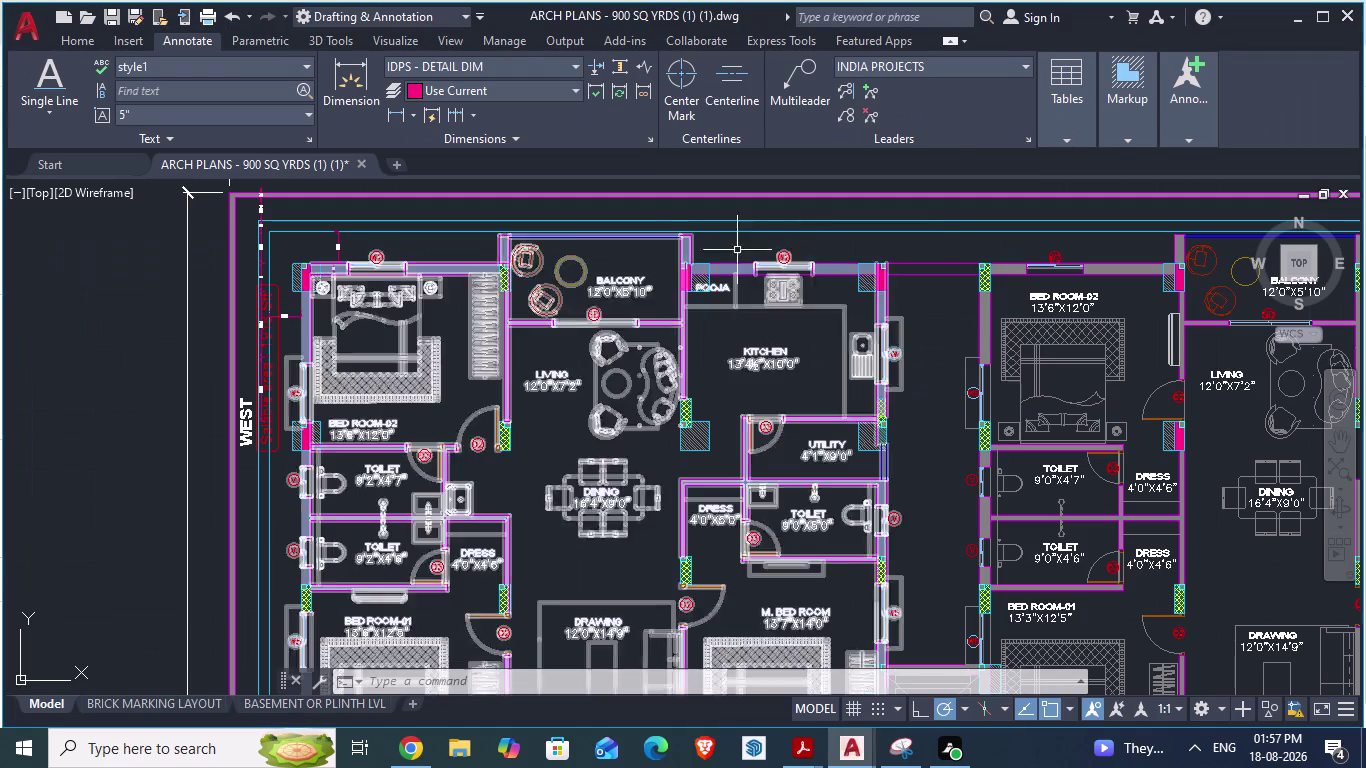
Compare the reference apartment plan with the ground-floor drawing, ending on the ground-floor drawing.
scroll(up, 3)
scroll(down, 3)
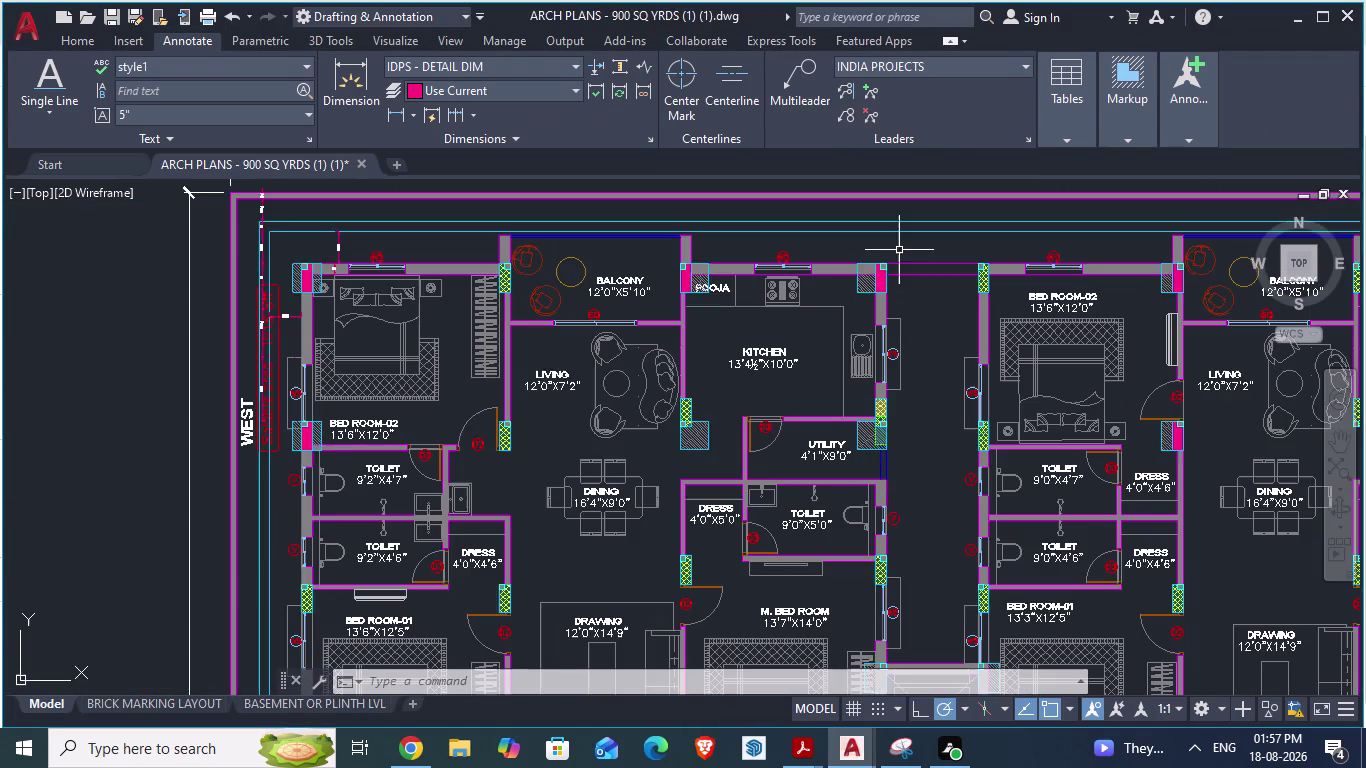
key(alt+Tab)
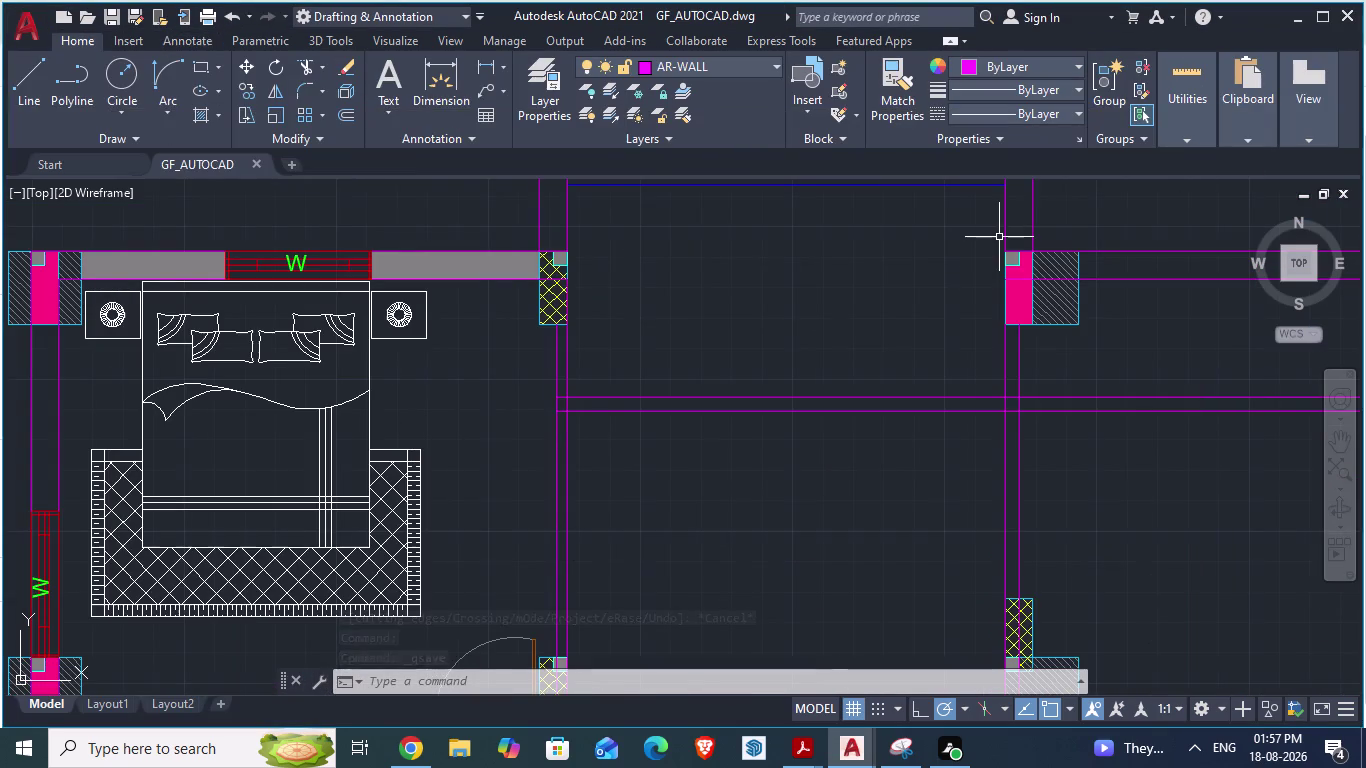
scroll(down, 3)
scroll(down, 3)
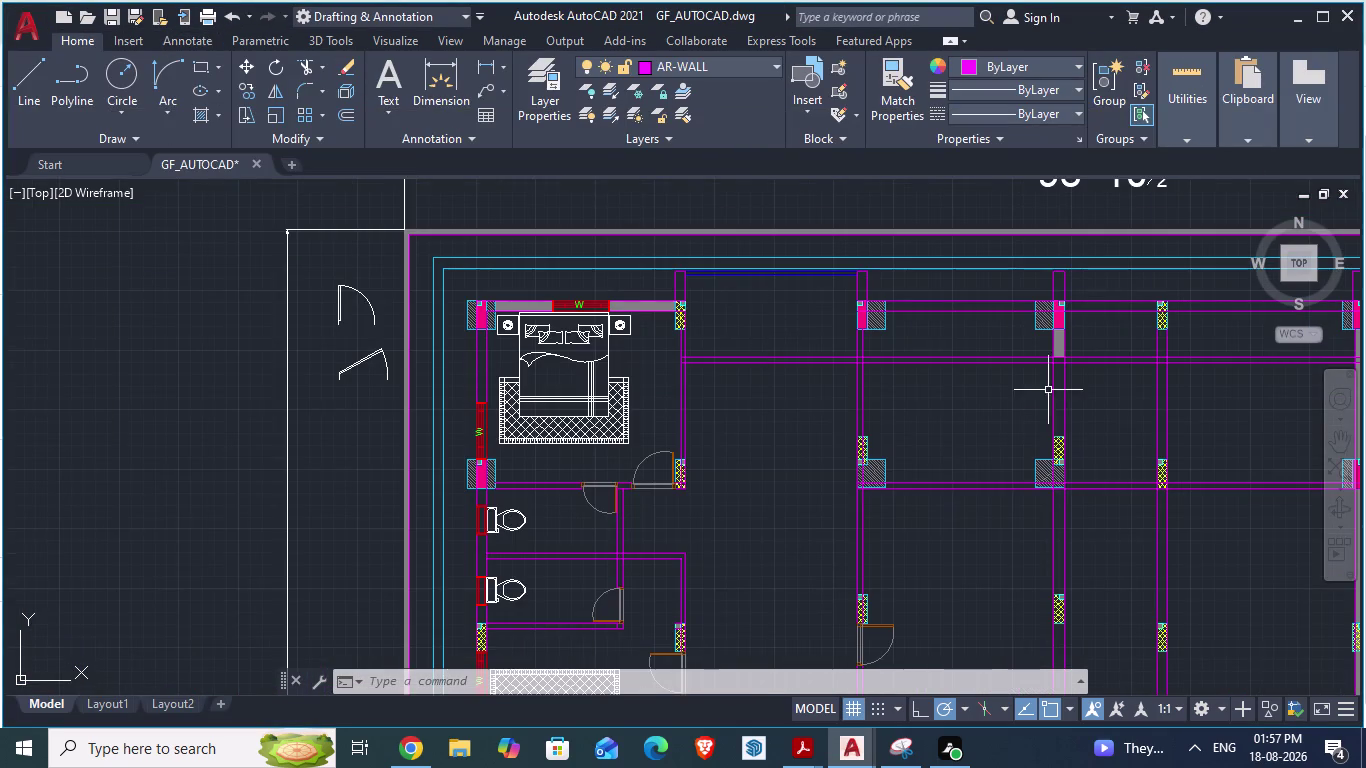
scroll(up, 3)
key(alt+Tab)
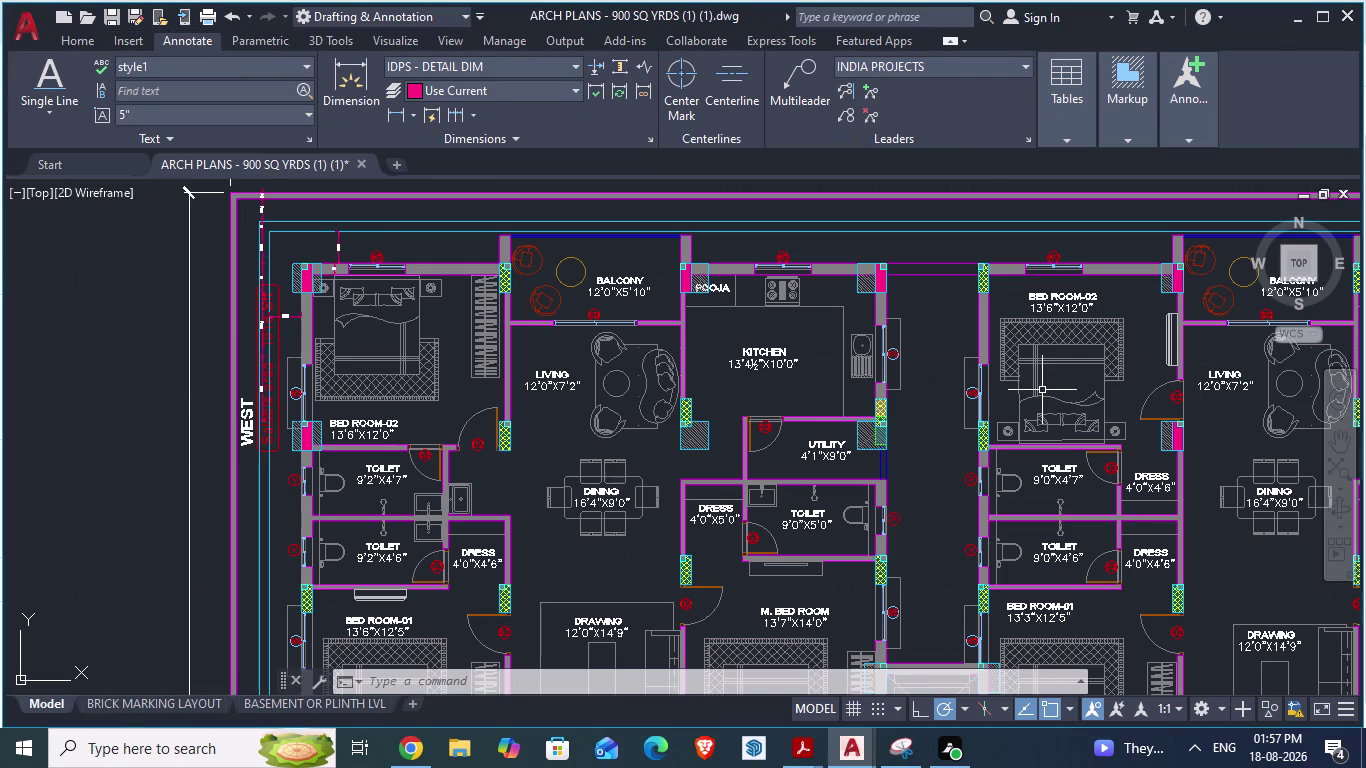
key(alt+Tab)
key(alt+Tab)
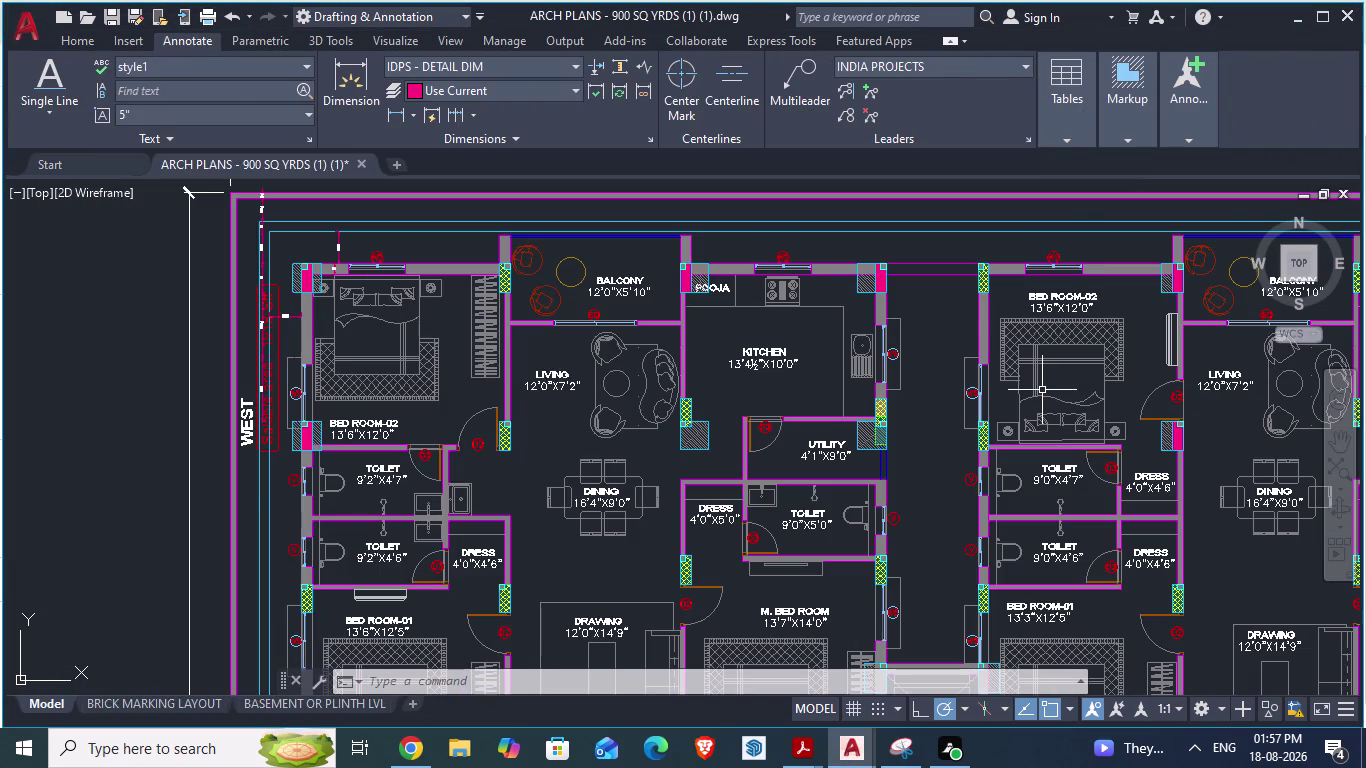
key(alt+Tab)
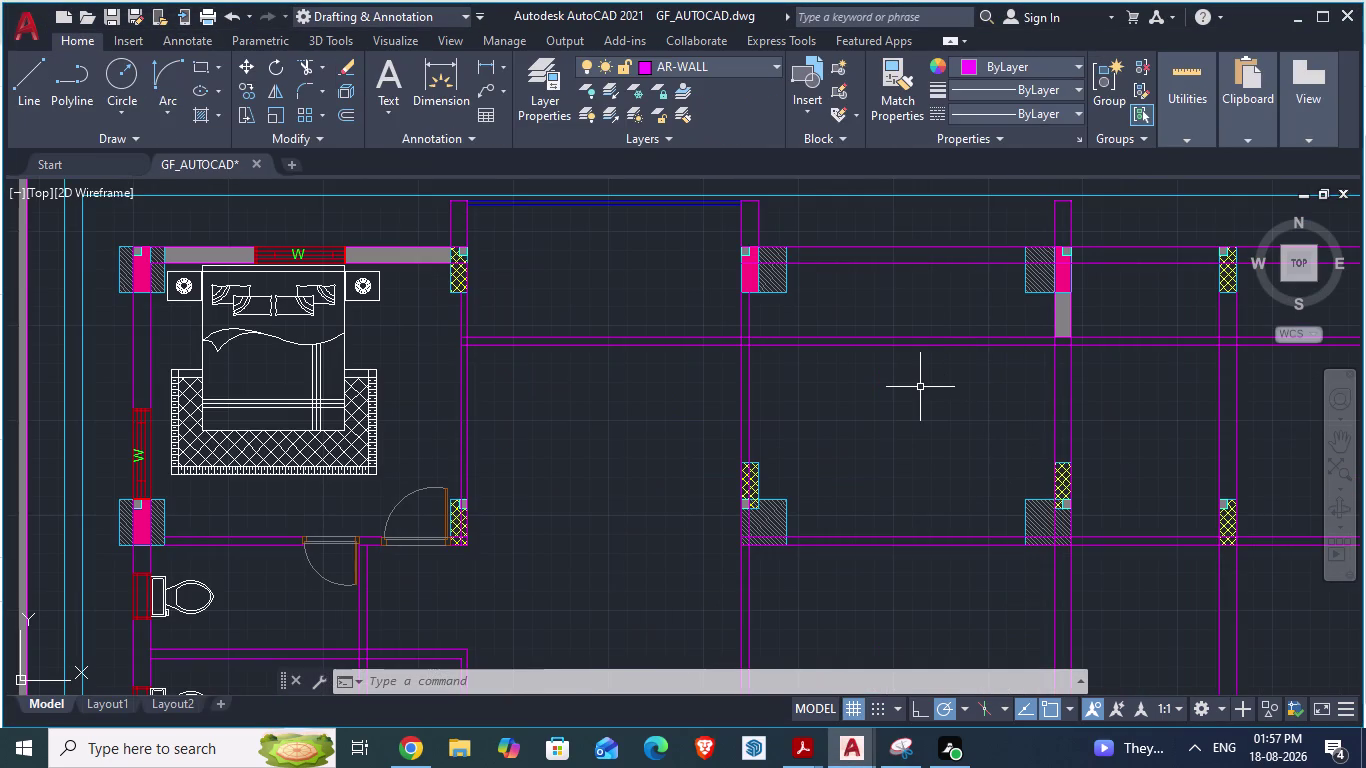
Trim two line segments in the ground-floor drawing and save it.
text(tr)
key(Return)
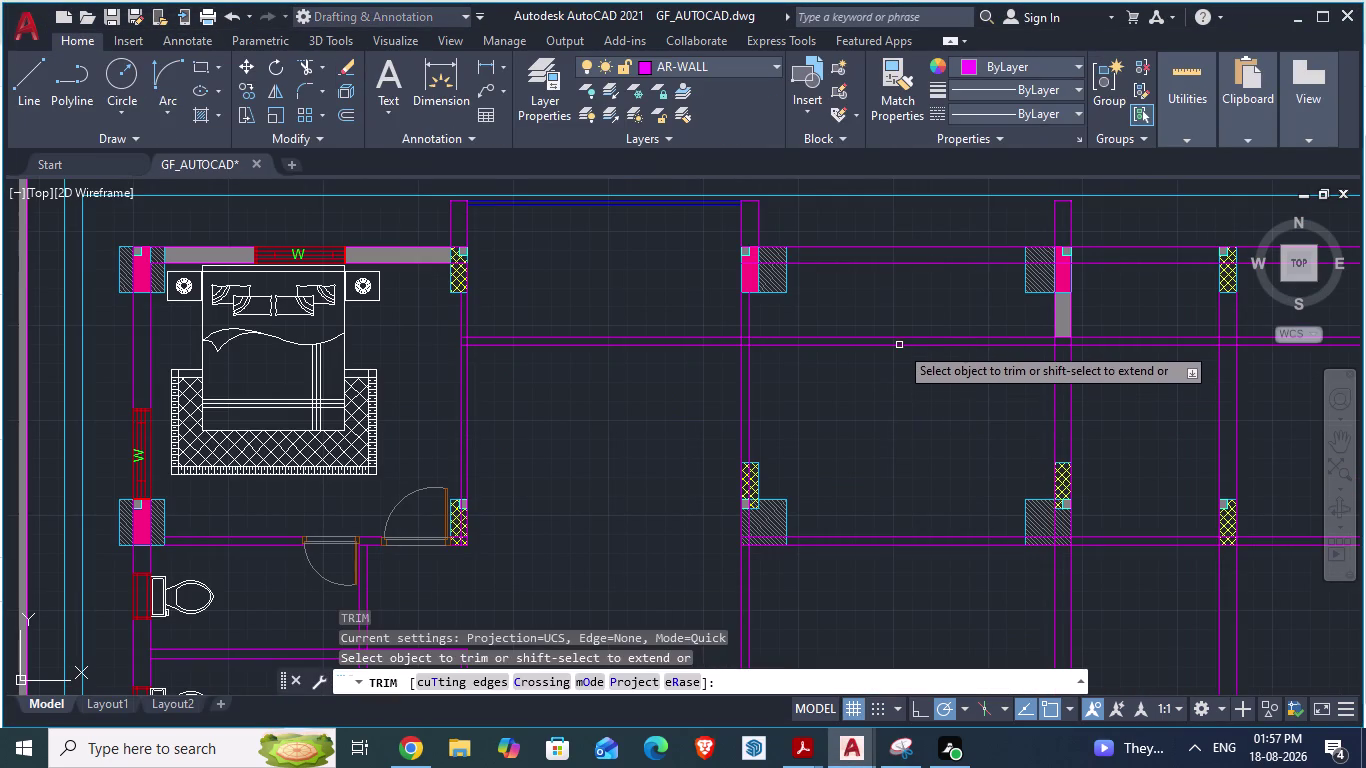
click(896, 336)
click(892, 348)
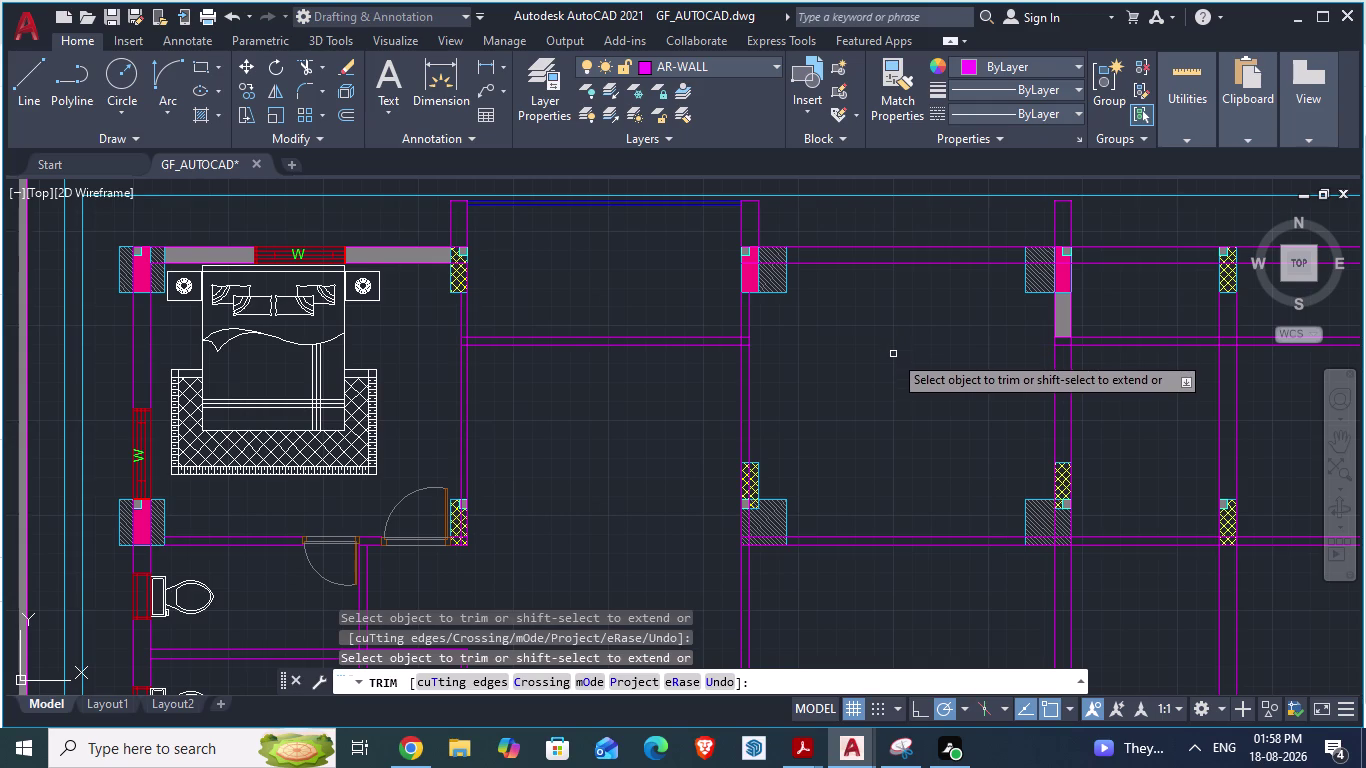
key(ctrl+s)
Flip between the reference plan and ground-floor drawing, zooming to compare wall positions.
key(alt+Tab)
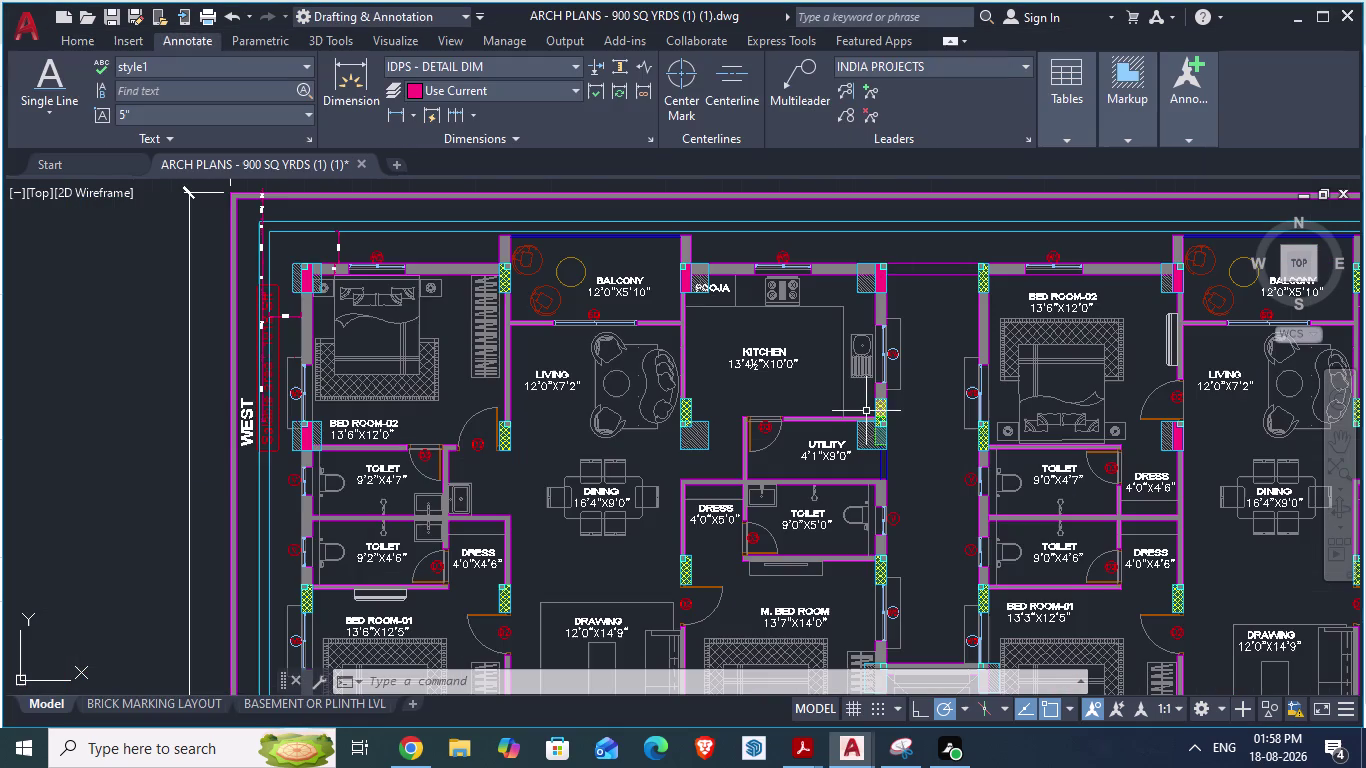
scroll(up, 3)
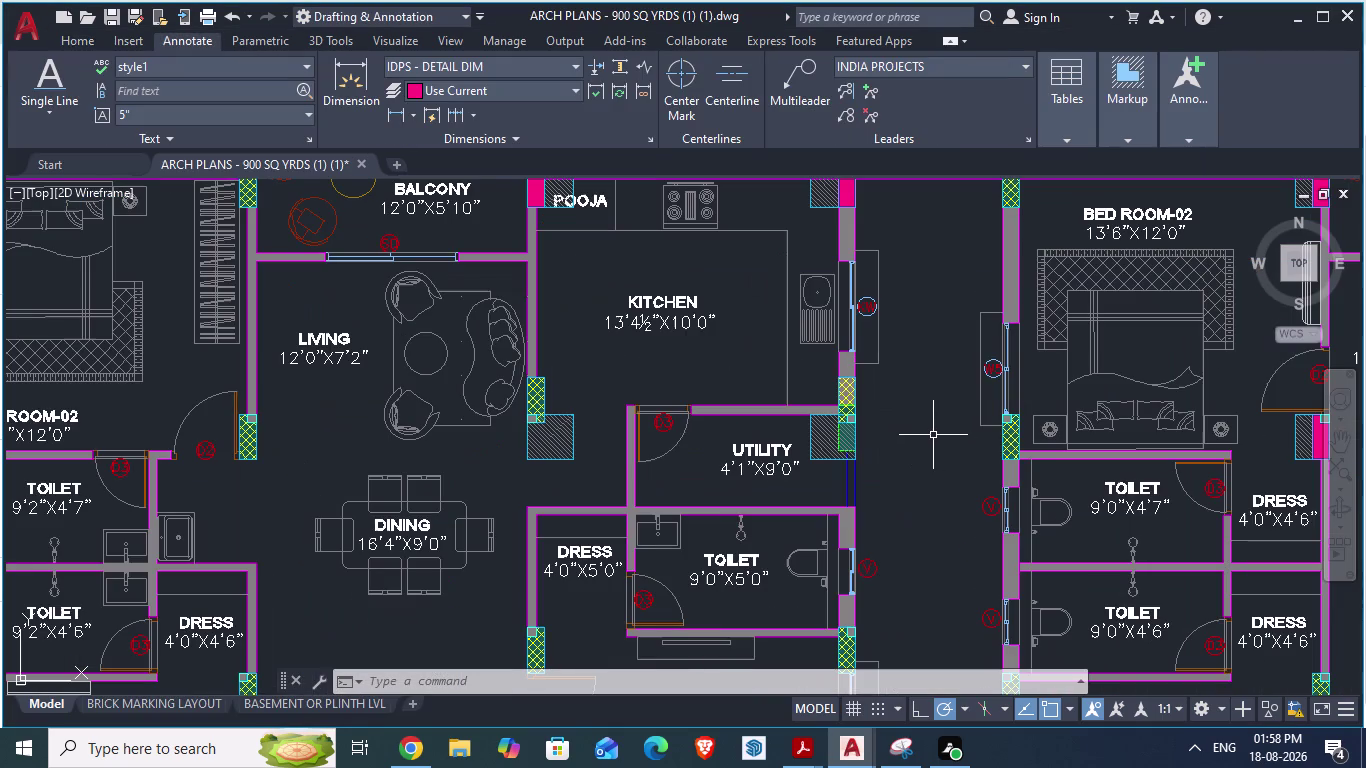
scroll(down, 3)
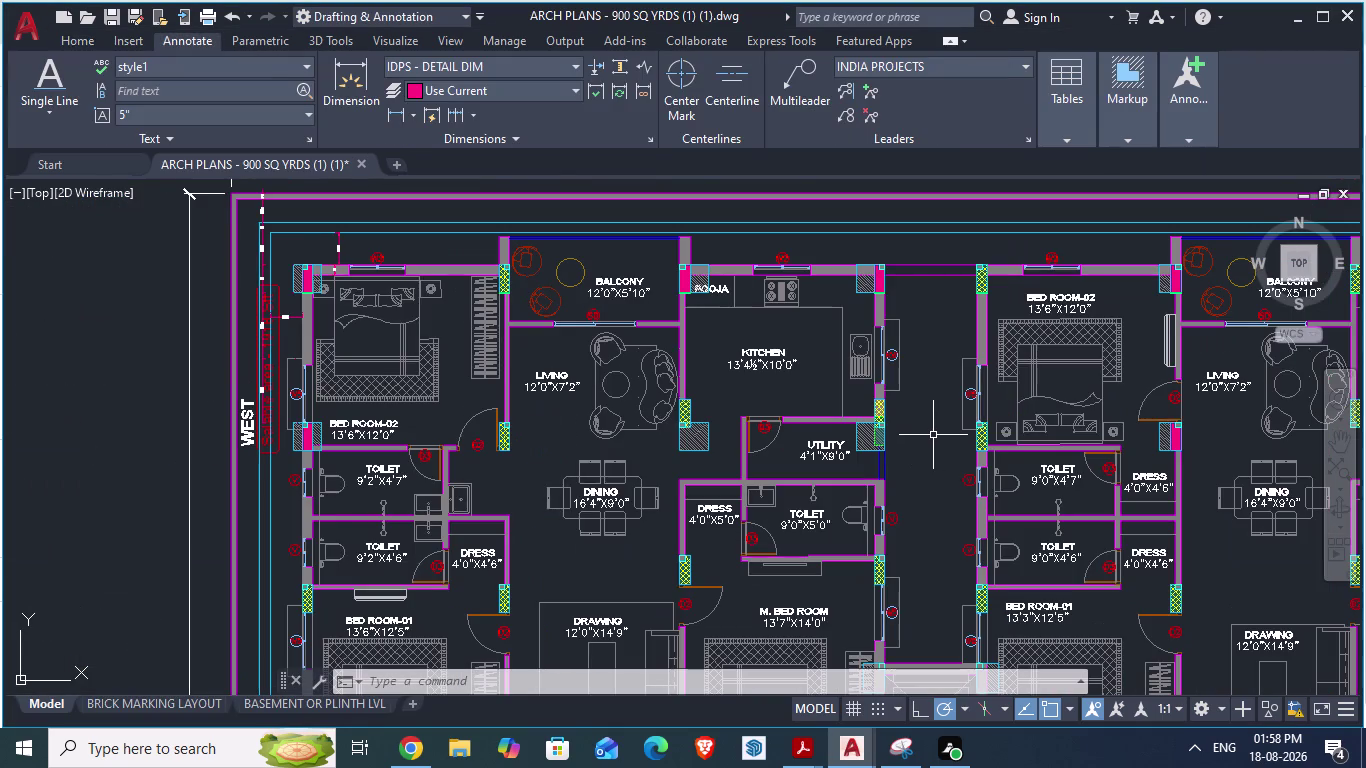
key(alt+Tab)
scroll(down, 3)
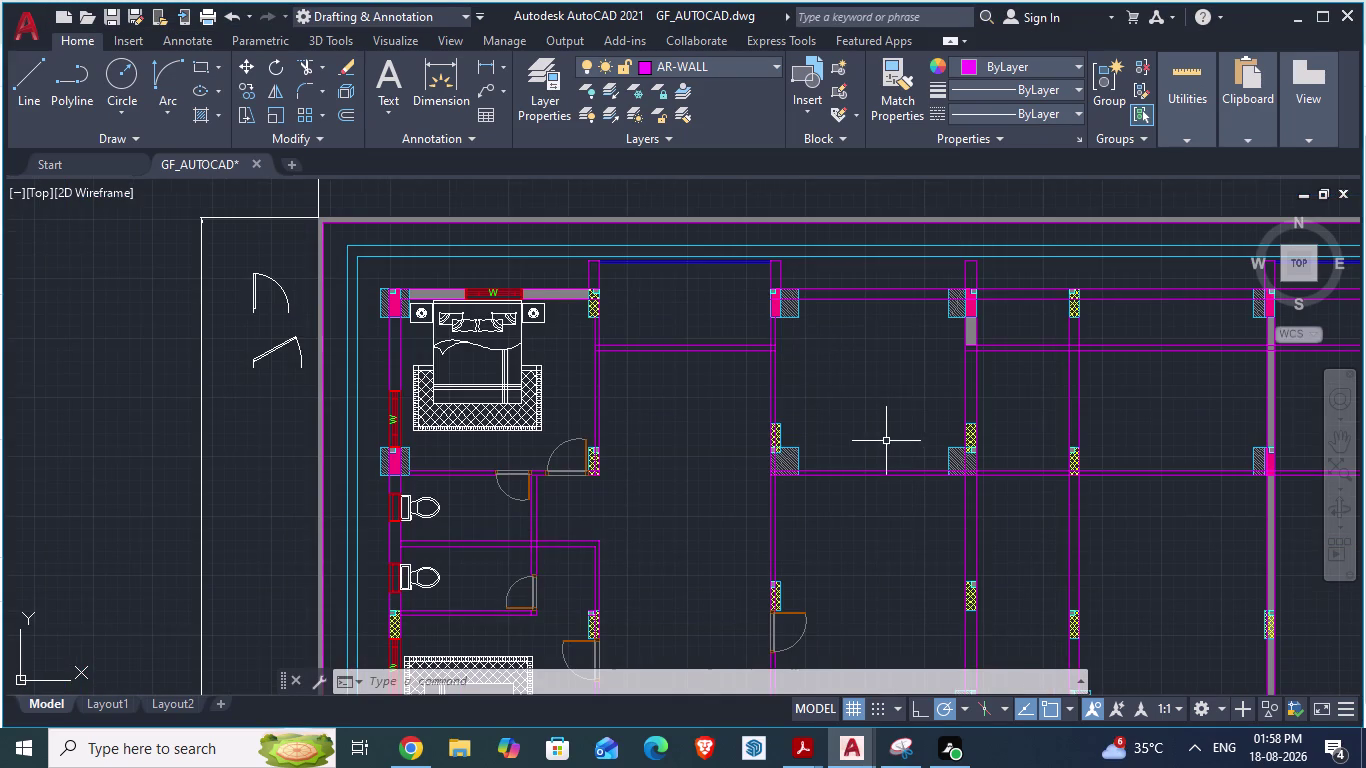
scroll(up, 3)
key(alt+Tab)
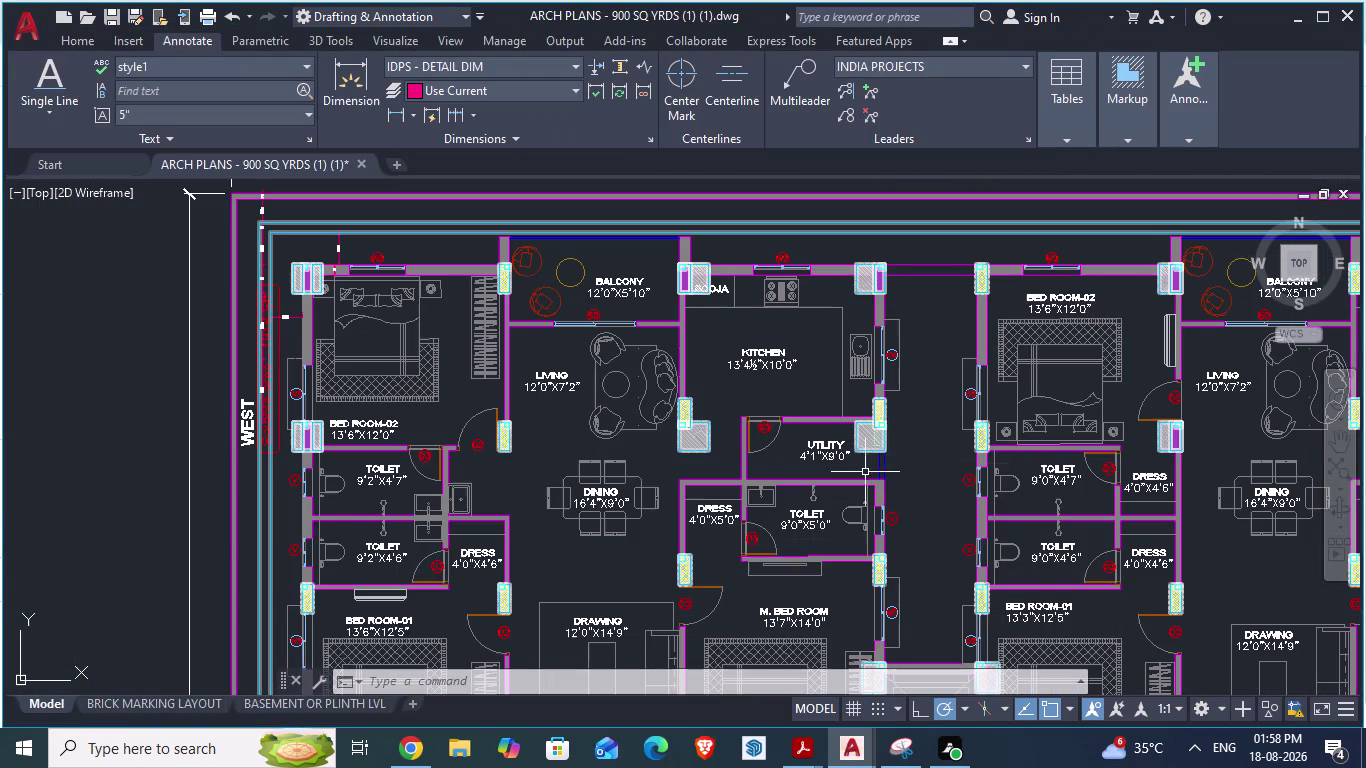
key(alt+Tab)
scroll(down, 3)
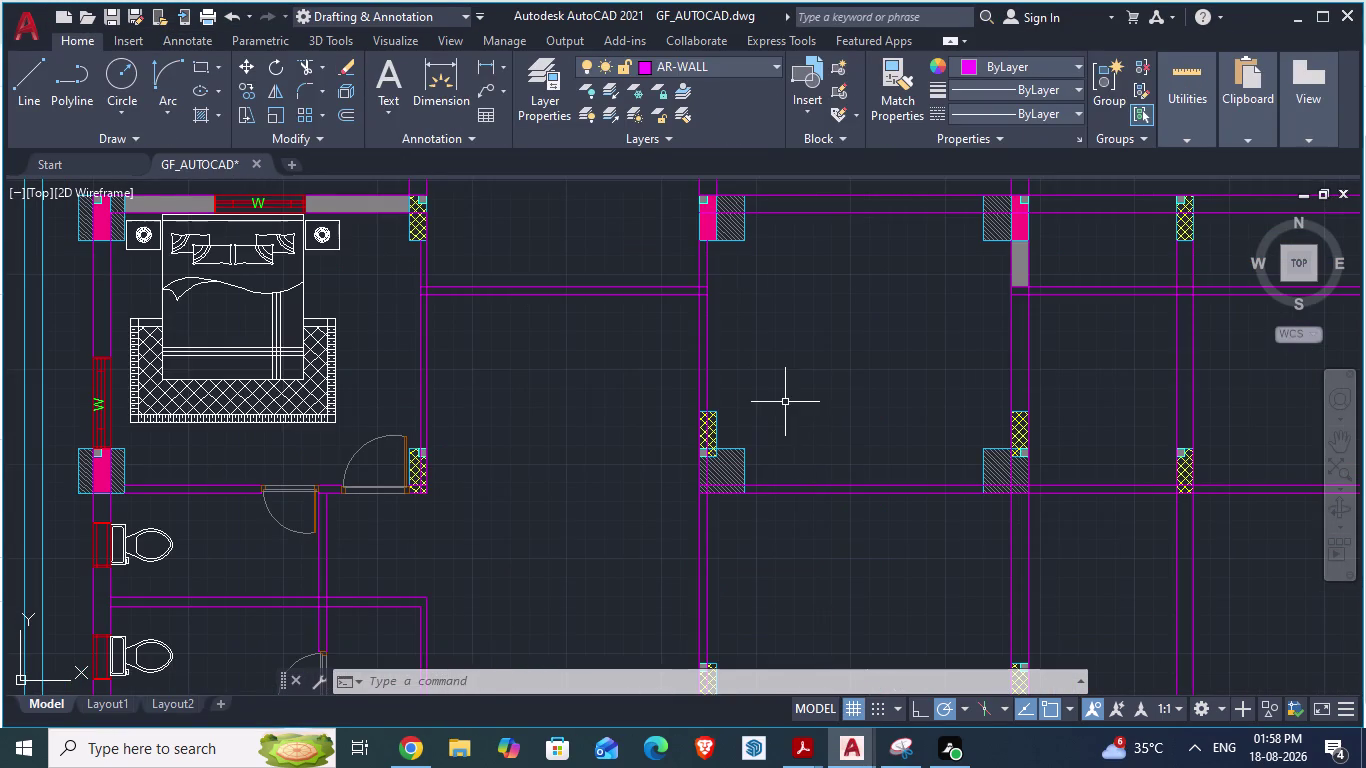
scroll(up, 3)
scroll(up, 3)
key(alt+Tab)
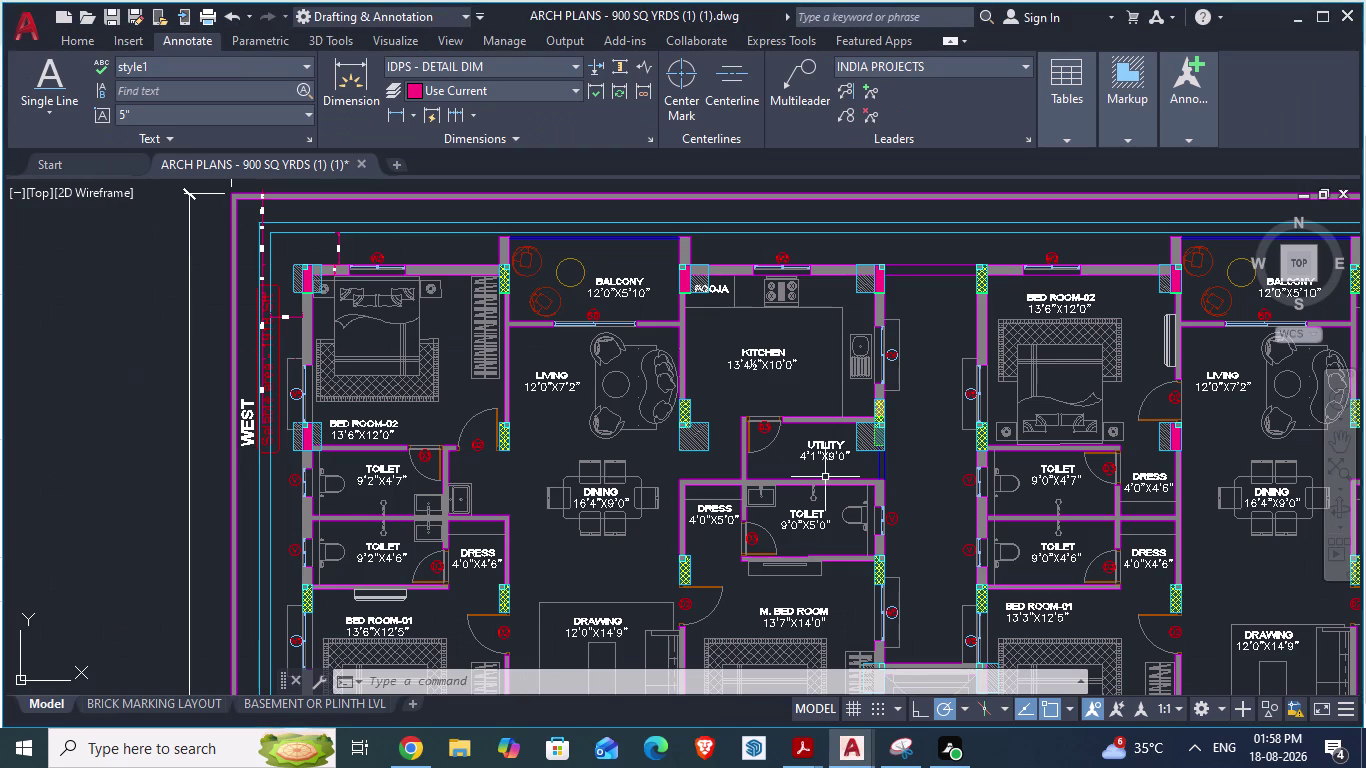
key(alt+Tab)
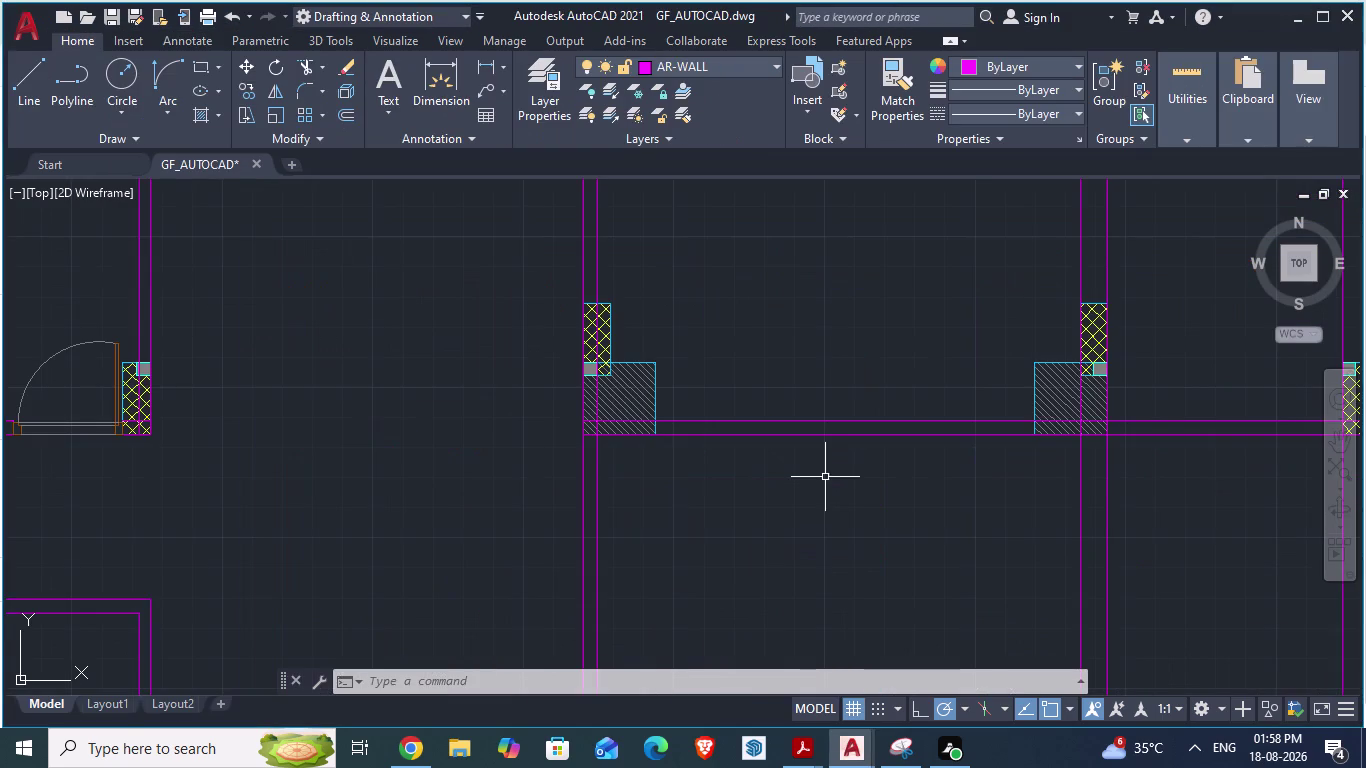
scroll(down, 3)
key(alt+Tab)
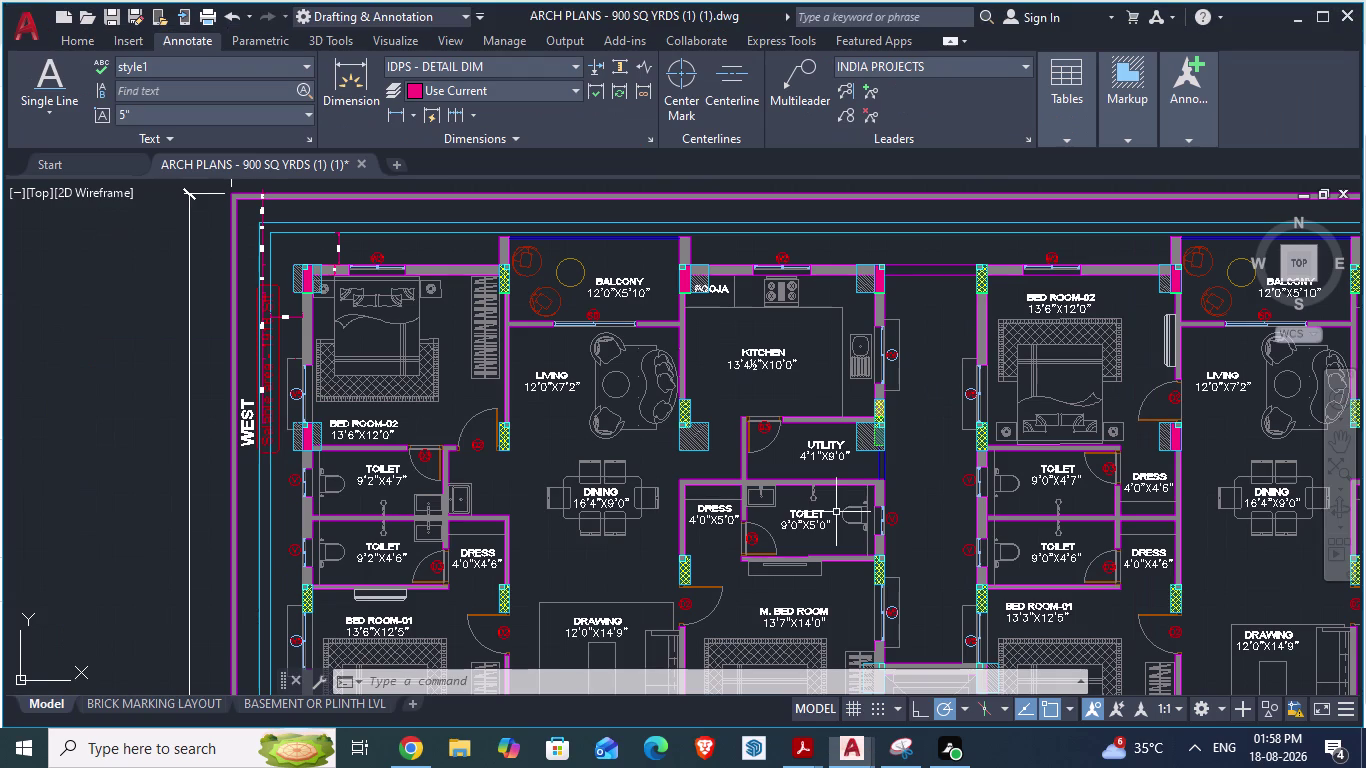
scroll(down, 3)
scroll(up, 3)
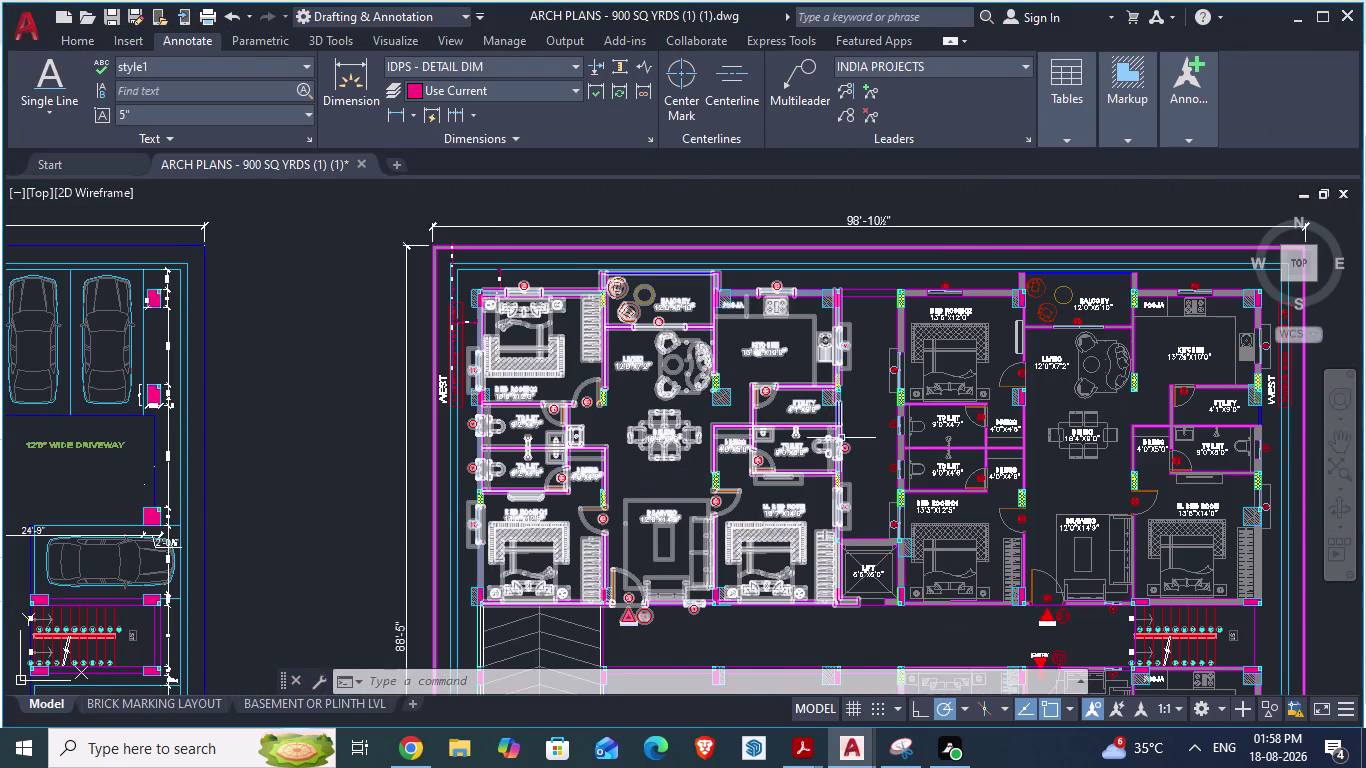
scroll(up, 3)
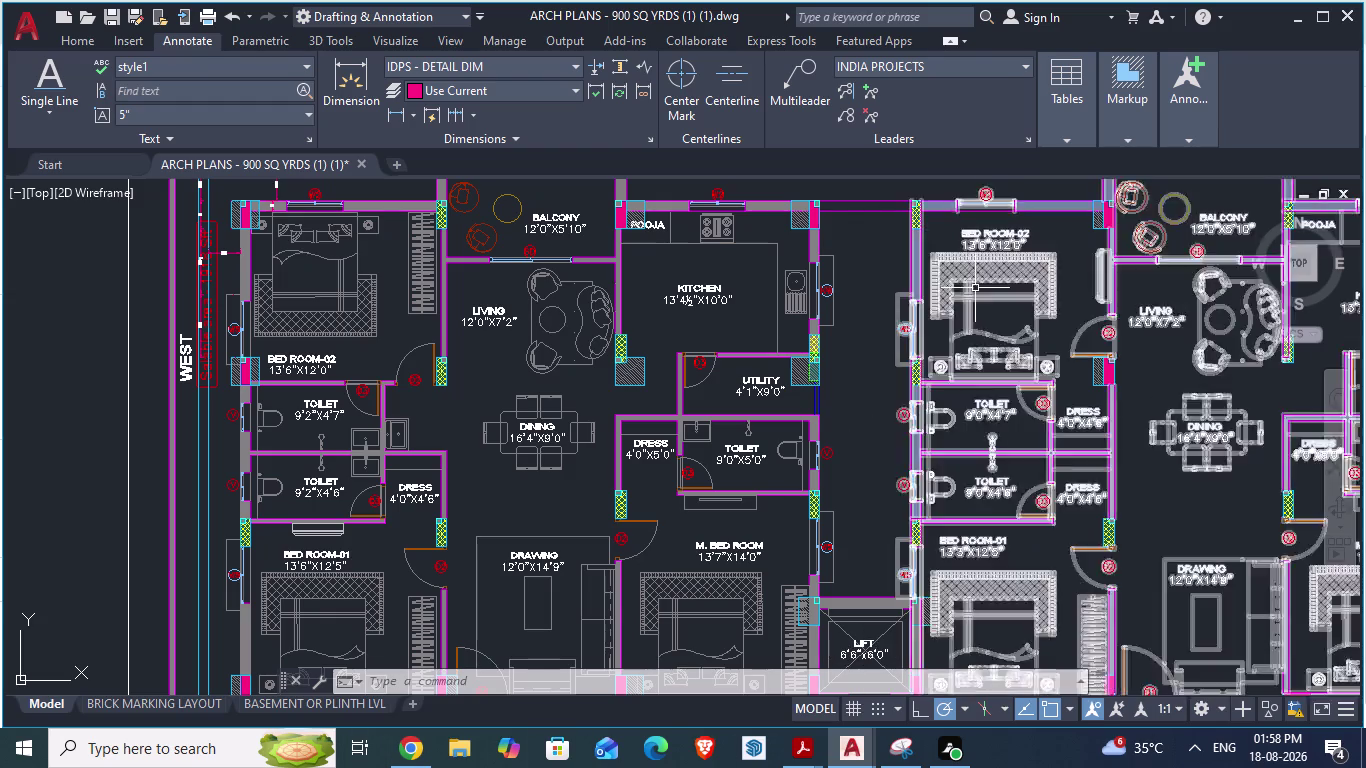
scroll(down, 3)
scroll(up, 3)
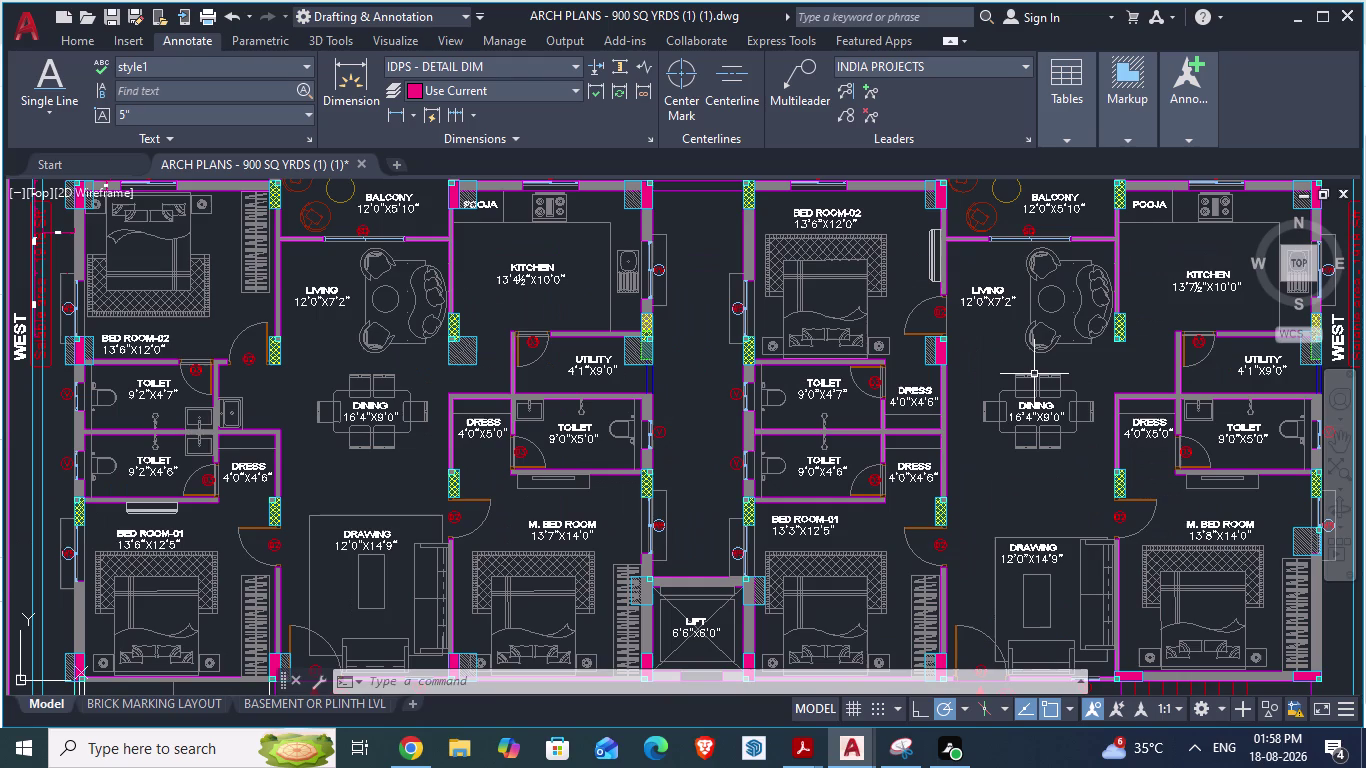
scroll(down, 3)
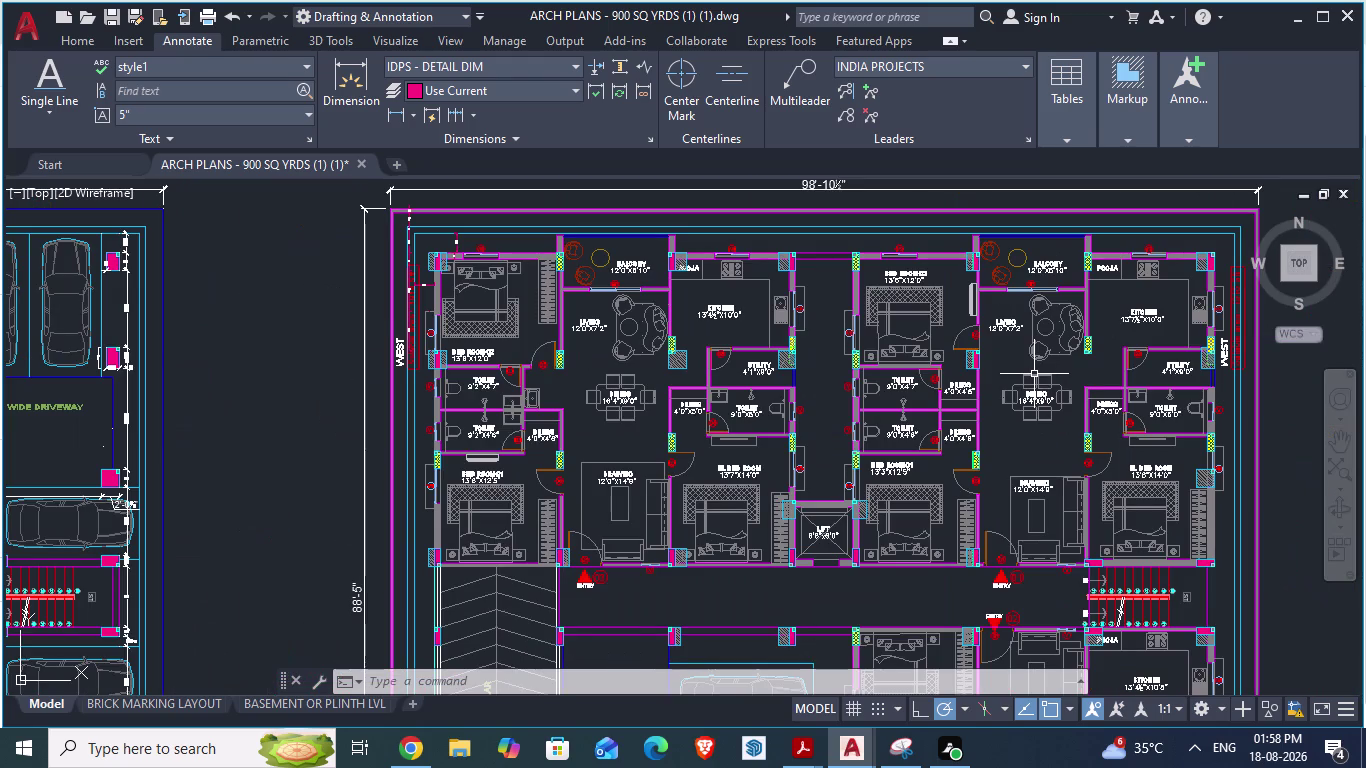
scroll(up, 3)
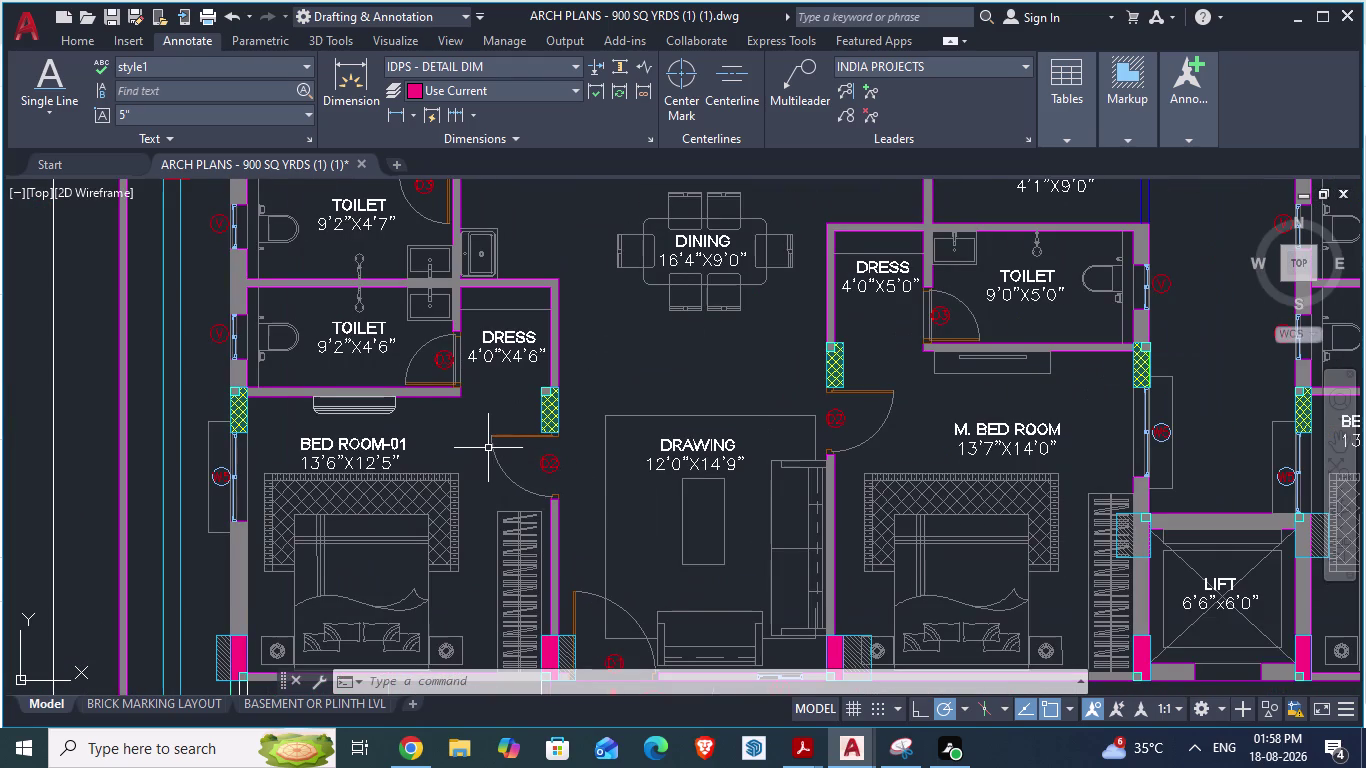
Draw horizontal construction lines through the bedroom and dress room wall corners.
text(xl)
key(Return)
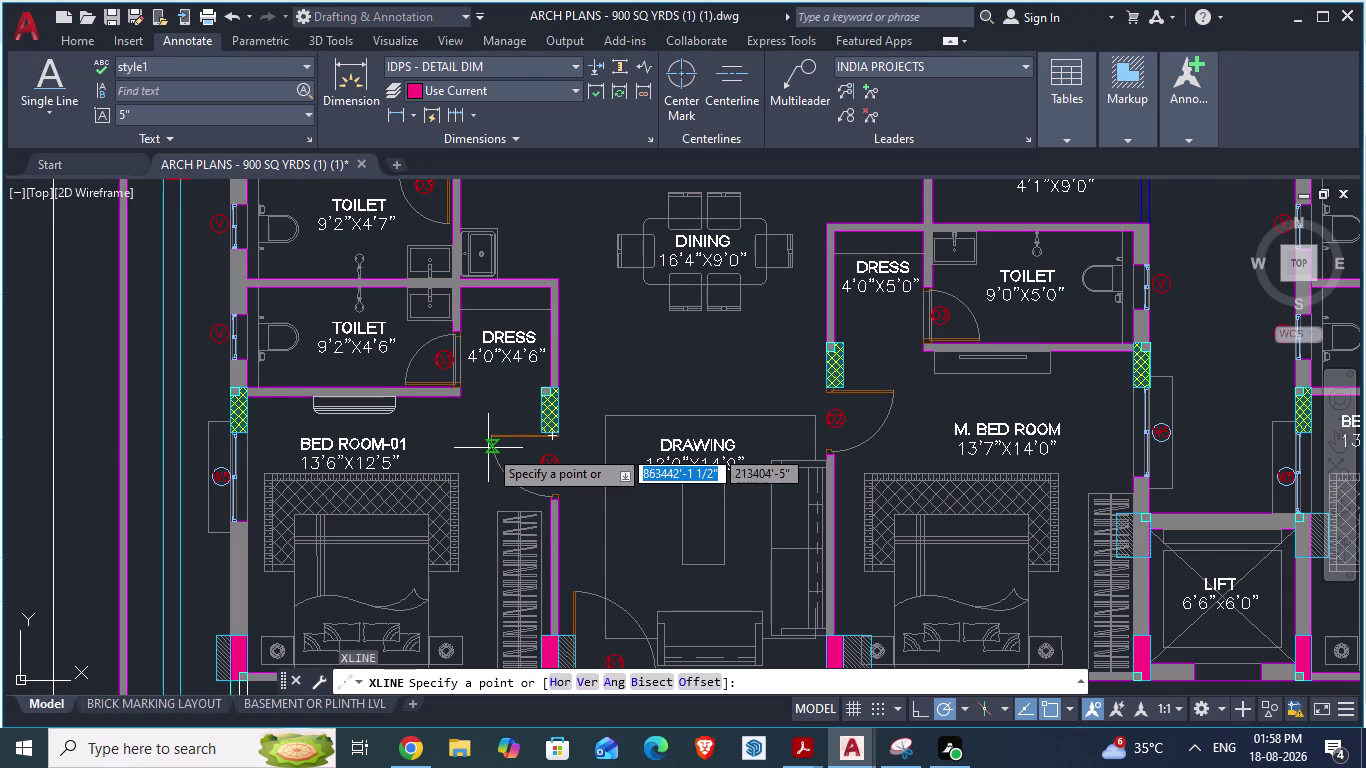
key(h)
key(Return)
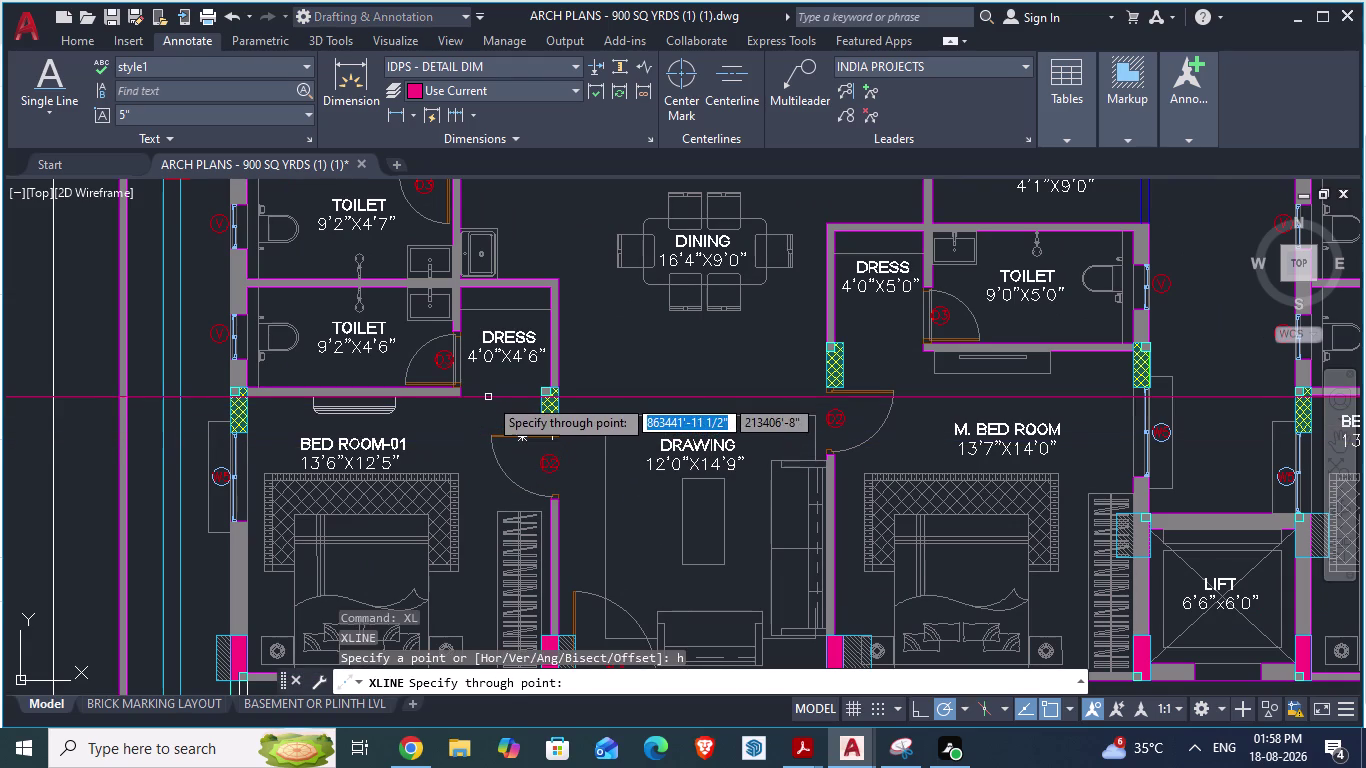
scroll(up, 3)
click(459, 382)
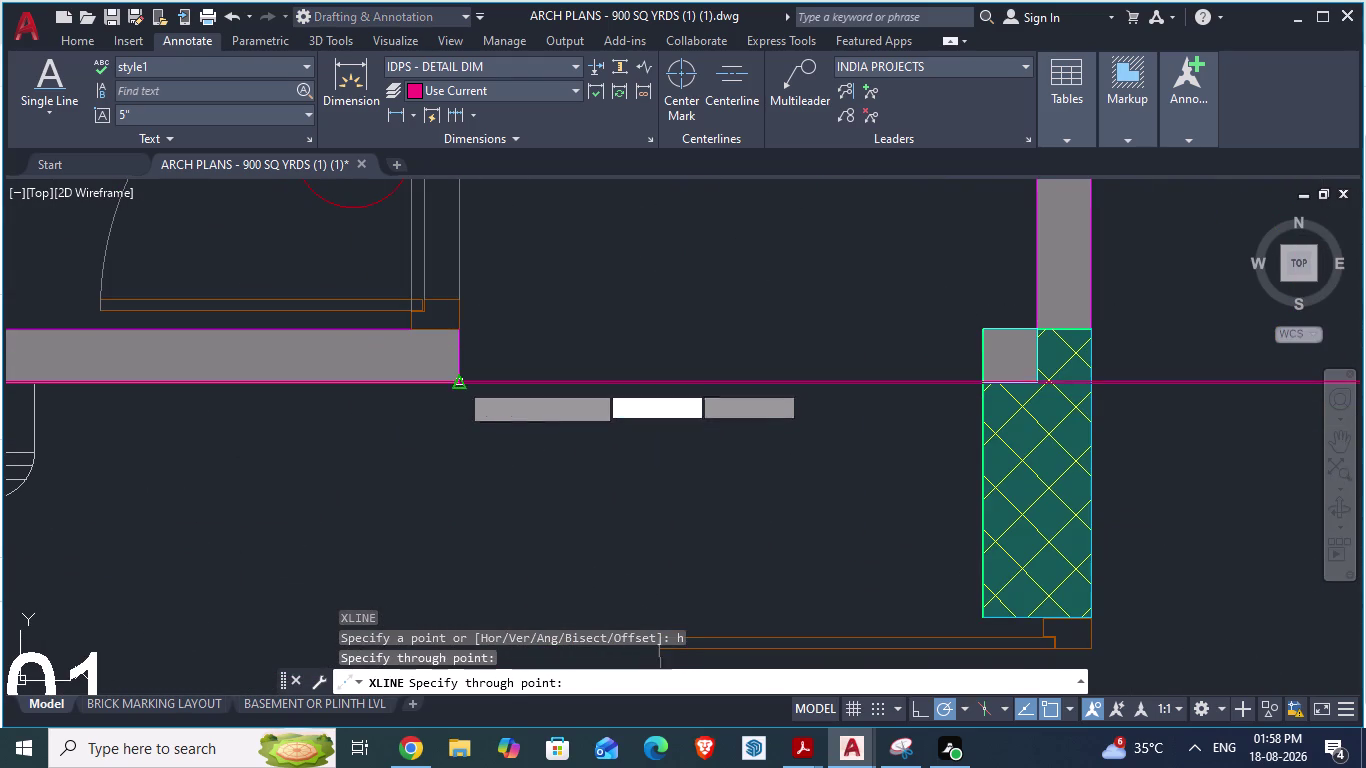
scroll(down, 3)
scroll(down, 3)
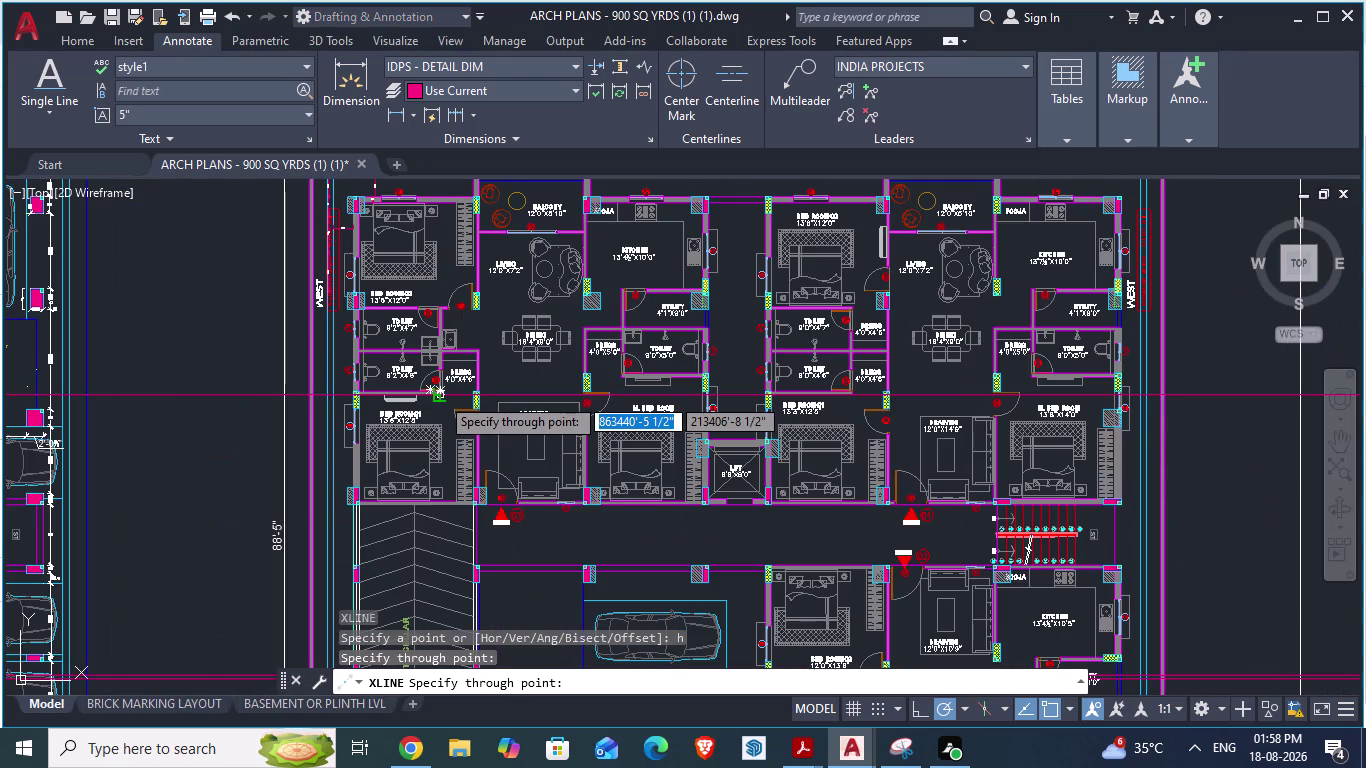
scroll(up, 3)
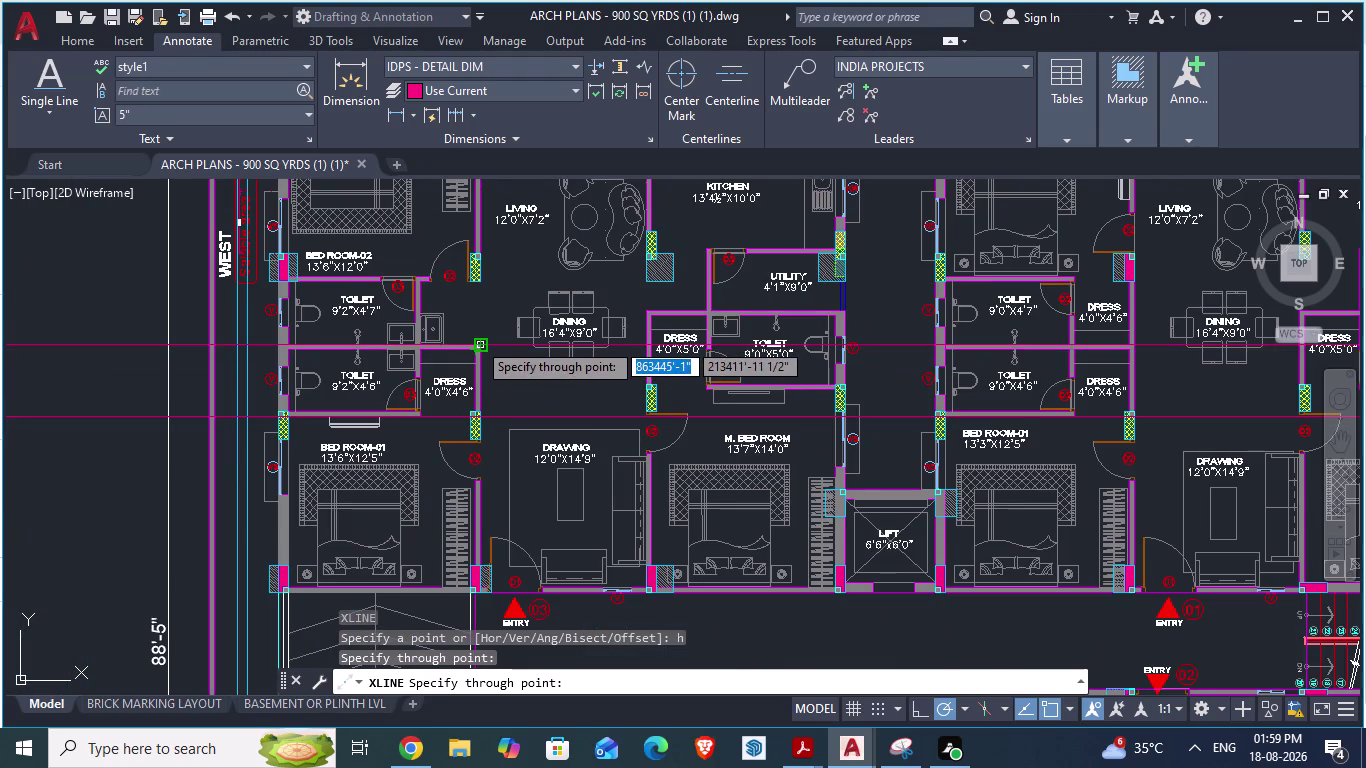
scroll(up, 3)
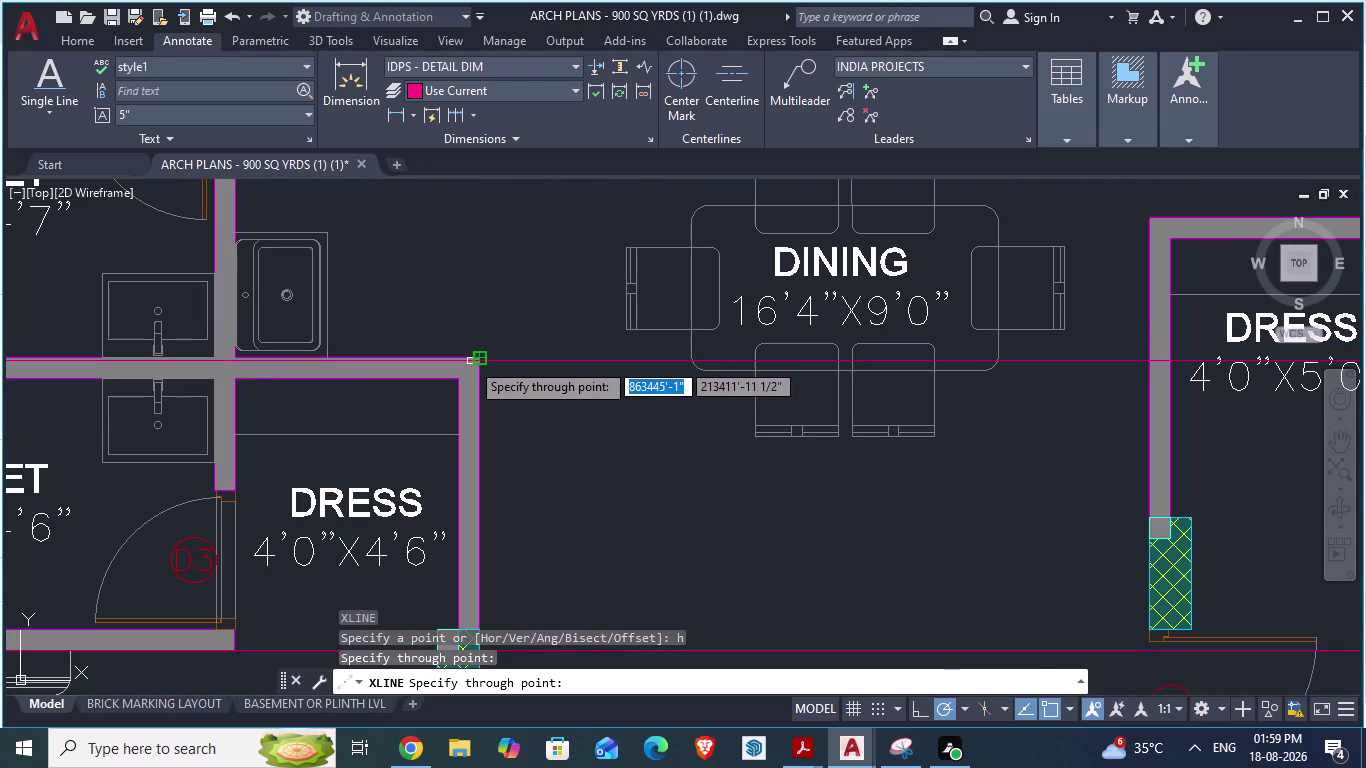
scroll(up, 3)
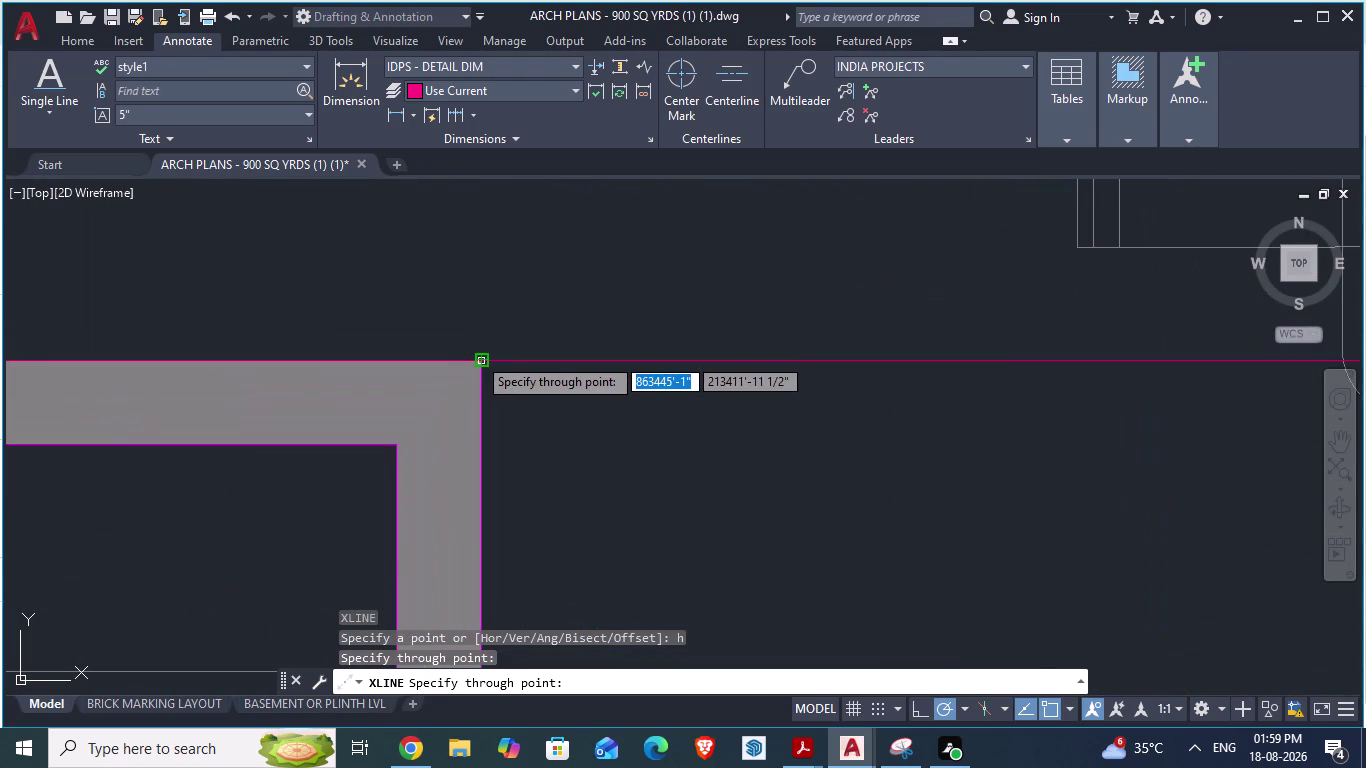
click(479, 356)
Add two more horizontal construction lines, including one through the utility wall corner, and end XLINE.
scroll(down, 3)
scroll(down, 3)
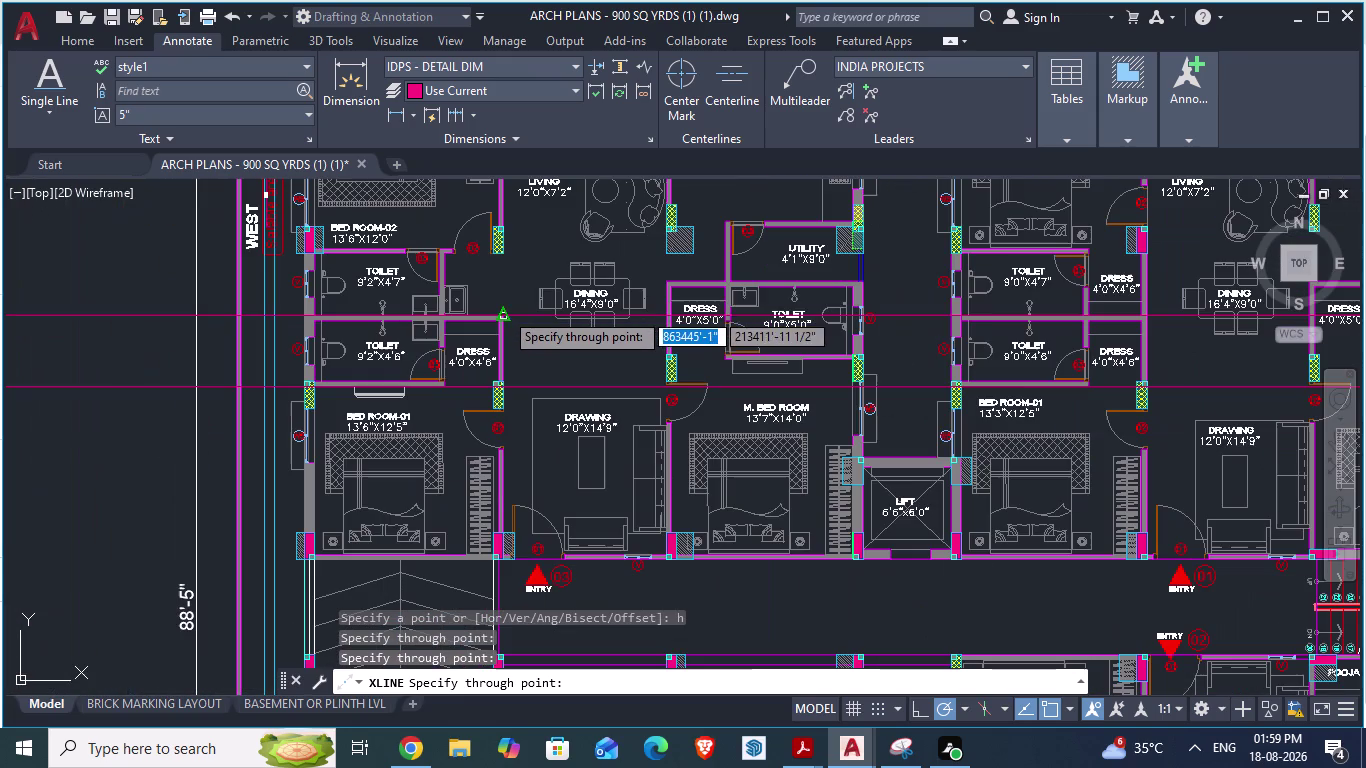
scroll(up, 3)
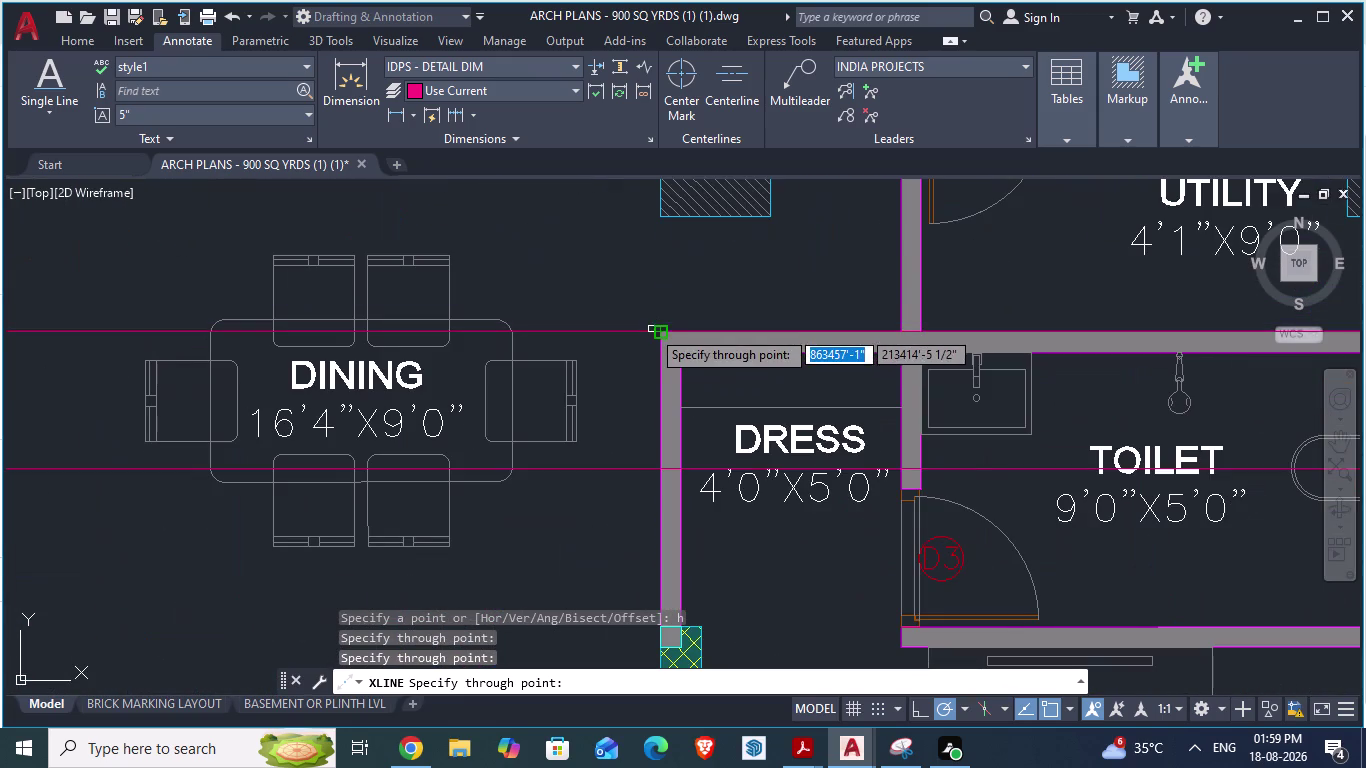
click(658, 330)
scroll(down, 3)
scroll(down, 3)
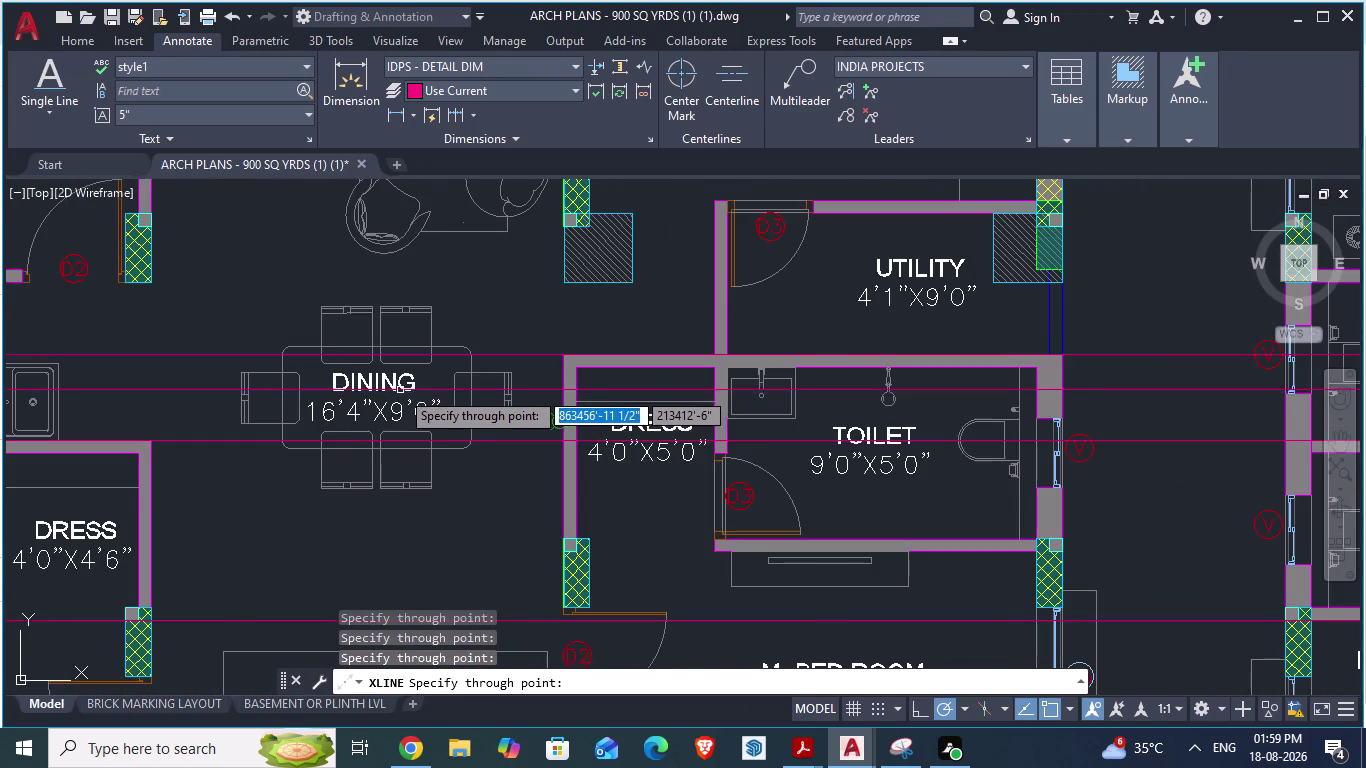
scroll(up, 3)
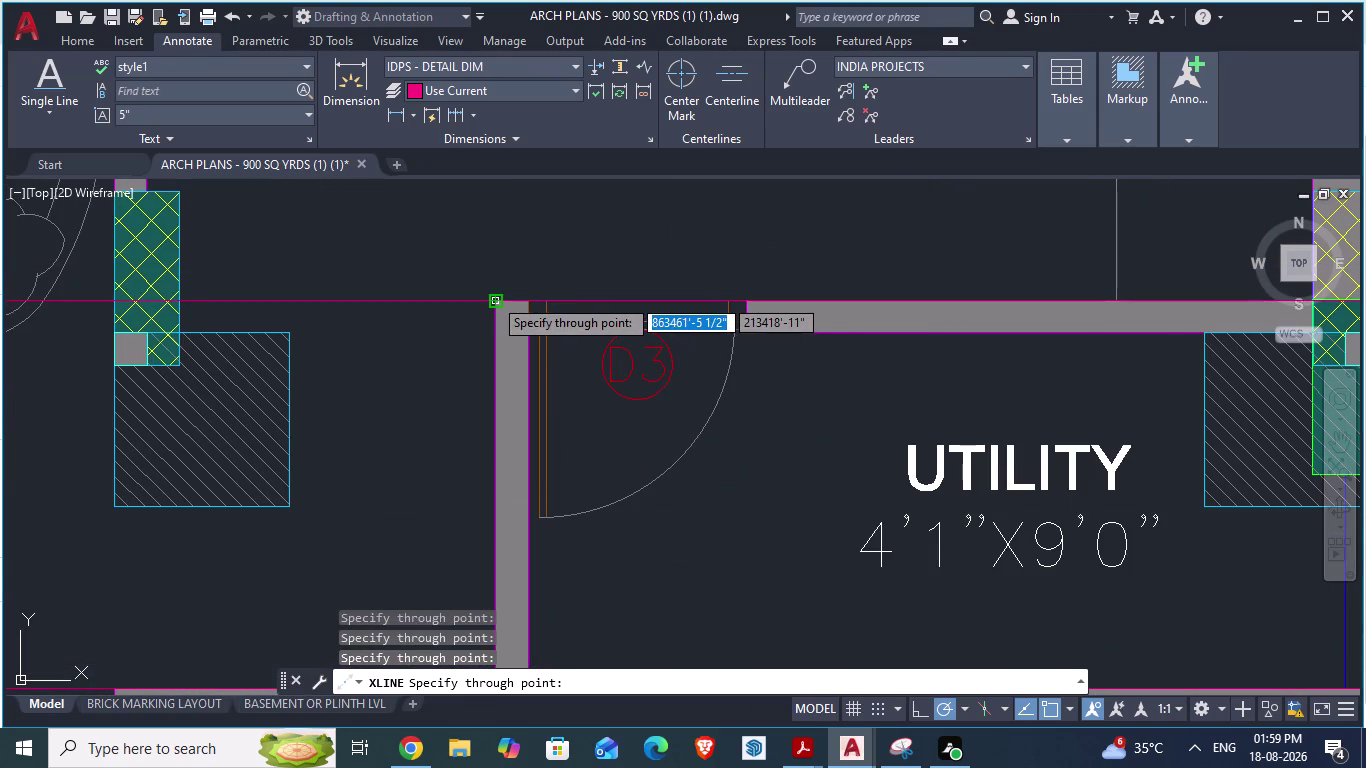
click(493, 297)
key(Escape)
scroll(down, 3)
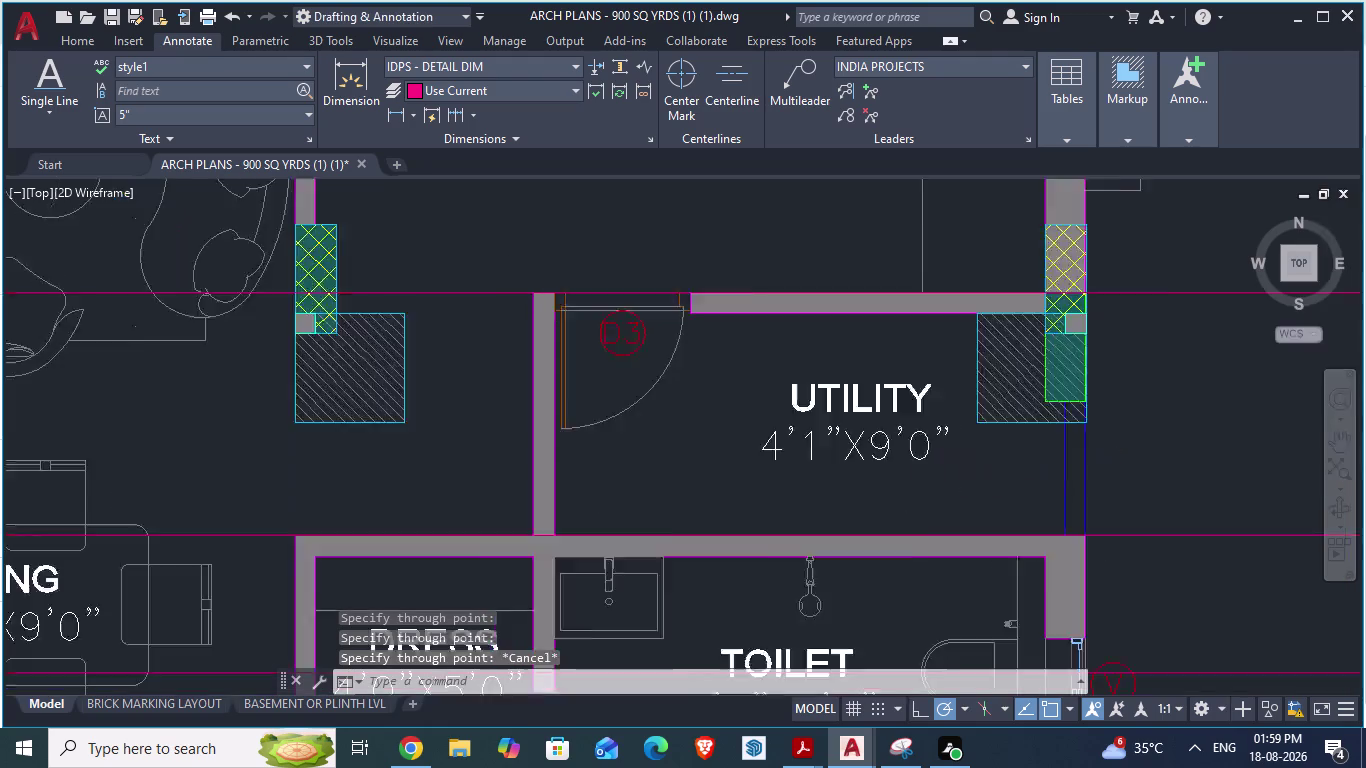
scroll(down, 3)
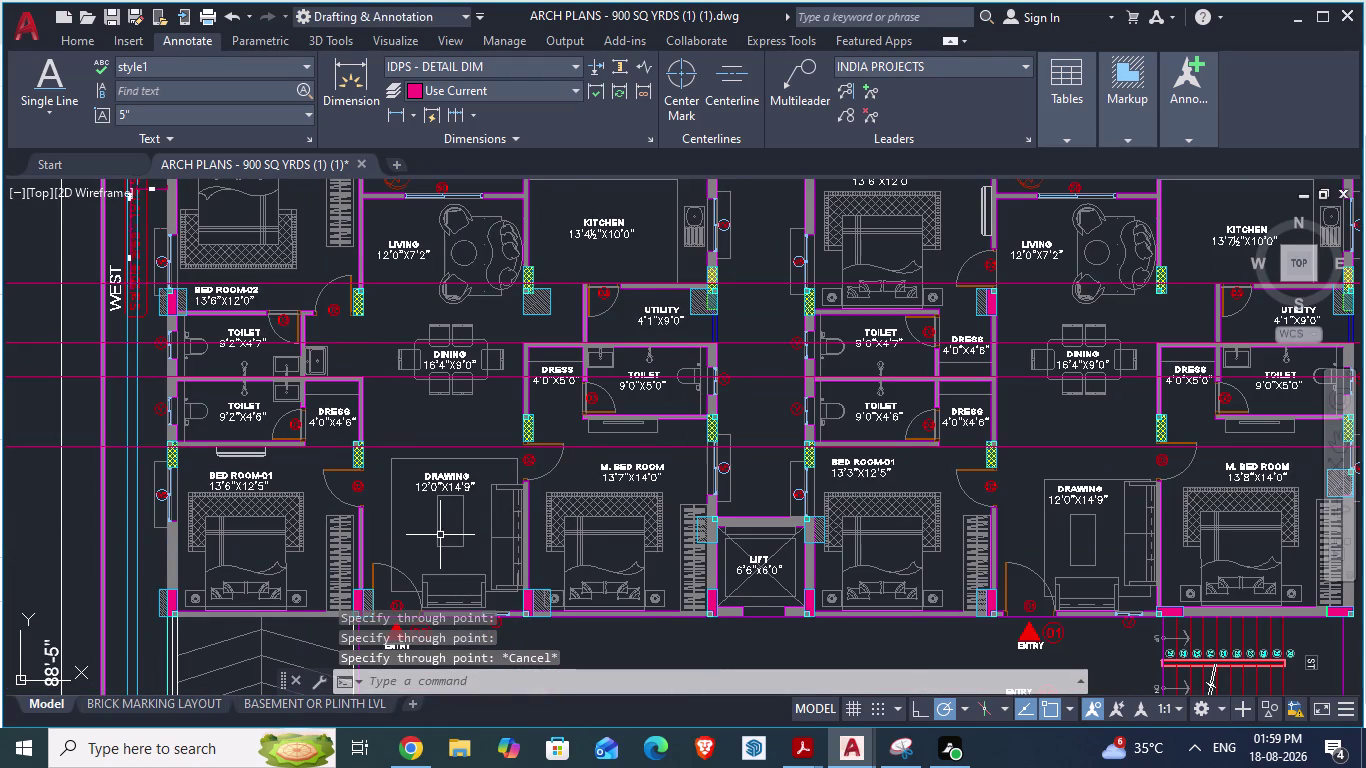
scroll(down, 3)
scroll(up, 3)
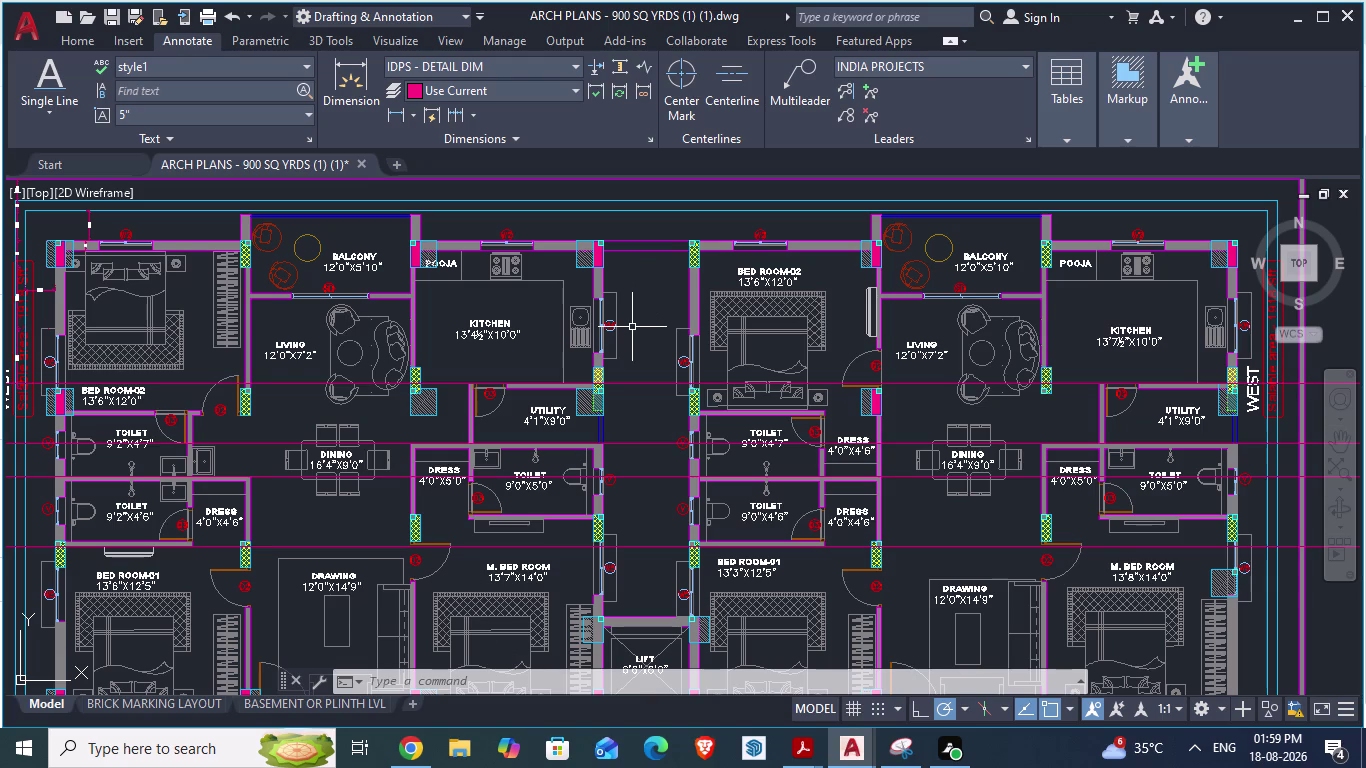
scroll(up, 3)
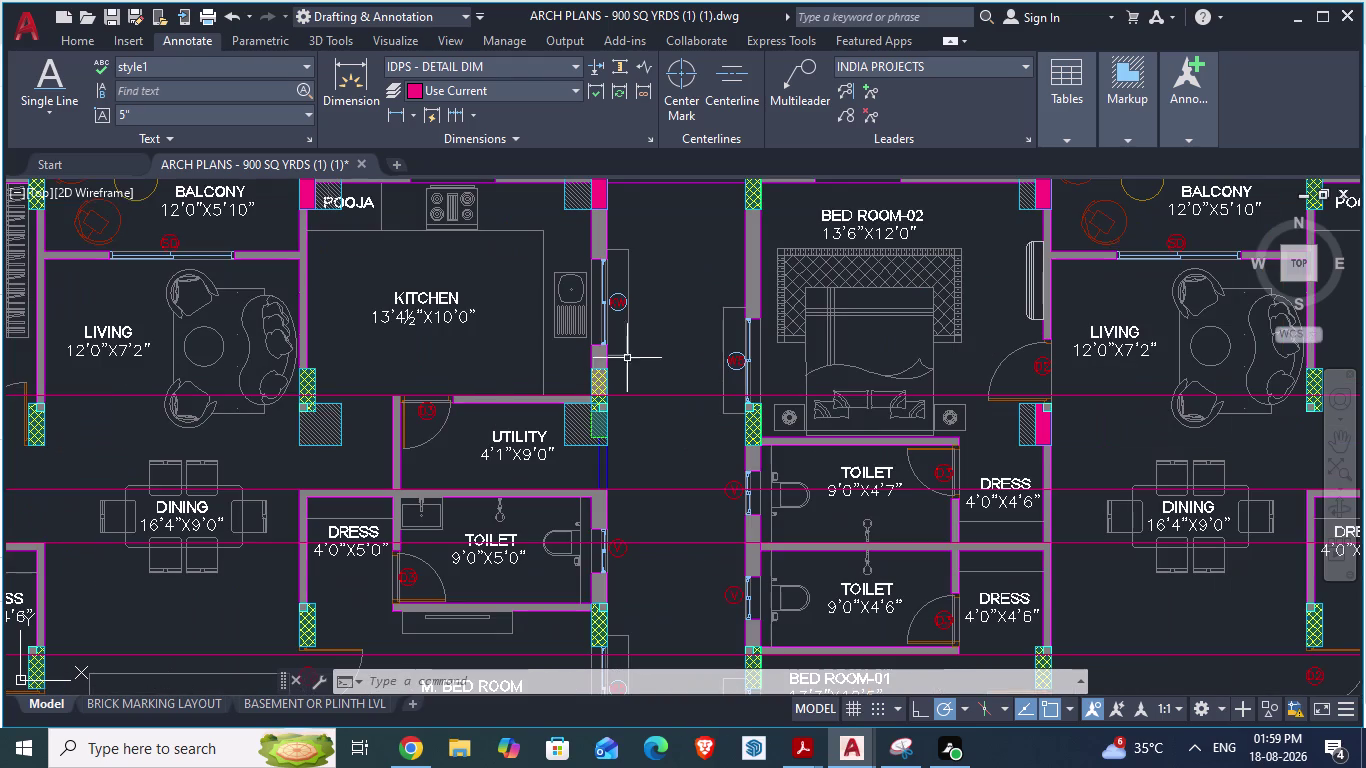
scroll(up, 3)
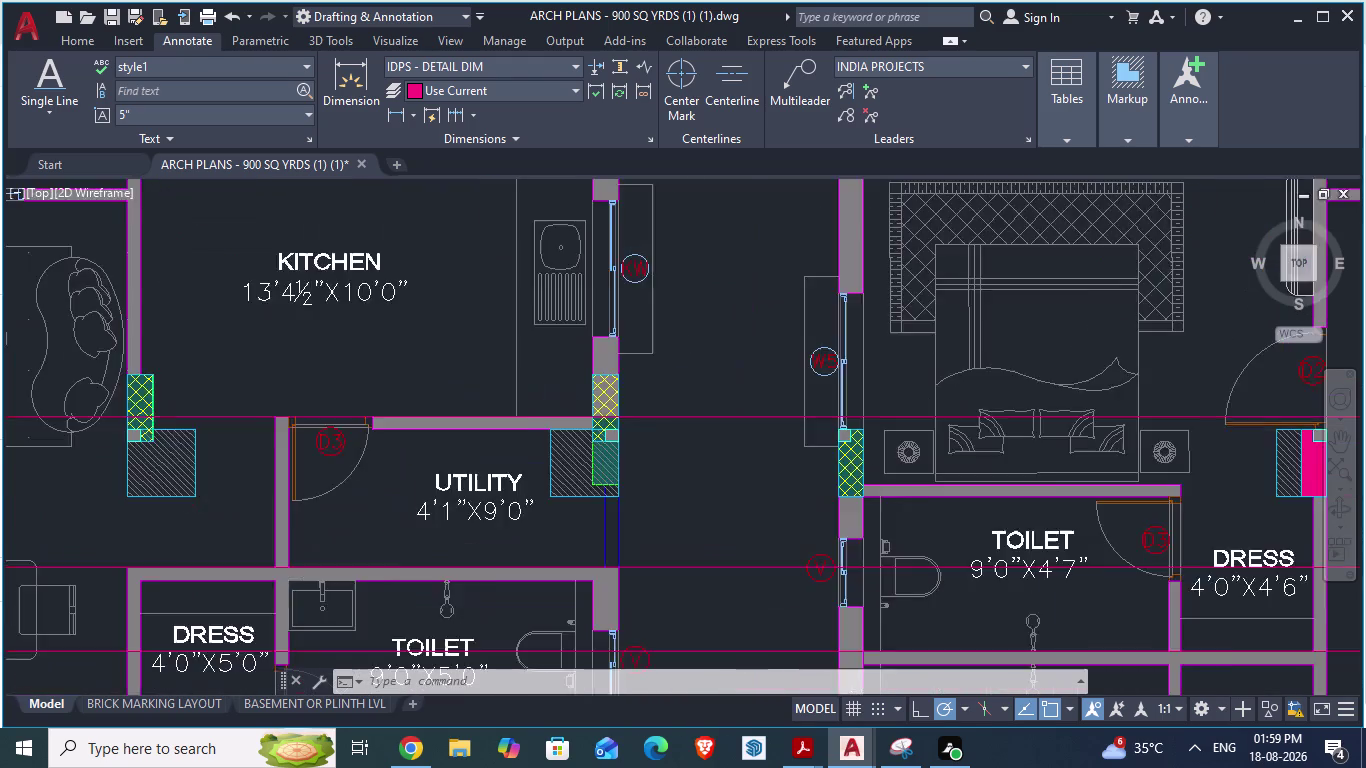
scroll(up, 3)
scroll(down, 3)
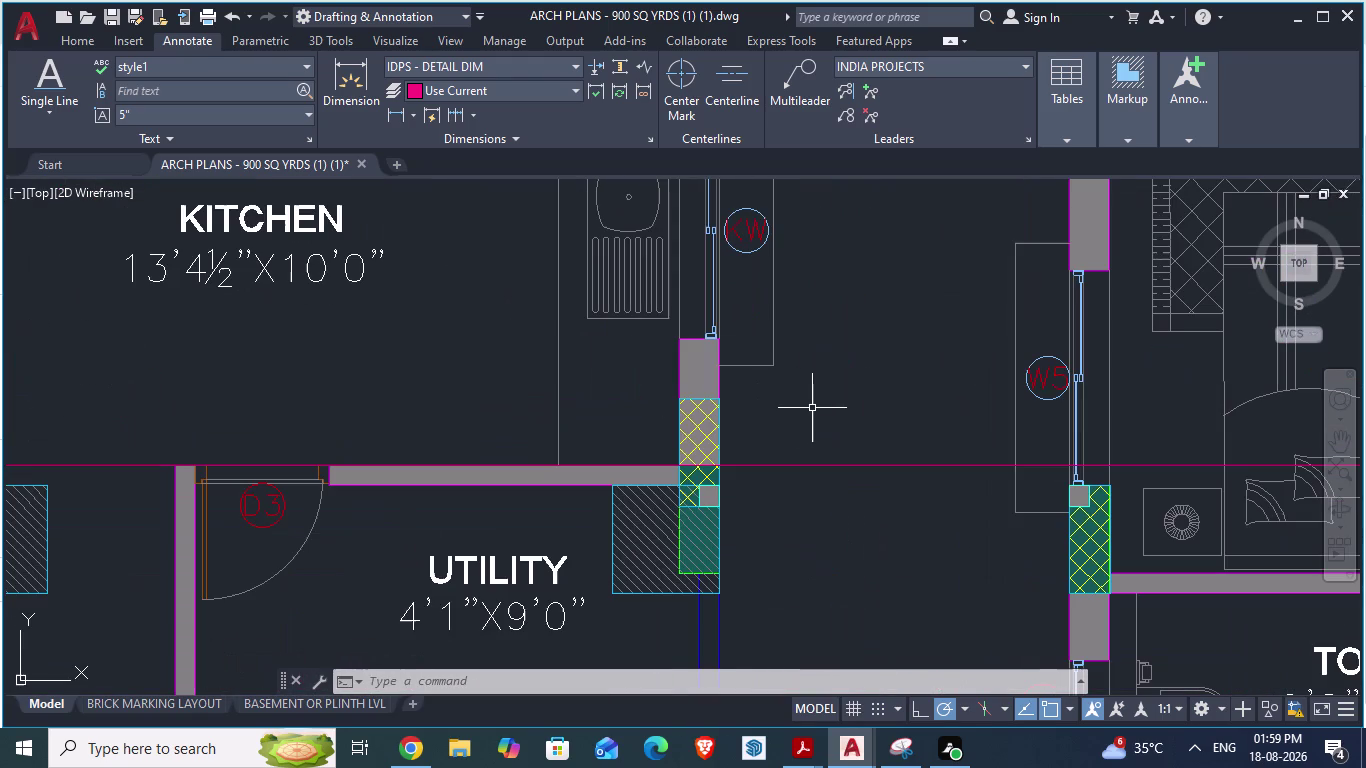
scroll(down, 3)
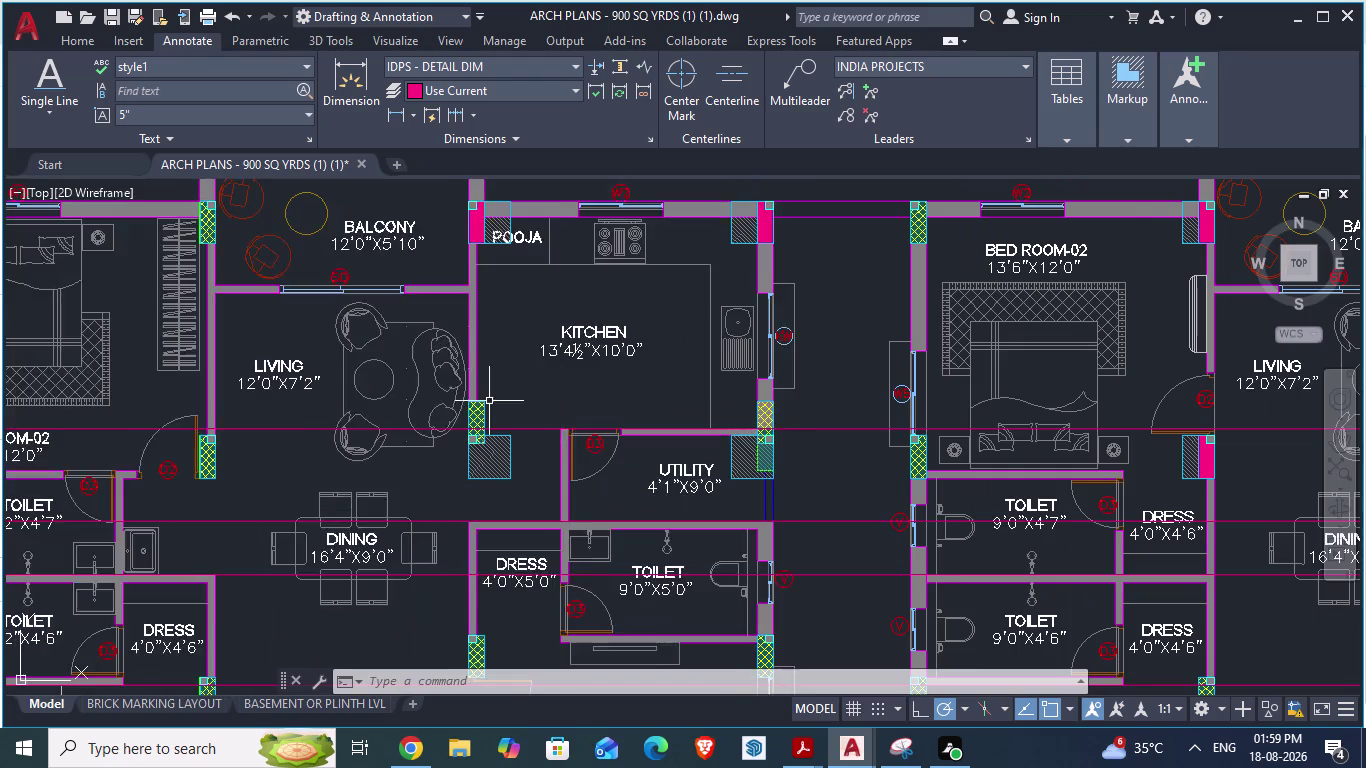
scroll(up, 3)
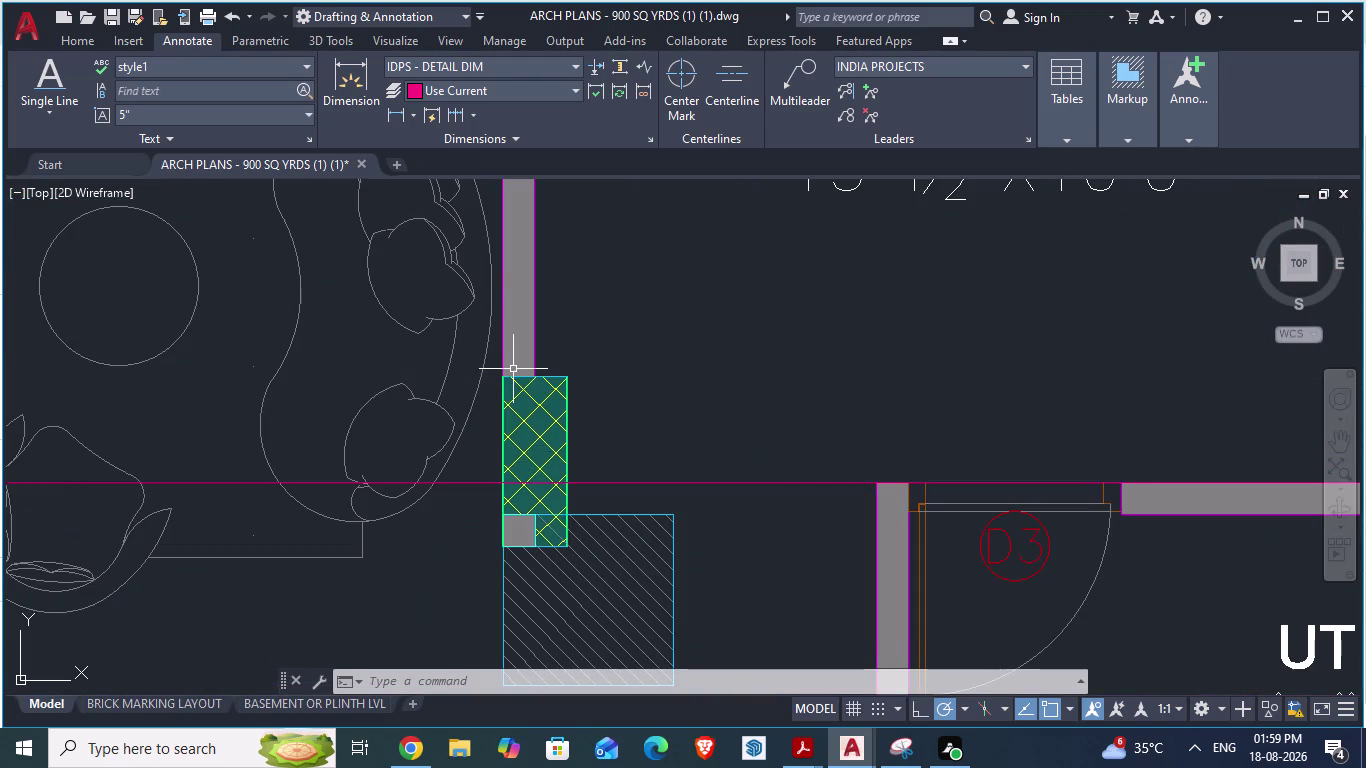
scroll(down, 3)
scroll(down, 3)
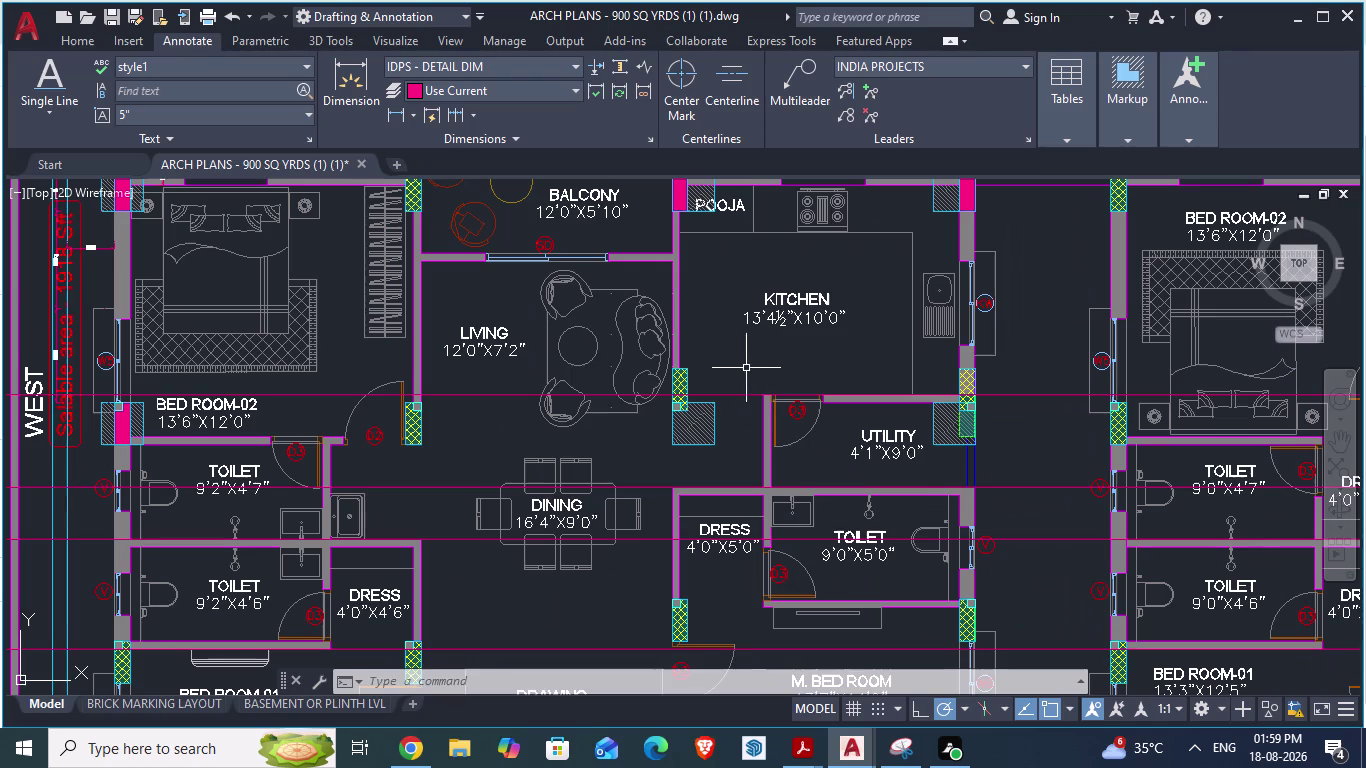
scroll(down, 3)
scroll(up, 3)
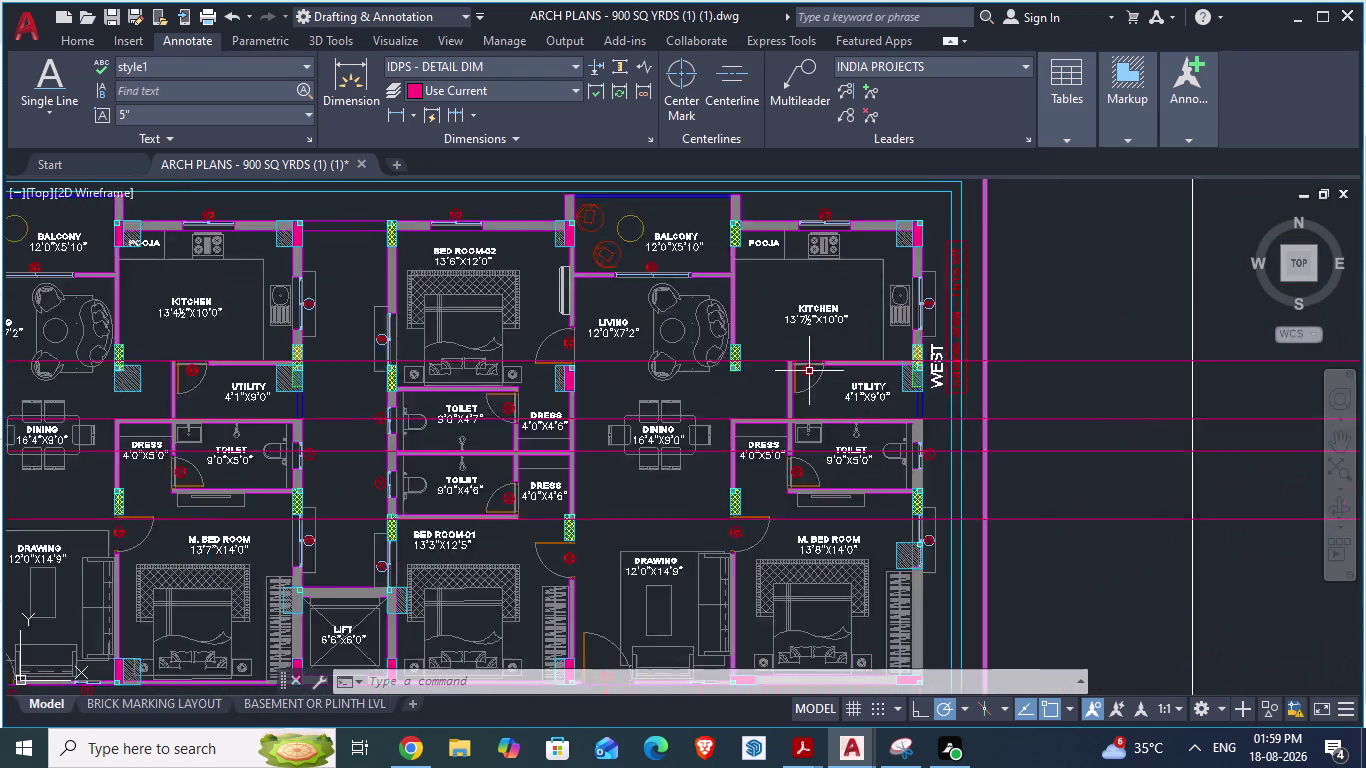
scroll(up, 3)
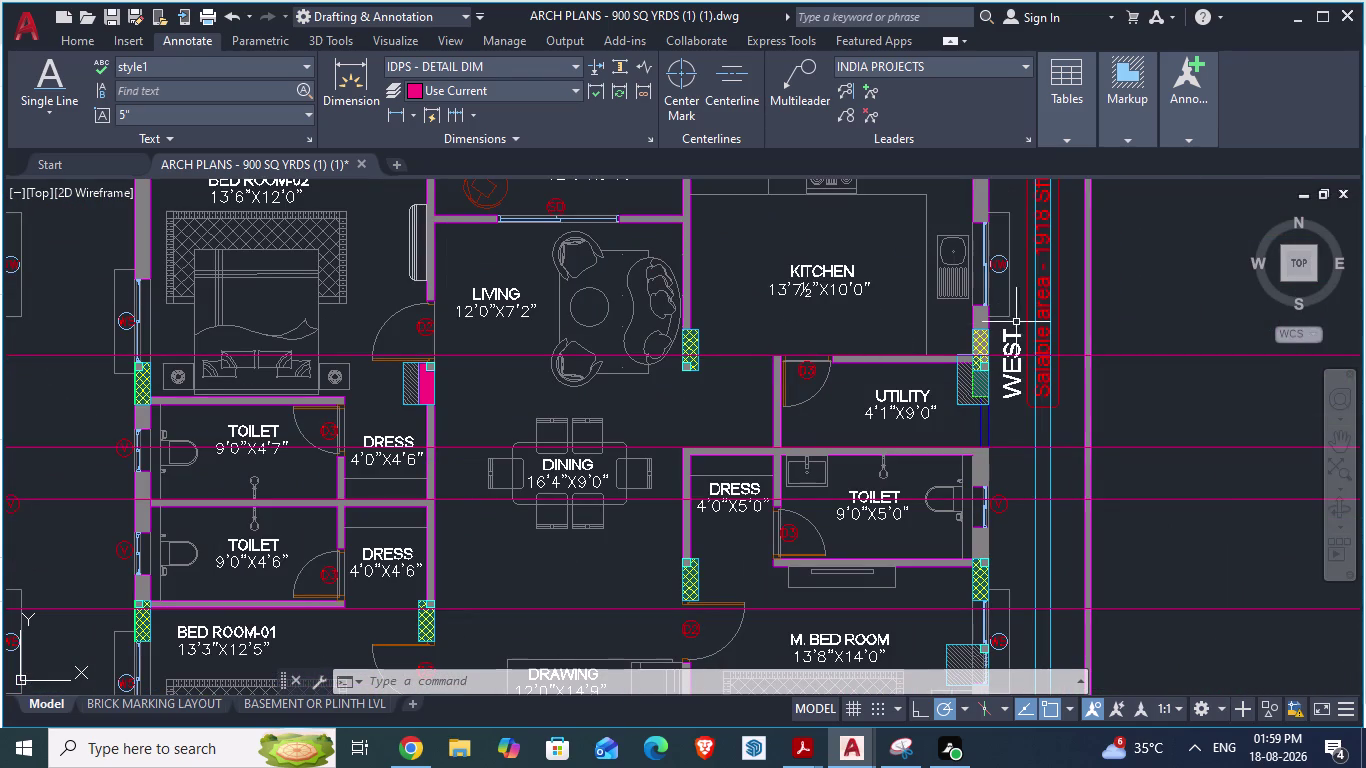
scroll(up, 3)
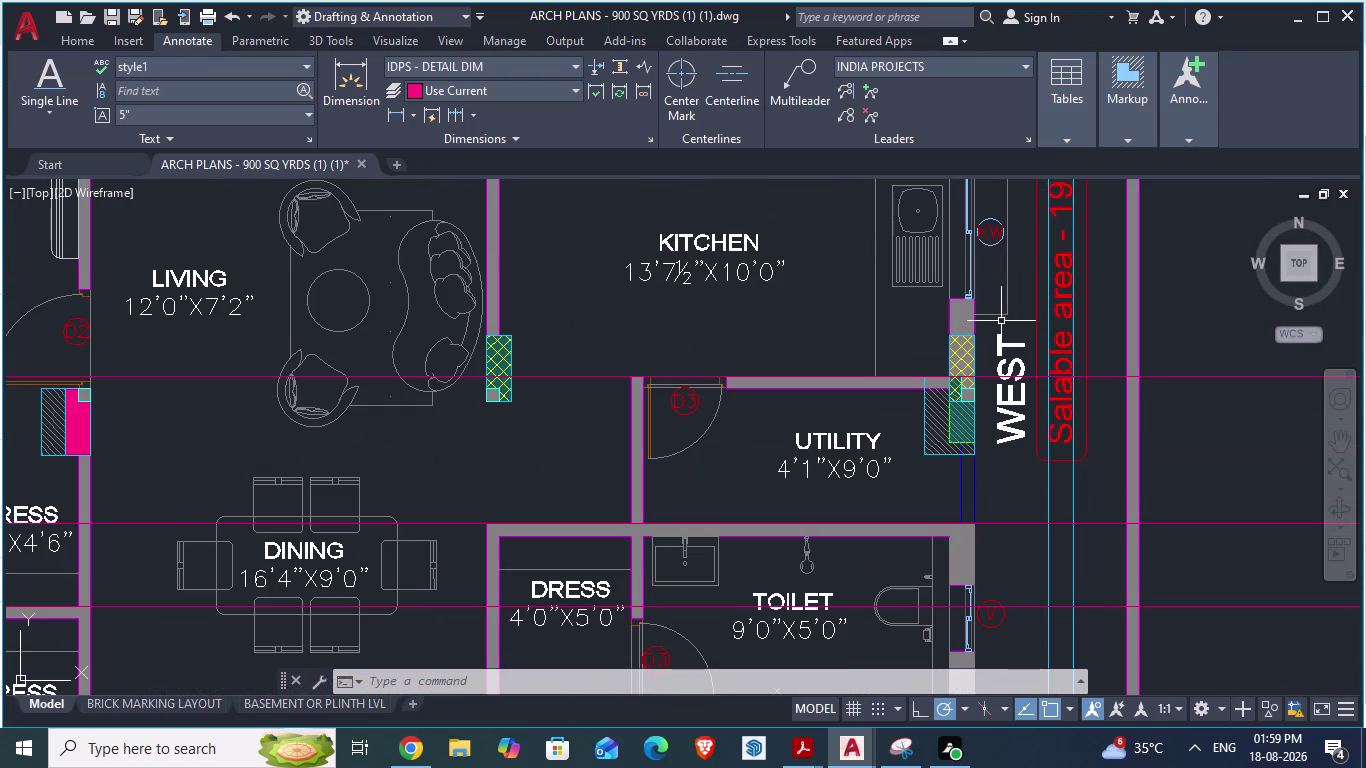
Zoom out on the reference plan and switch to the GF_AUTOCAD drawing.
scroll(down, 3)
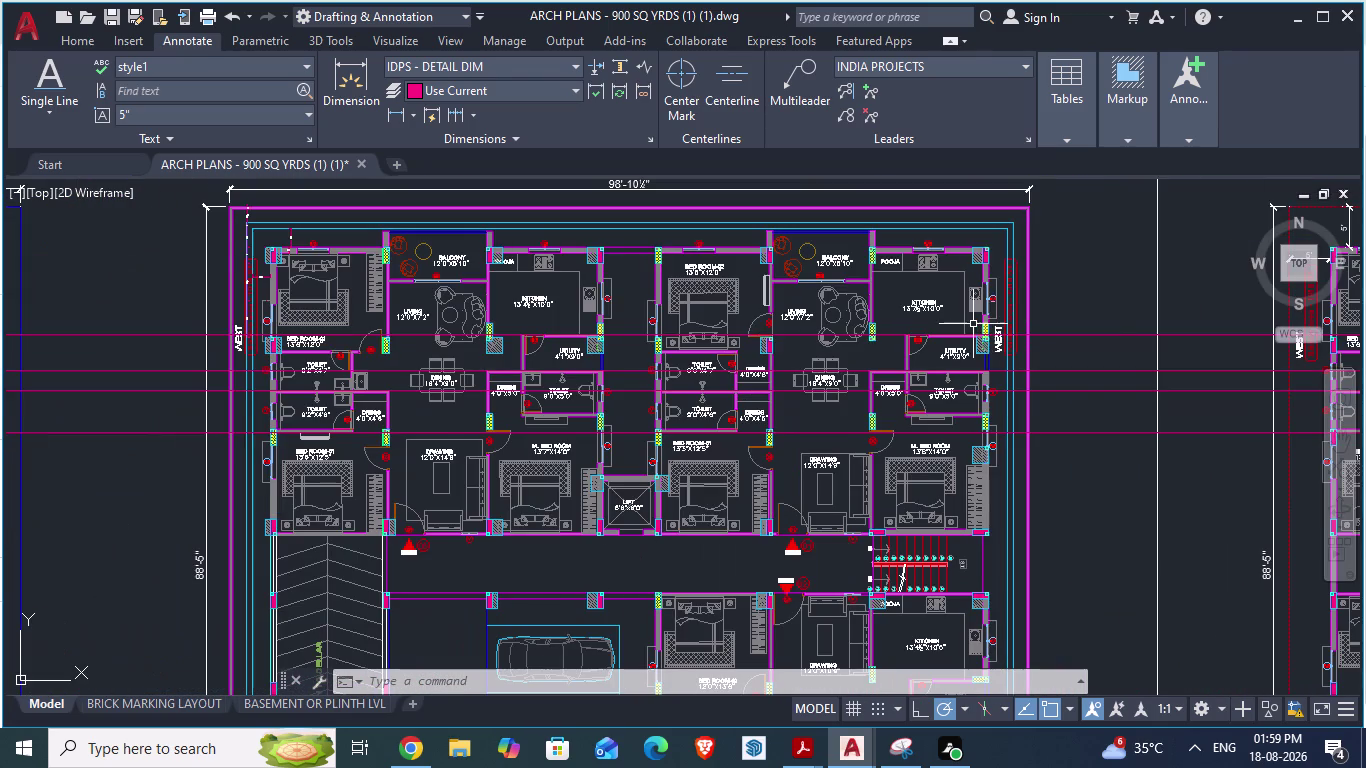
scroll(up, 3)
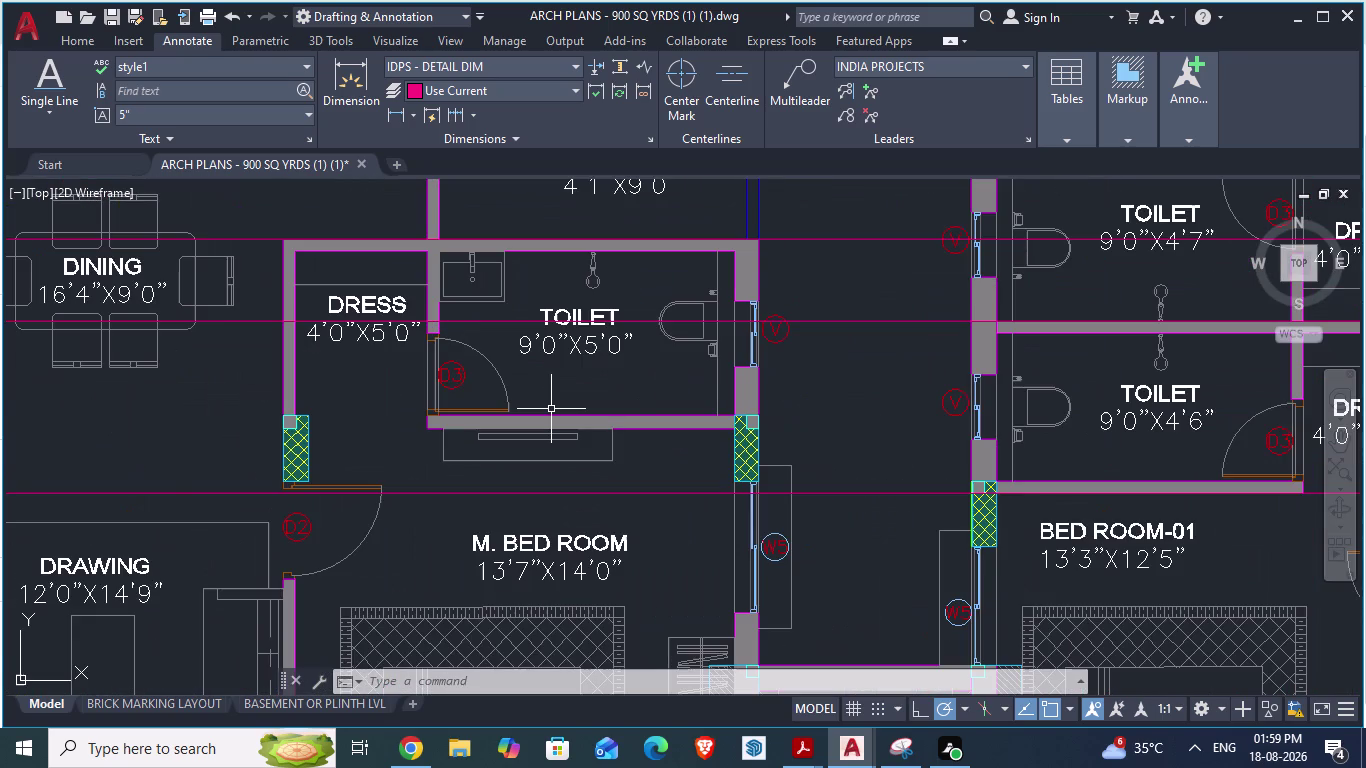
scroll(down, 3)
scroll(down, 3)
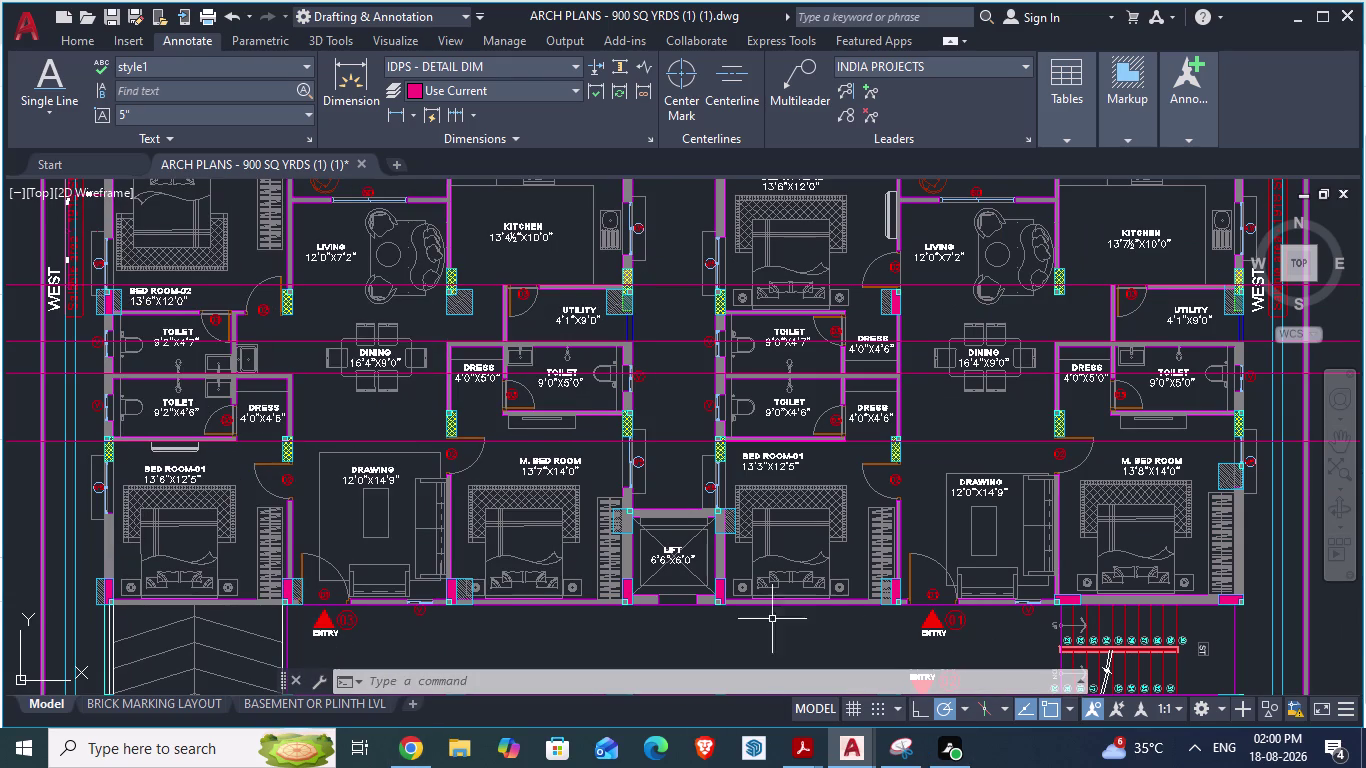
key(alt+Tab)
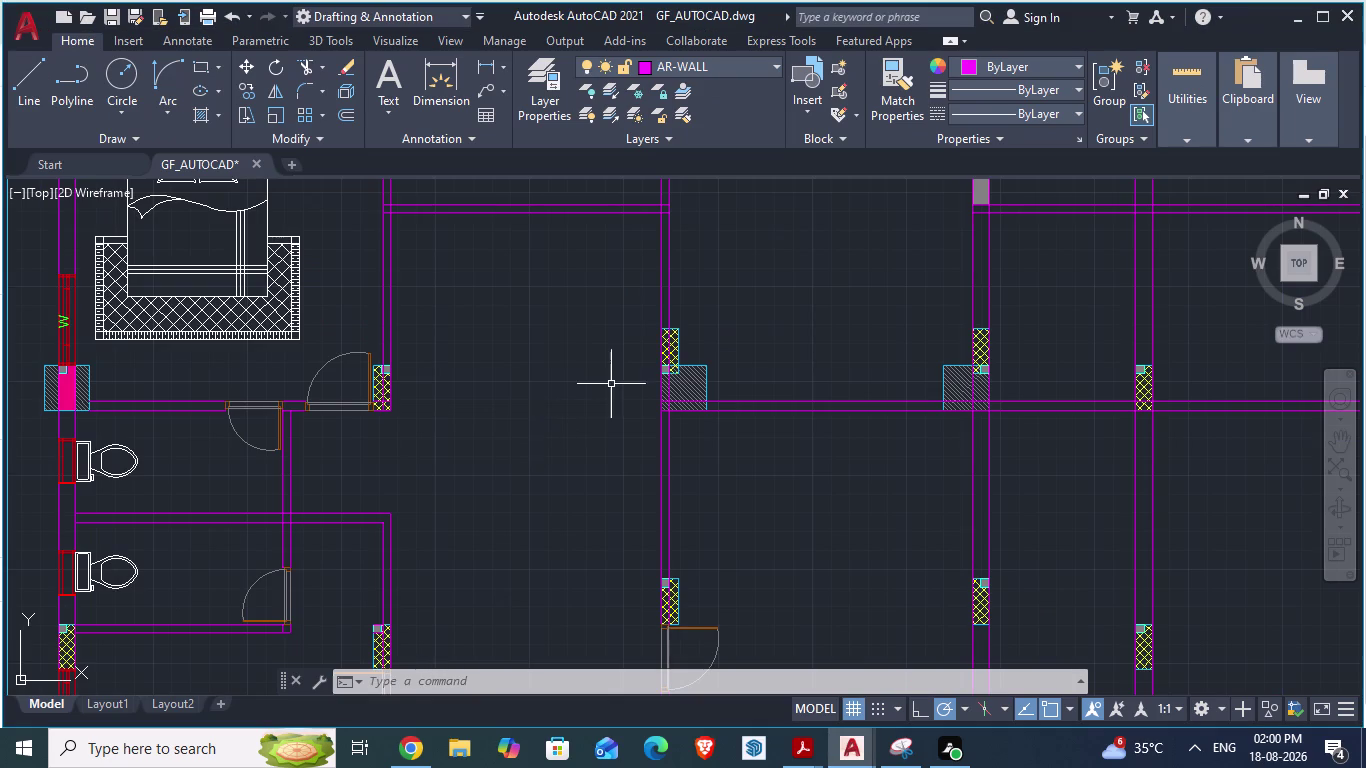
Save the GF_AUTOCAD drawing.
scroll(down, 3)
scroll(up, 3)
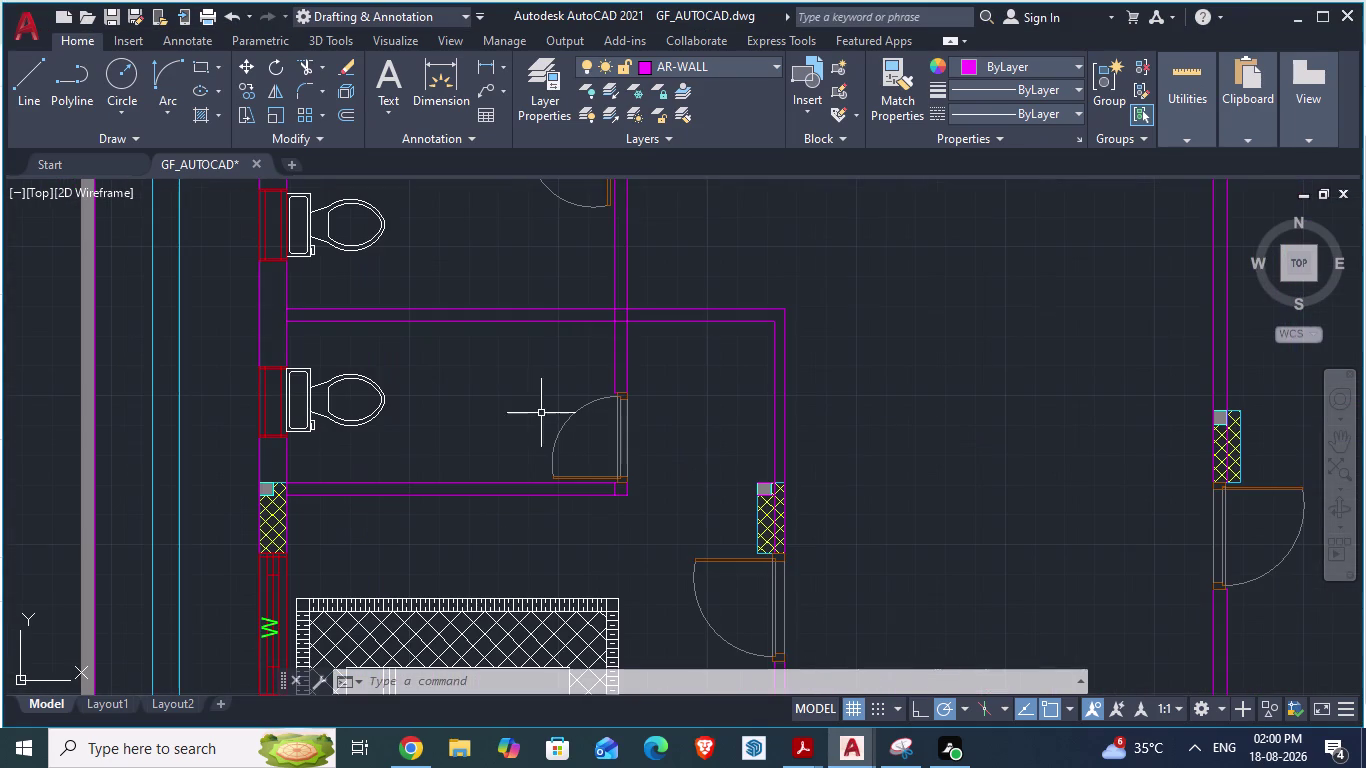
key(space)
click(521, 521)
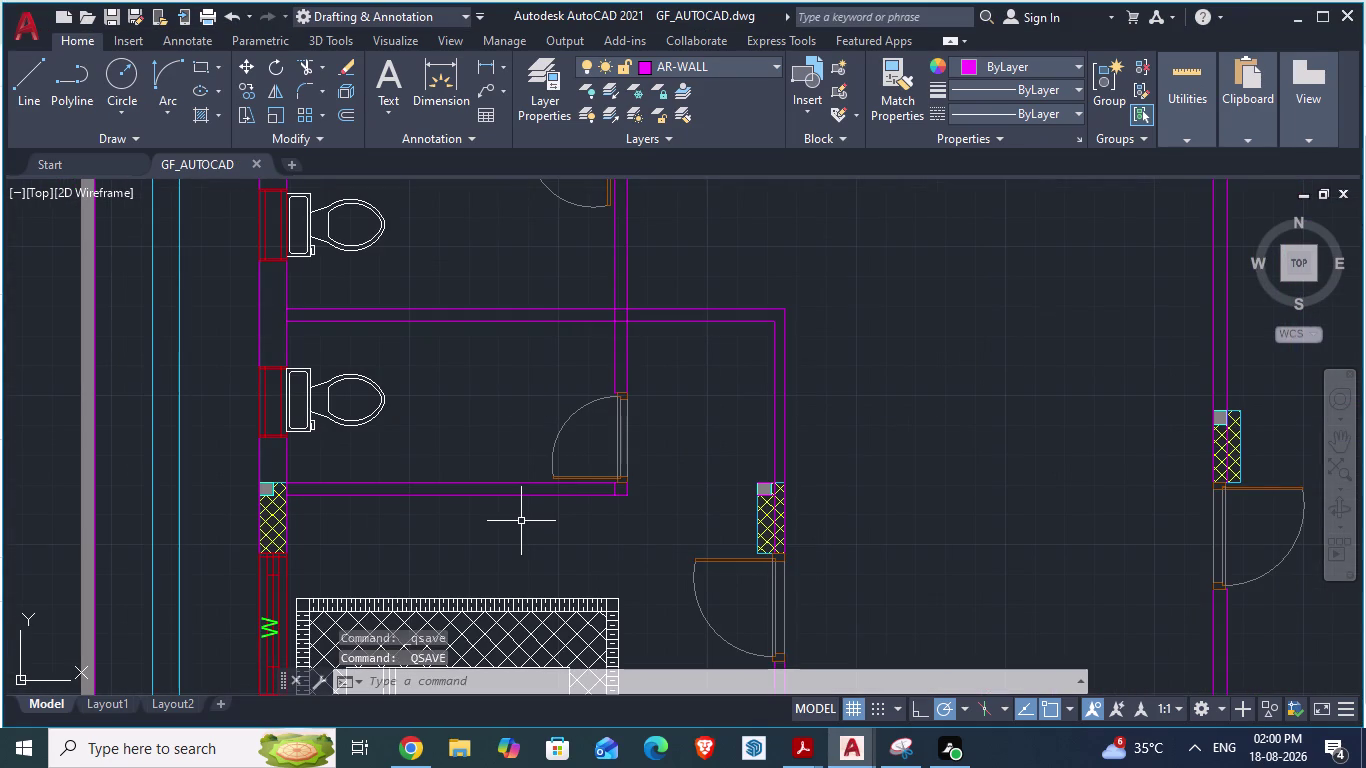
Draw horizontal construction lines along the lower and upper toilet wall edges.
text(xl)
key(Return)
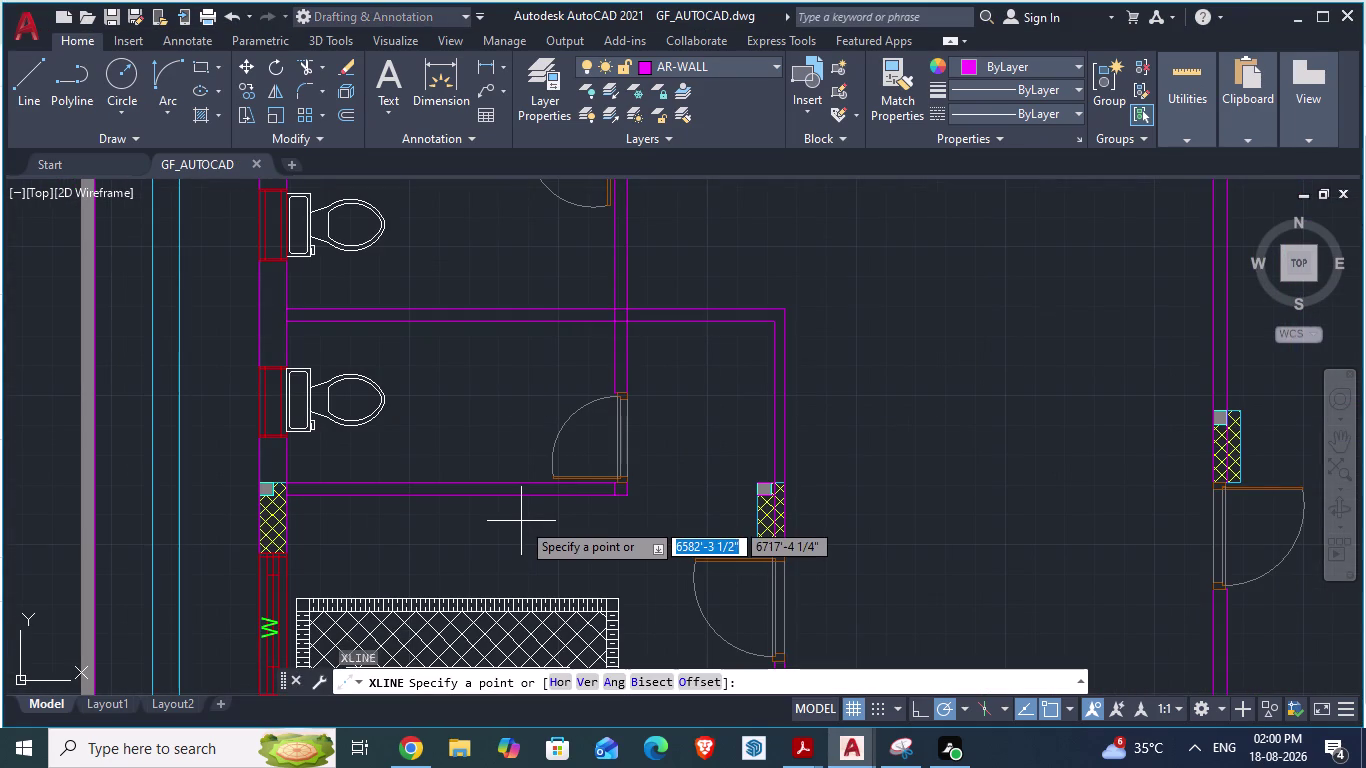
key(h)
key(Return)
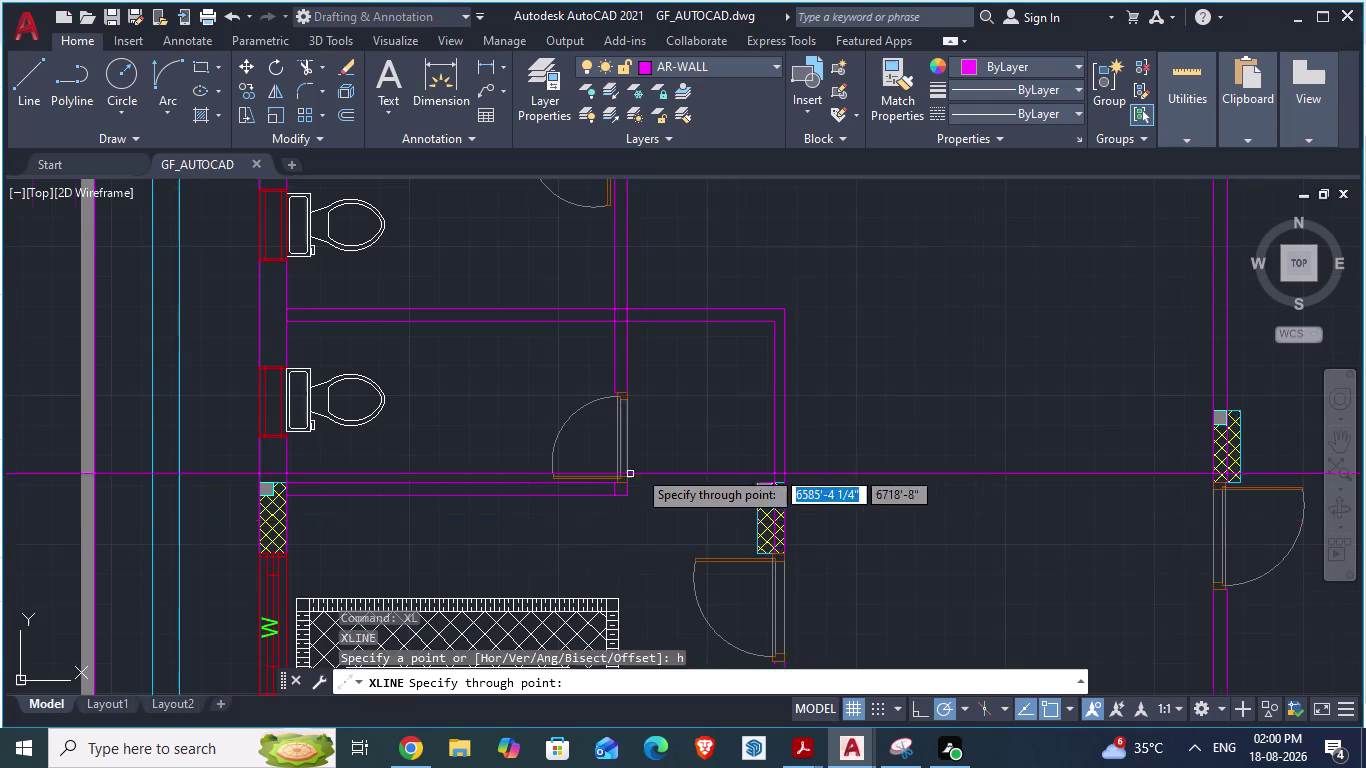
scroll(up, 3)
click(577, 591)
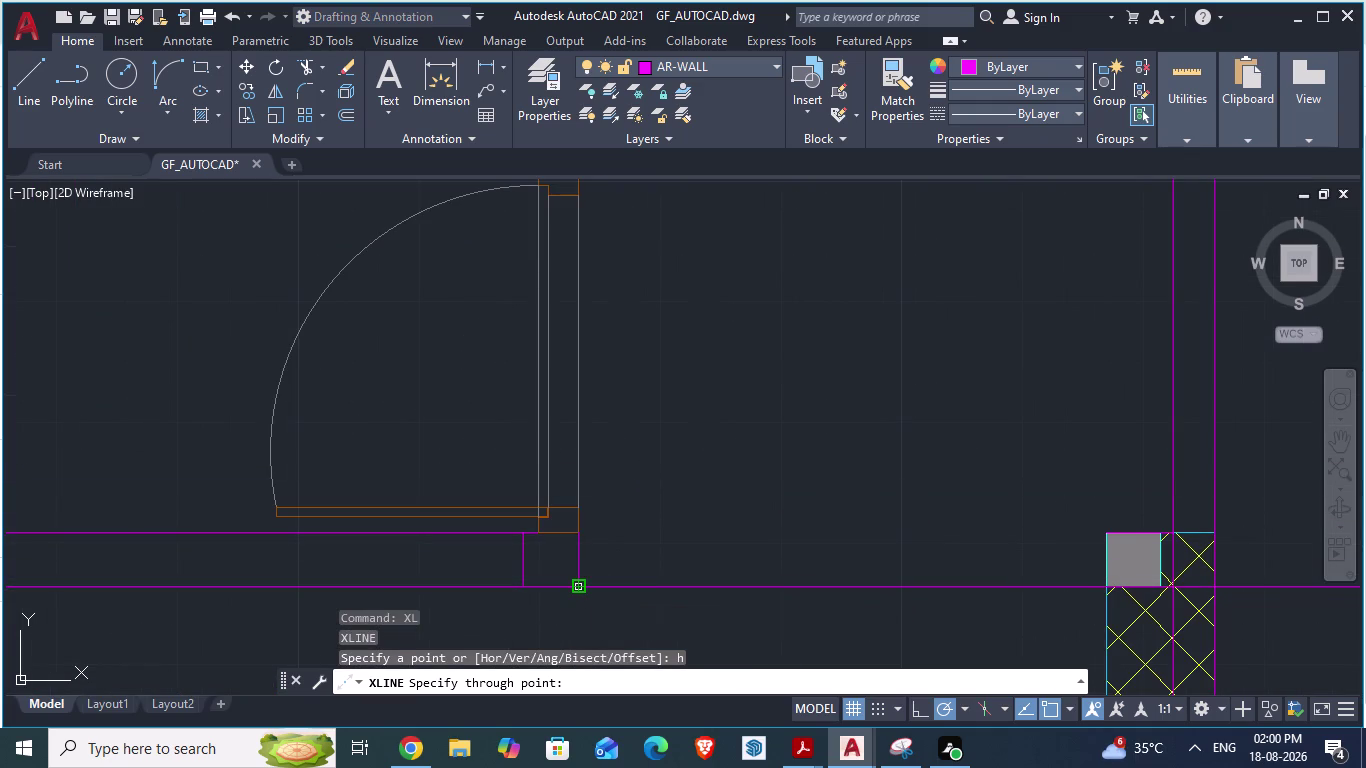
scroll(down, 3)
scroll(down, 3)
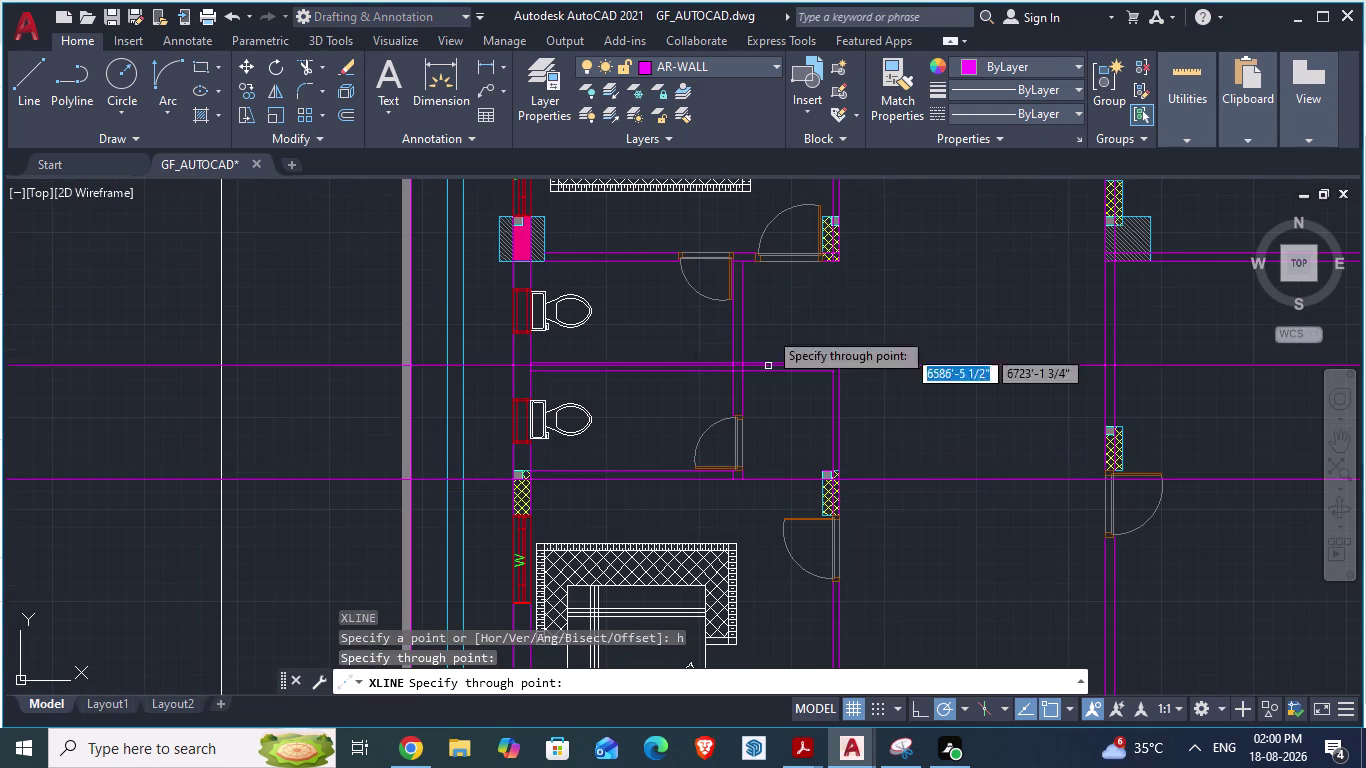
scroll(up, 3)
scroll(up, 3)
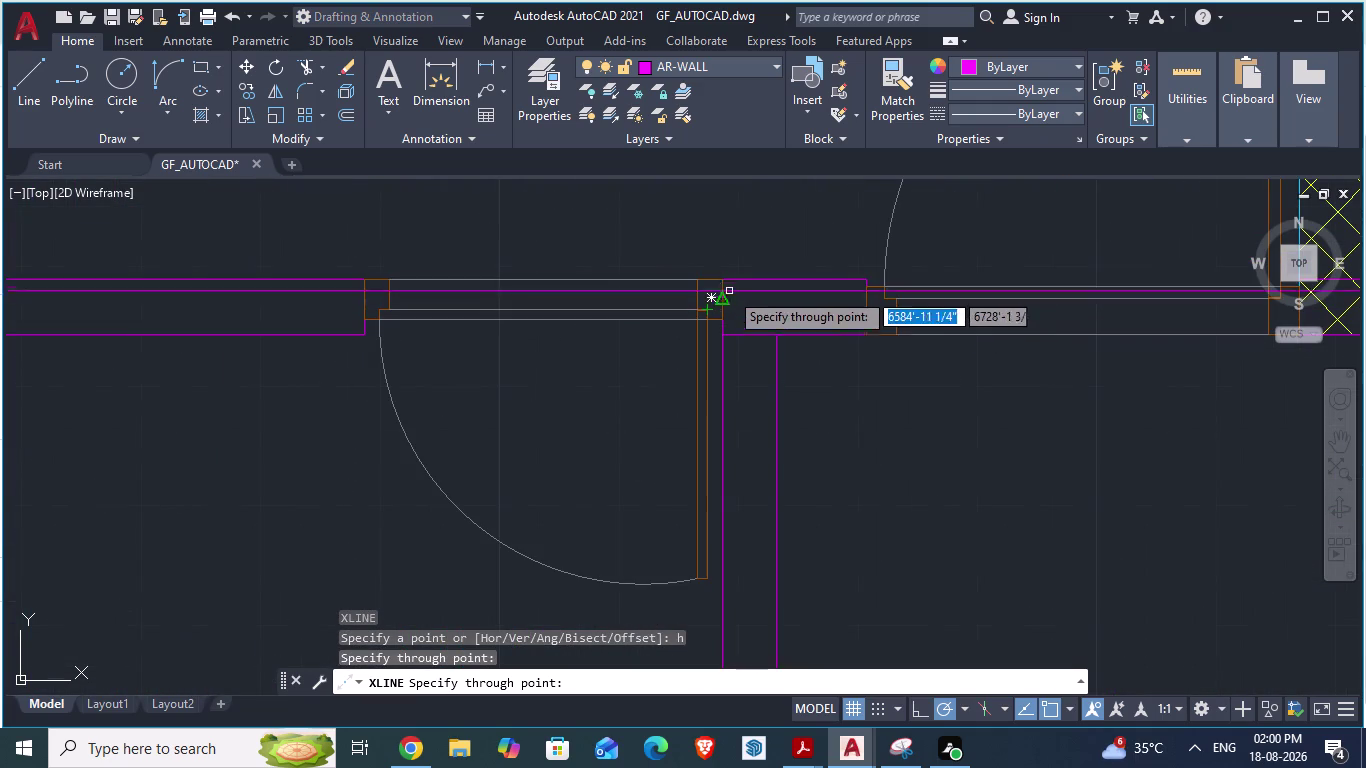
scroll(up, 3)
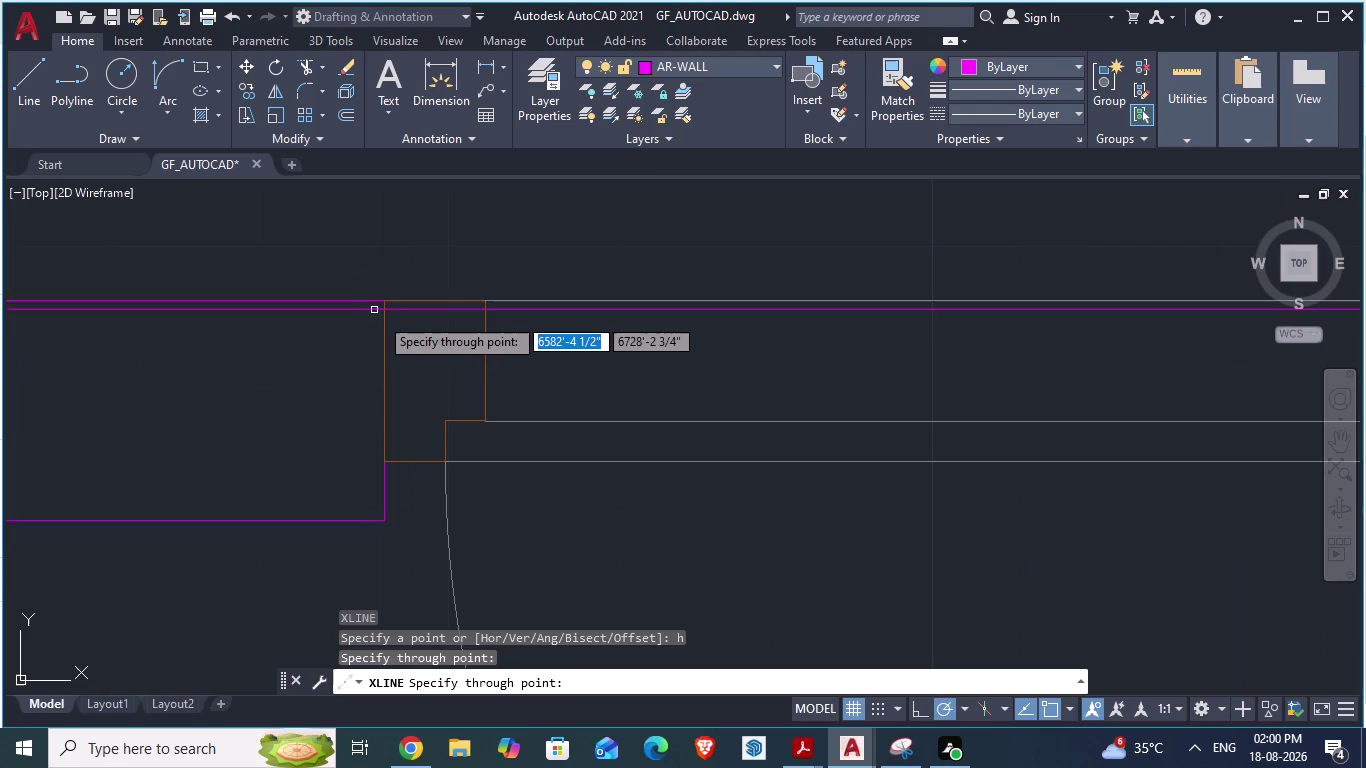
click(383, 295)
End the construction line command and return to the reference apartment plan.
scroll(down, 3)
scroll(down, 3)
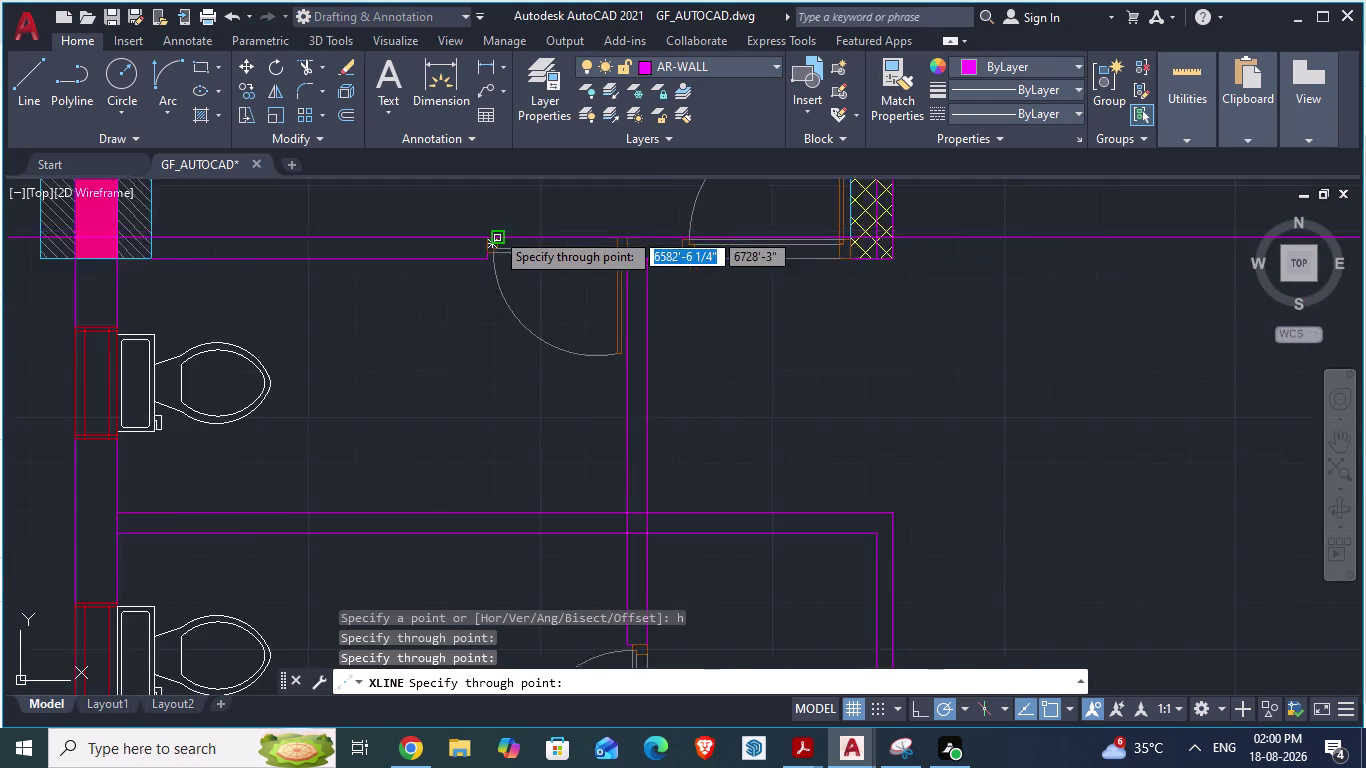
scroll(down, 3)
key(Escape)
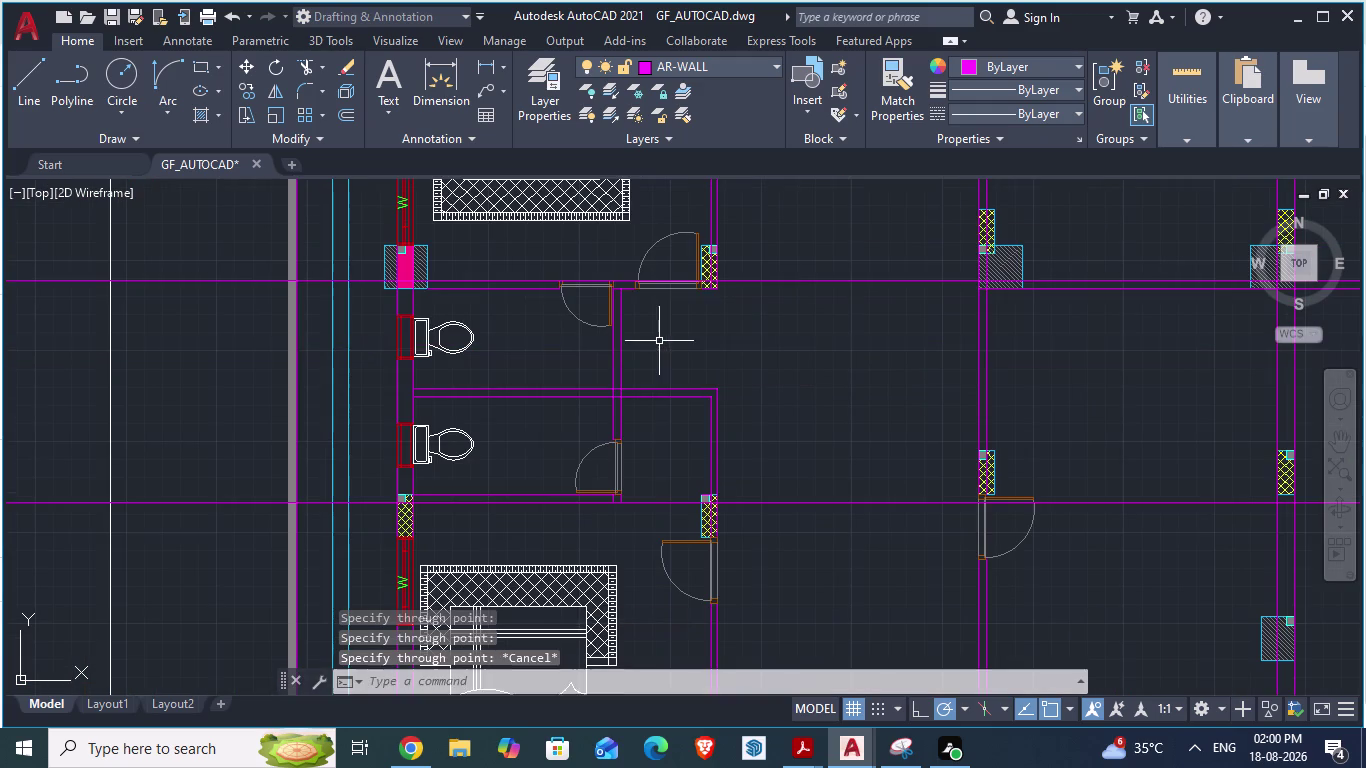
scroll(down, 3)
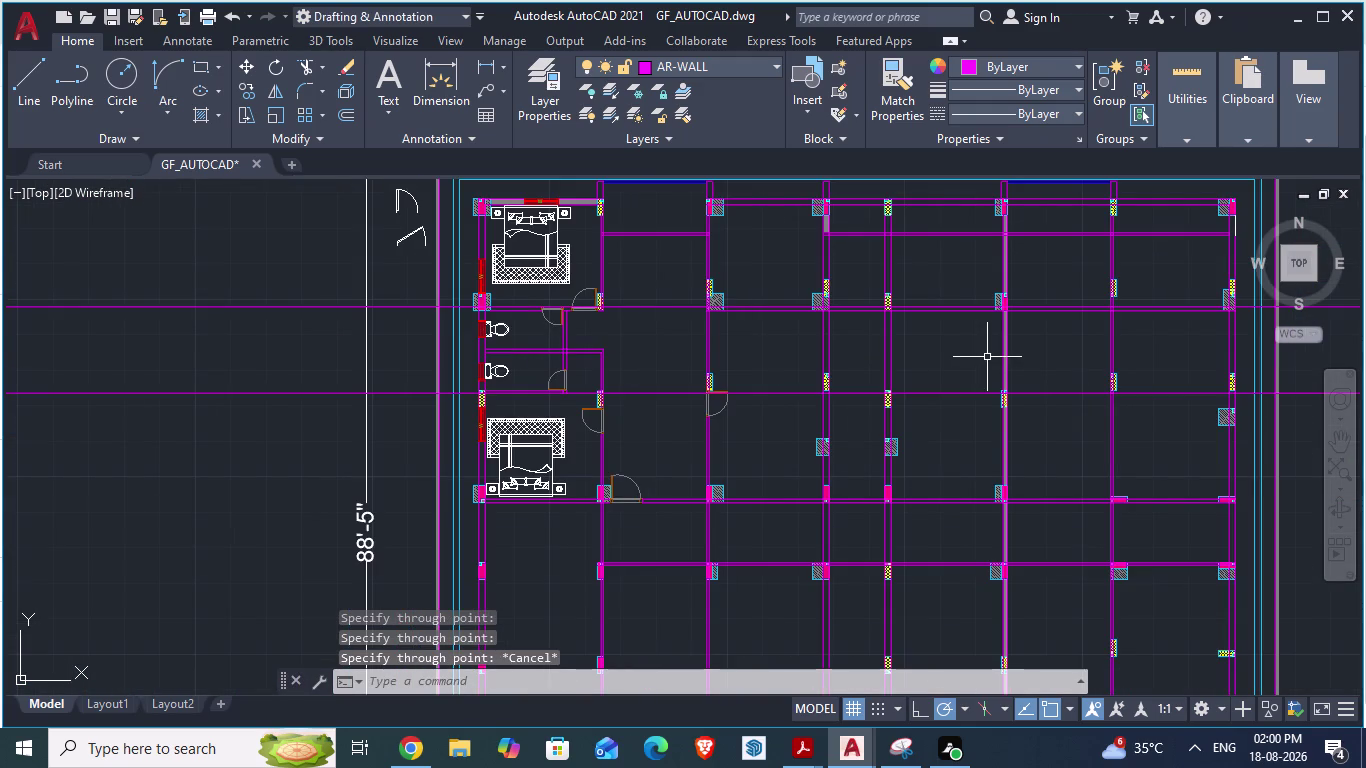
key(alt+Tab)
Return to the ground-floor drawing and cancel the running construction-line command.
scroll(down, 3)
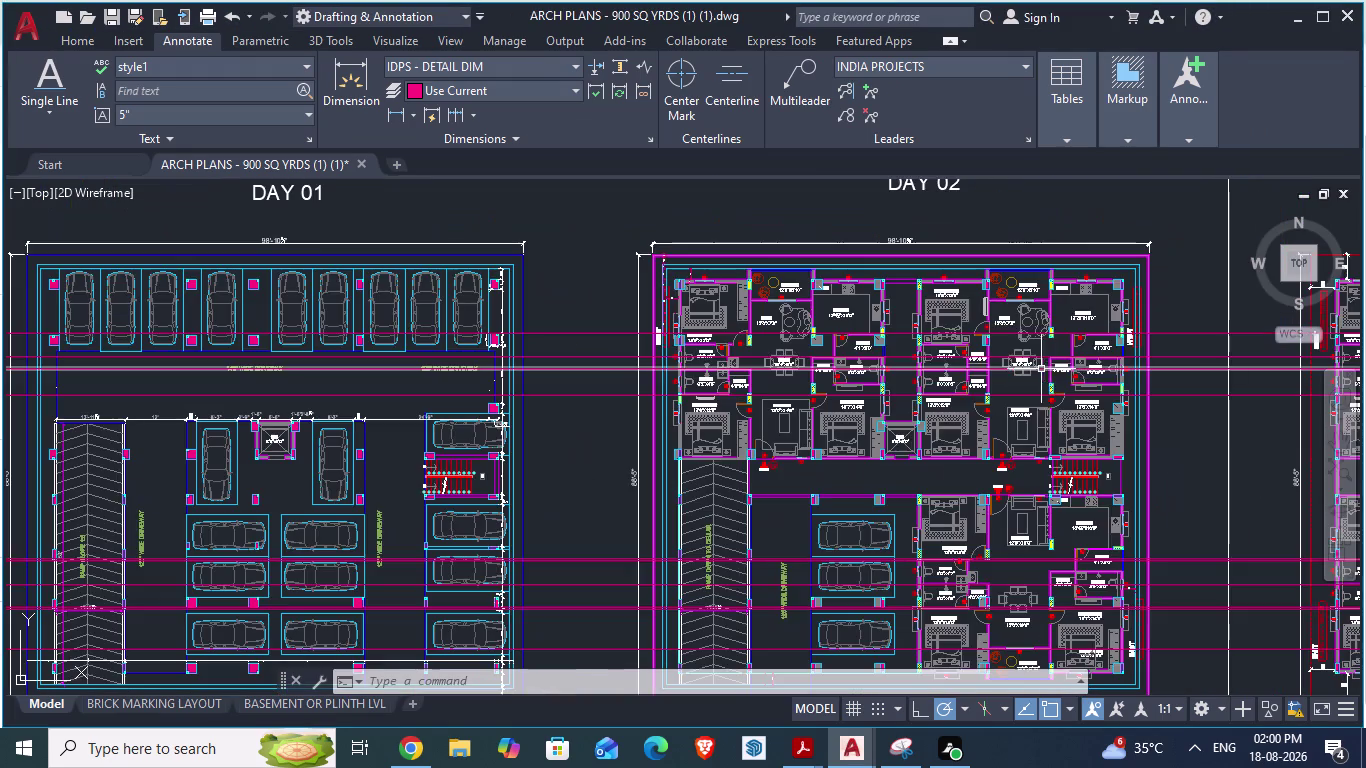
scroll(up, 3)
scroll(up, 3)
scroll(down, 3)
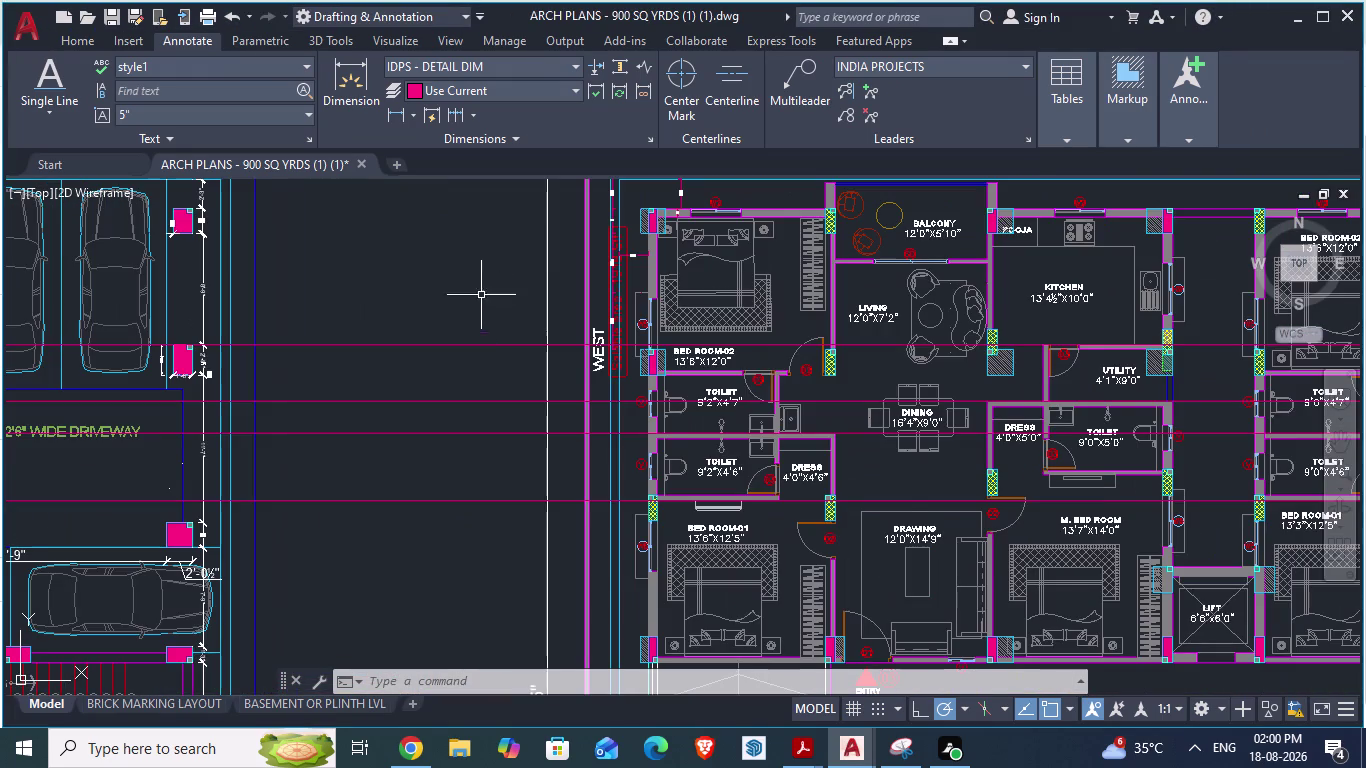
scroll(down, 3)
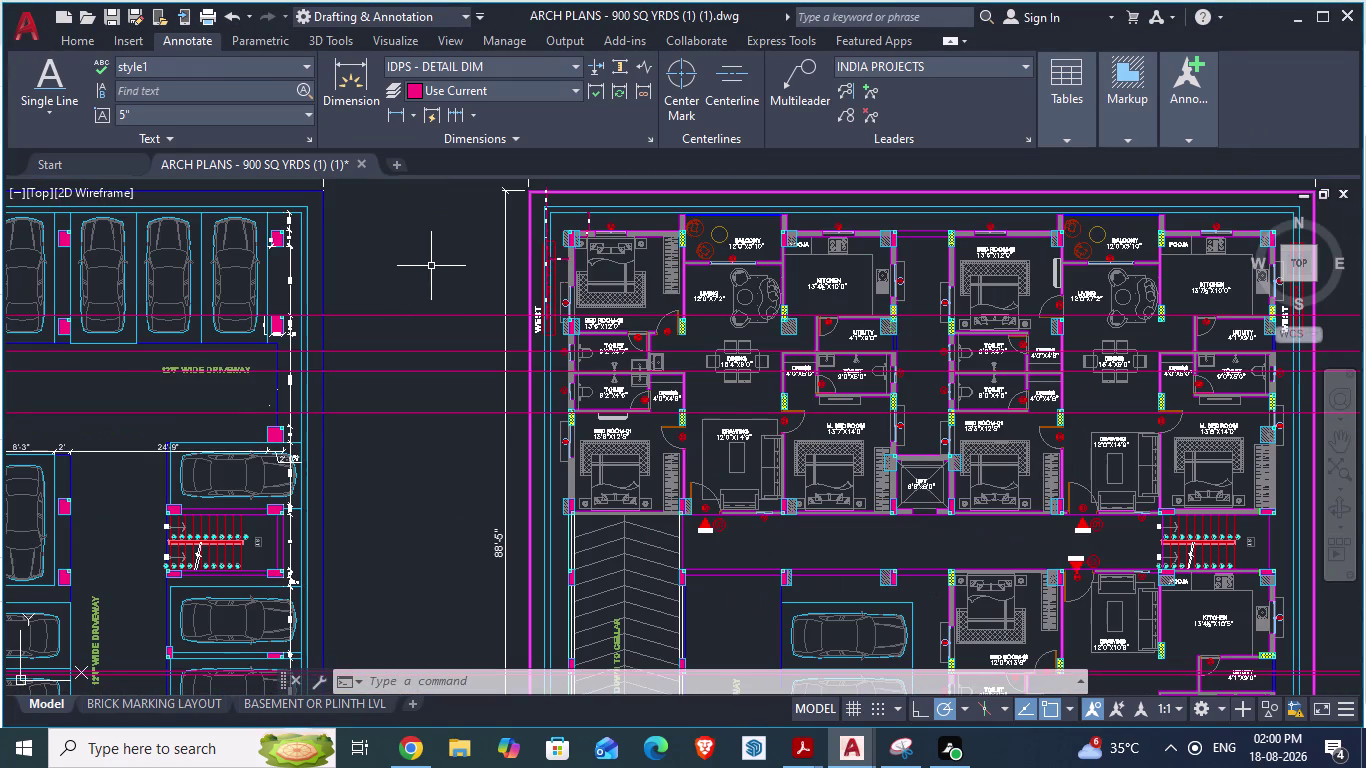
key(alt+Tab)
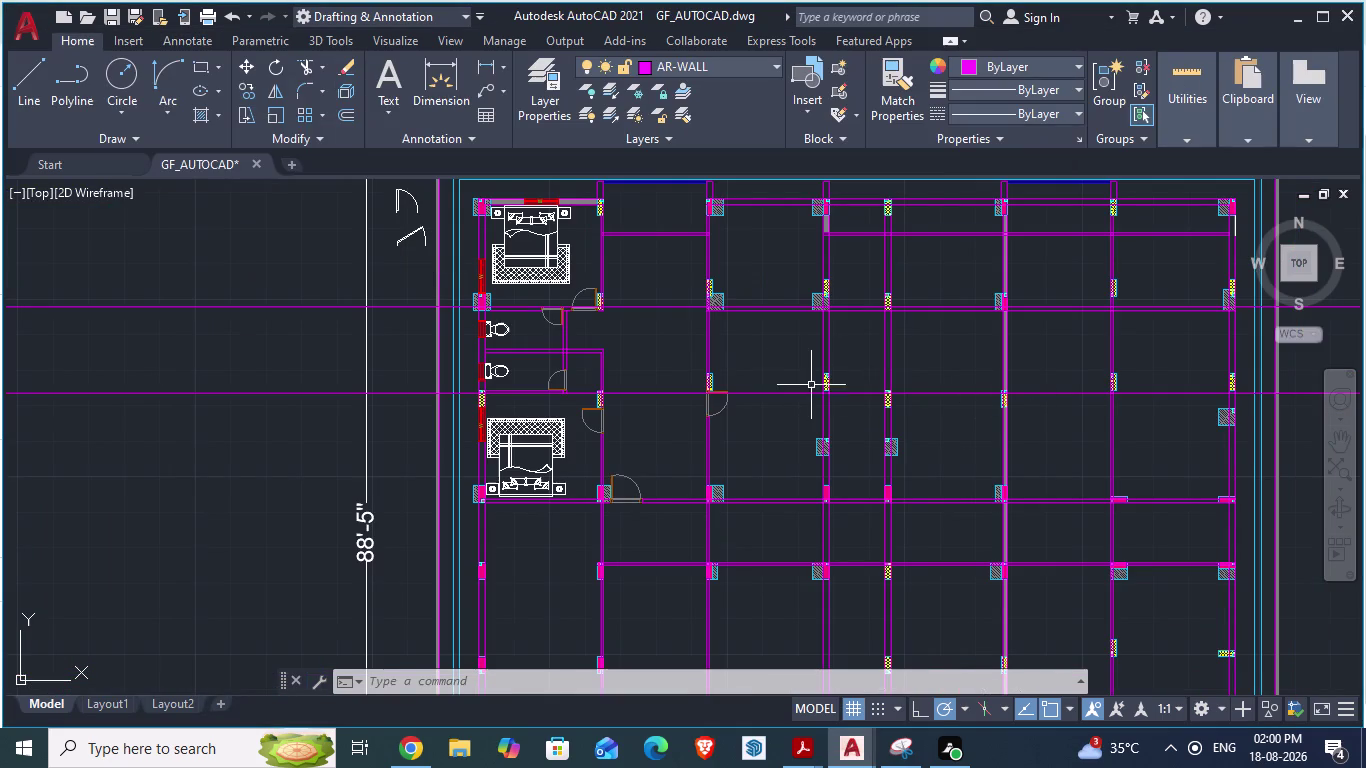
scroll(up, 3)
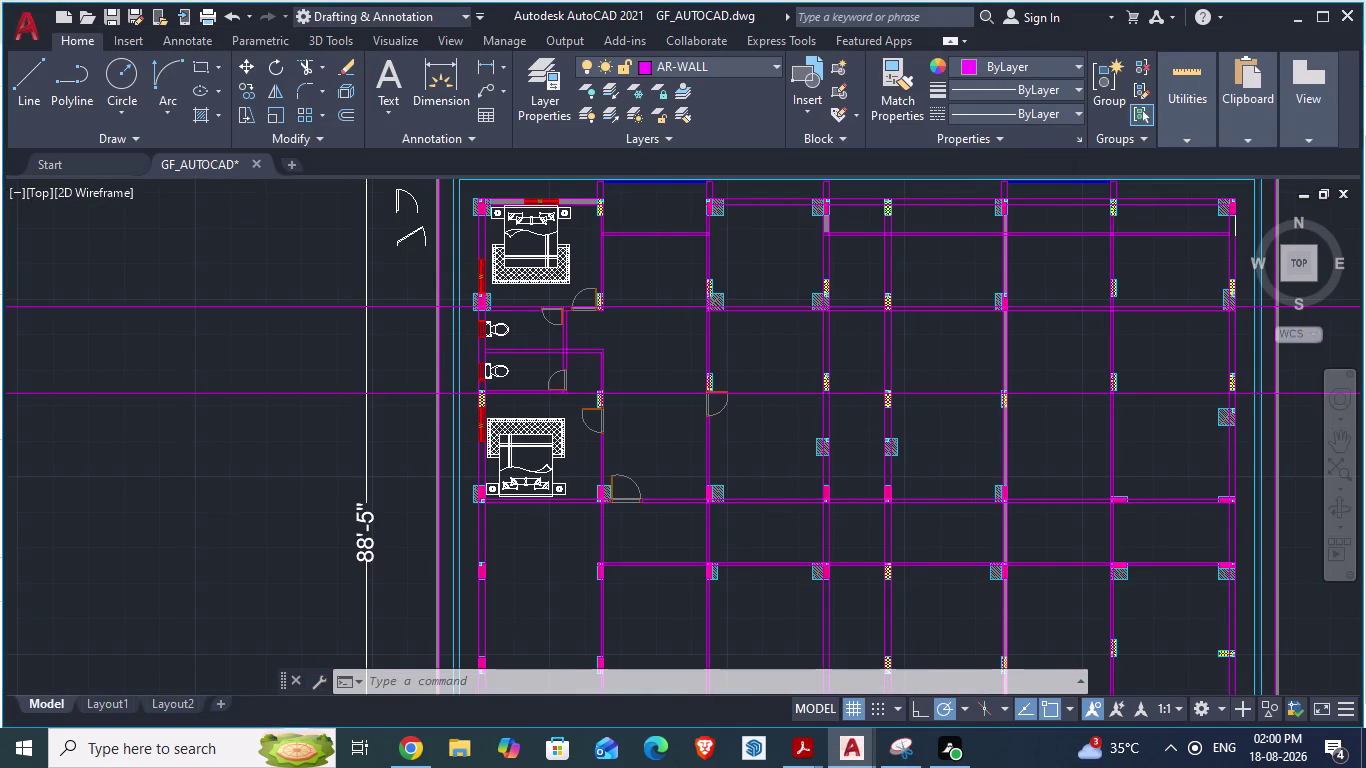
click(784, 390)
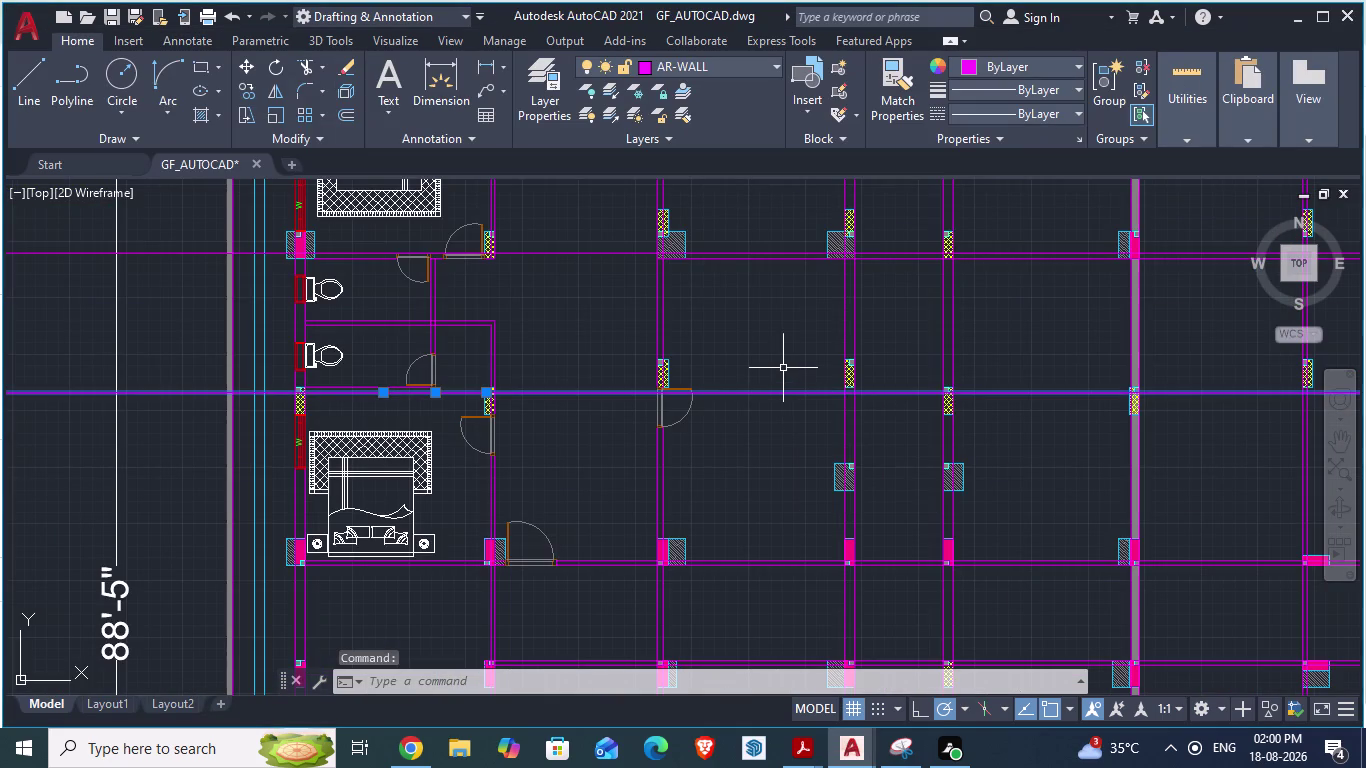
key(Escape)
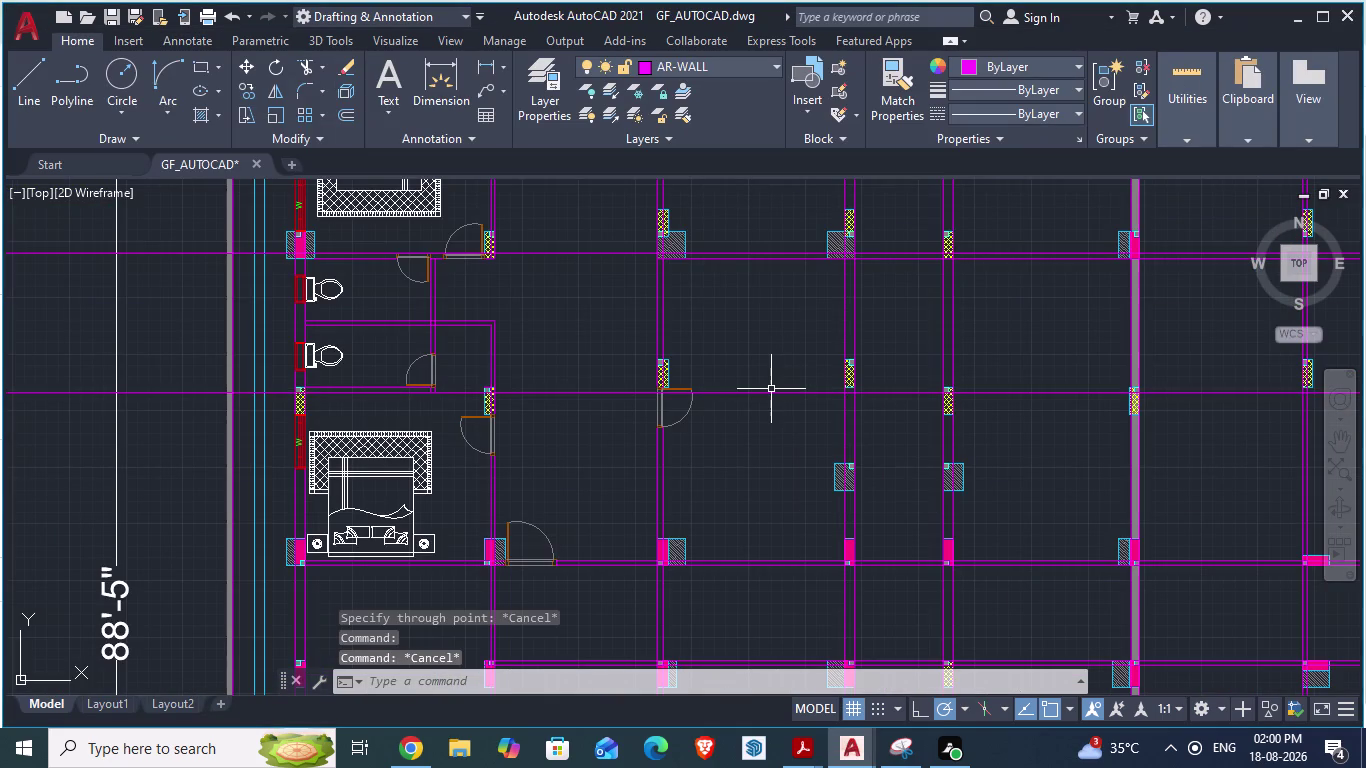
Offset the horizontal construction line by 4.5 inches.
key(o)
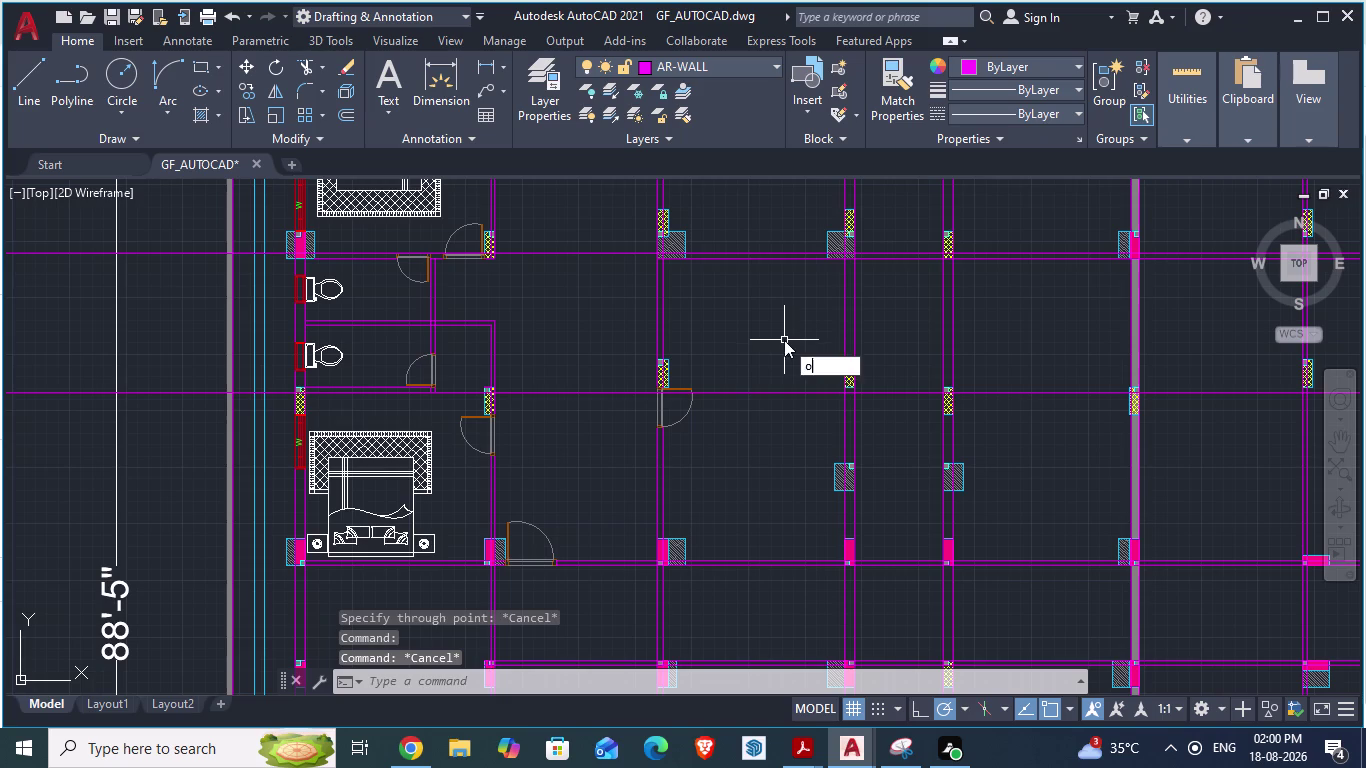
key(Return)
text(4.)
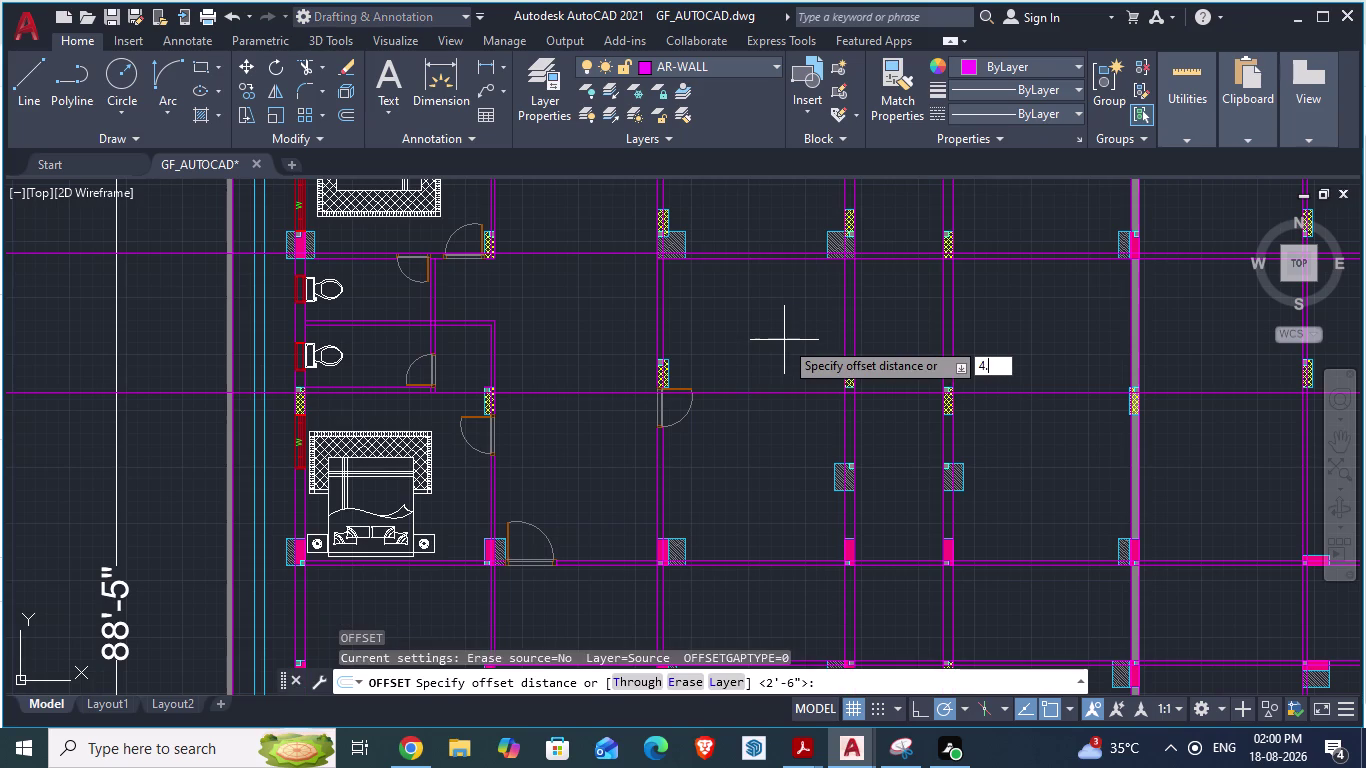
text(5)
key(shift+quotedbl)
key(Return)
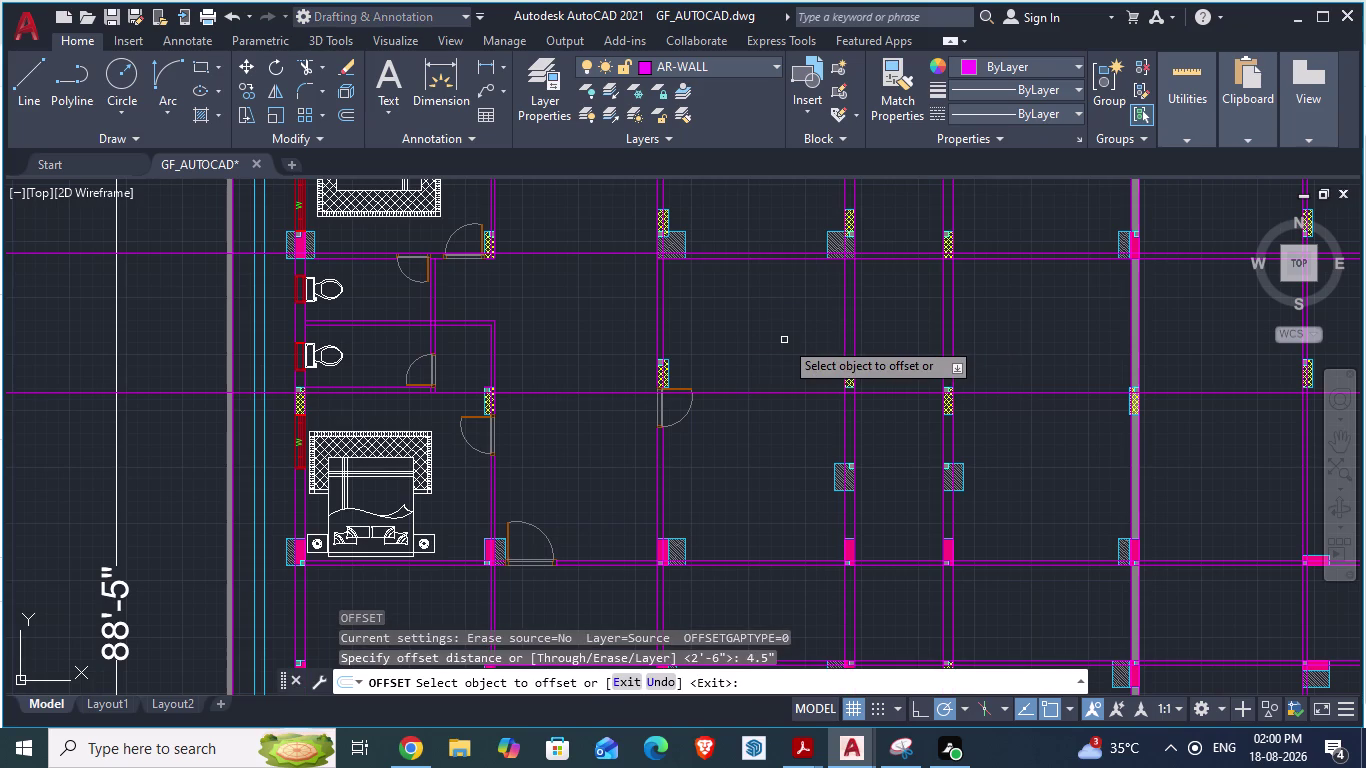
click(767, 395)
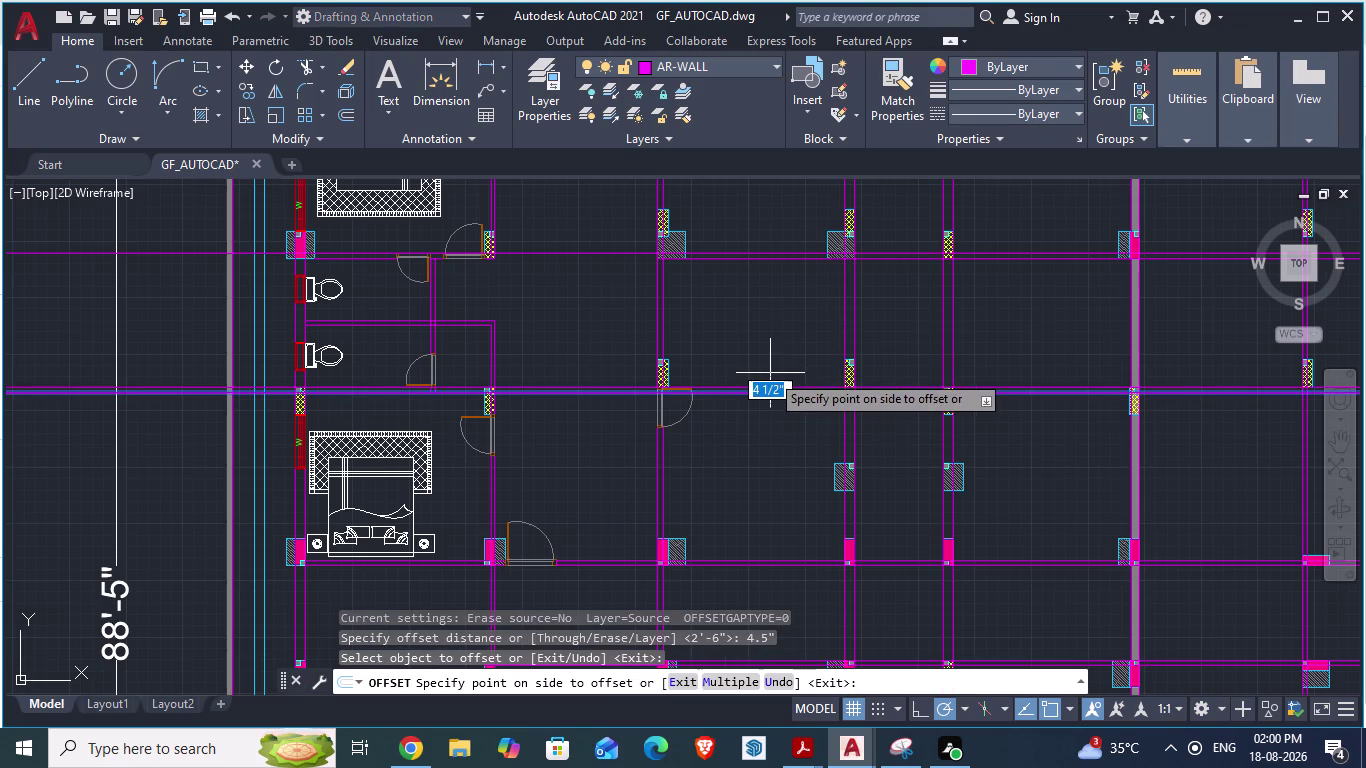
click(770, 373)
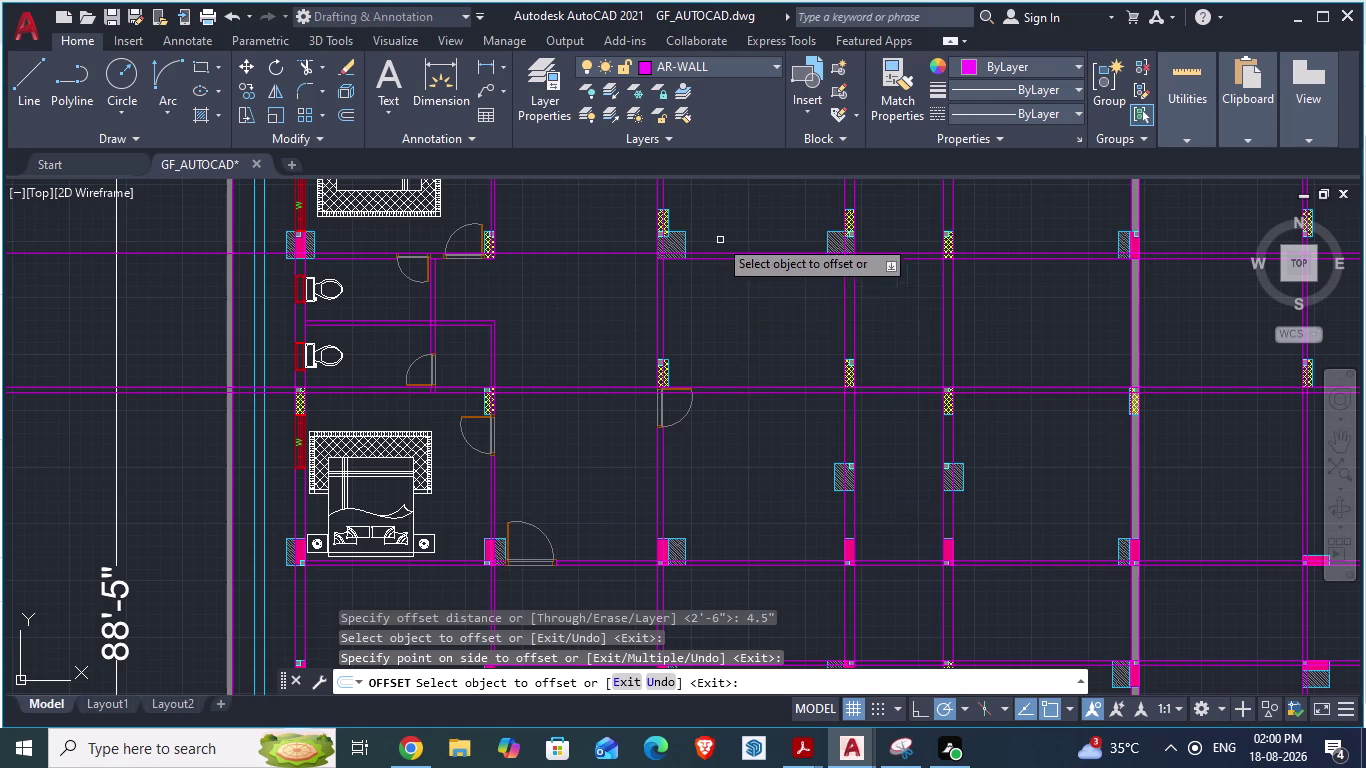
scroll(up, 3)
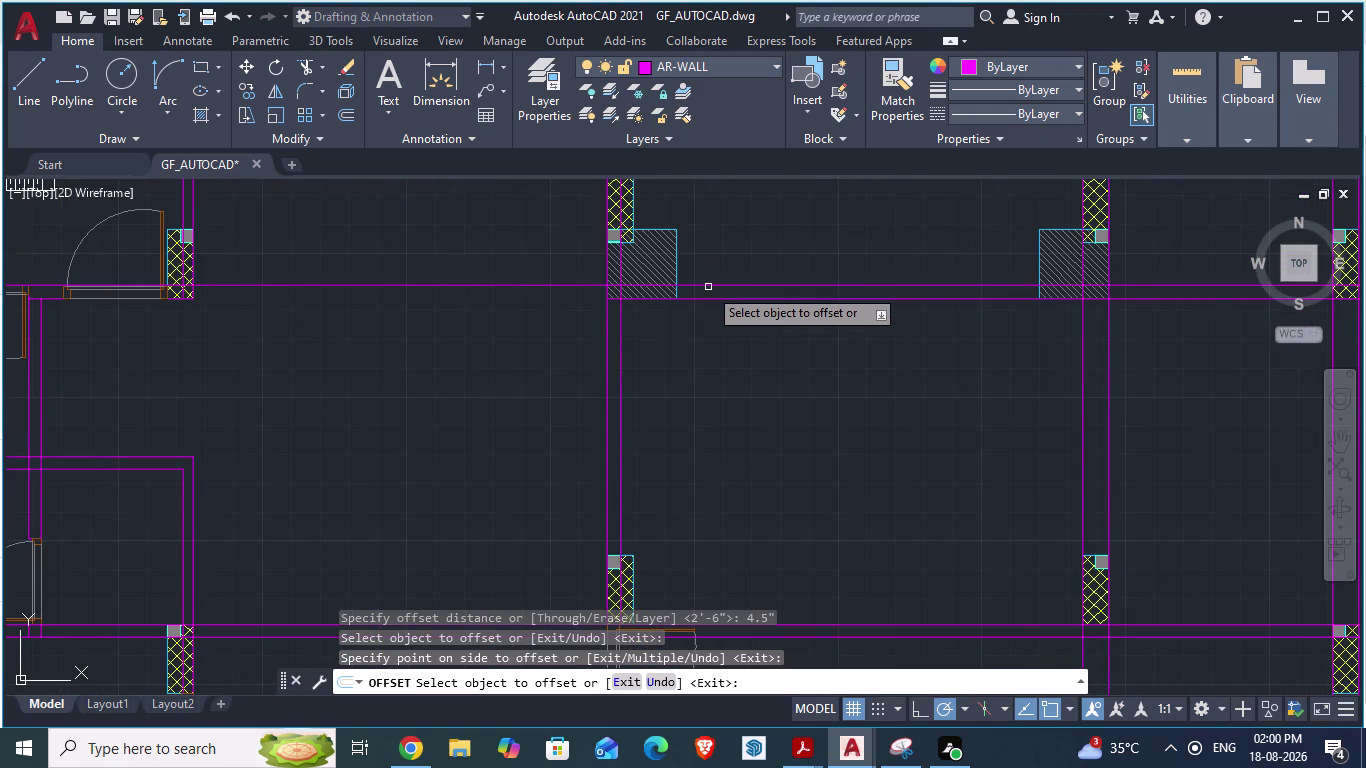
Offset a second line by 4.5 inches and save the drawing.
click(708, 287)
click(707, 295)
scroll(down, 3)
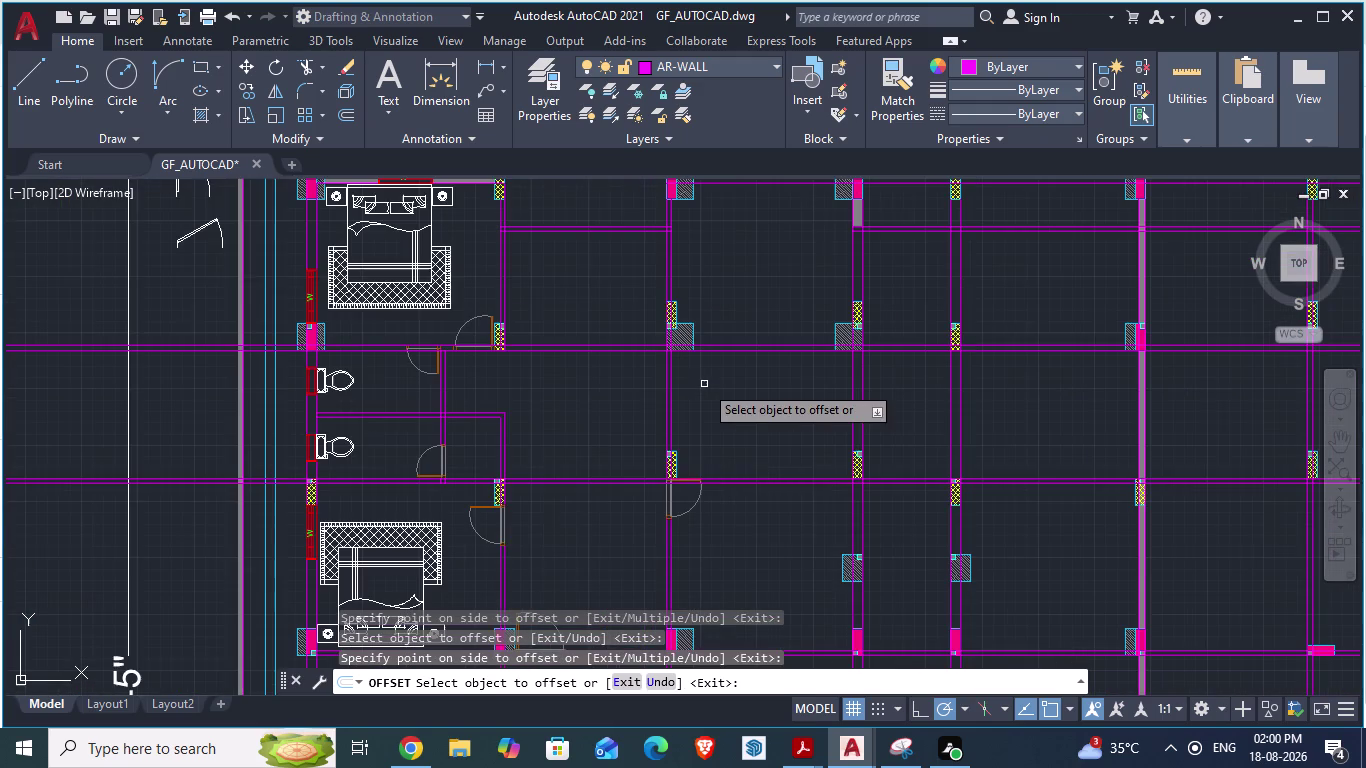
key(ctrl+s)
scroll(down, 3)
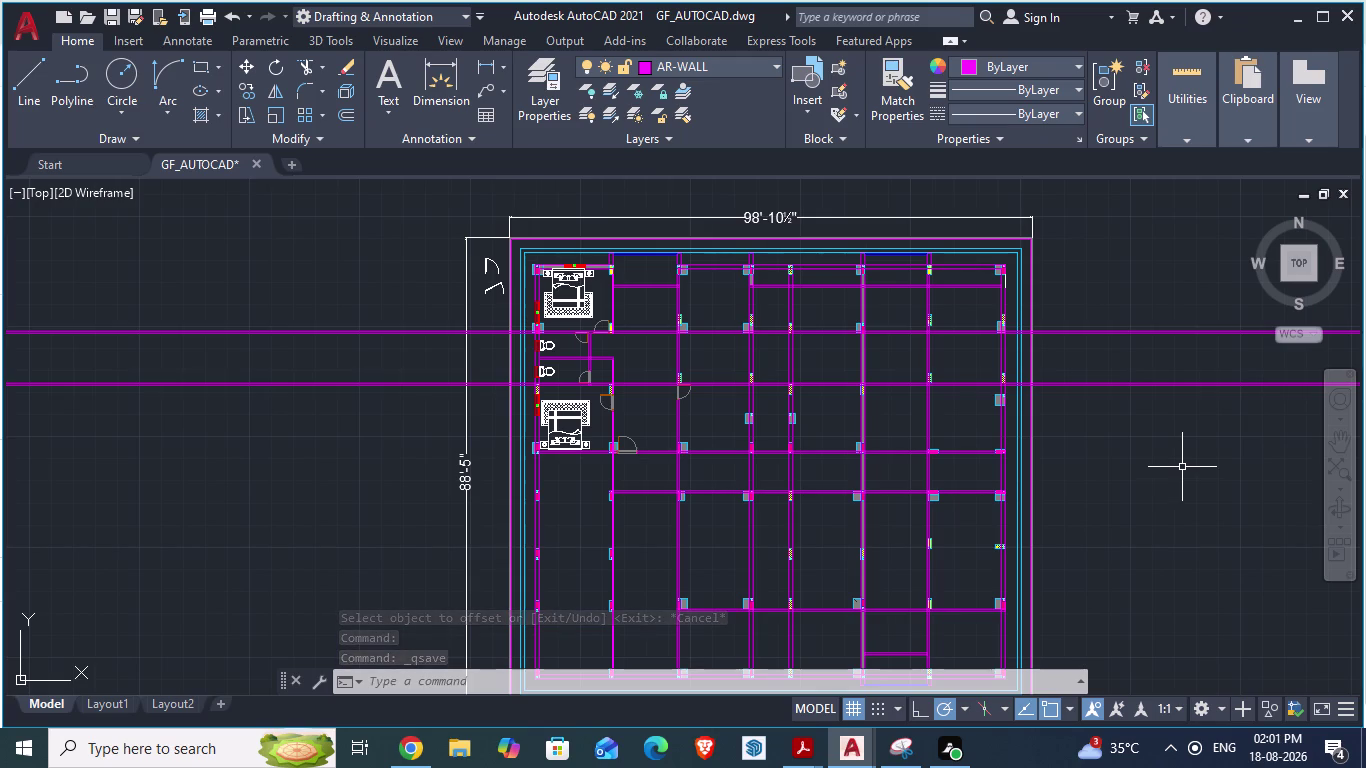
Switch to ARCH PLANS – 900 SQ YRDS, cancel any command, and zoom to the toilet block.
scroll(up, 3)
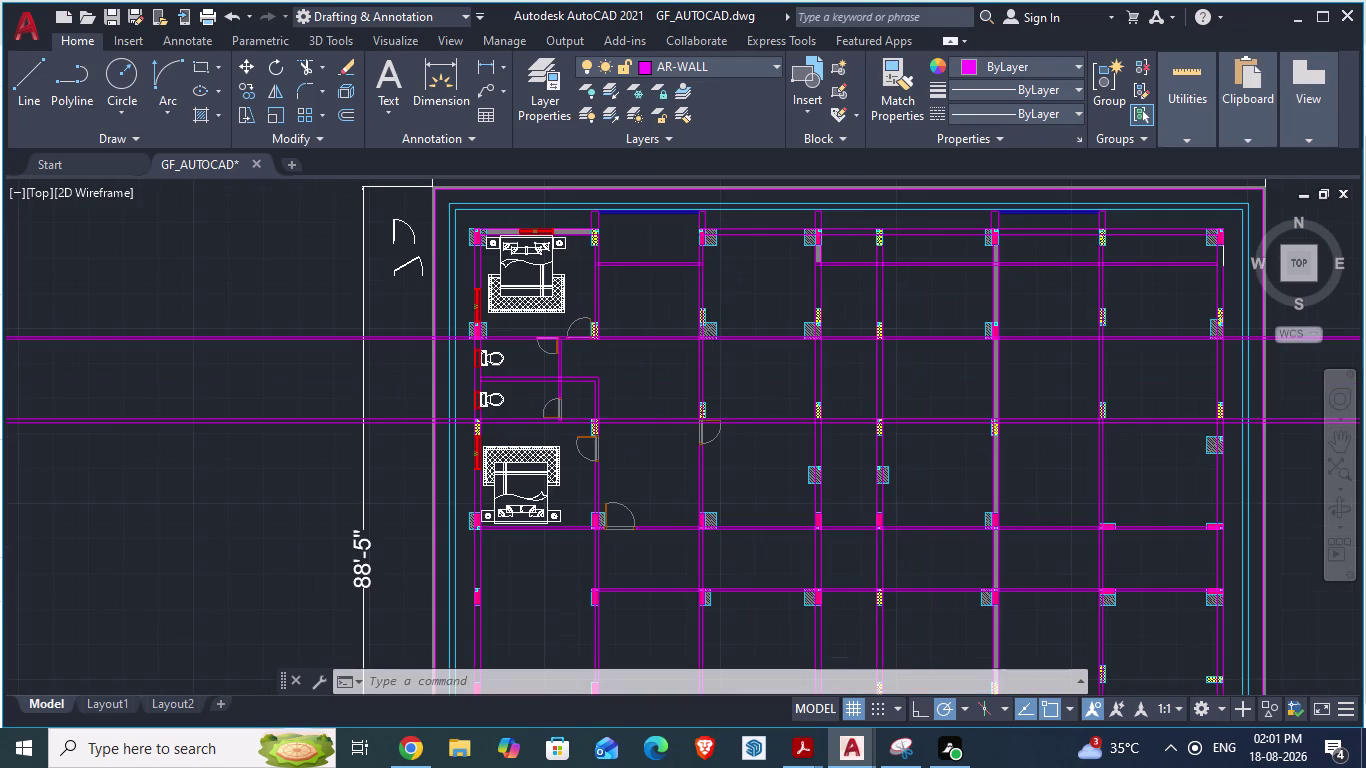
scroll(down, 3)
scroll(down, 3)
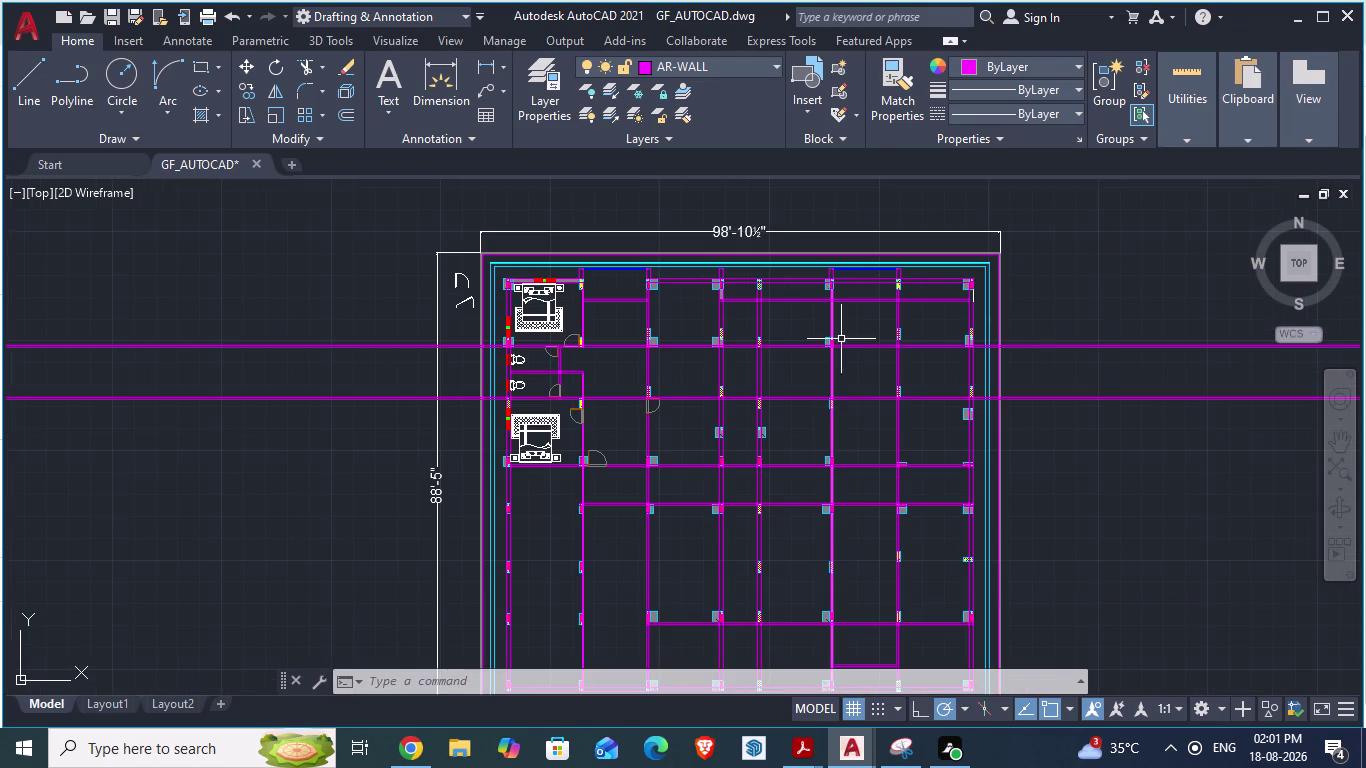
scroll(up, 3)
key(alt+Tab)
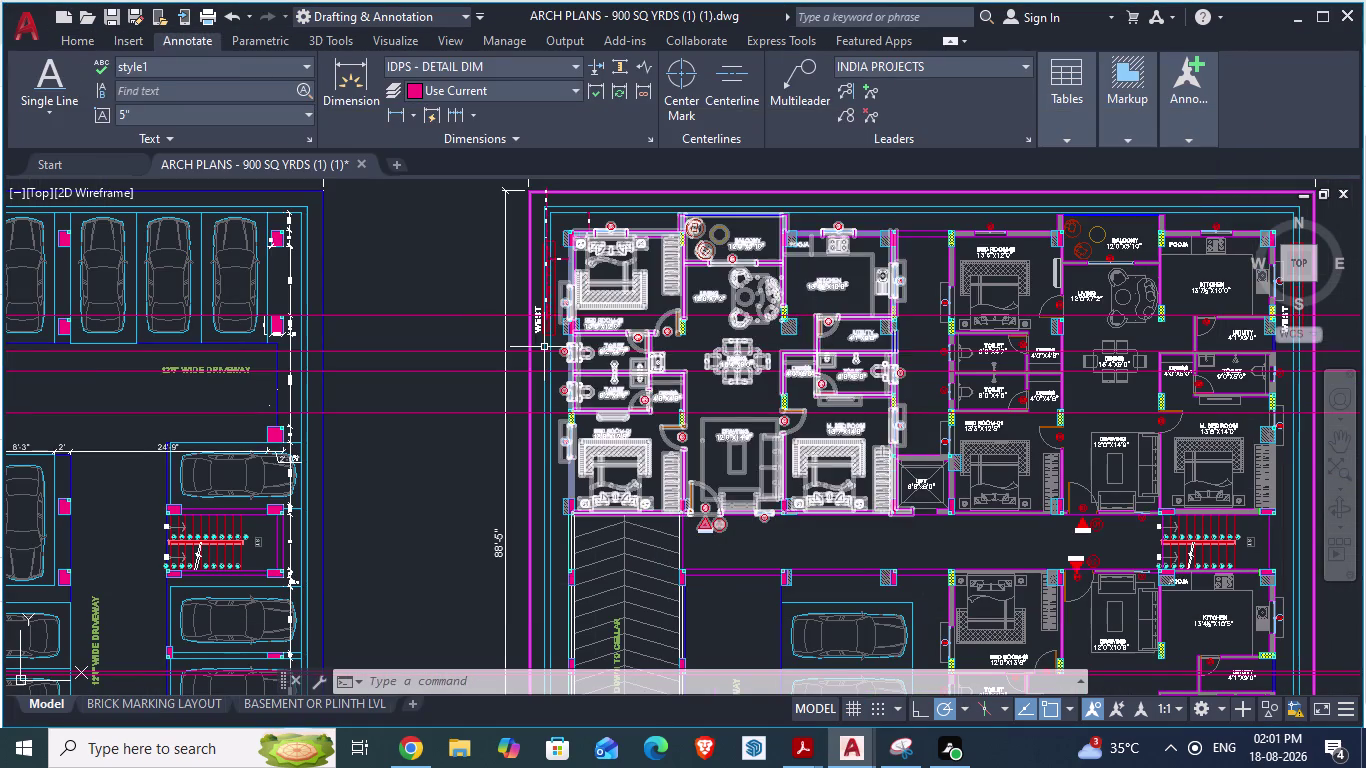
key(Escape)
scroll(up, 3)
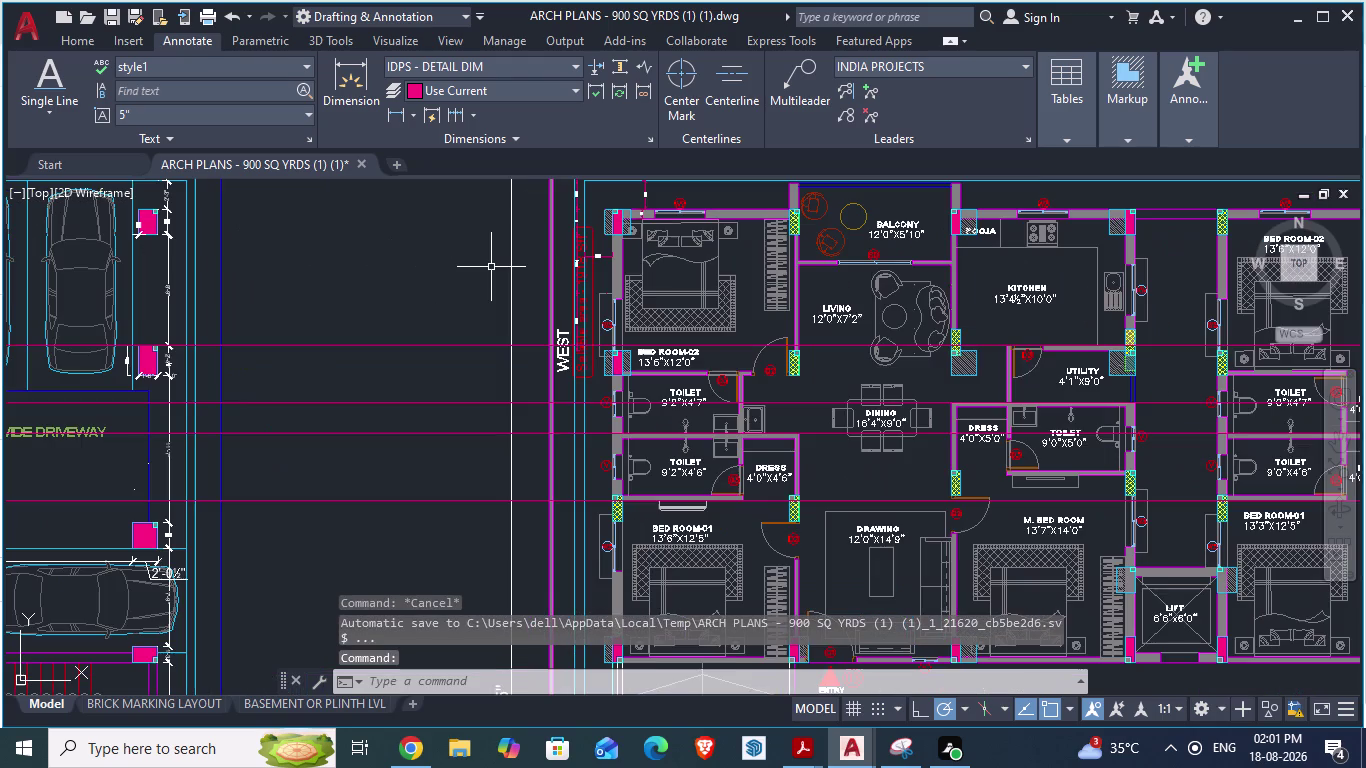
scroll(down, 3)
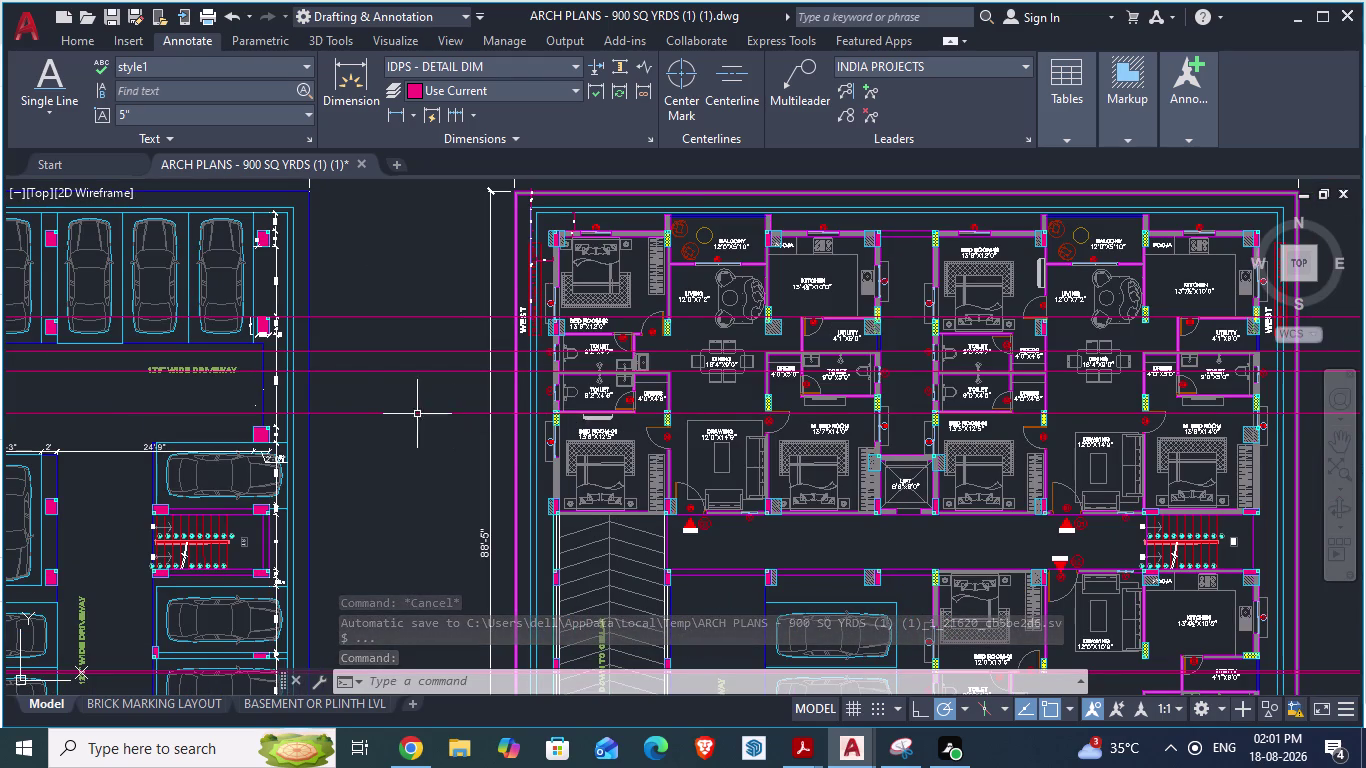
scroll(up, 3)
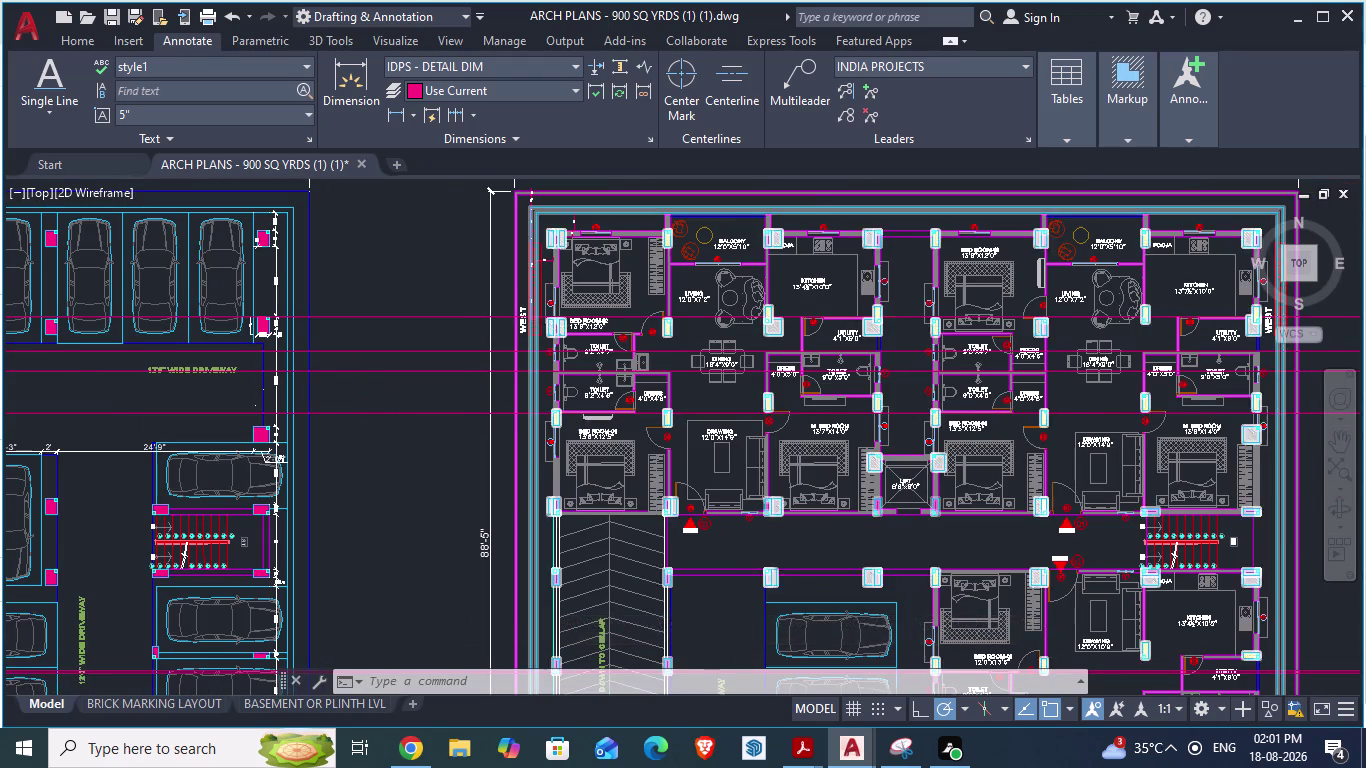
scroll(up, 3)
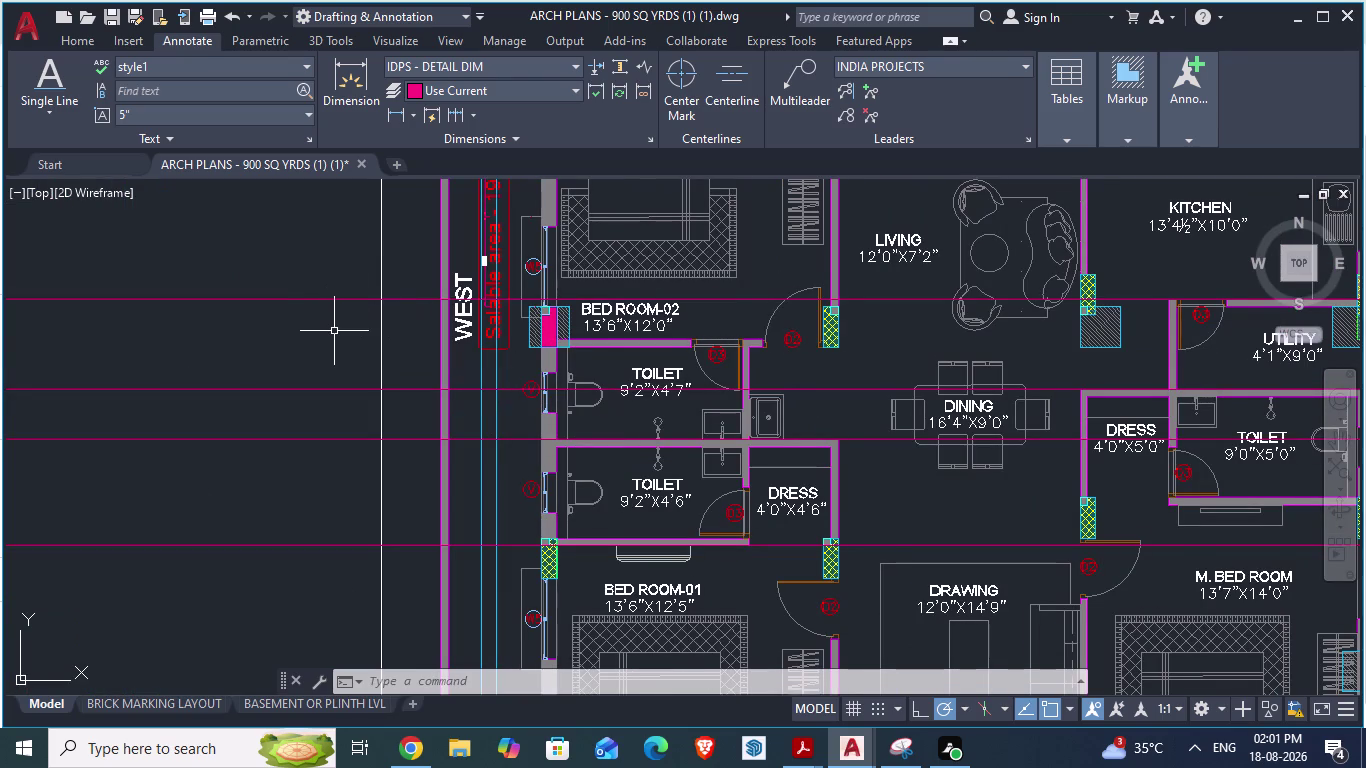
Run horizontal XLINEs through the toilet door edge, a wall corner and the utility wall.
text(xl)
key(Return)
key(h)
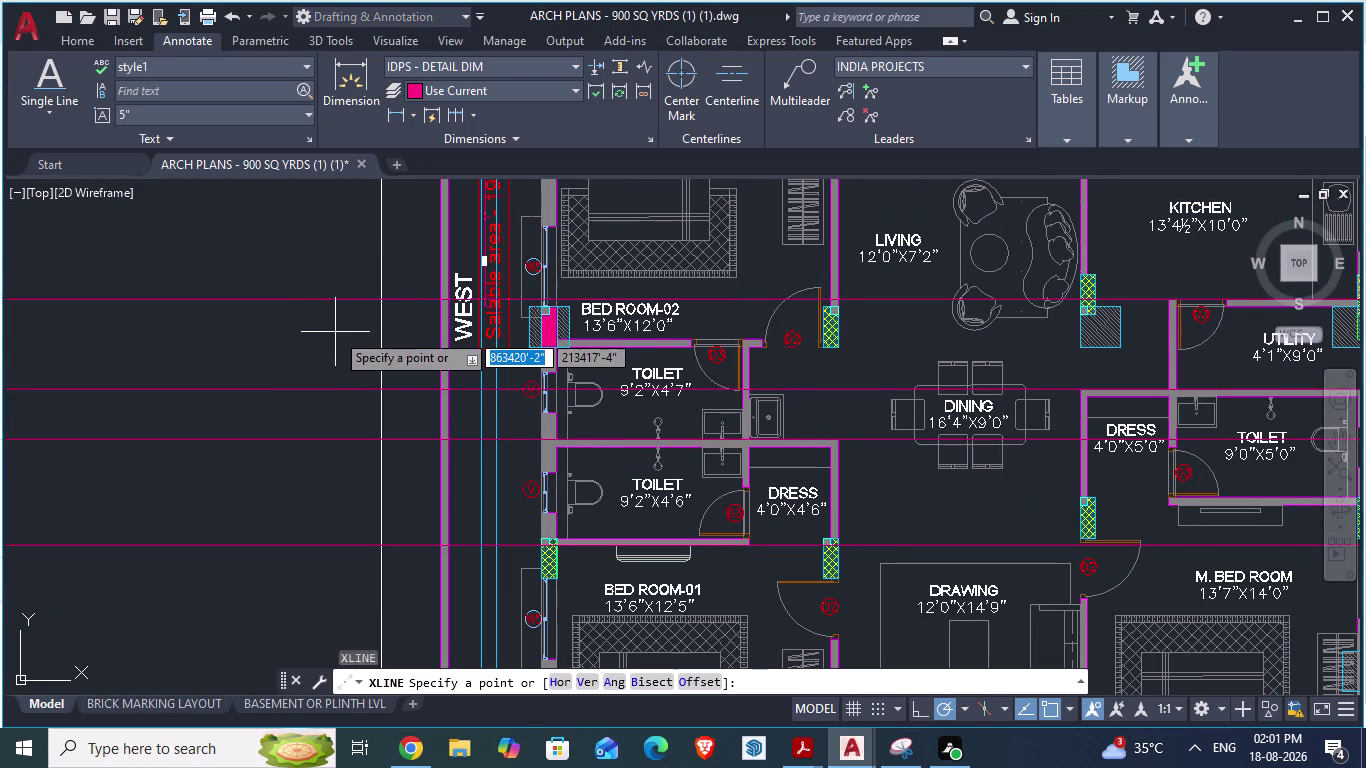
key(Return)
scroll(up, 3)
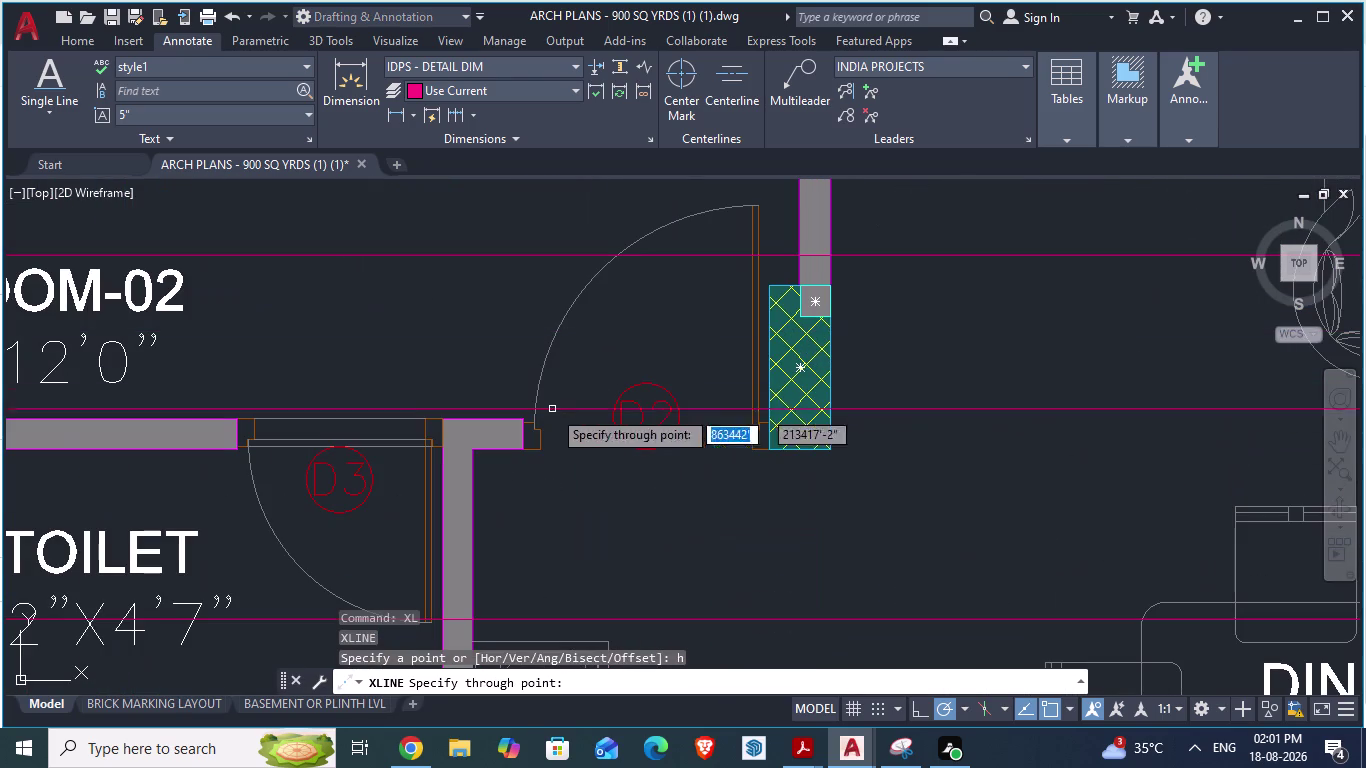
click(522, 420)
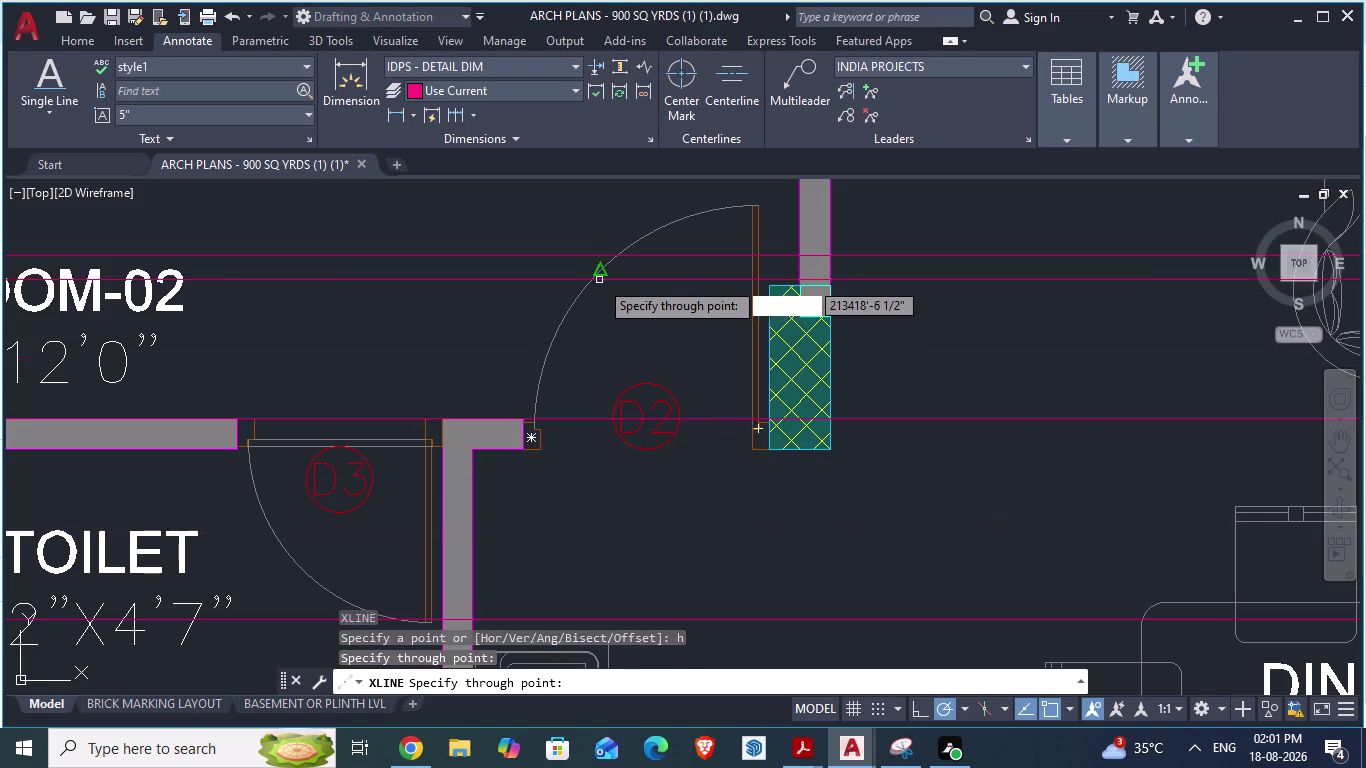
scroll(down, 3)
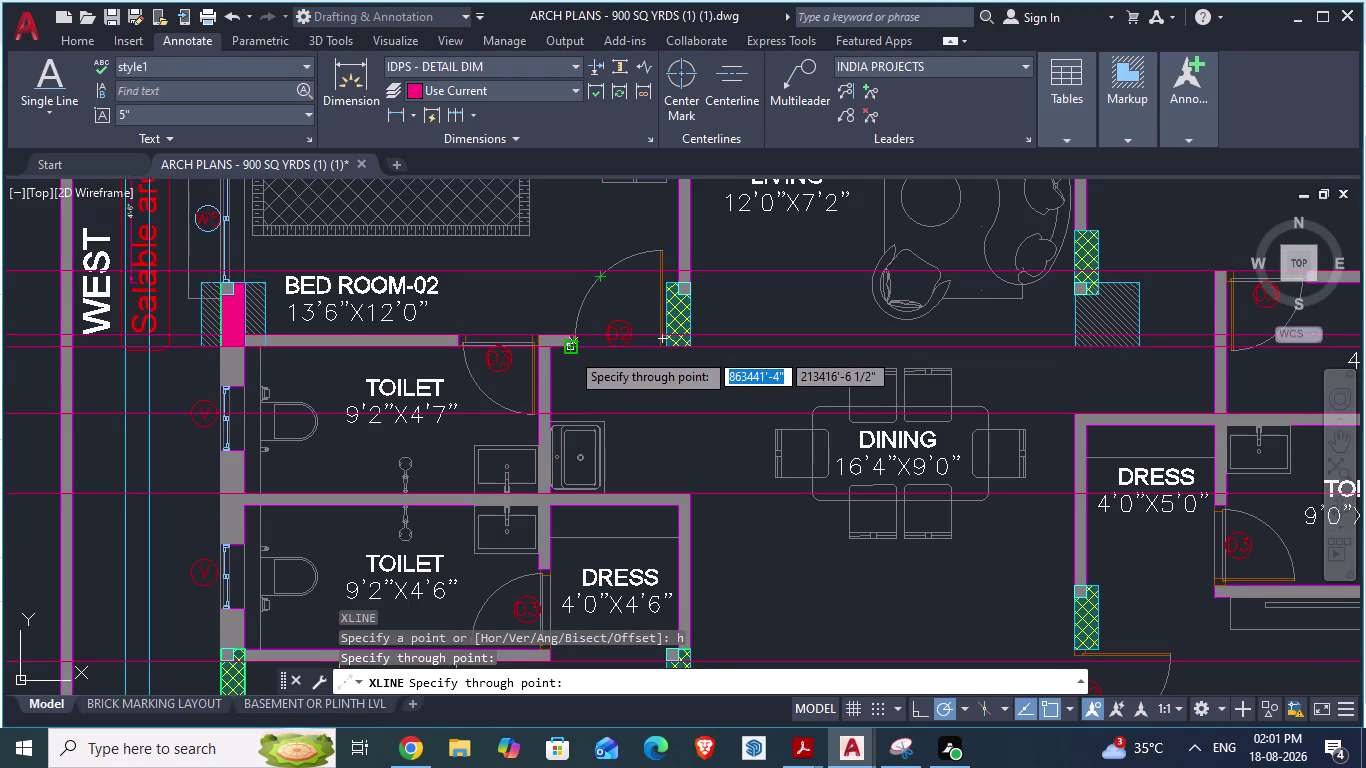
click(570, 353)
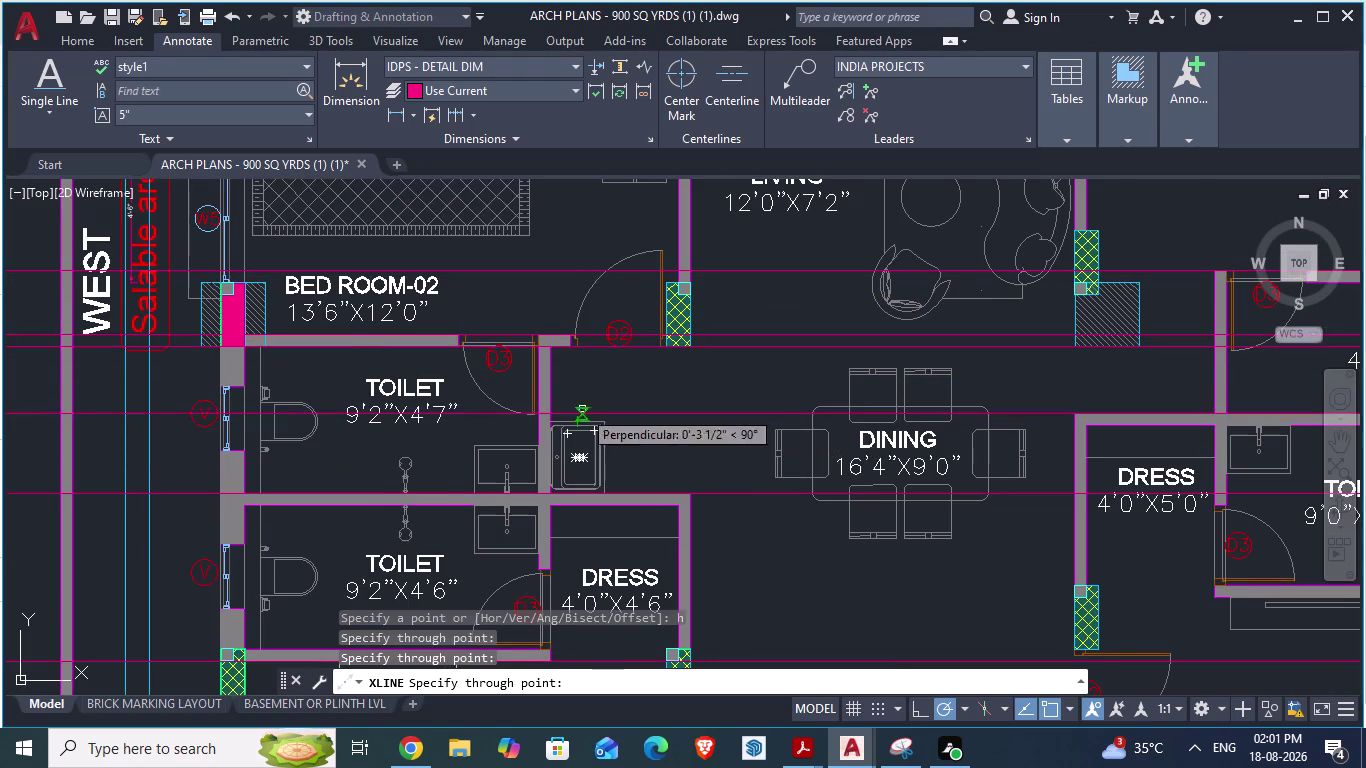
scroll(down, 3)
scroll(up, 3)
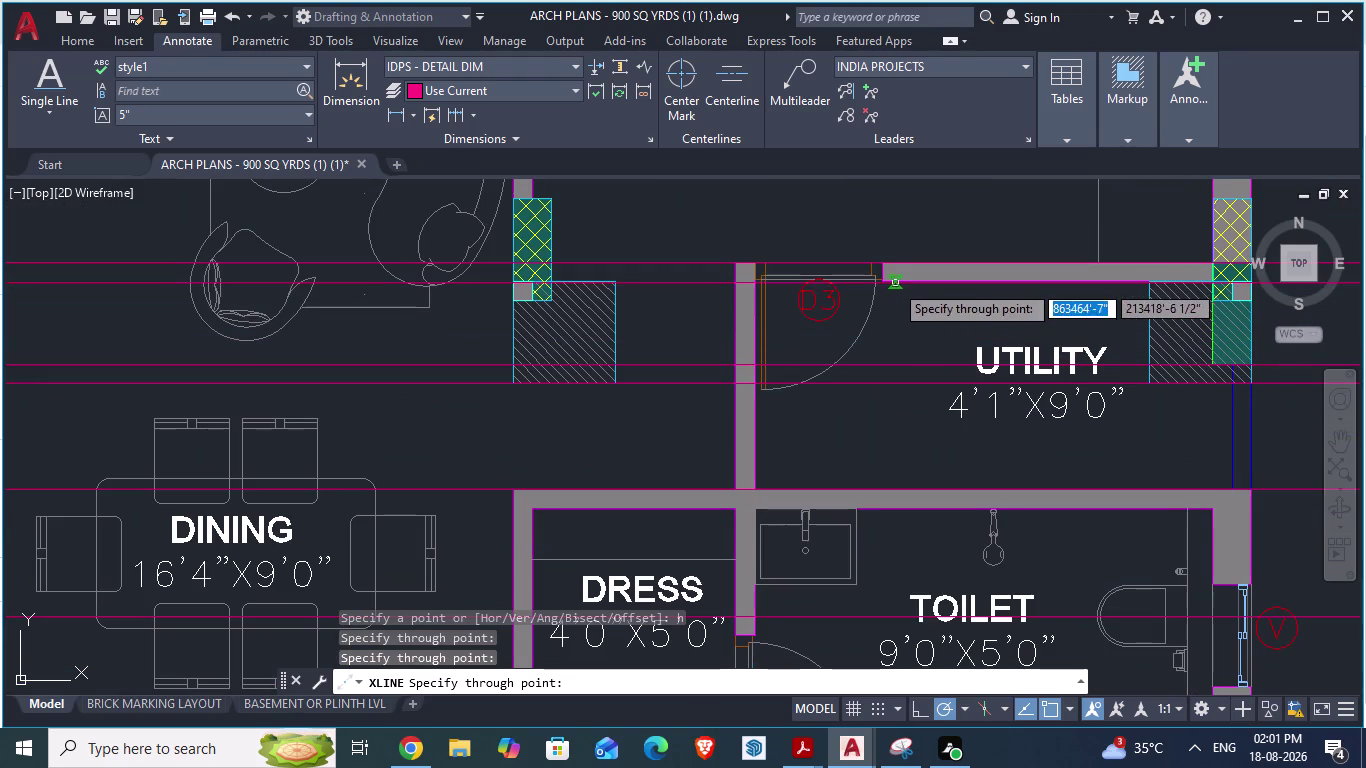
click(887, 278)
scroll(down, 3)
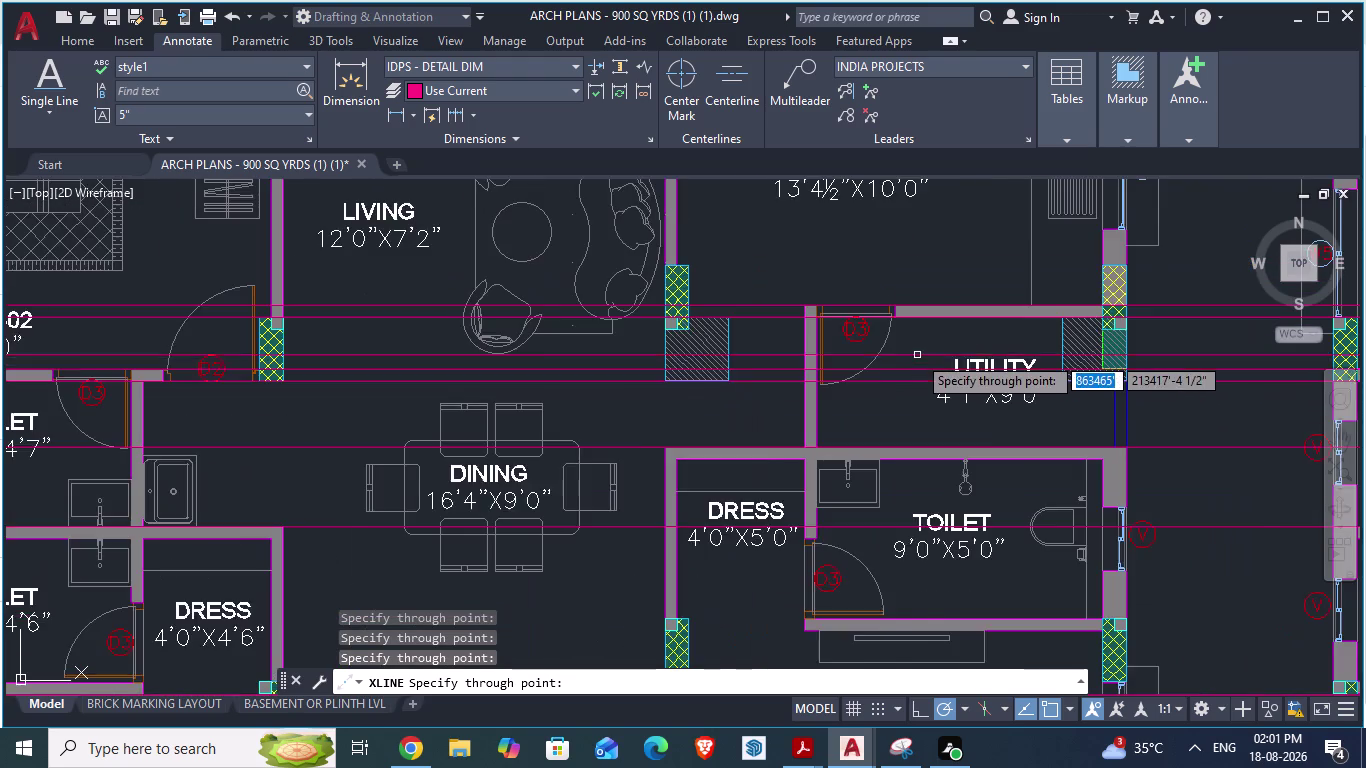
scroll(down, 3)
scroll(up, 3)
Add horizontal construction lines at the dress-room corner, toilet partition end and a wall edge.
click(654, 338)
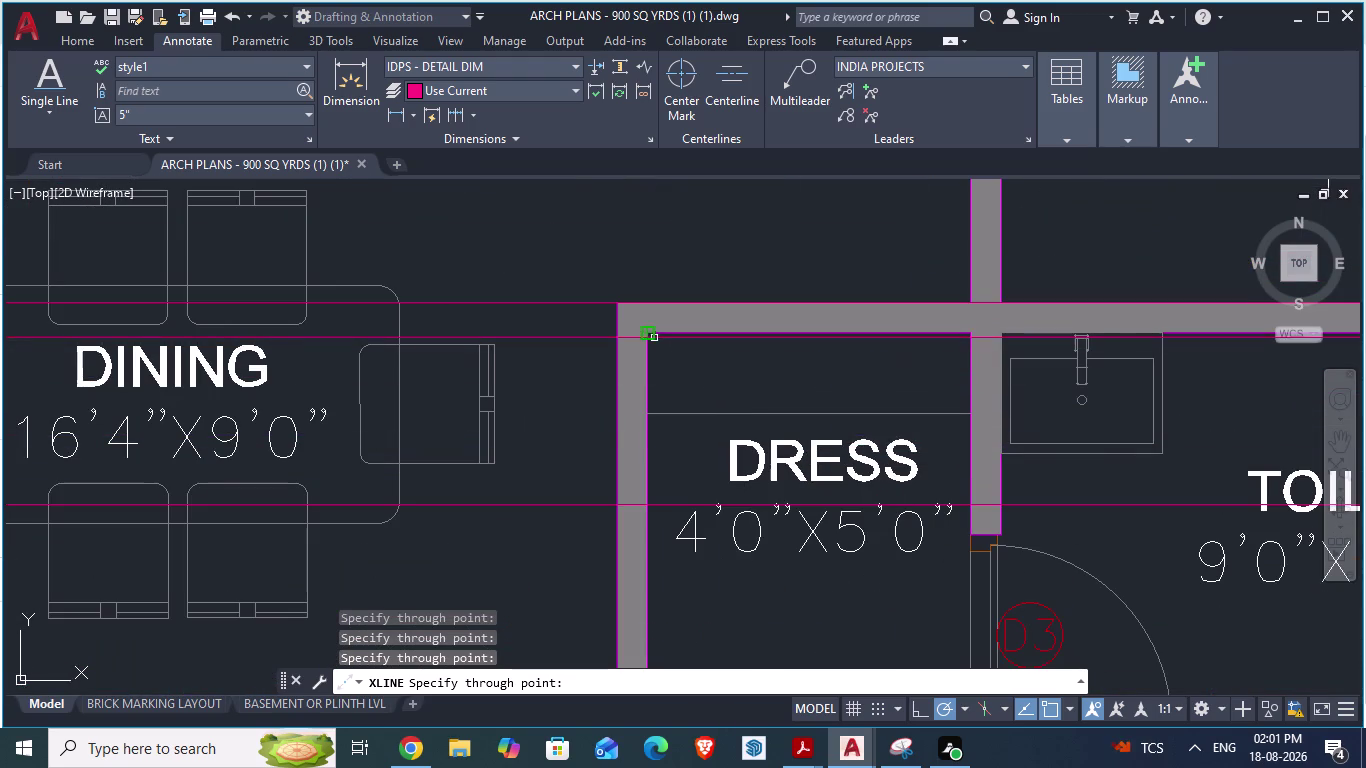
scroll(down, 3)
scroll(up, 3)
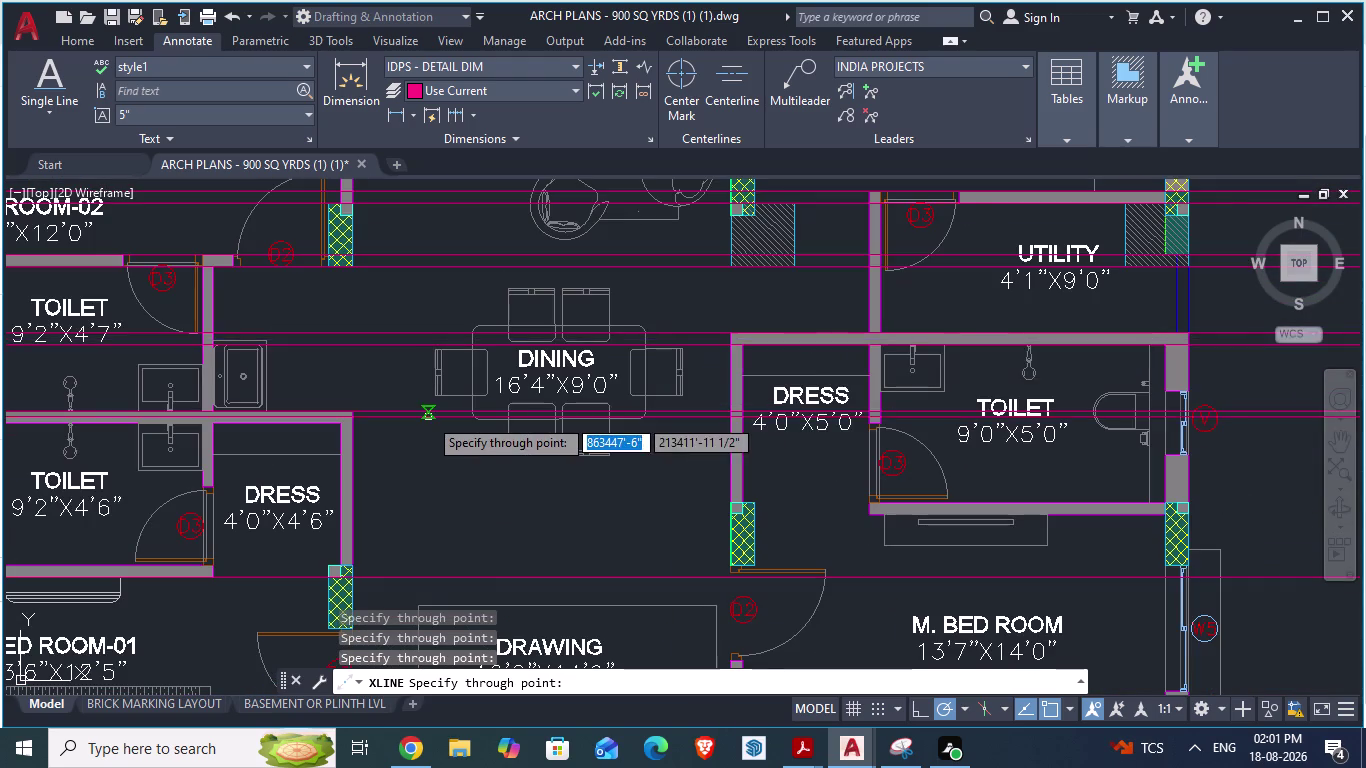
scroll(up, 3)
scroll(down, 3)
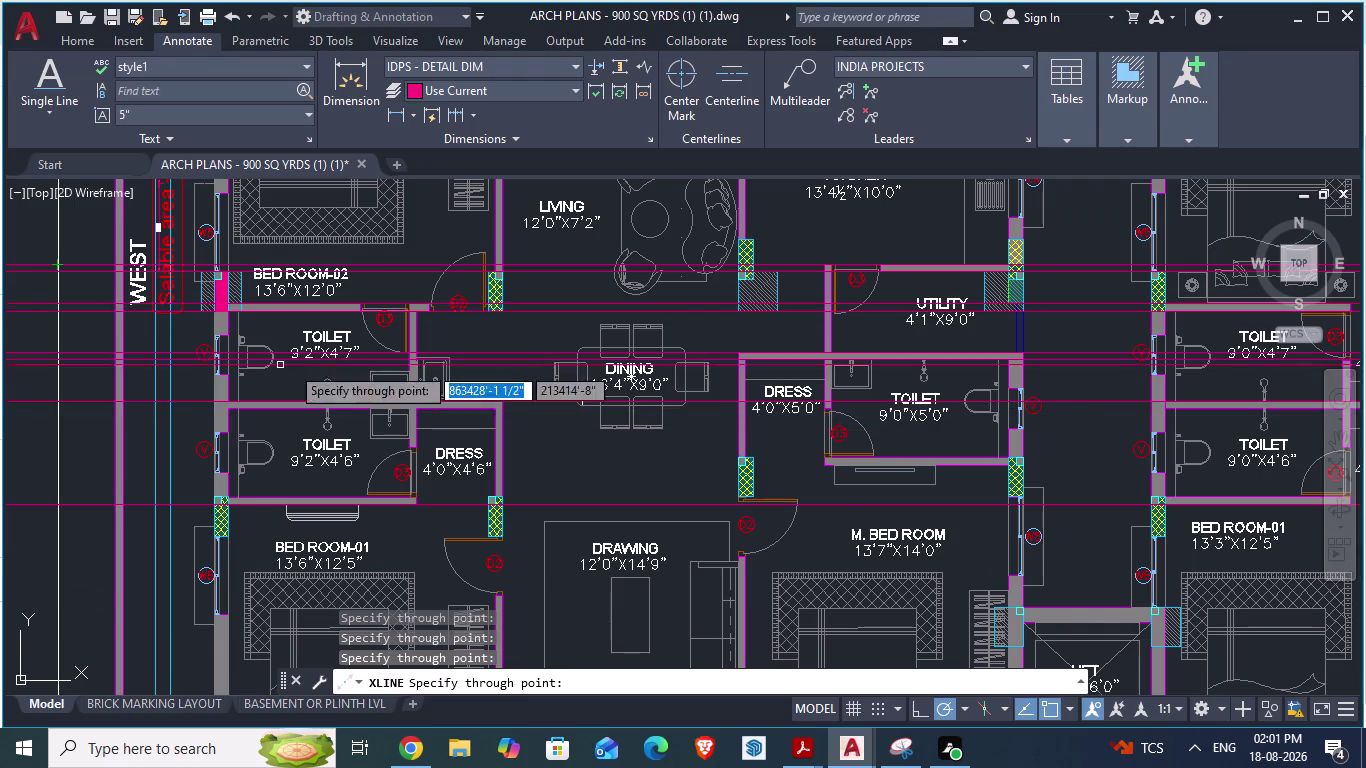
scroll(up, 3)
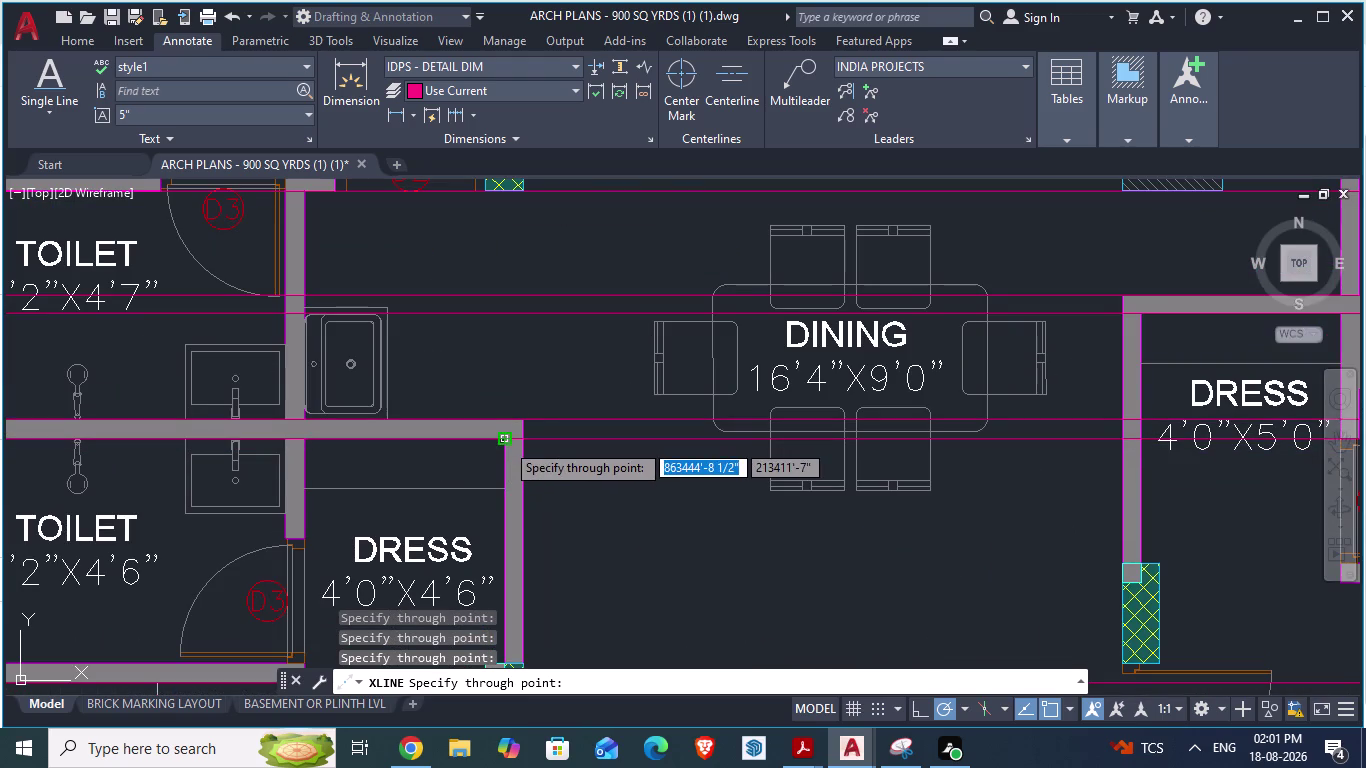
click(505, 442)
scroll(down, 3)
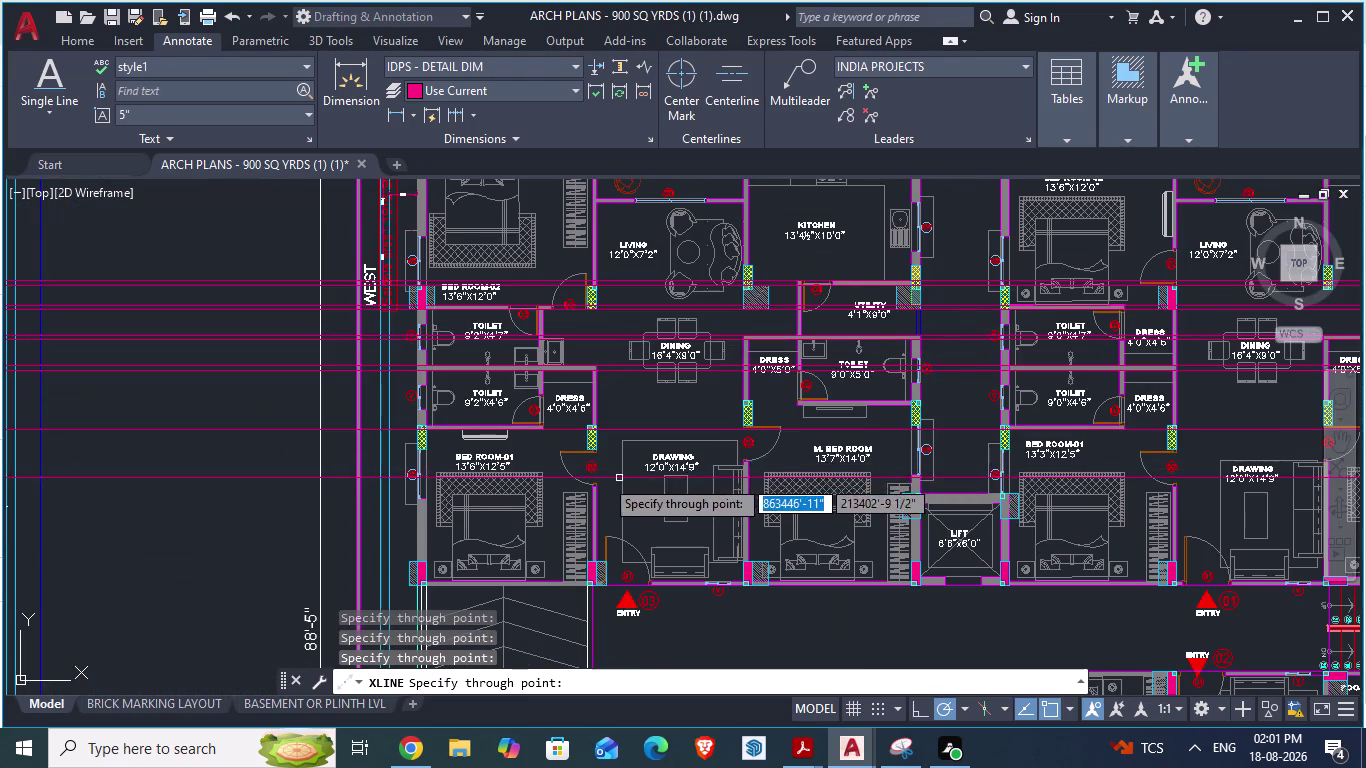
scroll(up, 3)
scroll(up, 3)
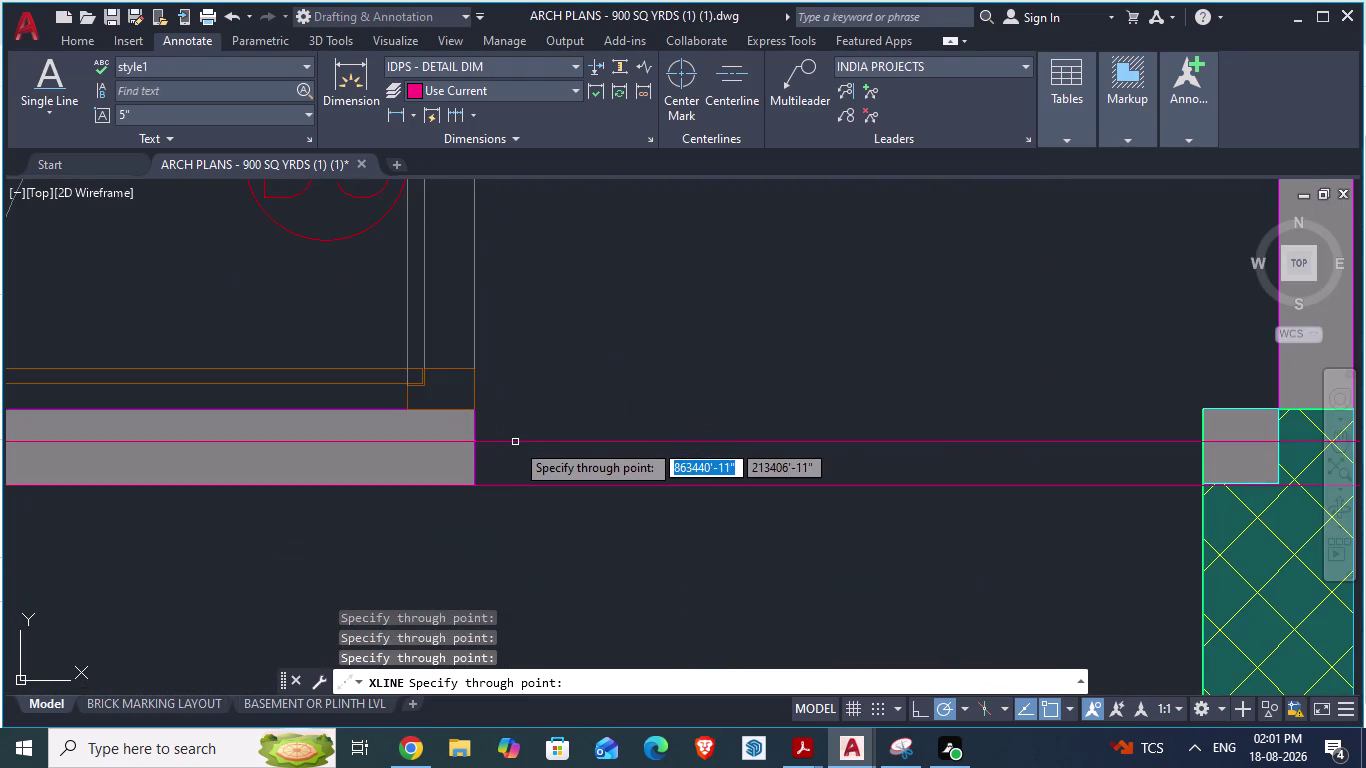
click(478, 415)
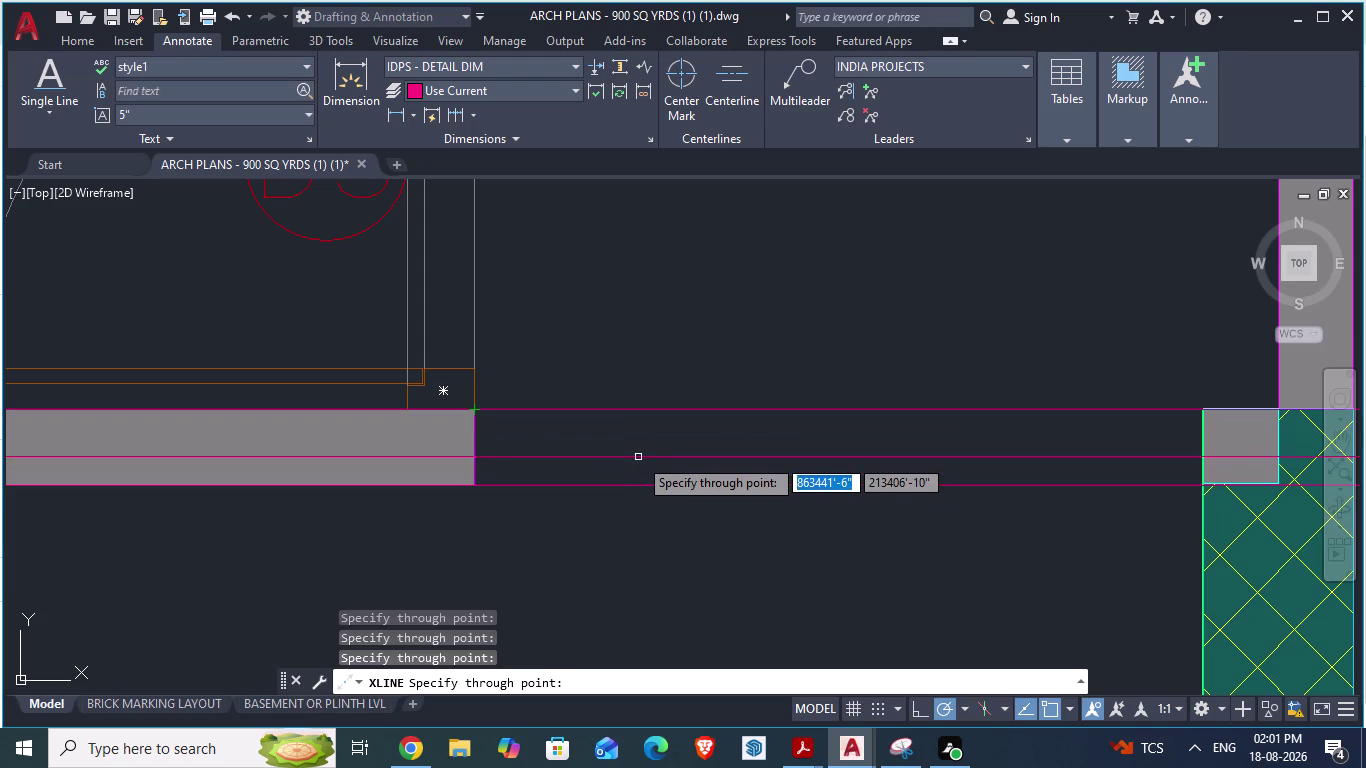
key(Escape)
scroll(down, 3)
scroll(down, 3)
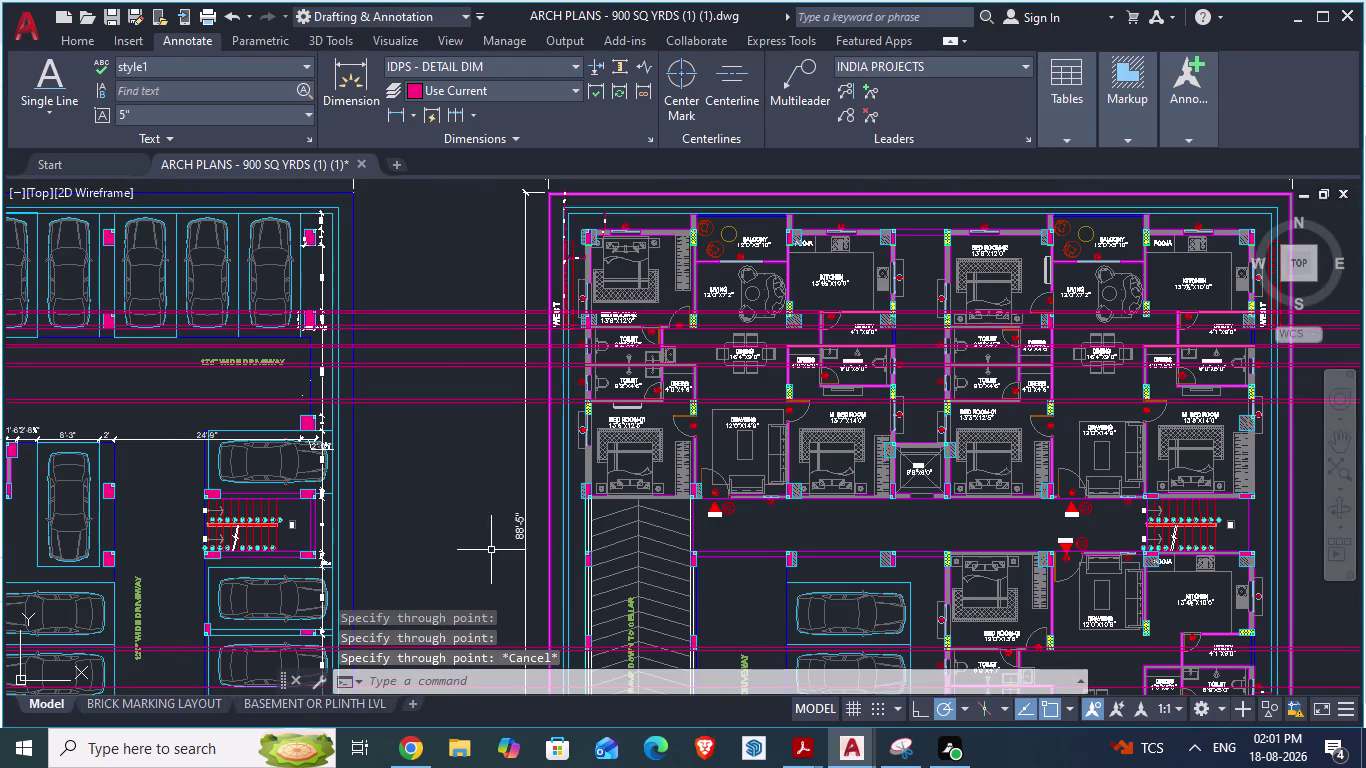
Zoom in on the Toilet and Bed Room-01 walls and enter DA for an aligned dimension.
scroll(up, 3)
scroll(down, 3)
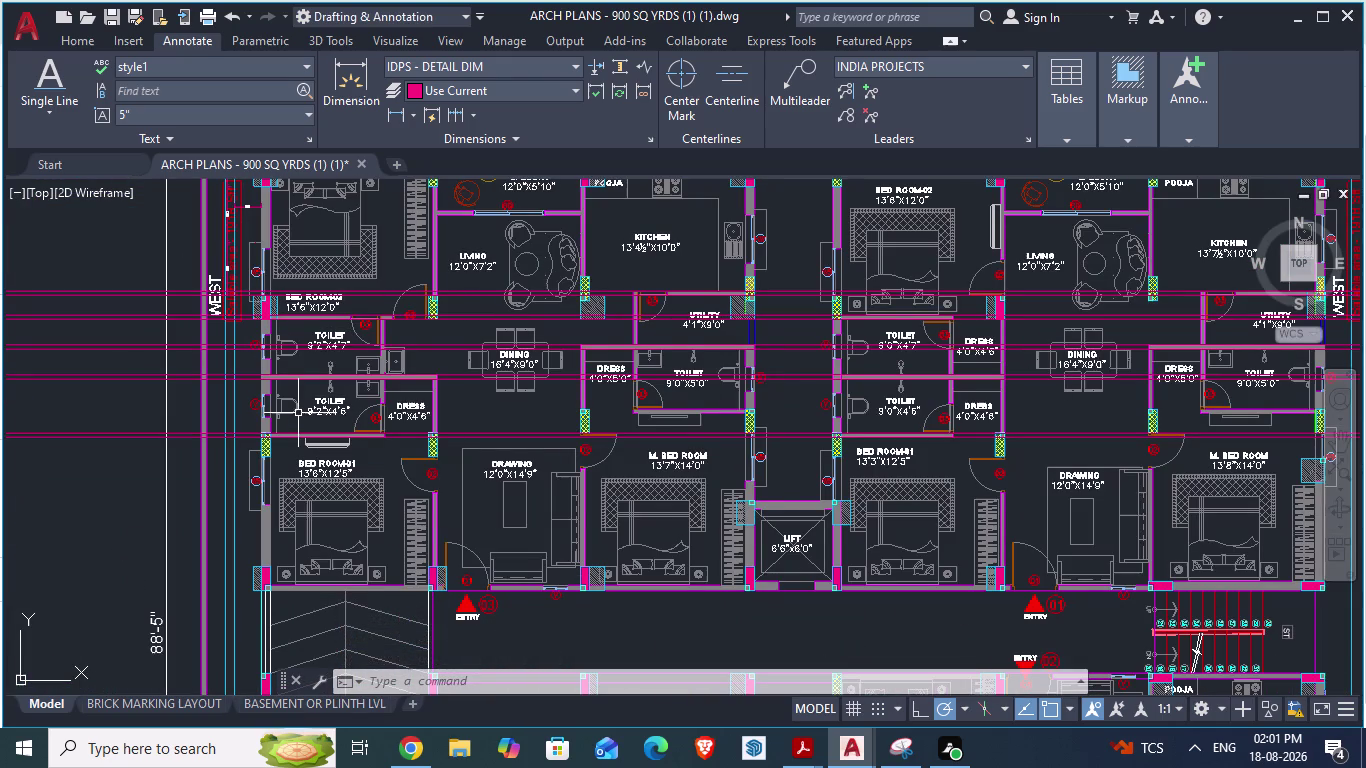
scroll(up, 3)
scroll(up, 3)
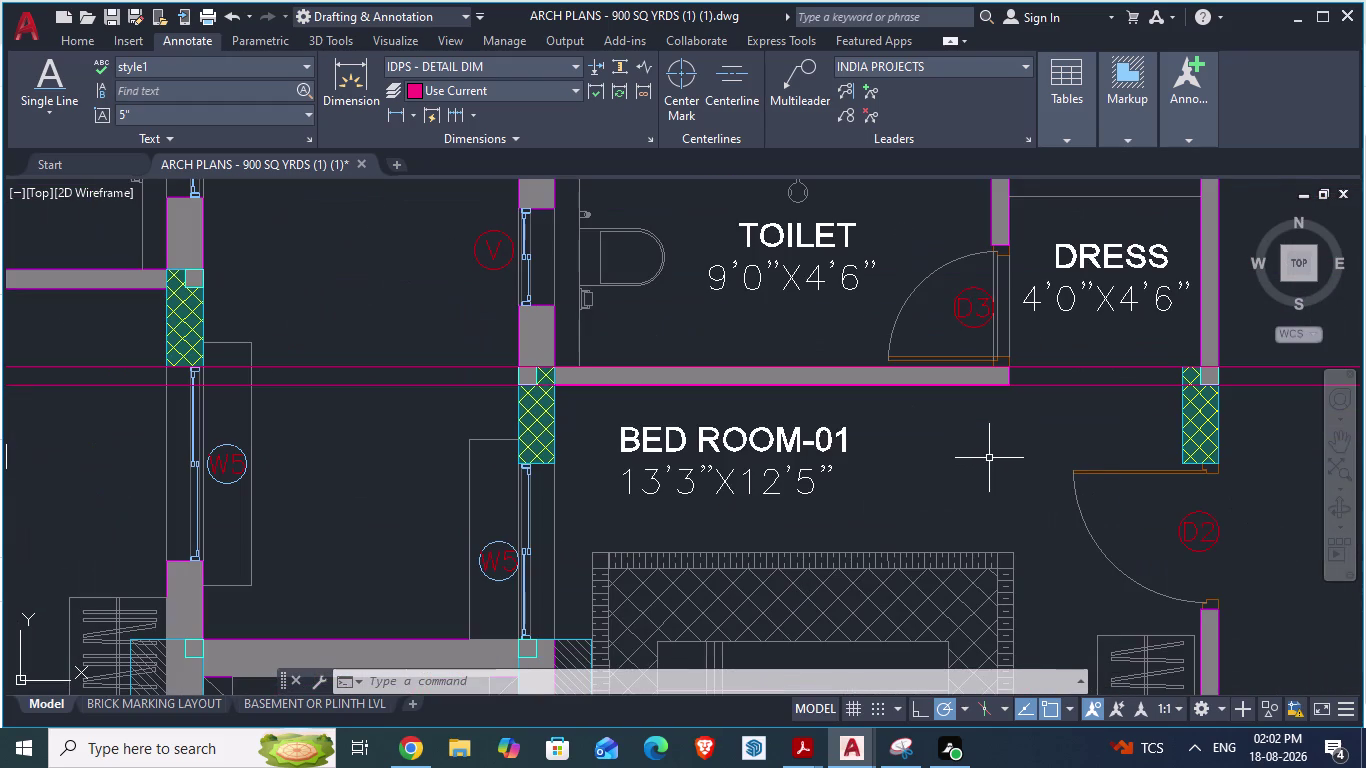
text(da)
key(Return)
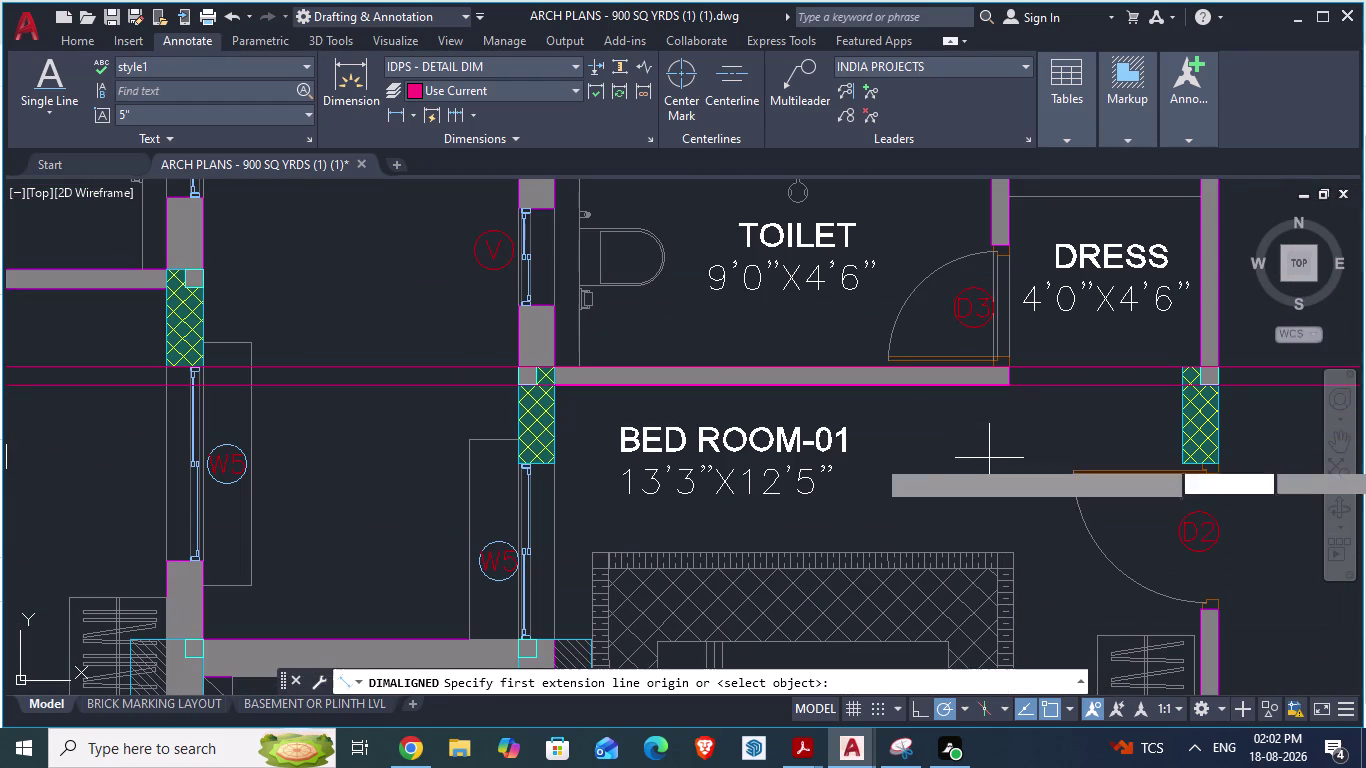
scroll(up, 3)
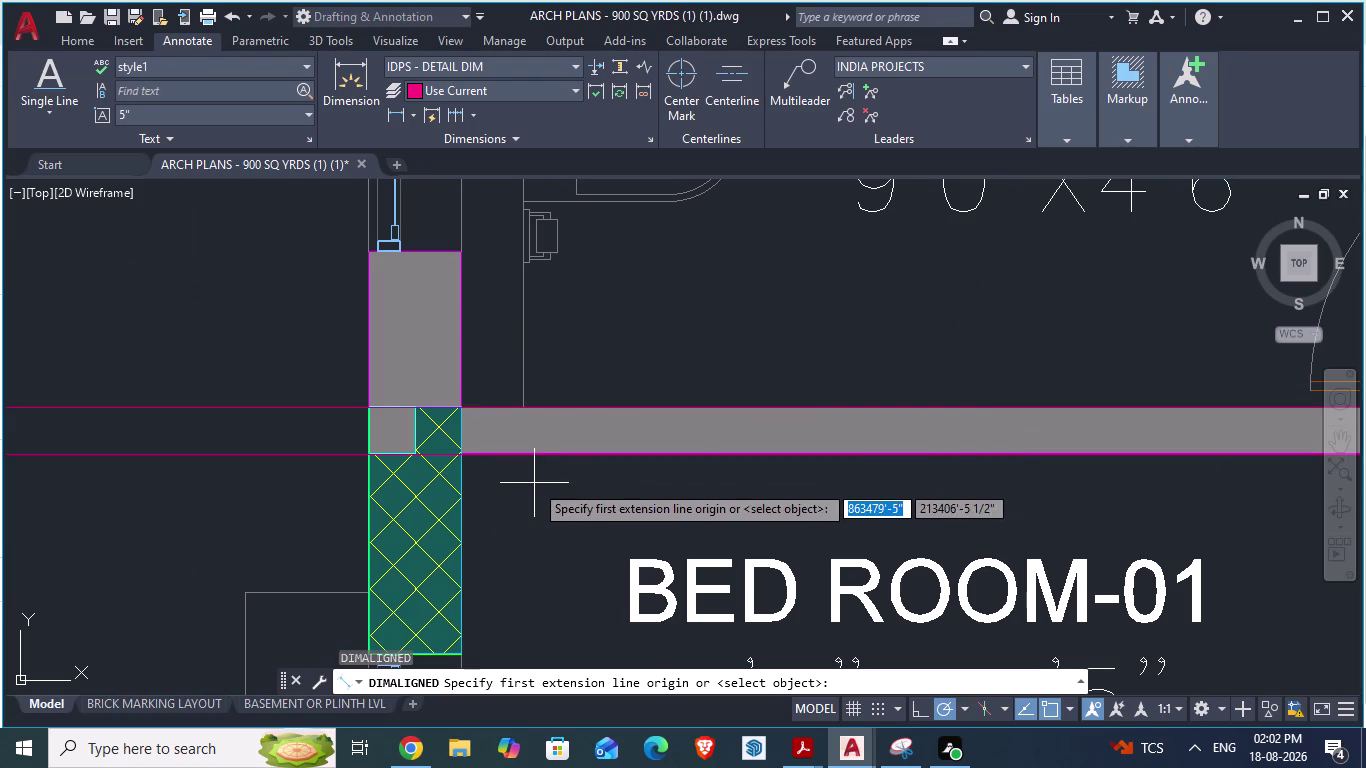
click(465, 408)
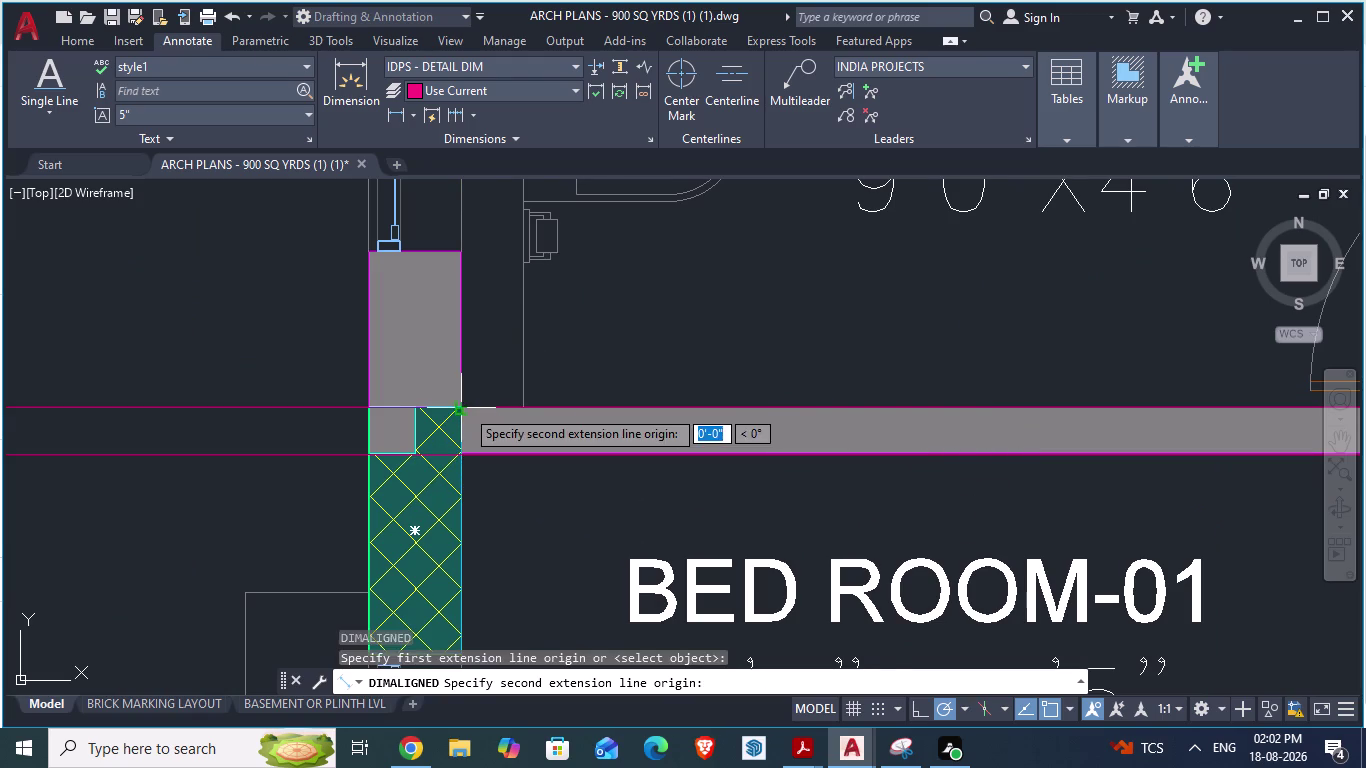
scroll(down, 3)
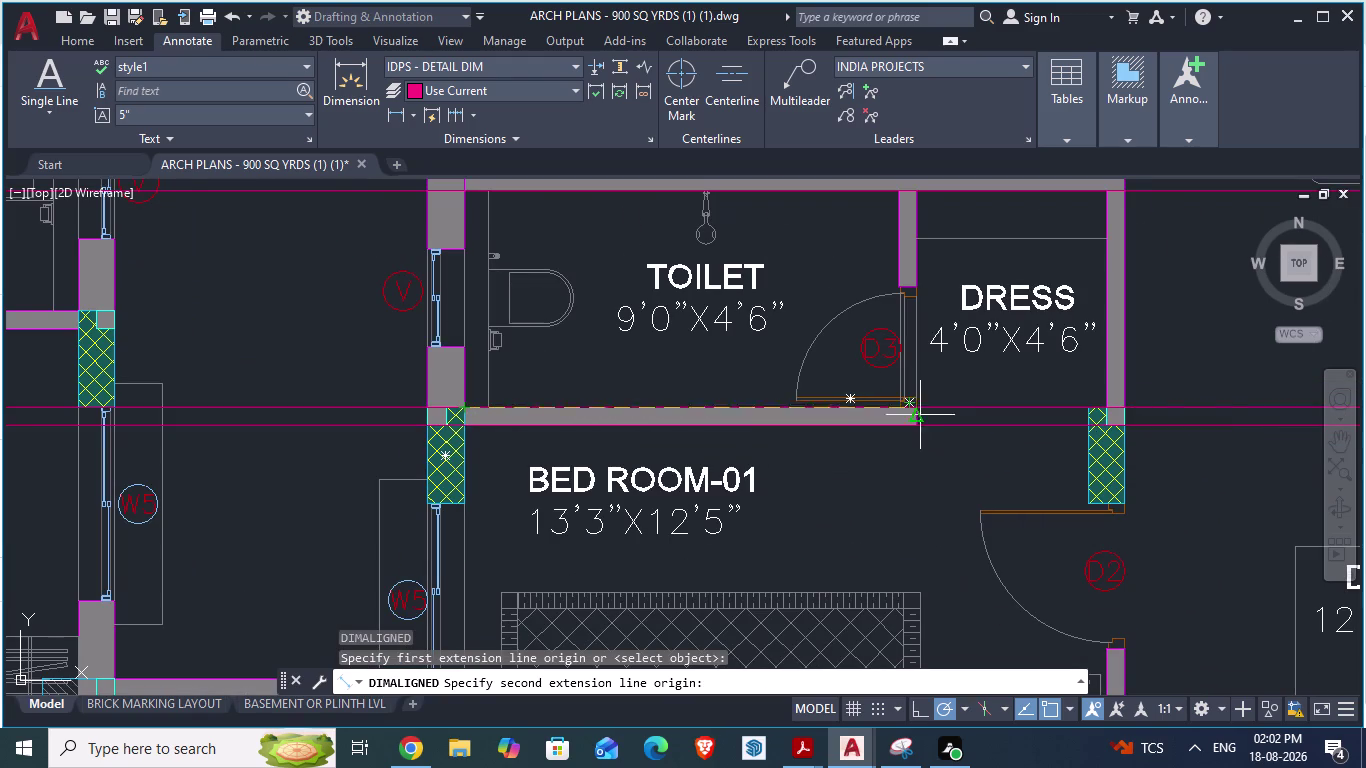
scroll(up, 3)
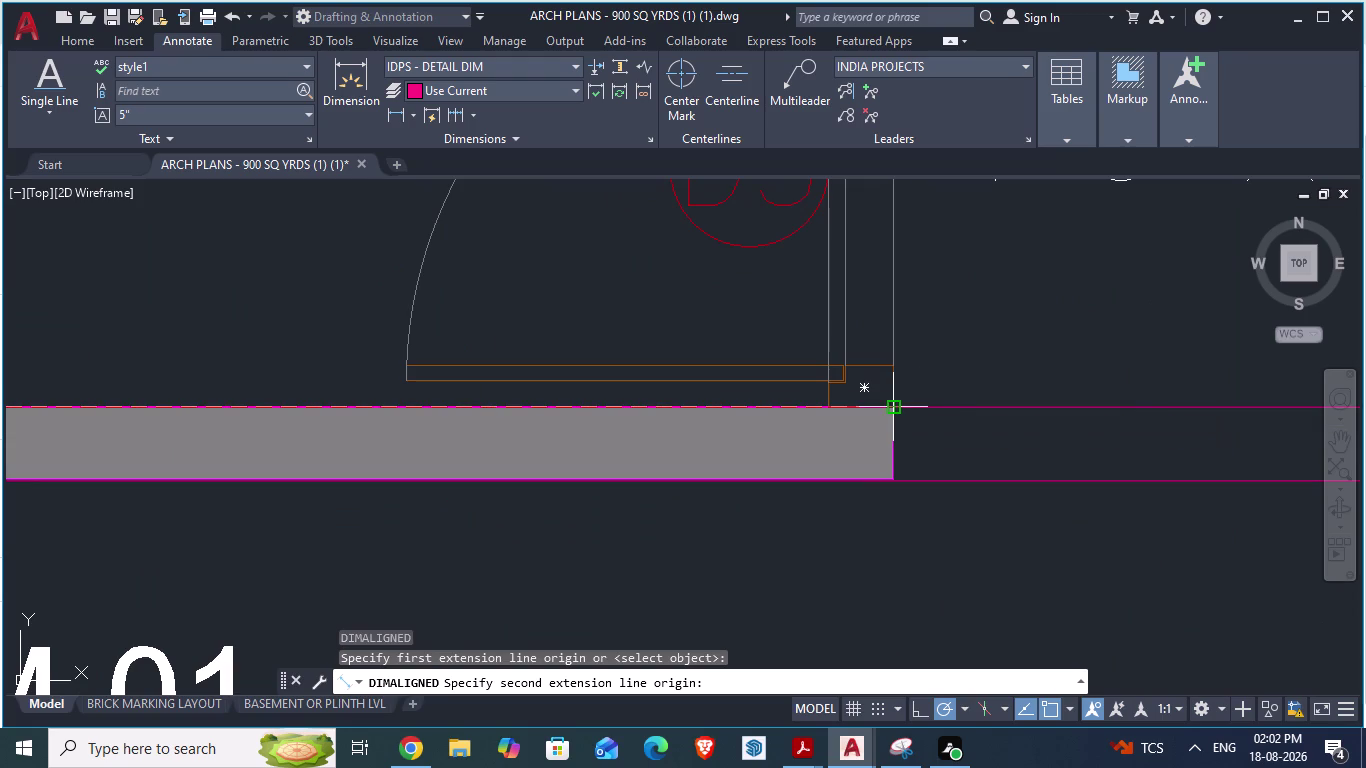
key(Escape)
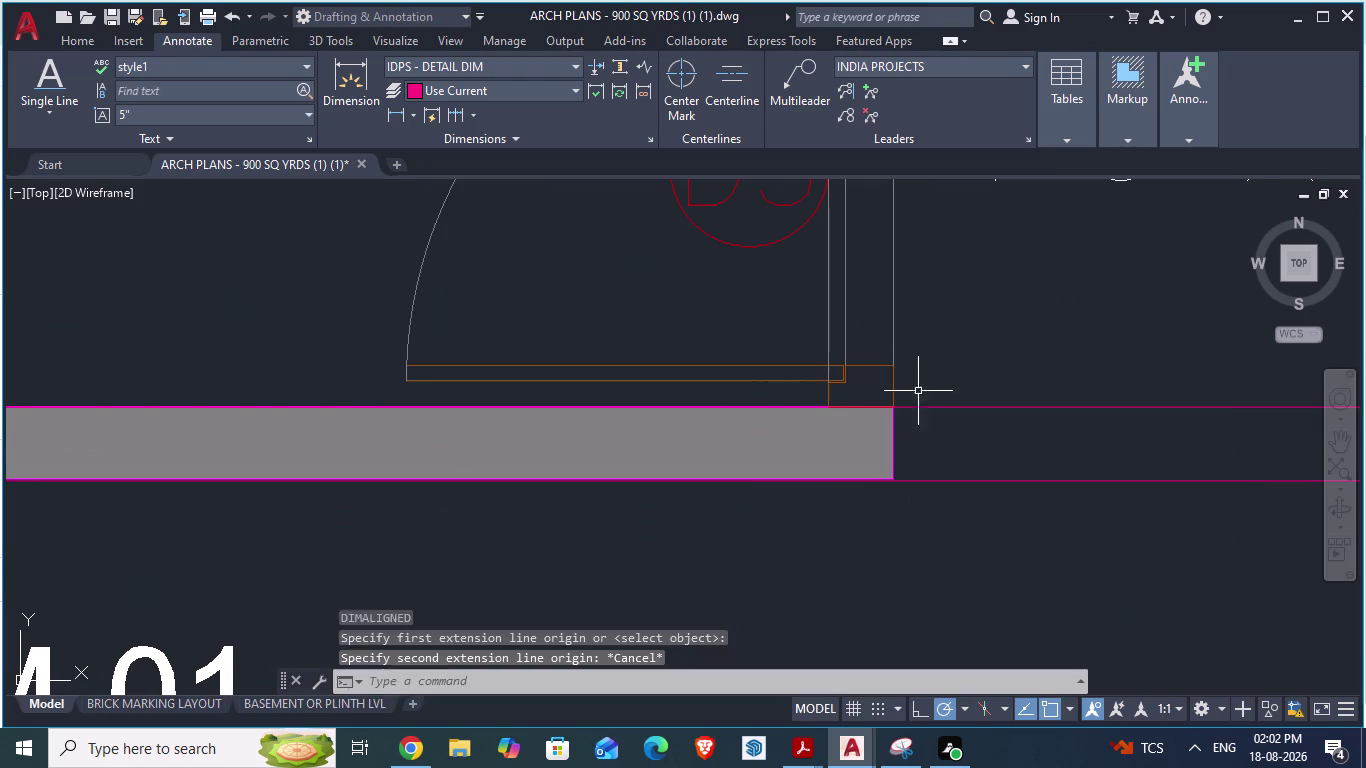
scroll(down, 3)
key(space)
click(497, 420)
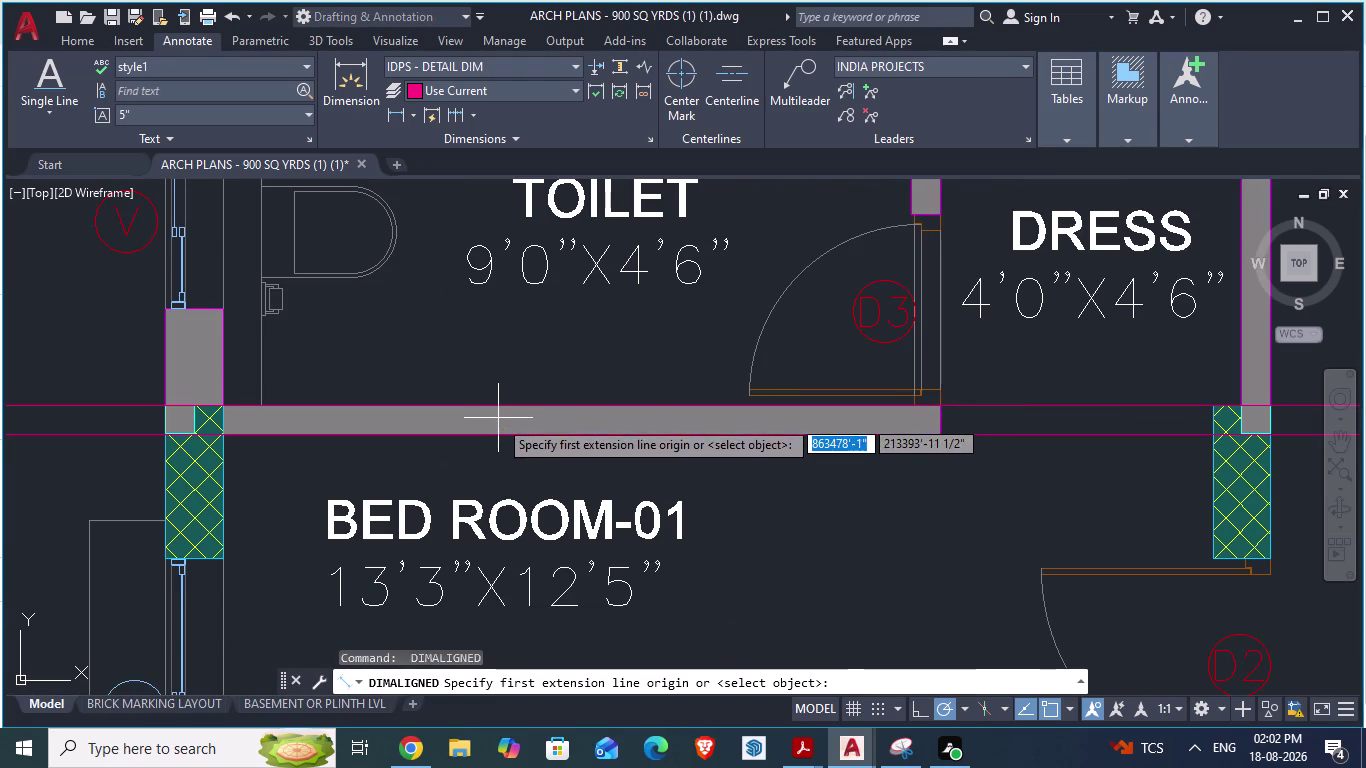
key(Escape)
key(Escape)
click(497, 428)
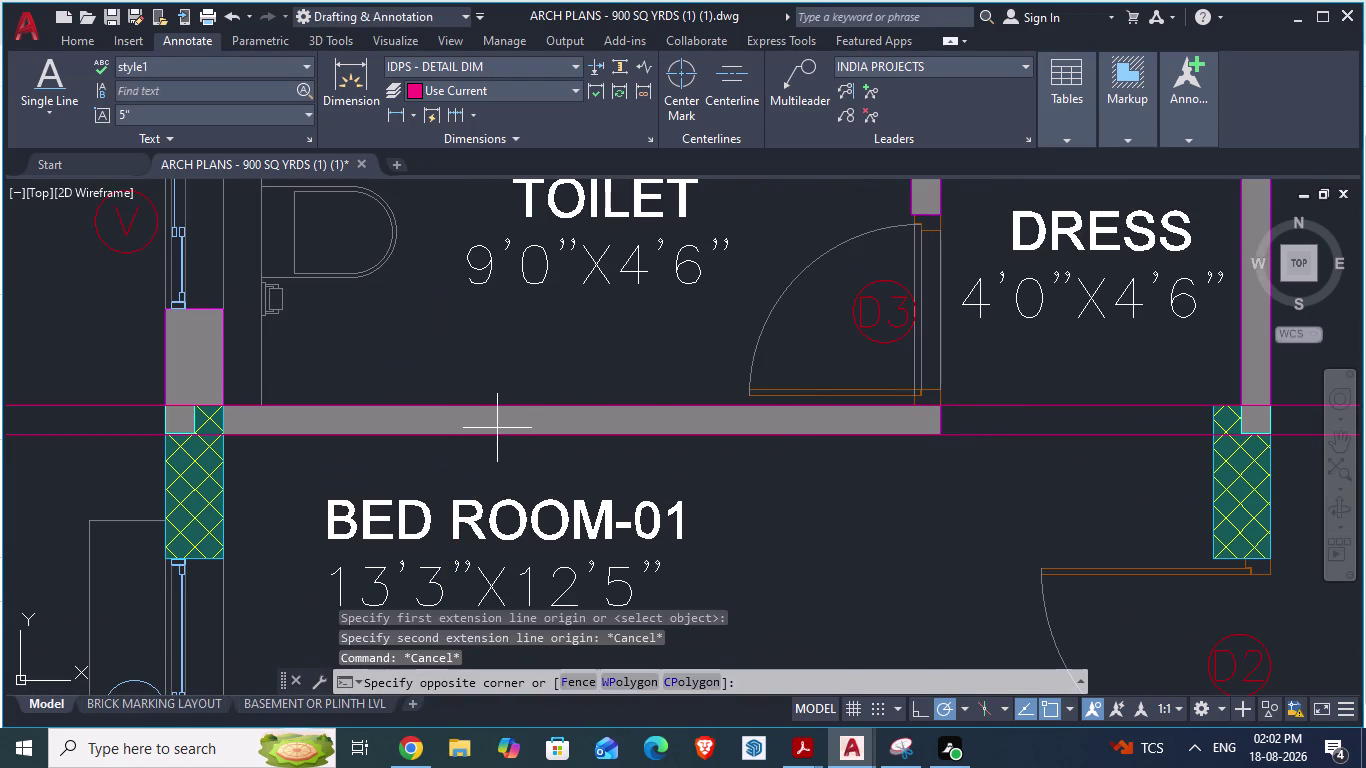
key(Escape)
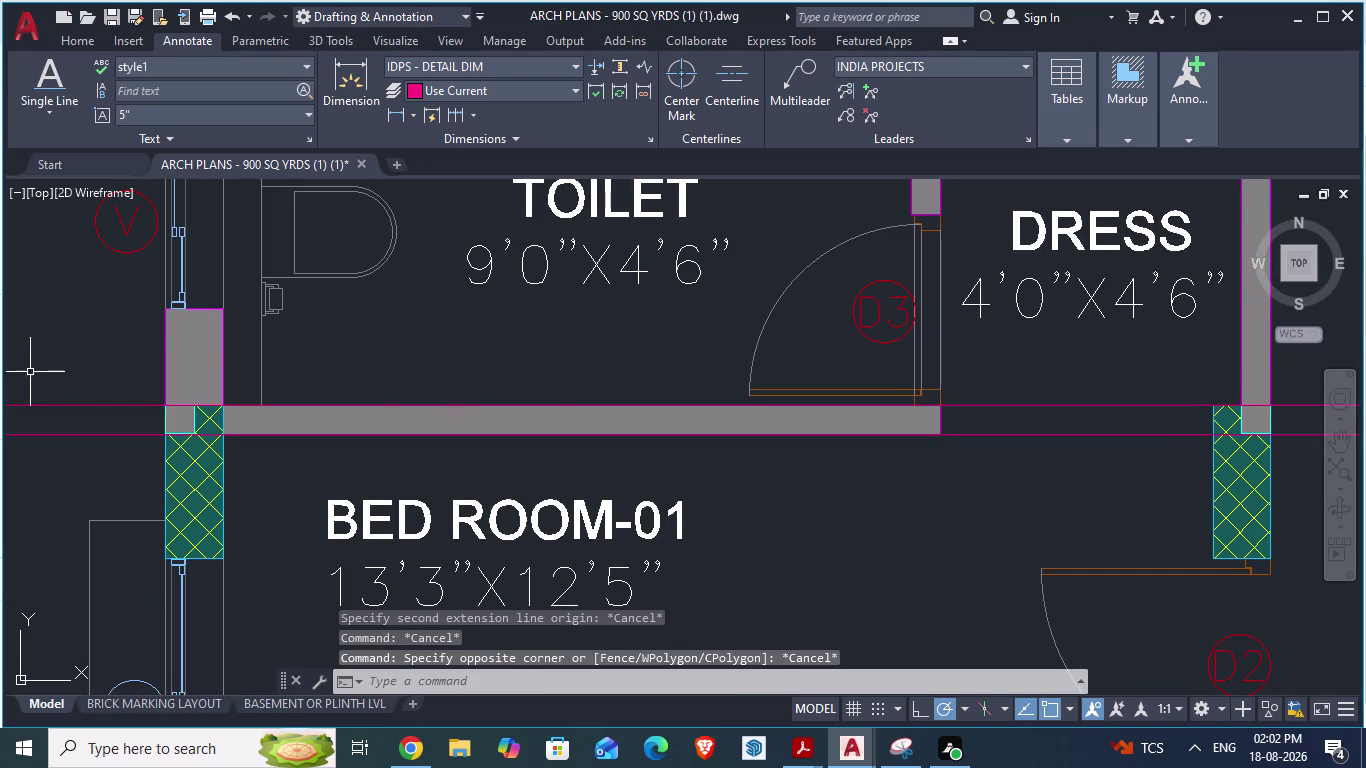
click(187, 377)
click(187, 377)
key(Escape)
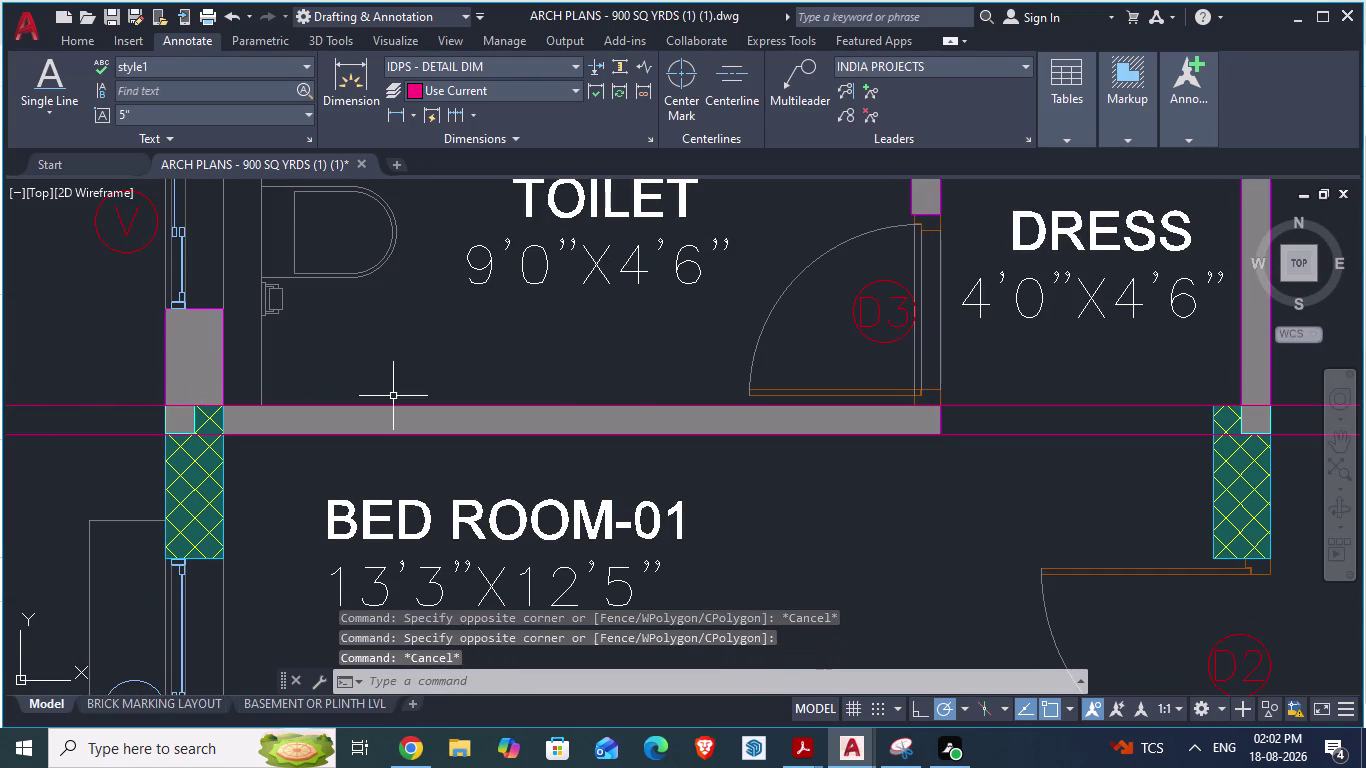
scroll(down, 3)
scroll(up, 3)
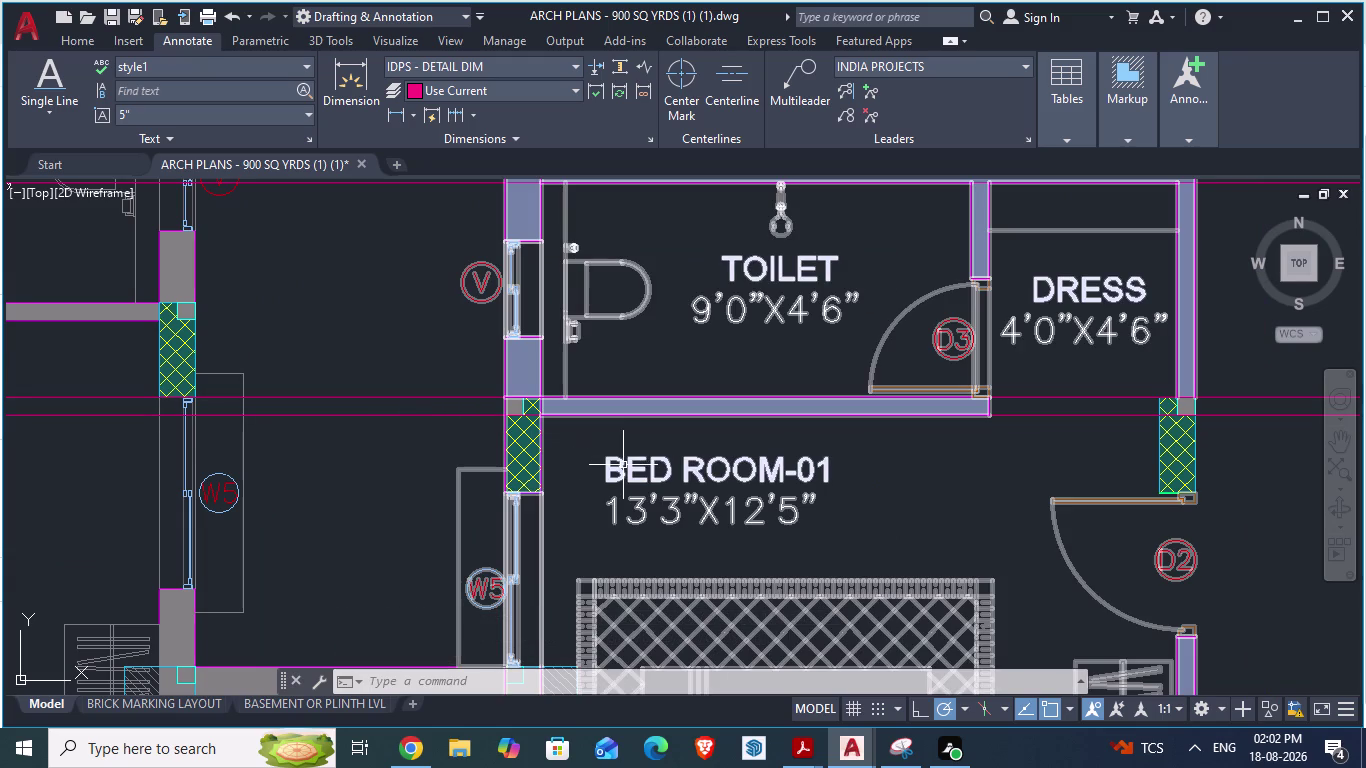
Start an aligned dimension at the toilet wall corner in the reference plan.
text(da)
key(Return)
scroll(up, 3)
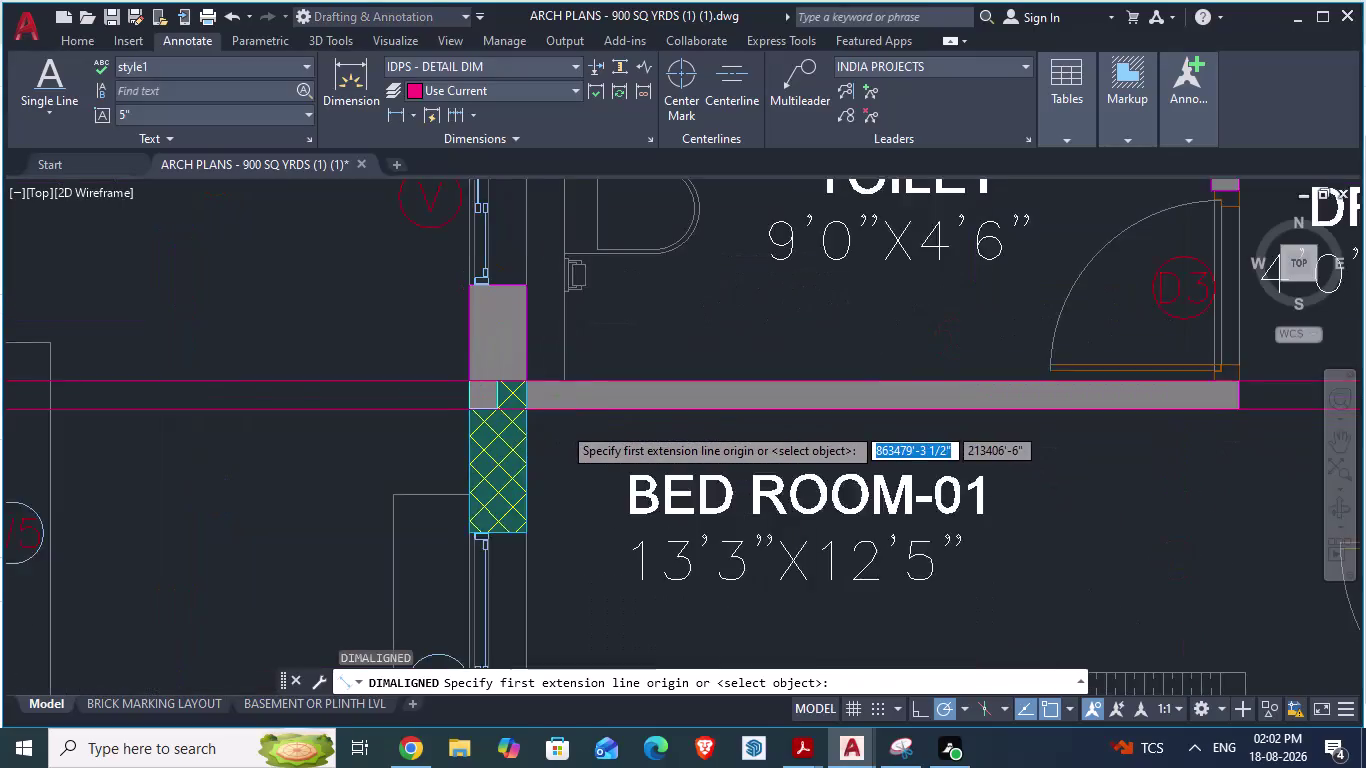
click(415, 354)
scroll(down, 3)
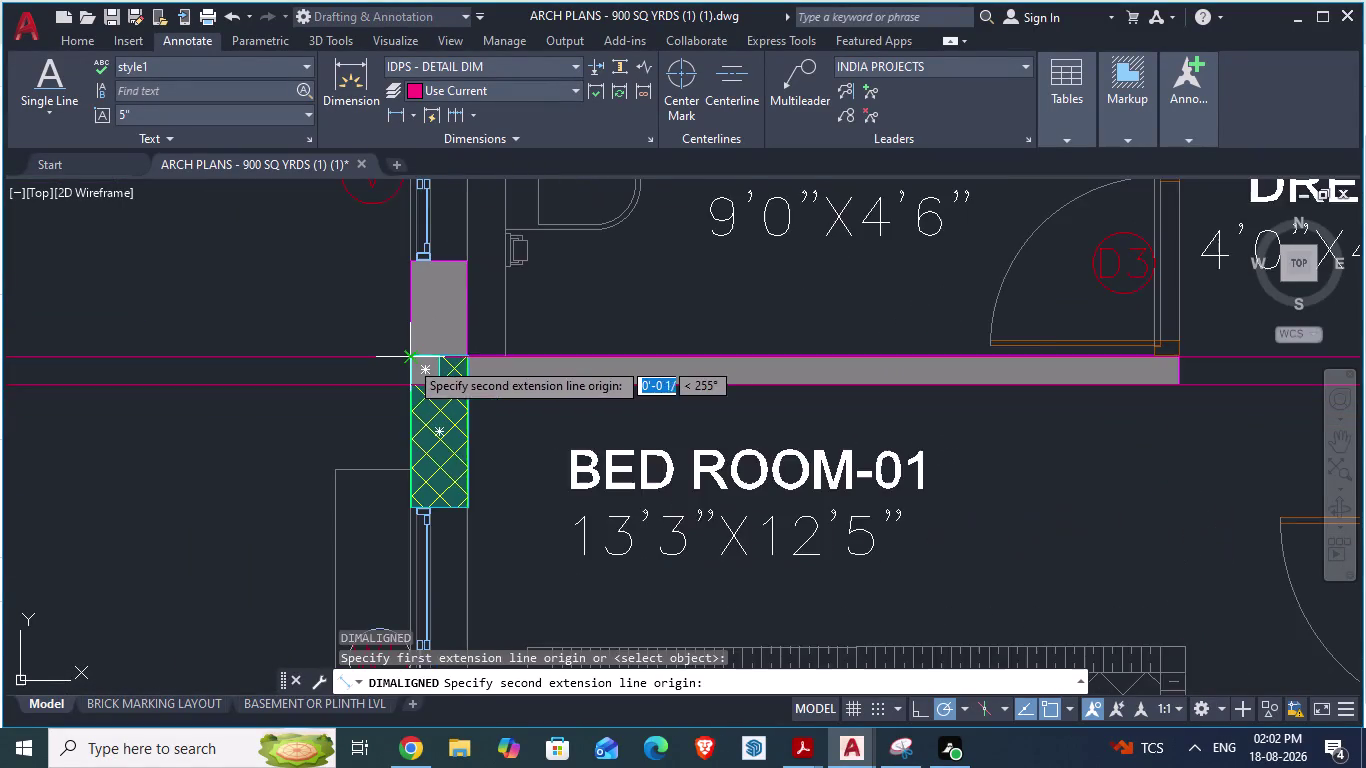
scroll(down, 3)
scroll(up, 3)
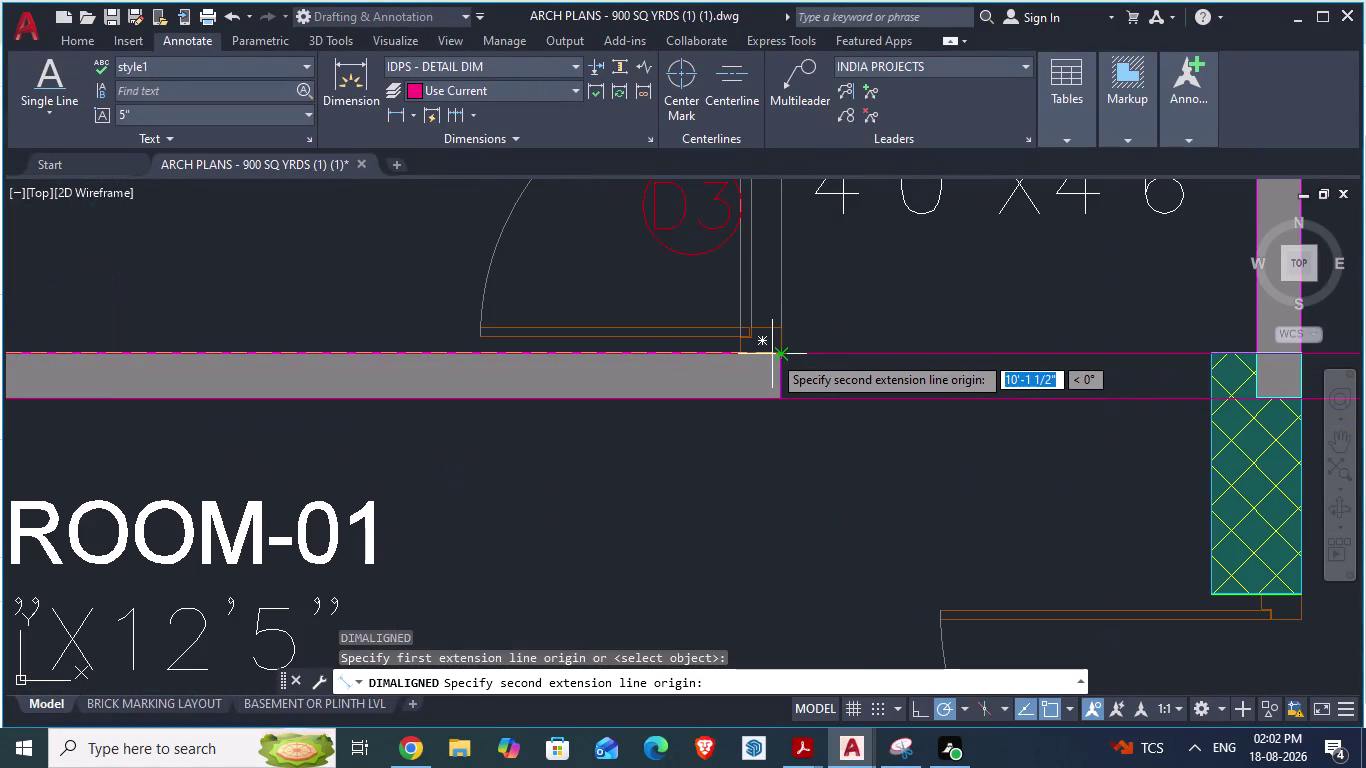
scroll(up, 3)
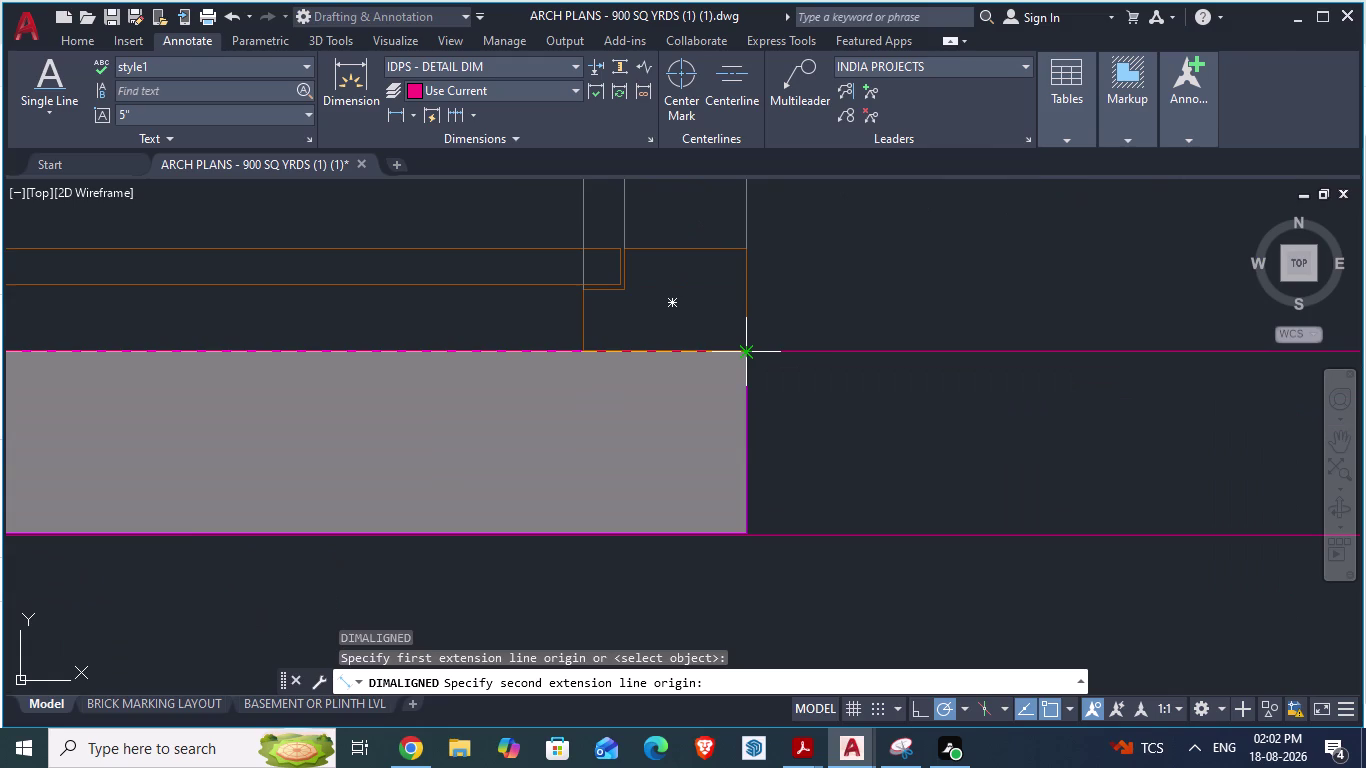
Compare the reference plan with GF_AUTOCAD, finishing zoomed on GF_AUTOCAD's partition junction.
key(alt+Tab)
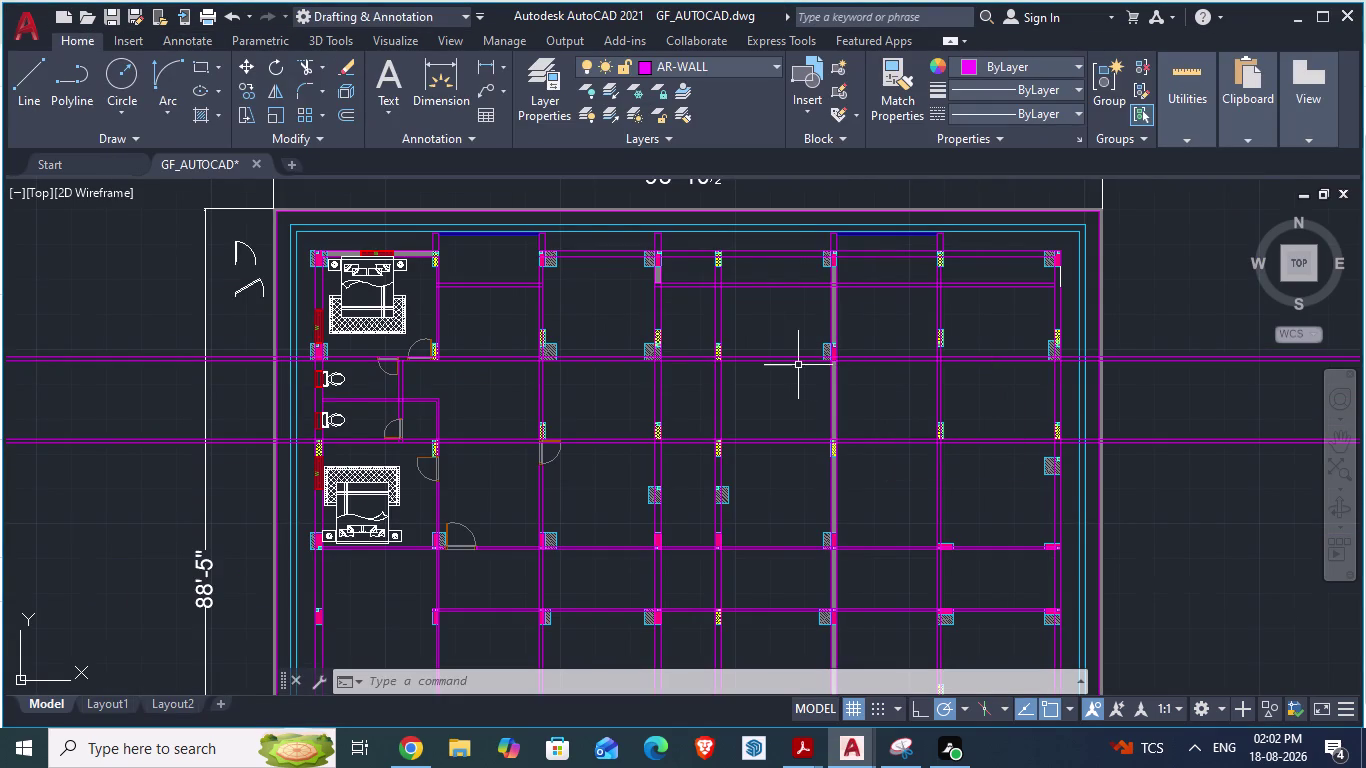
key(alt+Tab)
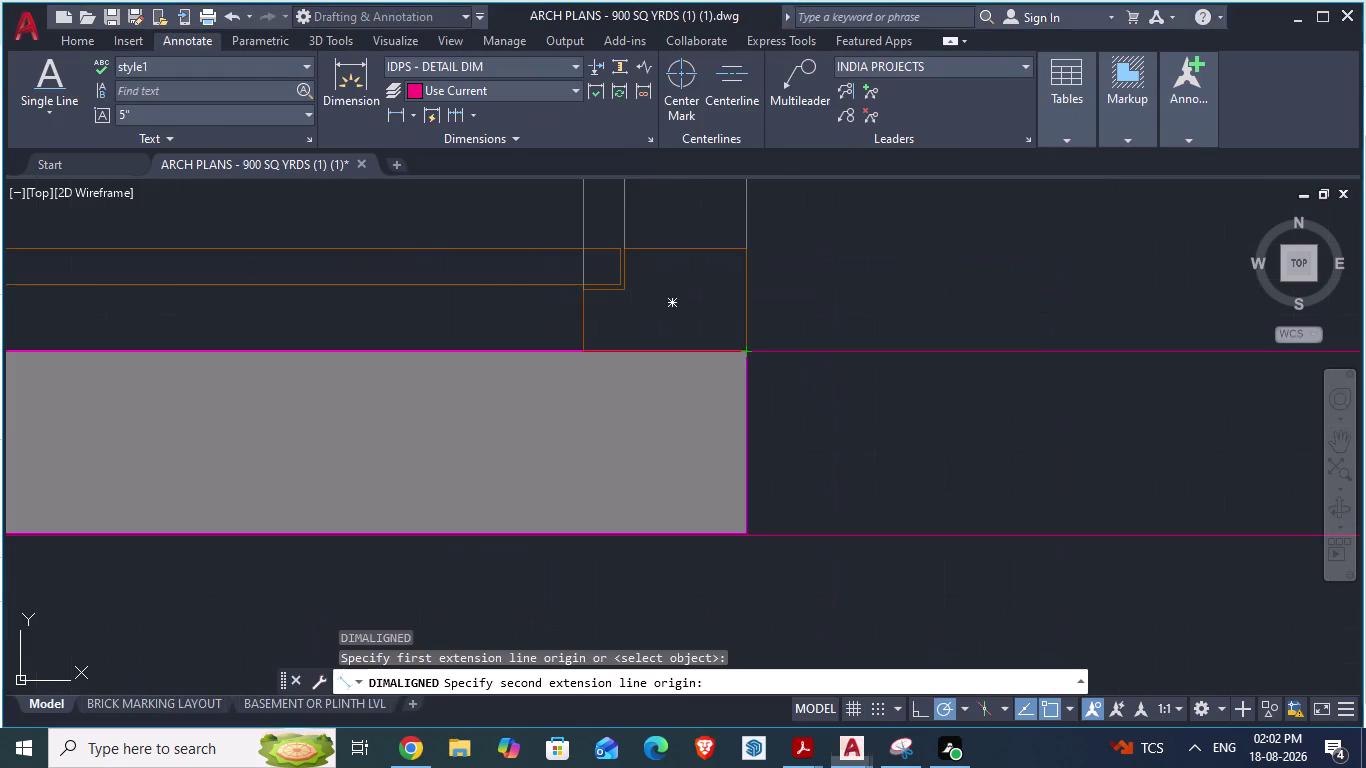
scroll(down, 3)
scroll(down, 3)
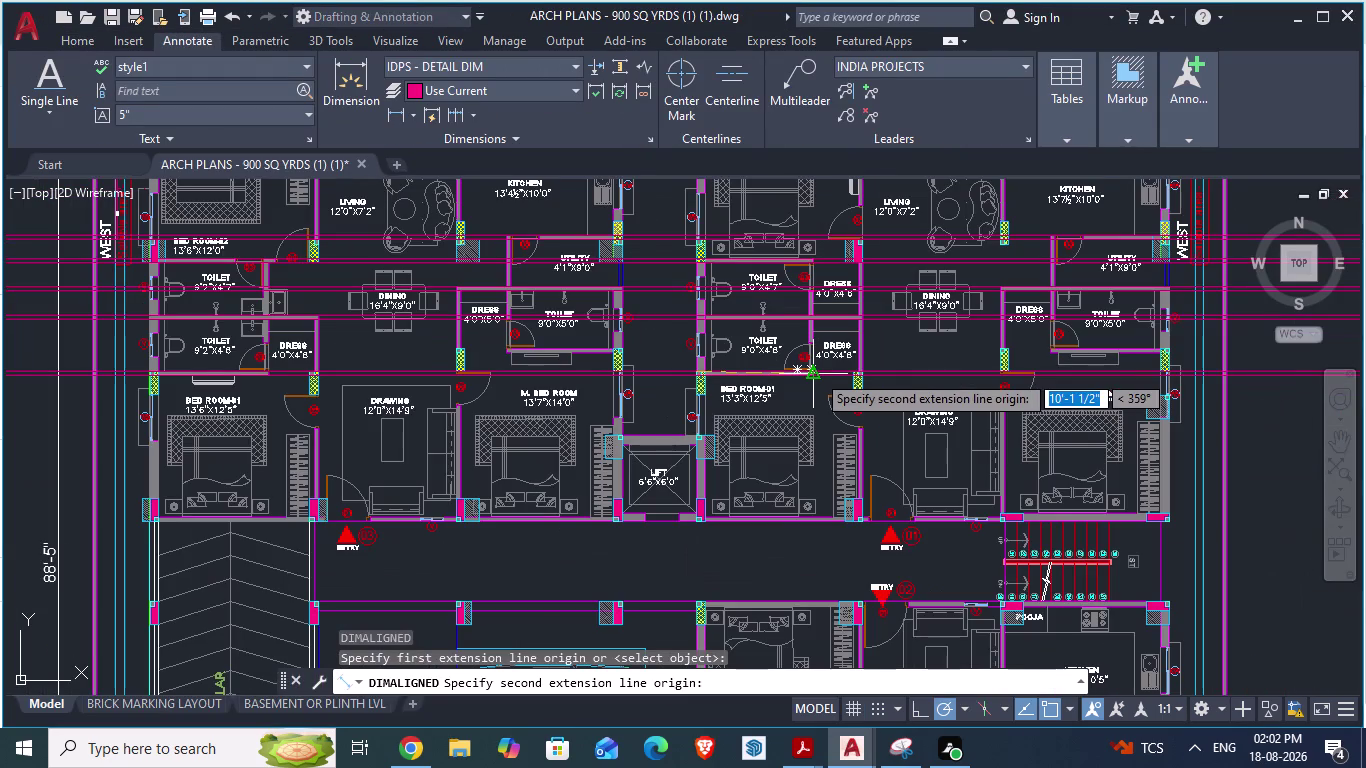
key(alt+Tab)
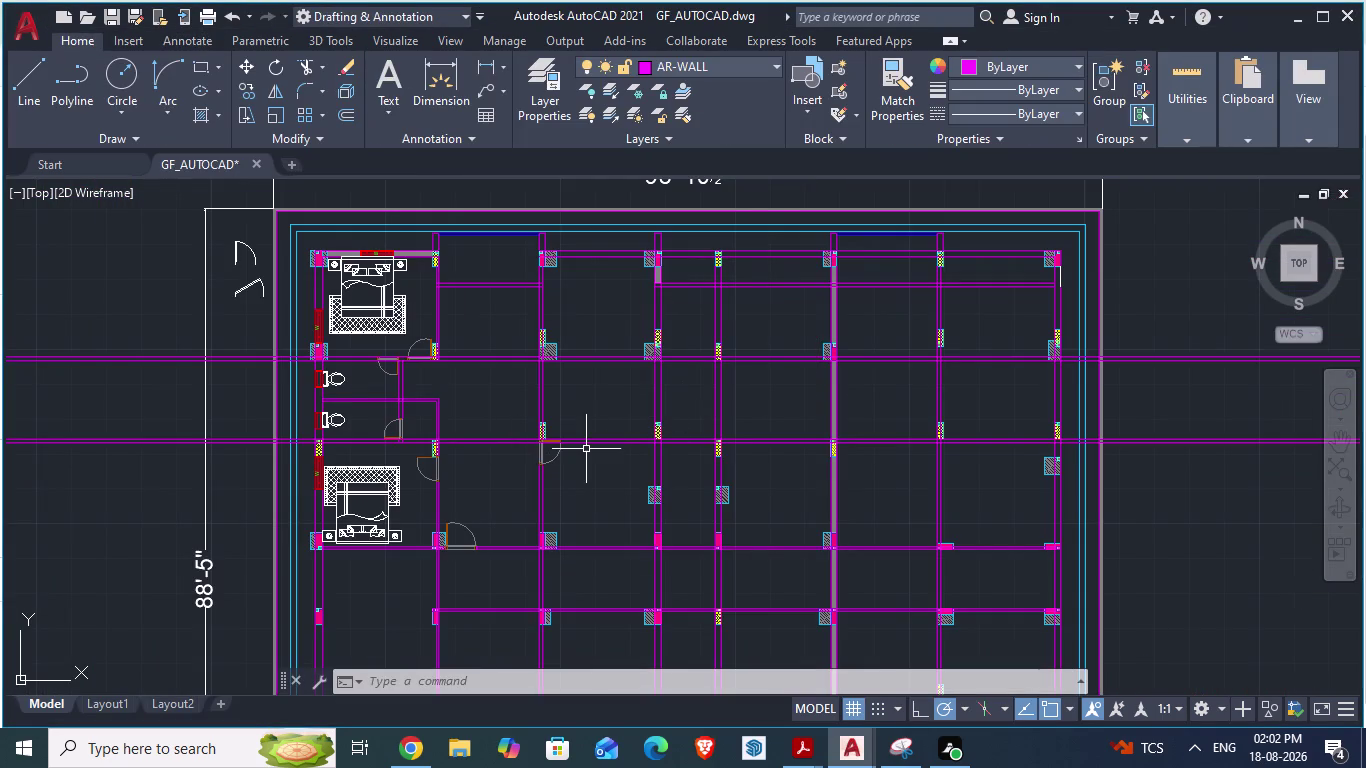
key(alt+Tab)
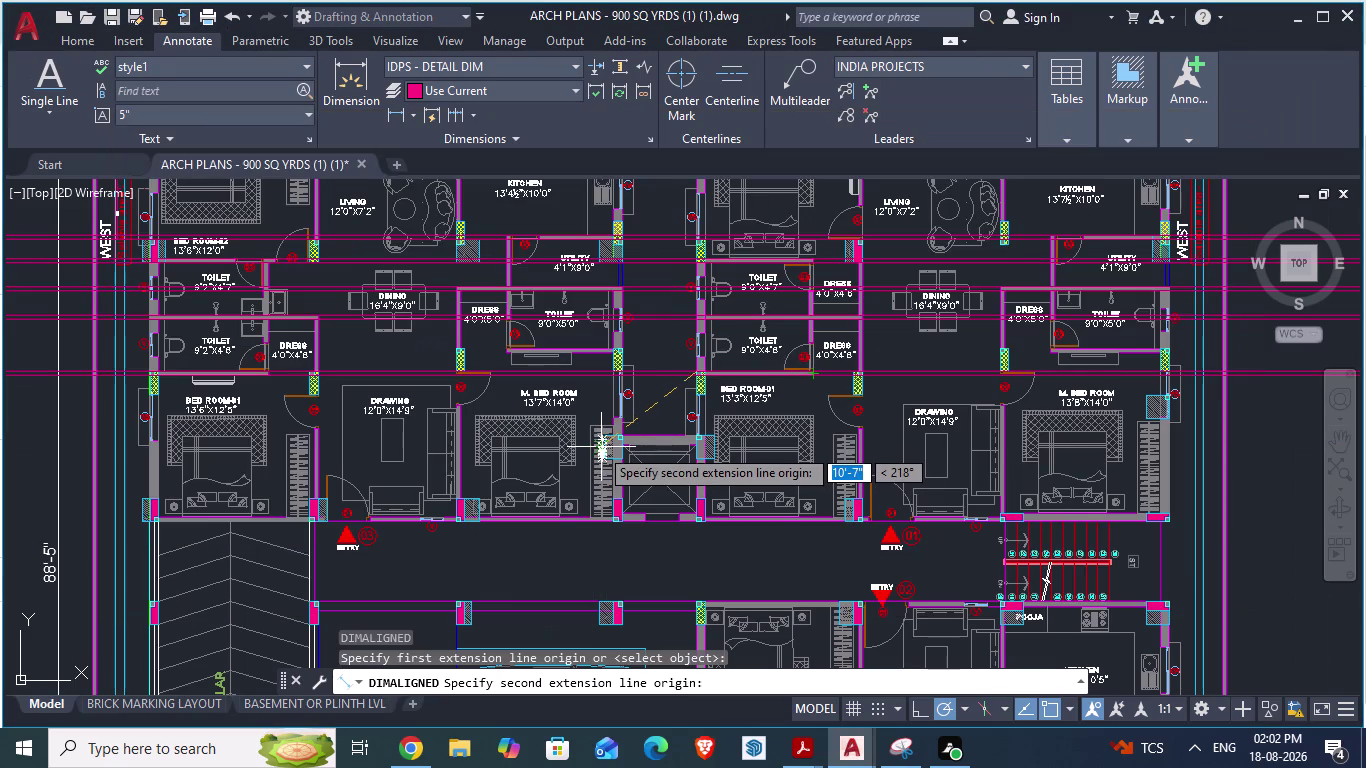
key(alt+Tab)
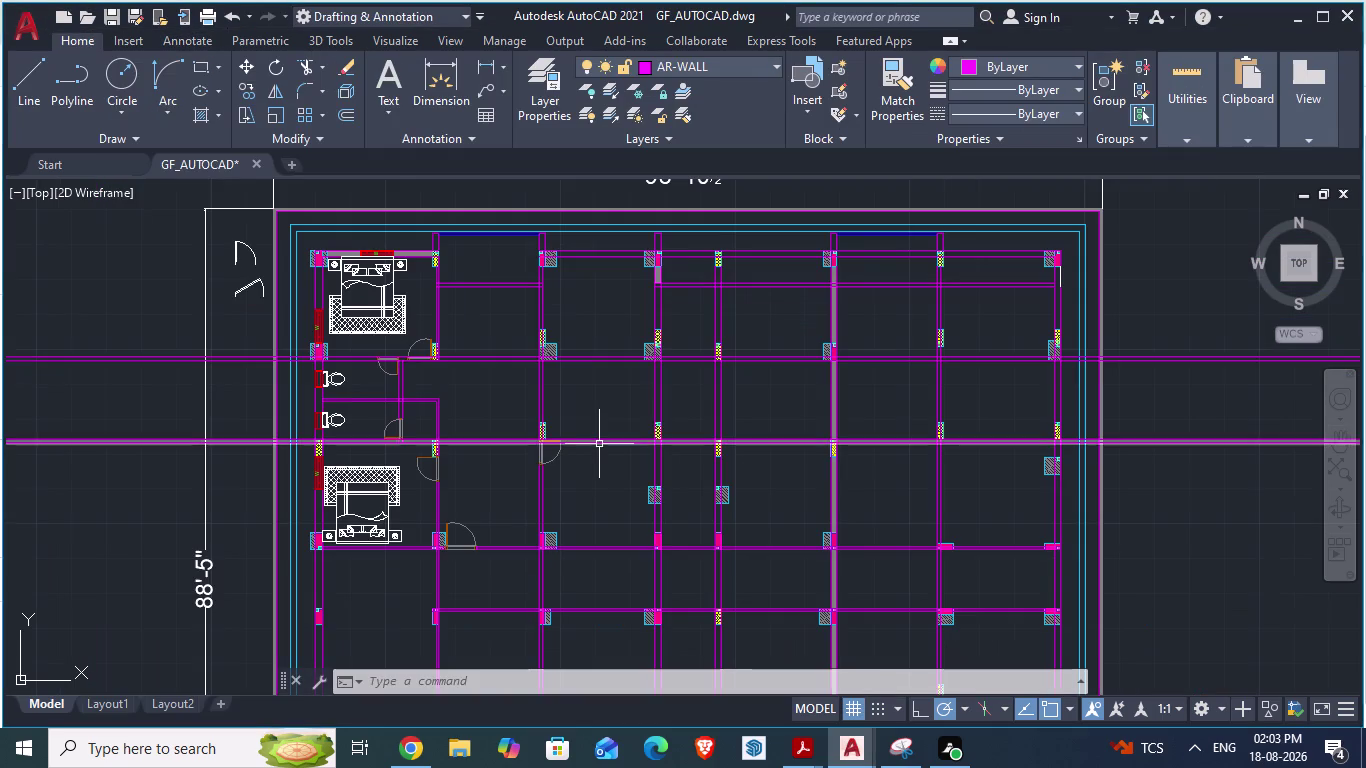
scroll(up, 3)
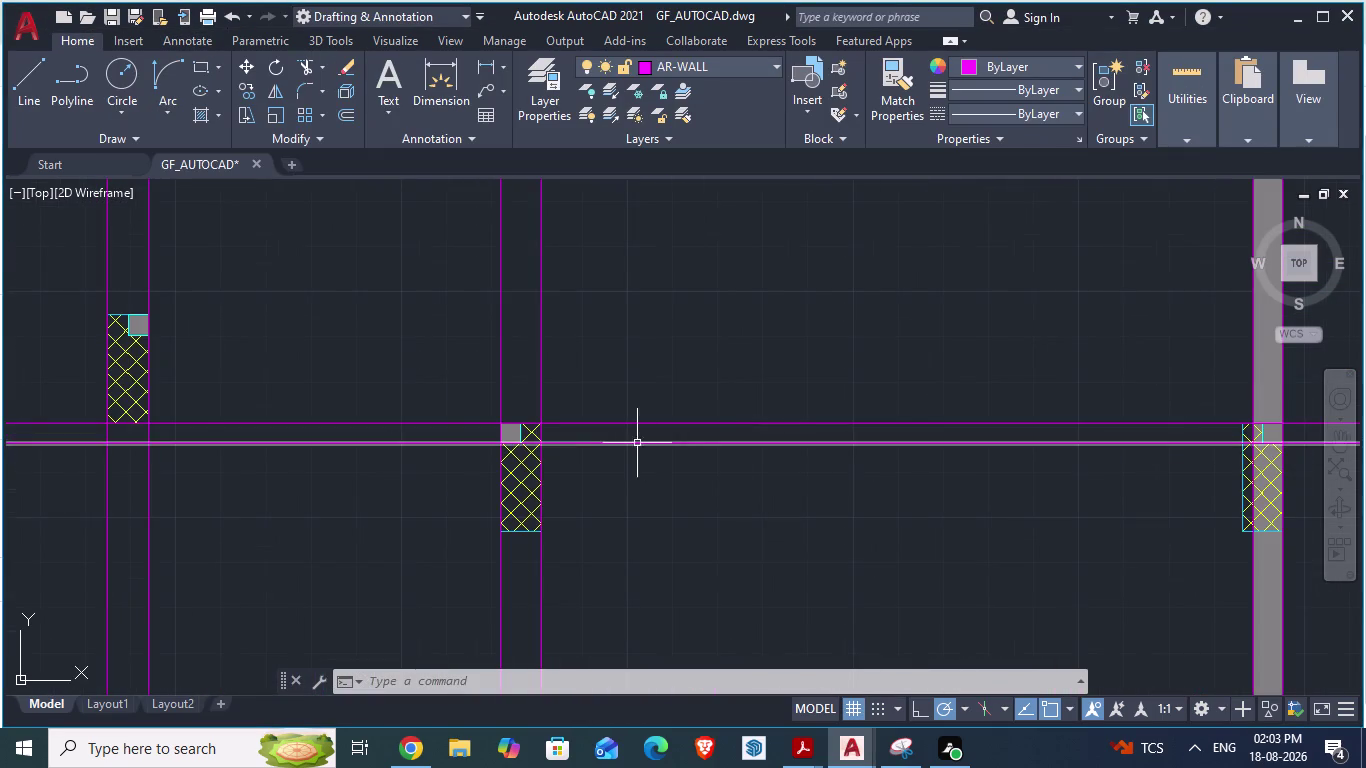
scroll(up, 3)
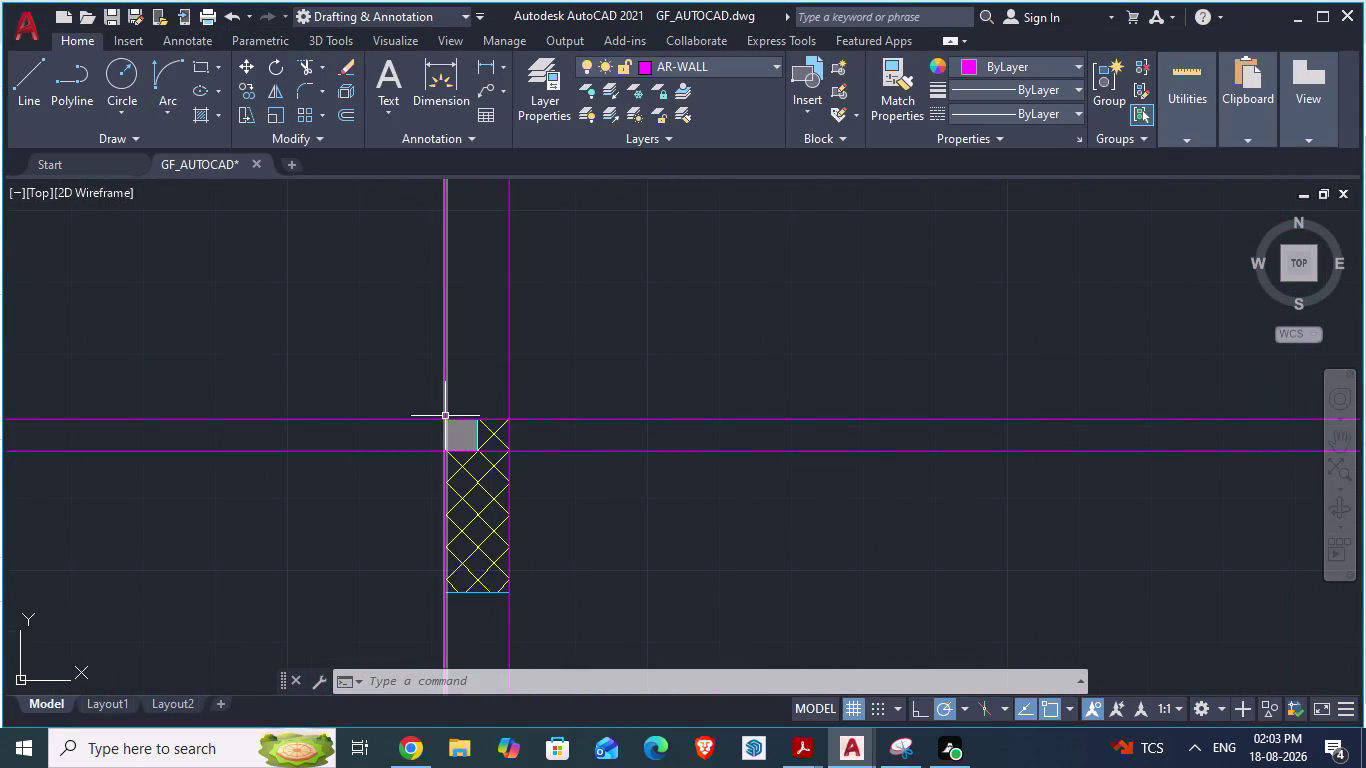
key(alt+Tab)
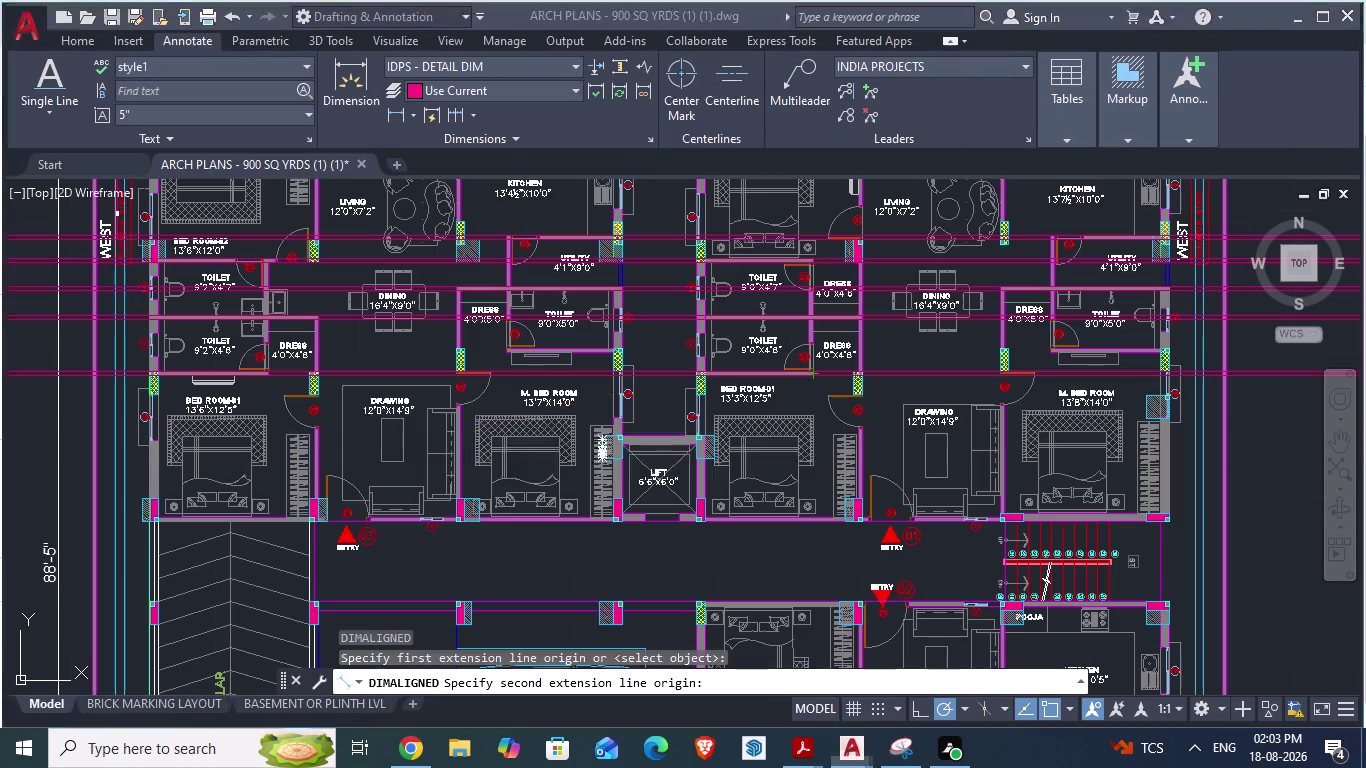
scroll(up, 3)
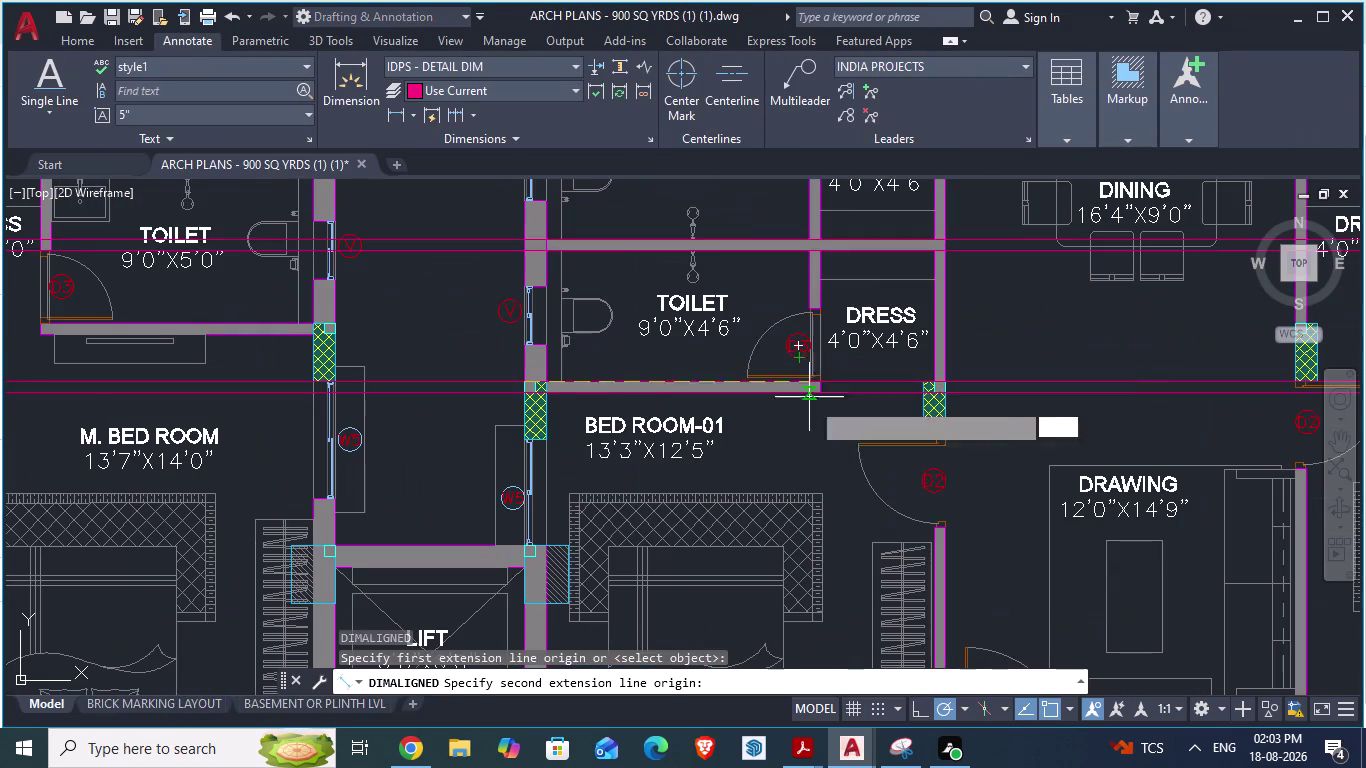
key(alt+Tab)
scroll(down, 3)
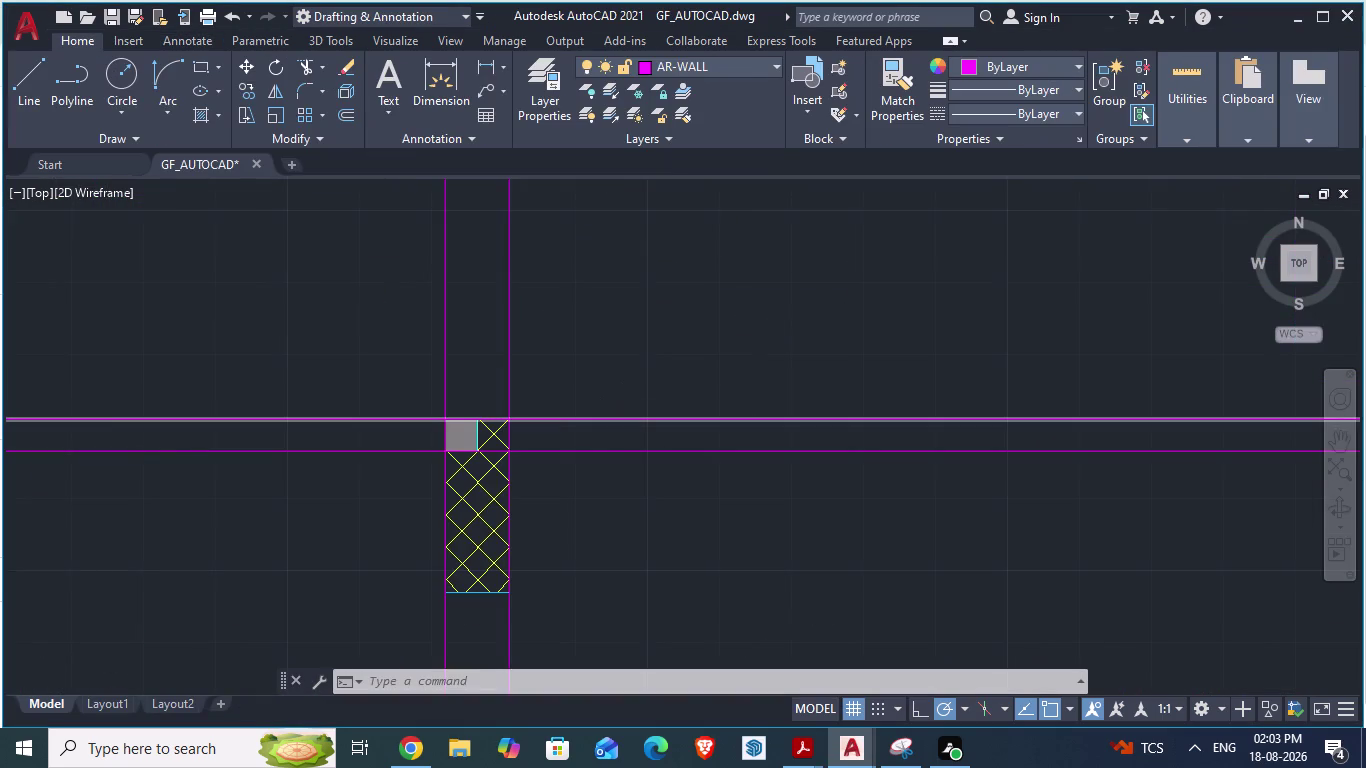
Start a line at the wall corner with a length of 10'-1.5".
scroll(up, 3)
key(l)
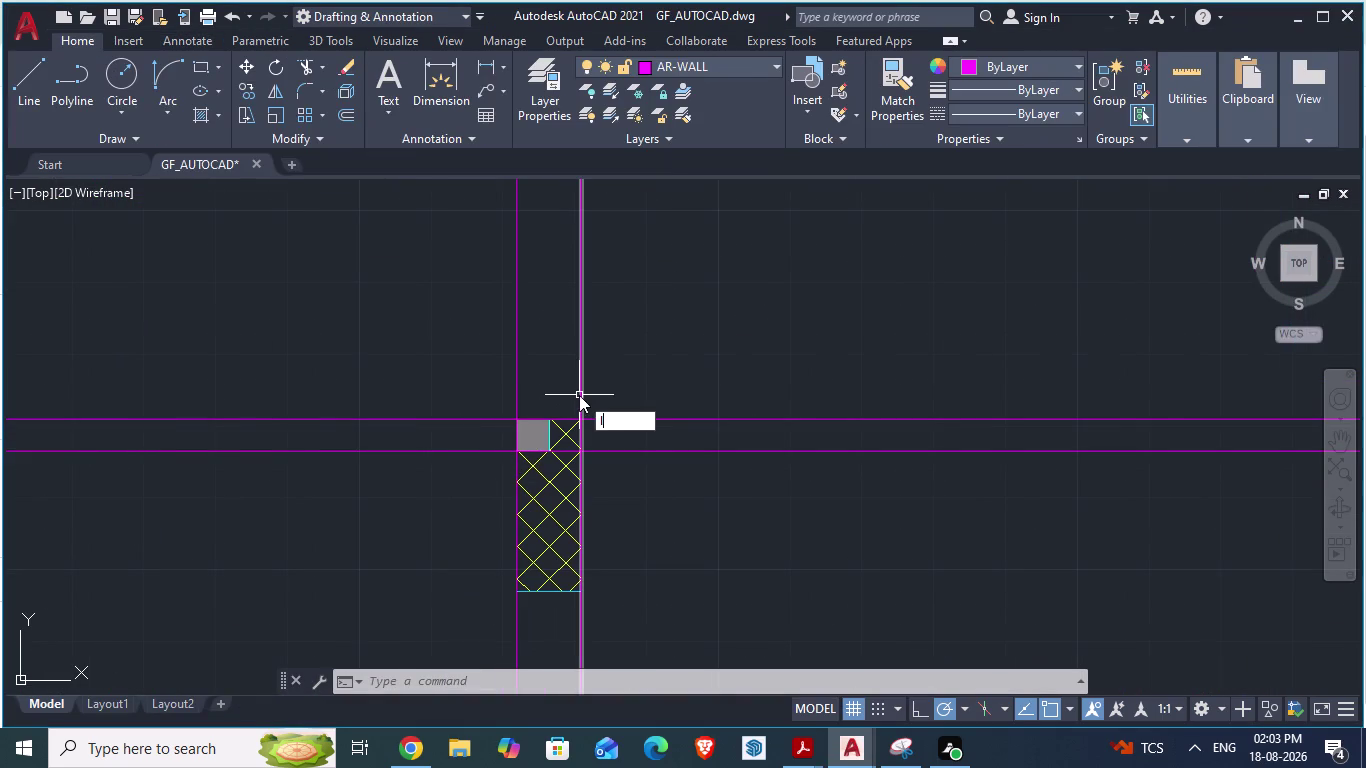
key(Return)
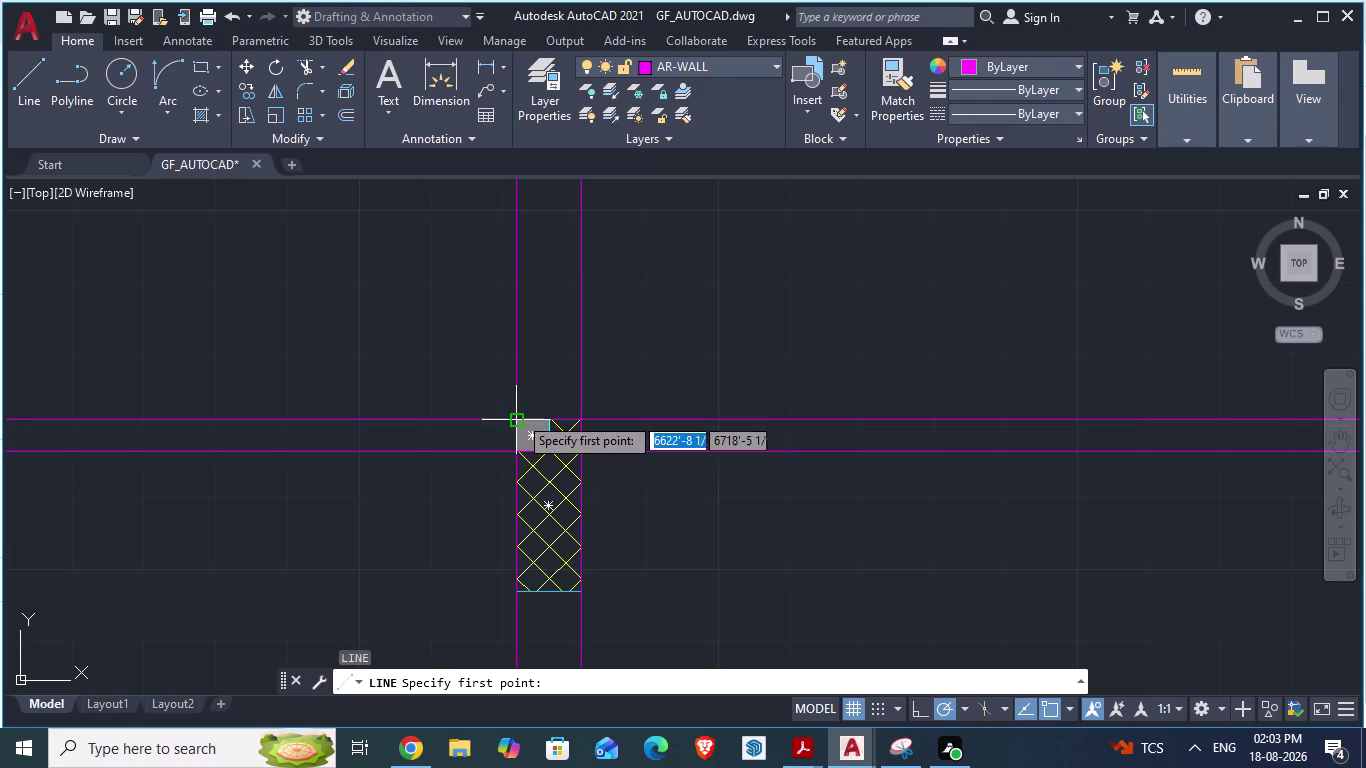
click(518, 415)
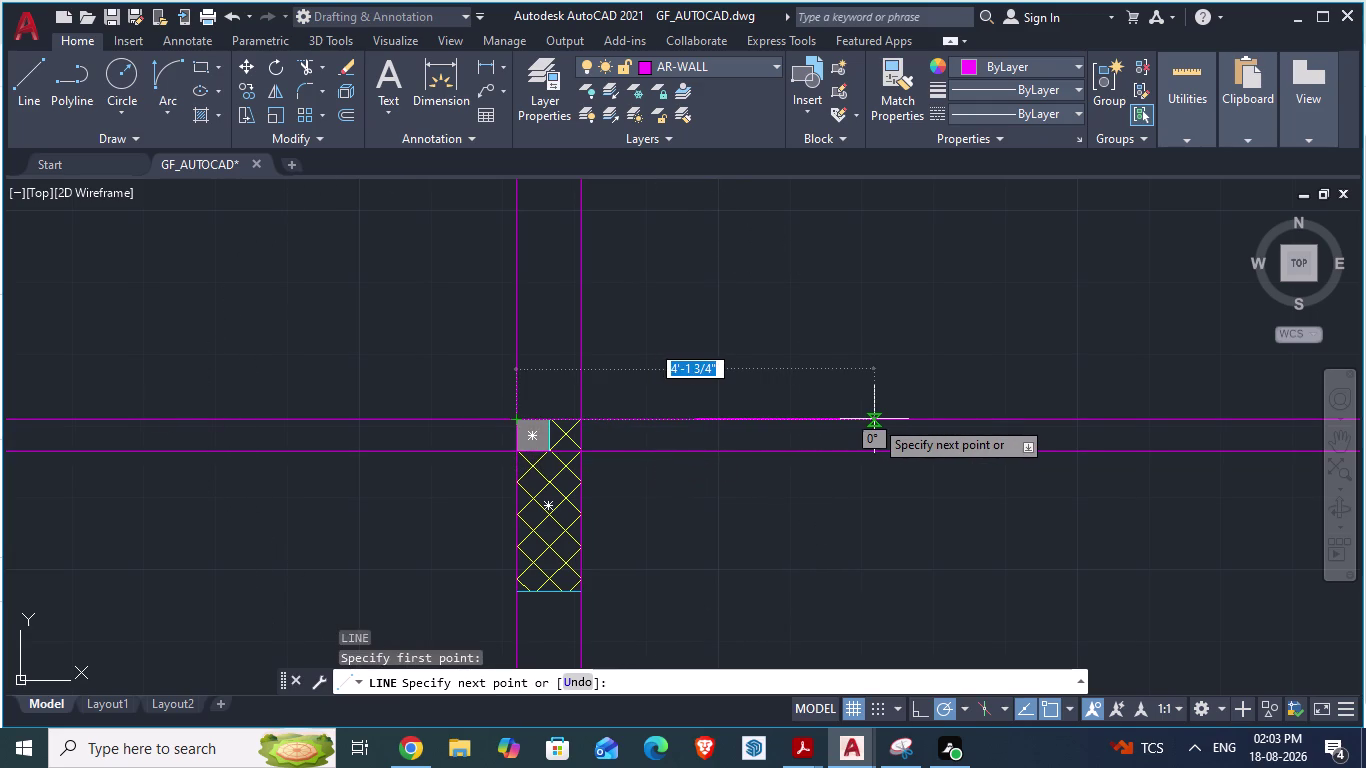
scroll(up, 3)
scroll(up, 3)
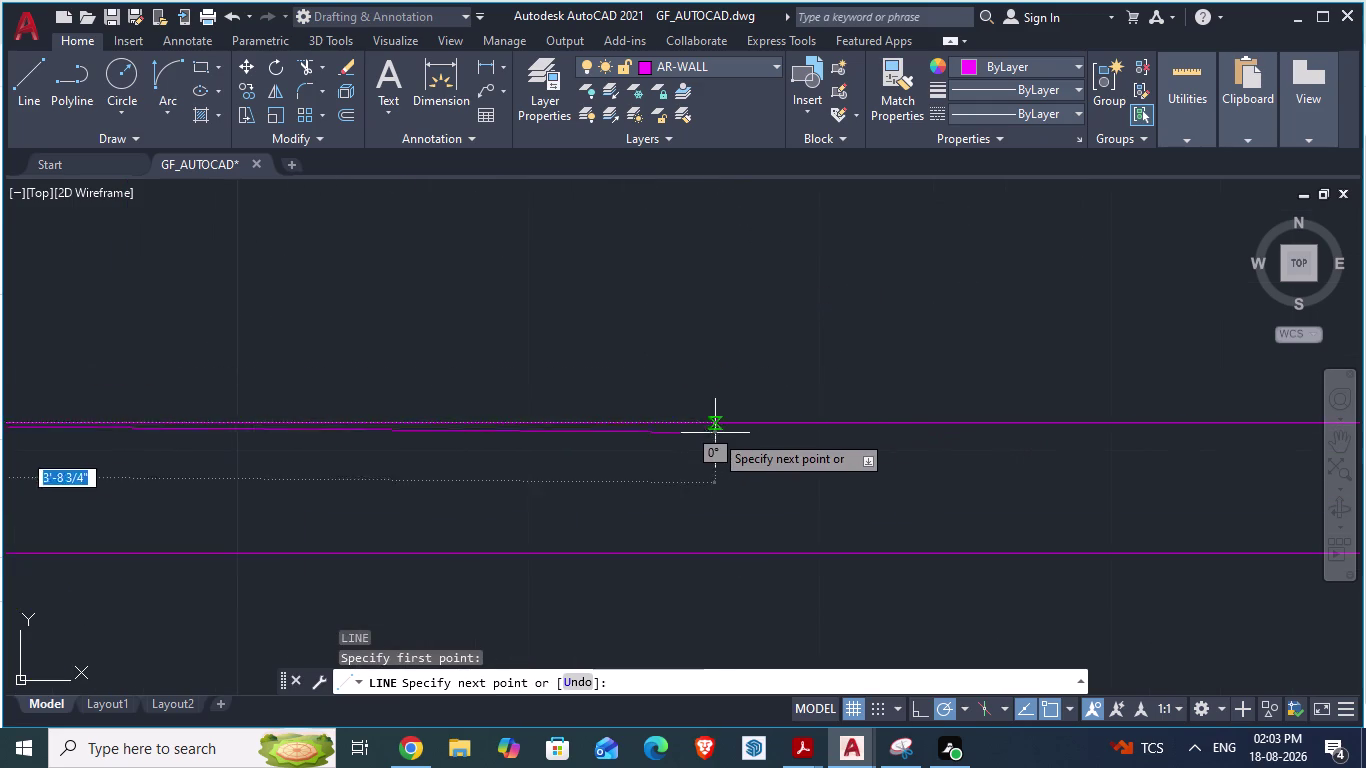
scroll(up, 3)
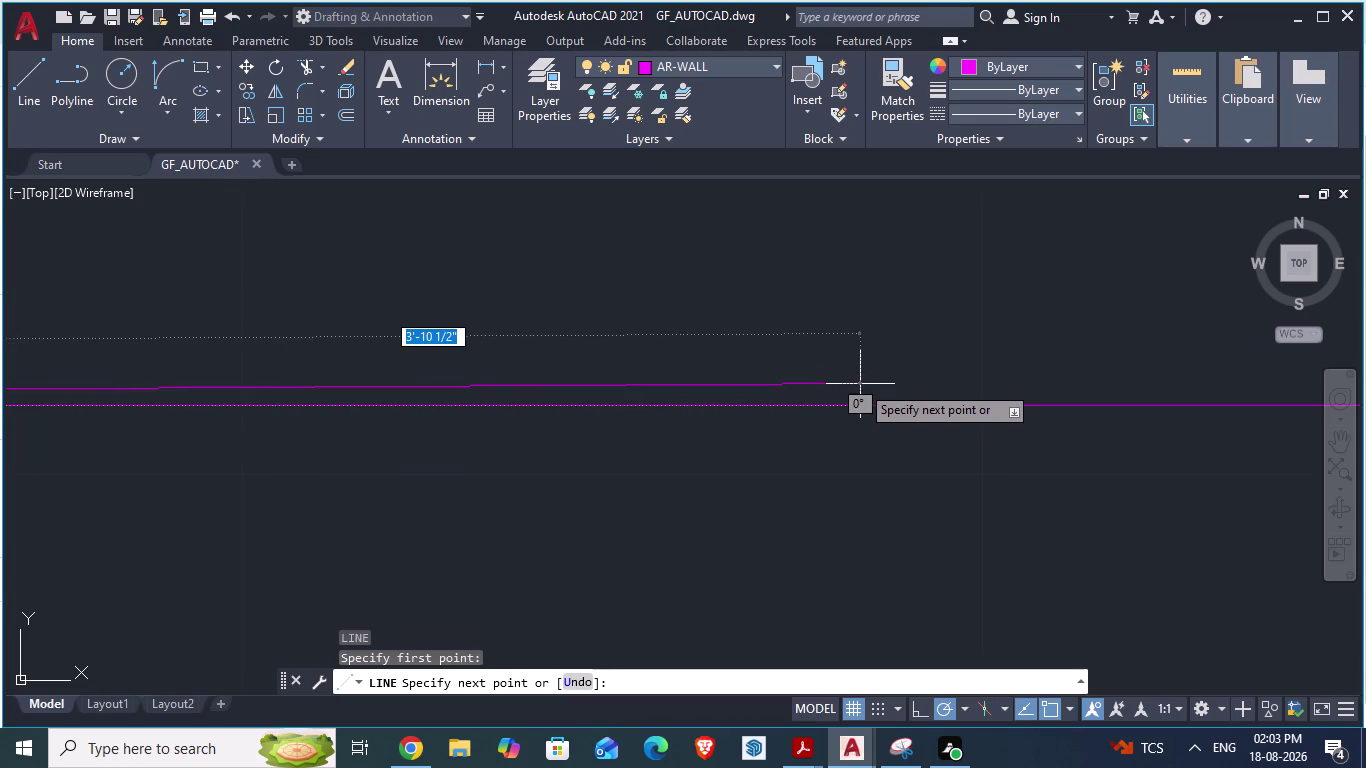
scroll(down, 3)
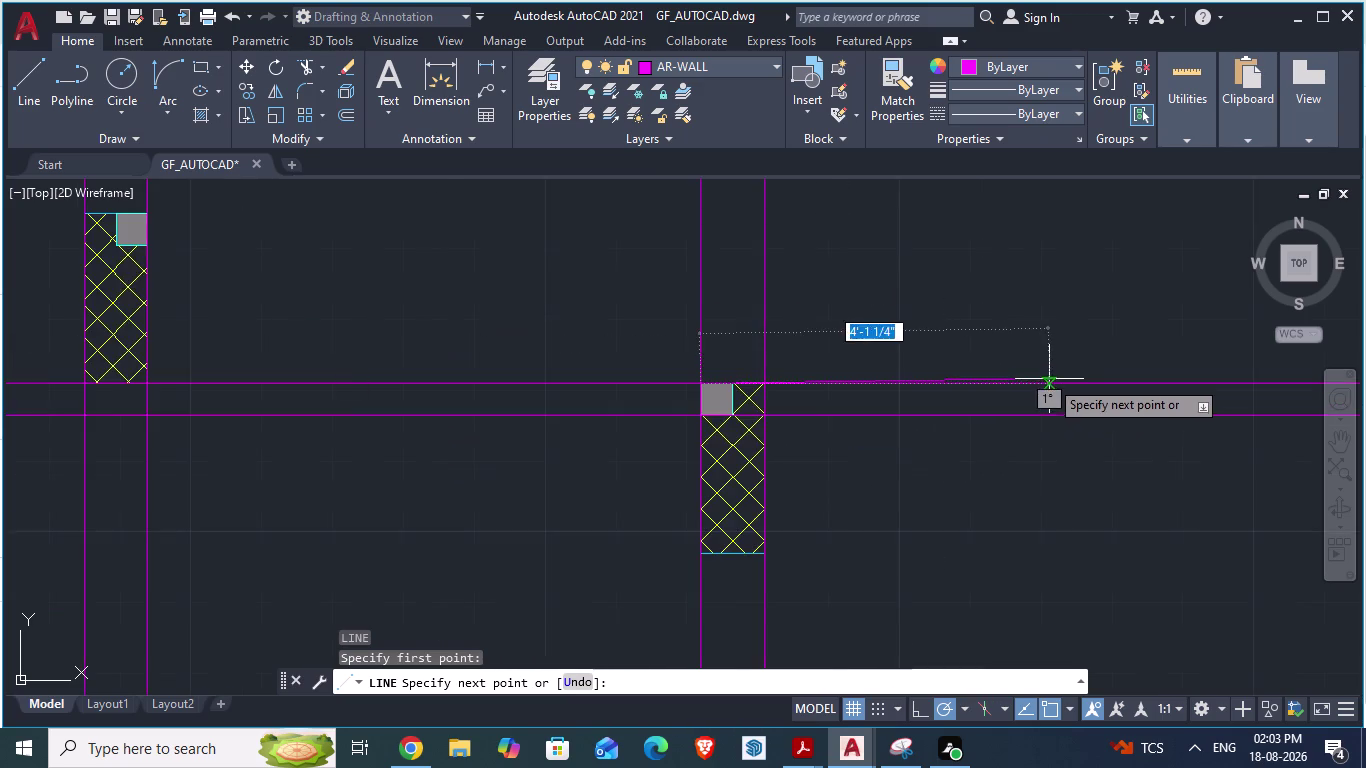
scroll(down, 3)
scroll(up, 3)
scroll(up, 3)
scroll(up, 3)
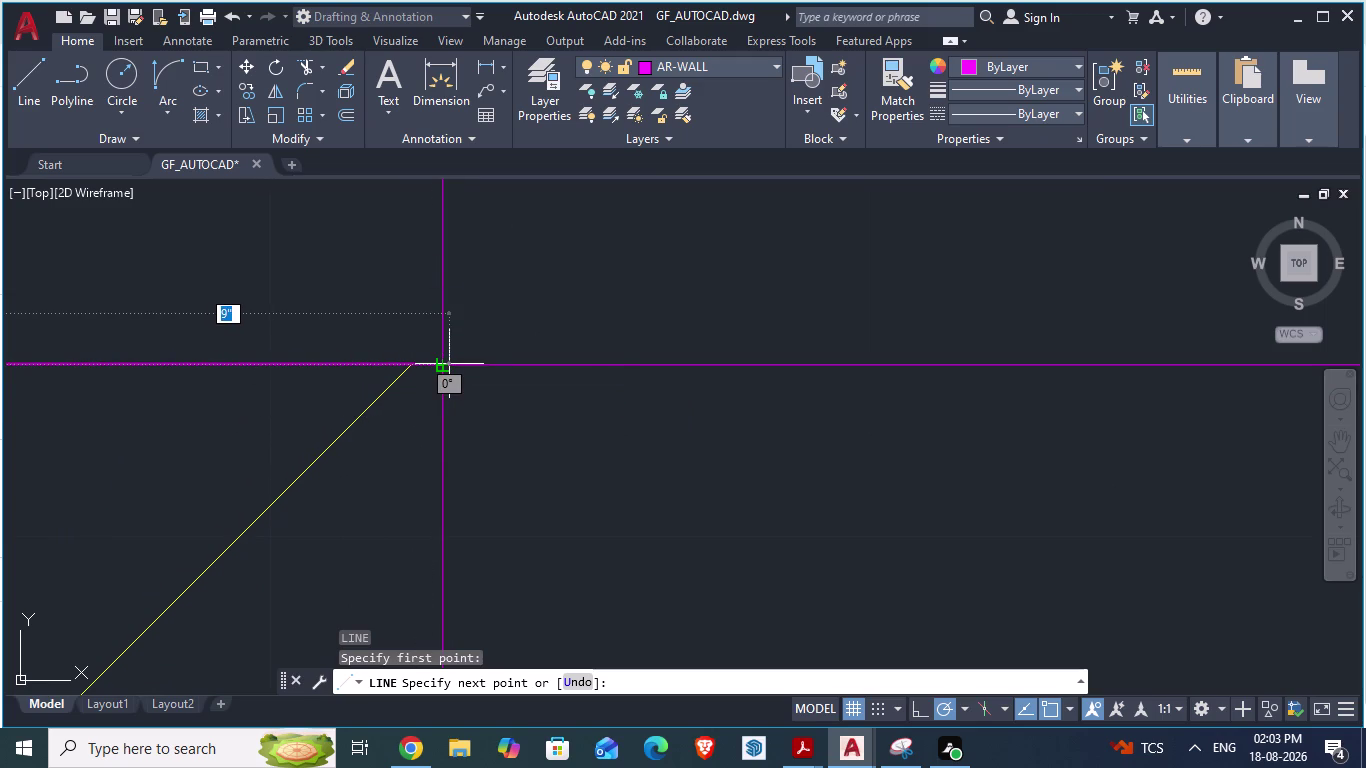
scroll(up, 3)
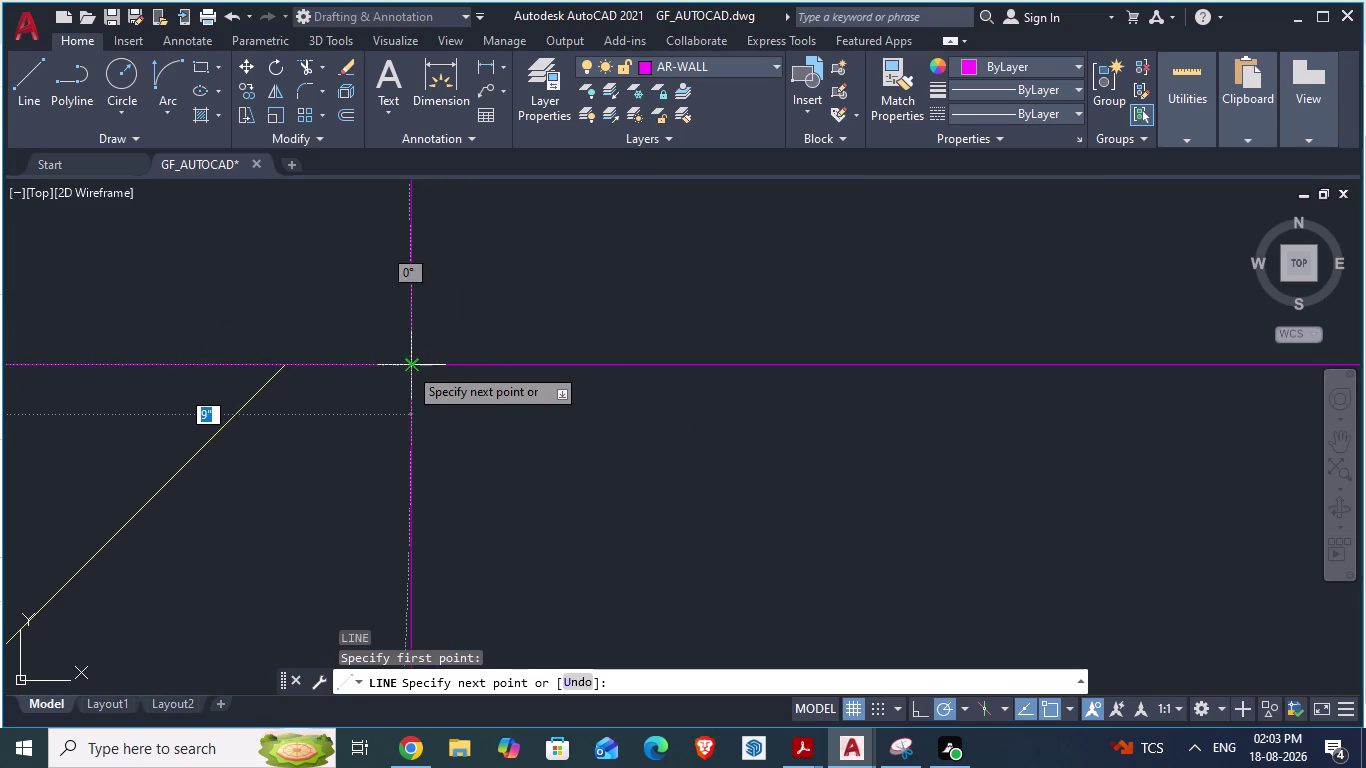
text(10)
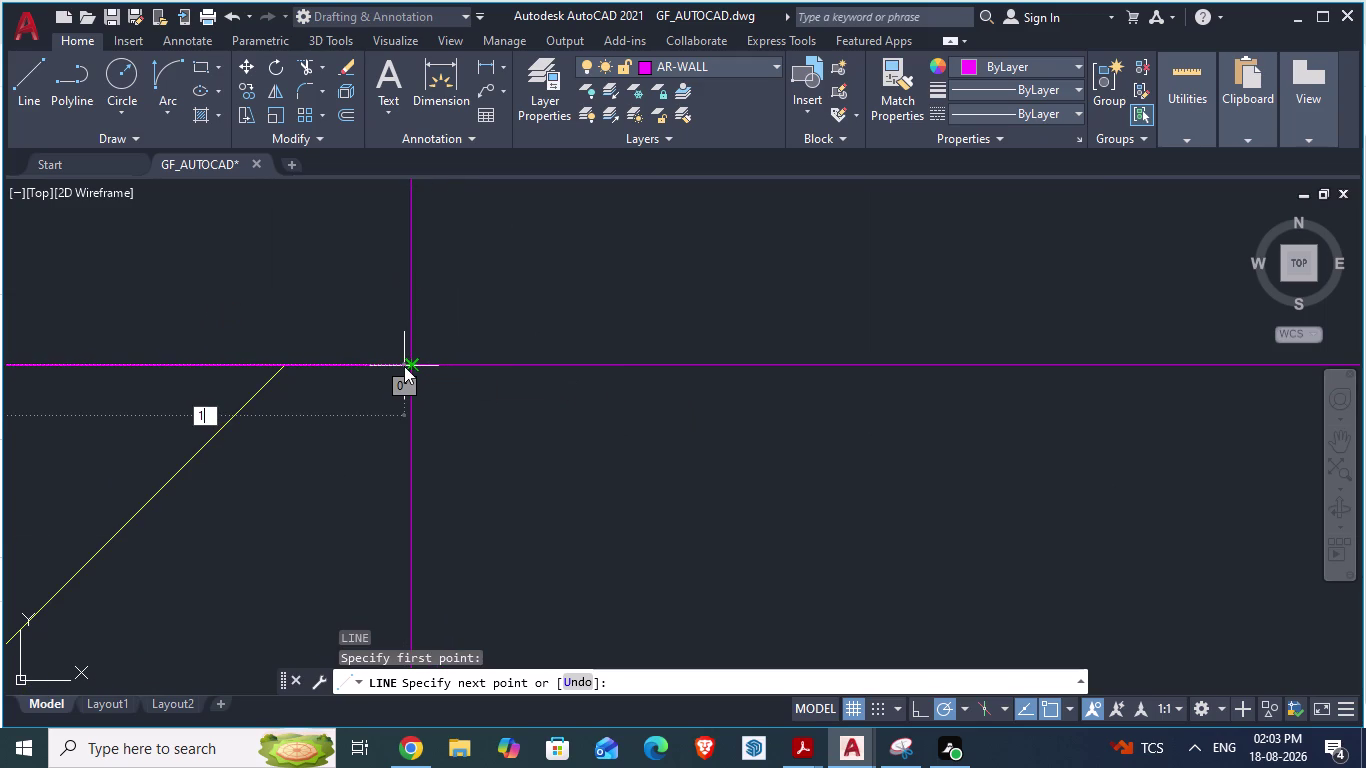
text('1.5)
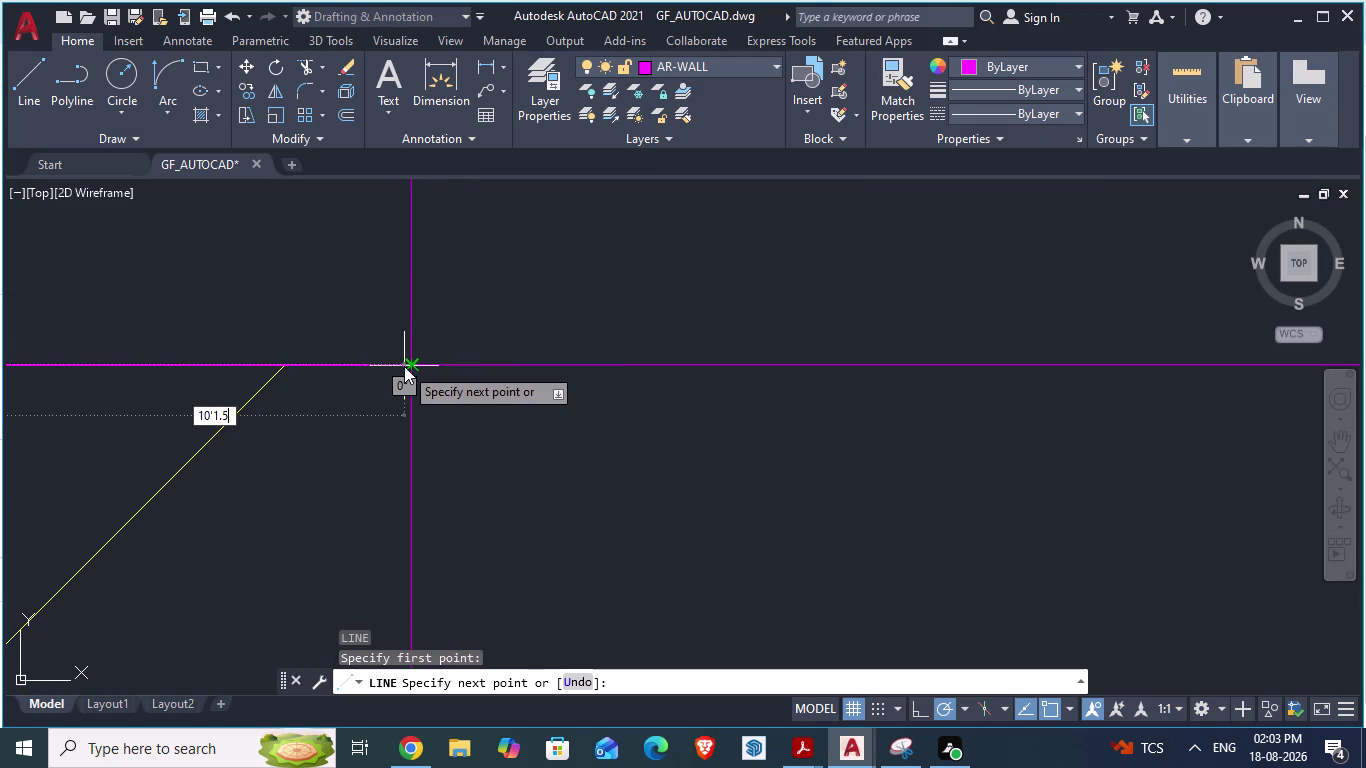
text(")
key(Return)
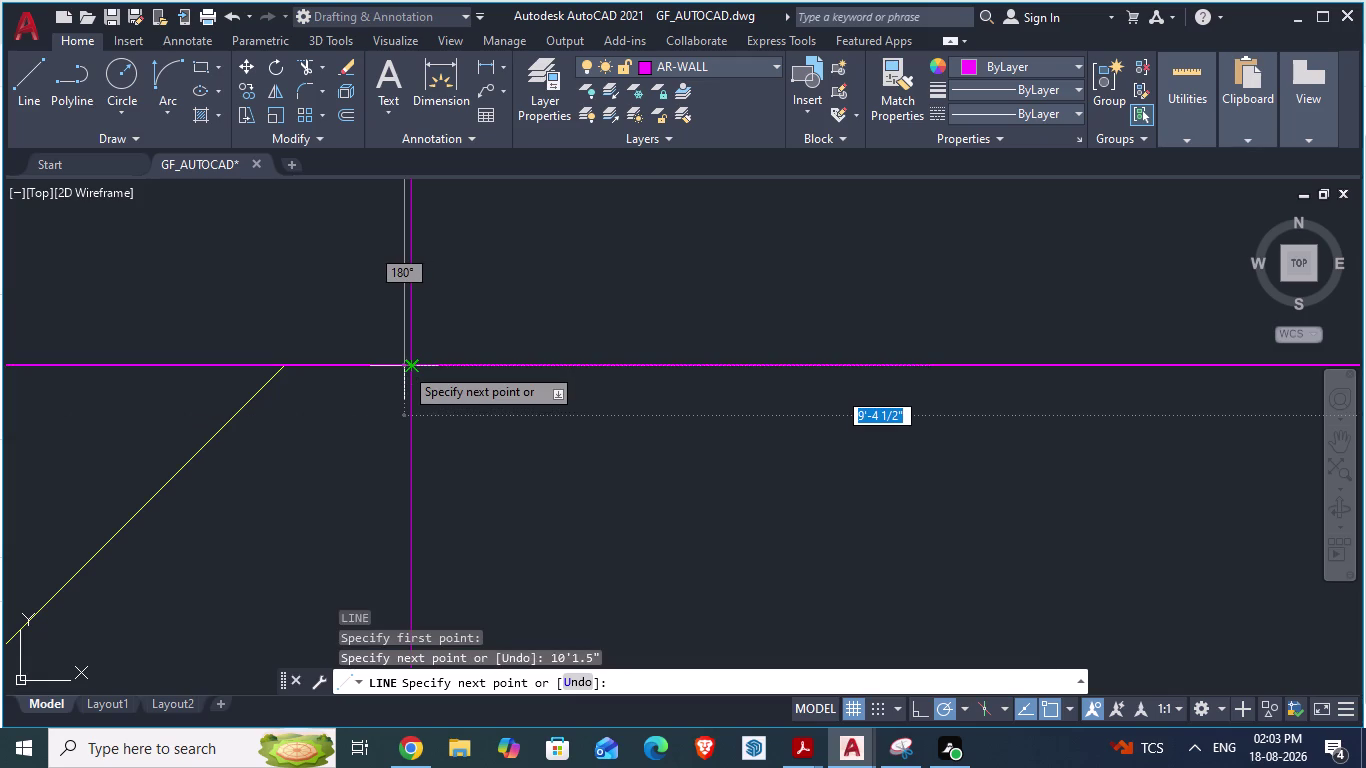
Direct the 10'-1.5" line straight down below the wall and end it.
scroll(down, 3)
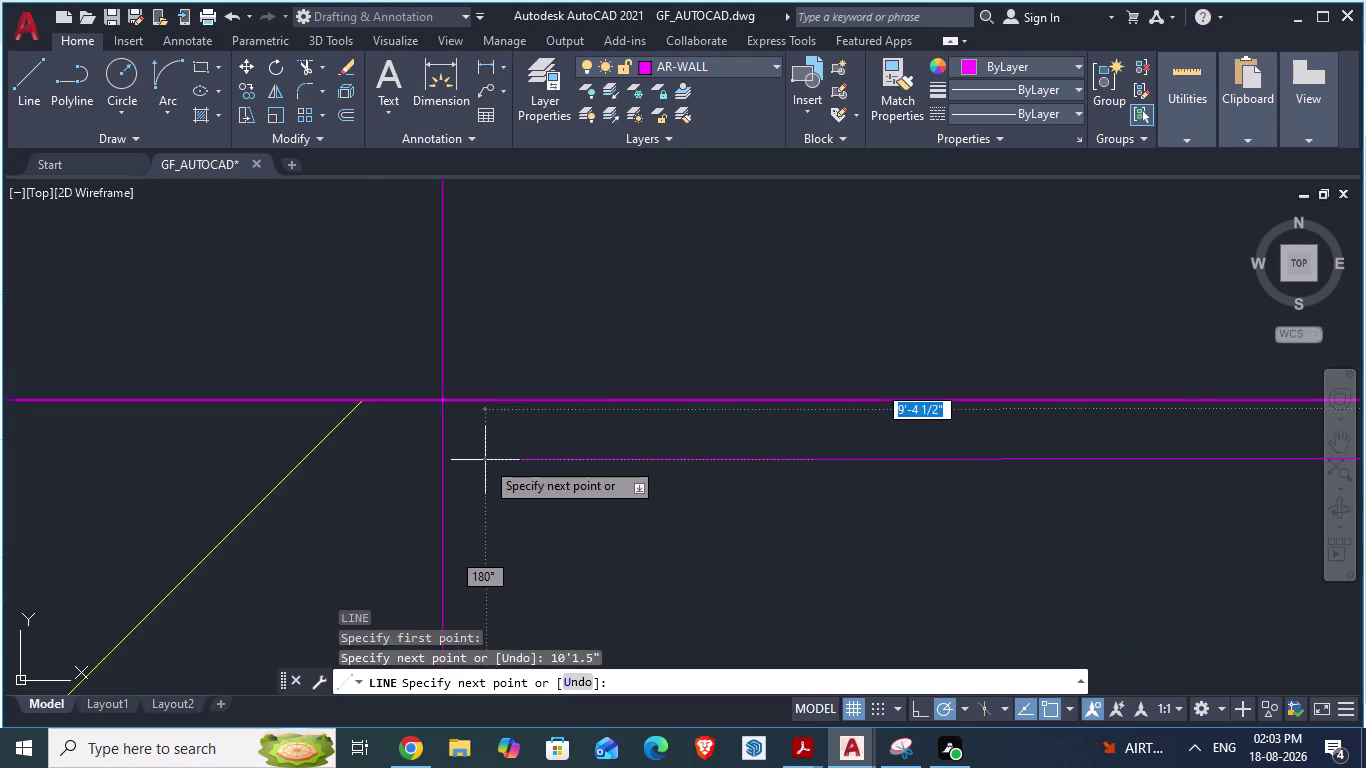
scroll(down, 3)
scroll(down, 3)
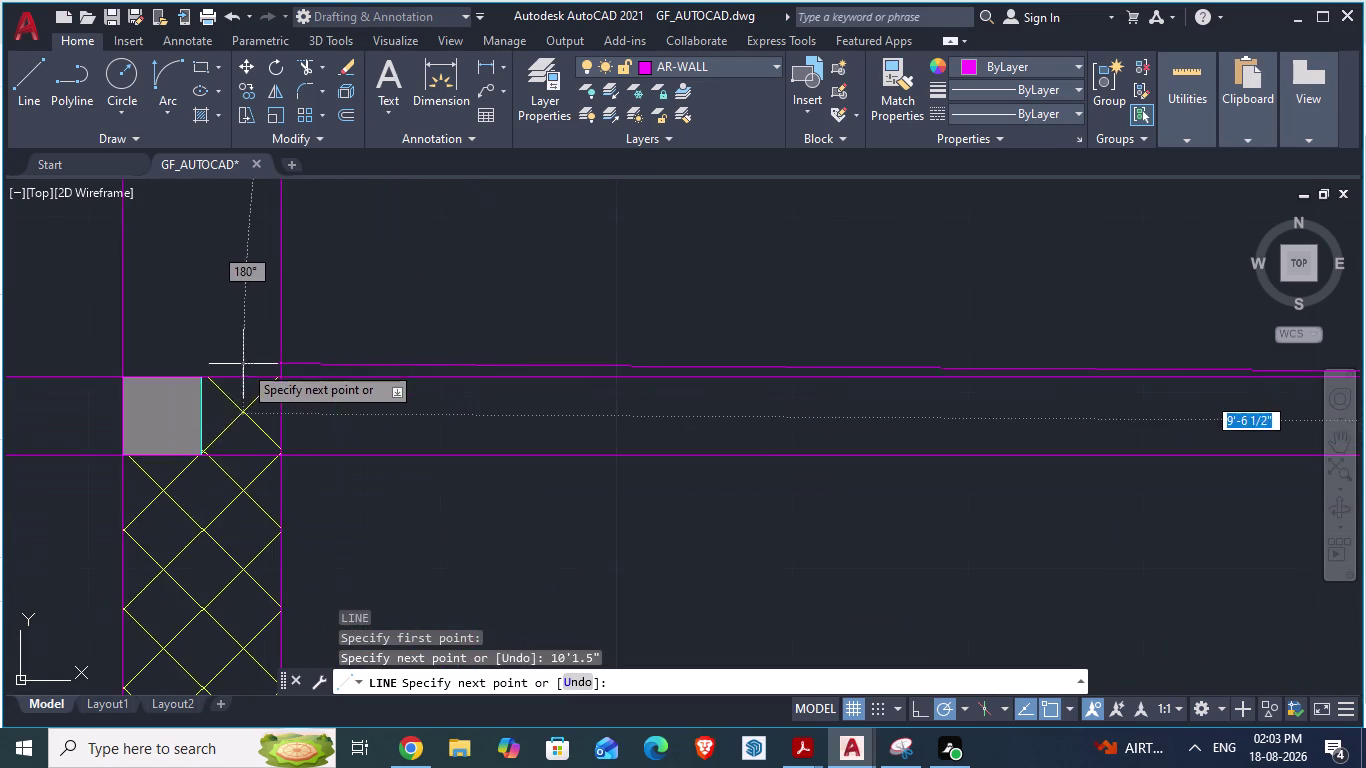
scroll(down, 3)
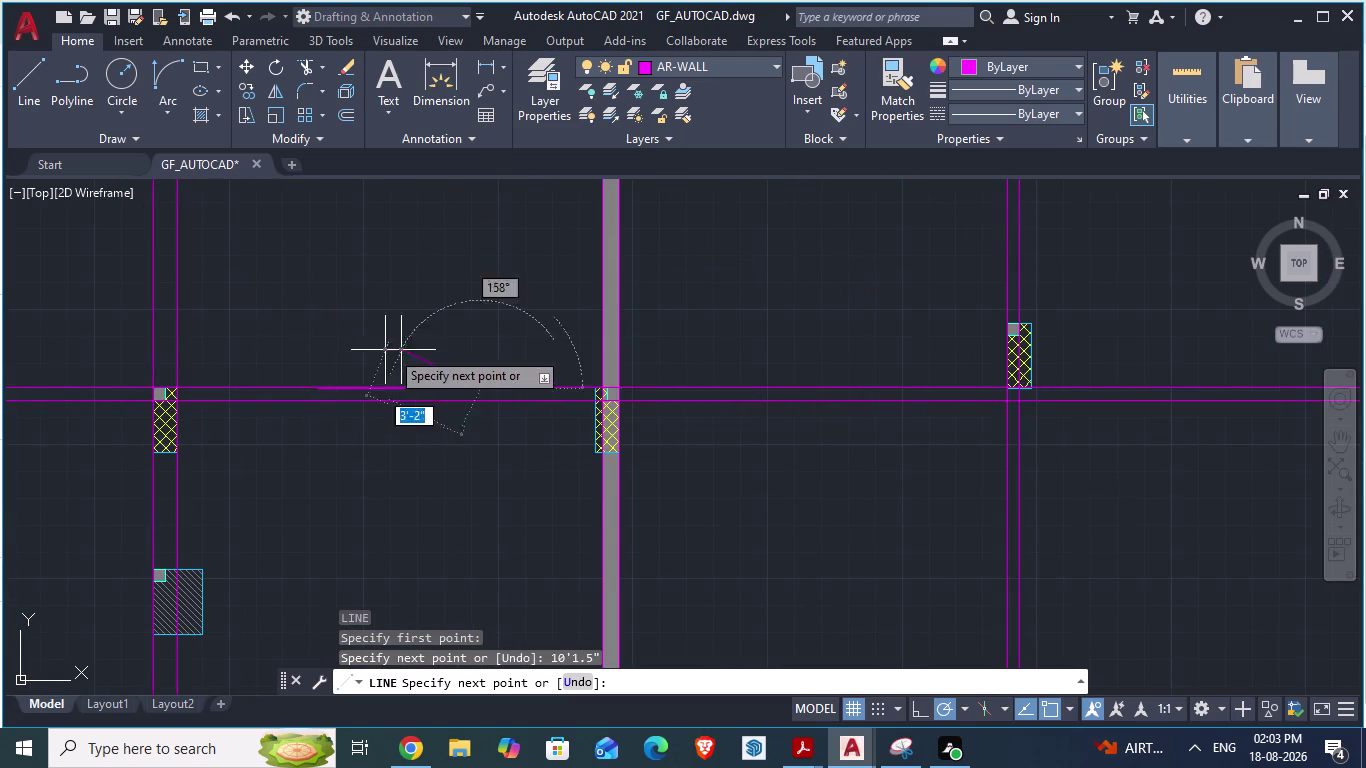
scroll(up, 3)
scroll(down, 3)
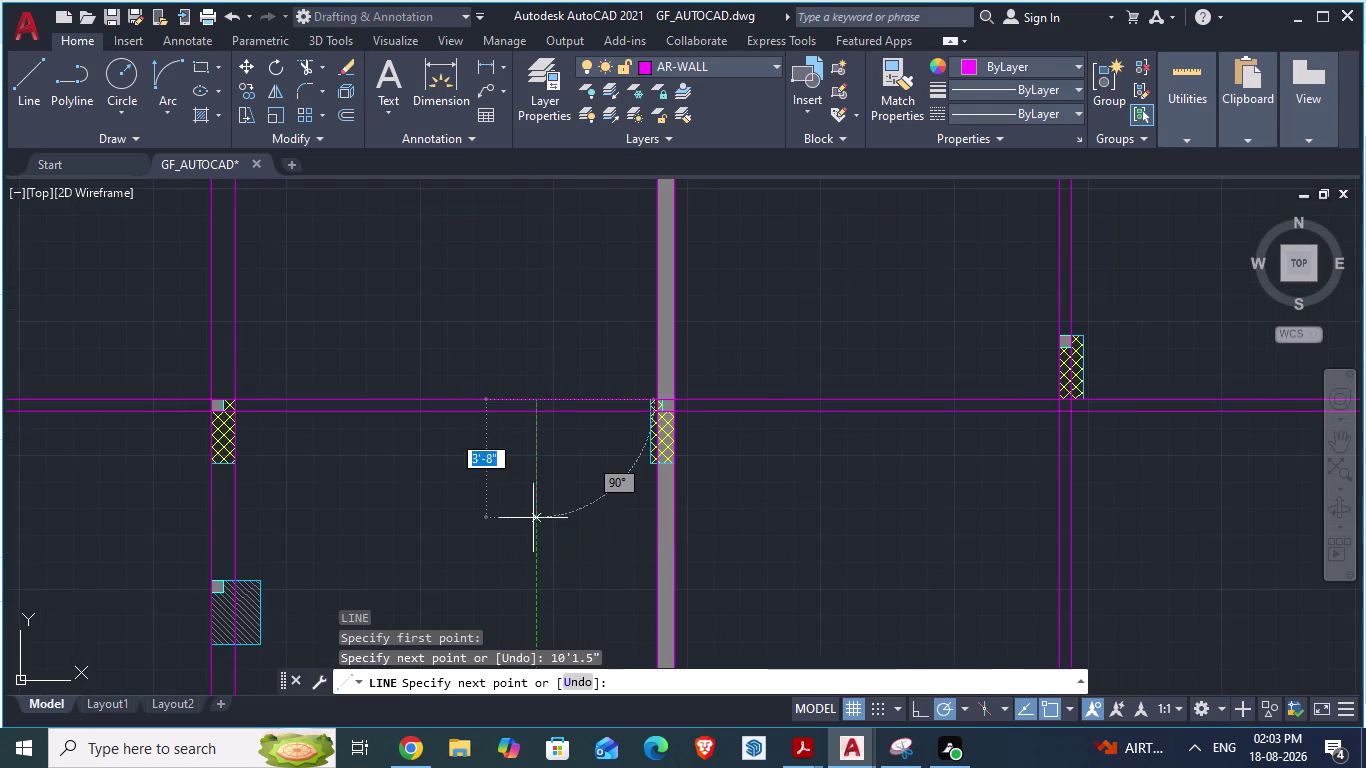
scroll(up, 3)
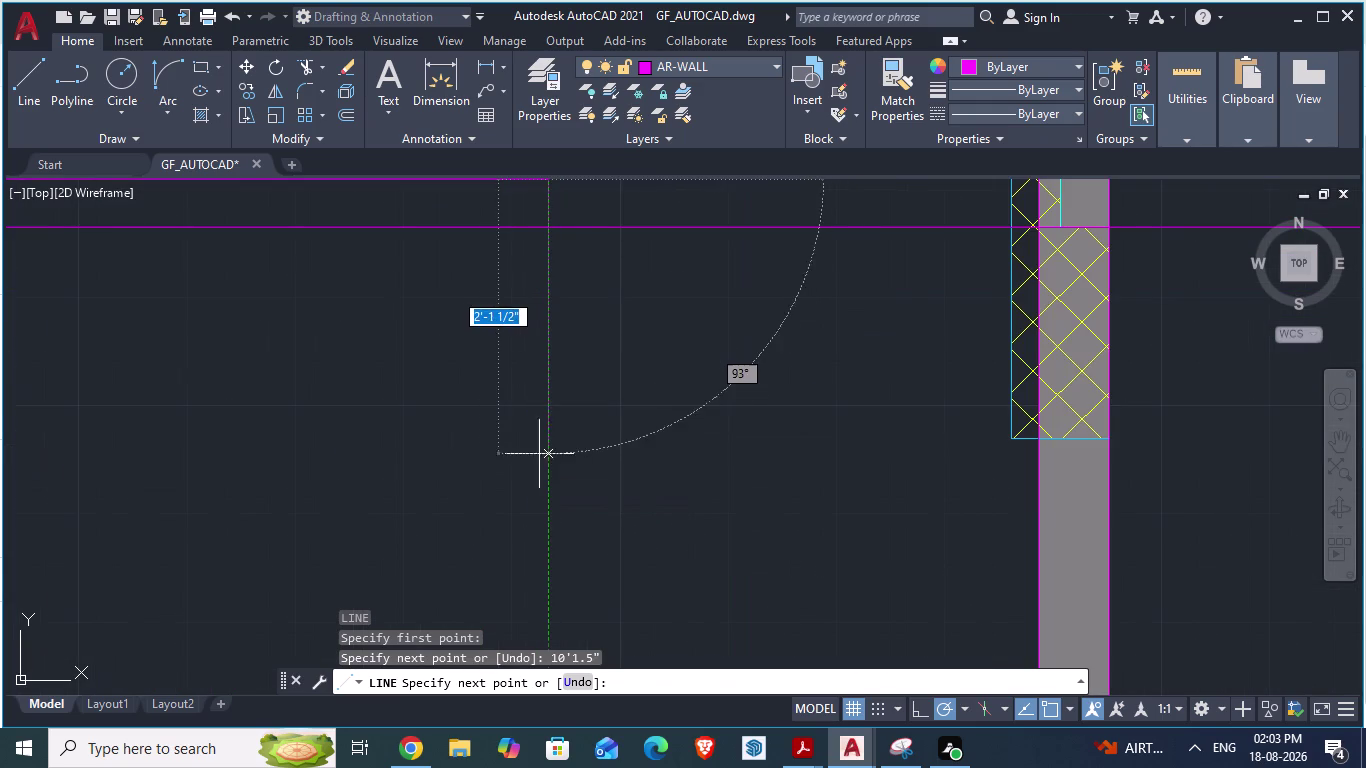
click(550, 445)
key(Escape)
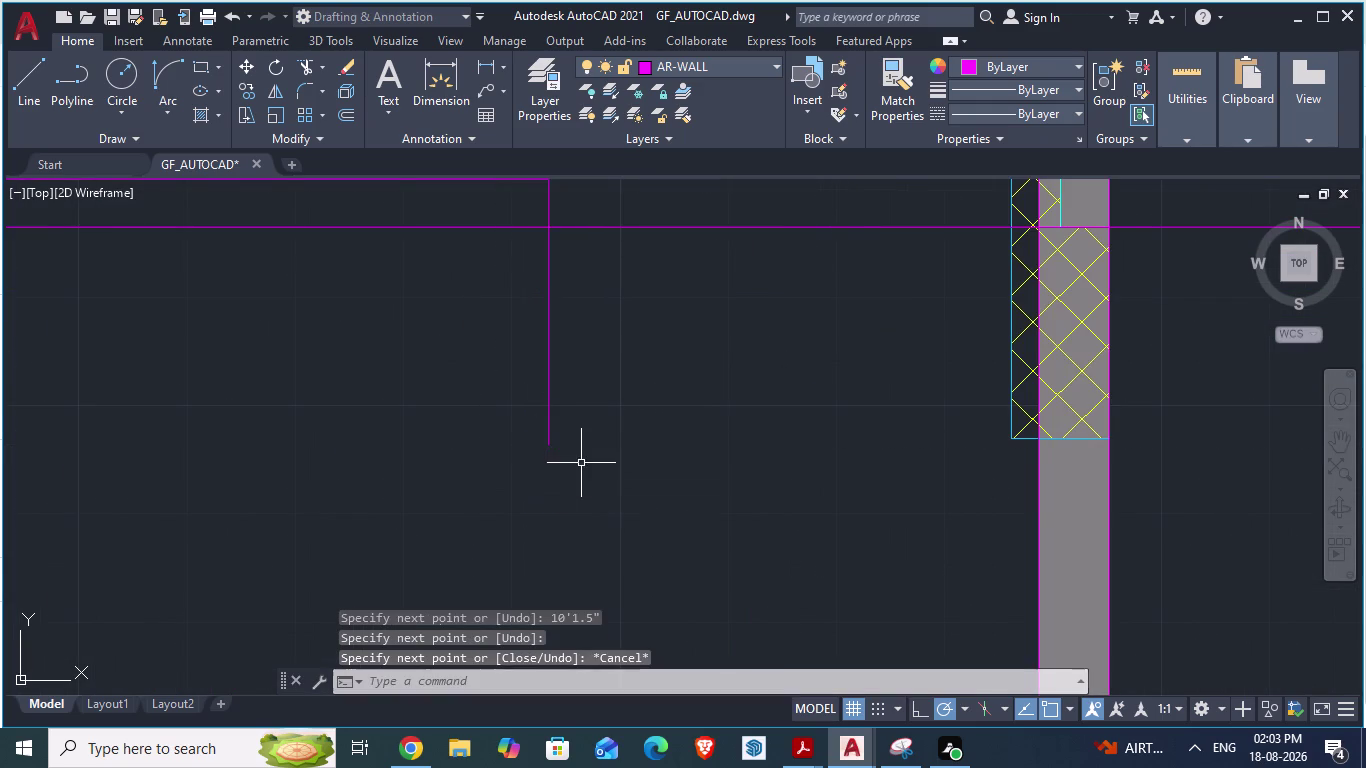
Erase the hatch beside the partition, then switch to the ARCH PLANS drawing.
scroll(down, 3)
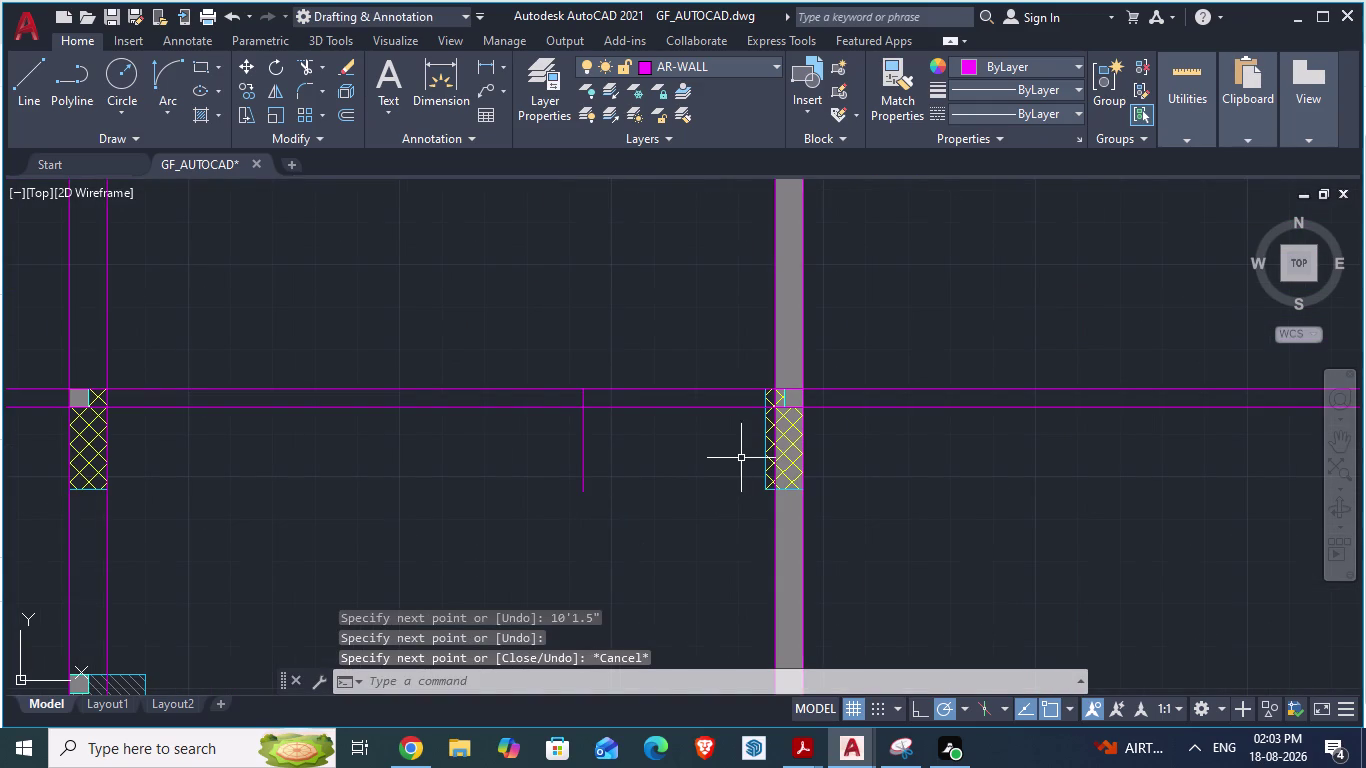
key(Escape)
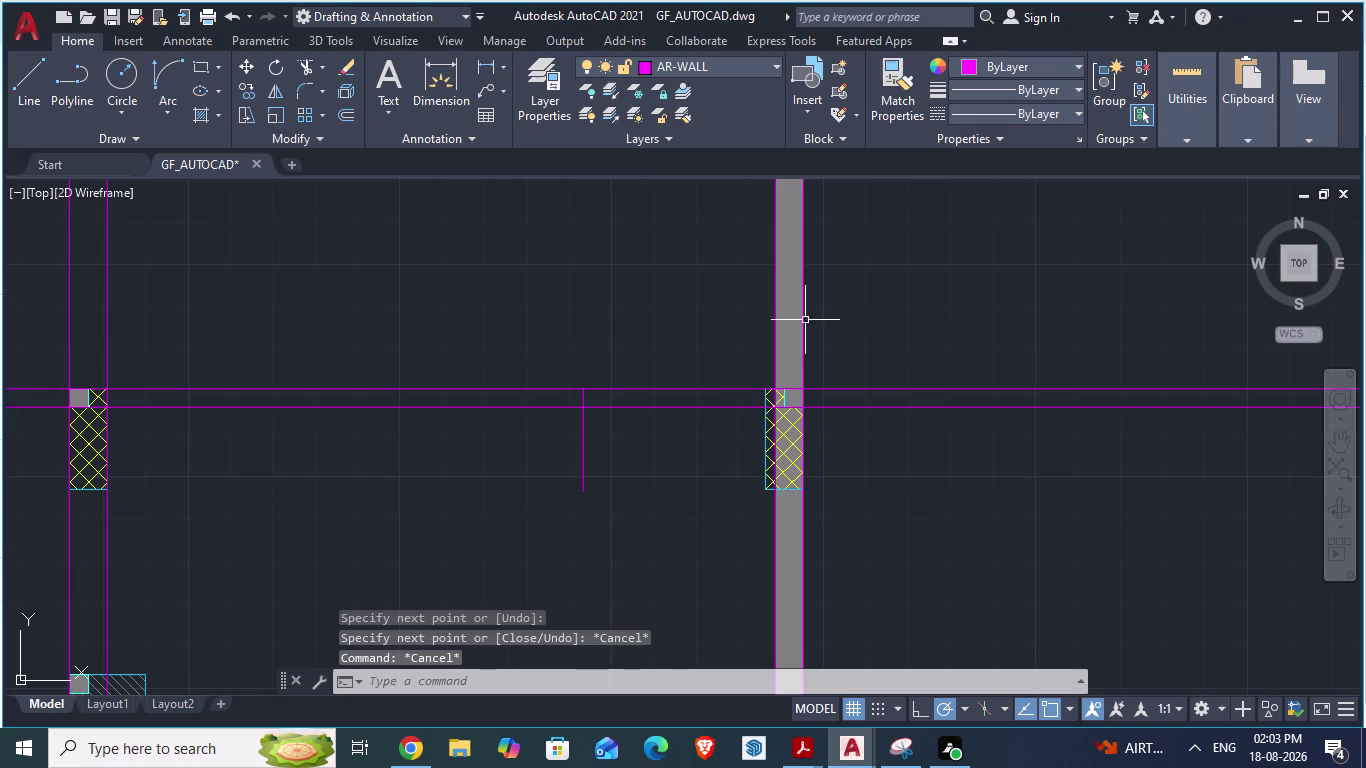
click(791, 323)
key(Delete)
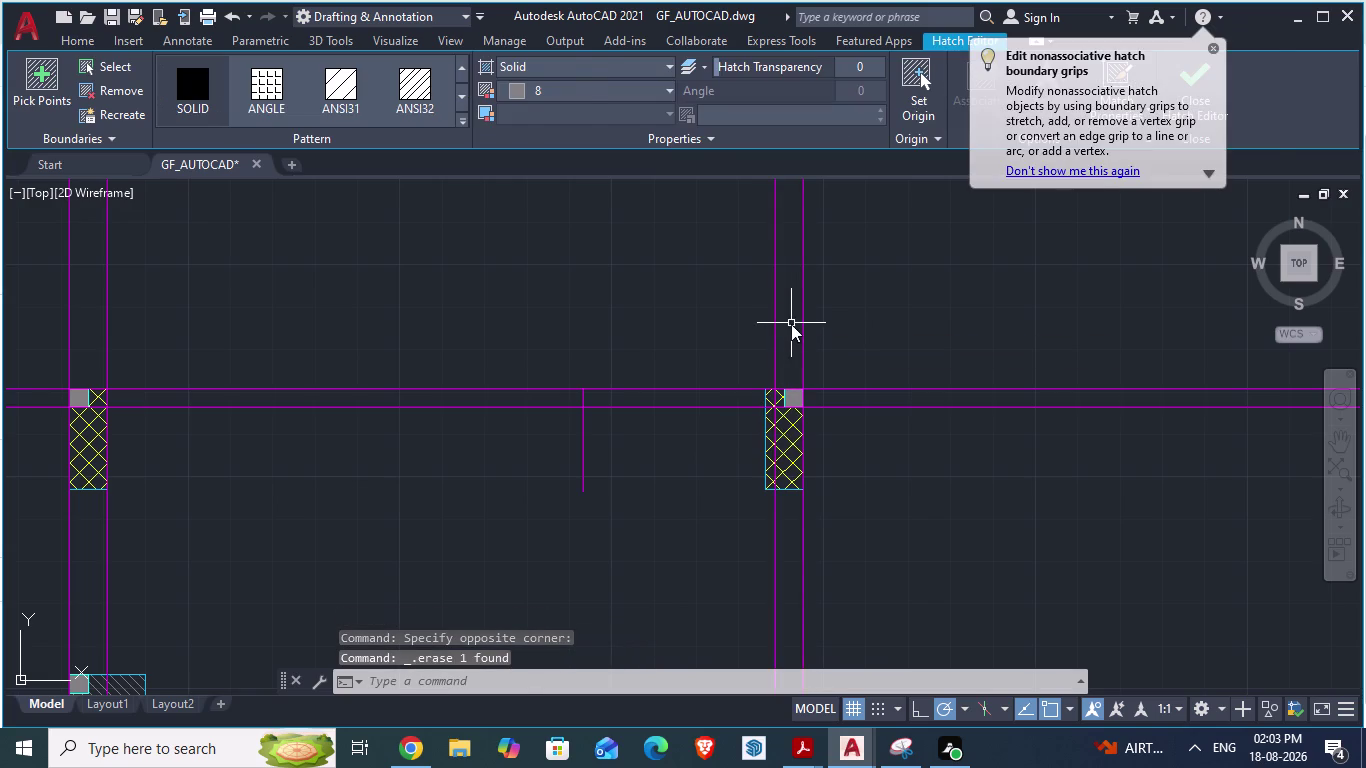
click(1218, 46)
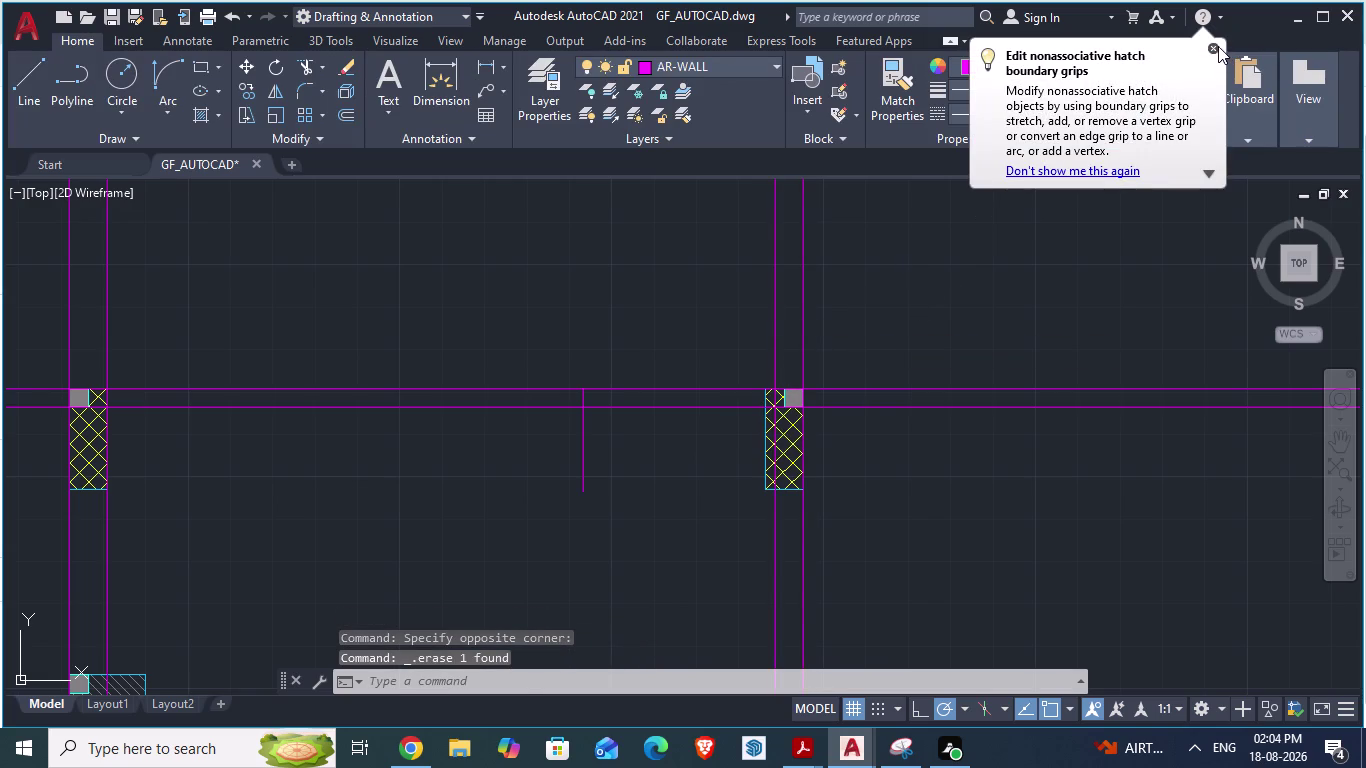
key(alt+Tab)
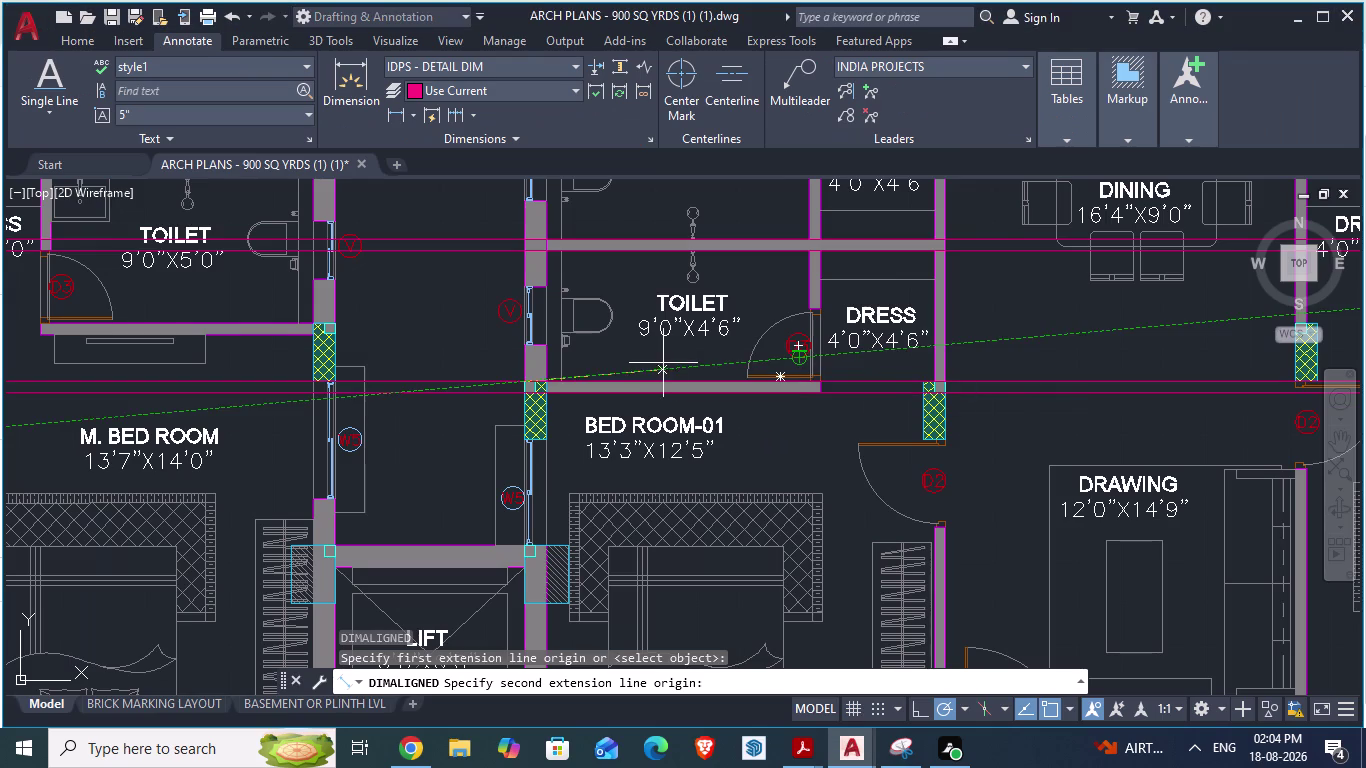
key(Escape)
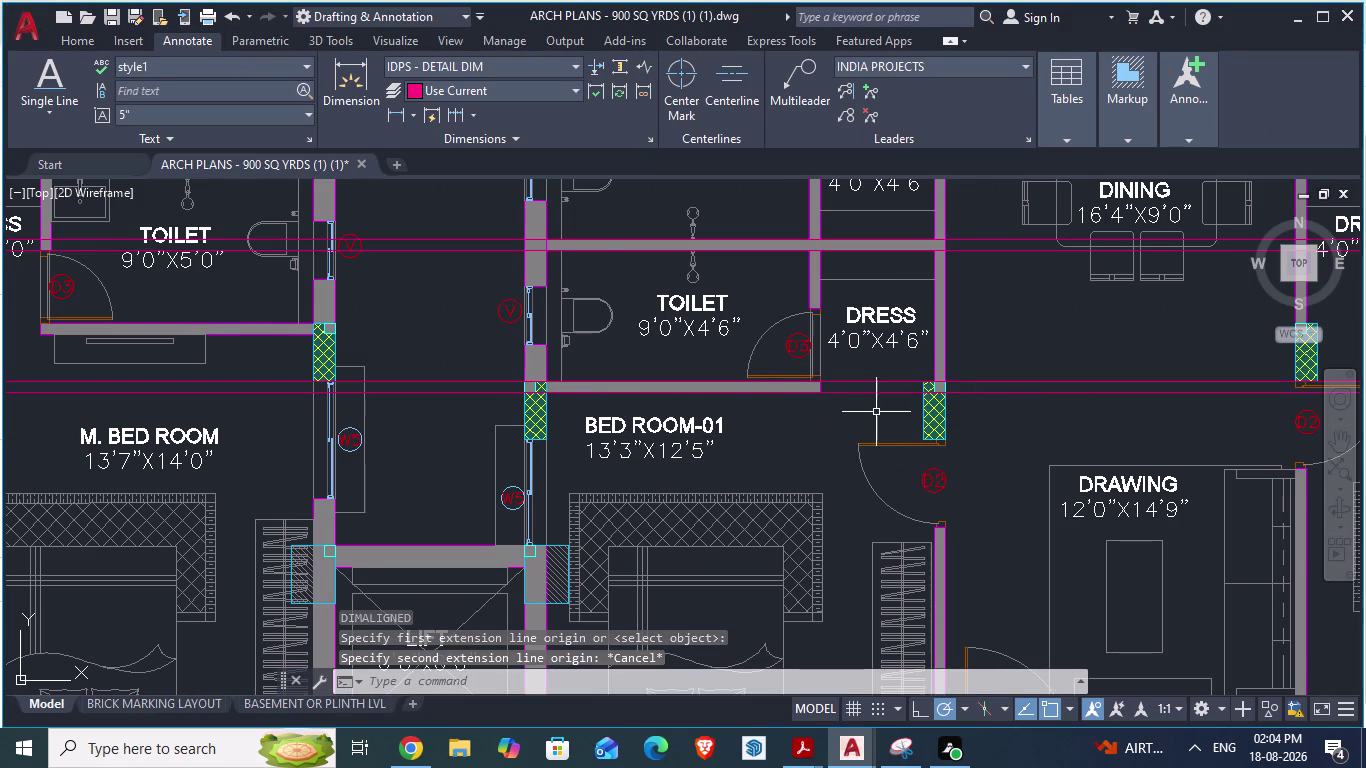
scroll(up, 3)
scroll(down, 3)
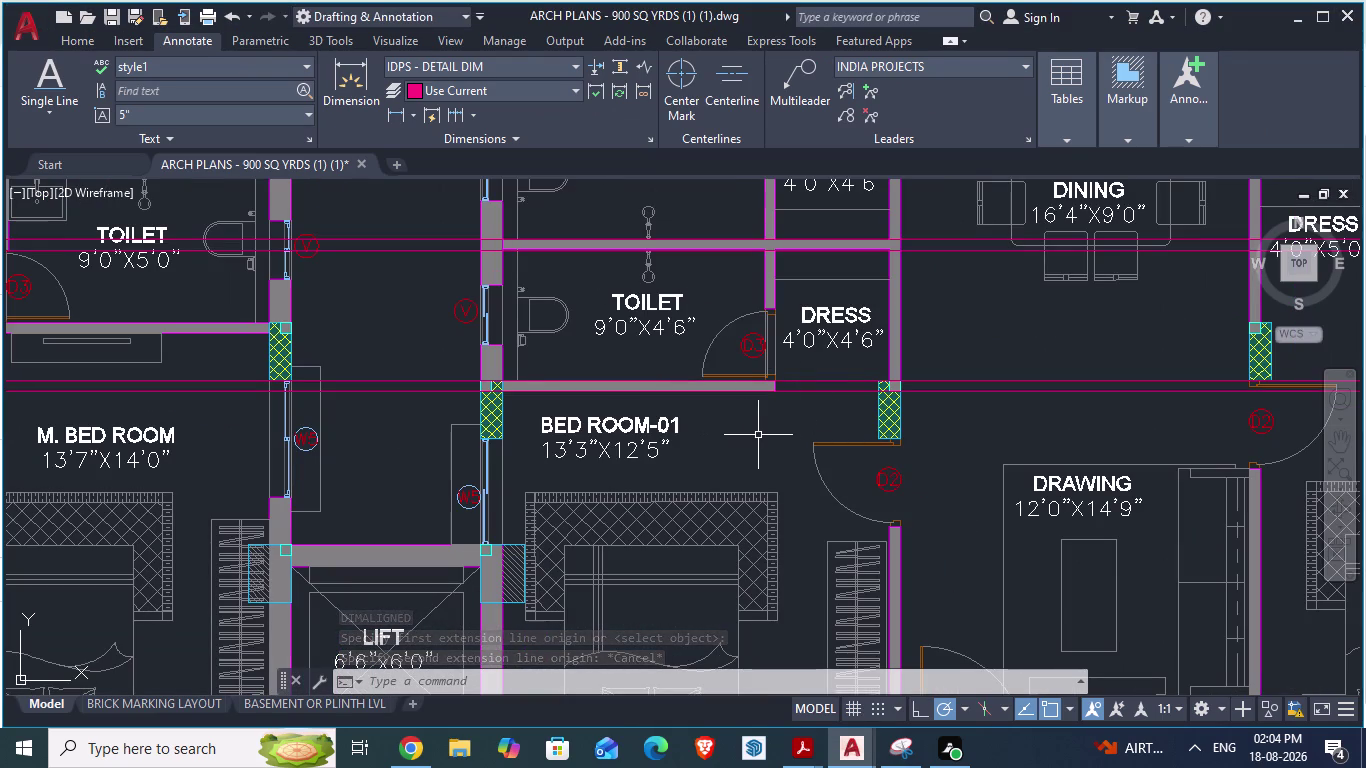
scroll(up, 3)
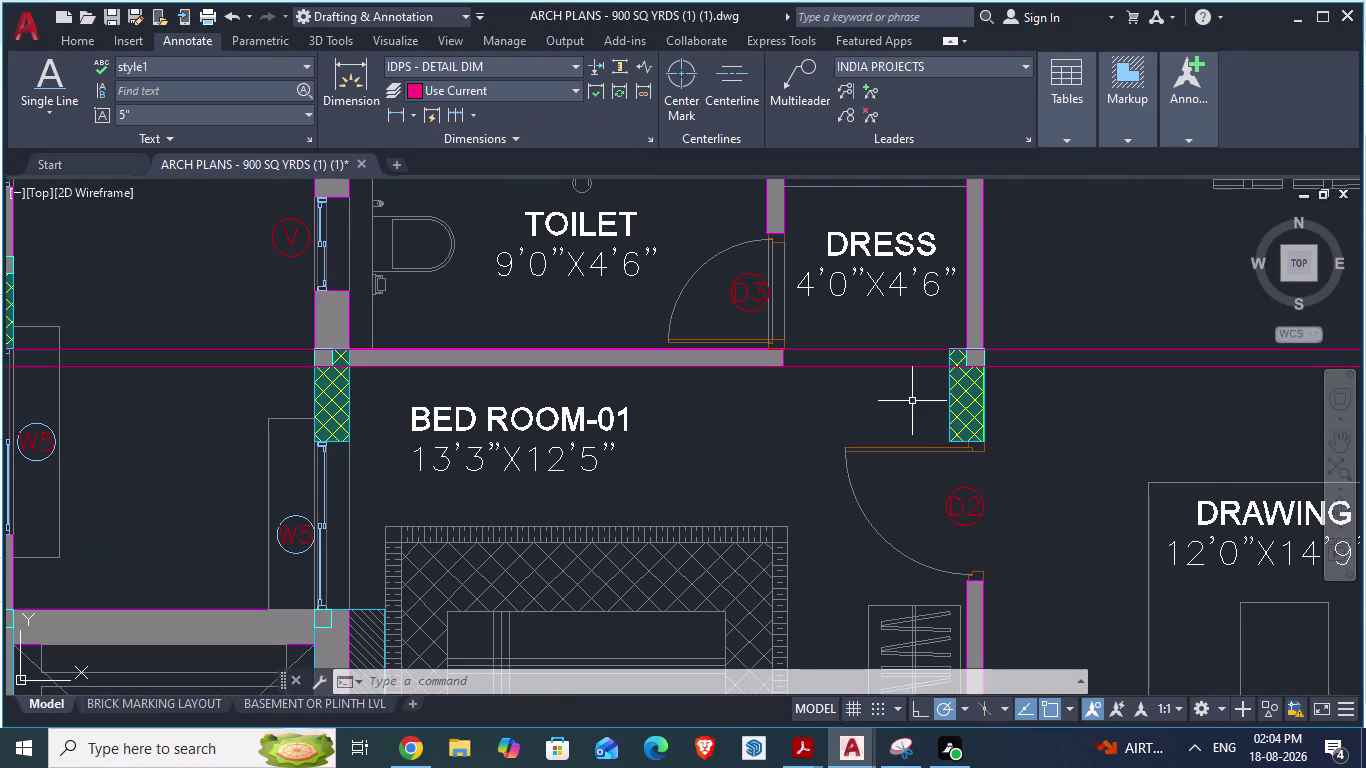
key(space)
scroll(up, 3)
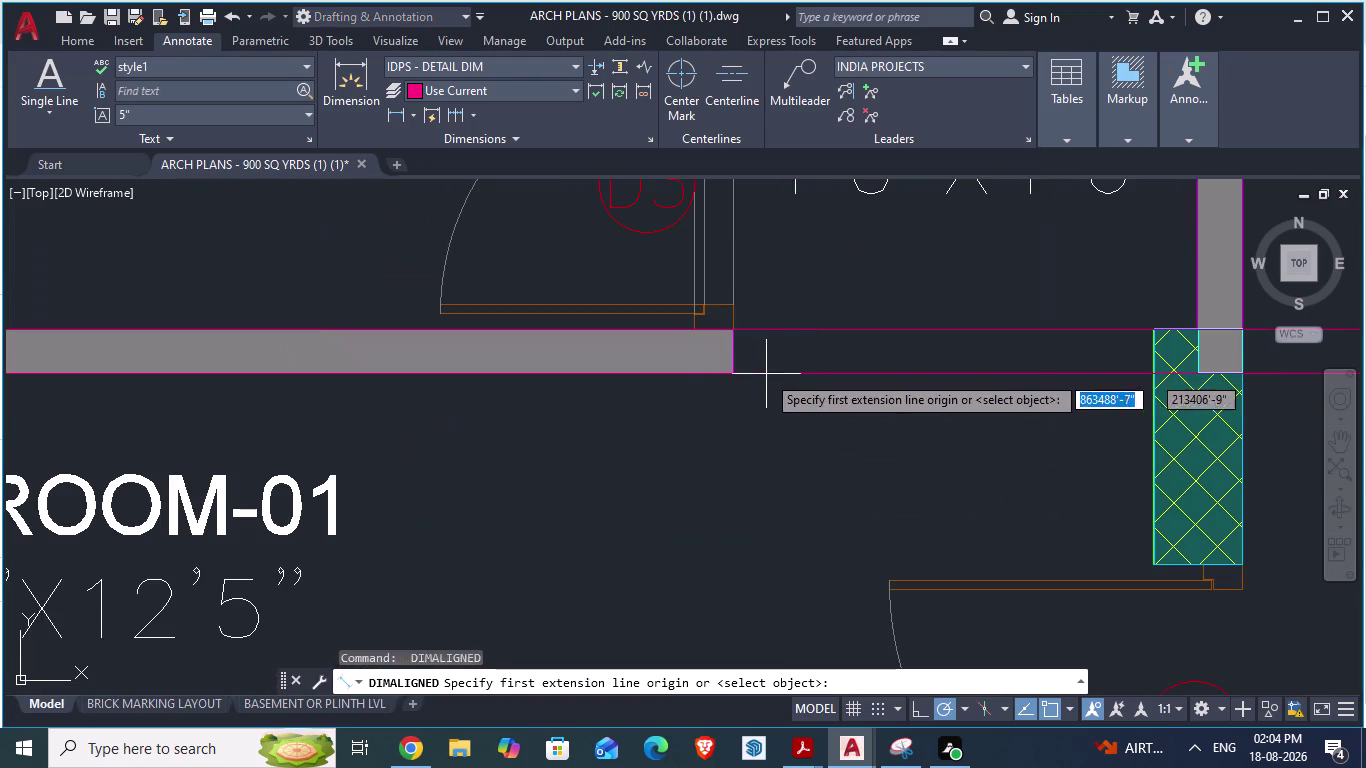
click(736, 370)
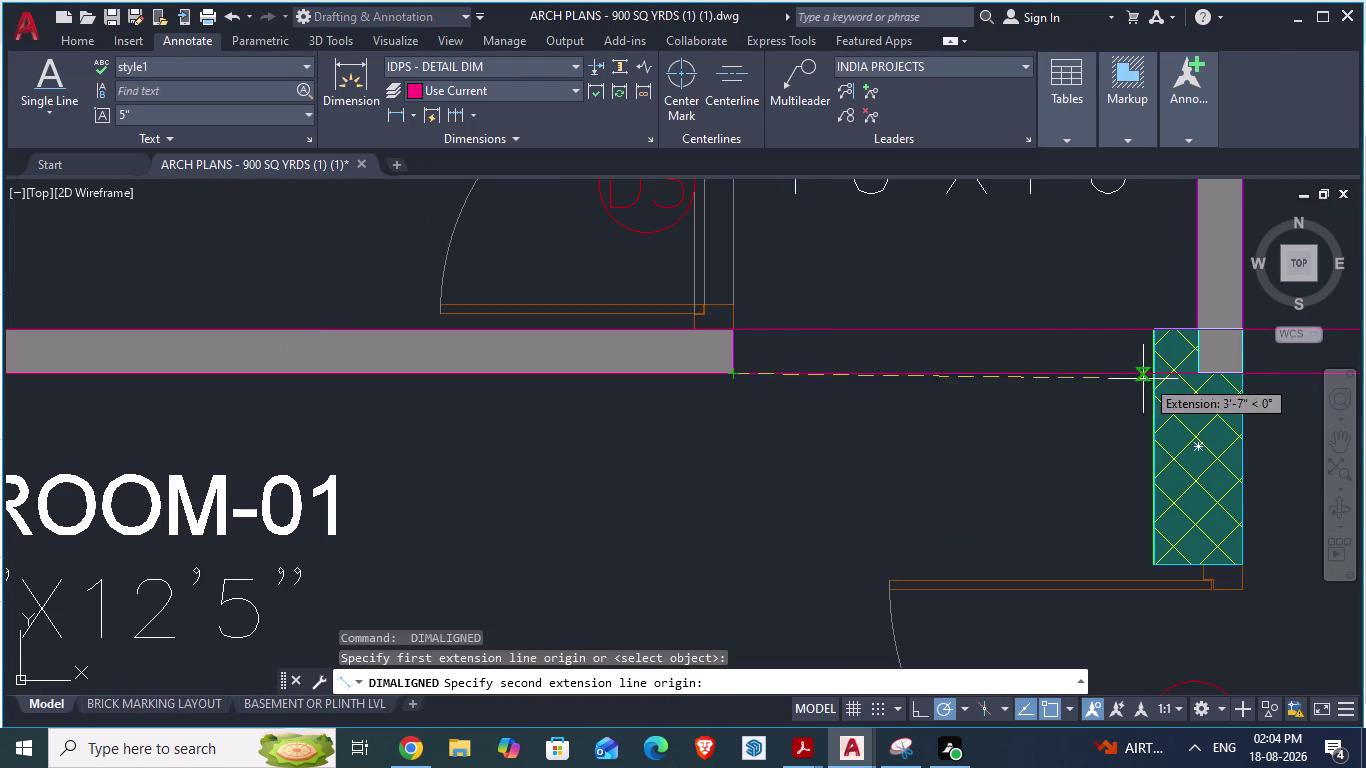
key(alt+Tab)
scroll(down, 3)
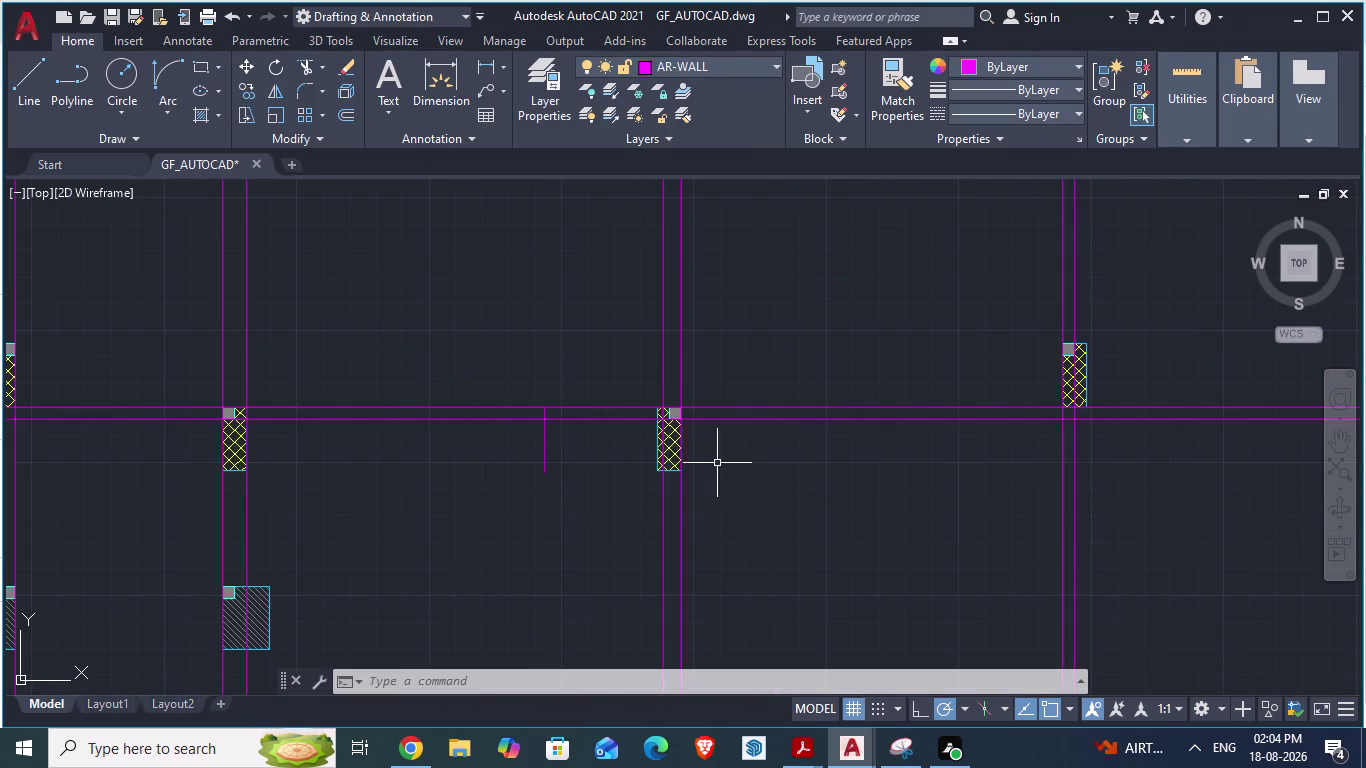
Select objects near the partition, then start and cancel an aligned dimension from the short vertical line.
scroll(up, 3)
drag(685, 407, 652, 400)
key(d)
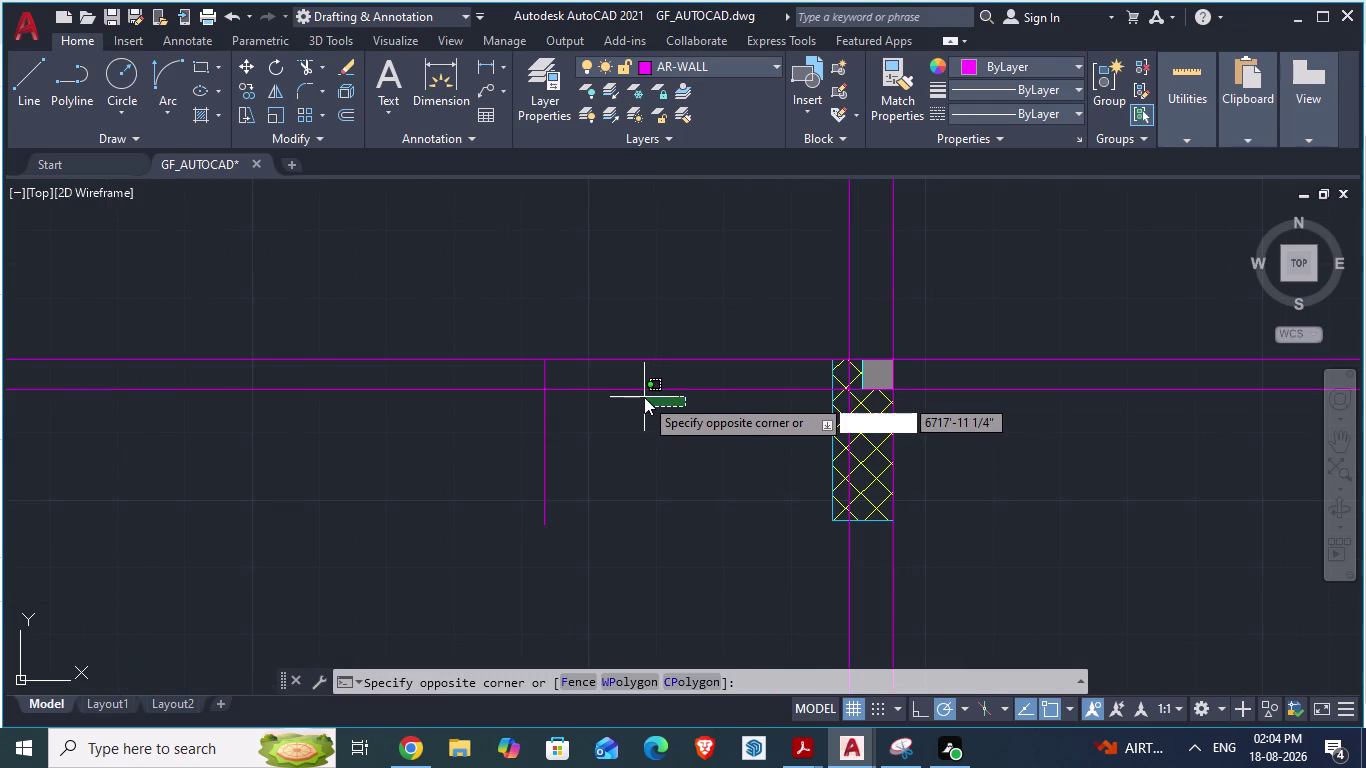
key(a)
key(Return)
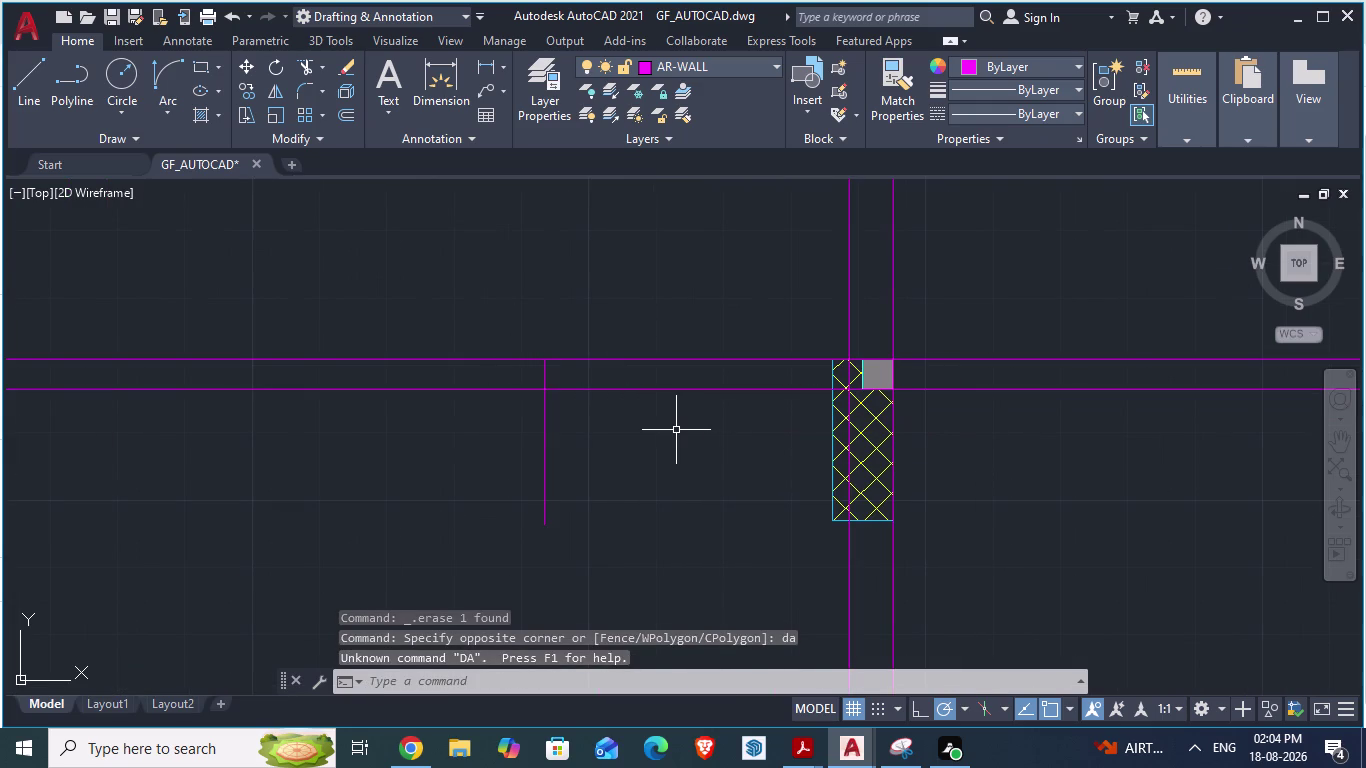
text(da)
key(Return)
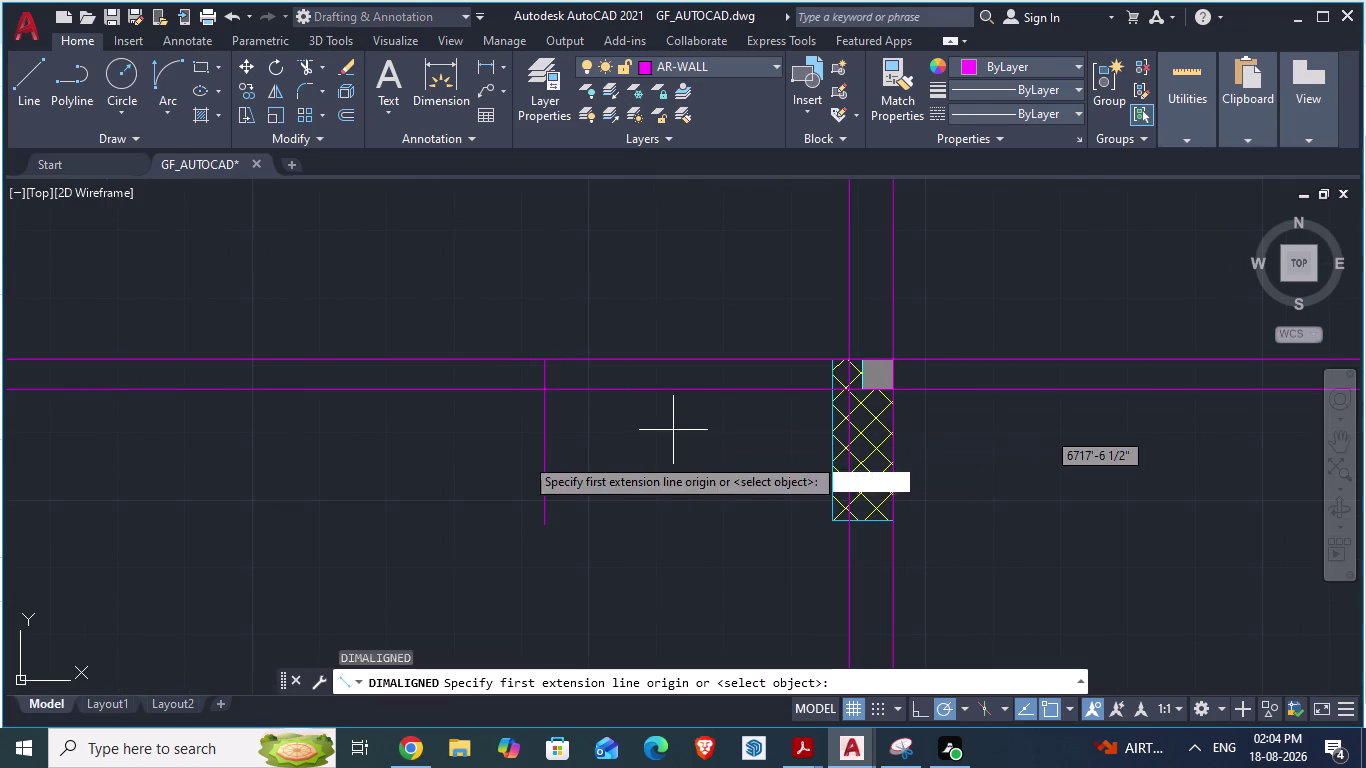
click(546, 384)
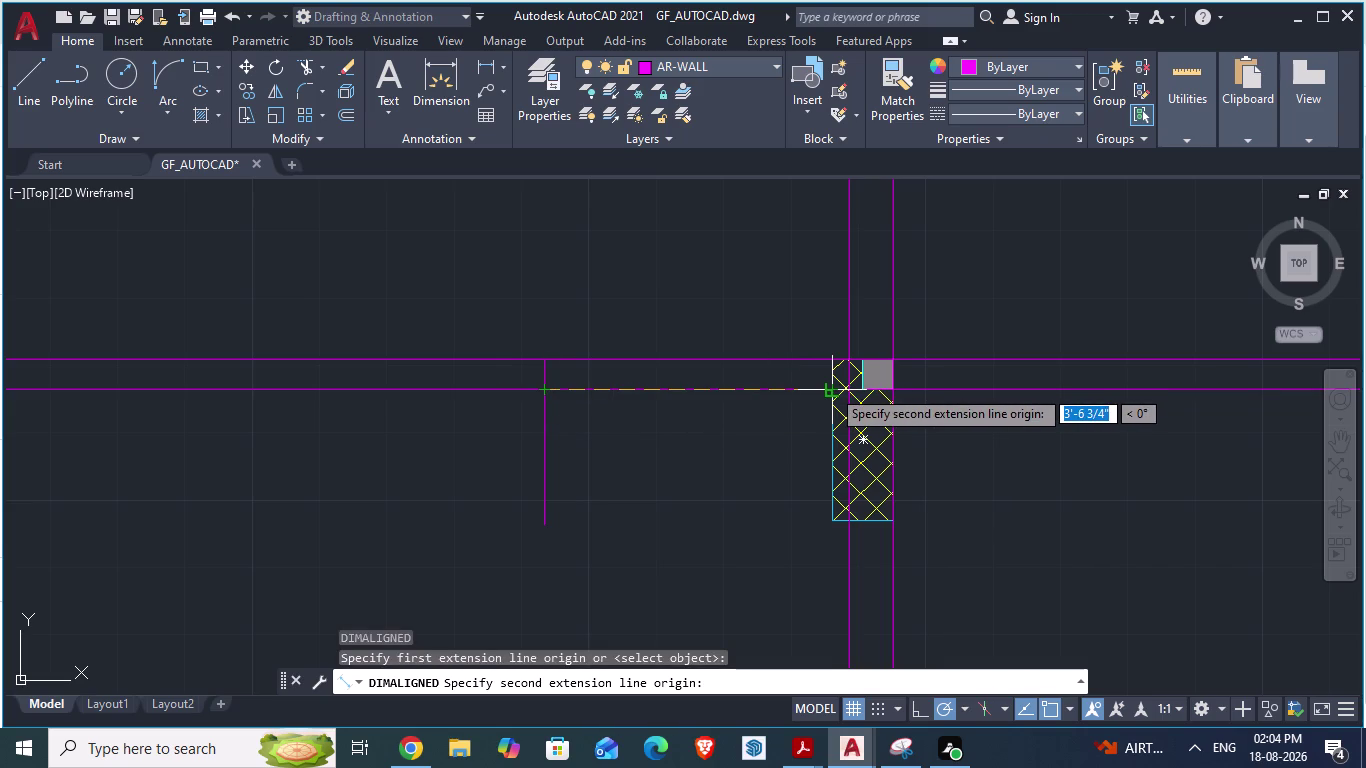
scroll(up, 3)
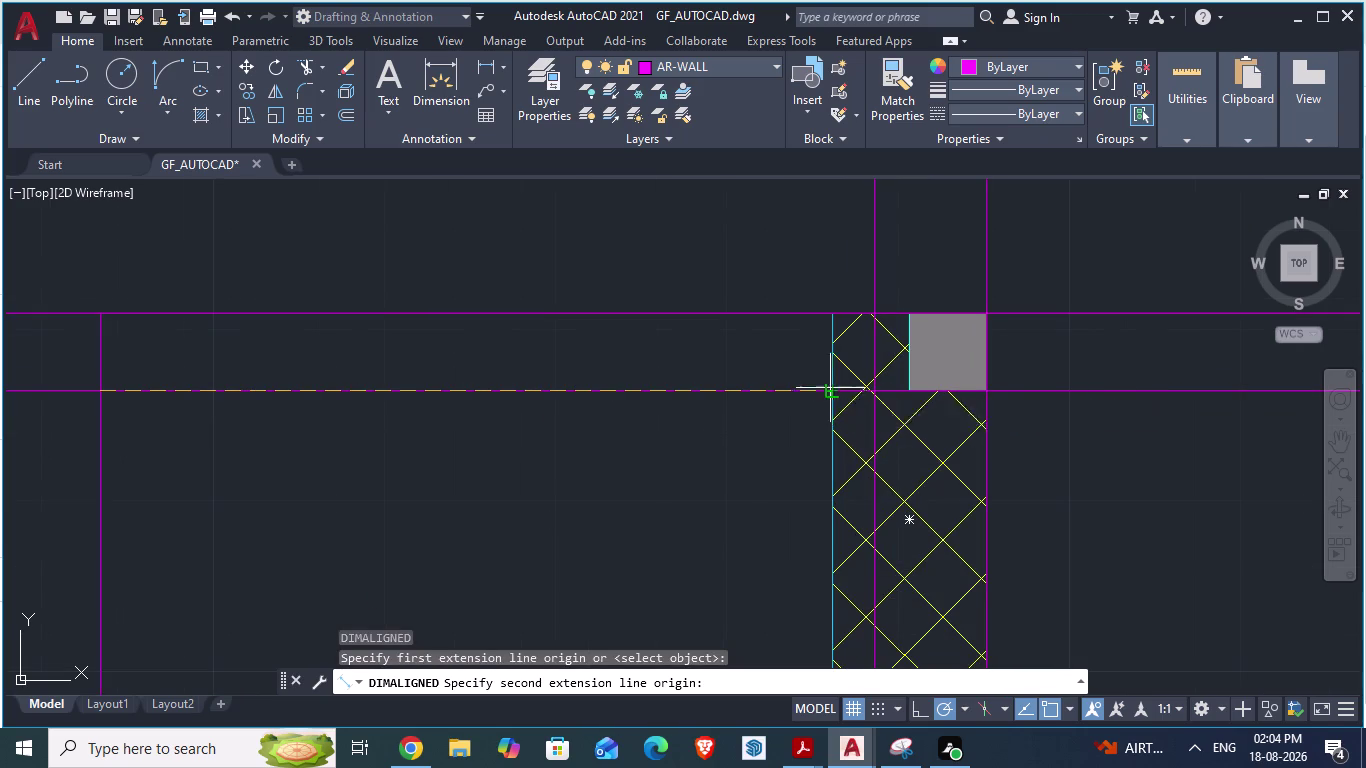
key(Escape)
scroll(down, 3)
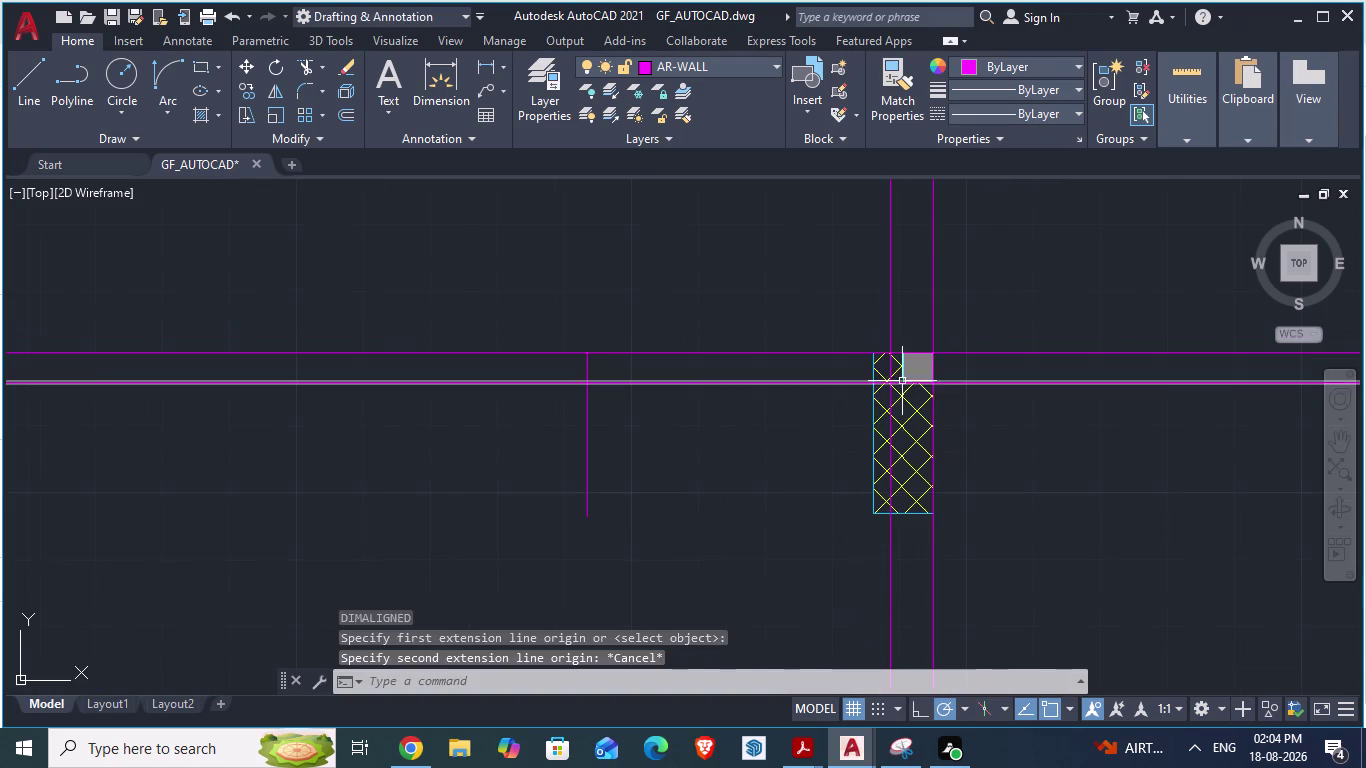
scroll(up, 3)
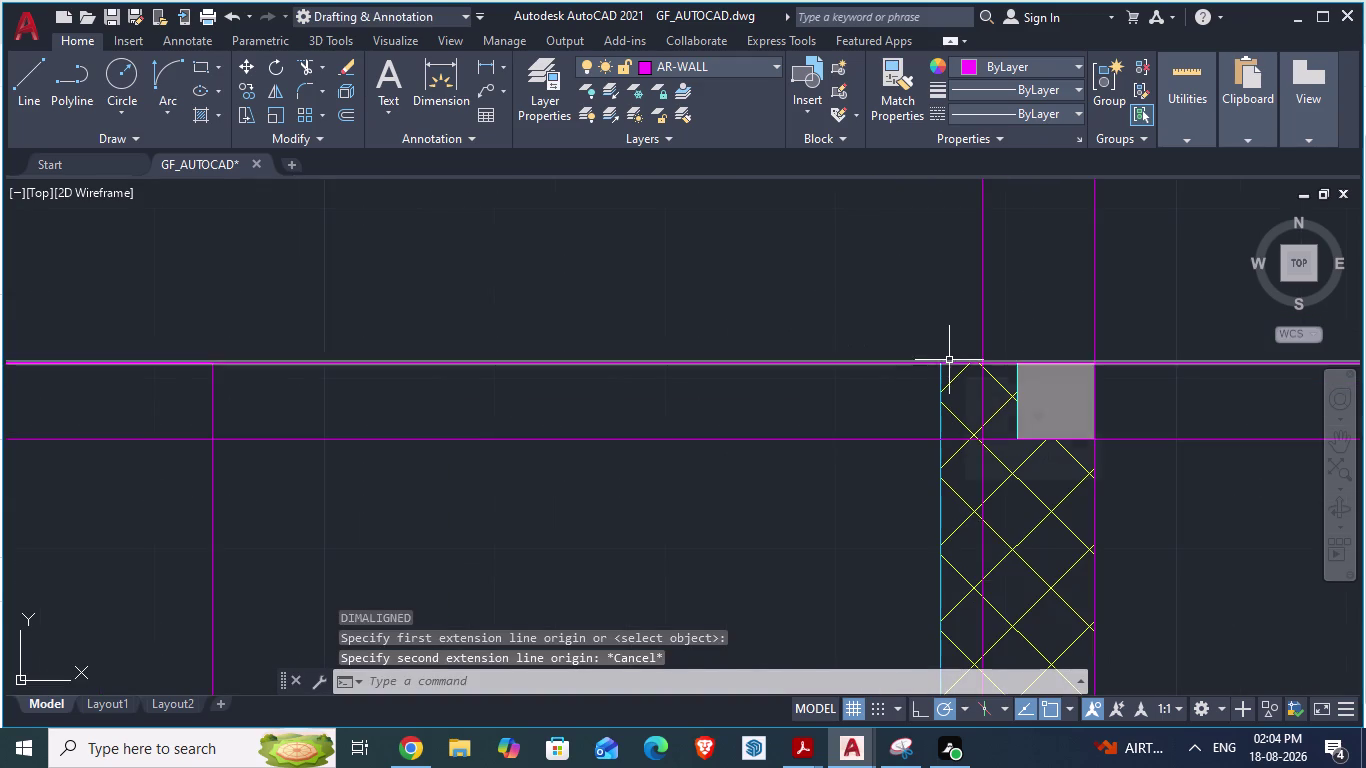
Dimension 3'-7" leftward from the column corner, with the dimension line below the wall.
key(space)
click(948, 368)
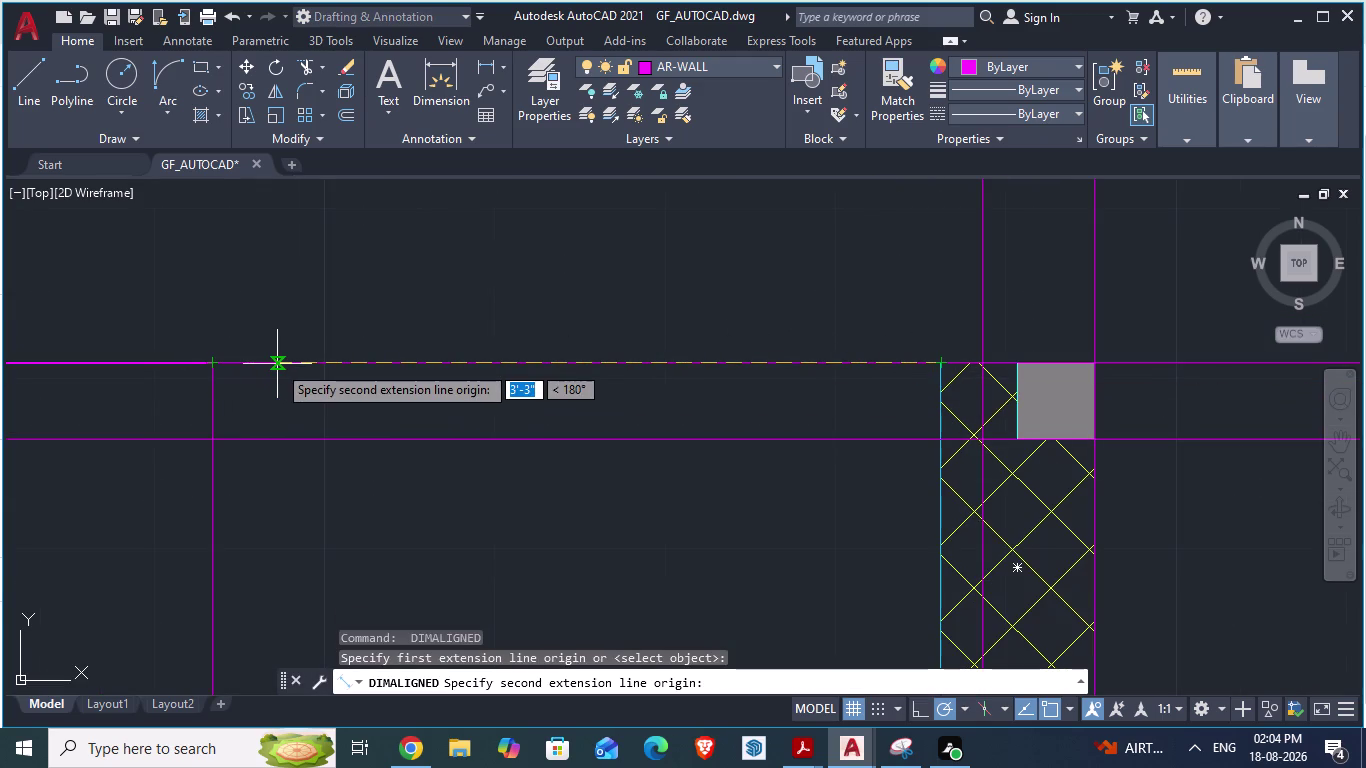
text(3'7)
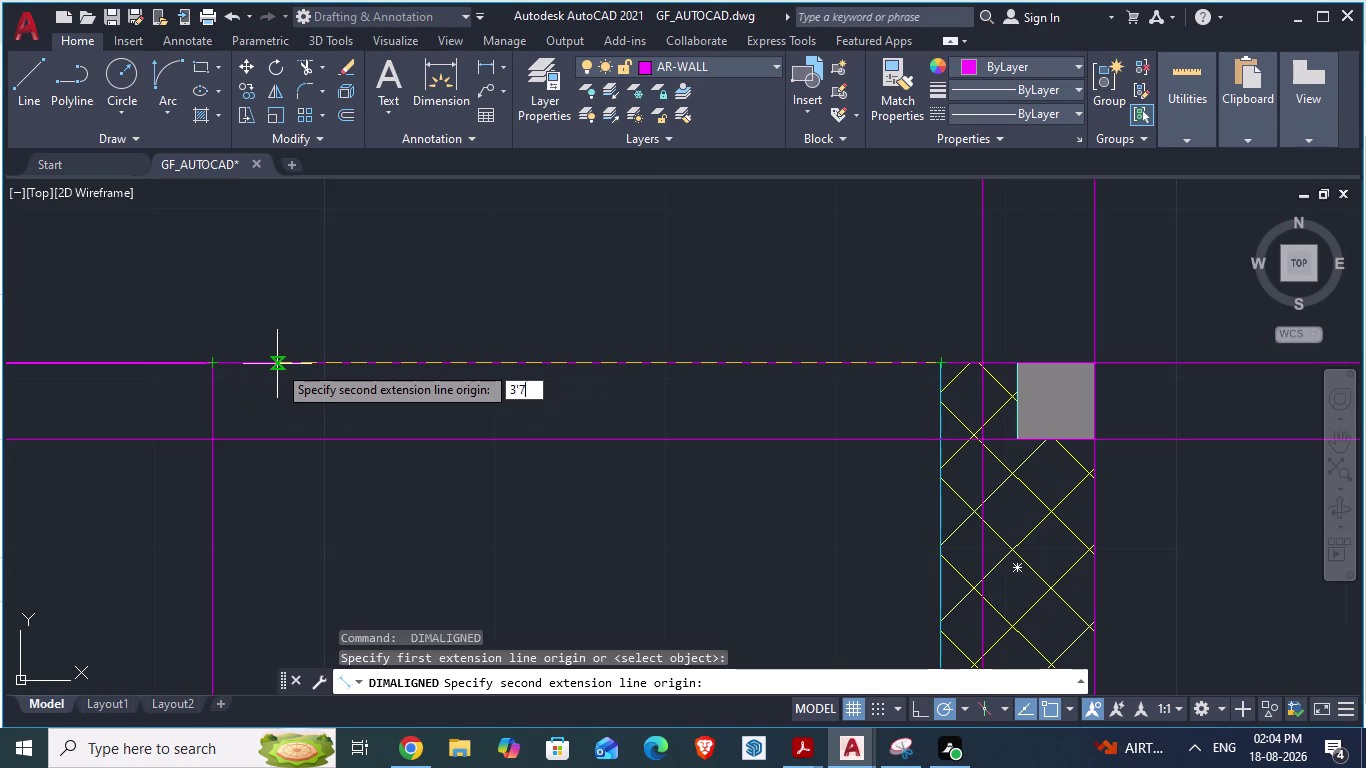
text(")
key(Return)
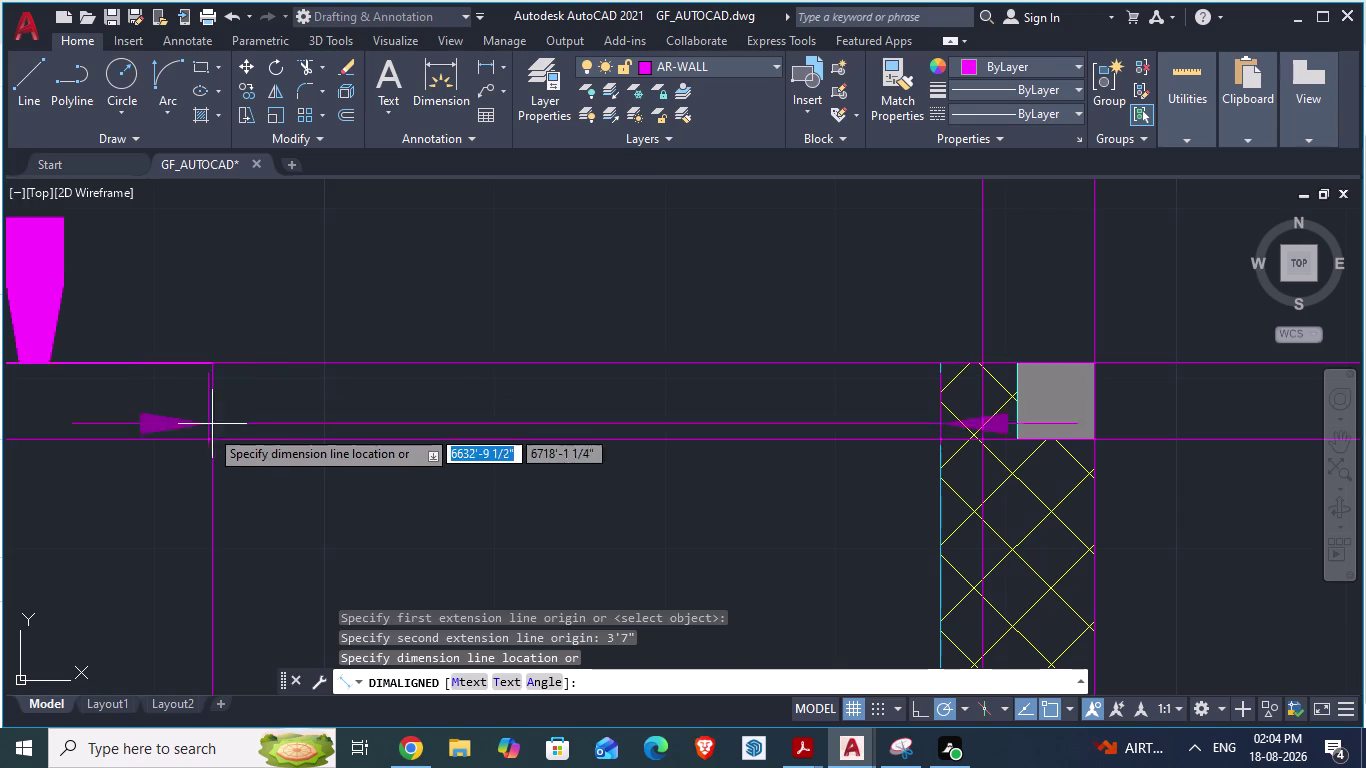
click(208, 439)
key(Escape)
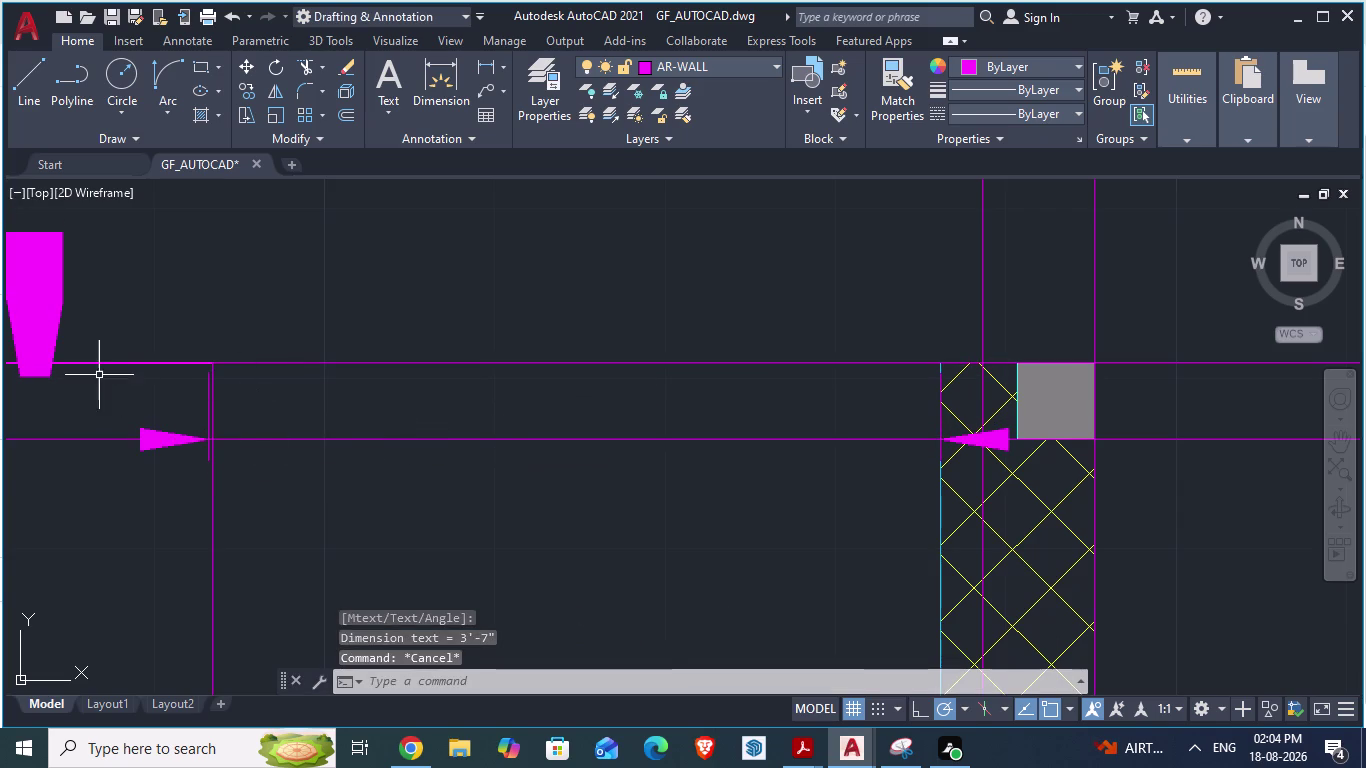
Begin a marker line at the end of the 3'-7" dimension.
scroll(up, 3)
key(l)
key(Return)
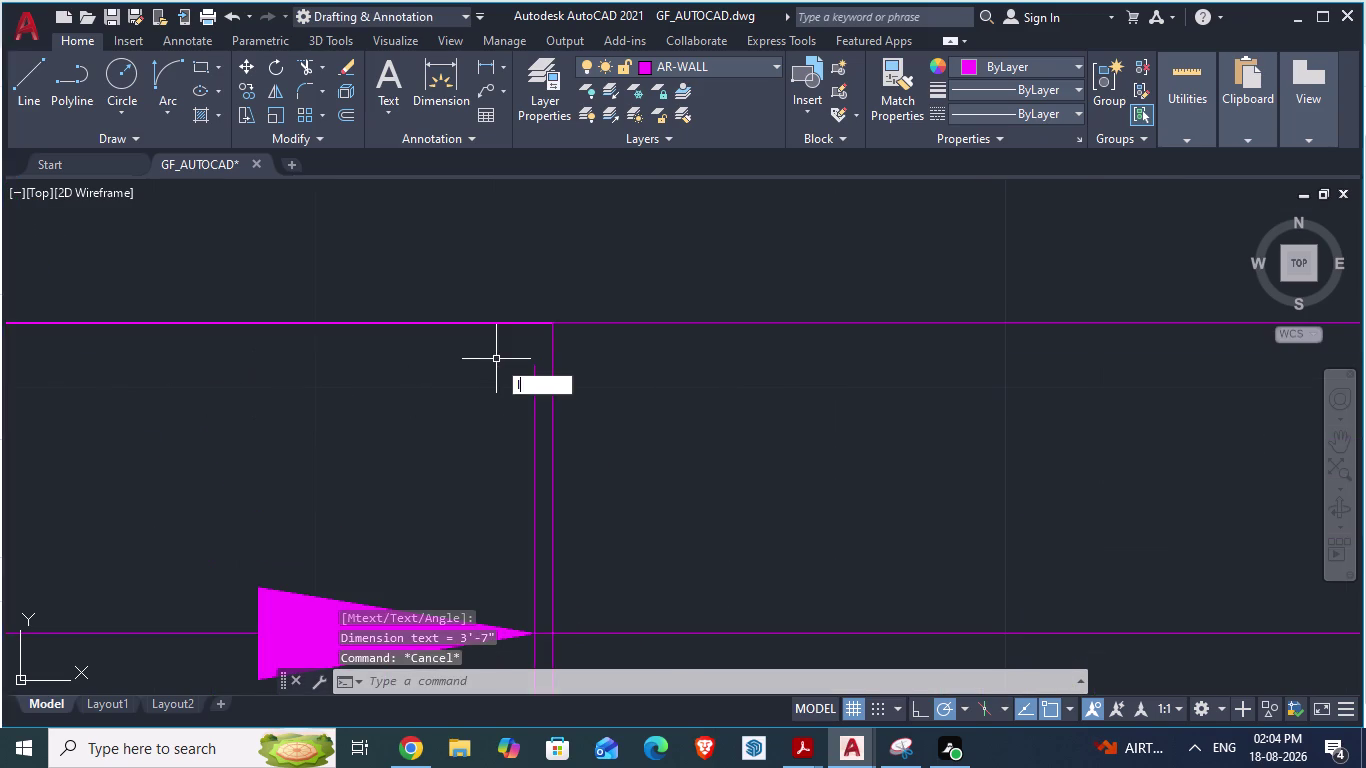
click(535, 634)
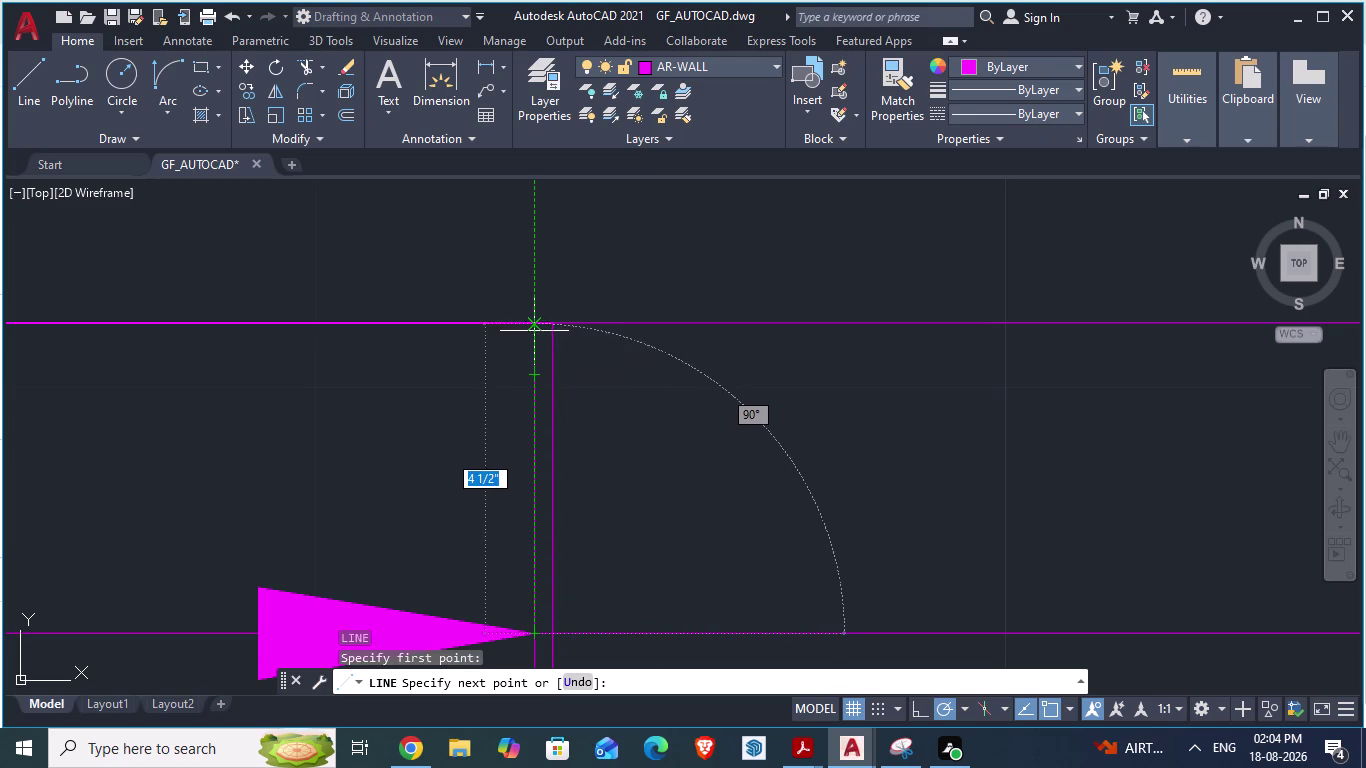
Finish the marker line across the wall and delete the extra lines.
click(534, 328)
key(Escape)
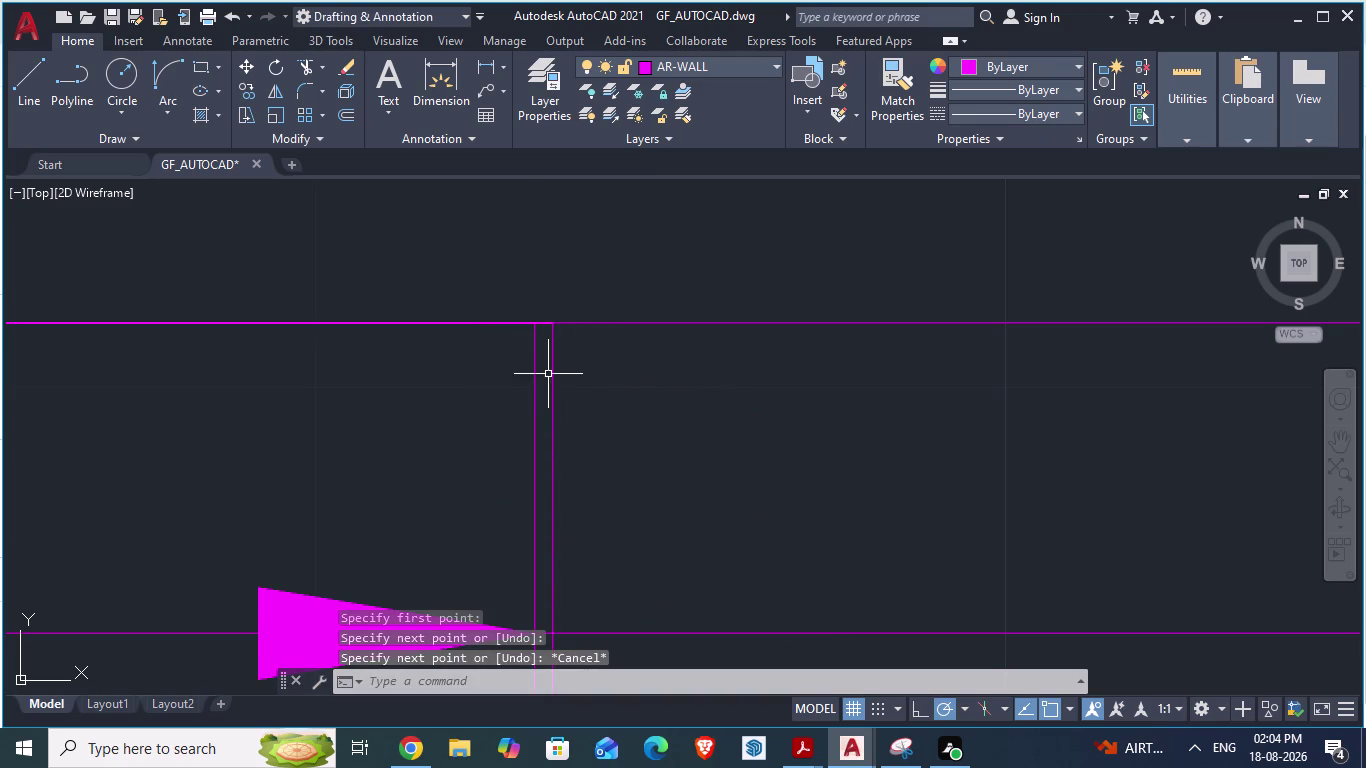
click(550, 396)
key(Page_Up)
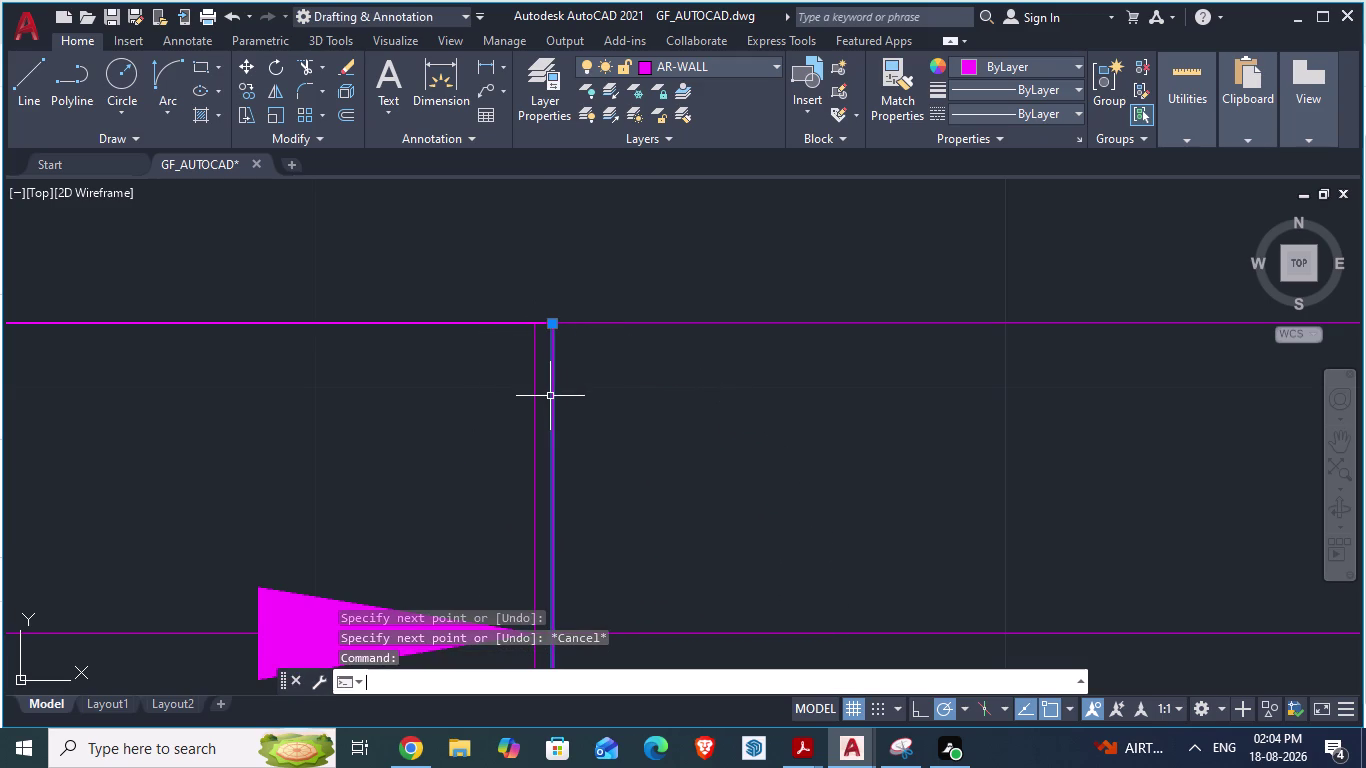
key(Delete)
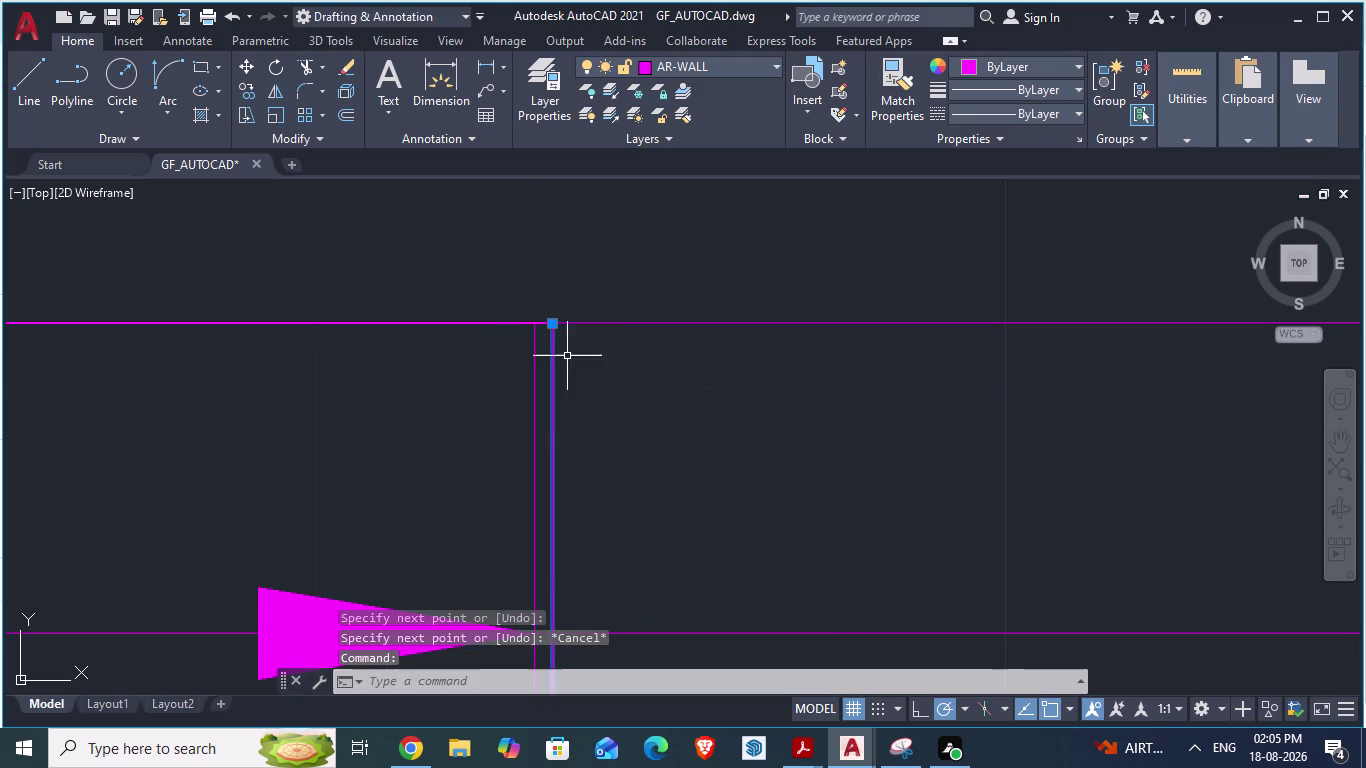
scroll(down, 3)
key(Escape)
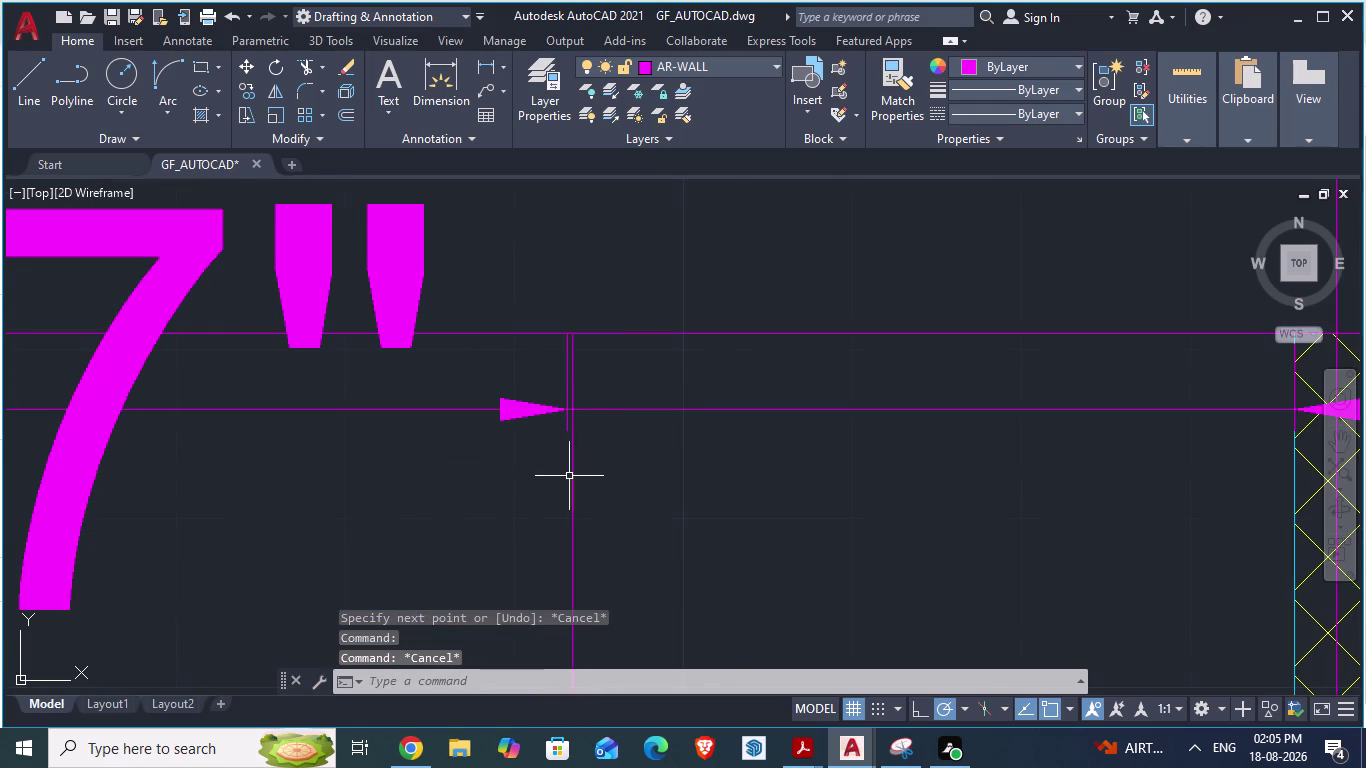
click(571, 486)
key(Delete)
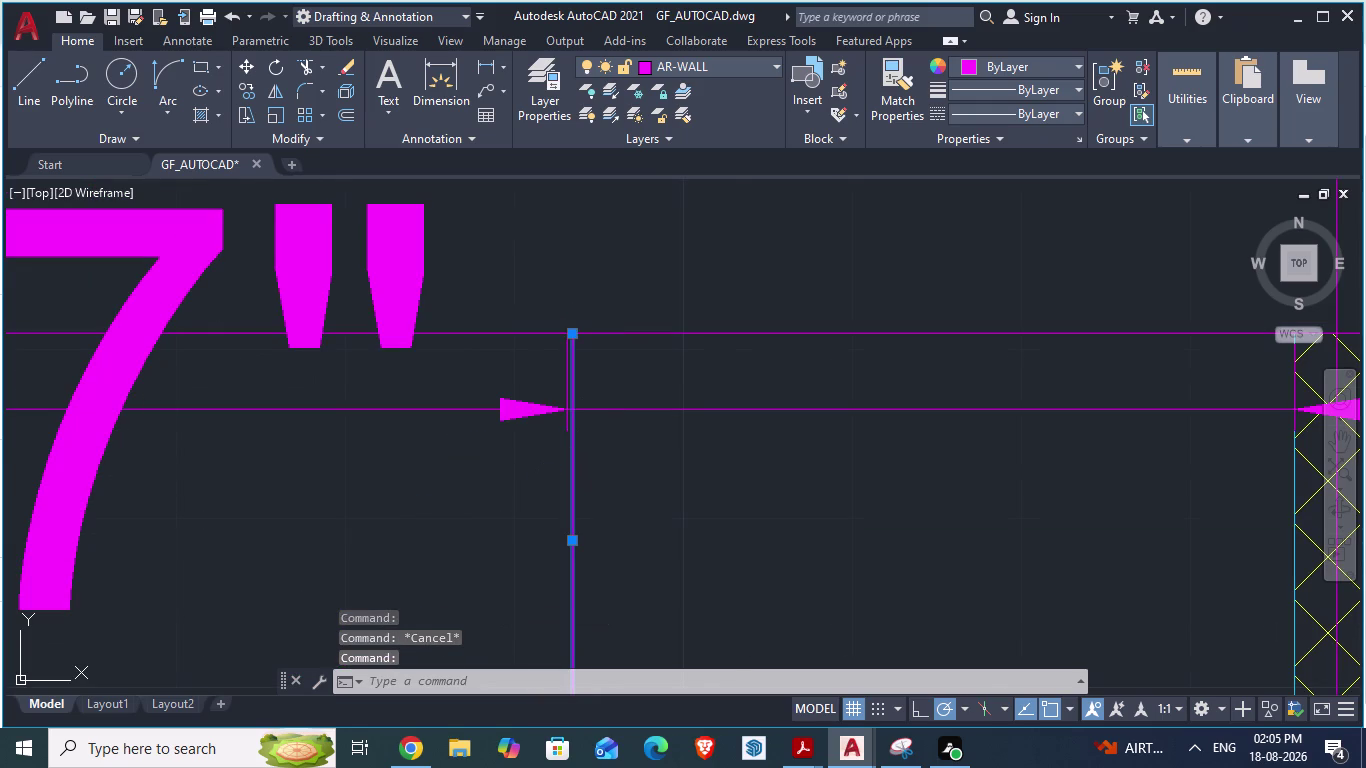
Delete the temporary 3'-7" dimension.
click(402, 303)
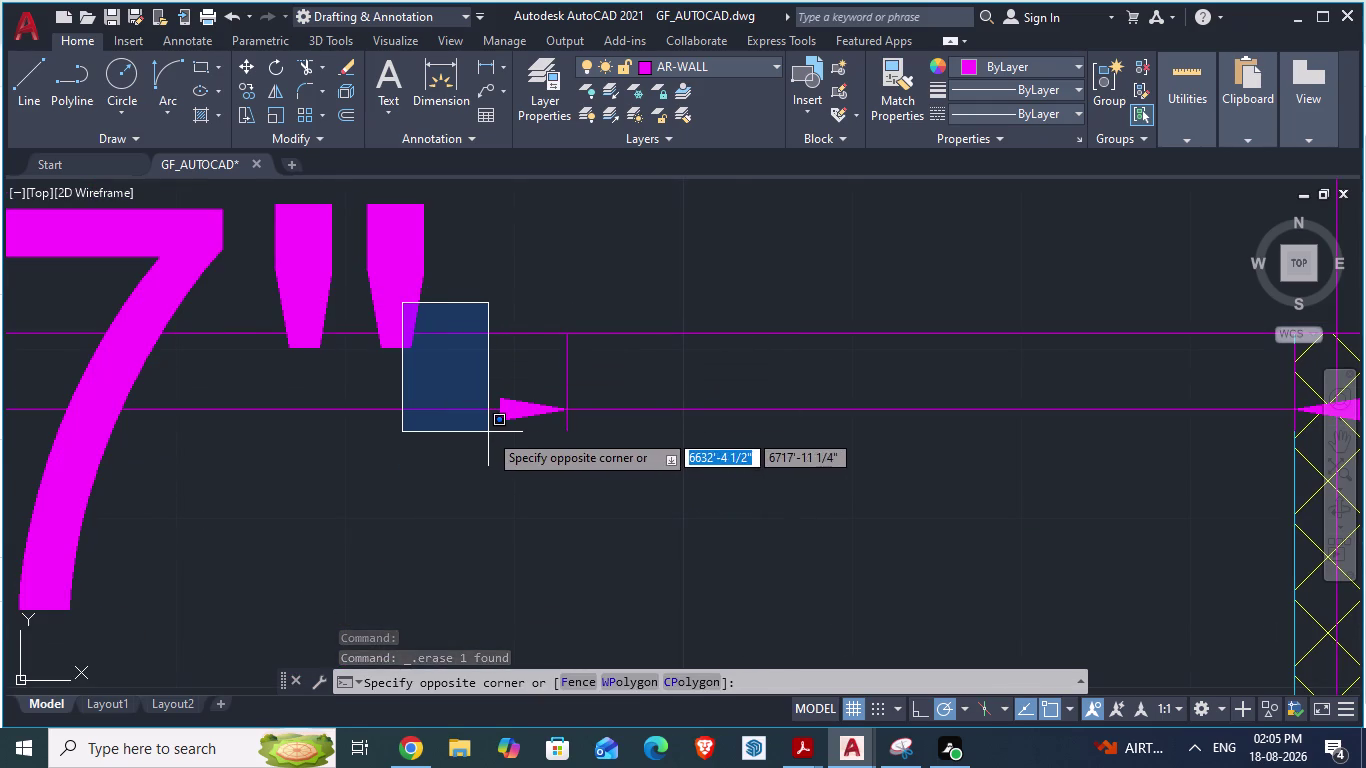
key(Escape)
click(509, 417)
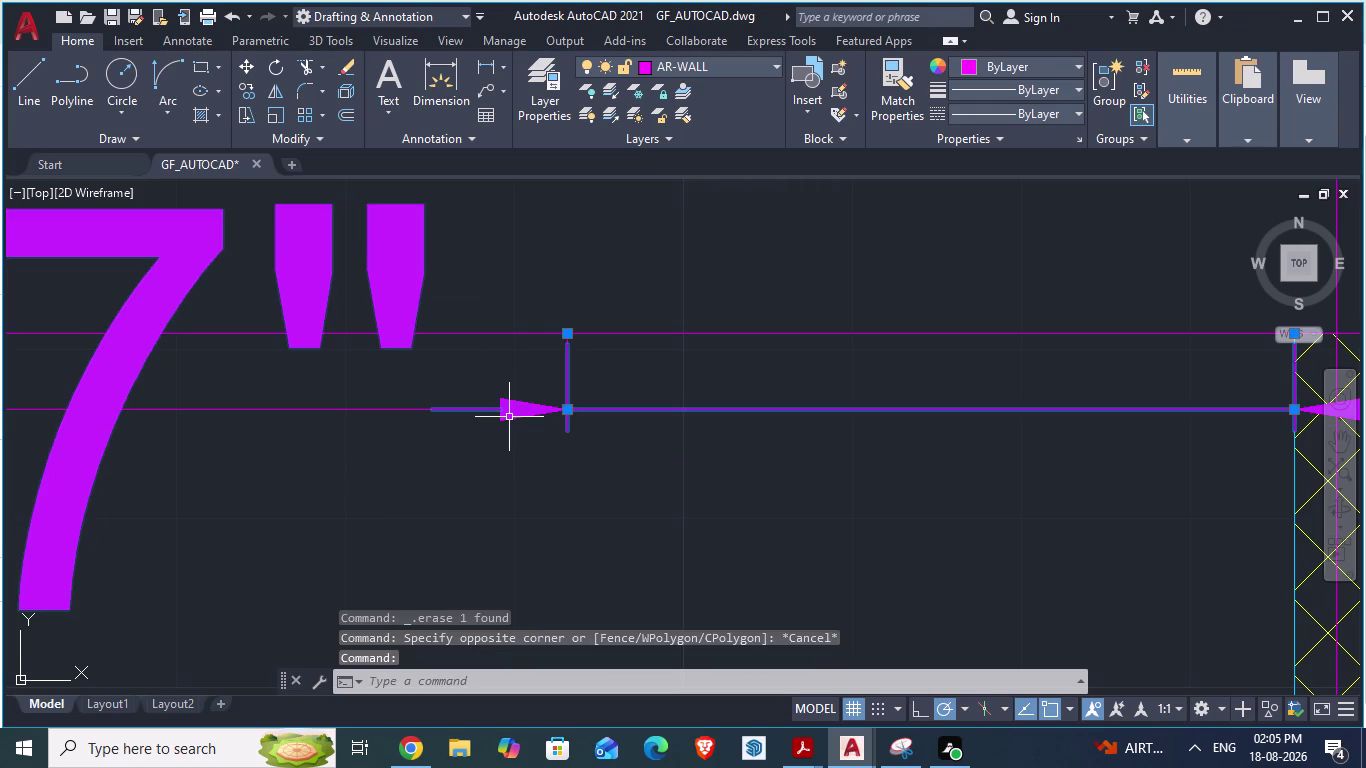
key(Delete)
scroll(down, 3)
scroll(down, 3)
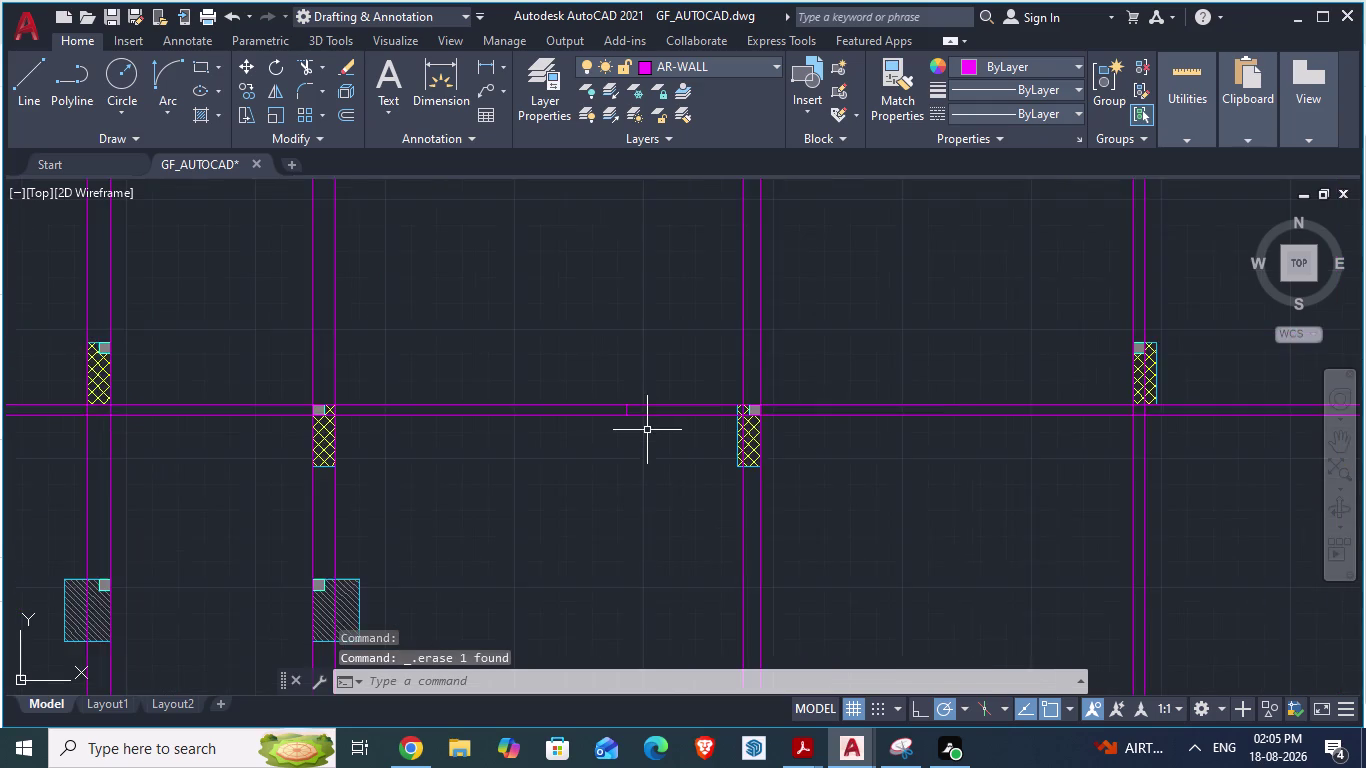
Start TRIM on the wall lines, then check the door opening in ARCH PLANS and return.
key(t)
key(r)
key(Return)
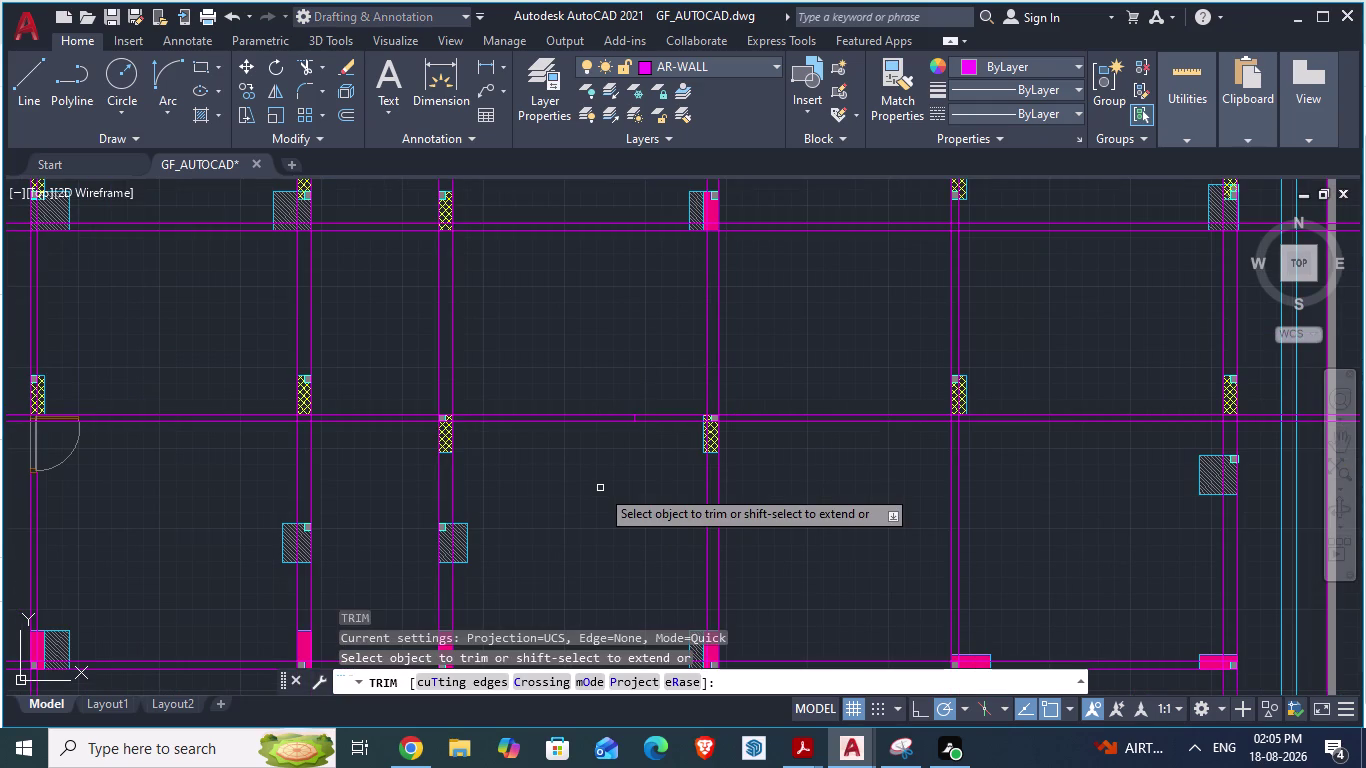
scroll(up, 3)
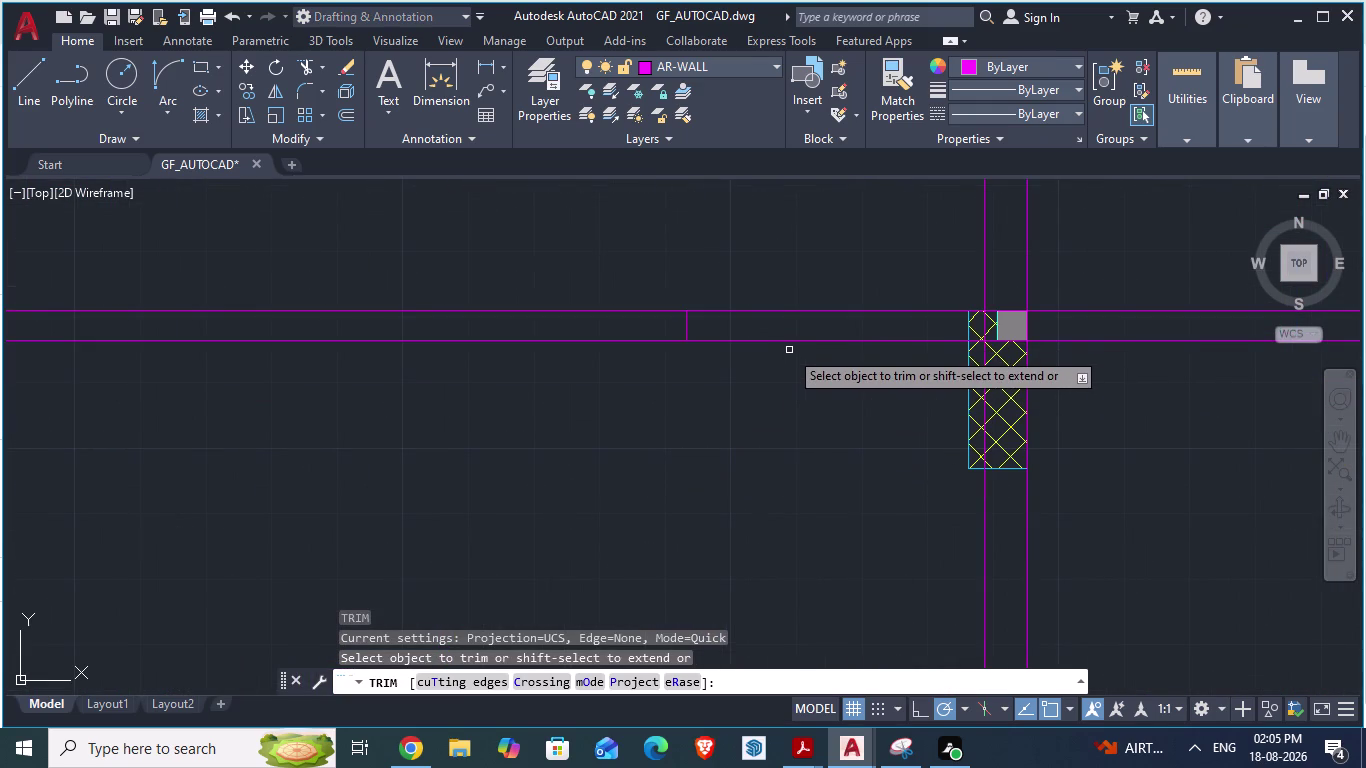
key(alt+Tab)
scroll(down, 3)
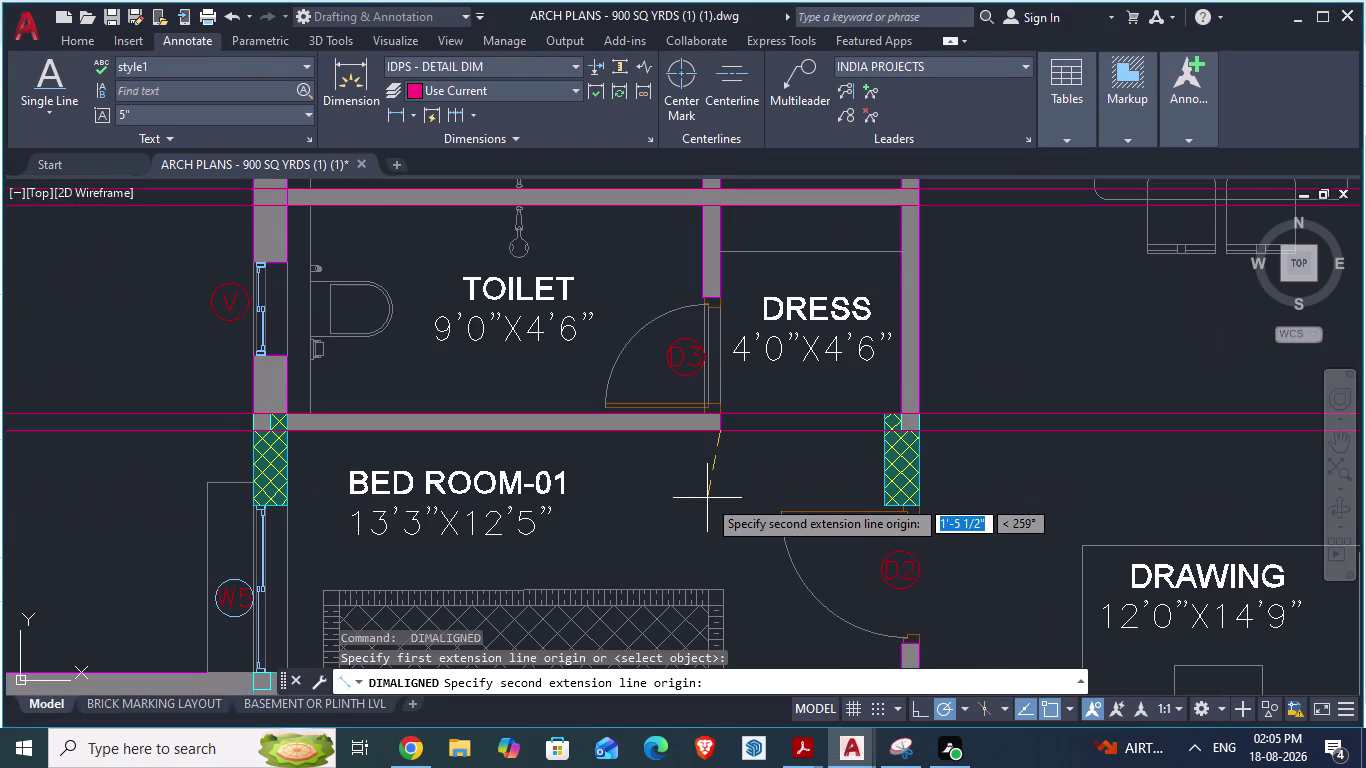
key(Escape)
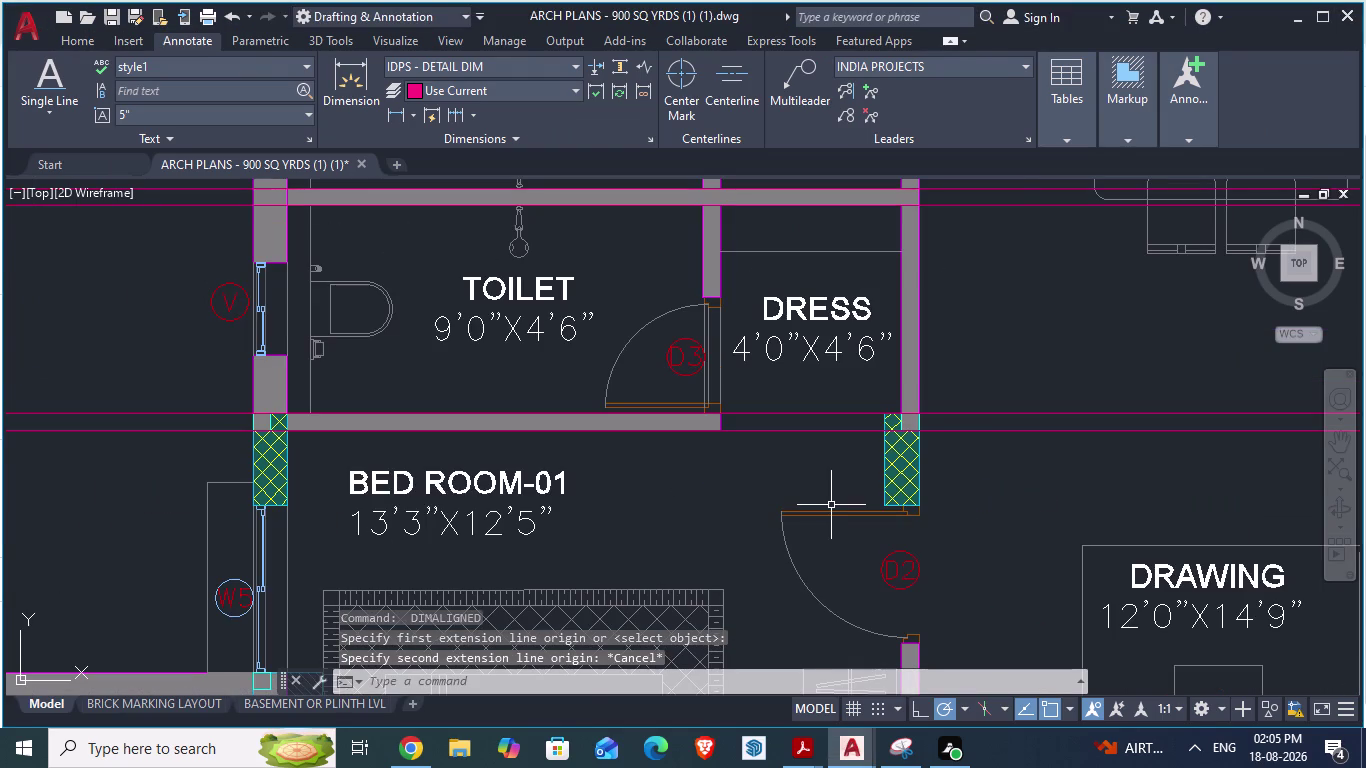
scroll(down, 3)
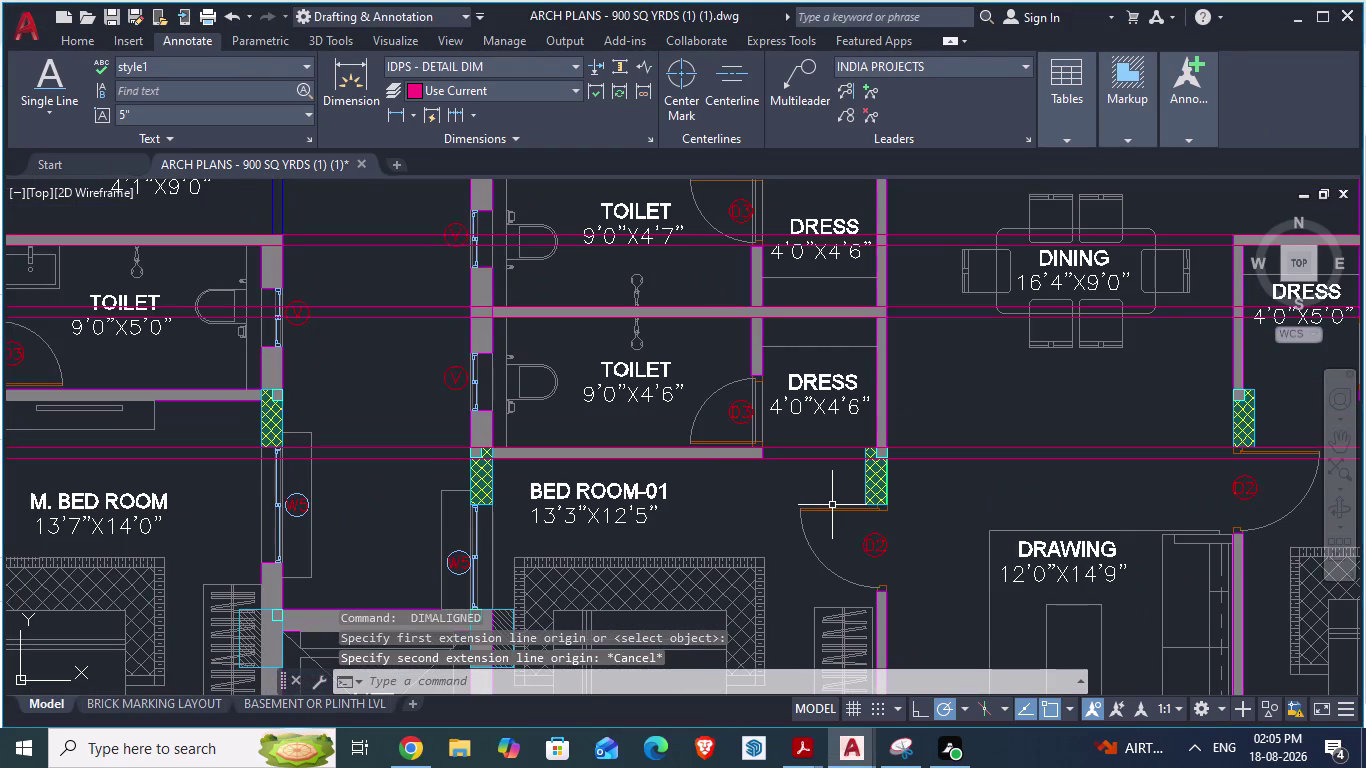
key(alt+Tab)
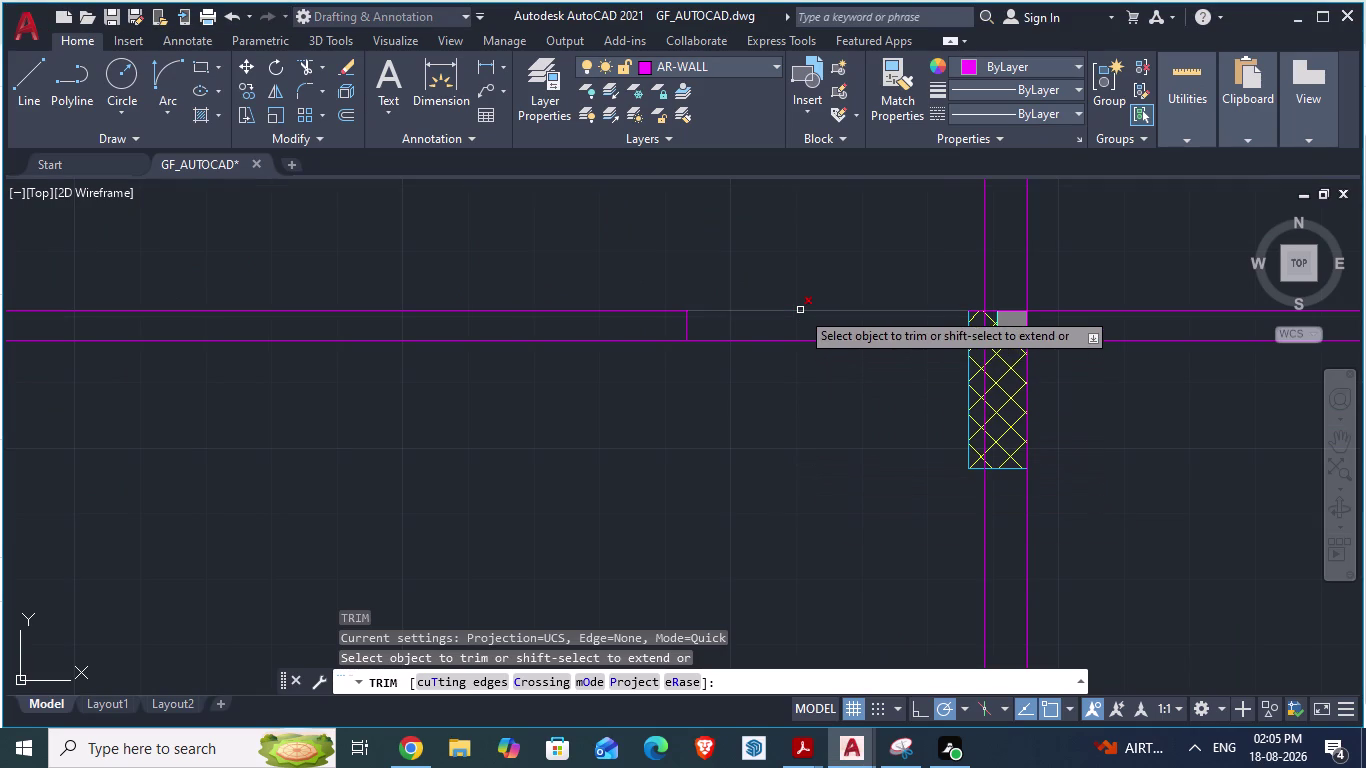
Trim both wall lines inside the door opening and save GF_AUTOCAD.
click(800, 310)
click(800, 341)
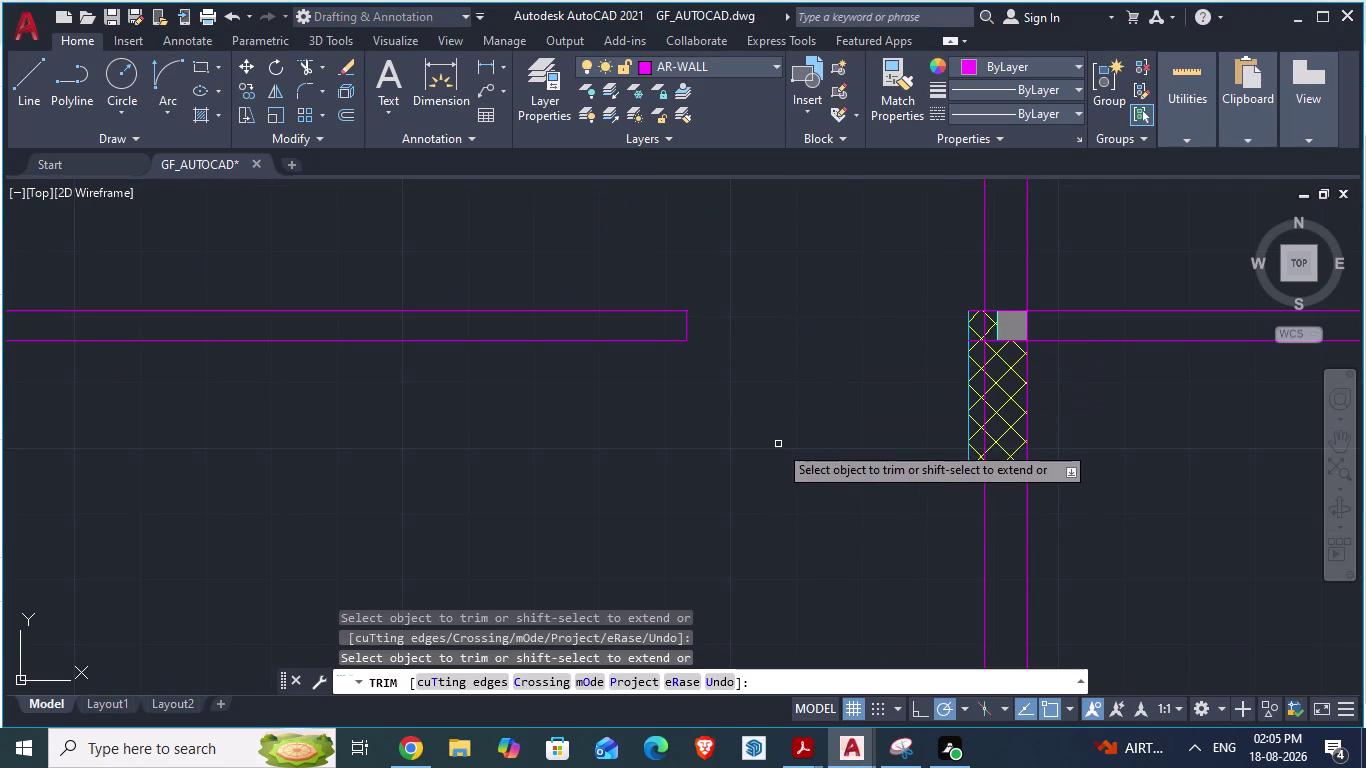
key(ctrl+s)
In the reference plan, start an aligned dimension (DA) at the D3 toilet door's hinge.
key(alt+Tab)
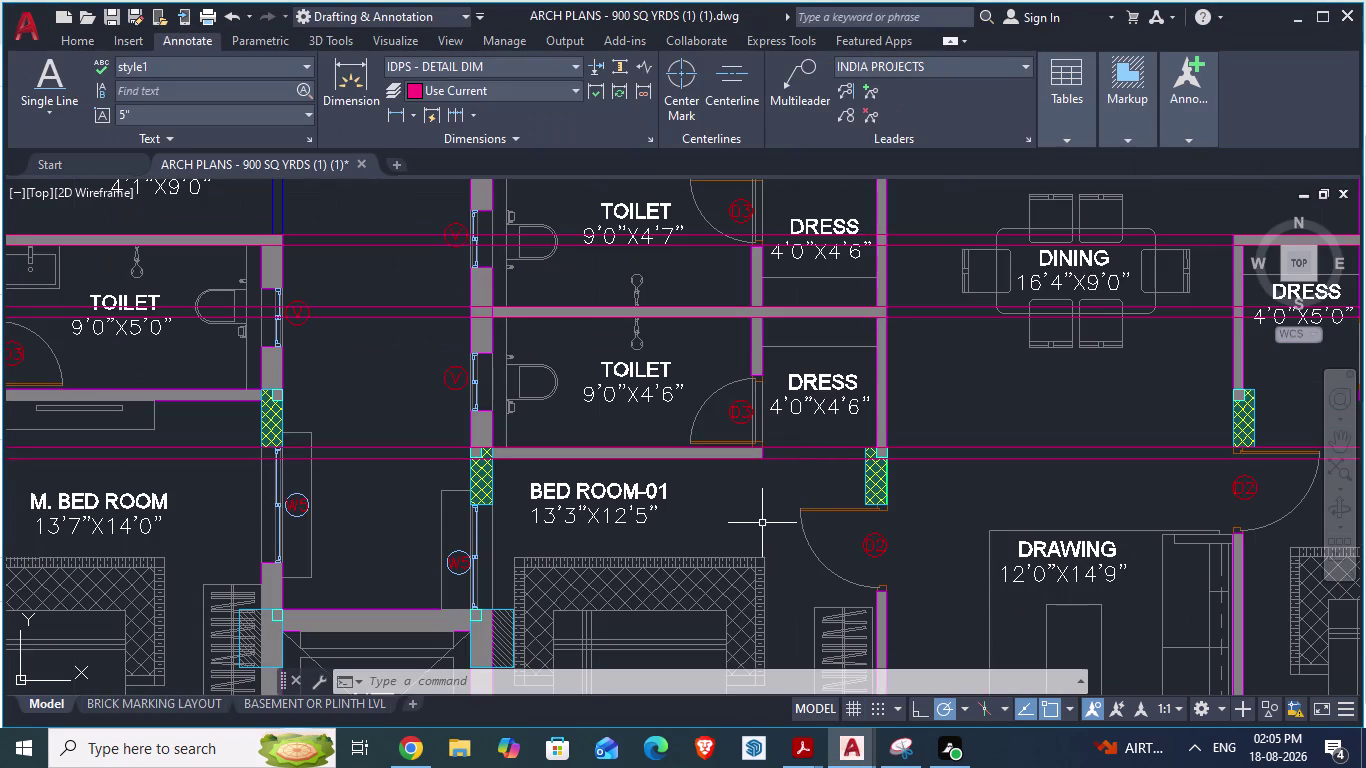
key(grave)
scroll(up, 3)
key(space)
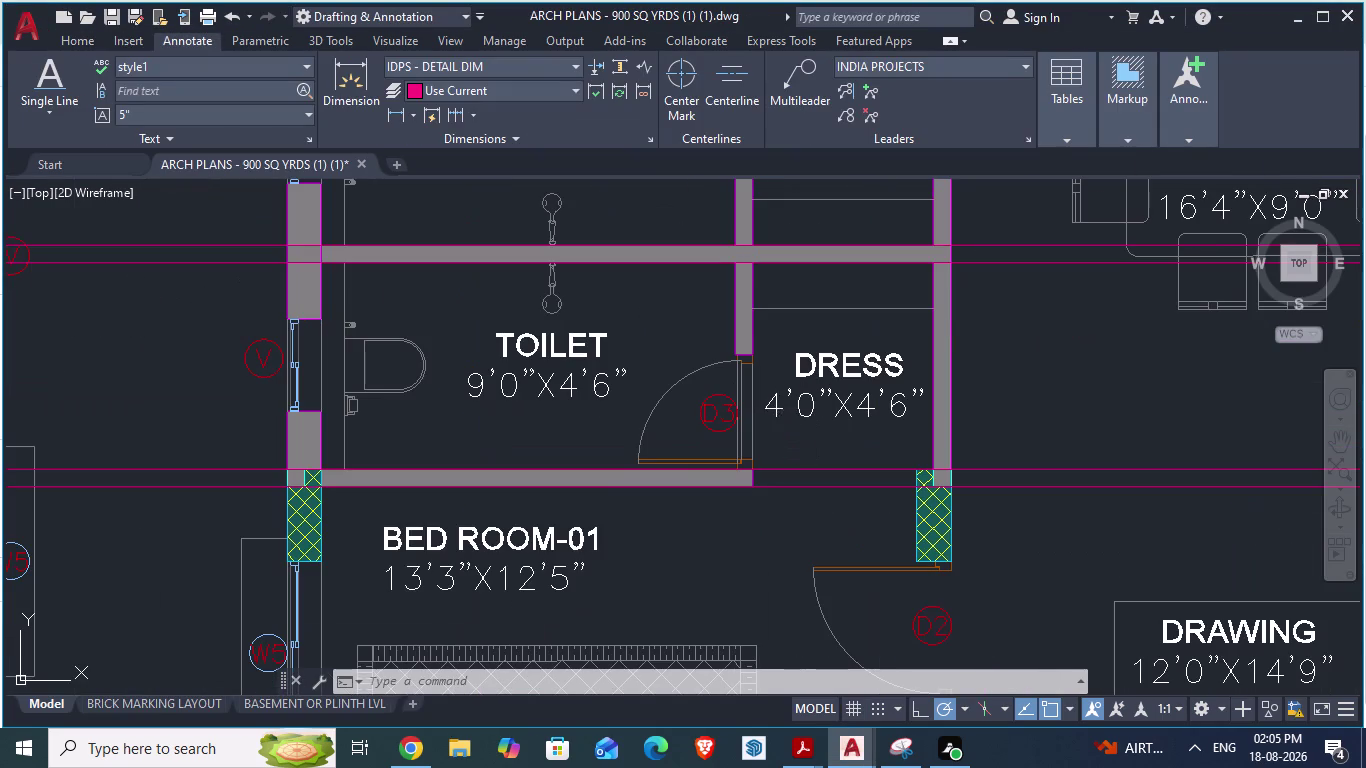
scroll(up, 3)
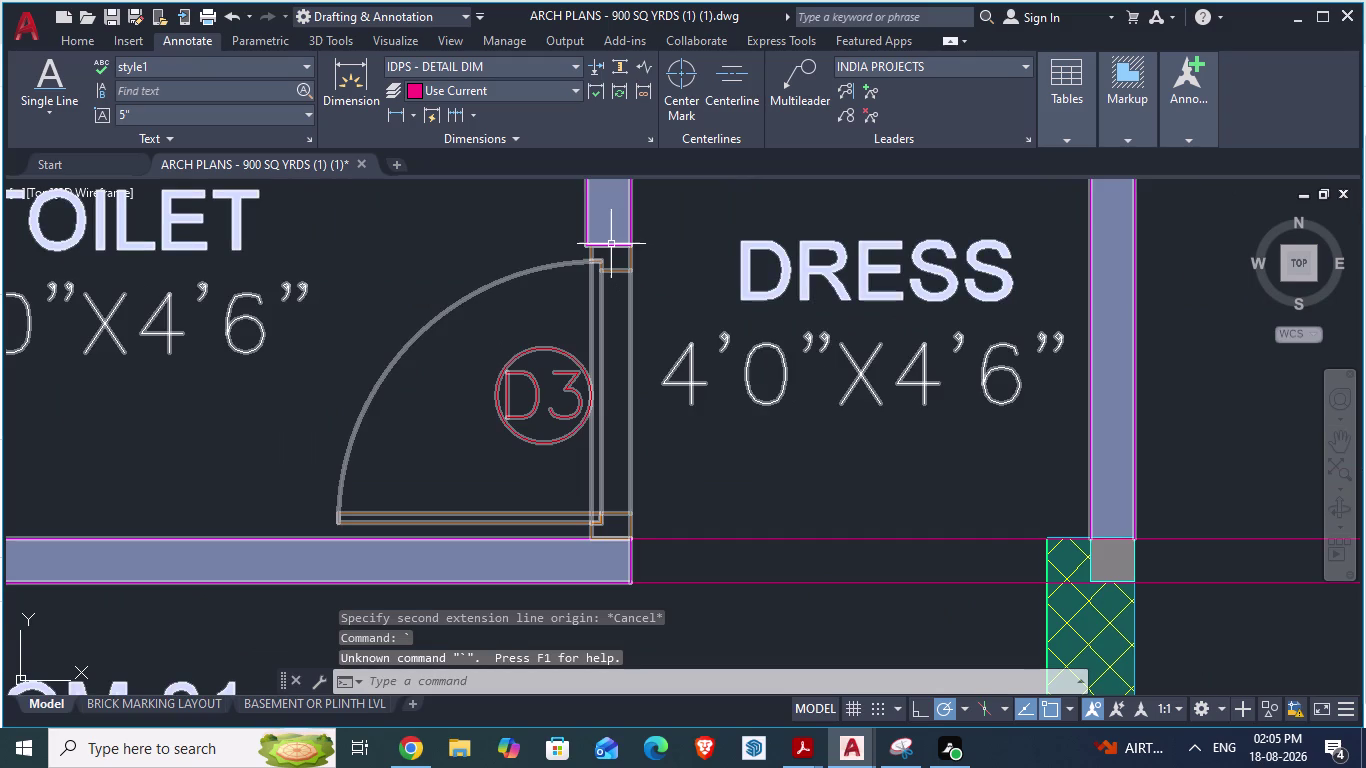
text(da)
key(Return)
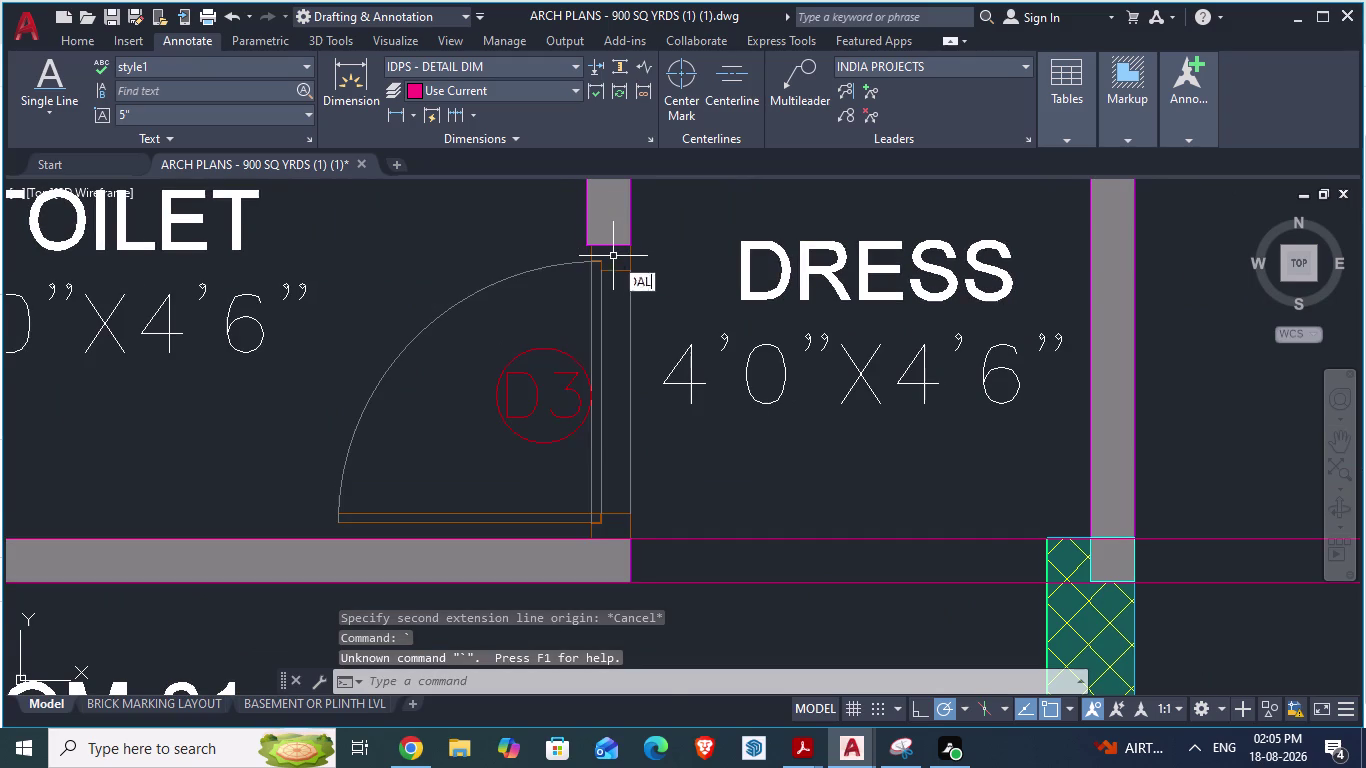
click(604, 244)
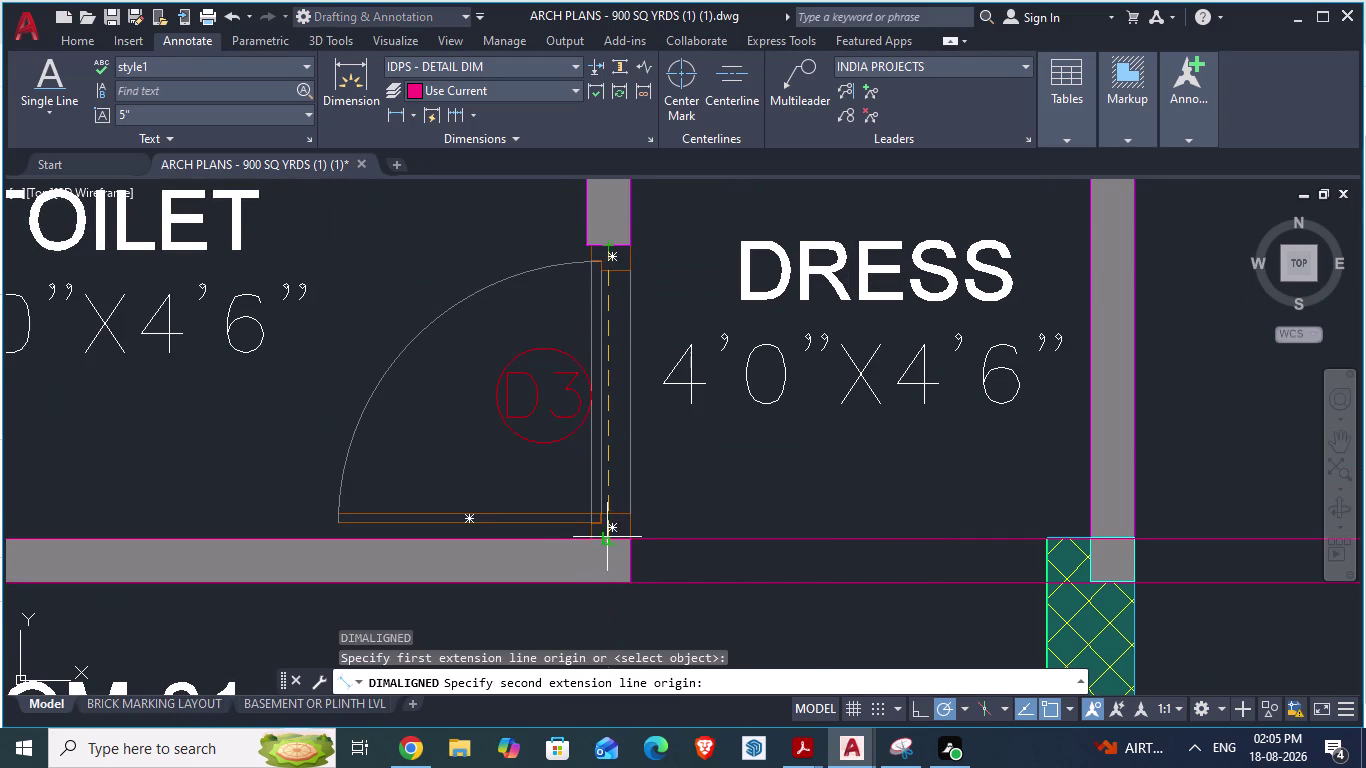
scroll(up, 3)
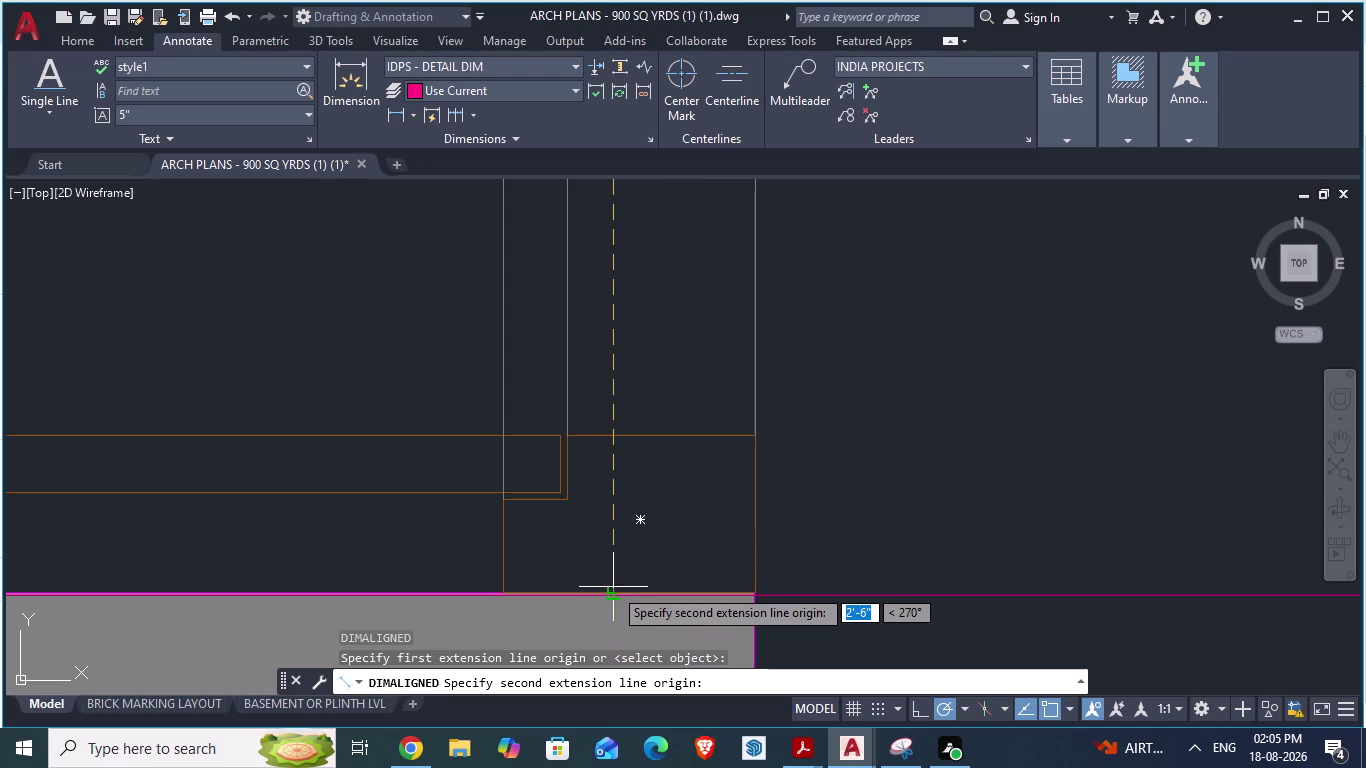
Compare the reference plan against the GF_AUTOCAD drawing around the door.
key(alt+Tab)
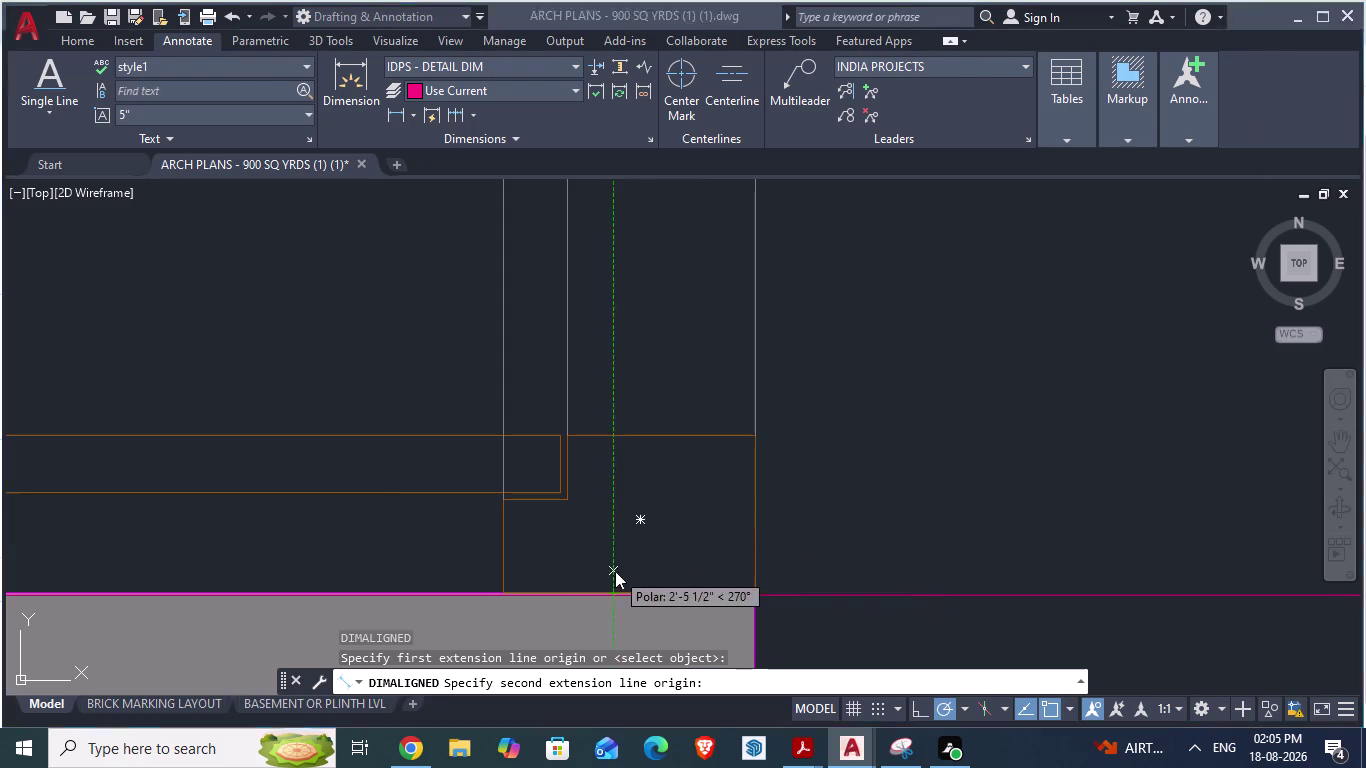
scroll(down, 3)
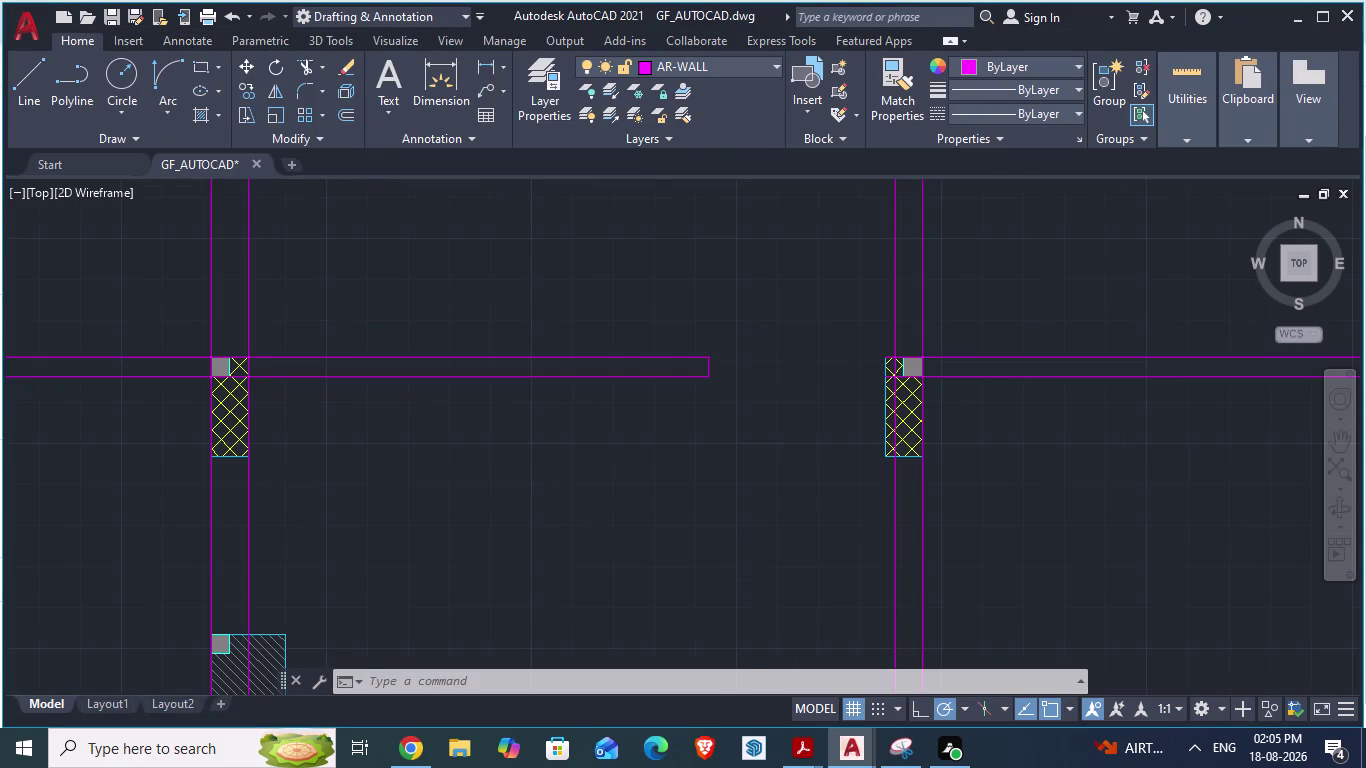
key(alt+Tab)
scroll(down, 3)
scroll(down, 3)
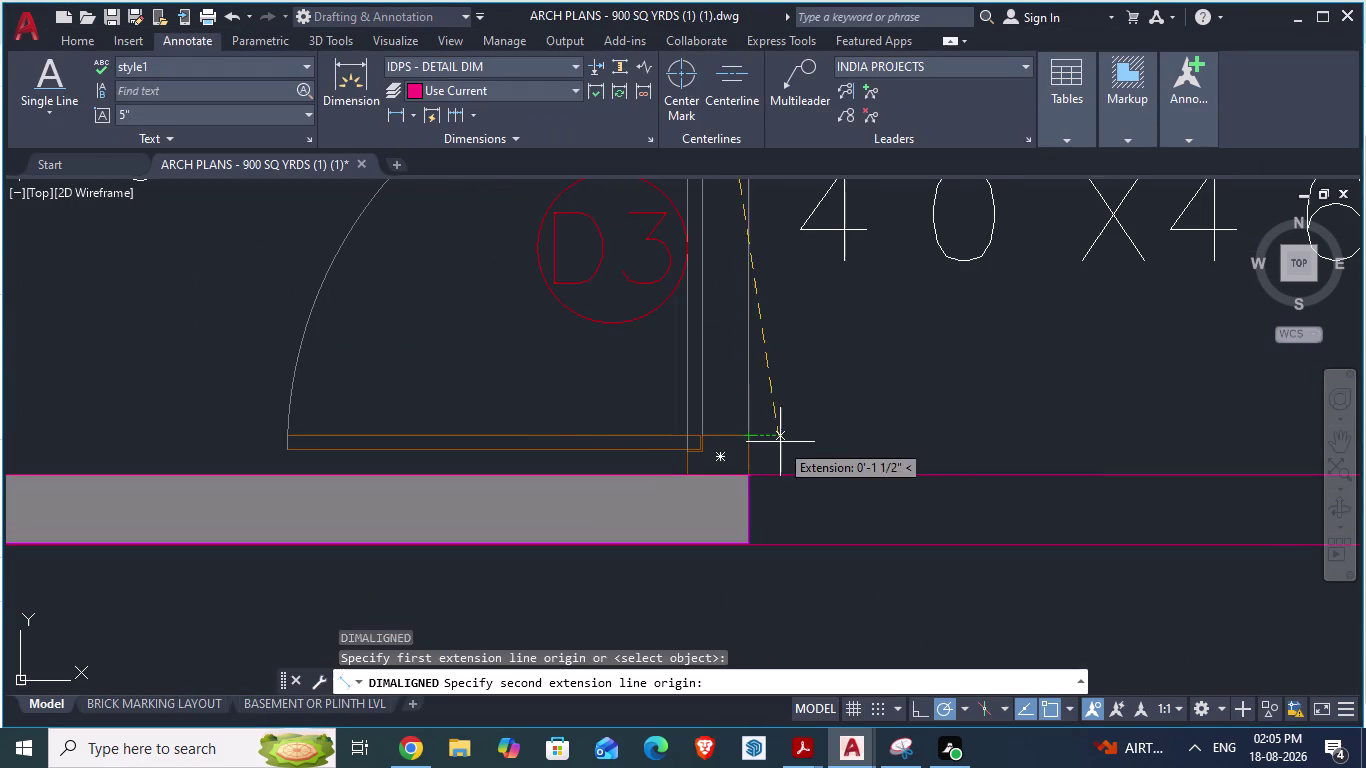
key(alt+Tab)
scroll(down, 3)
scroll(up, 3)
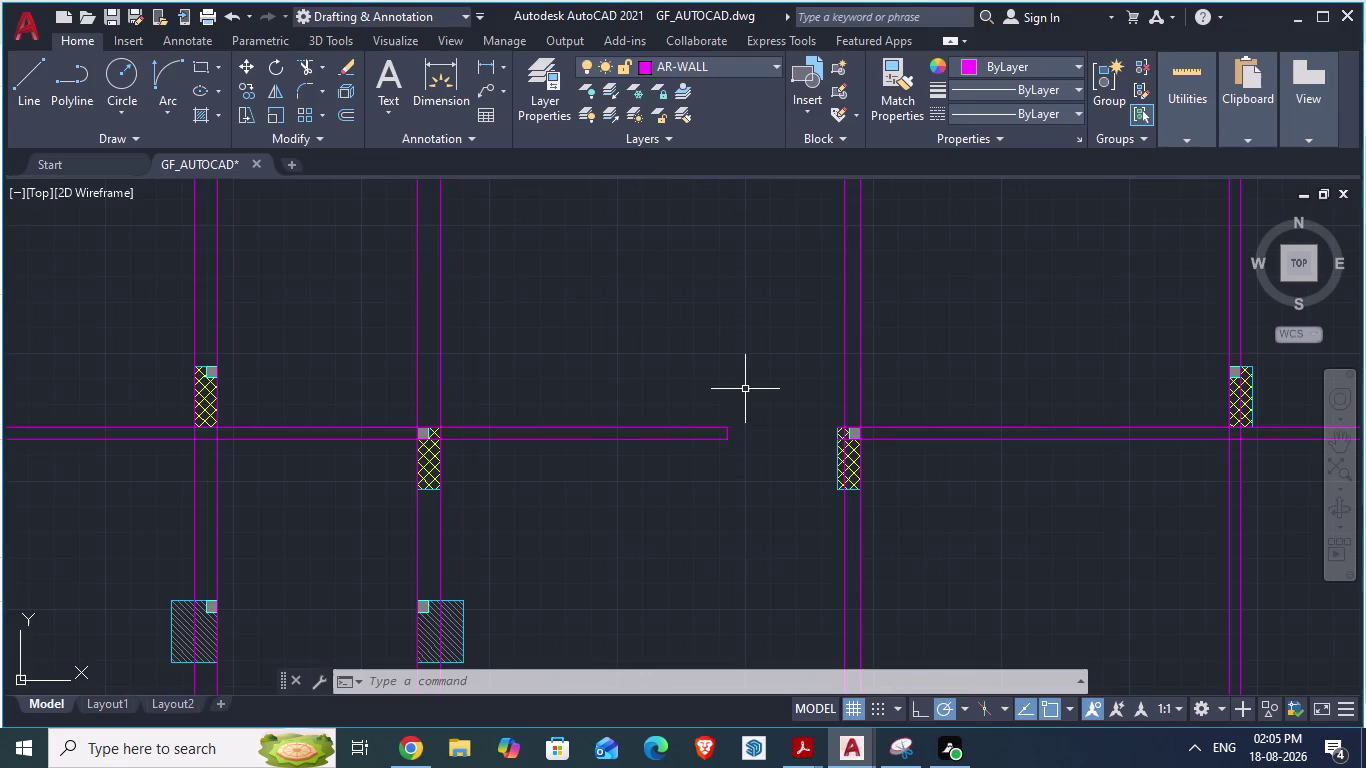
Check the door wall in the reference plan, then cancel the pending command in GF_AUTOCAD.
key(alt+Tab)
scroll(down, 3)
scroll(down, 3)
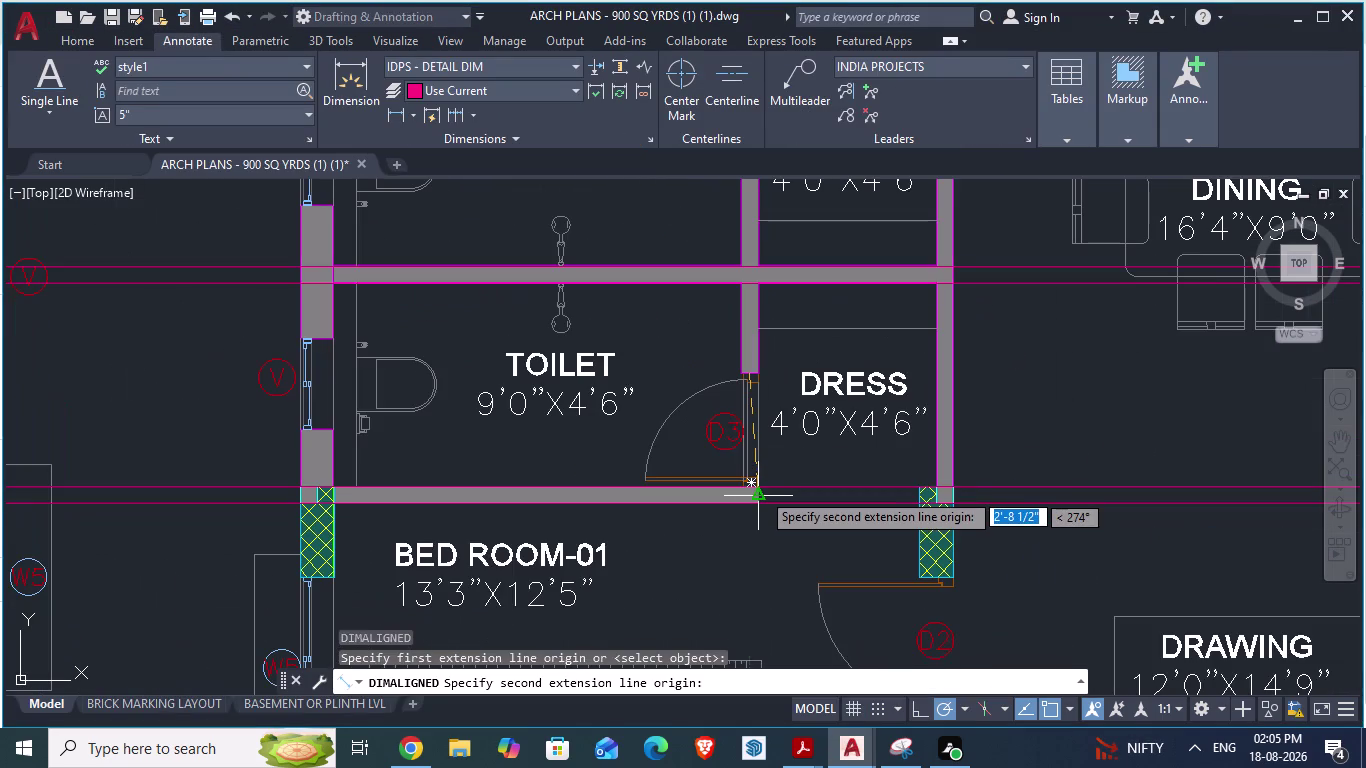
scroll(down, 3)
scroll(up, 3)
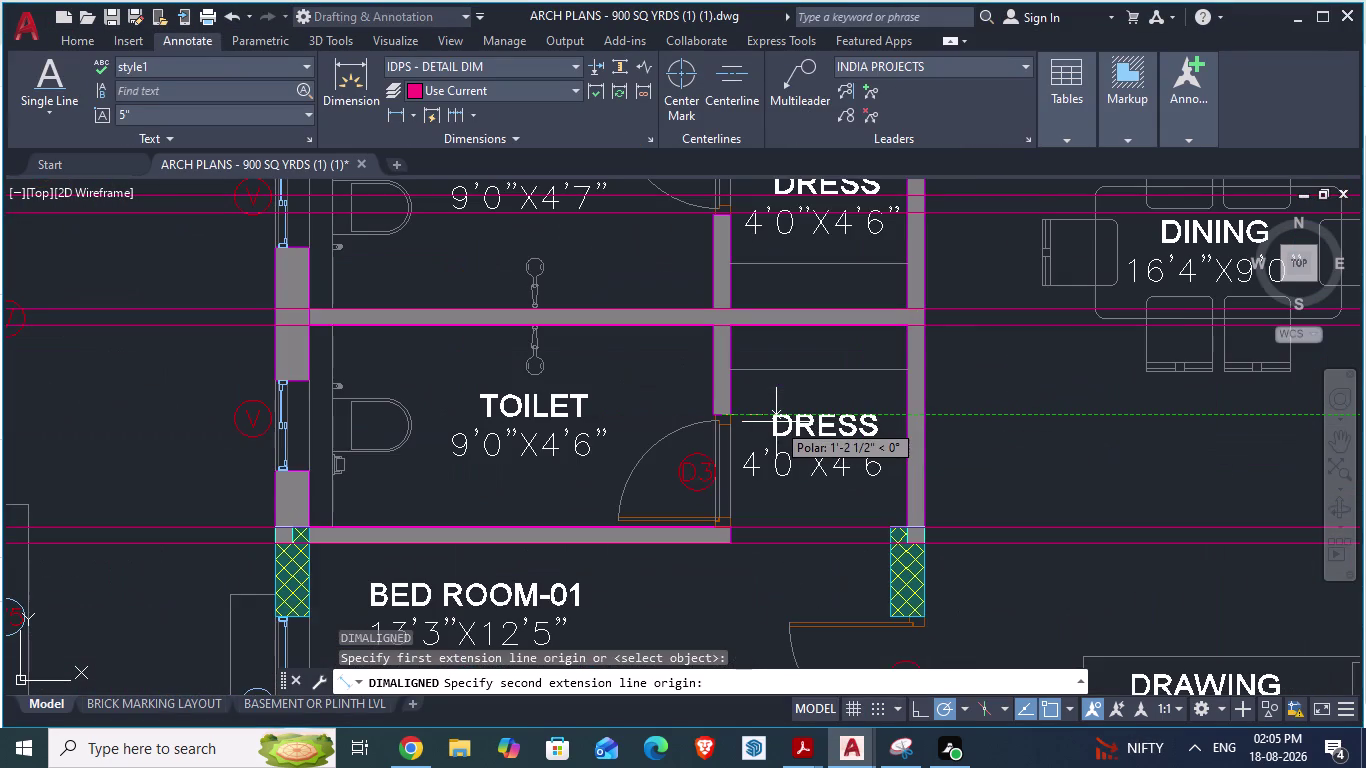
key(alt+Tab)
scroll(down, 3)
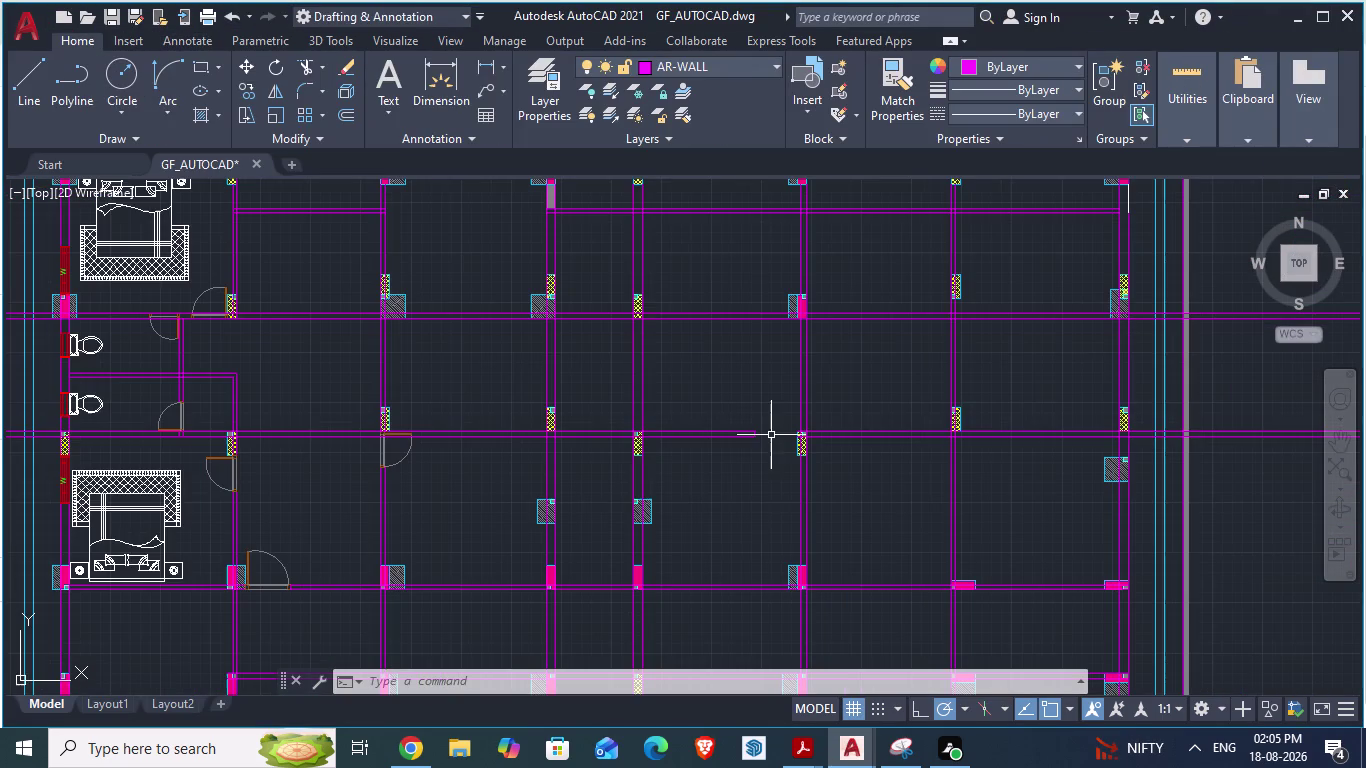
key(Escape)
scroll(up, 3)
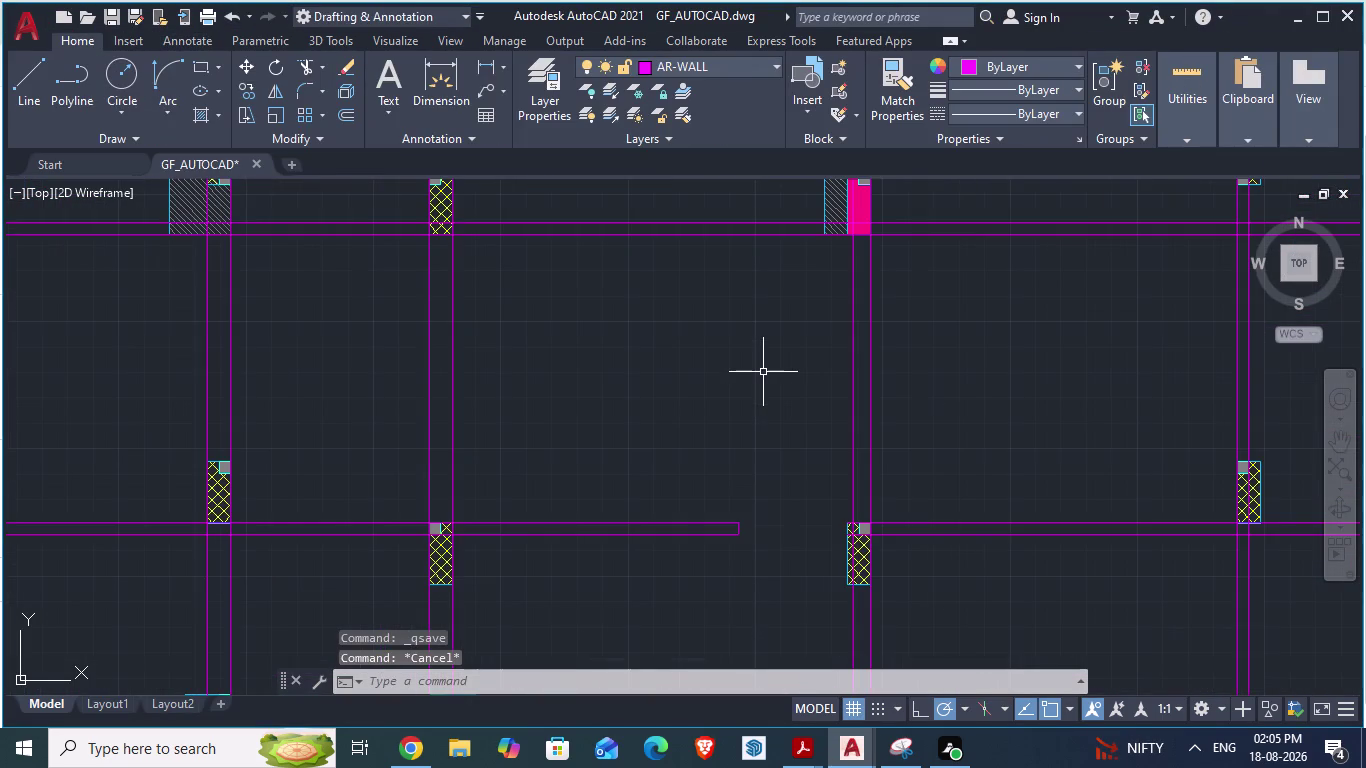
Draw a 9'-5½" vertical line from the lower wall to the upper wall.
key(l)
key(Return)
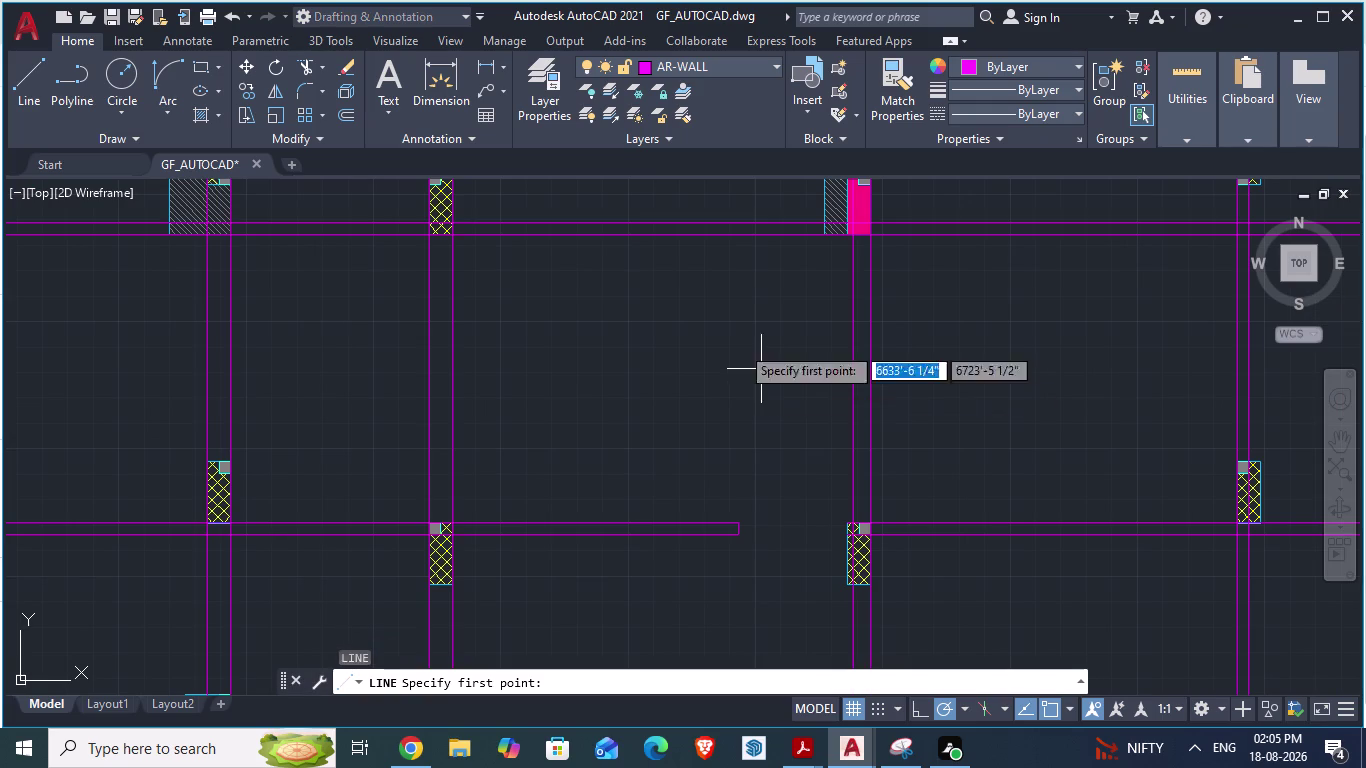
click(741, 524)
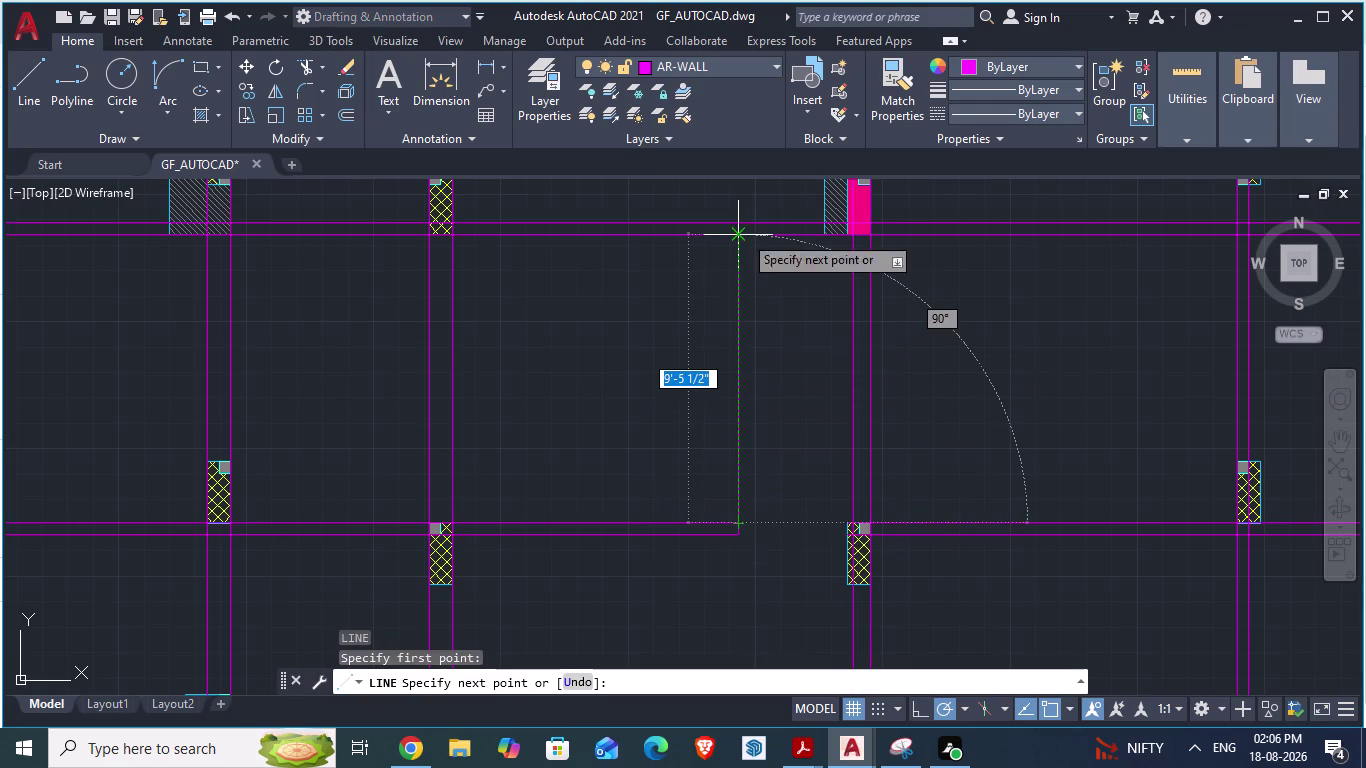
click(742, 233)
key(Return)
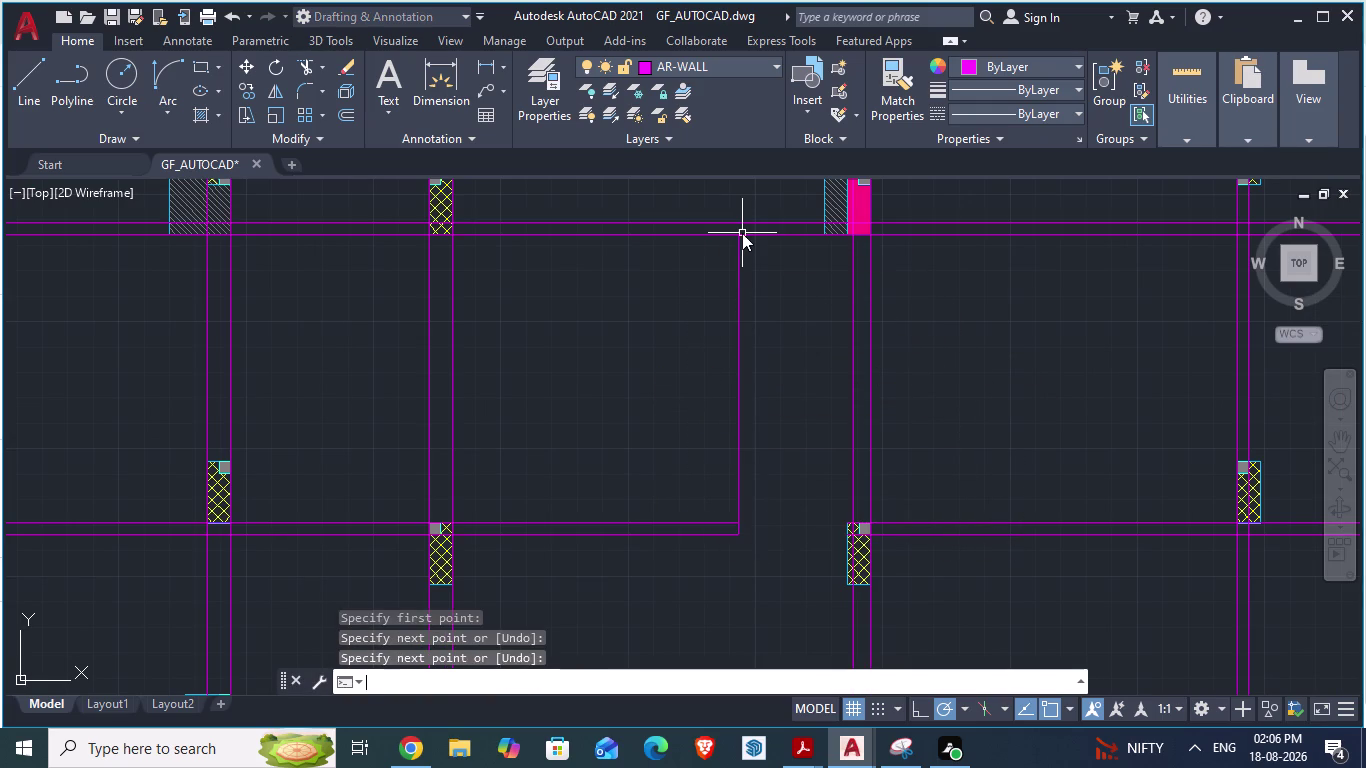
Measure the 2' partition thickness in the reference plan, then return to GF_AUTOCAD.
key(alt+Tab)
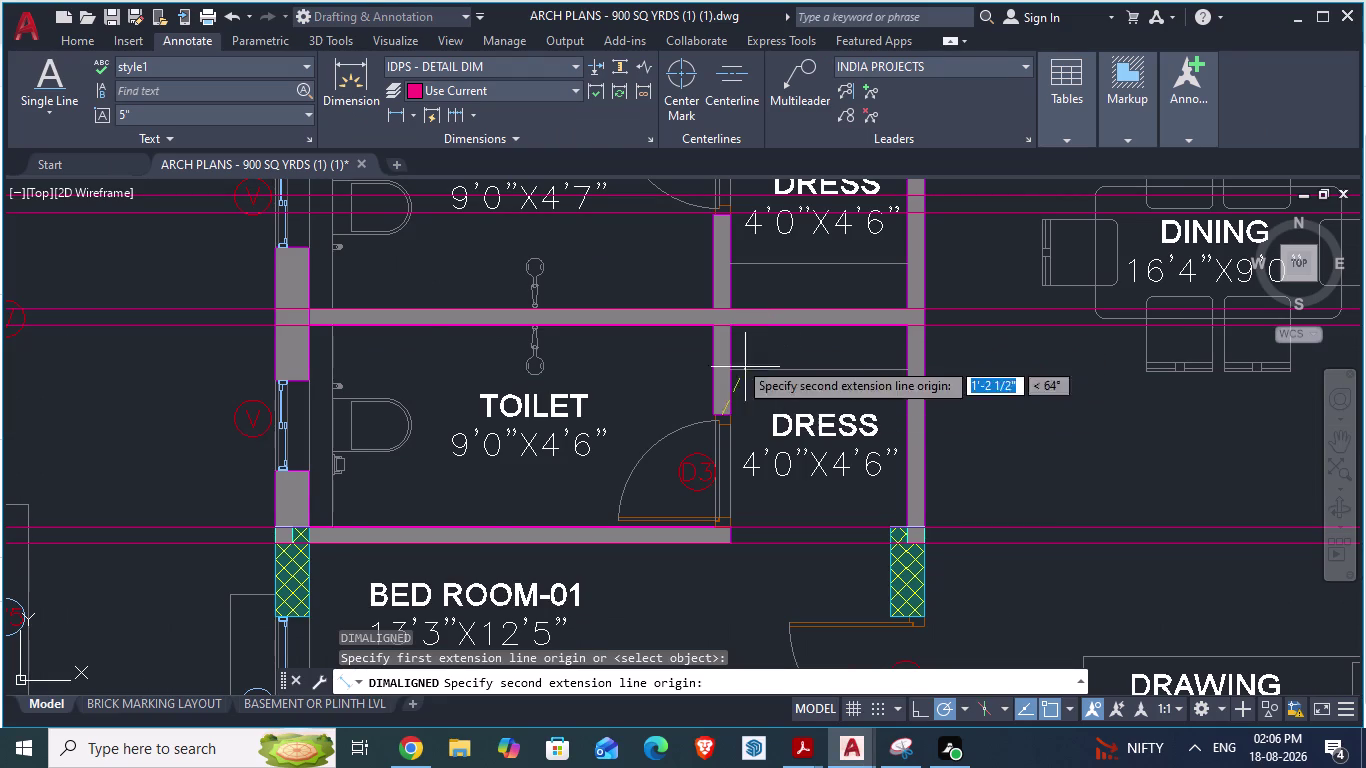
scroll(up, 3)
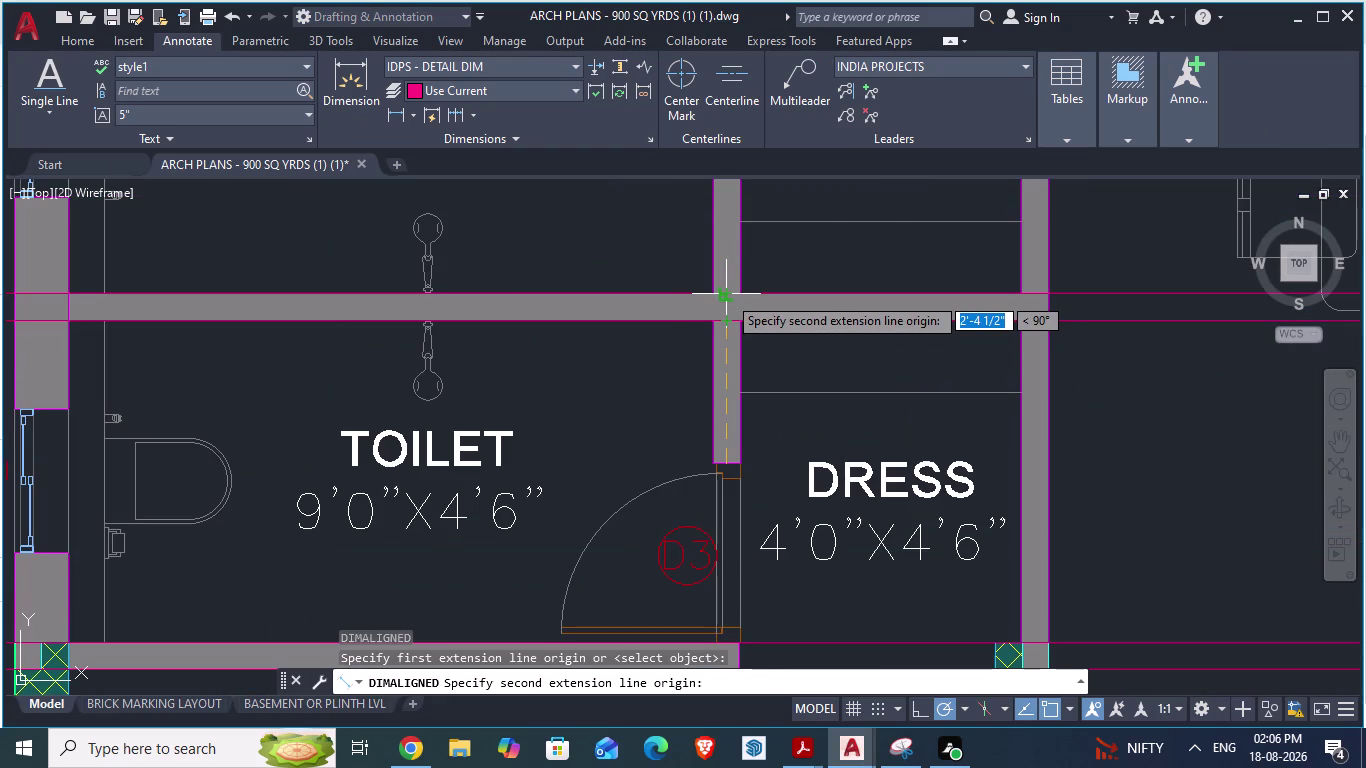
scroll(up, 3)
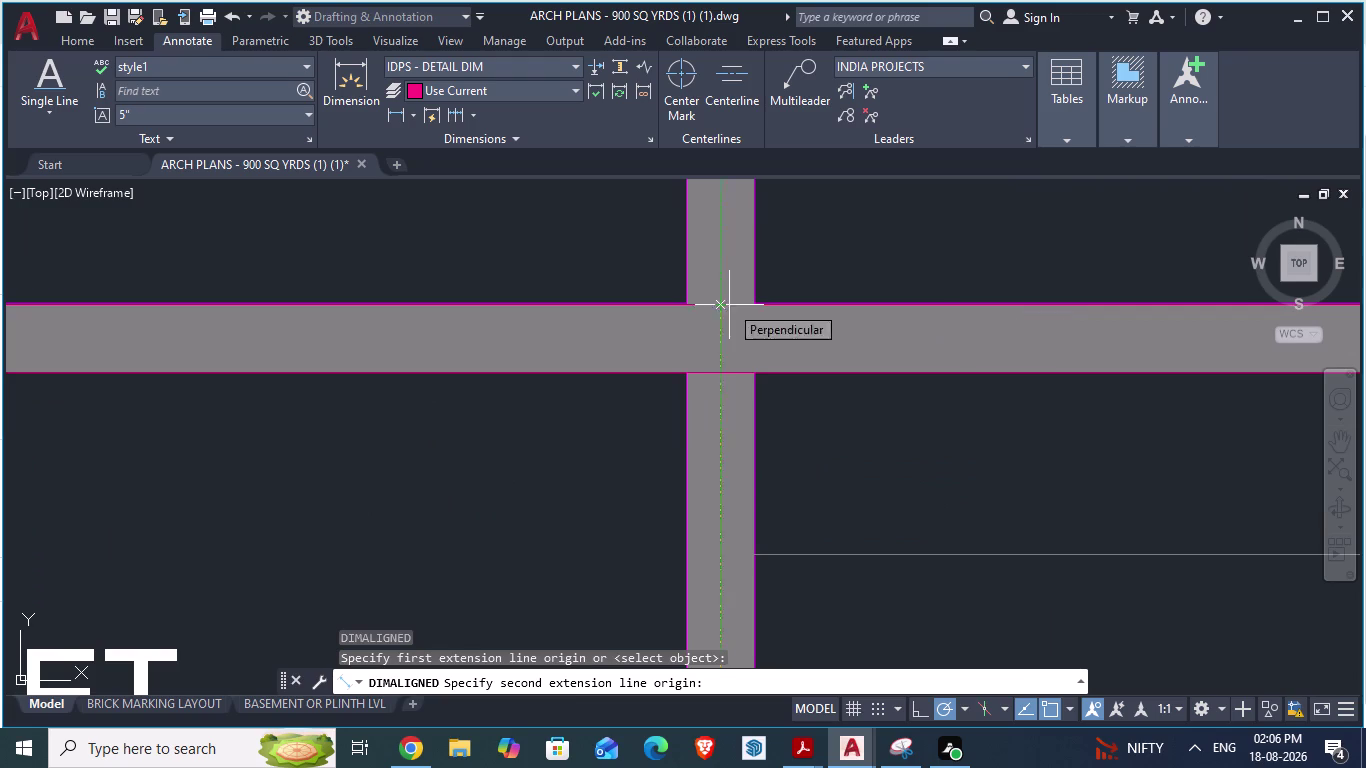
click(721, 371)
scroll(down, 3)
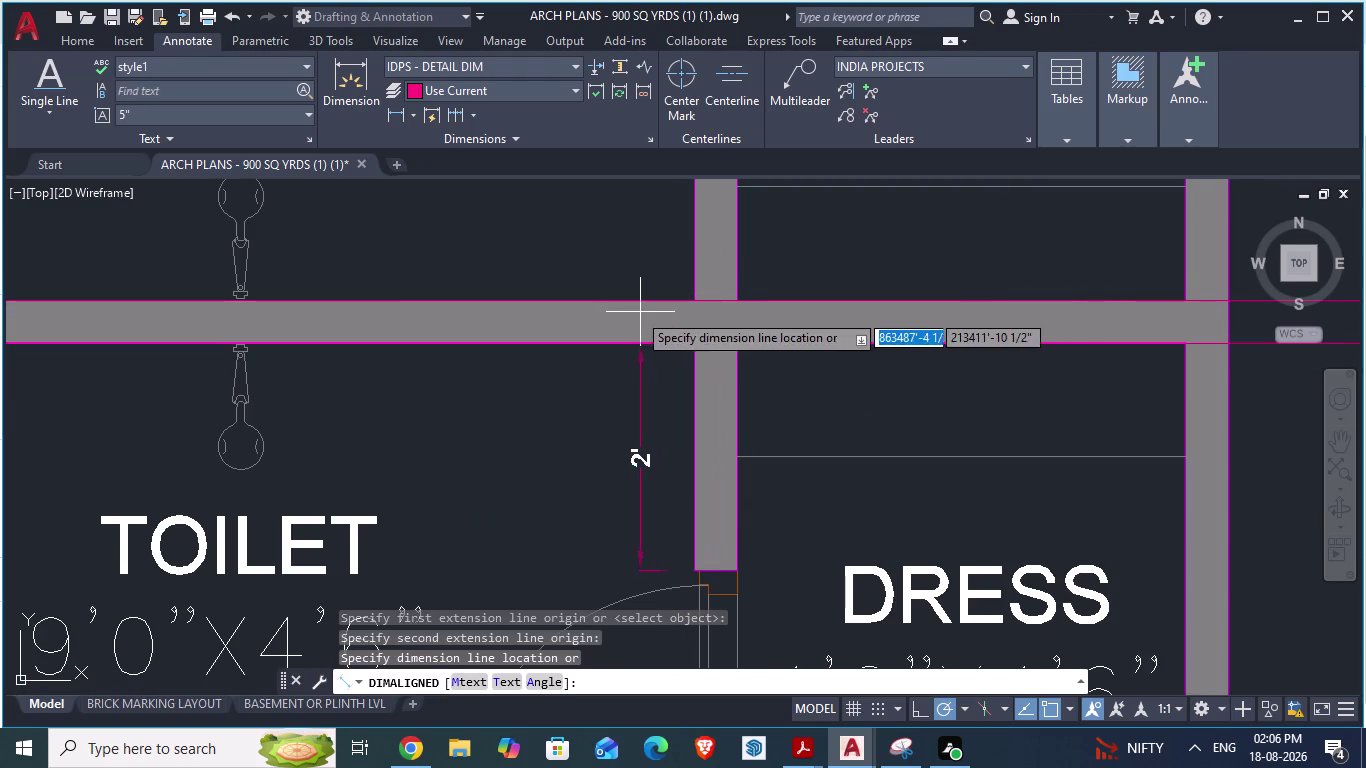
click(634, 312)
scroll(down, 3)
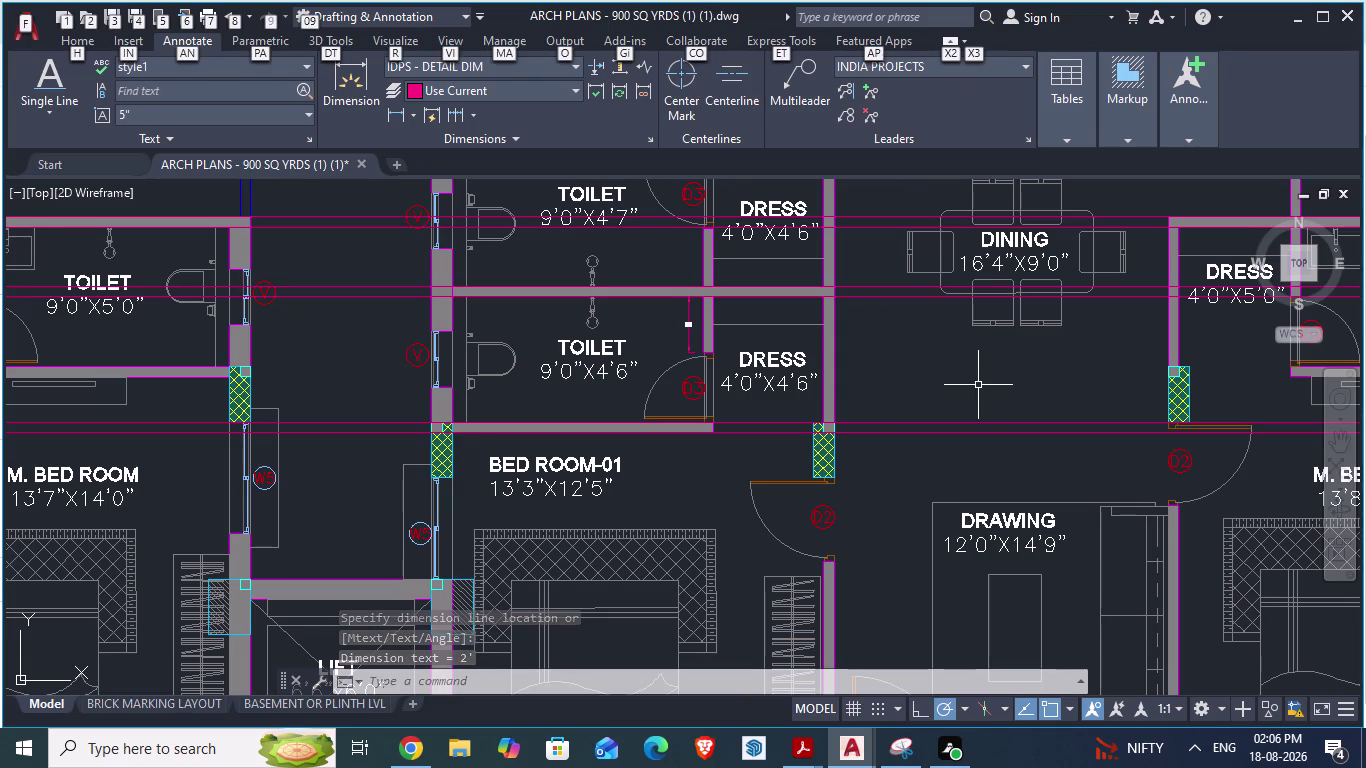
key(alt+Tab)
scroll(down, 3)
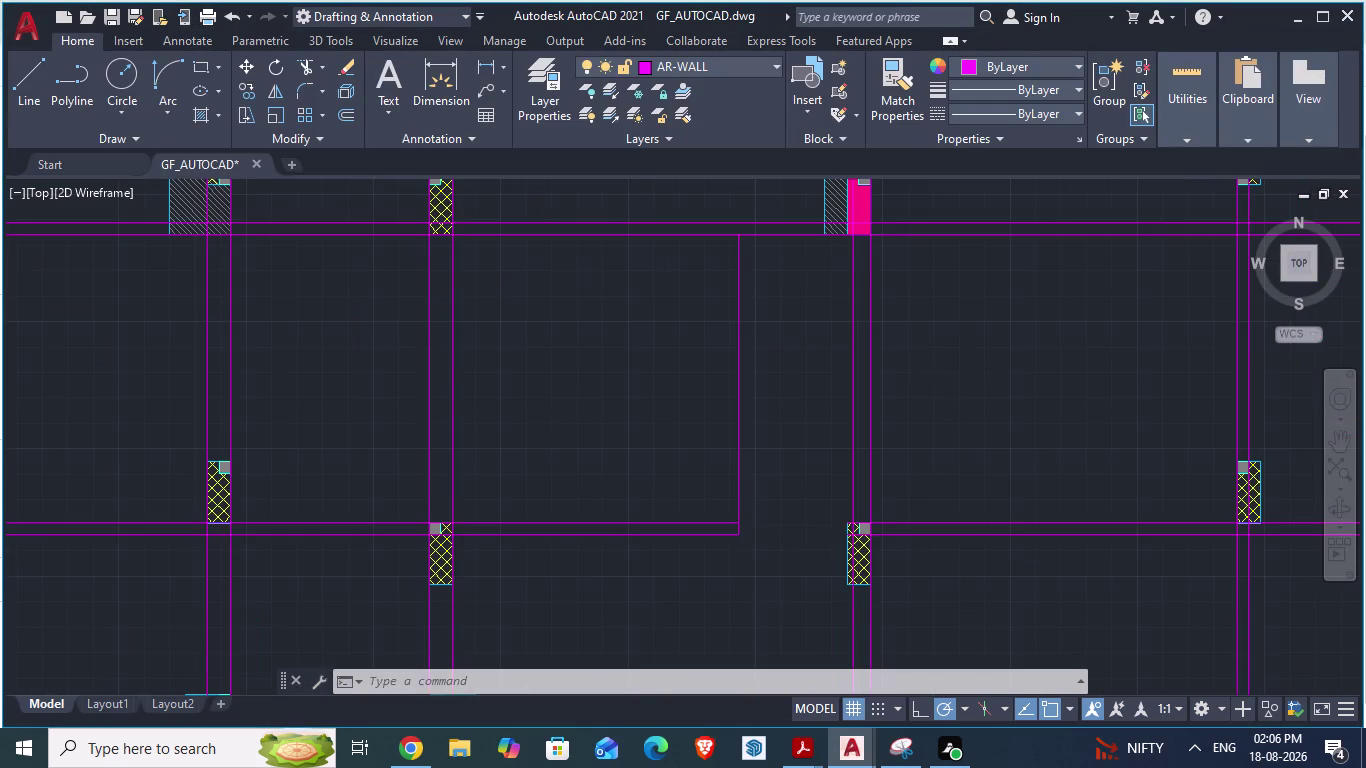
Erase the stray horizontal wall line from the ground-floor plan.
scroll(up, 3)
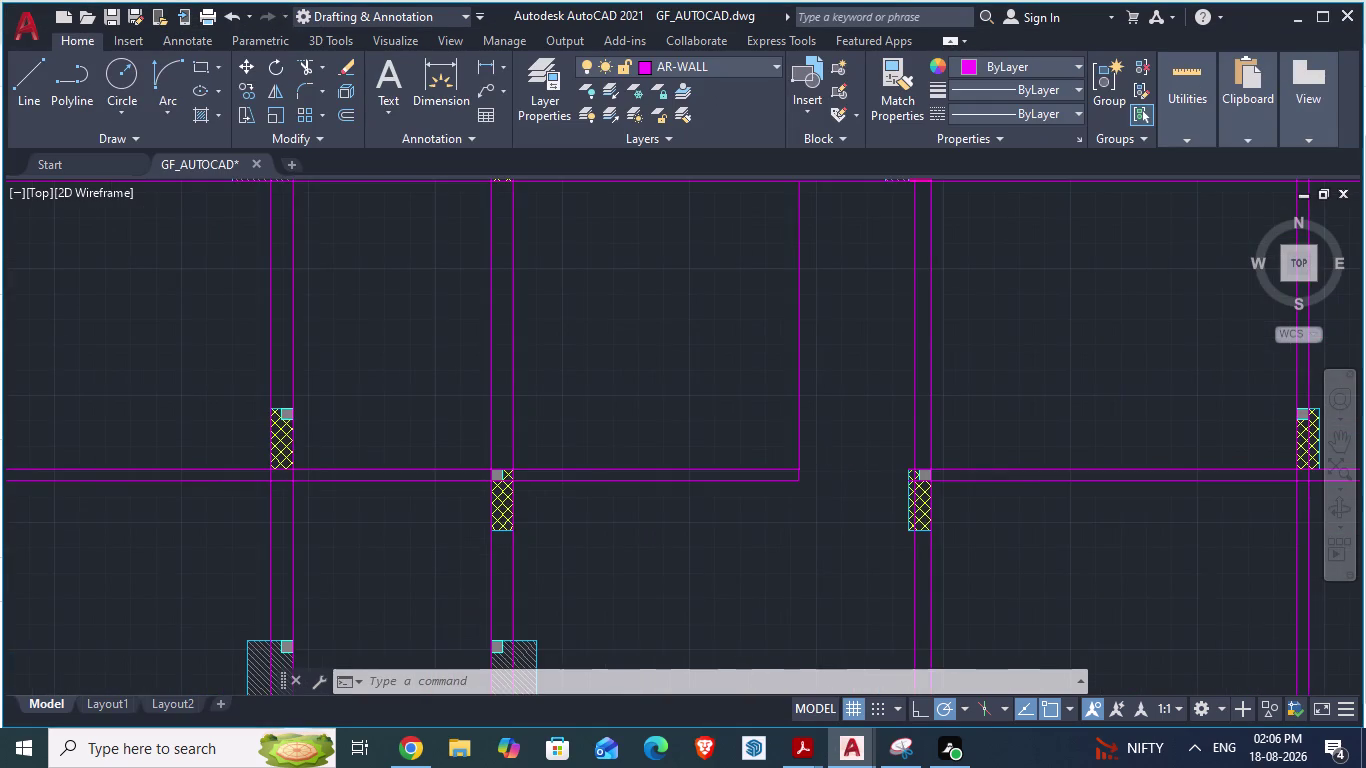
scroll(up, 3)
scroll(up, 3)
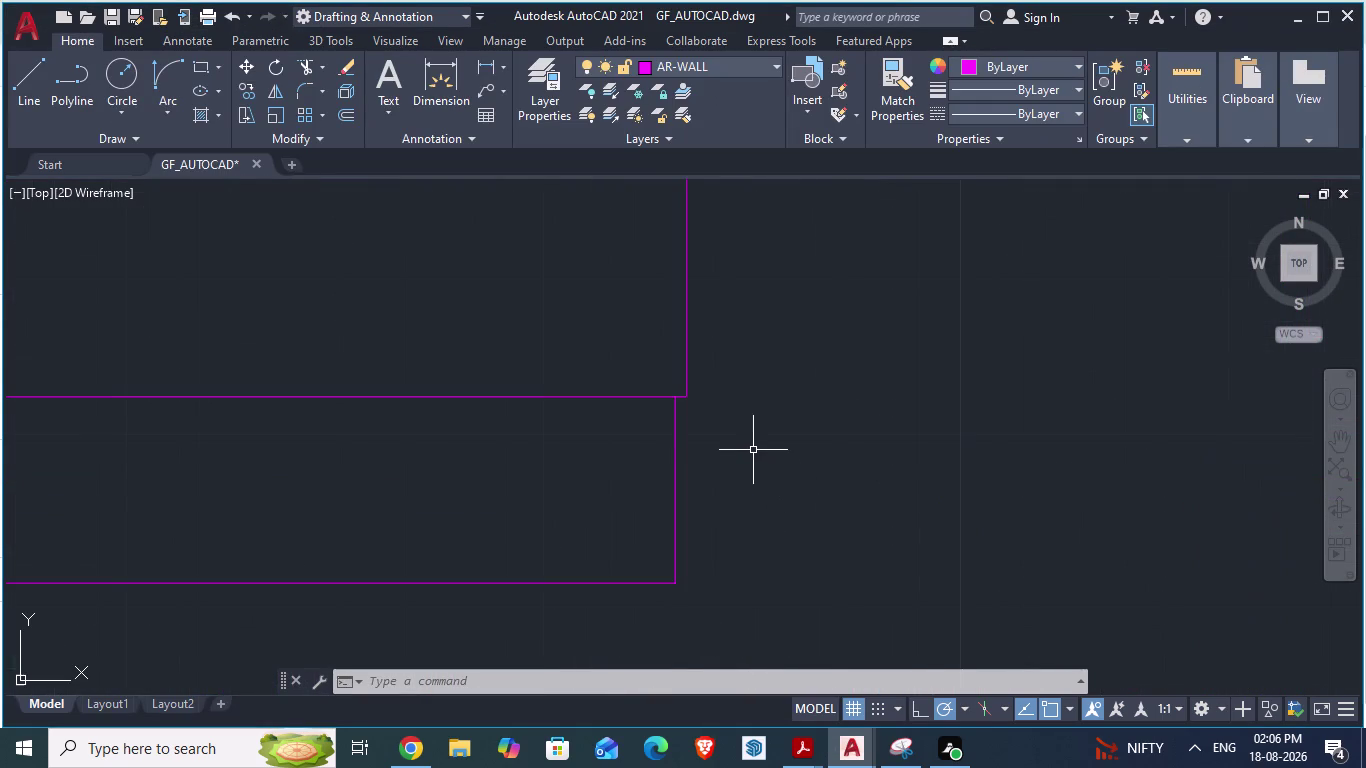
scroll(down, 3)
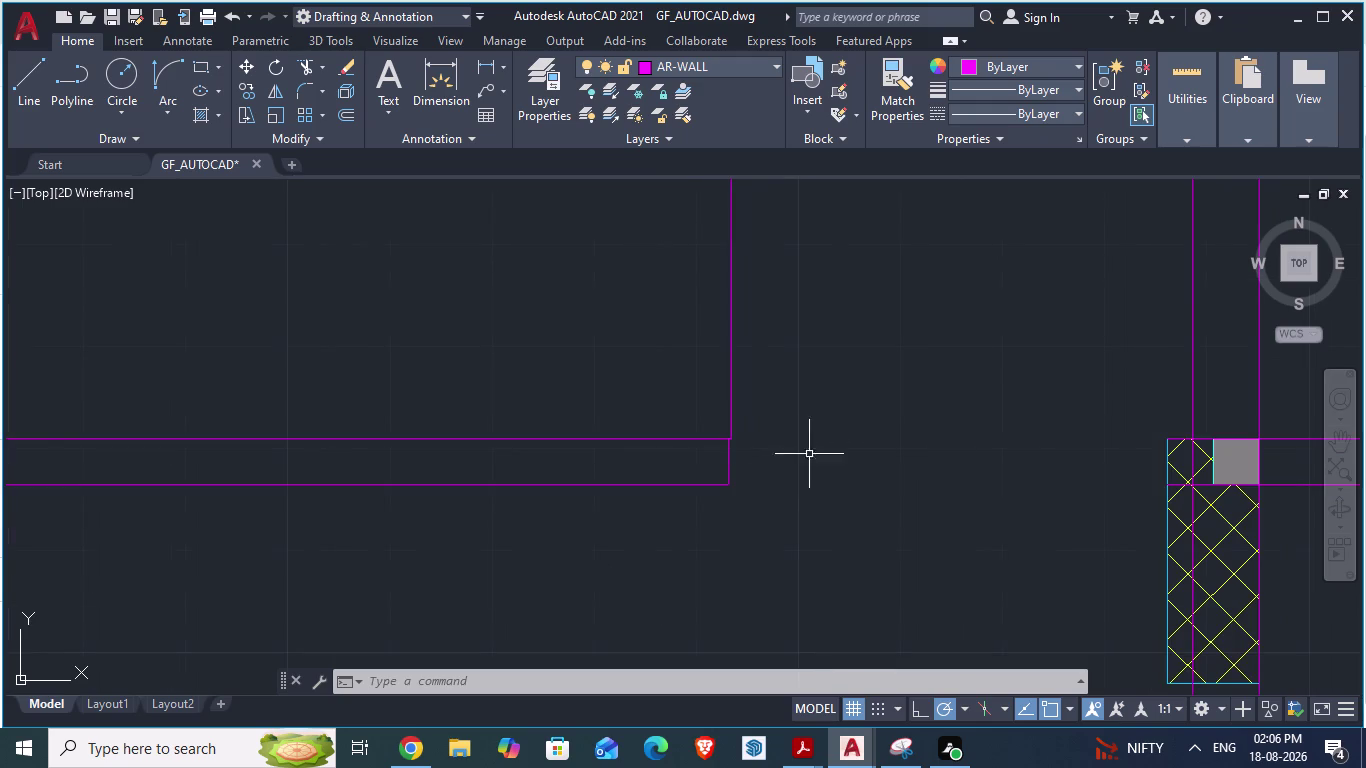
scroll(down, 3)
scroll(up, 3)
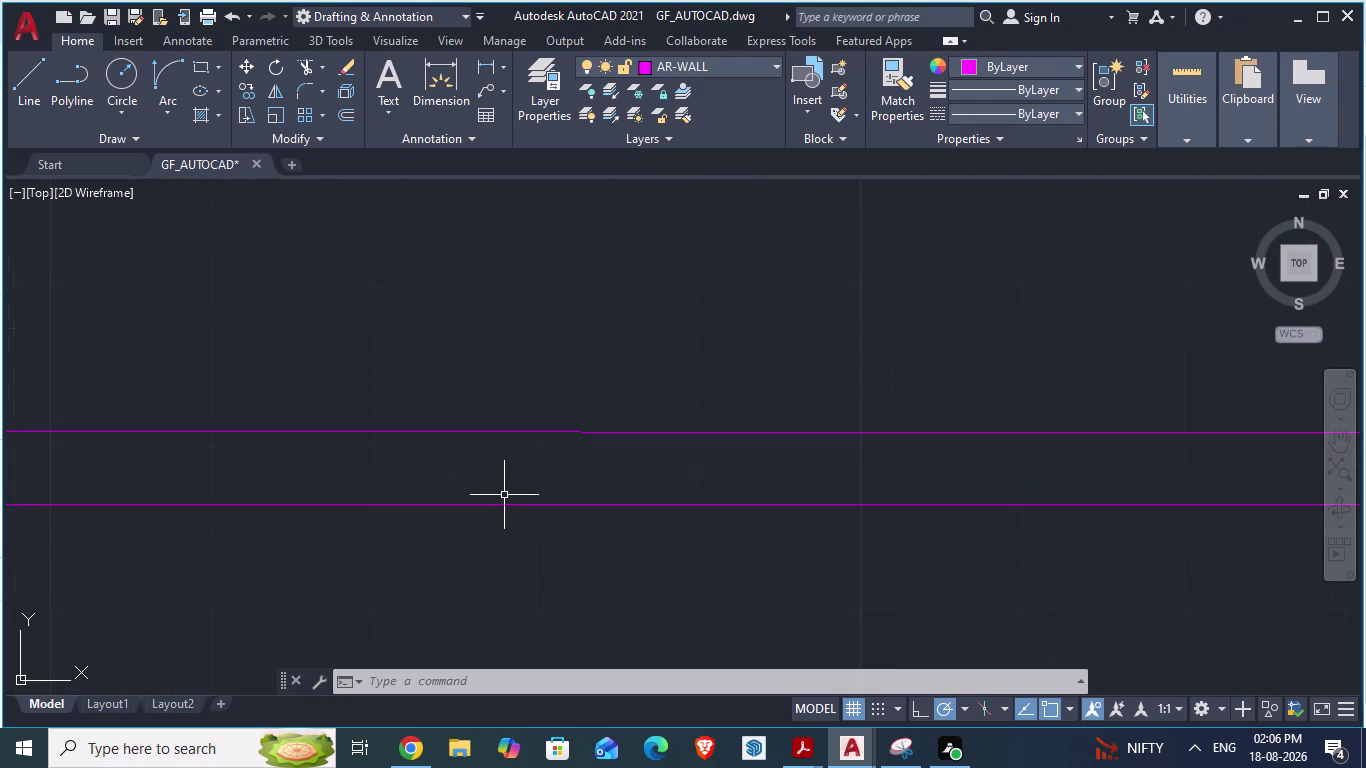
click(578, 433)
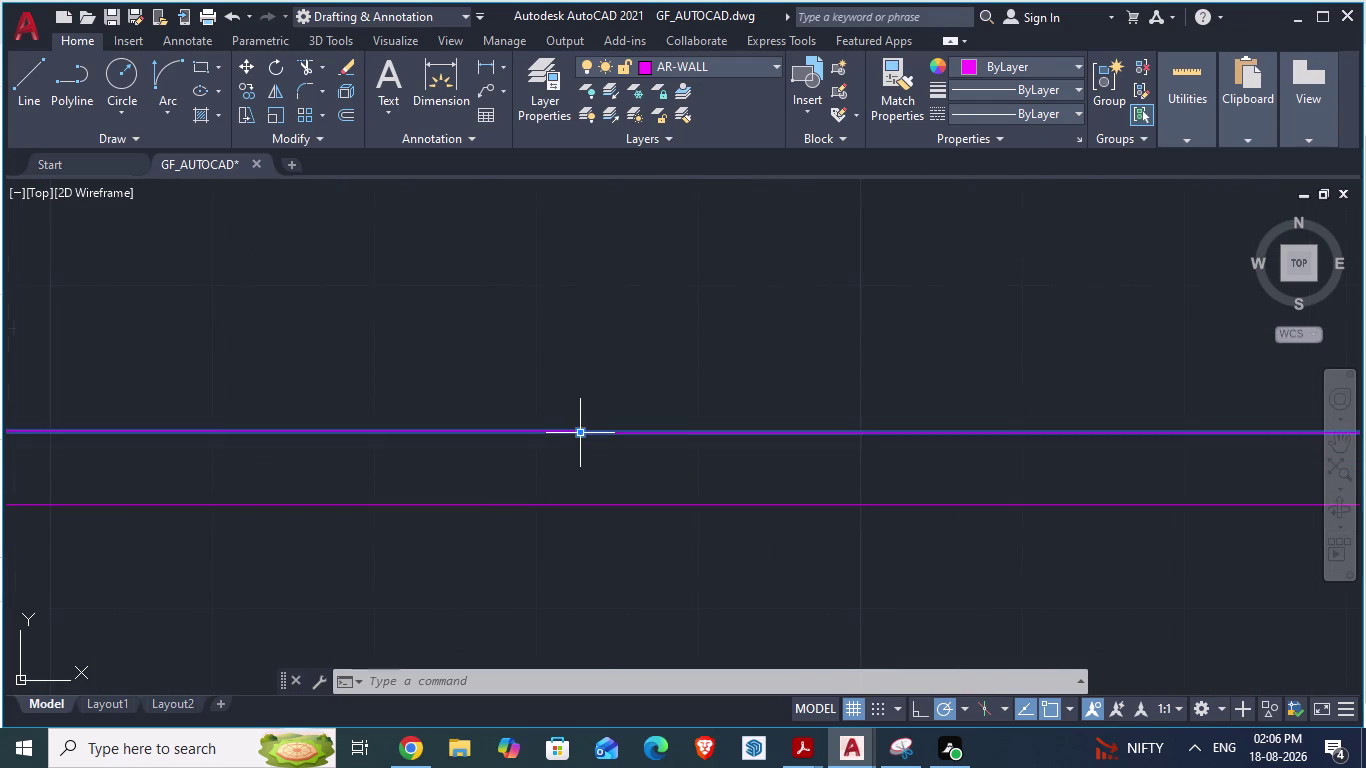
scroll(down, 3)
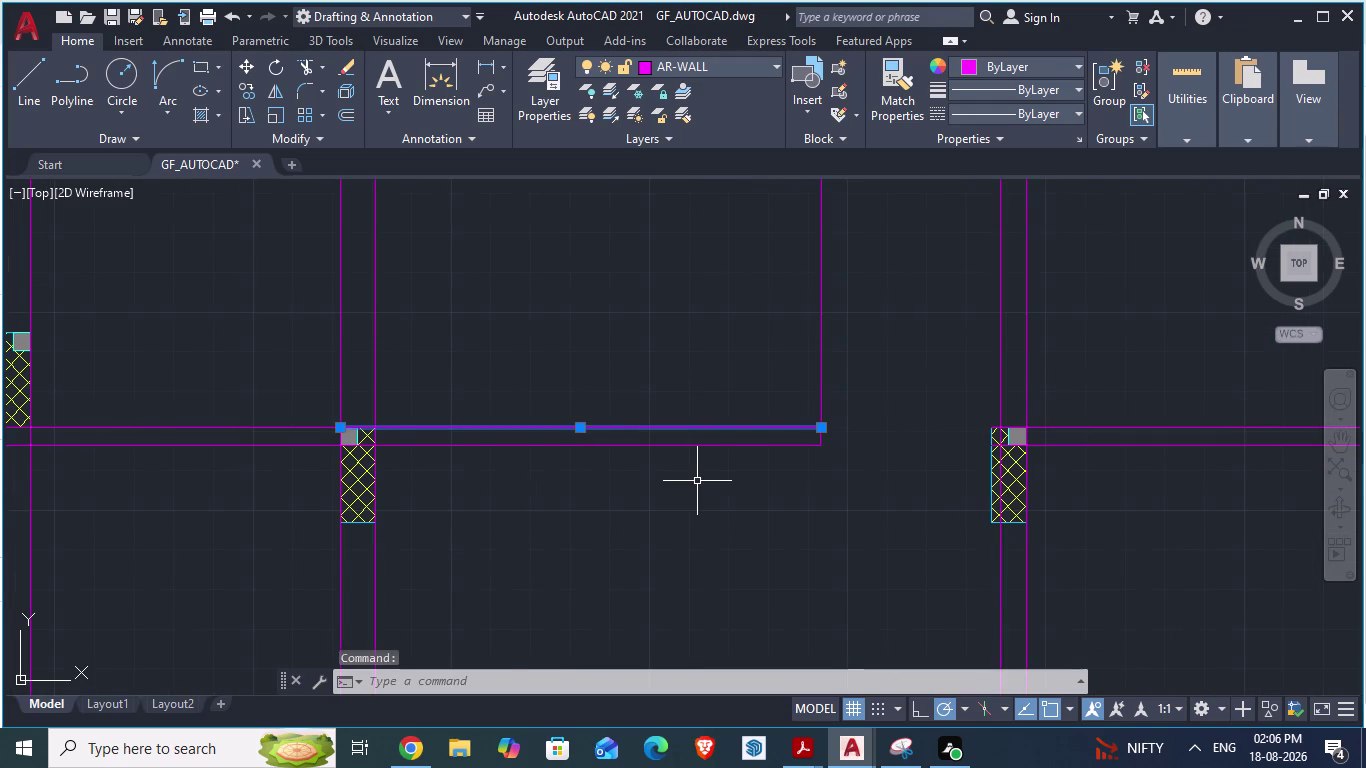
key(Delete)
scroll(up, 3)
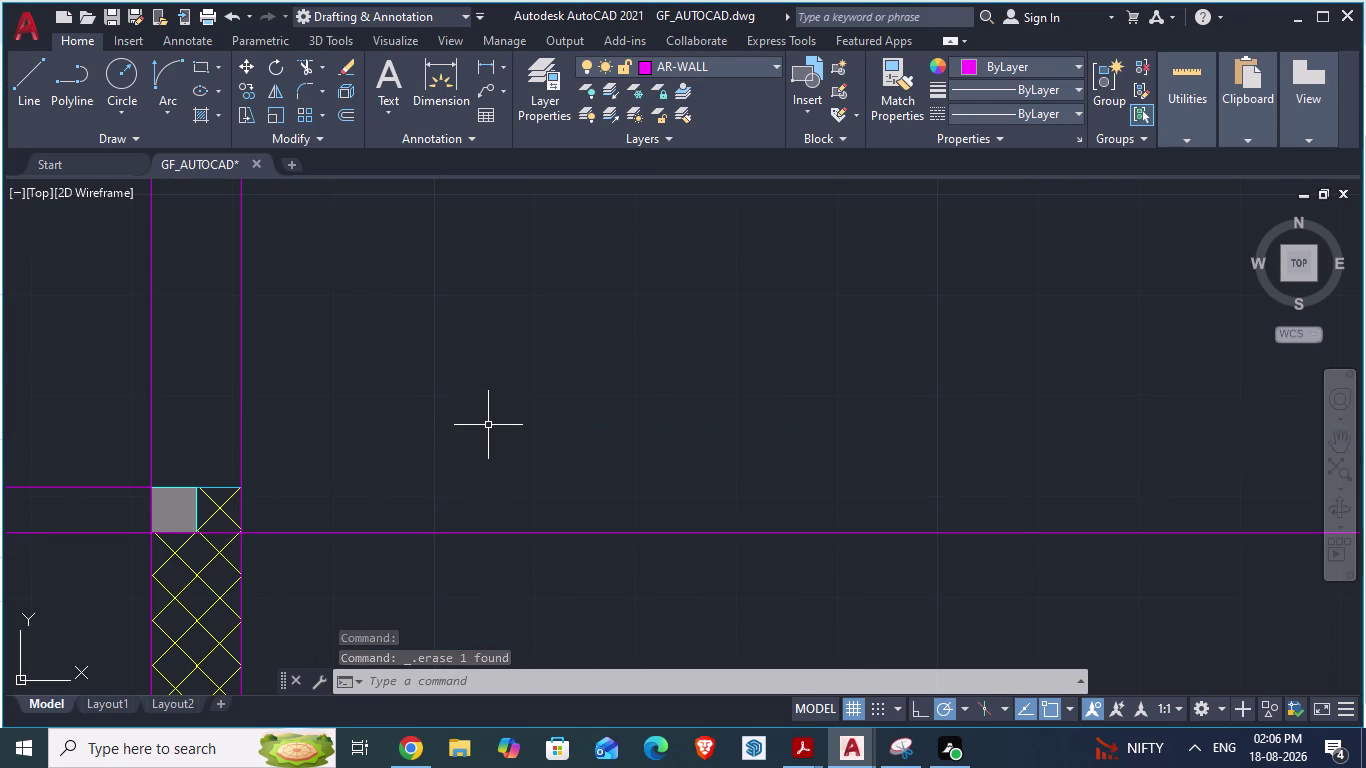
key(Escape)
Try extending (EX) the wall line left of the column, then start a new line there.
scroll(down, 3)
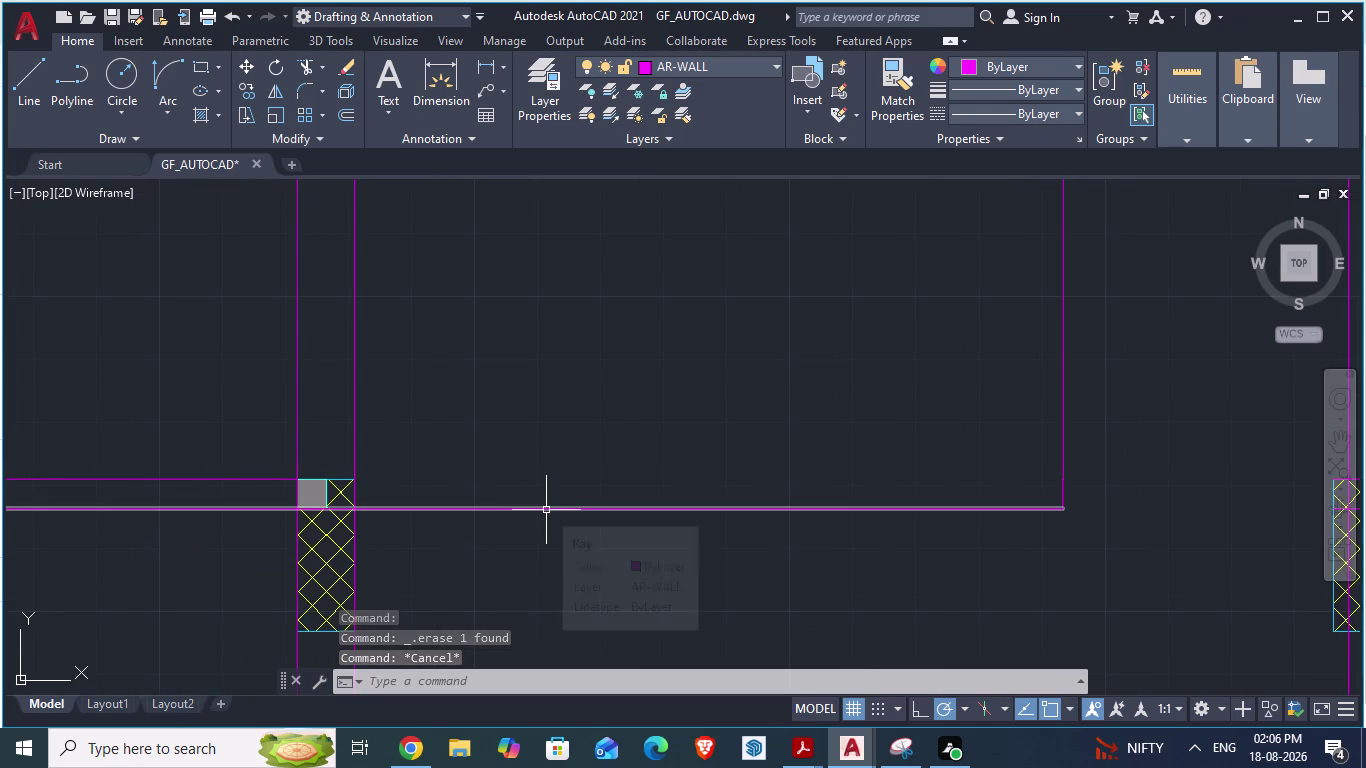
scroll(up, 3)
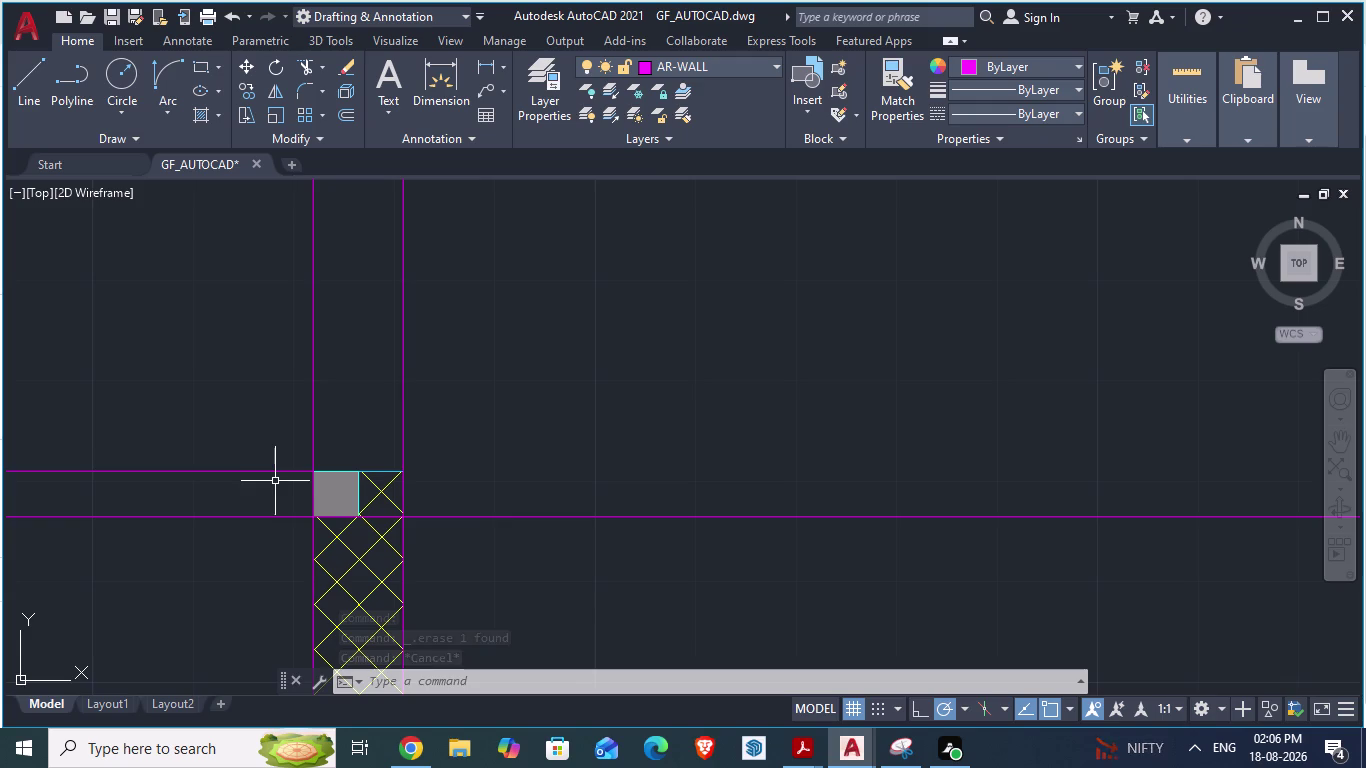
click(277, 473)
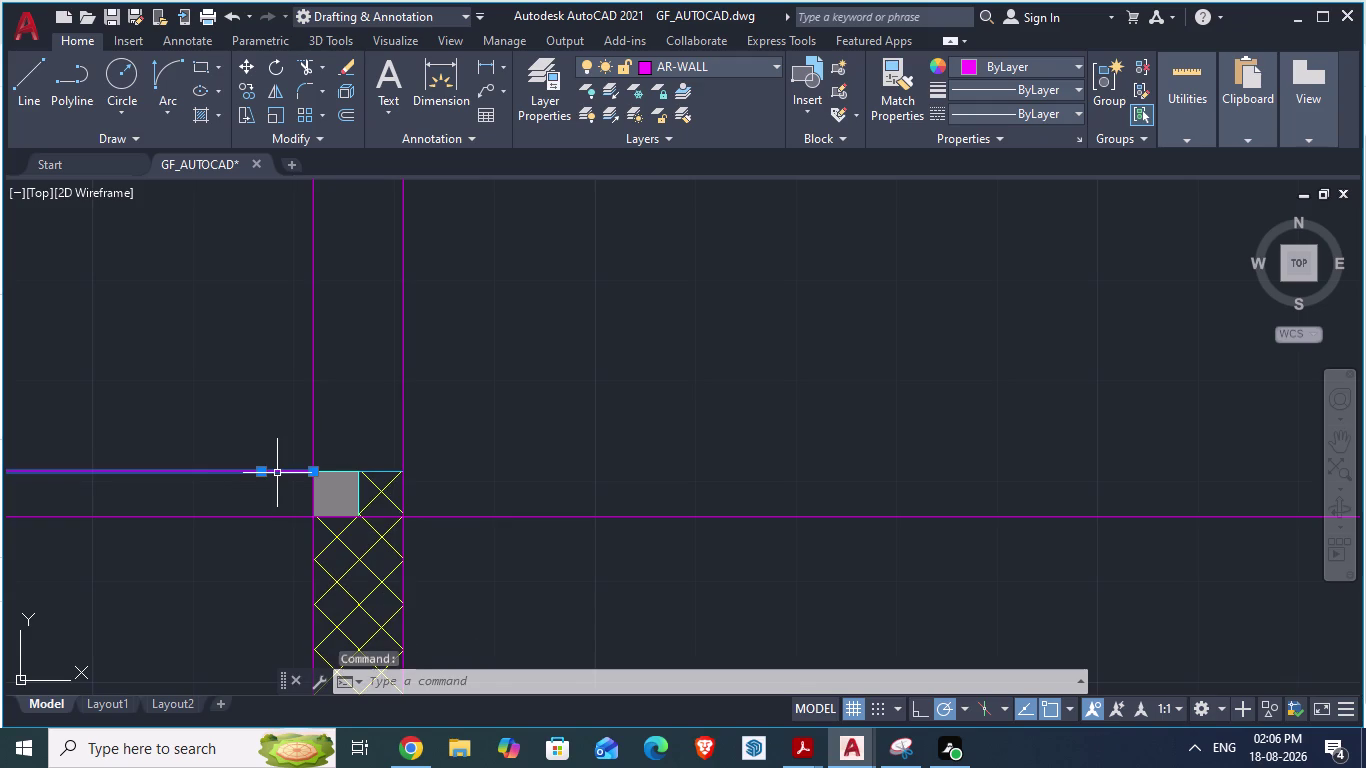
text(e)
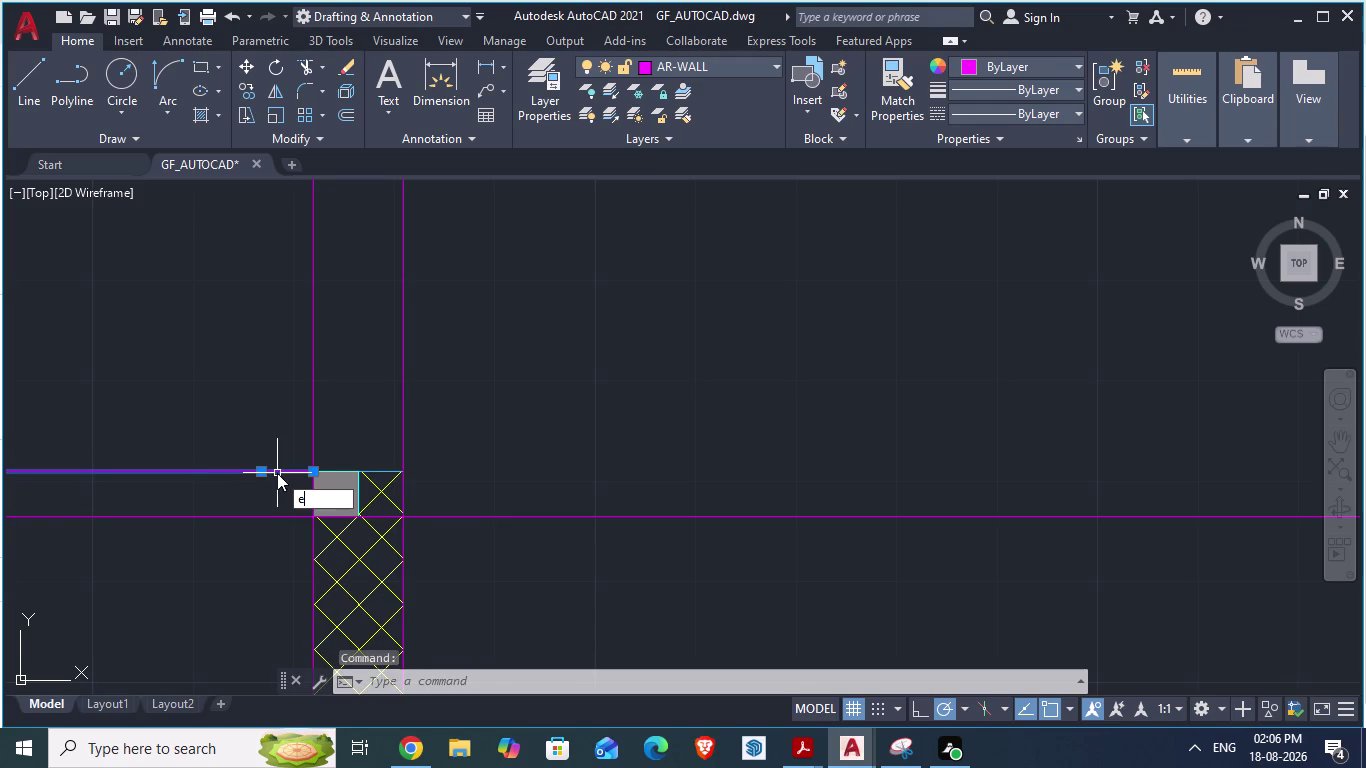
text(x)
key(Return)
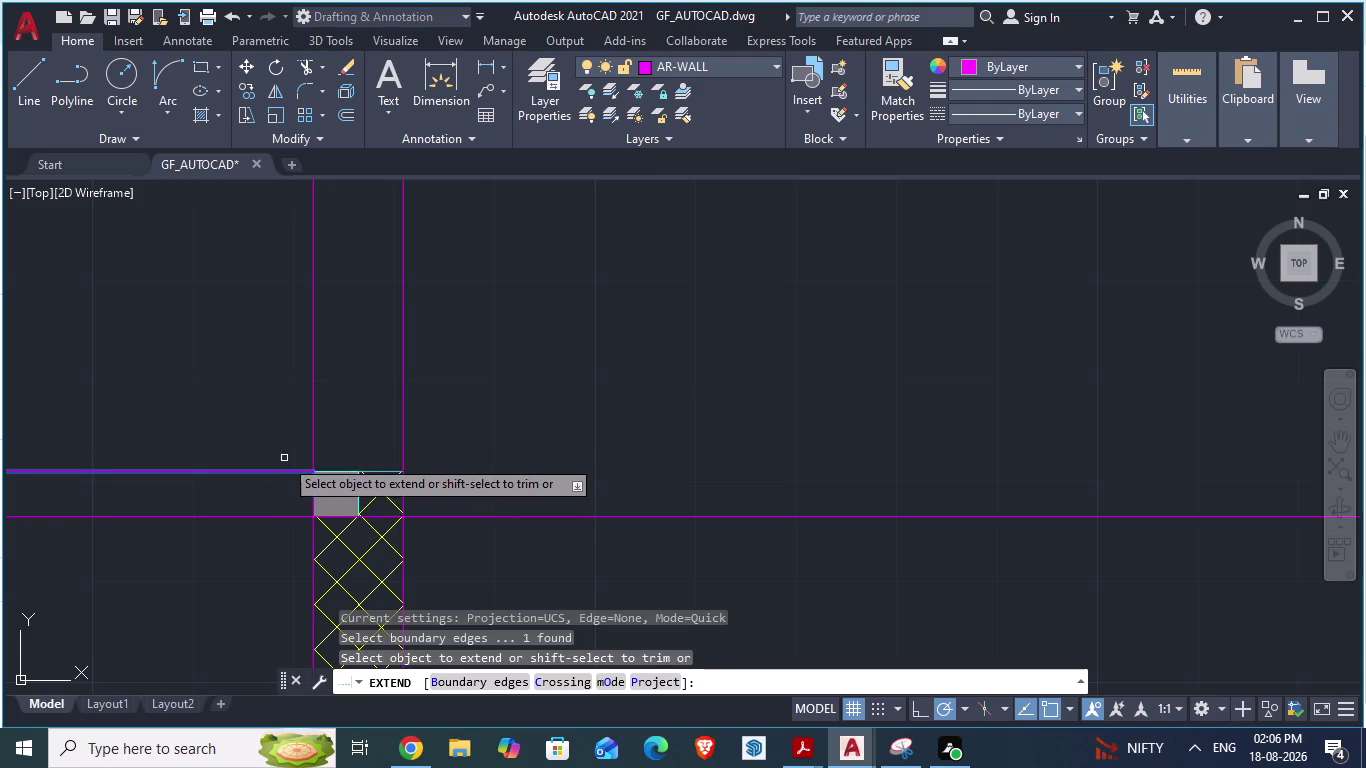
scroll(up, 3)
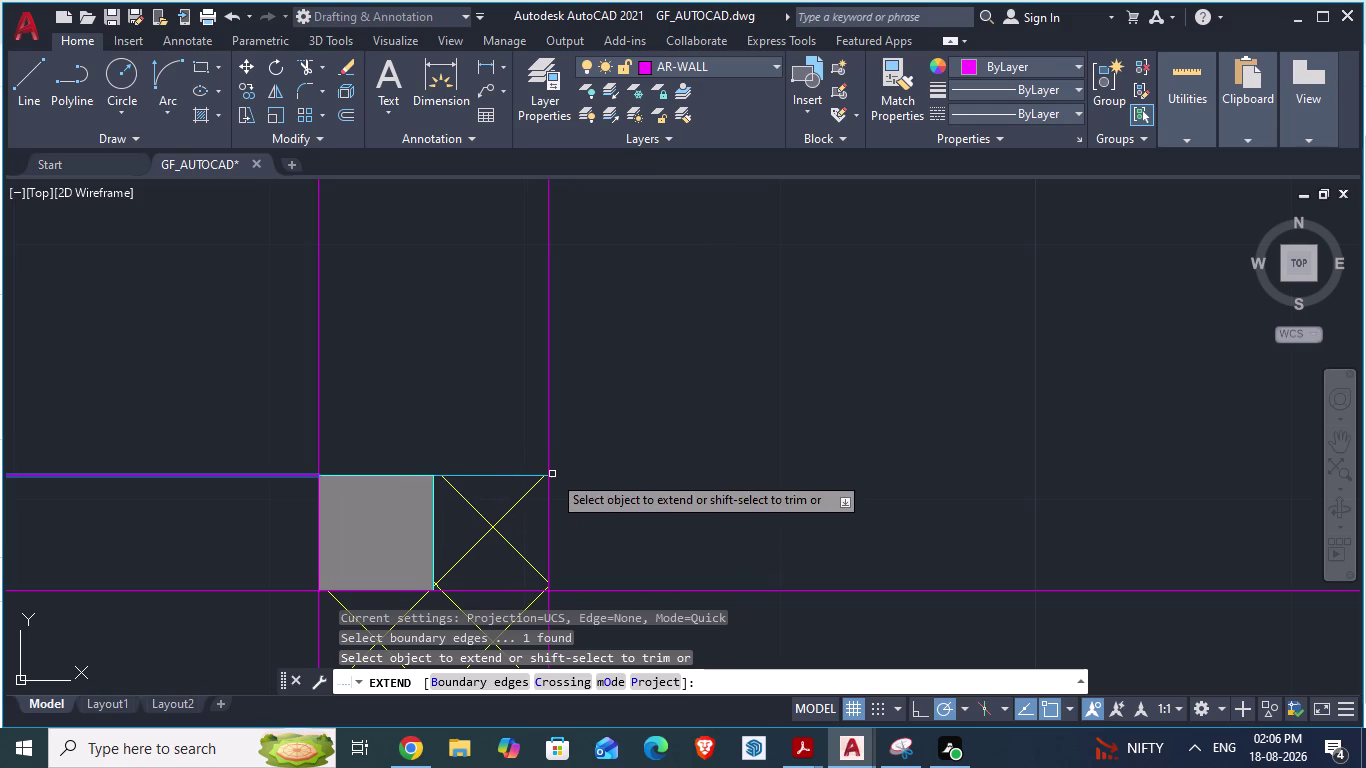
key(Escape)
scroll(down, 3)
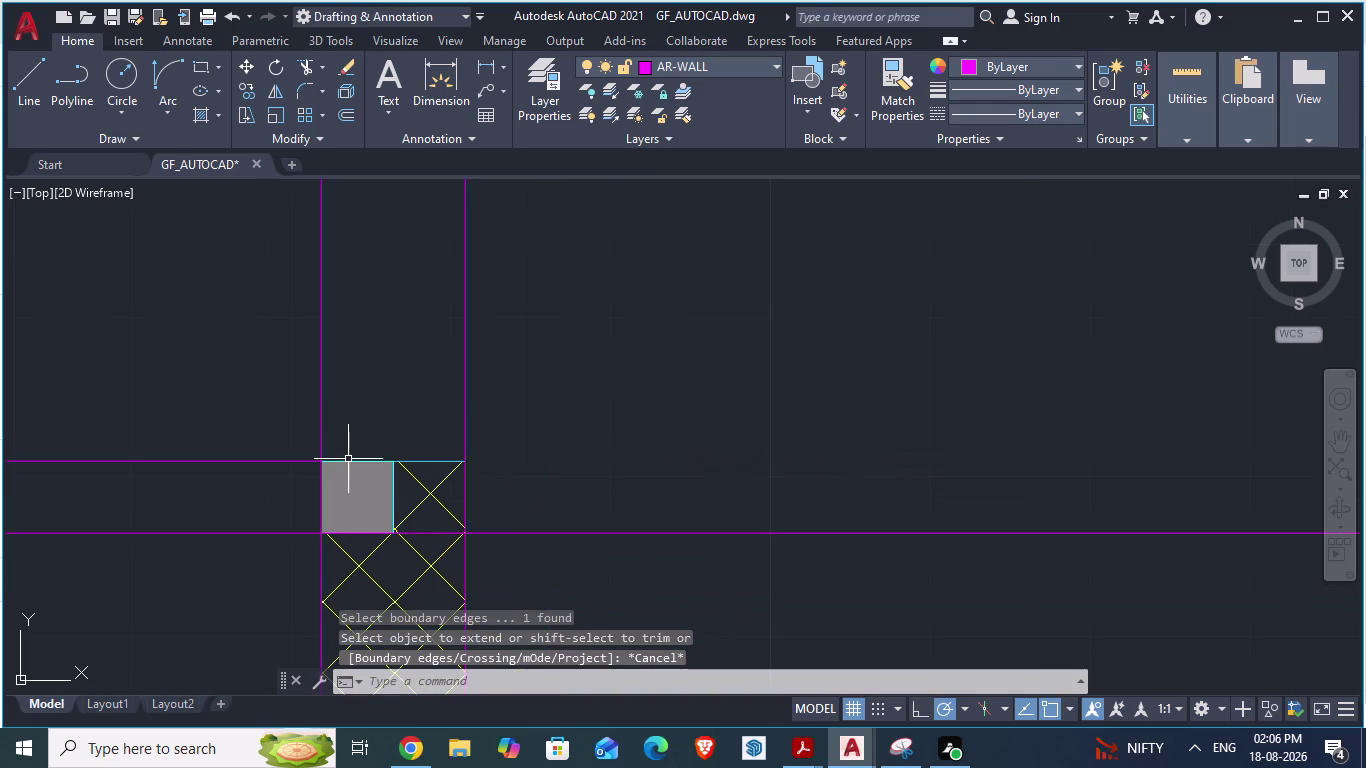
key(l)
key(Return)
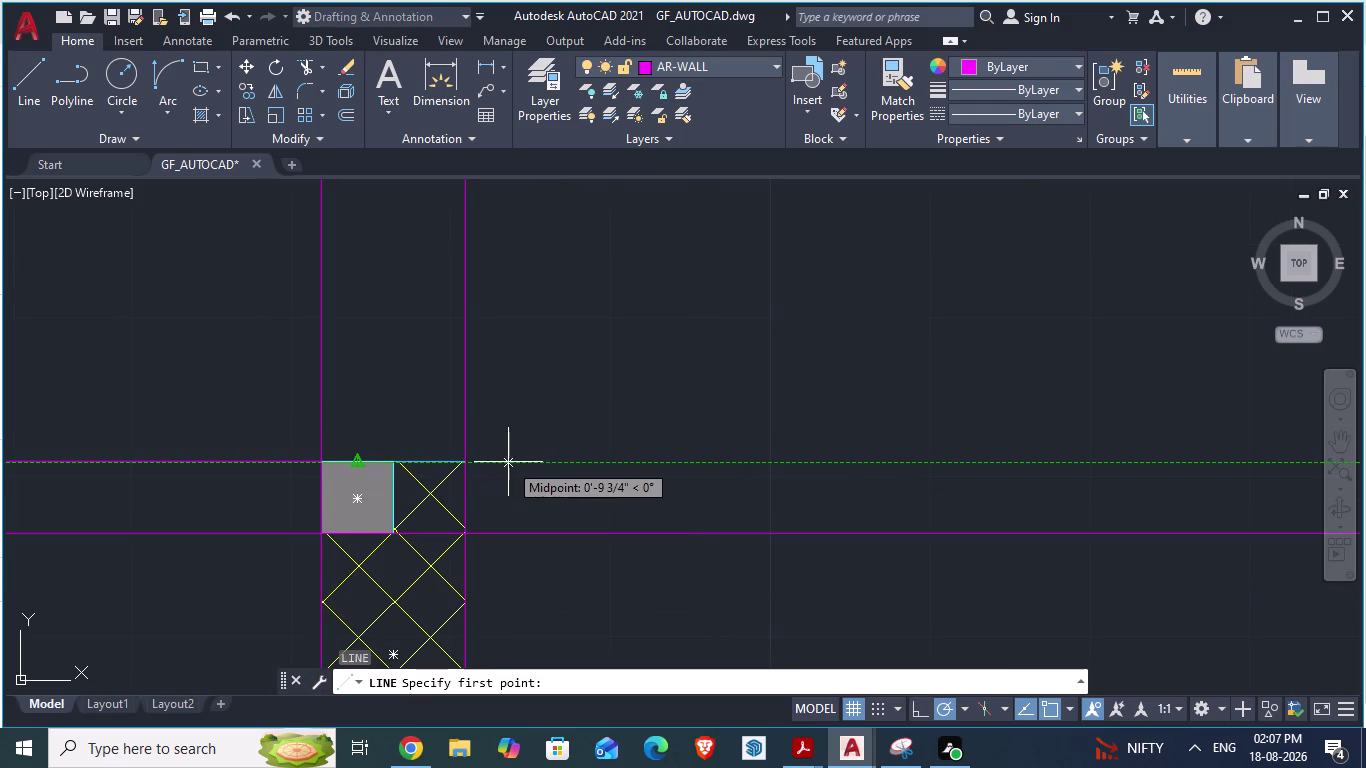
click(466, 465)
scroll(down, 3)
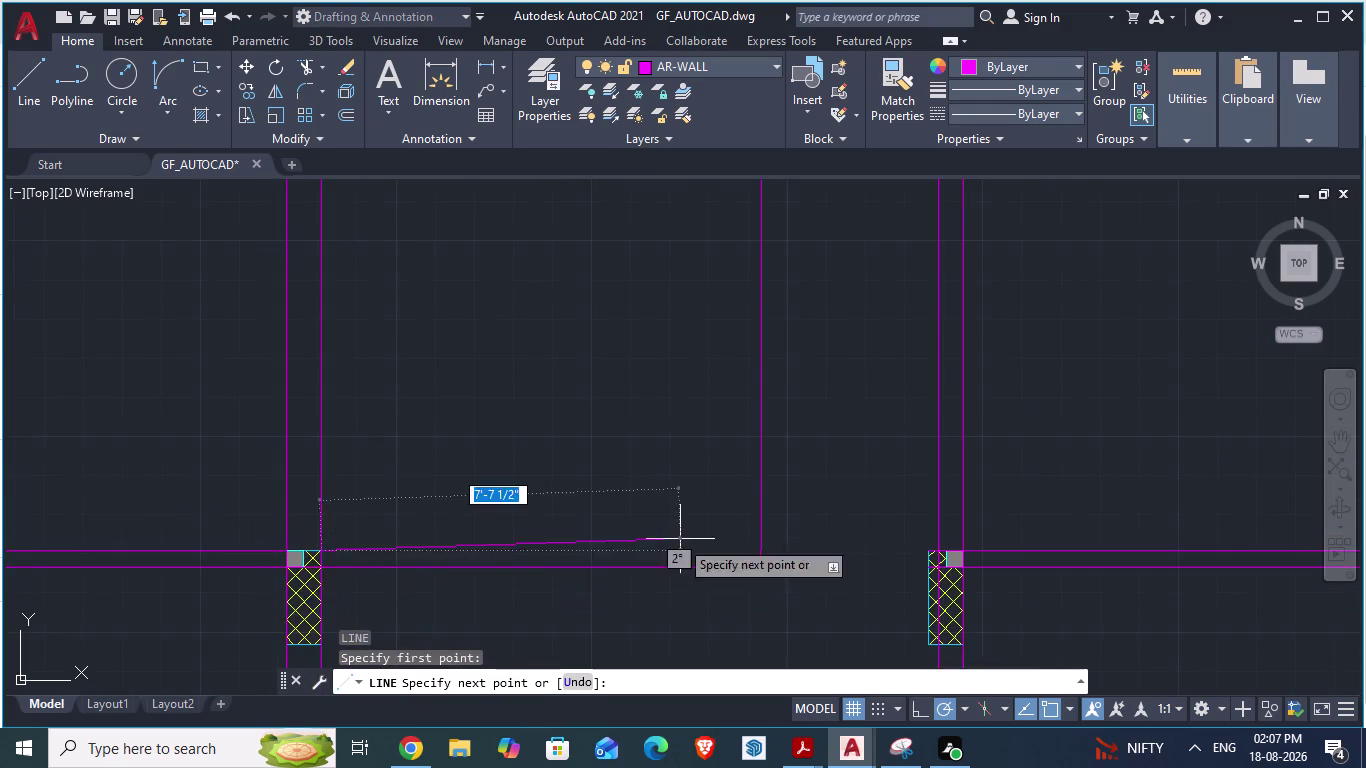
scroll(up, 3)
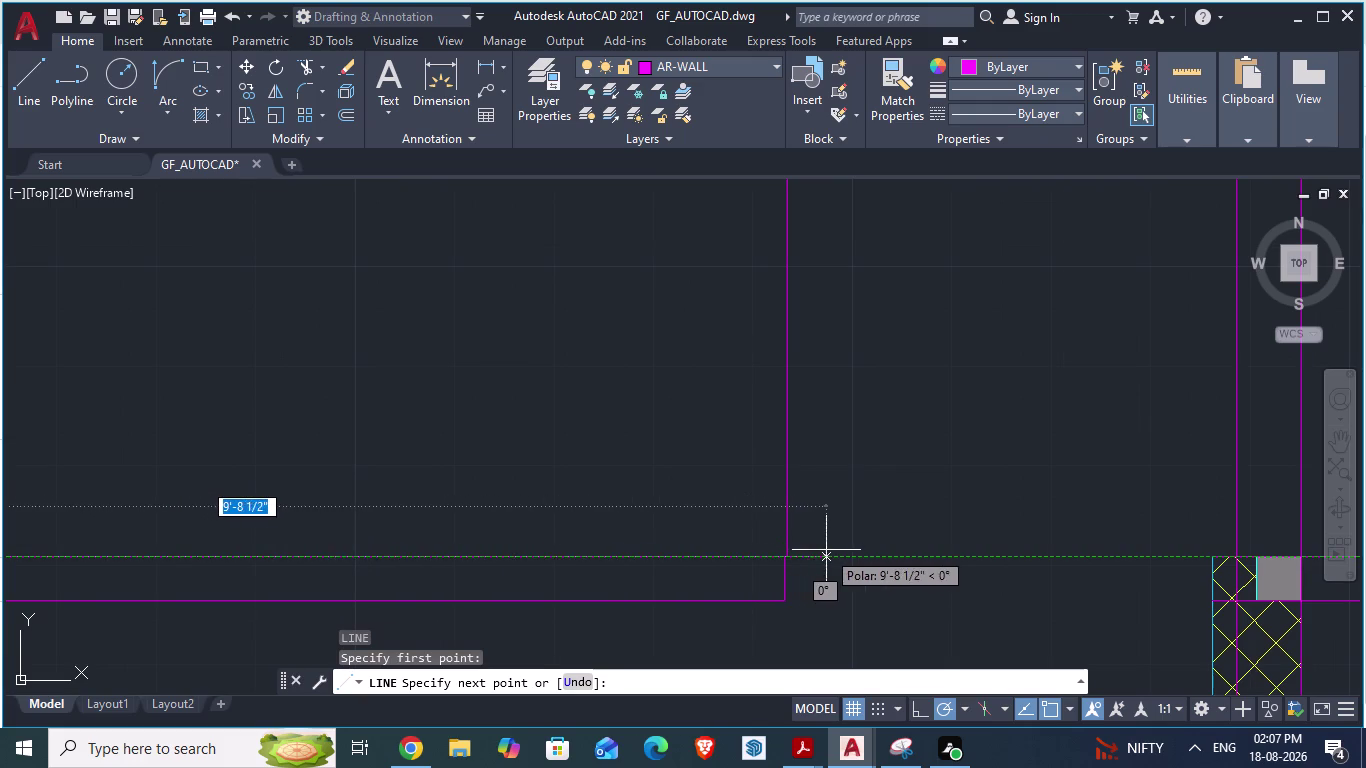
click(826, 550)
key(Return)
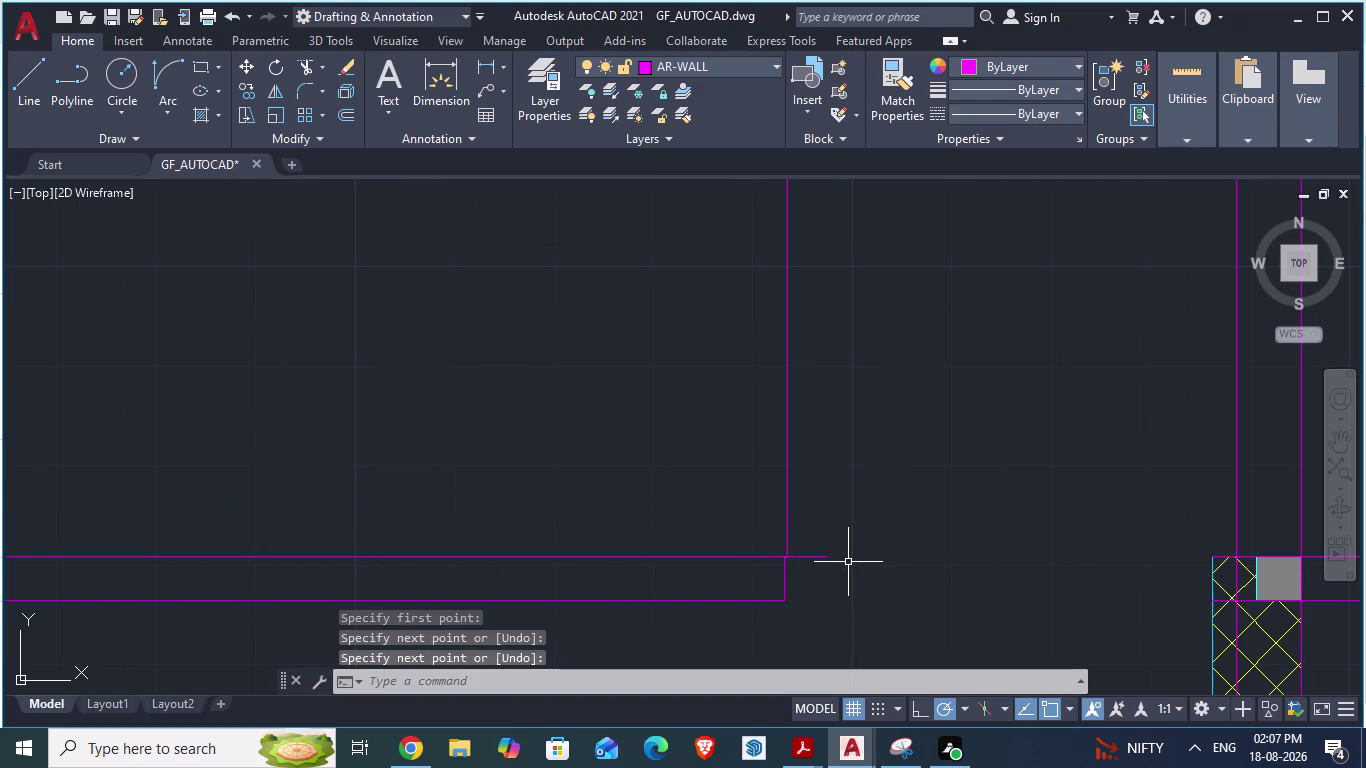
scroll(up, 3)
scroll(down, 3)
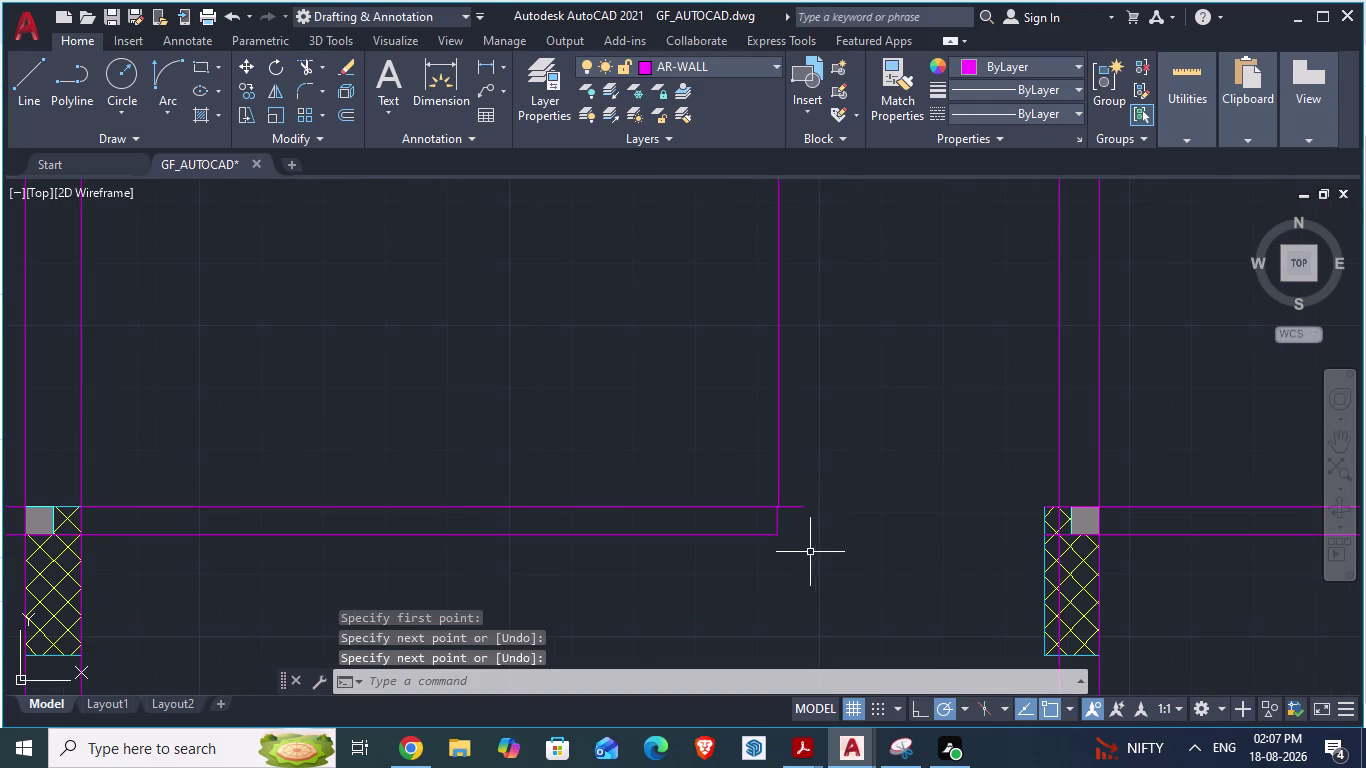
scroll(up, 3)
scroll(up, 3)
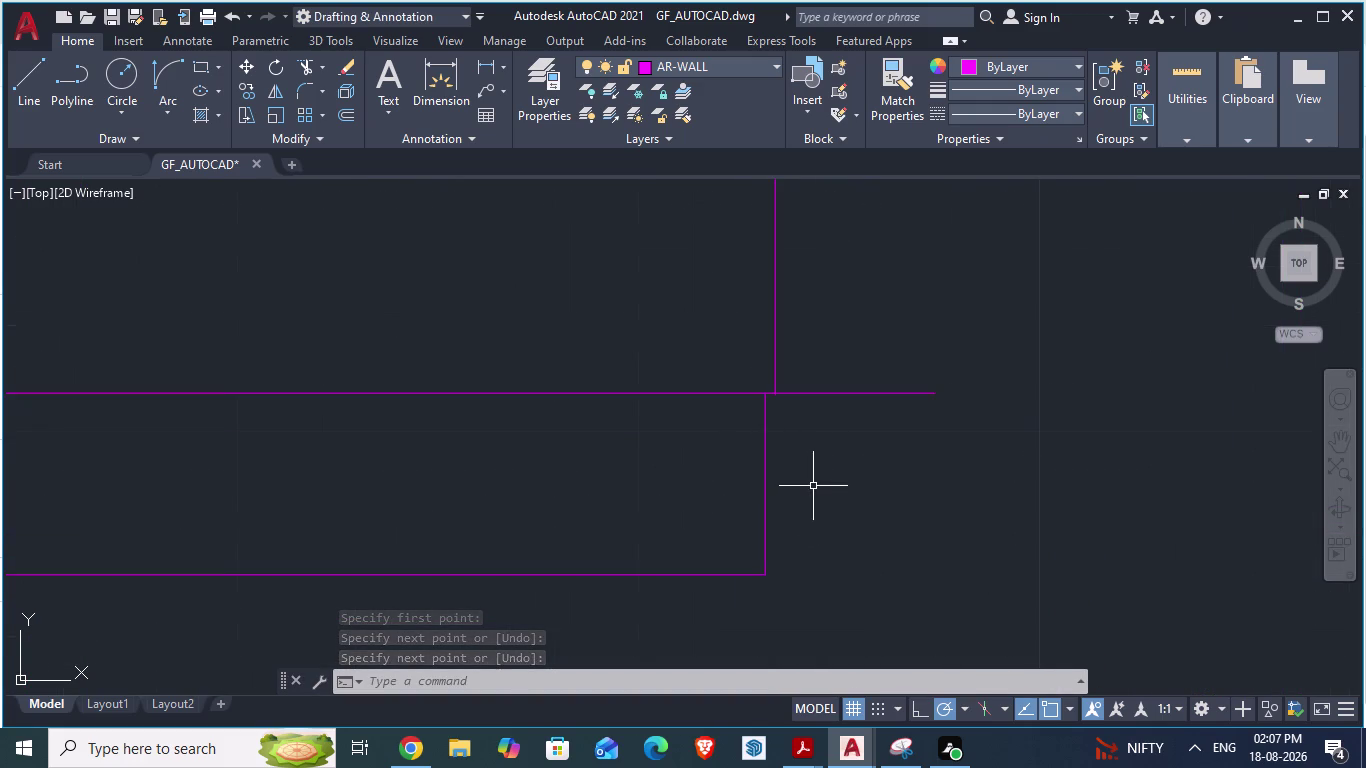
scroll(down, 3)
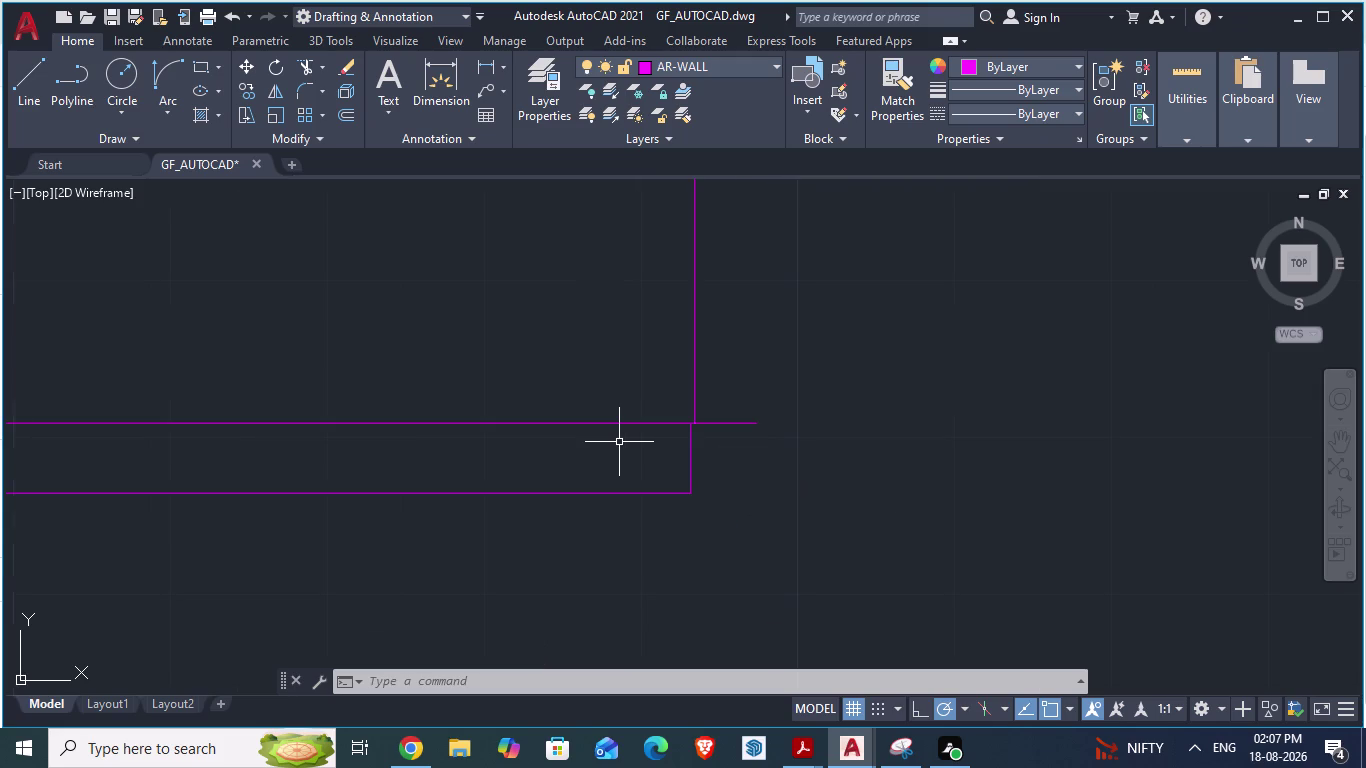
Start an aligned dimension, then cancel it after the first point.
scroll(up, 3)
scroll(down, 3)
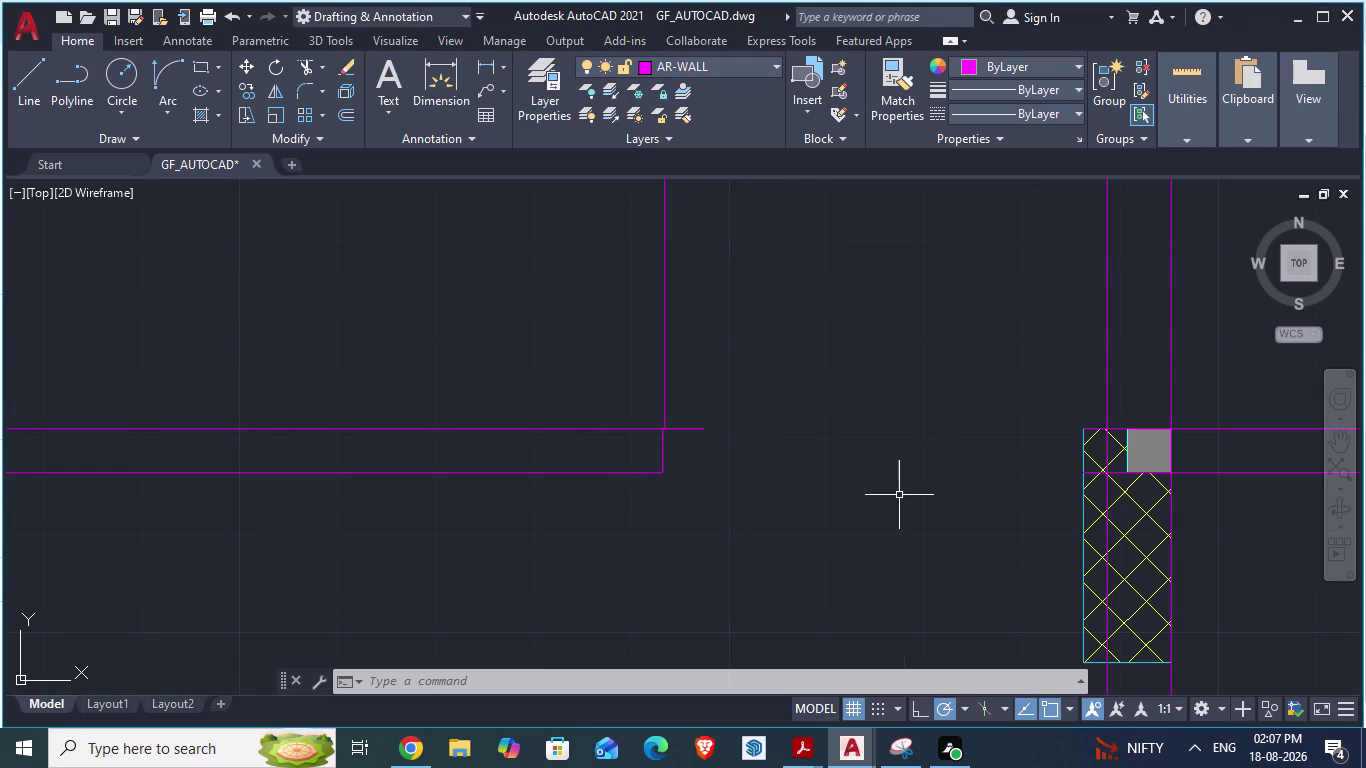
text(da)
key(Return)
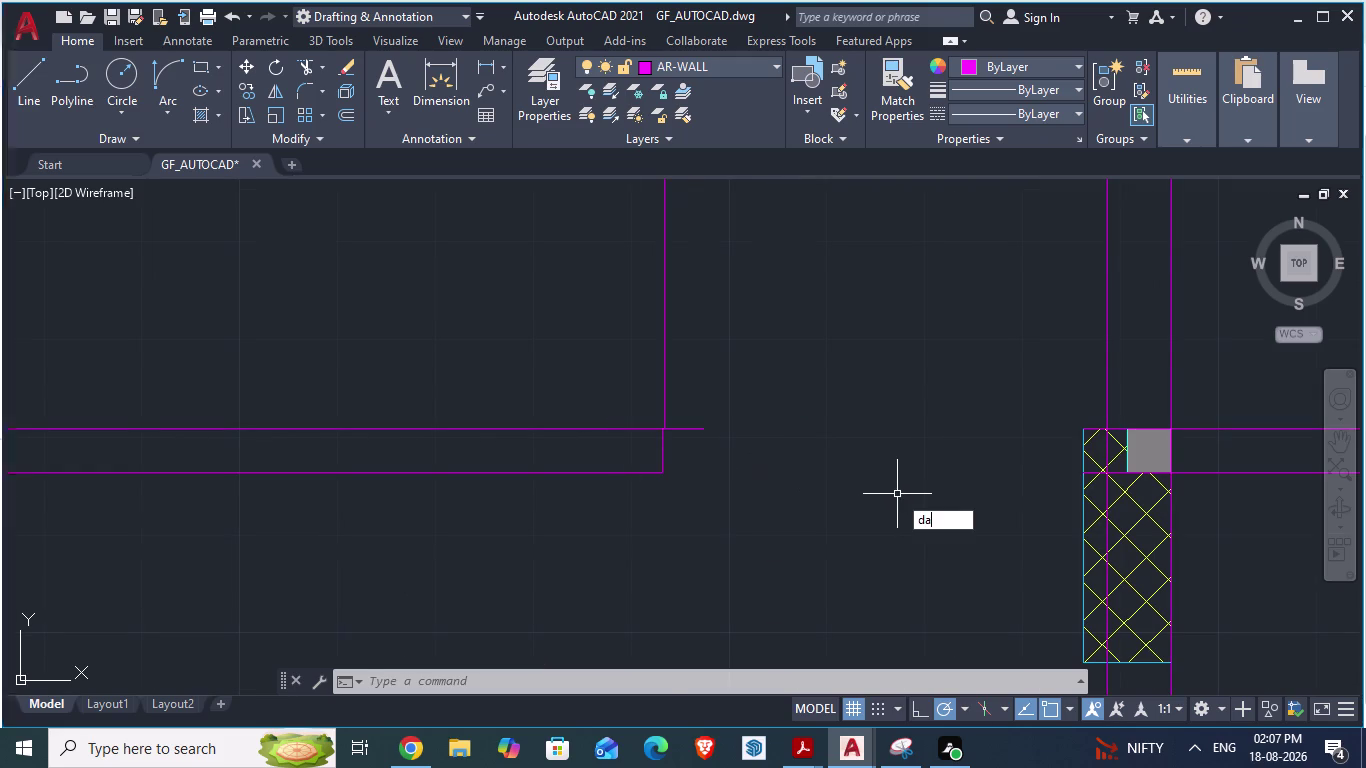
click(665, 472)
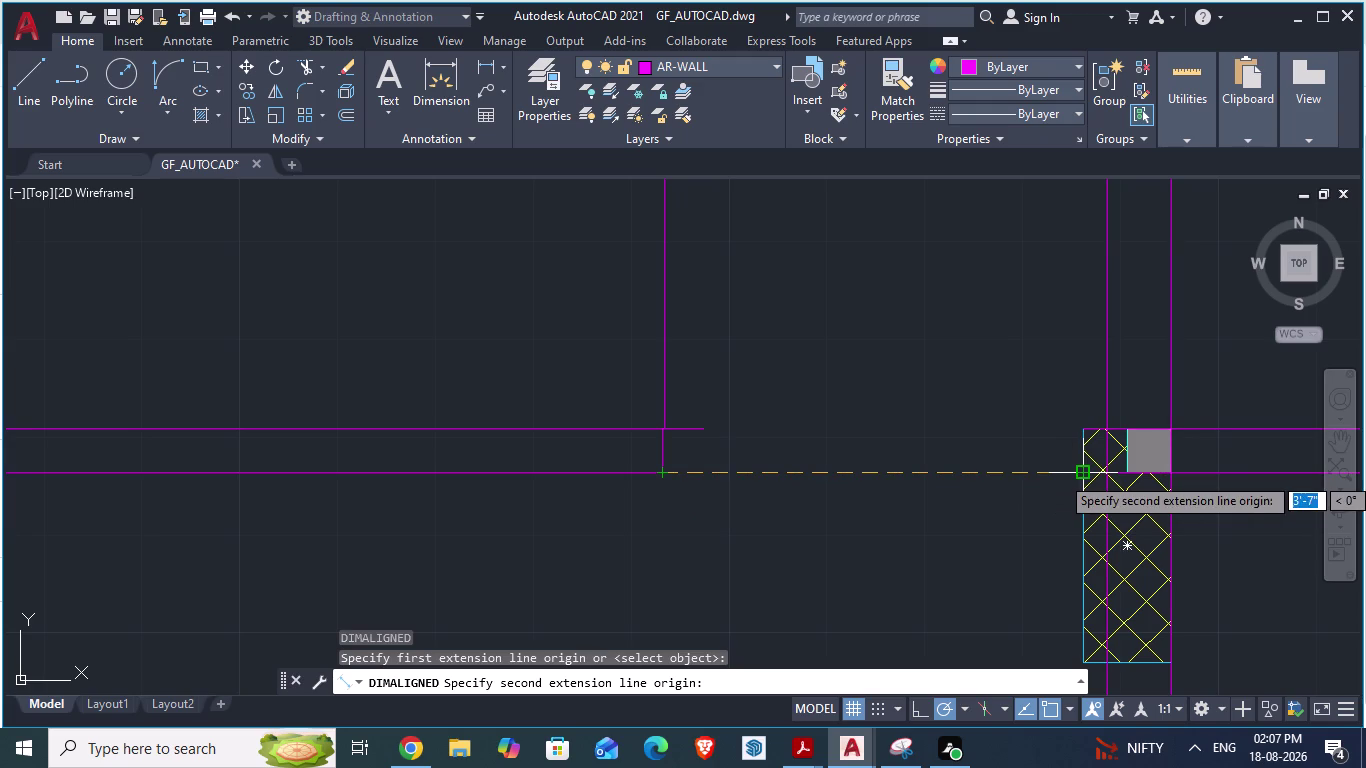
key(Escape)
Select the vertical wall line above the junction.
scroll(up, 3)
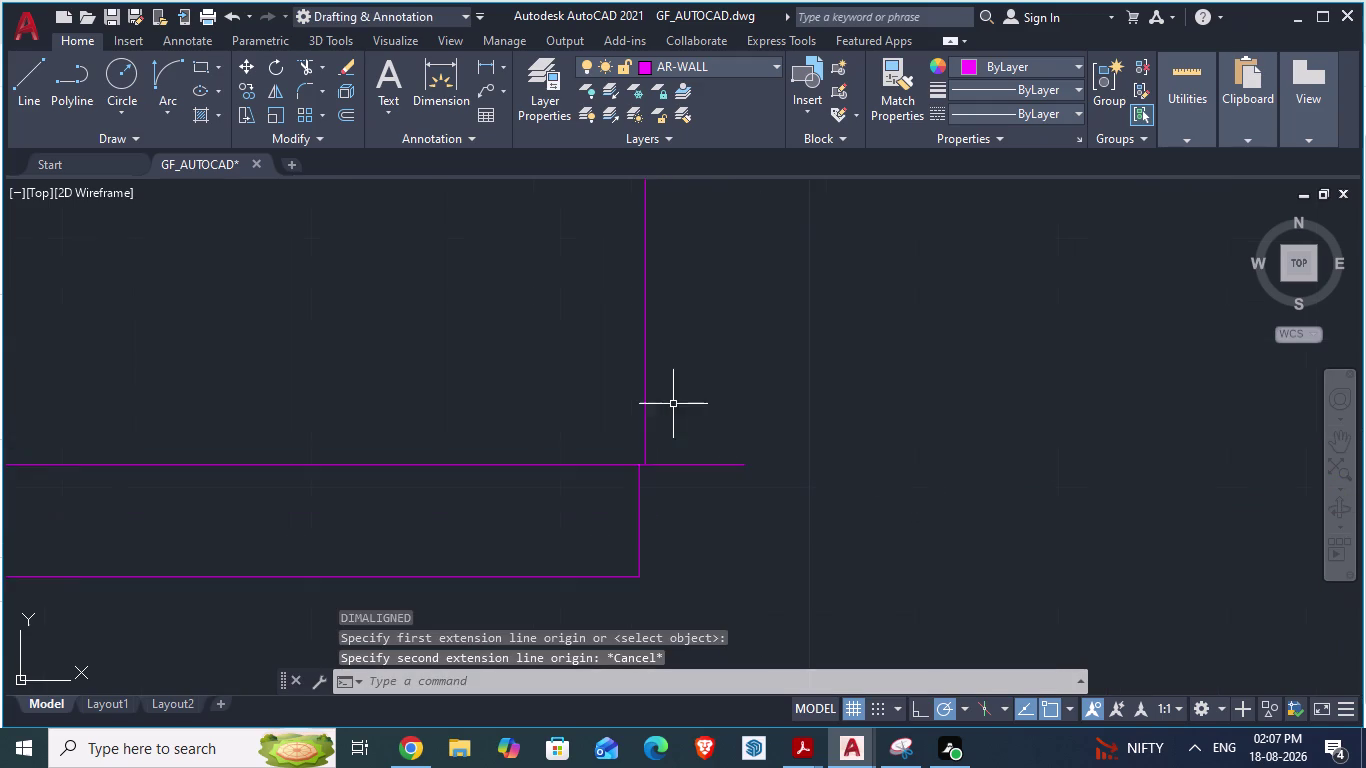
scroll(up, 3)
click(627, 415)
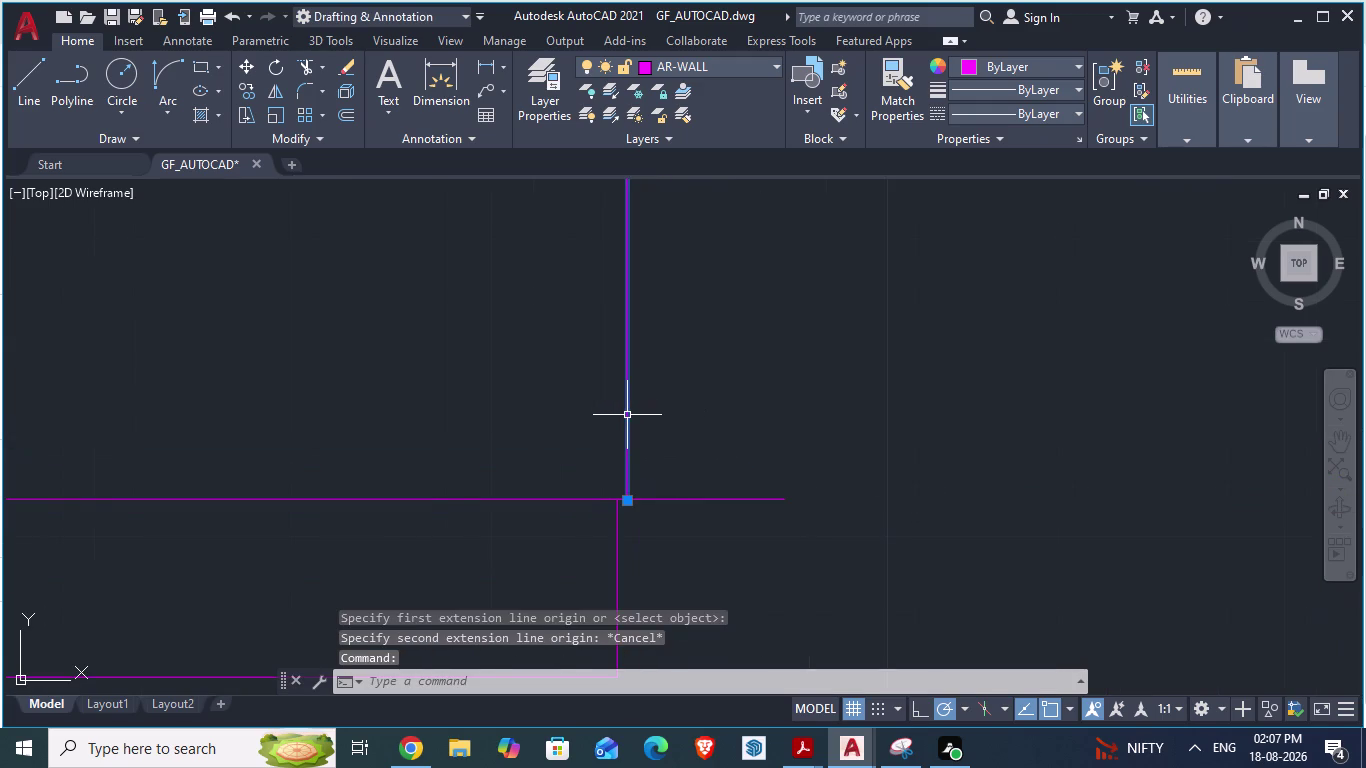
Move the vertical wall line into line with the wall below.
key(m)
key(Return)
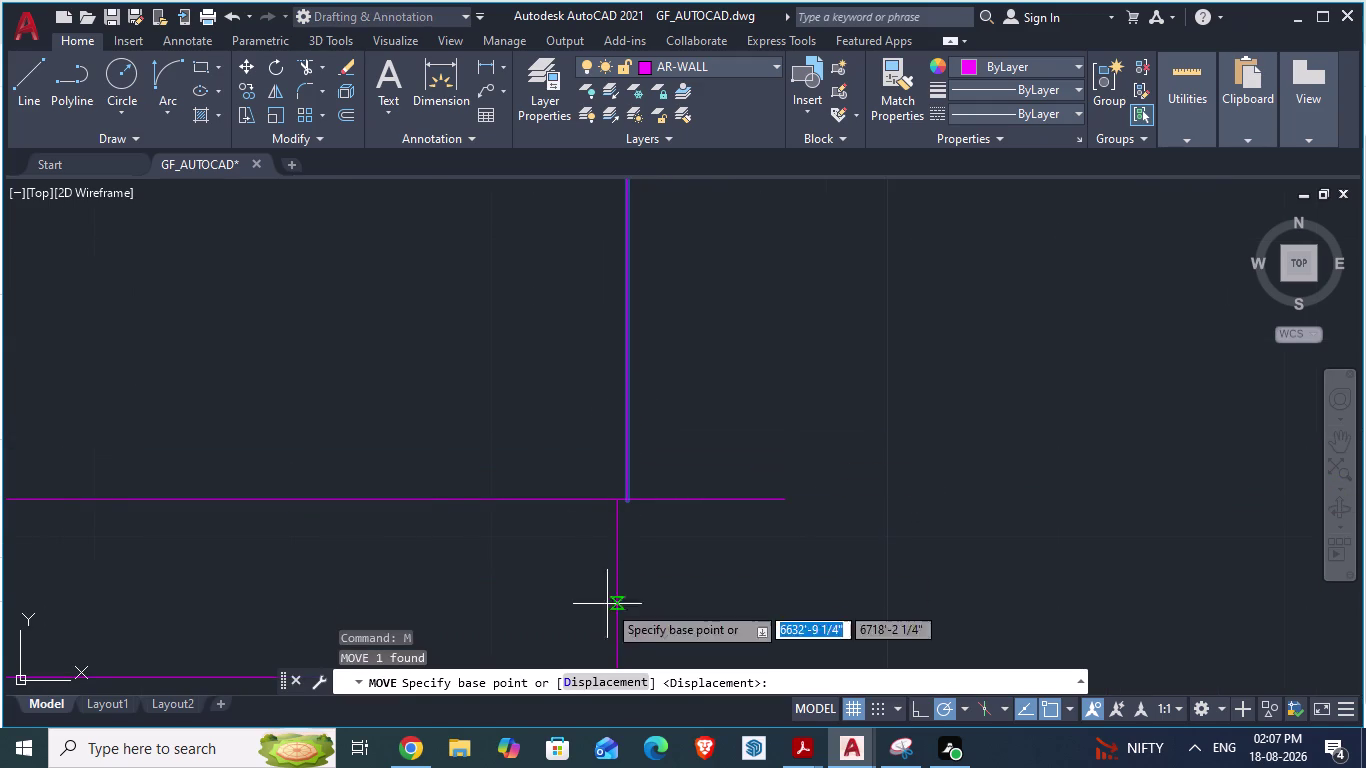
scroll(up, 3)
drag(603, 546, 577, 549)
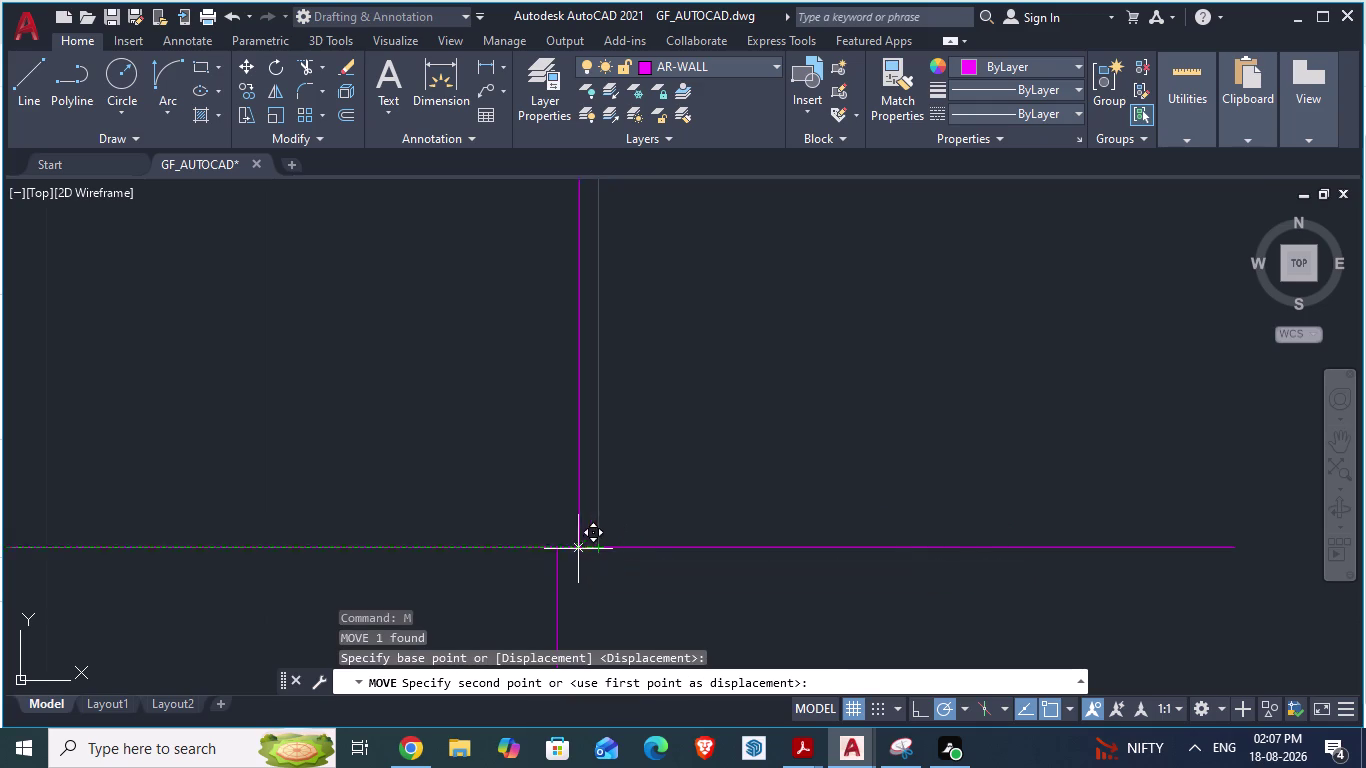
drag(577, 549, 559, 548)
click(559, 548)
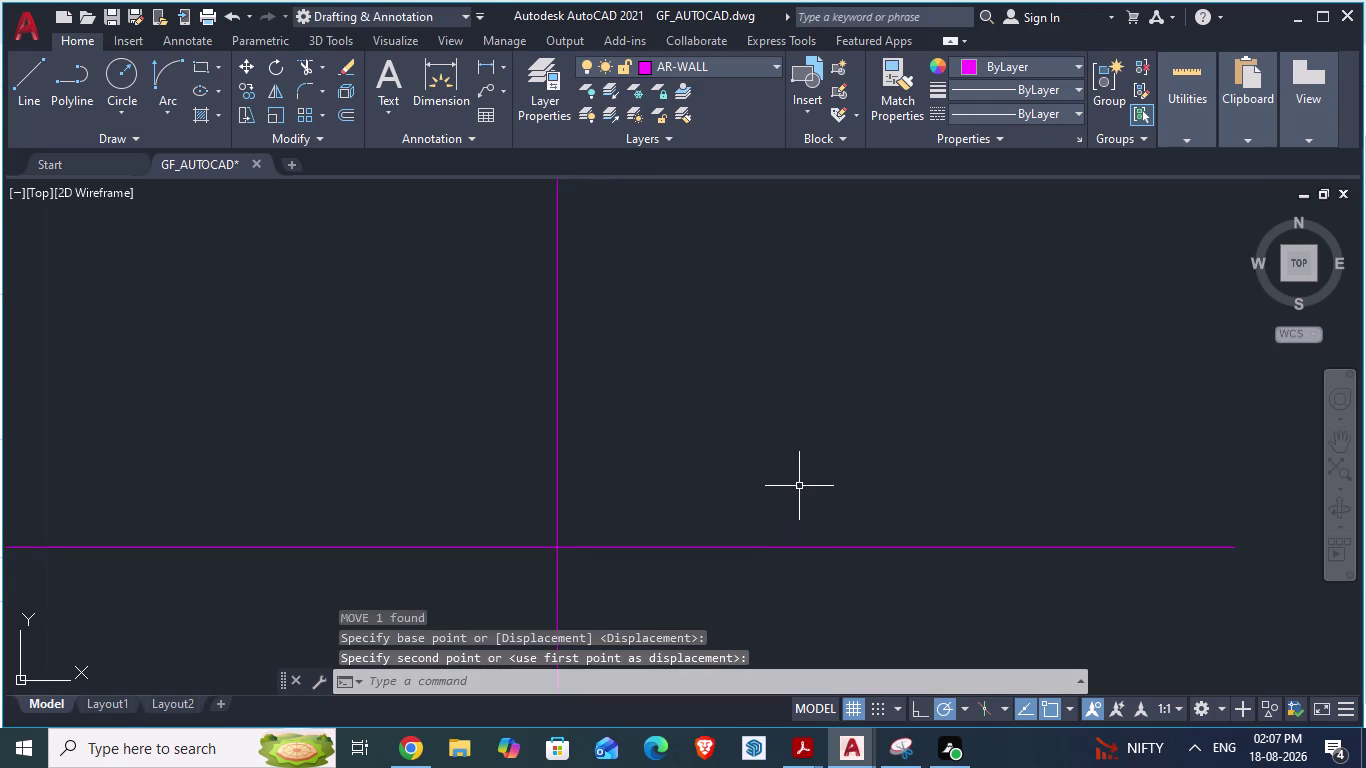
Trim away the unwanted line segment and save the GF_AUTOCAD drawing.
text(tr)
key(Return)
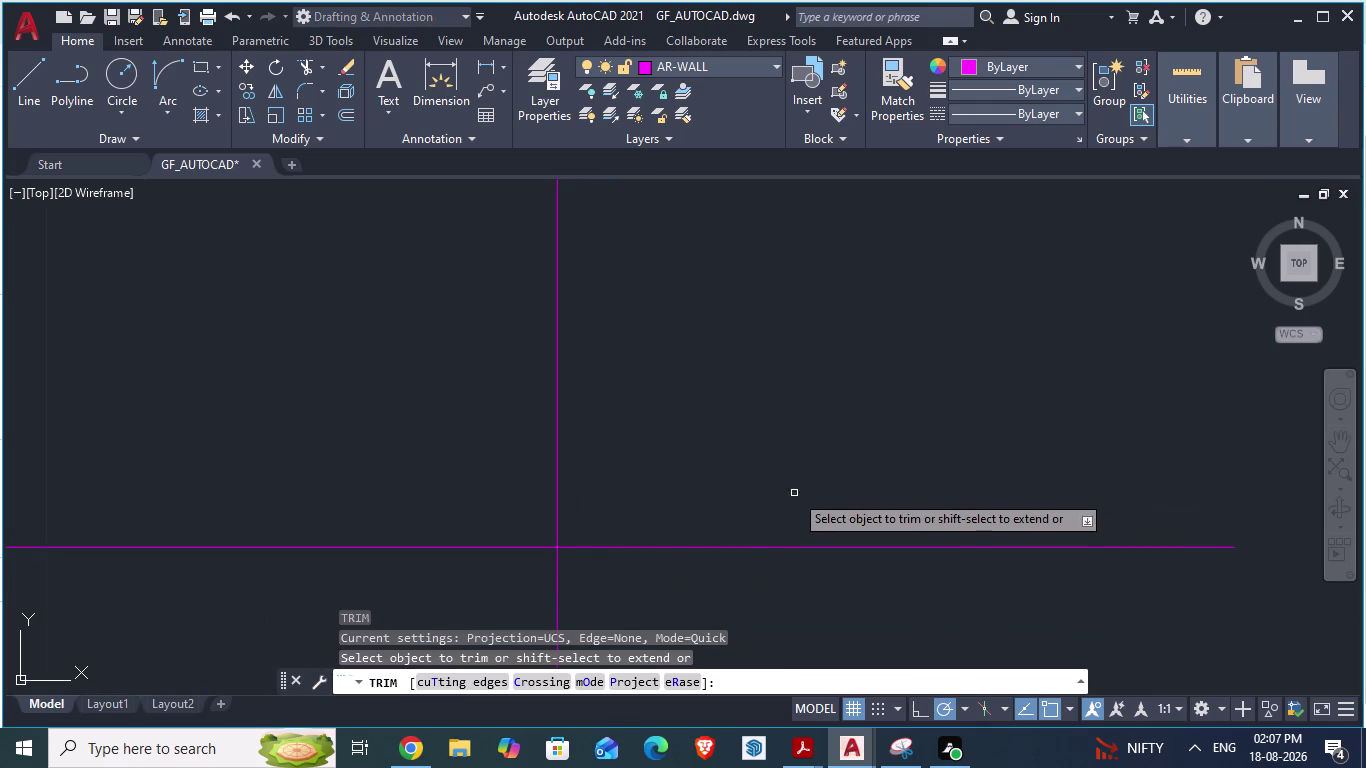
click(775, 549)
scroll(down, 3)
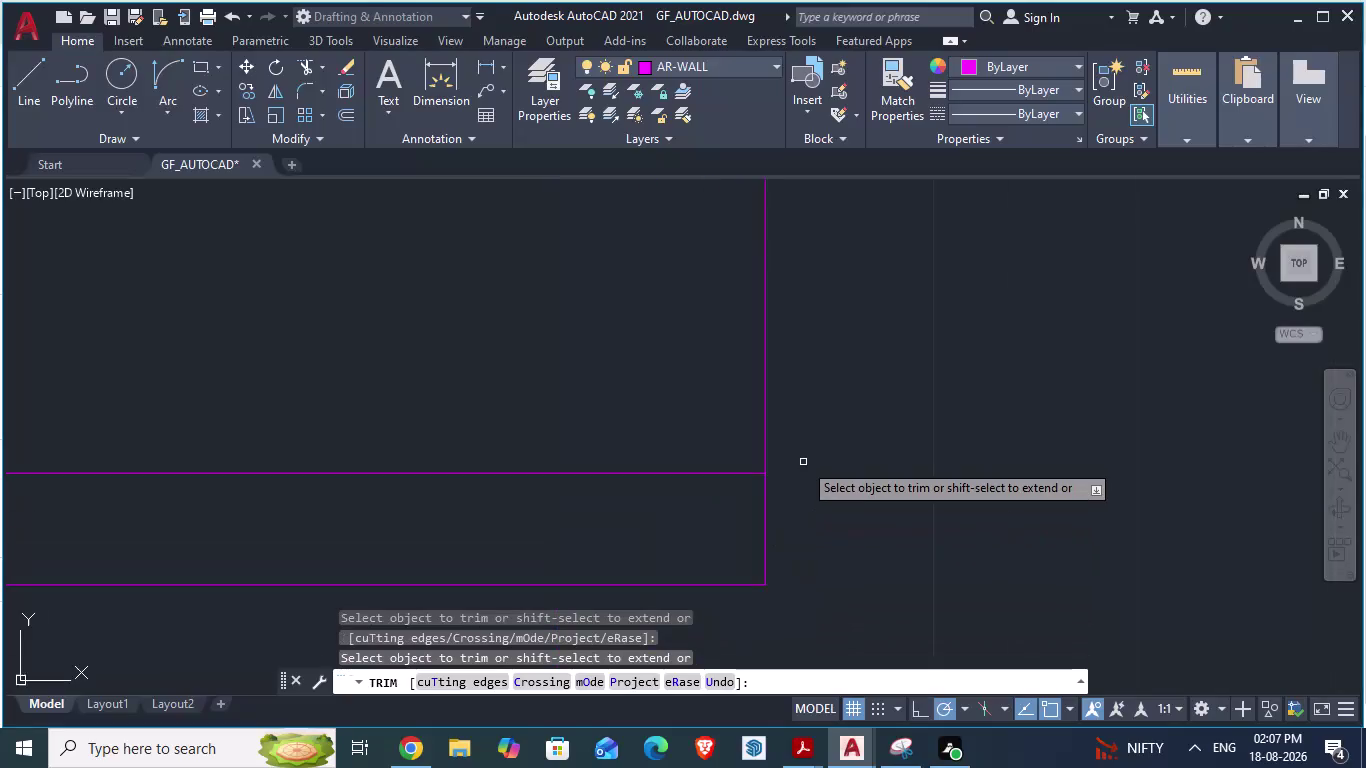
scroll(down, 3)
scroll(down, 3)
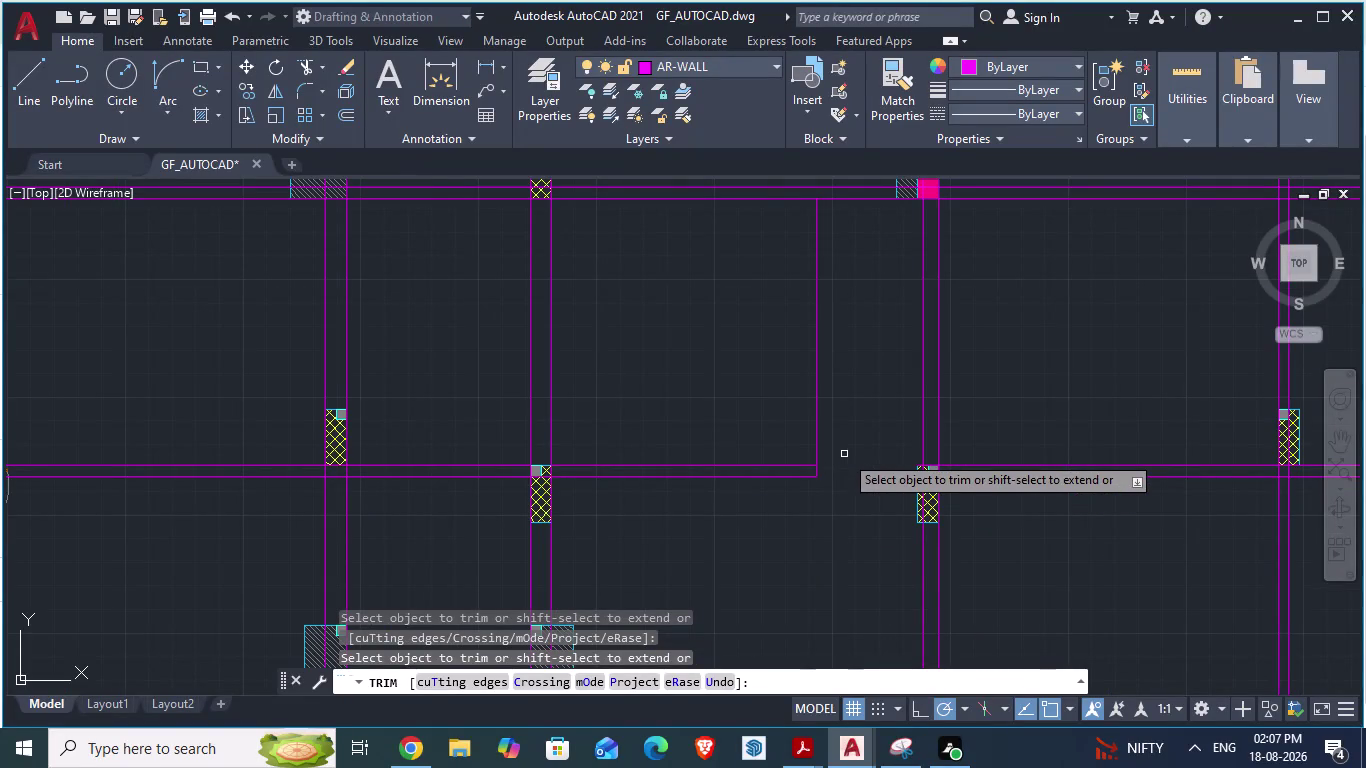
key(ctrl+s)
scroll(up, 3)
scroll(down, 3)
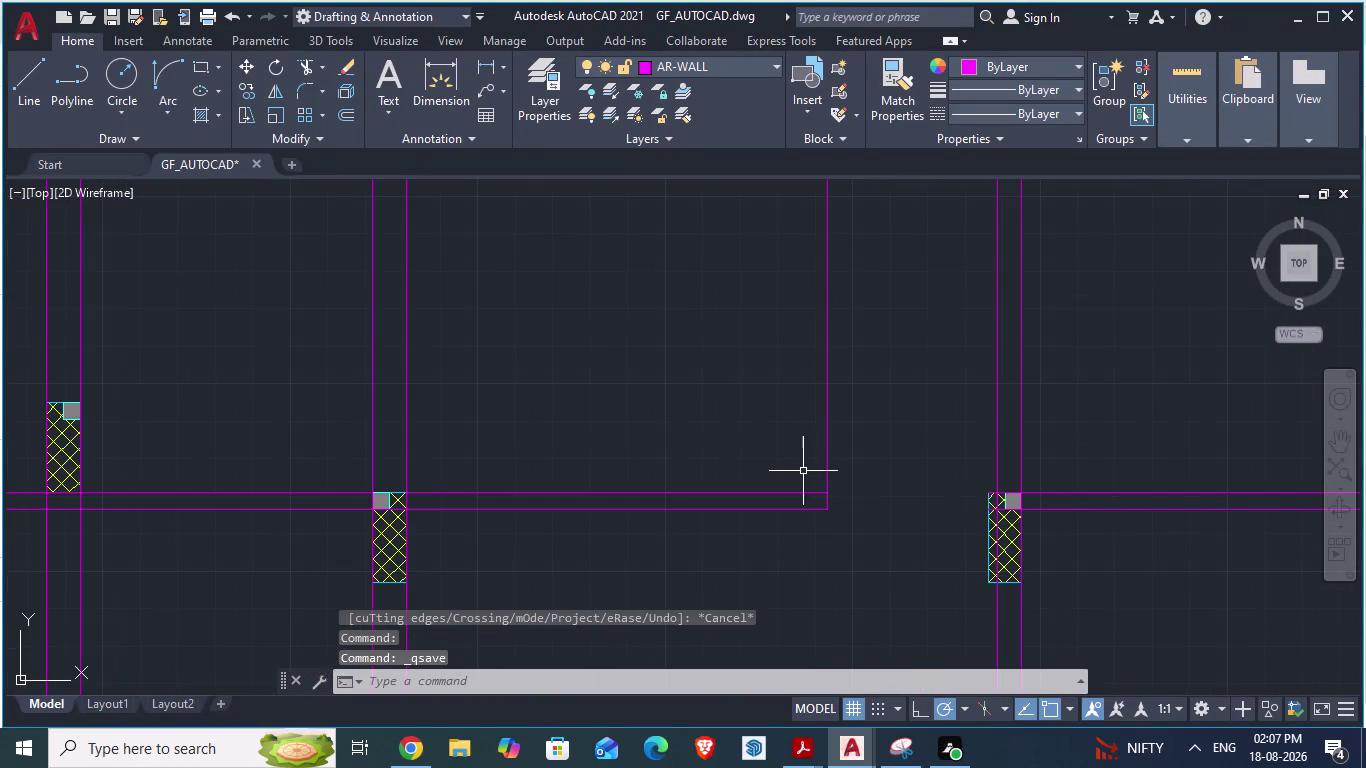
key(alt+Tab)
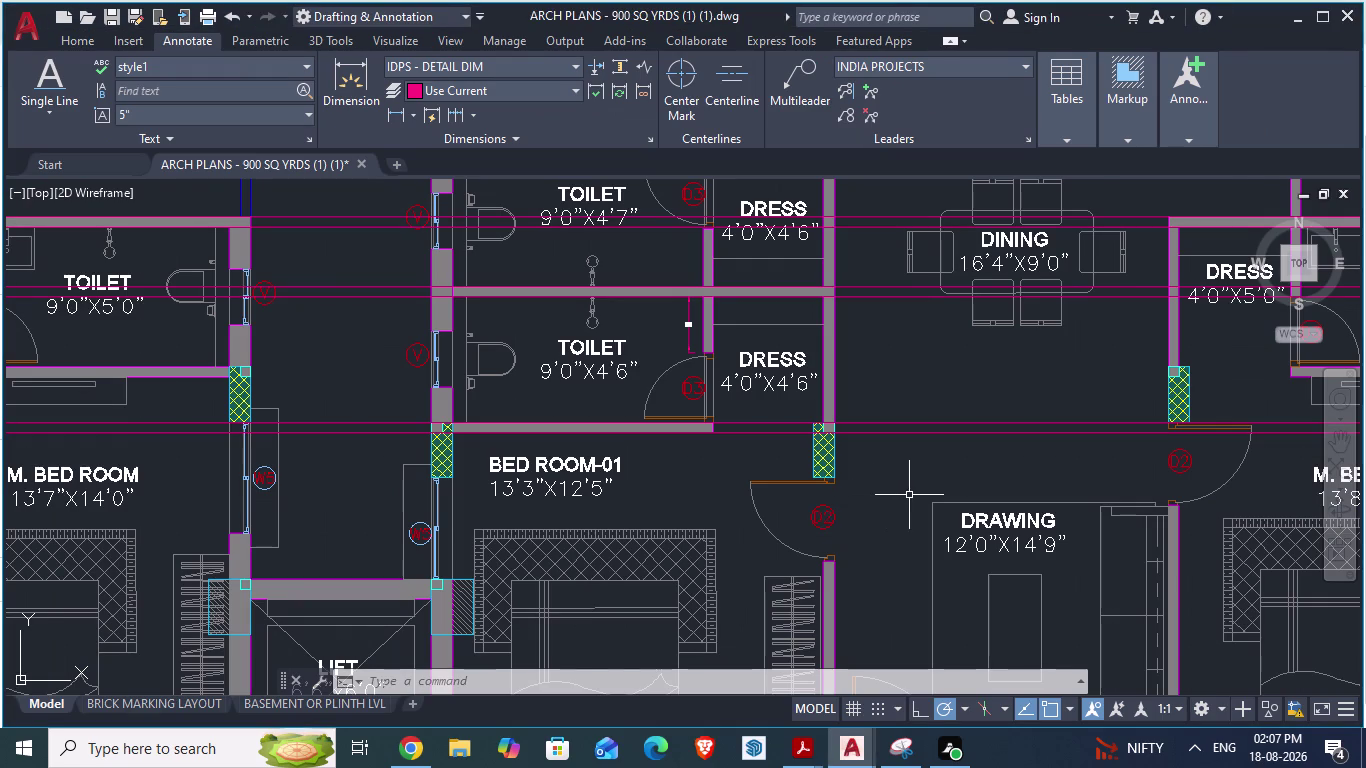
Zoom the reference plan to Bed Room-01, its two toilets and dress rooms, checking GF_AUTOCAD between views.
scroll(down, 3)
scroll(up, 3)
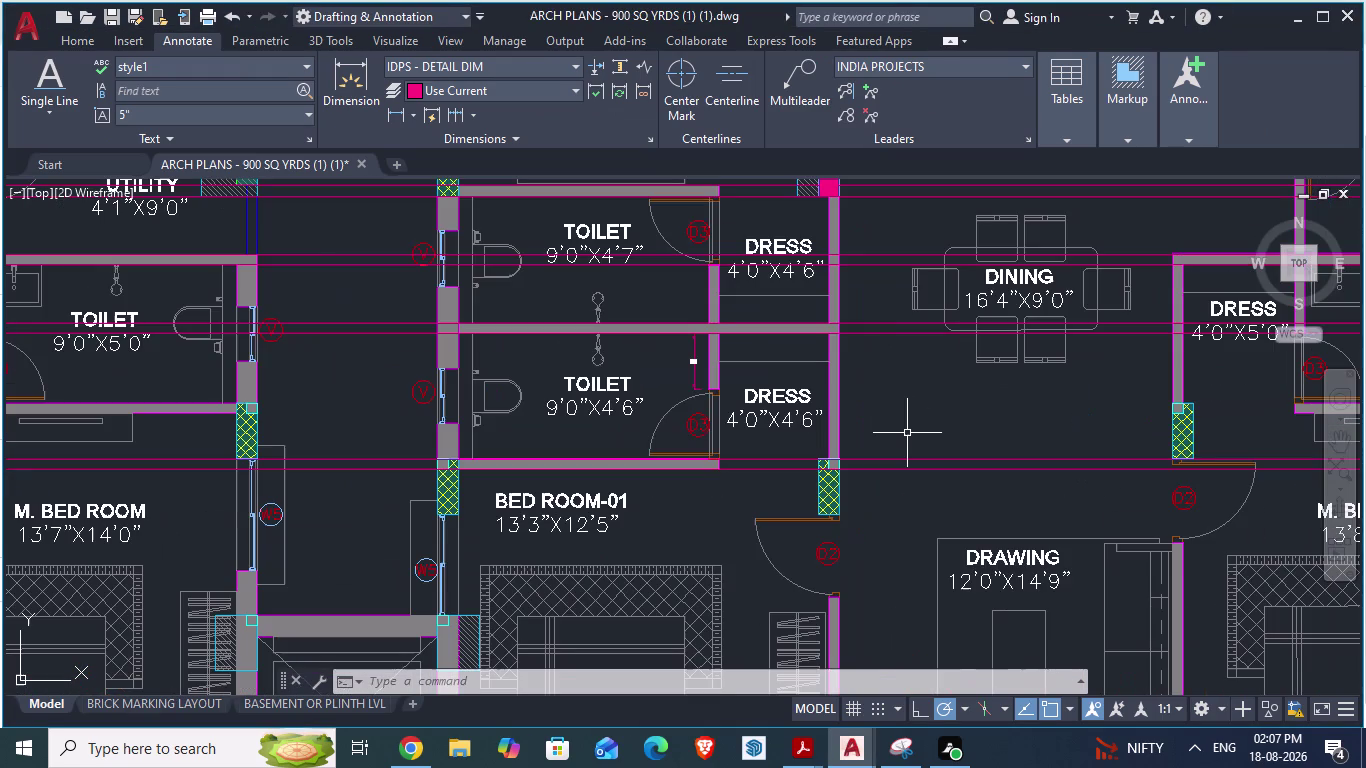
scroll(down, 3)
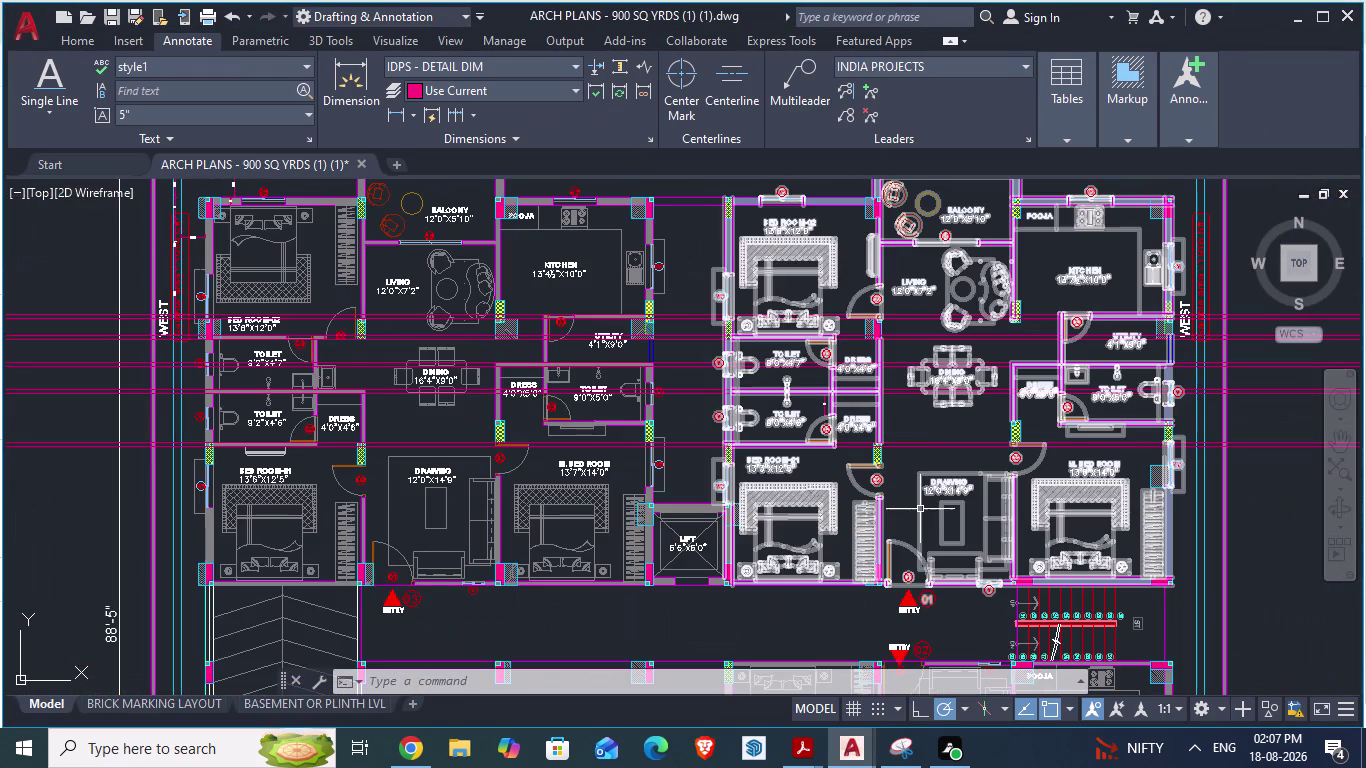
scroll(up, 3)
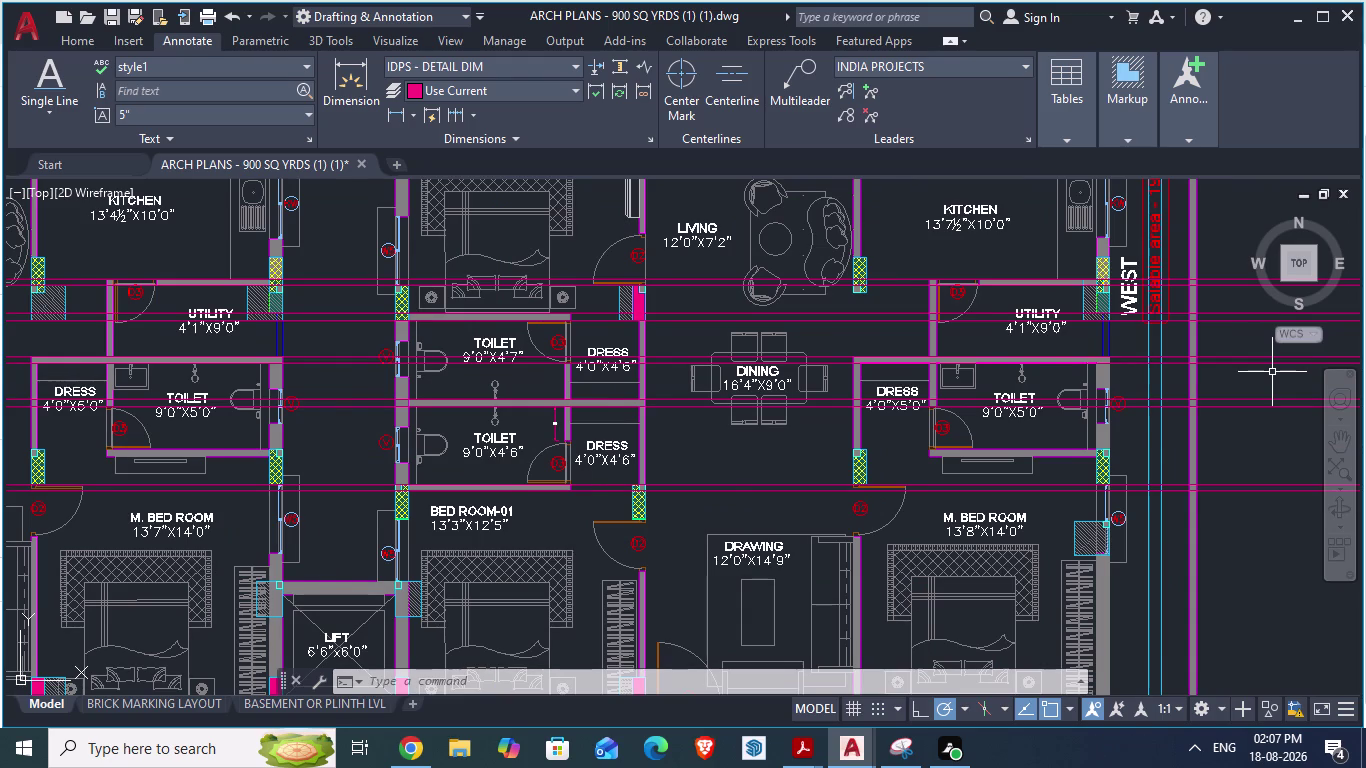
scroll(down, 3)
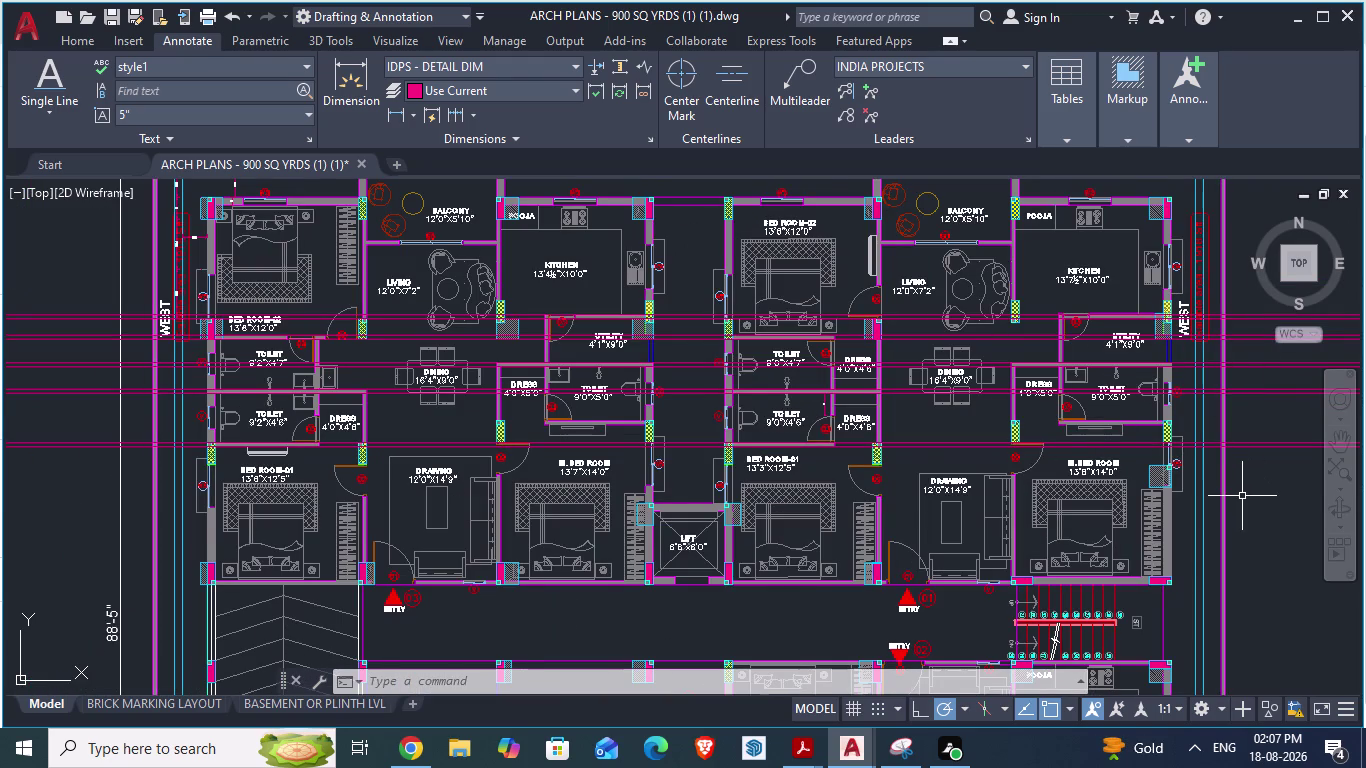
key(alt+Tab)
scroll(down, 3)
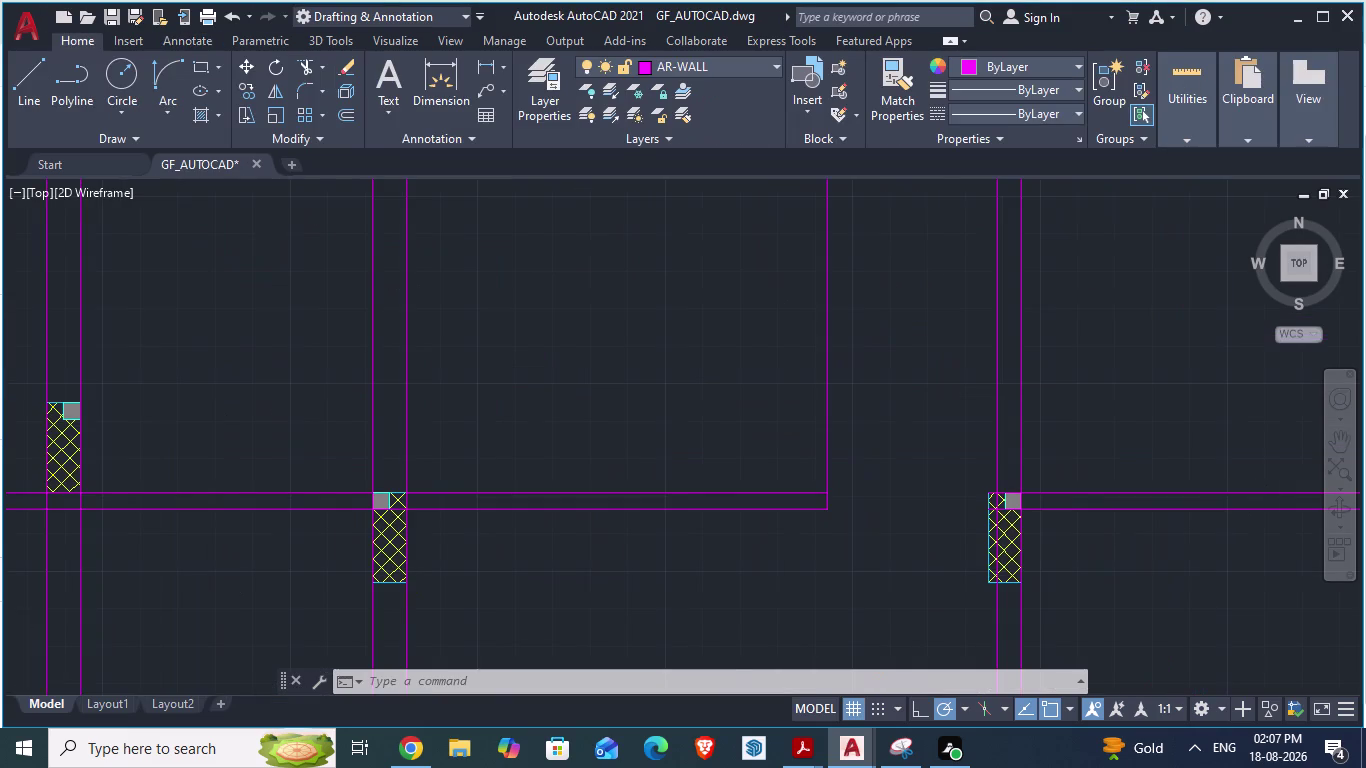
scroll(down, 3)
scroll(down, 3)
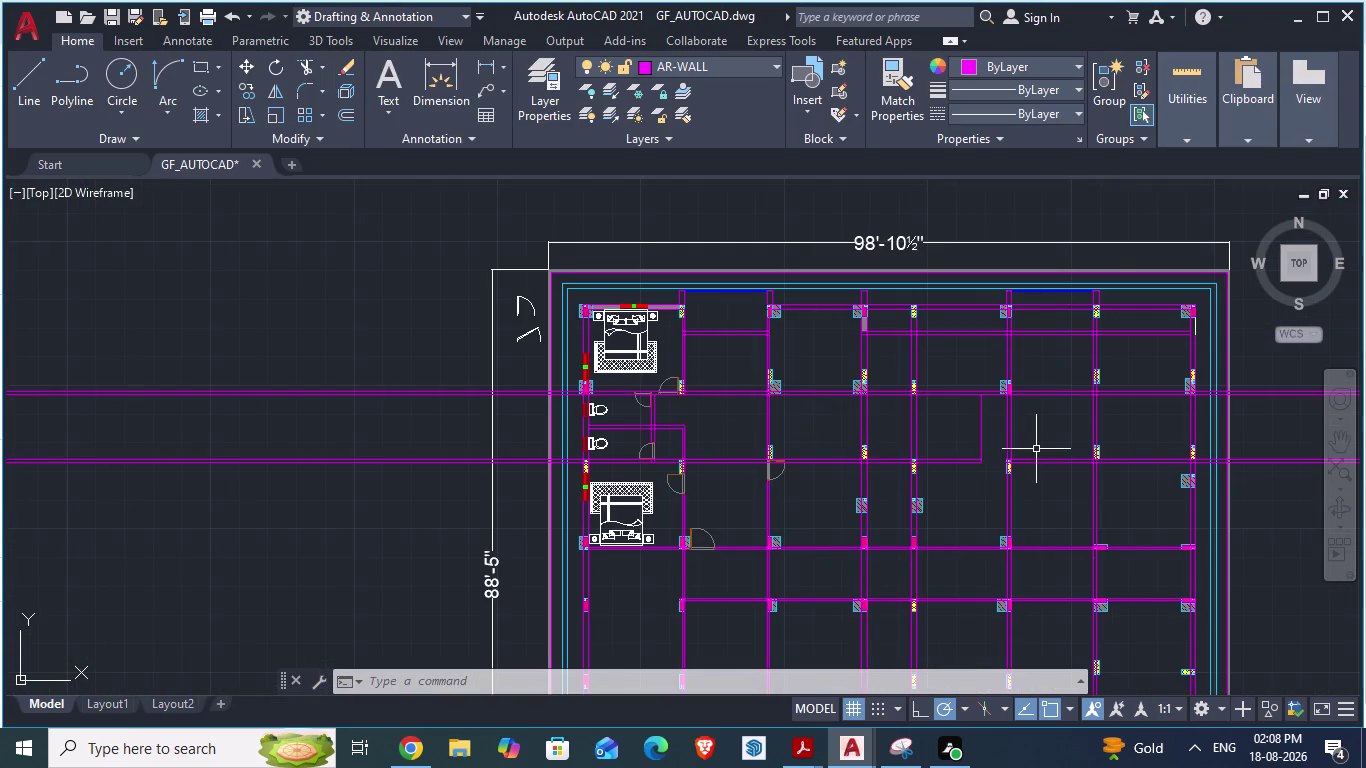
scroll(up, 3)
key(alt+Tab)
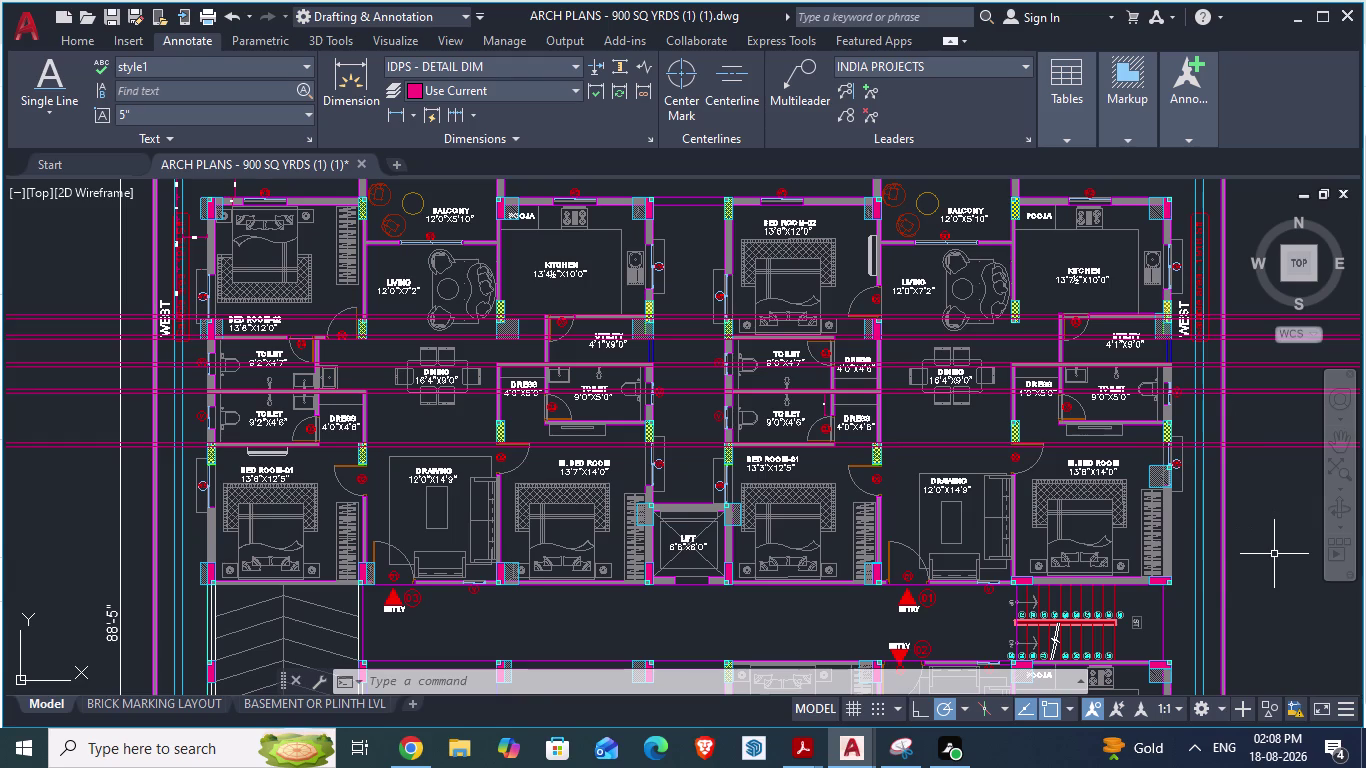
scroll(up, 3)
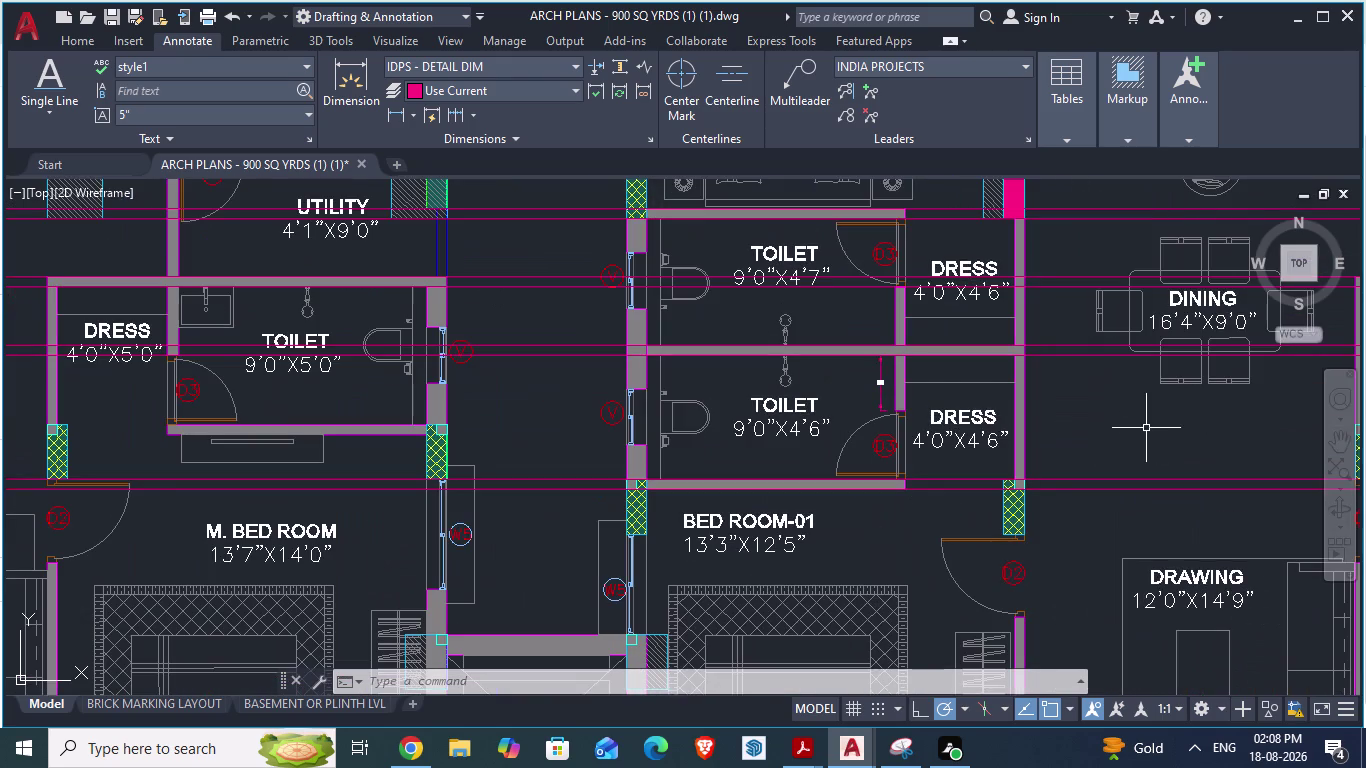
Gauge the roughly 2'-6" D3 door opening with an aligned dimension, then return to GF_AUTOCAD.
scroll(up, 3)
text(d)
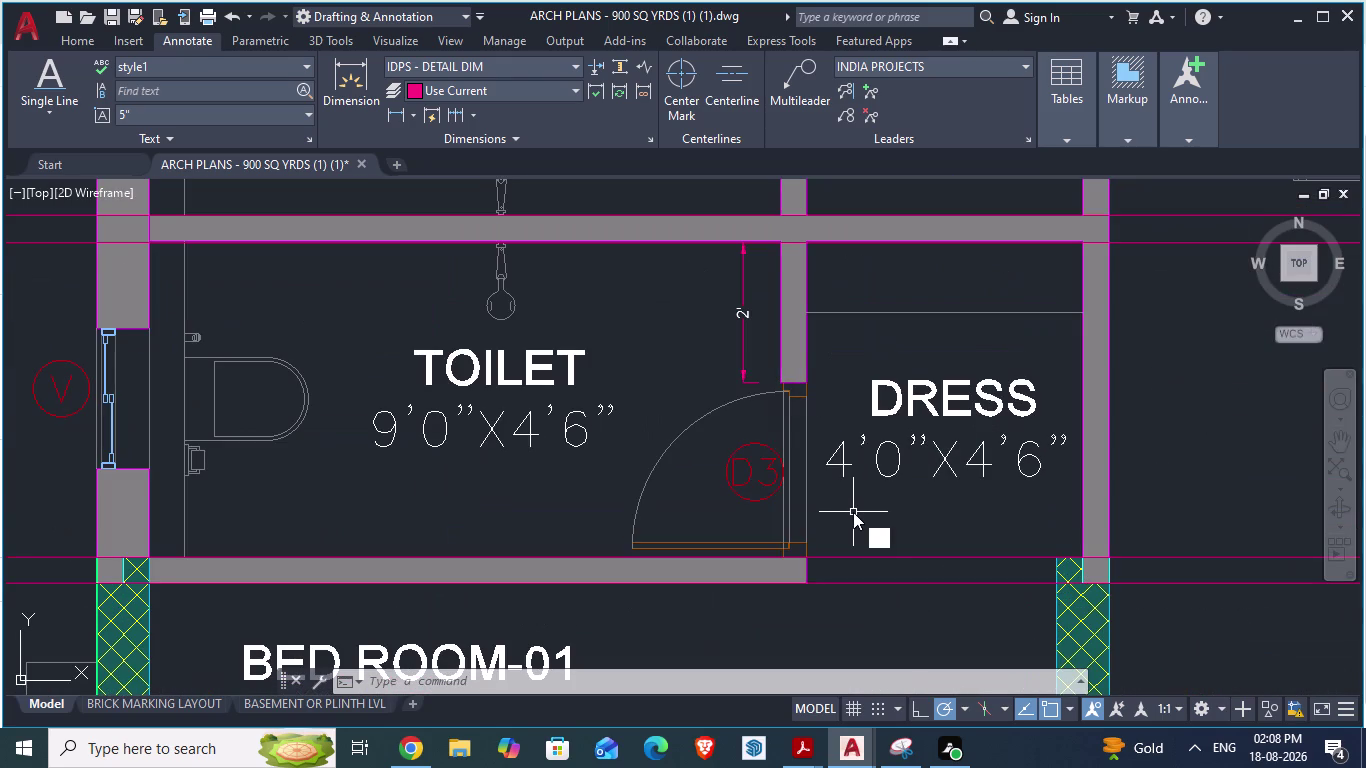
text(a)
key(Return)
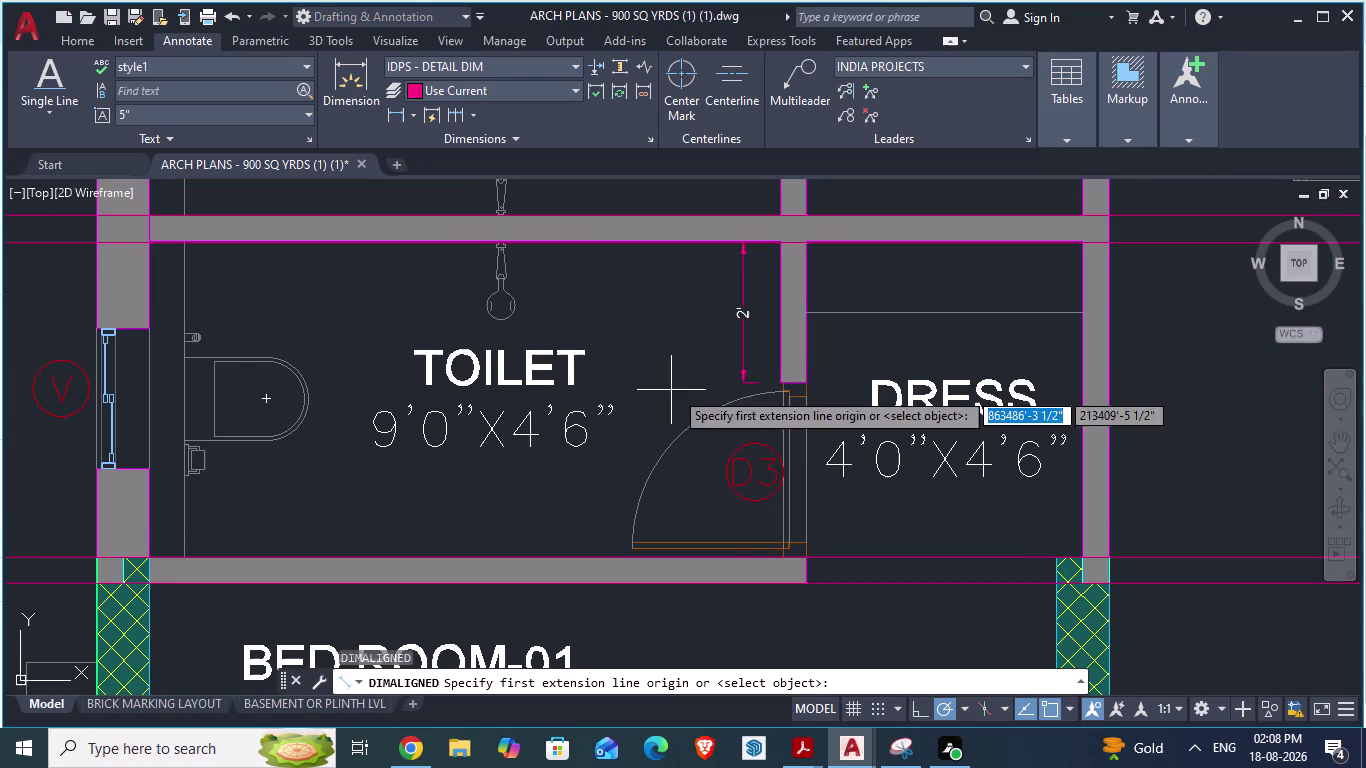
click(798, 381)
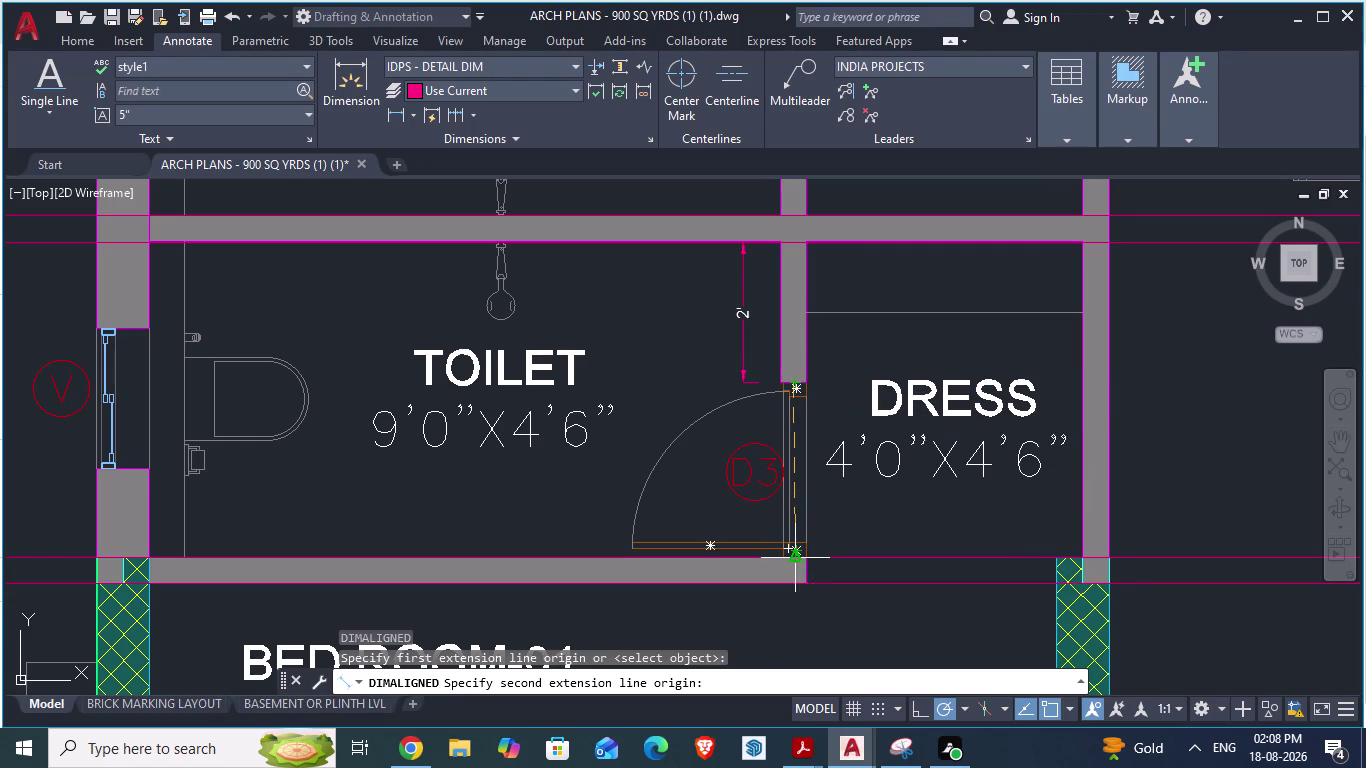
scroll(up, 3)
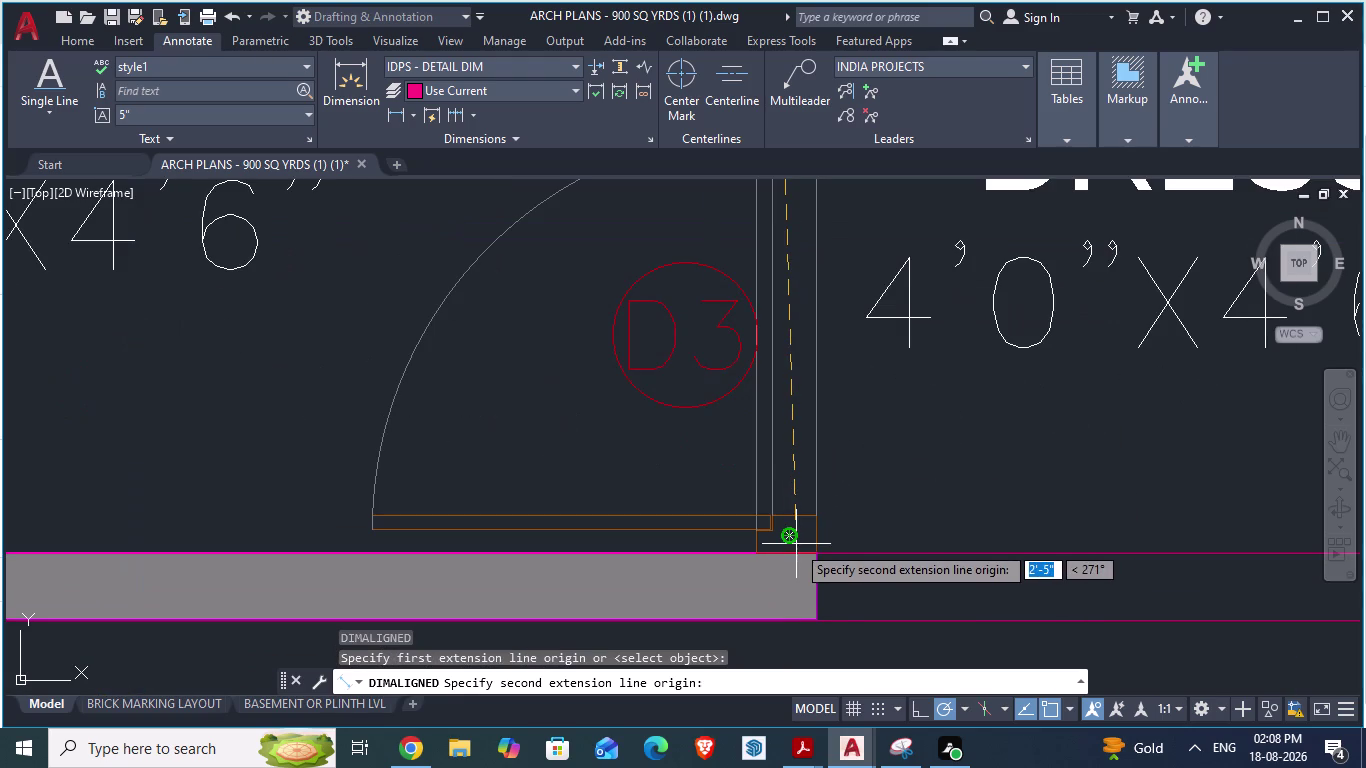
scroll(up, 3)
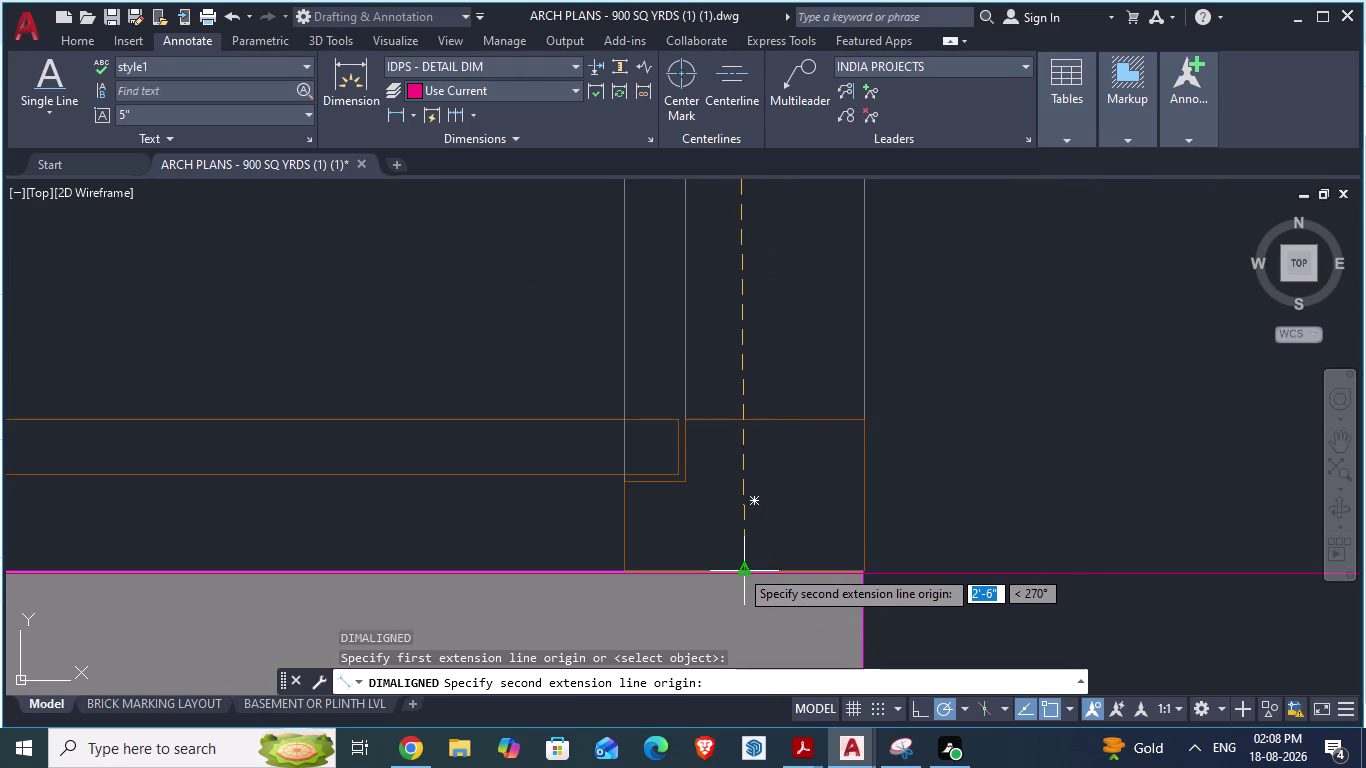
scroll(down, 3)
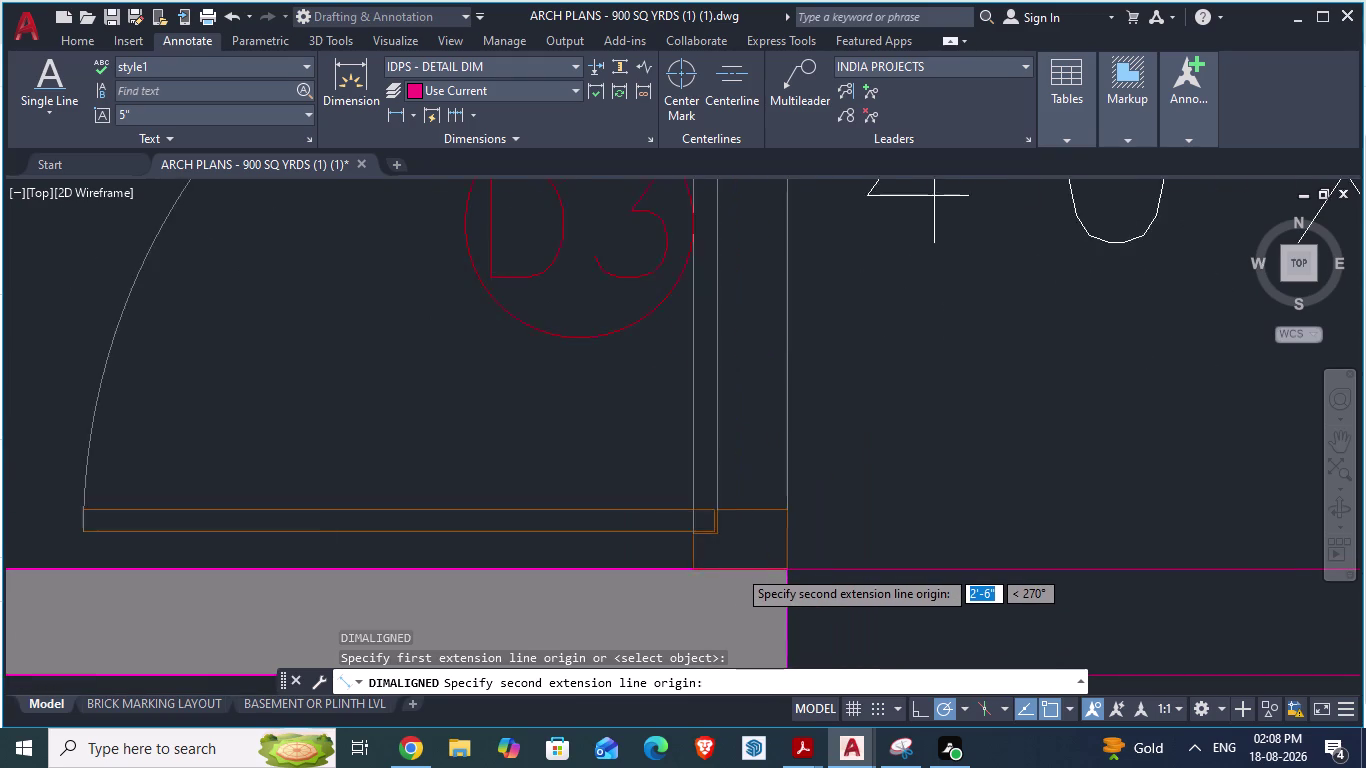
scroll(down, 3)
key(alt+Tab)
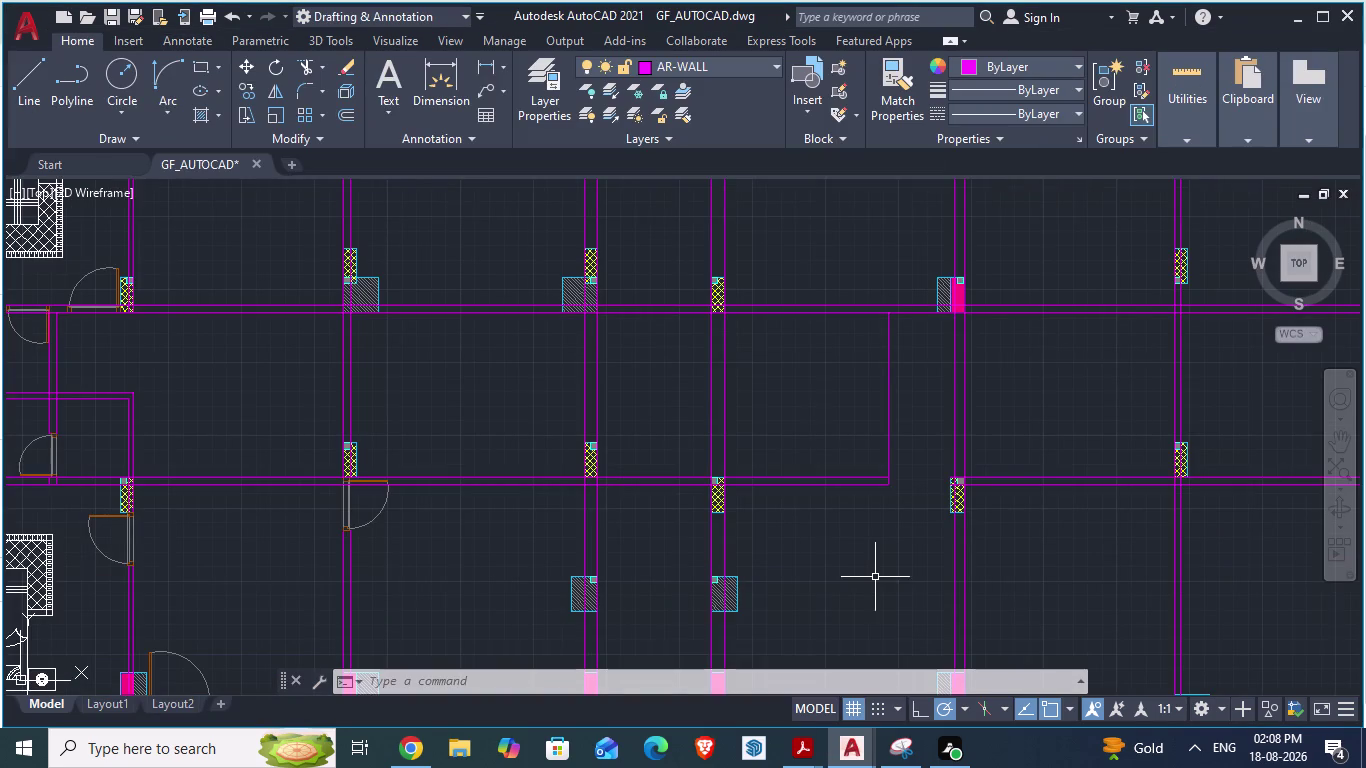
Compare the toilet door layout between the reference plan and GF_AUTOCAD.
key(alt+Tab)
scroll(down, 3)
key(Escape)
scroll(down, 3)
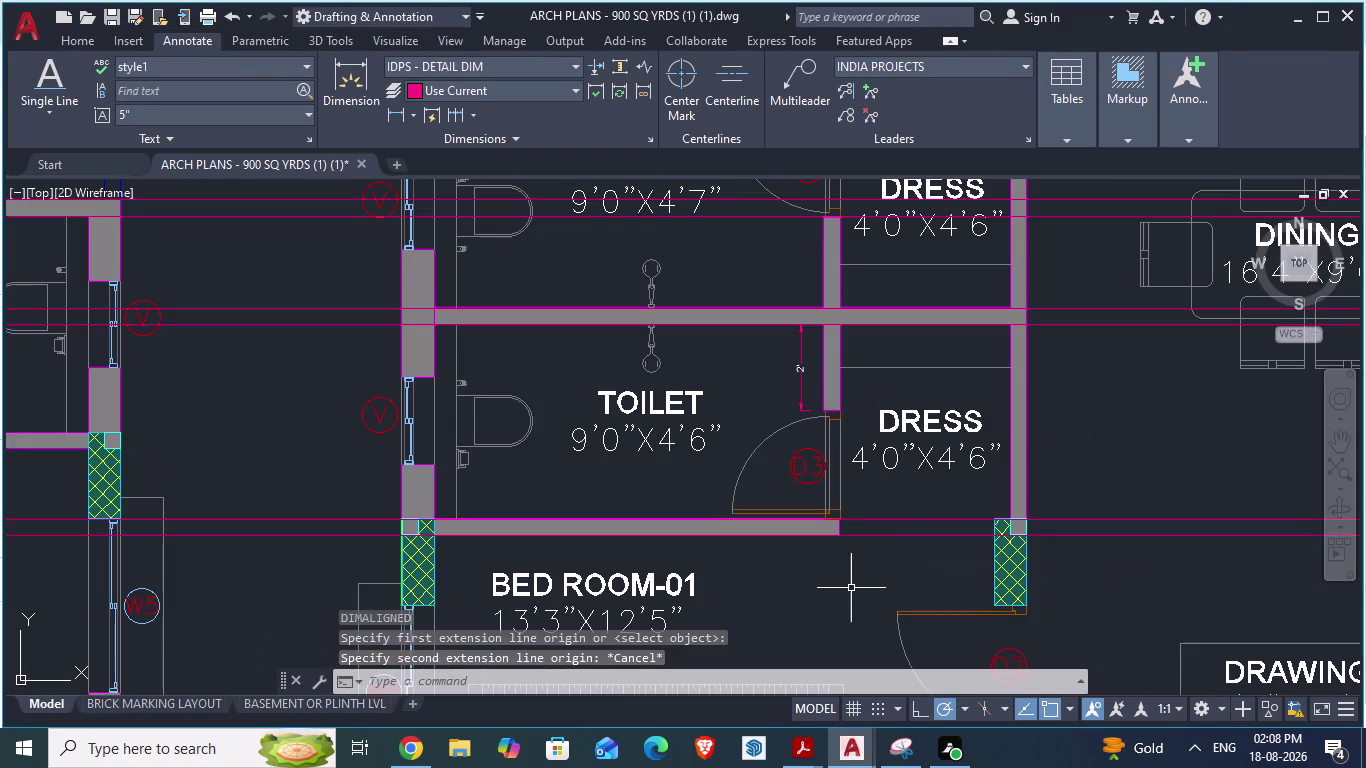
key(alt+Tab)
key(alt+Tab)
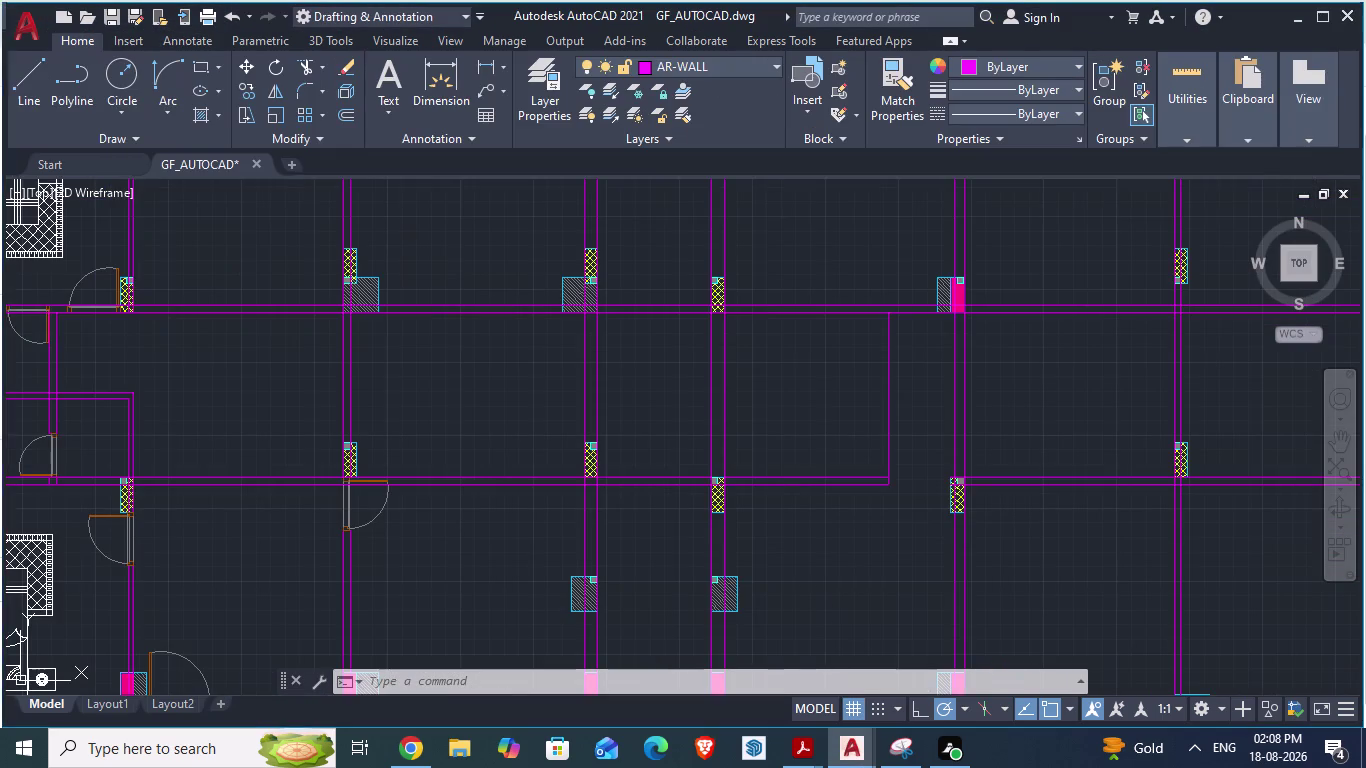
scroll(down, 3)
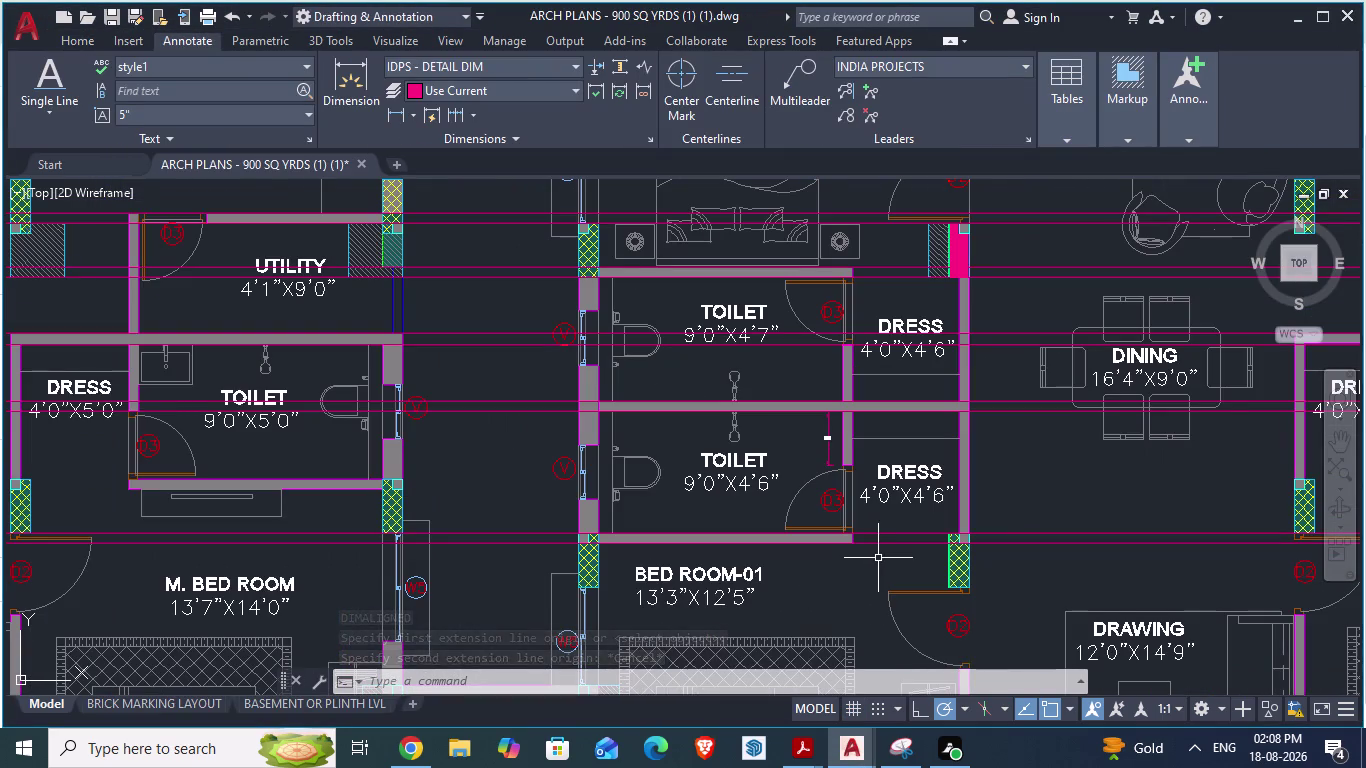
key(alt+Tab)
scroll(down, 3)
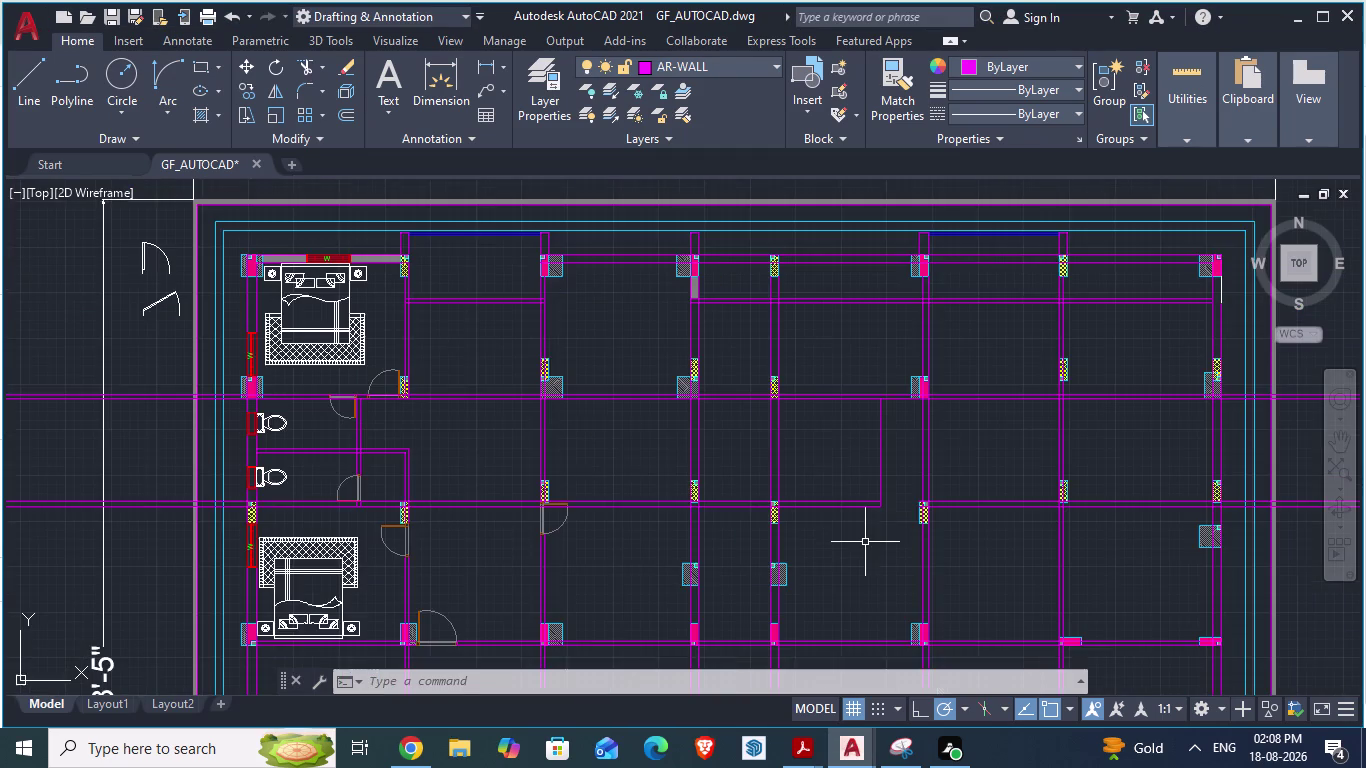
scroll(down, 3)
scroll(up, 3)
Zoom GF_AUTOCAD to the partition wall end between the two hatched columns.
key(alt+Tab)
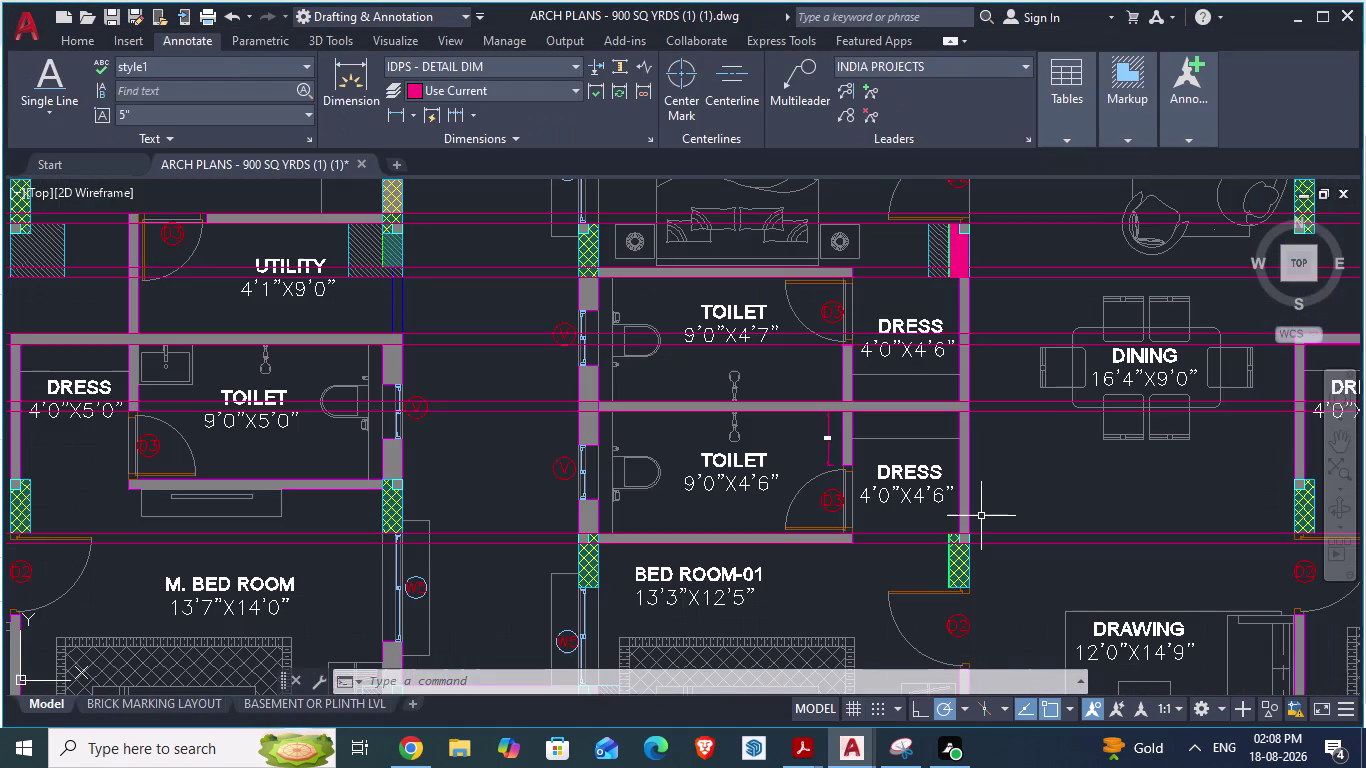
scroll(down, 3)
key(alt+Tab)
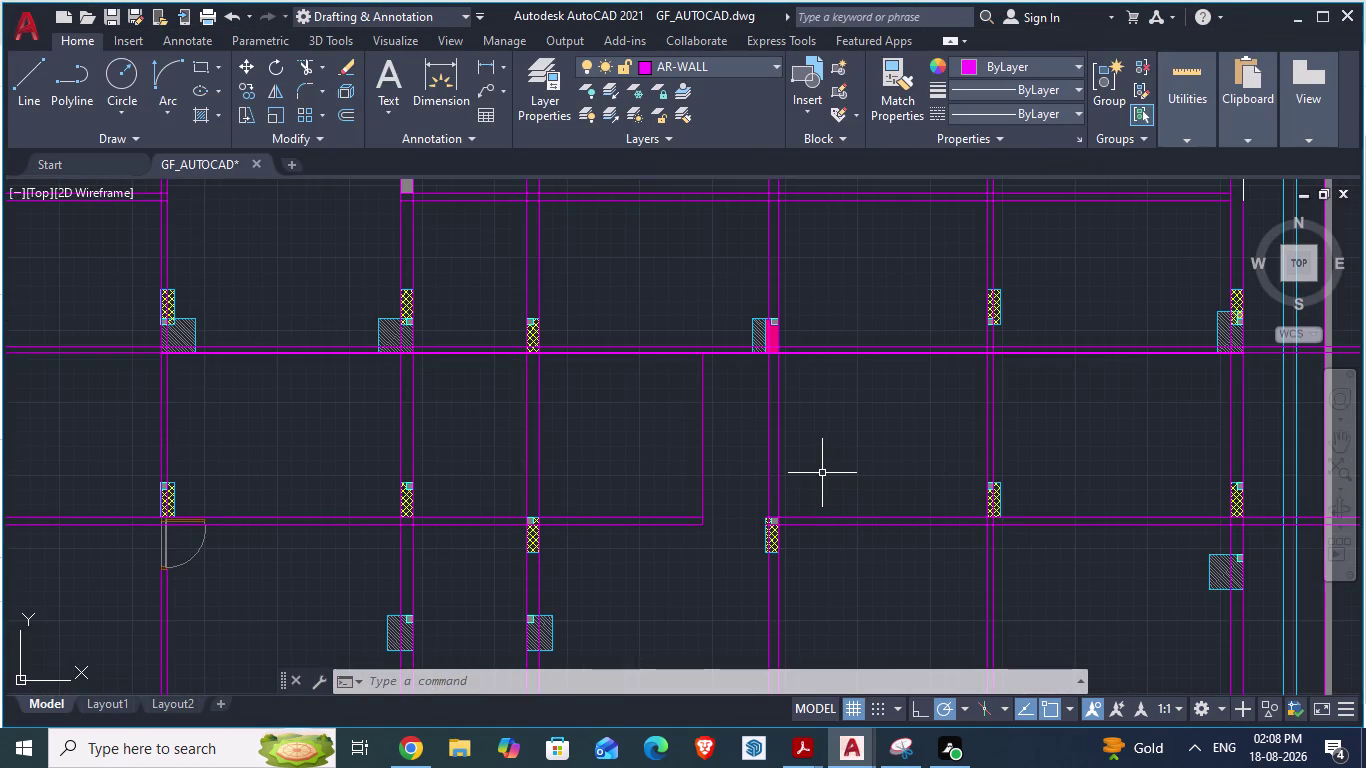
scroll(down, 3)
key(alt+Tab)
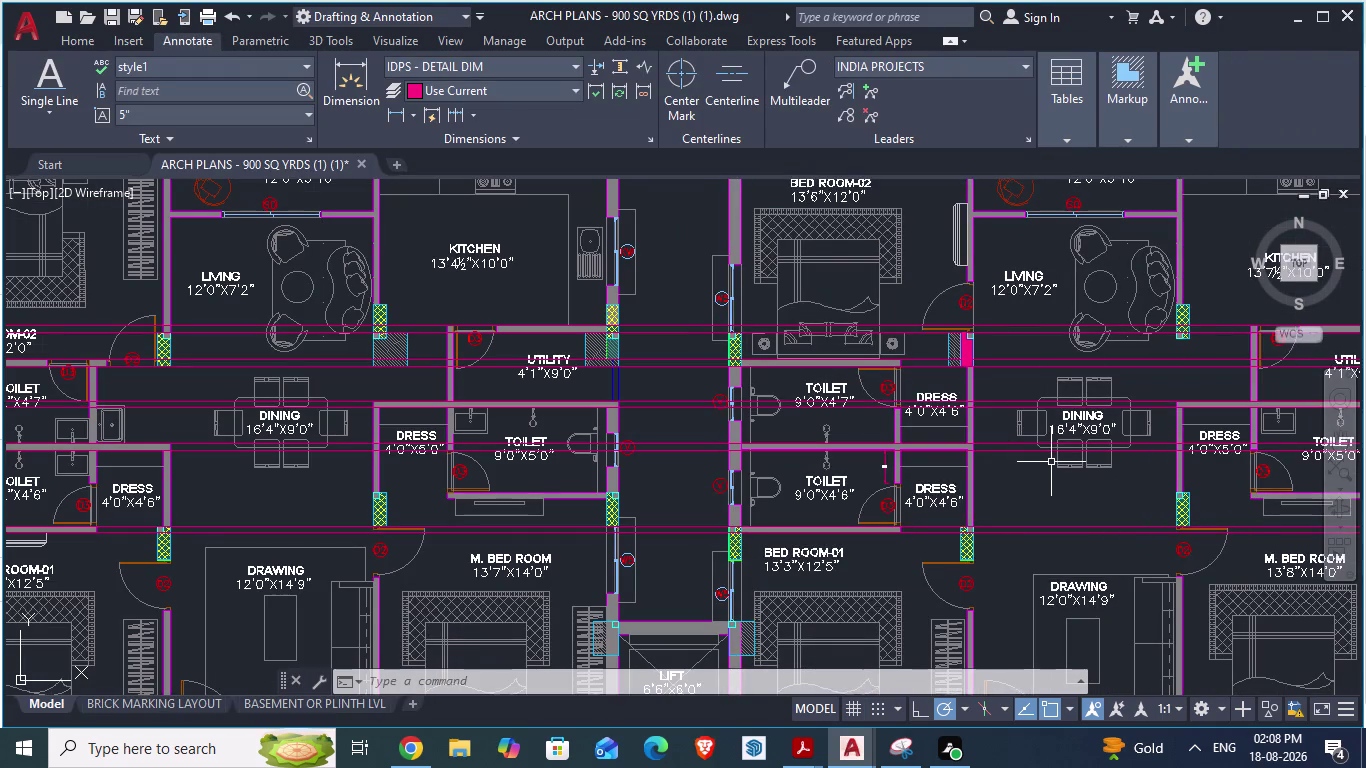
key(alt+Tab)
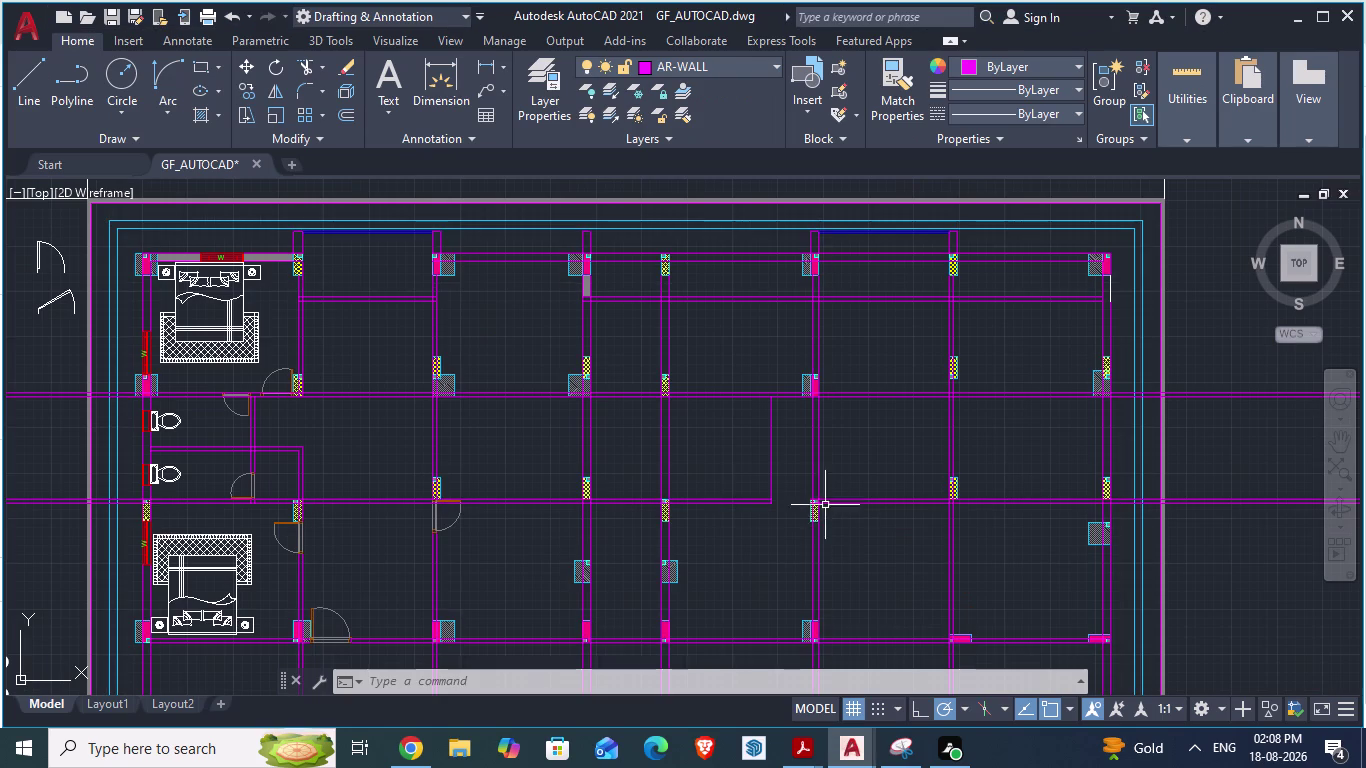
scroll(up, 3)
scroll(up, 3)
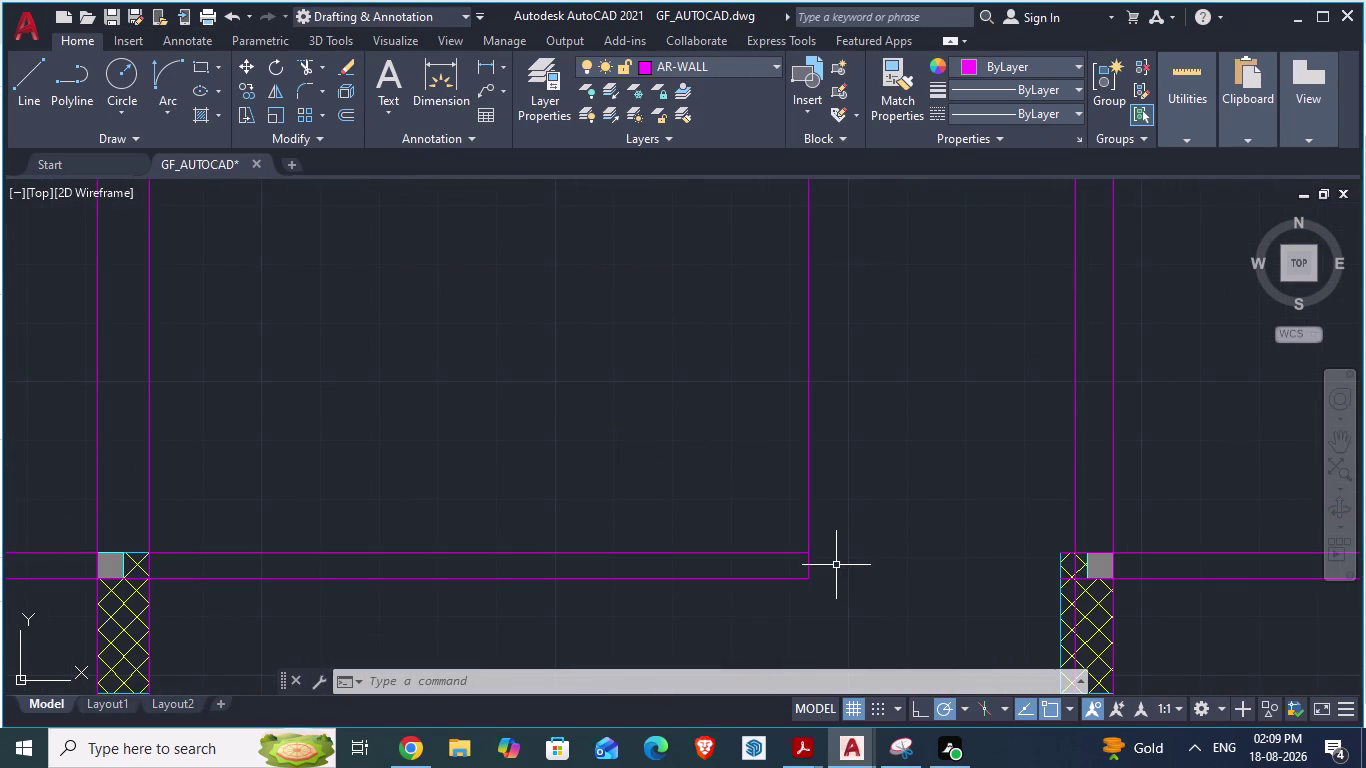
Abandon the roughly 1'-10½" aligned dimension at the wall corner and show ARCH PLANS.
text(da)
key(Return)
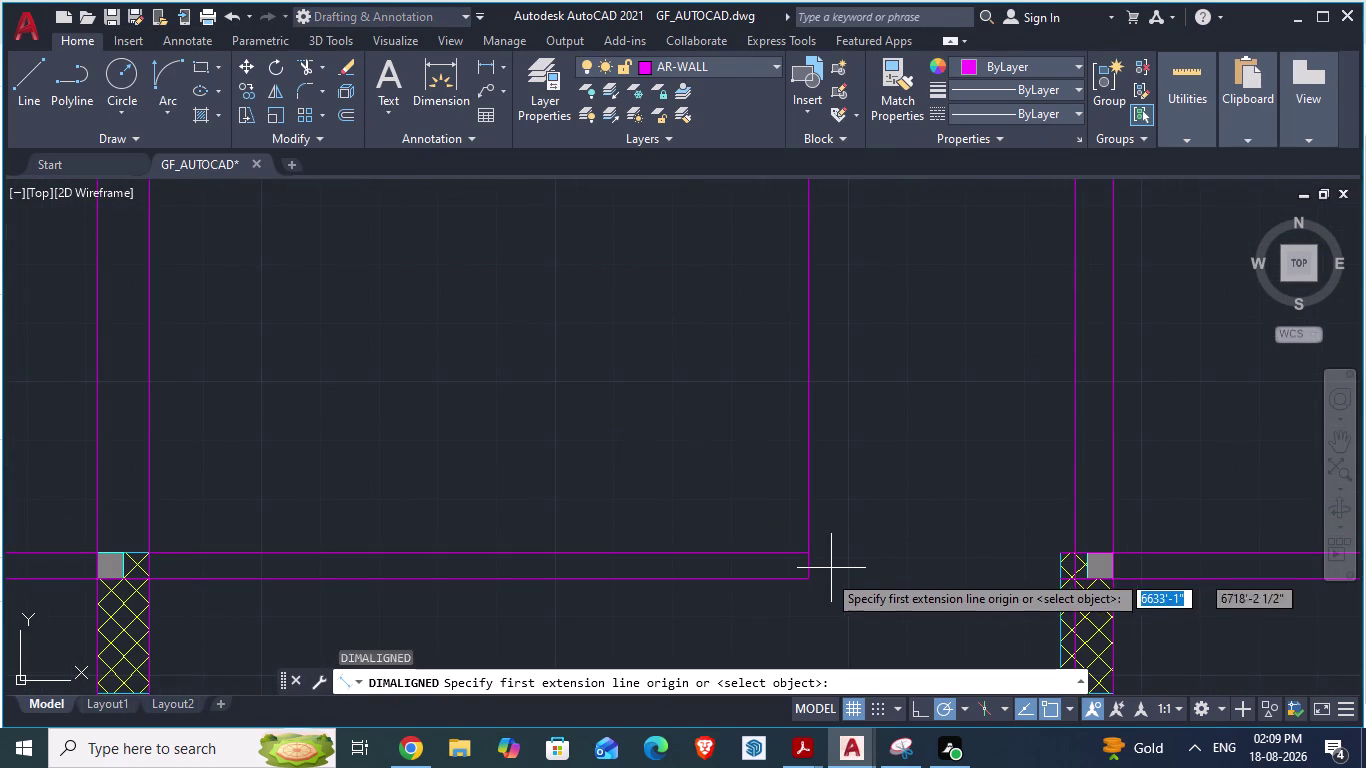
click(811, 577)
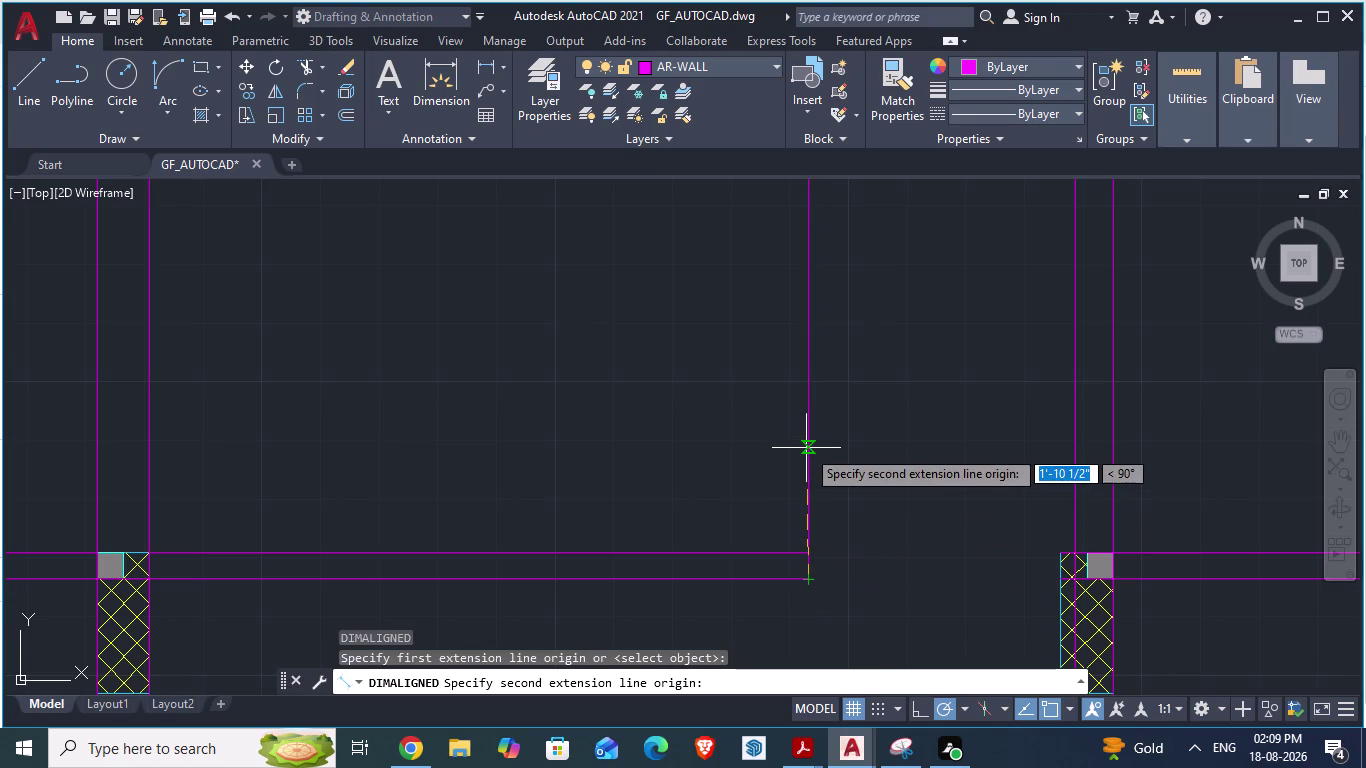
key(Escape)
key(alt+Tab)
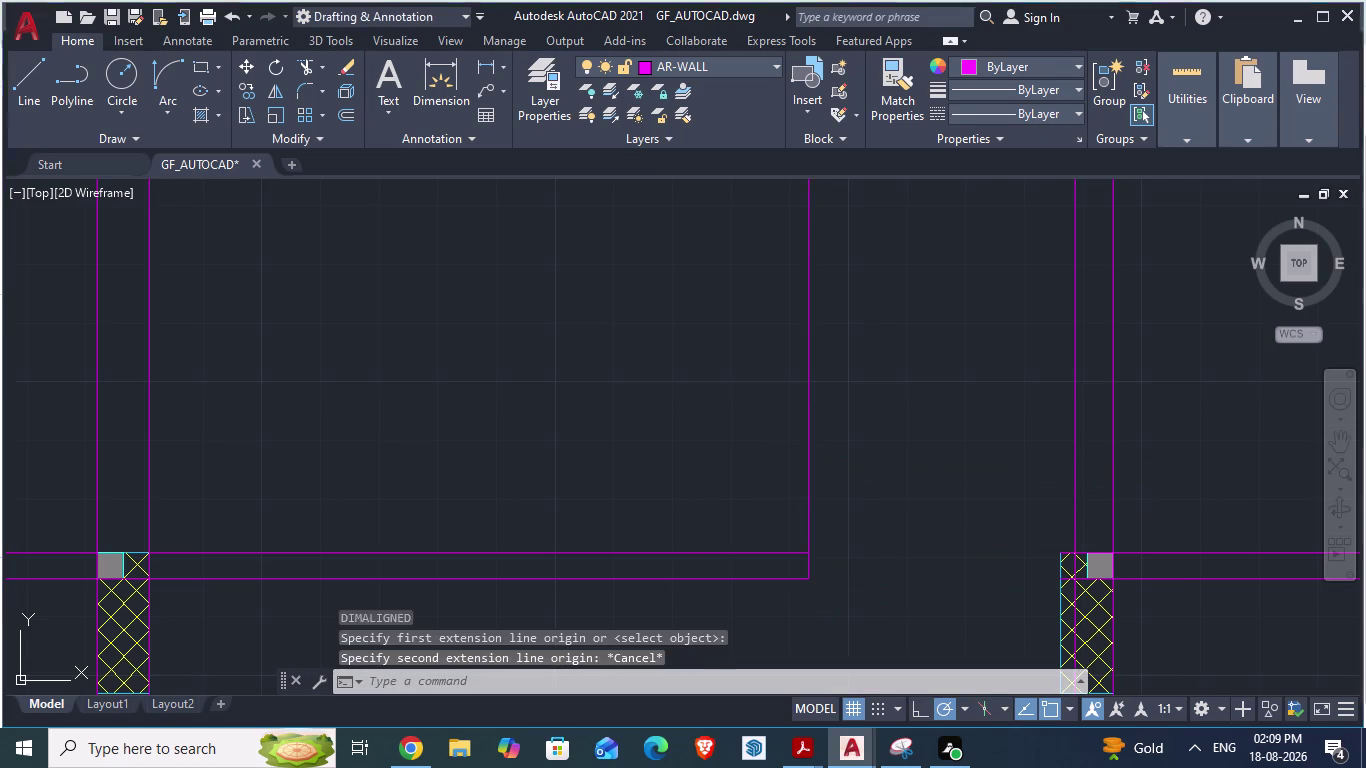
scroll(up, 3)
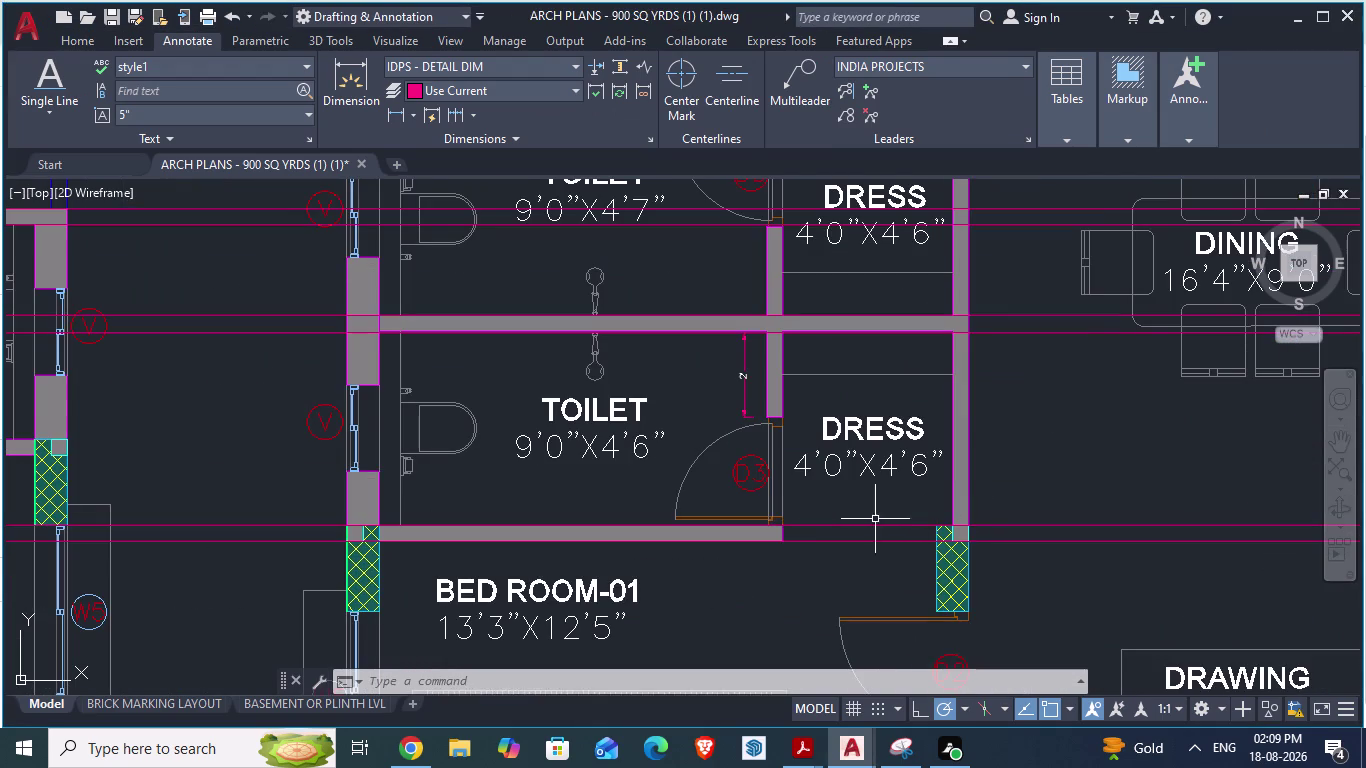
Repeat the aligned dimension from the D3 door corner in the reference plan, then cancel it.
key(space)
scroll(up, 3)
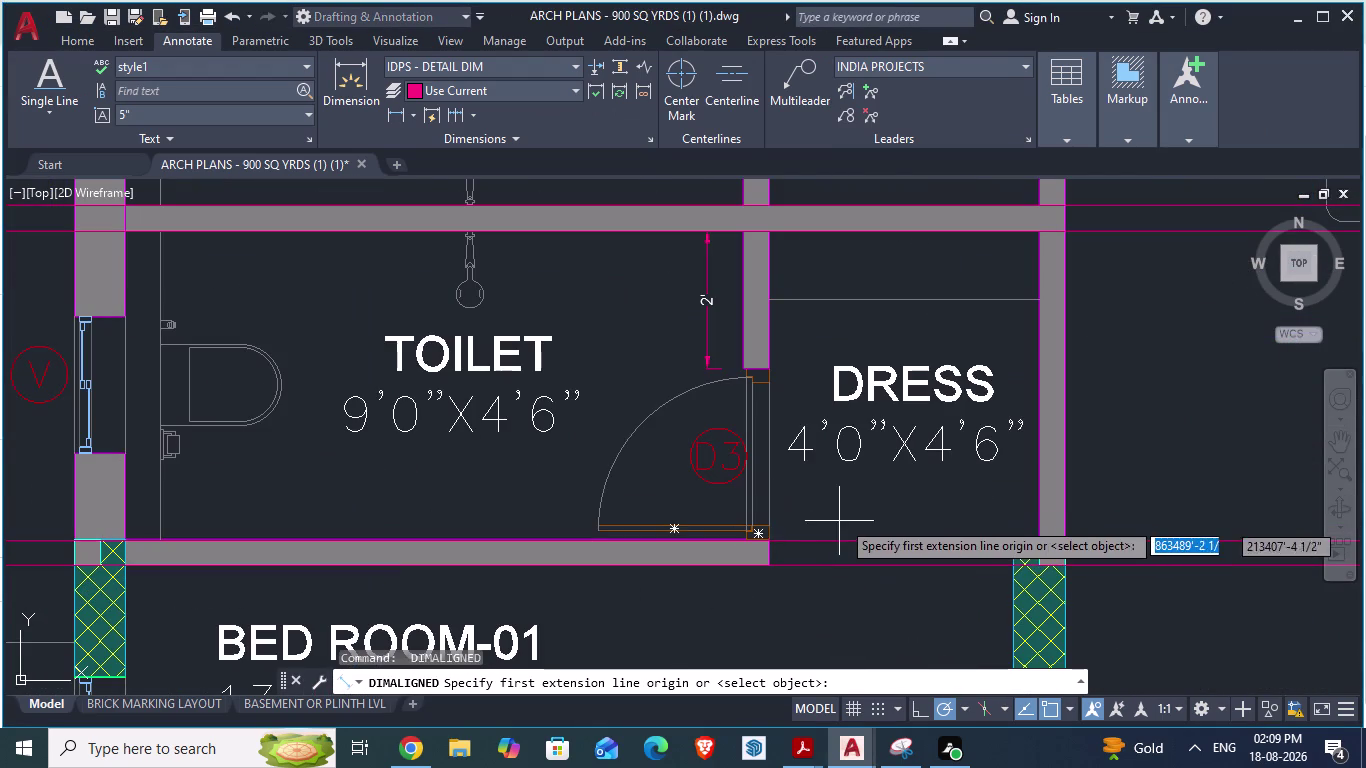
scroll(up, 3)
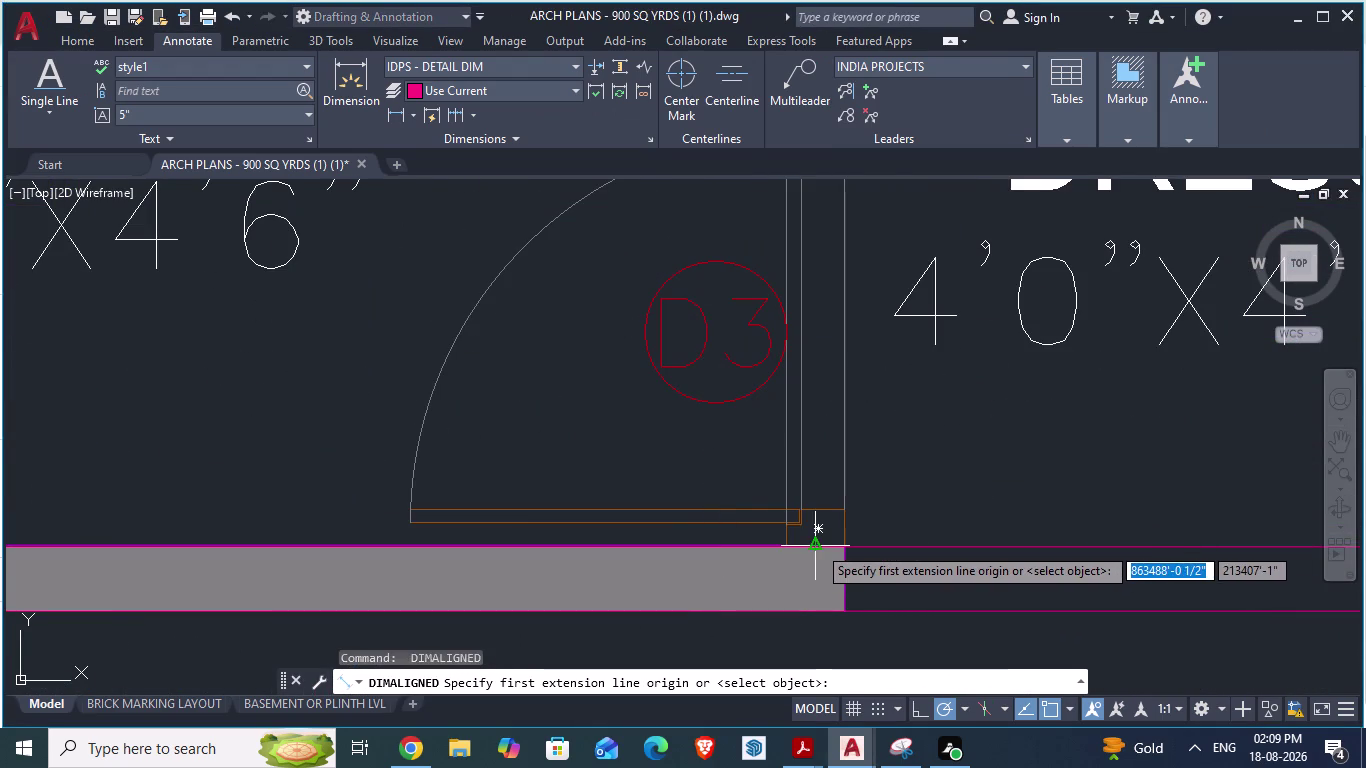
click(817, 545)
scroll(down, 3)
scroll(up, 3)
scroll(up, 3)
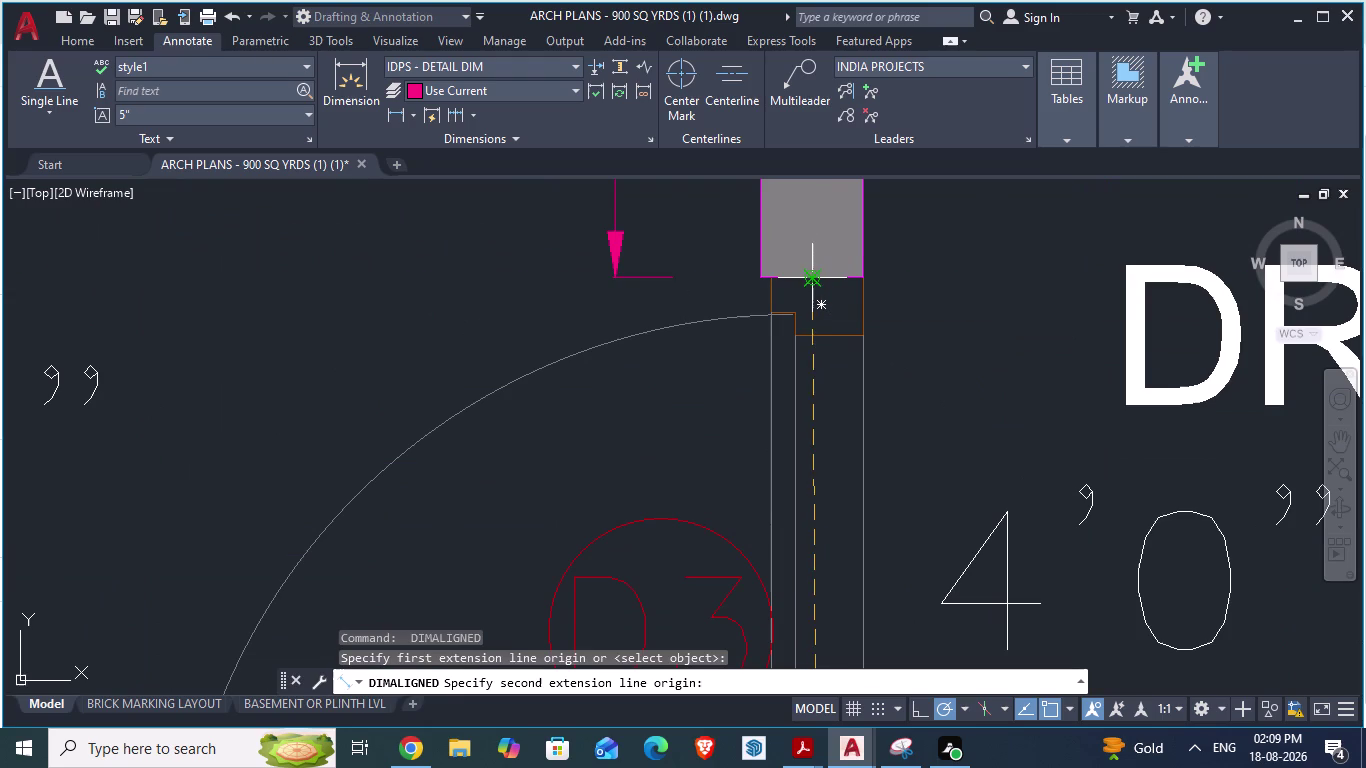
key(Escape)
Back in GF_AUTOCAD, start an aligned dimension (DA) at the toilet partition wall end.
key(alt+Tab)
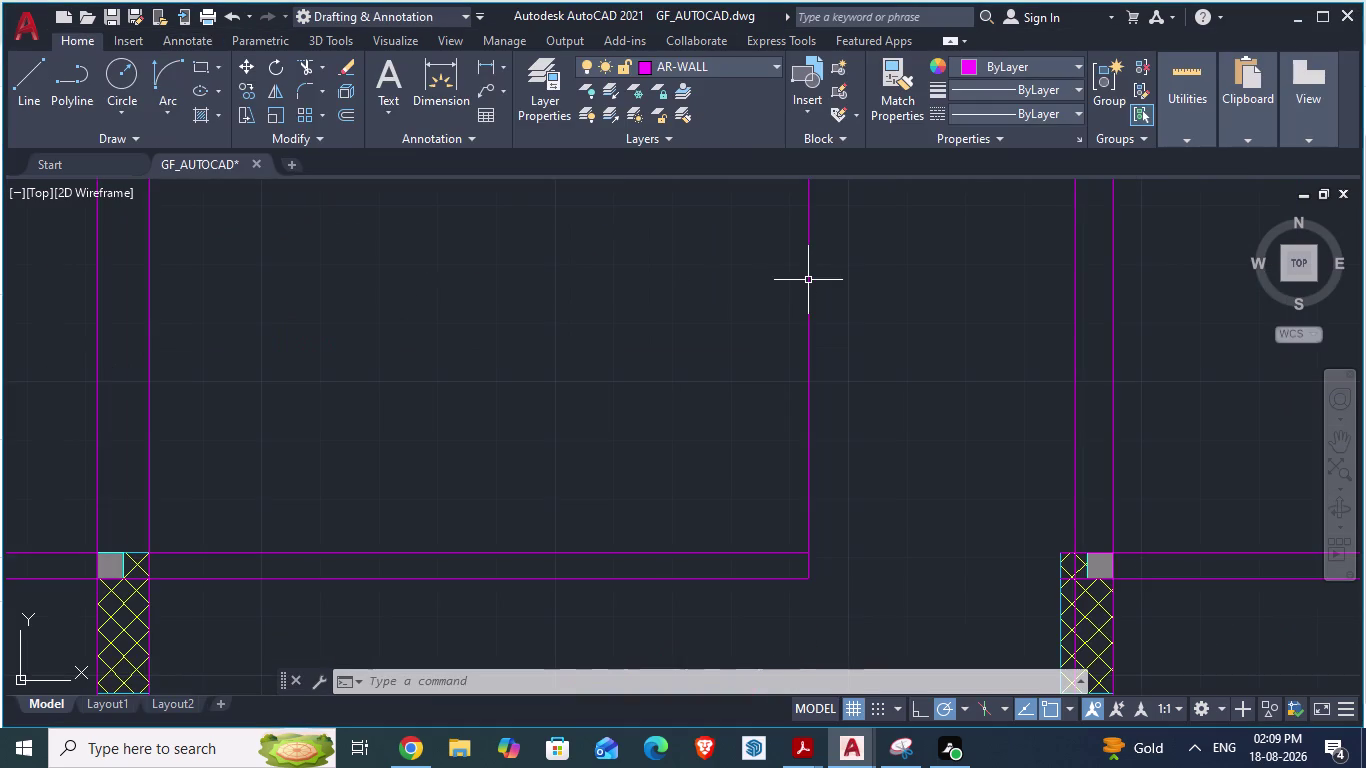
scroll(down, 3)
scroll(up, 3)
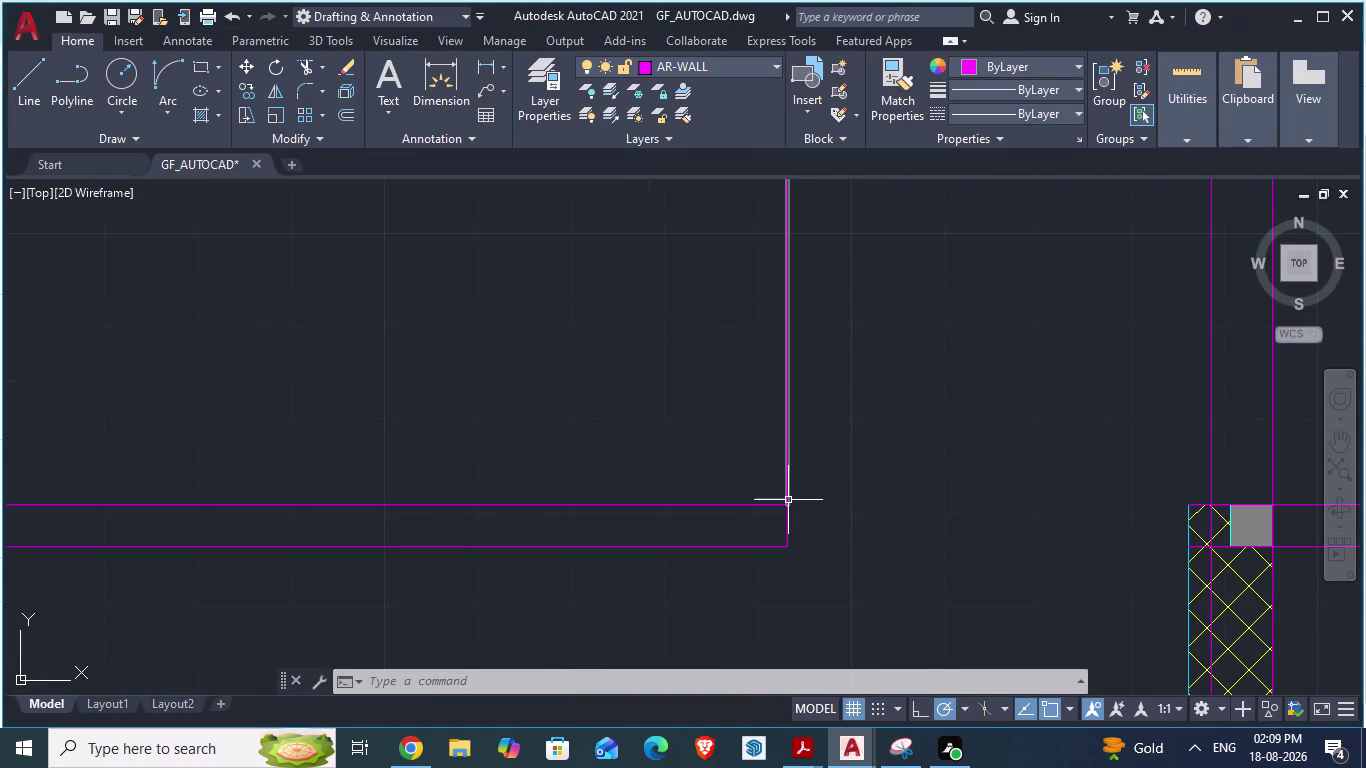
text(da)
key(Return)
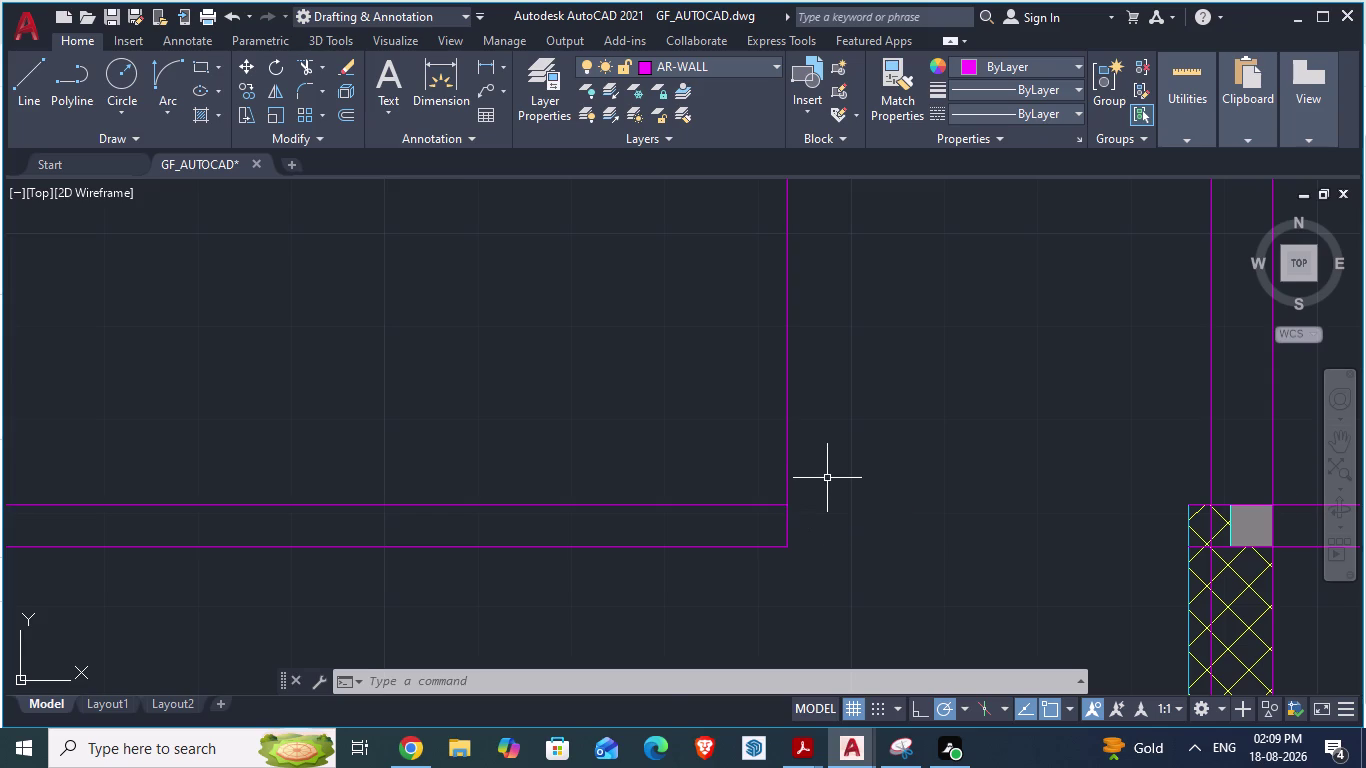
click(782, 504)
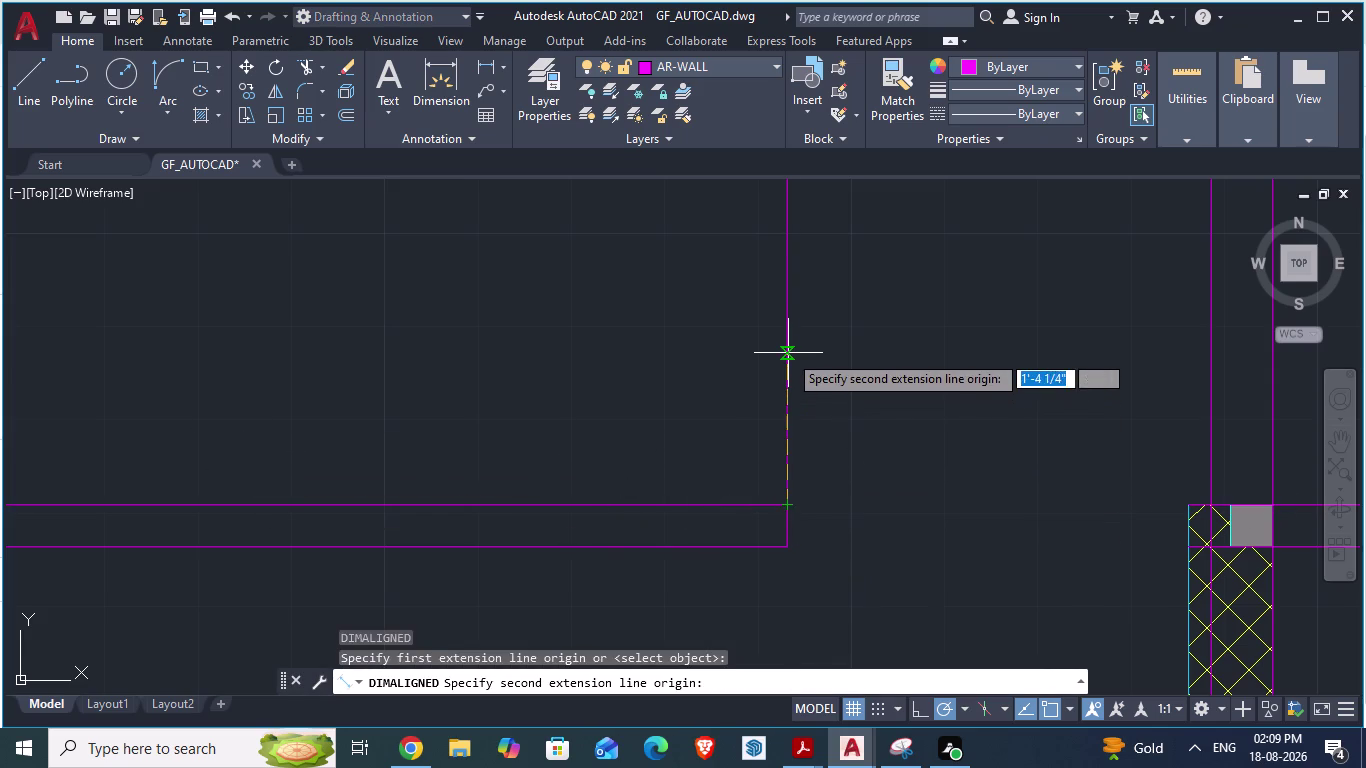
scroll(up, 3)
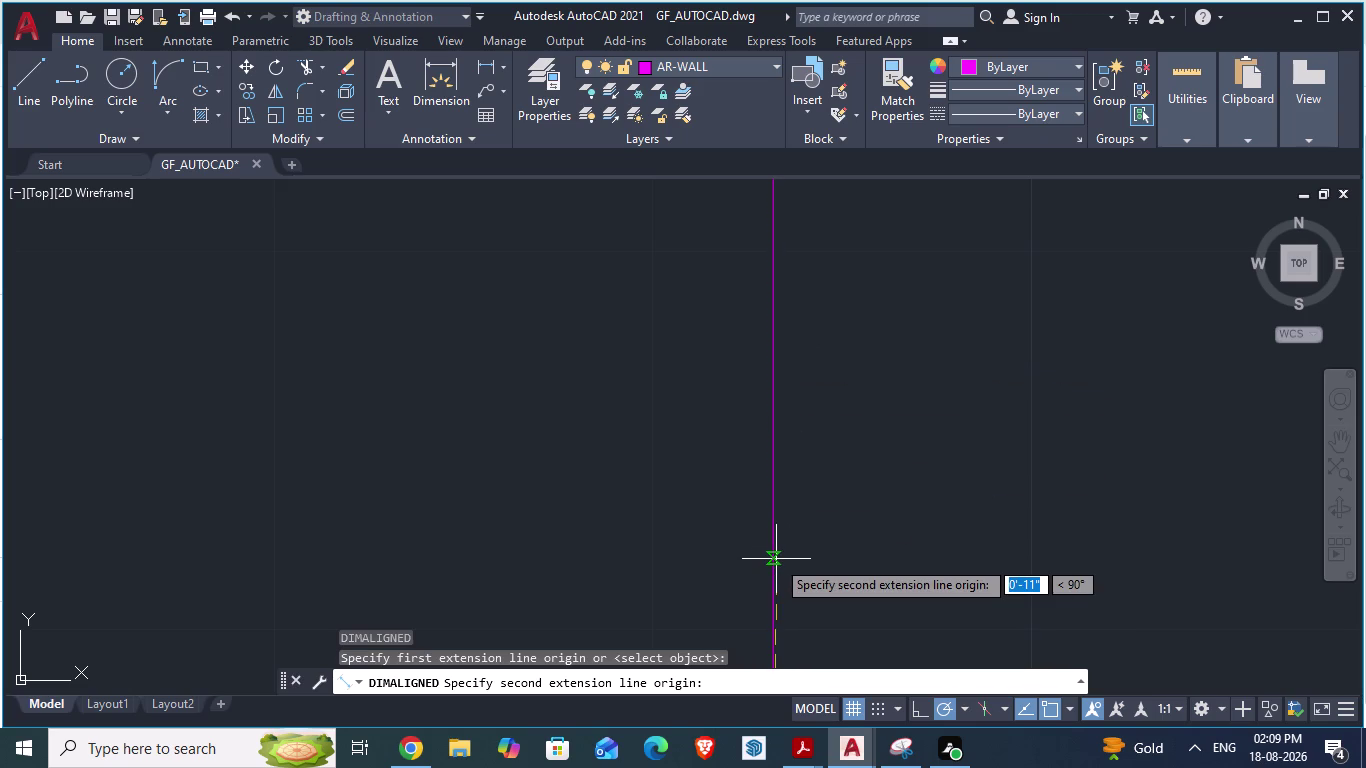
Enter 2'-6" as the length and place the dimension line beside the wall.
text(2'6)
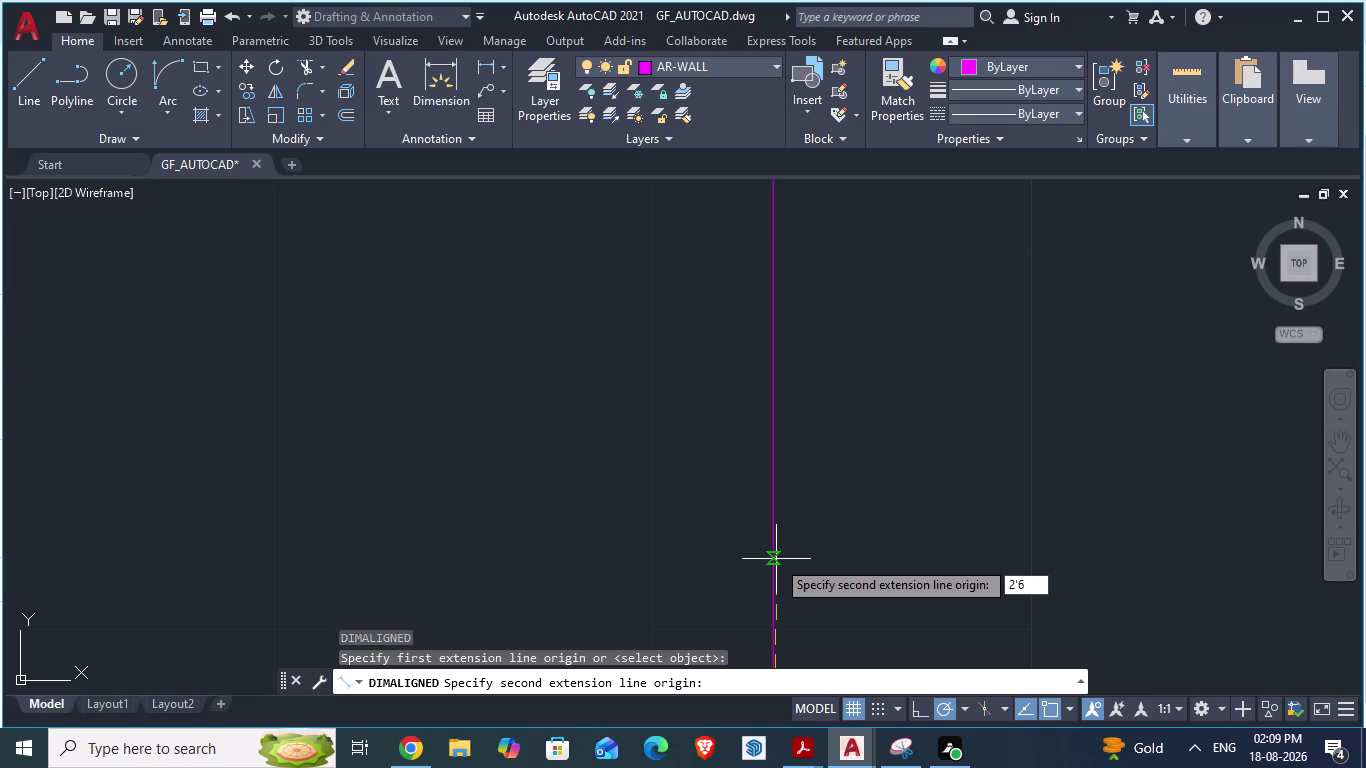
key(shift+quotedbl)
key(Return)
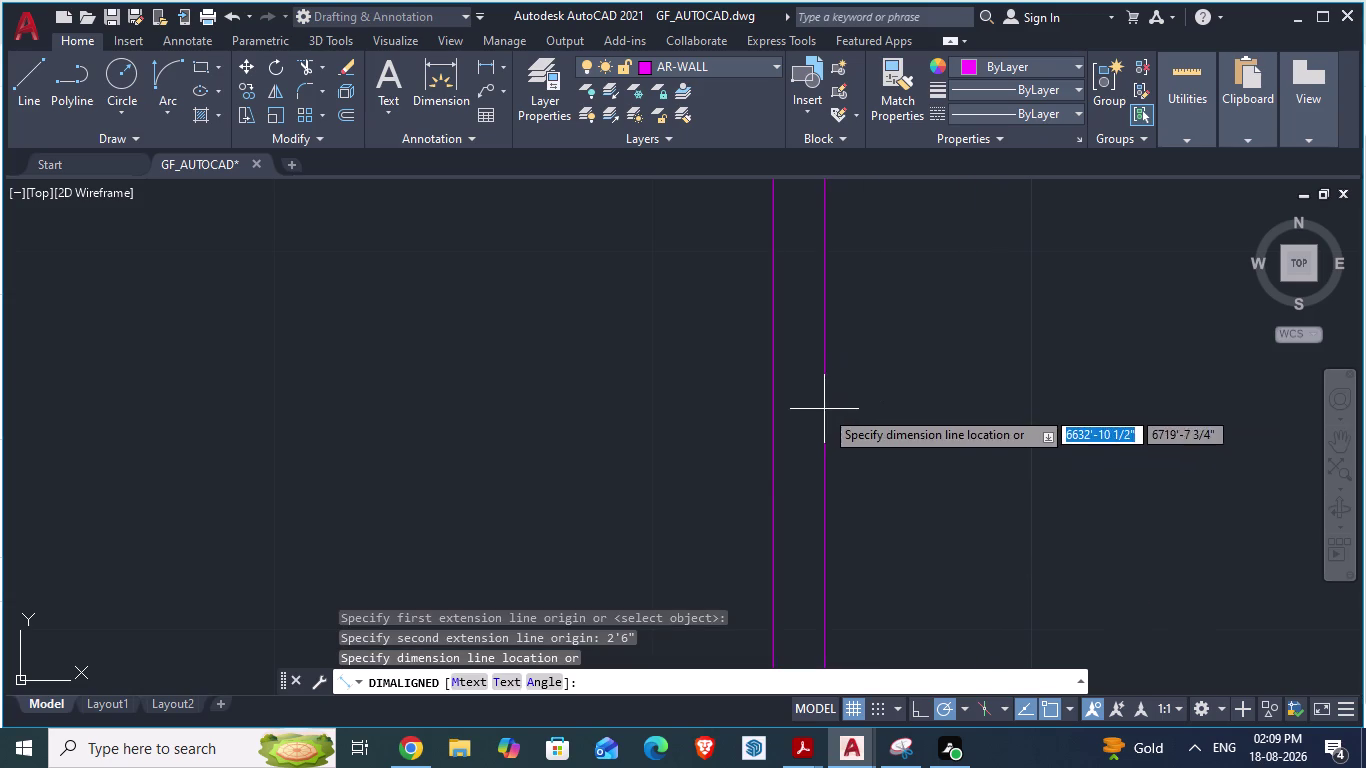
scroll(up, 3)
scroll(down, 3)
scroll(down, 3)
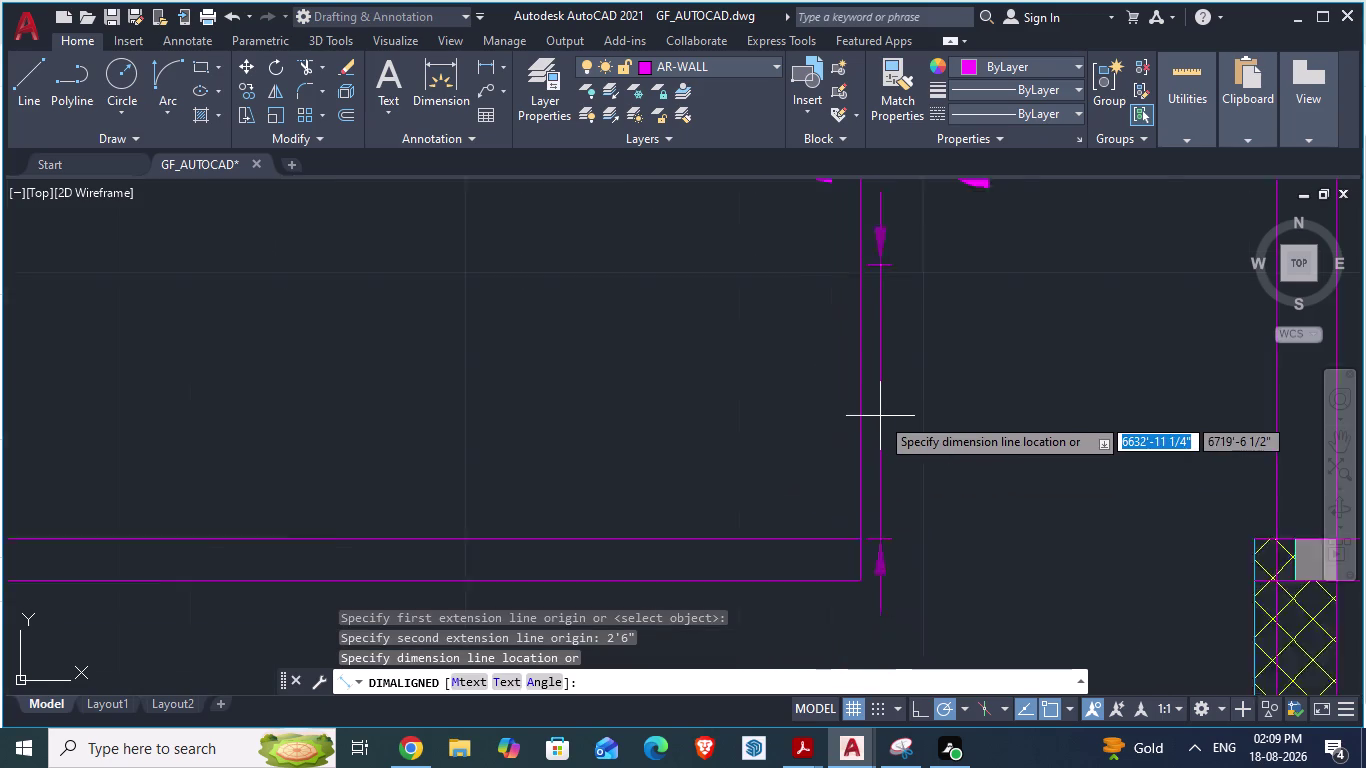
click(909, 408)
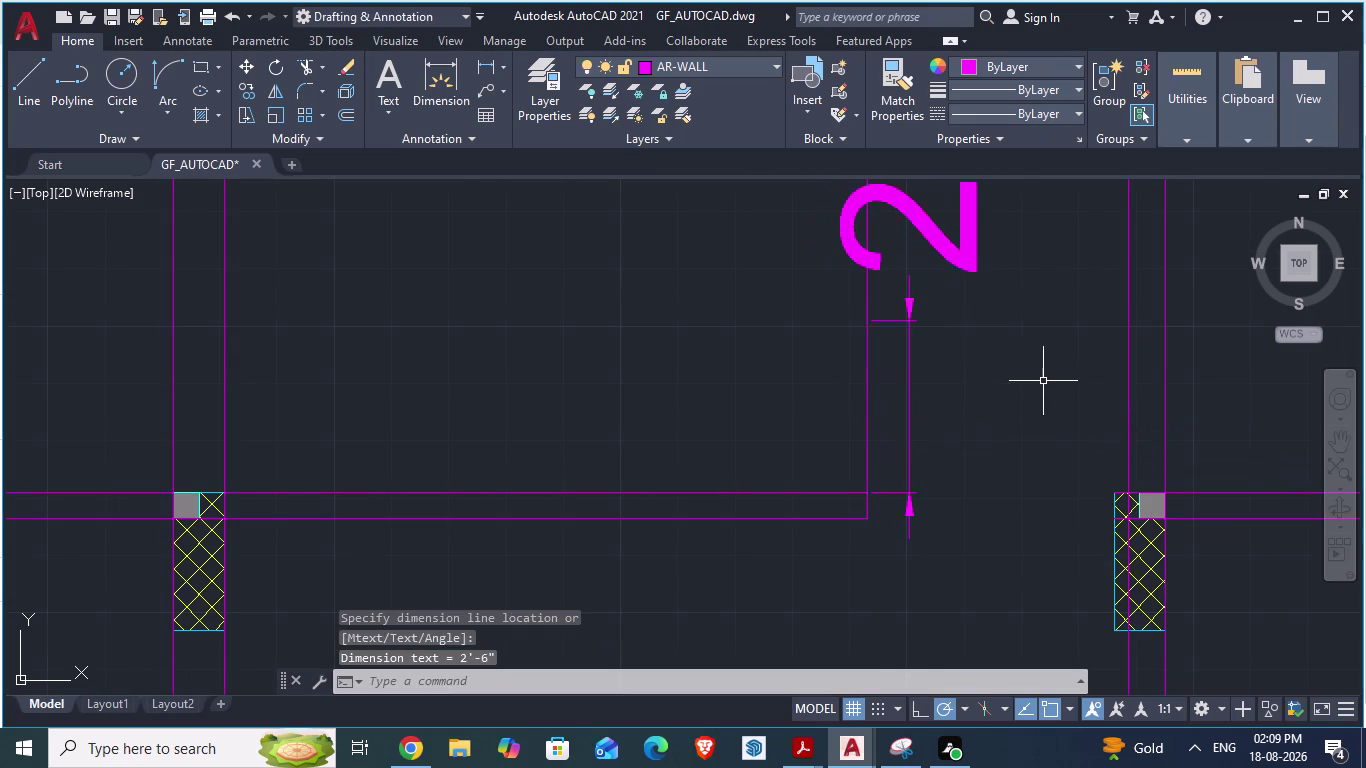
scroll(up, 3)
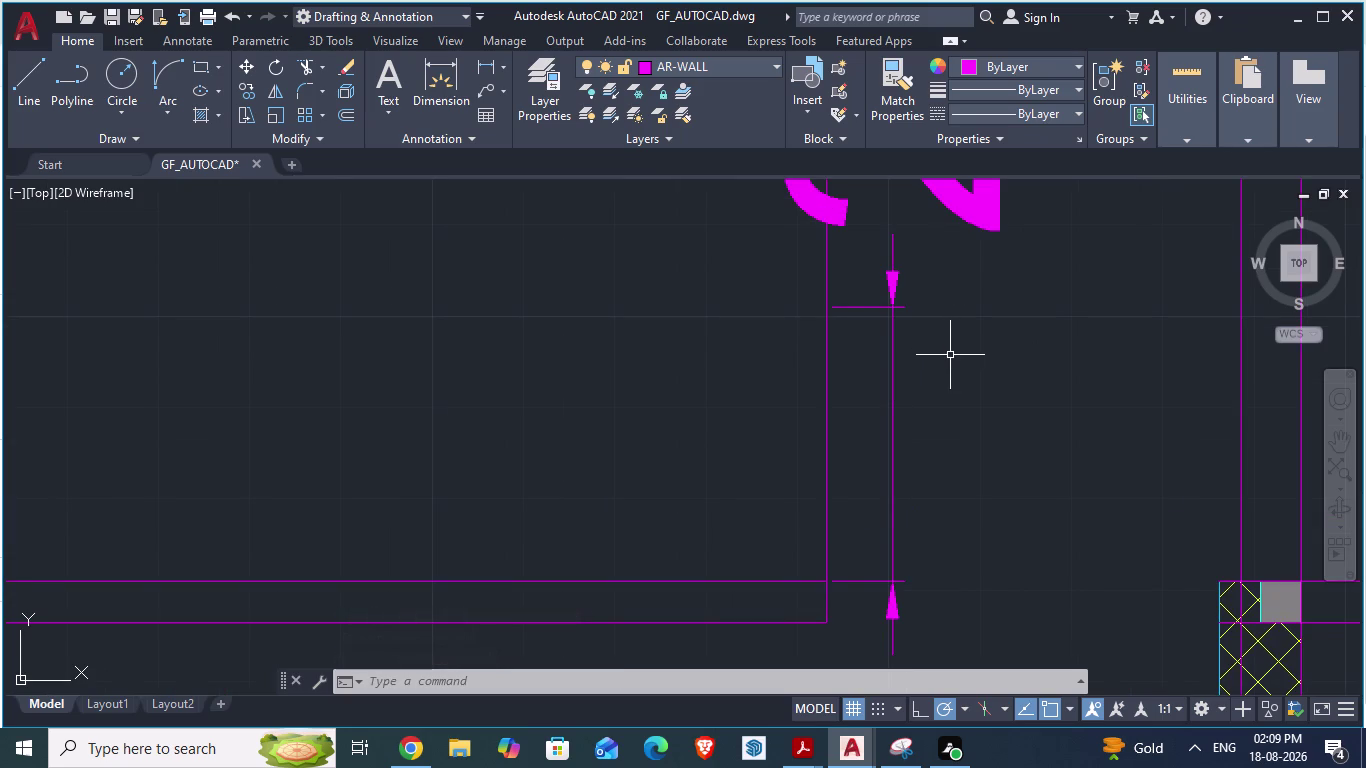
key(alt+Tab)
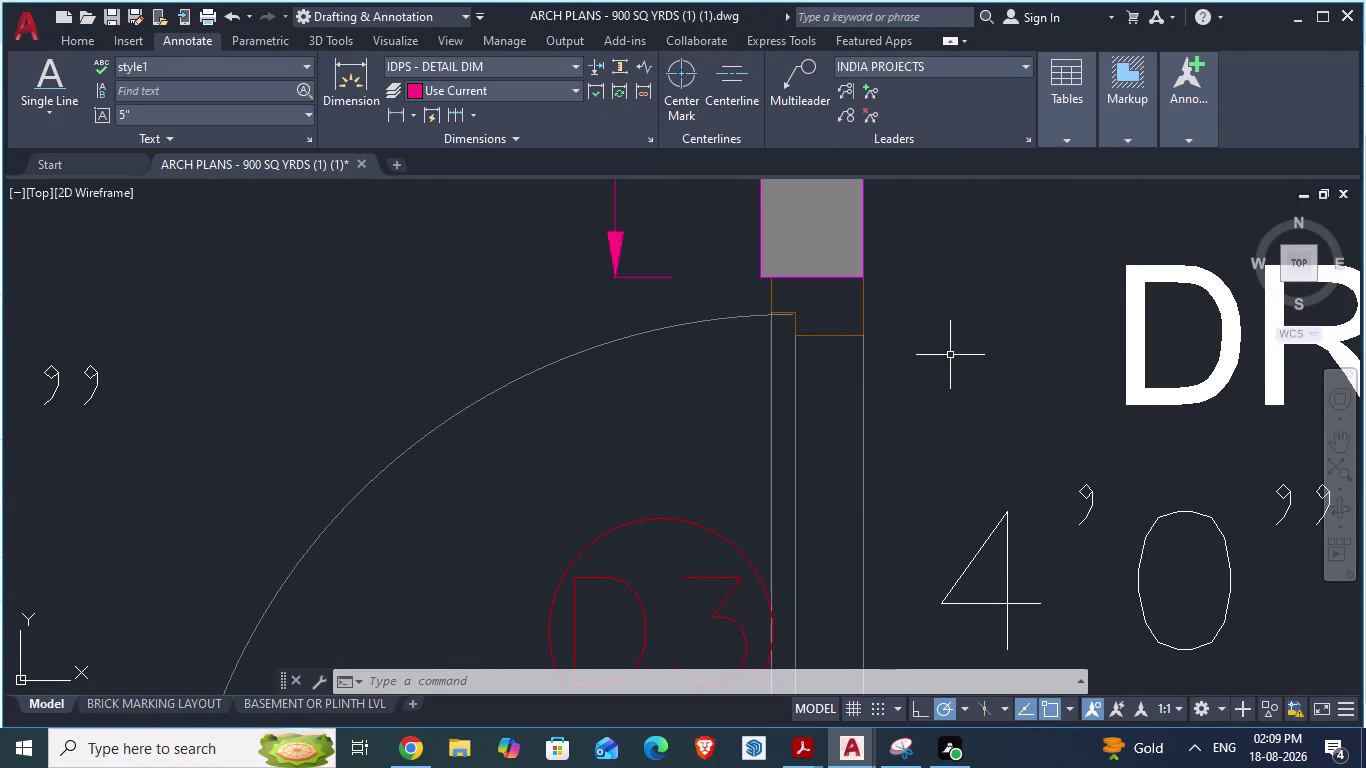
key(alt+Tab)
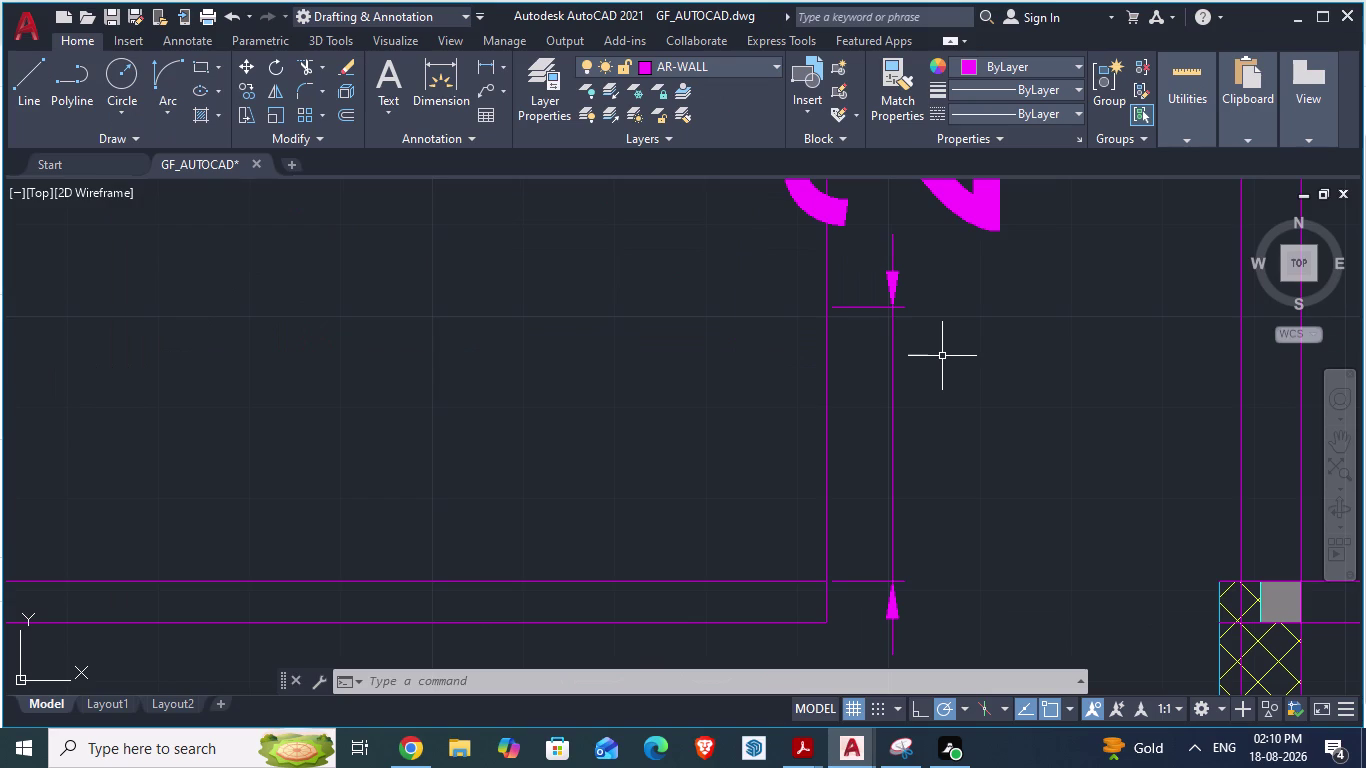
Draw a 4.5" wall line from the dimension's top down to the wall base.
key(l)
key(Return)
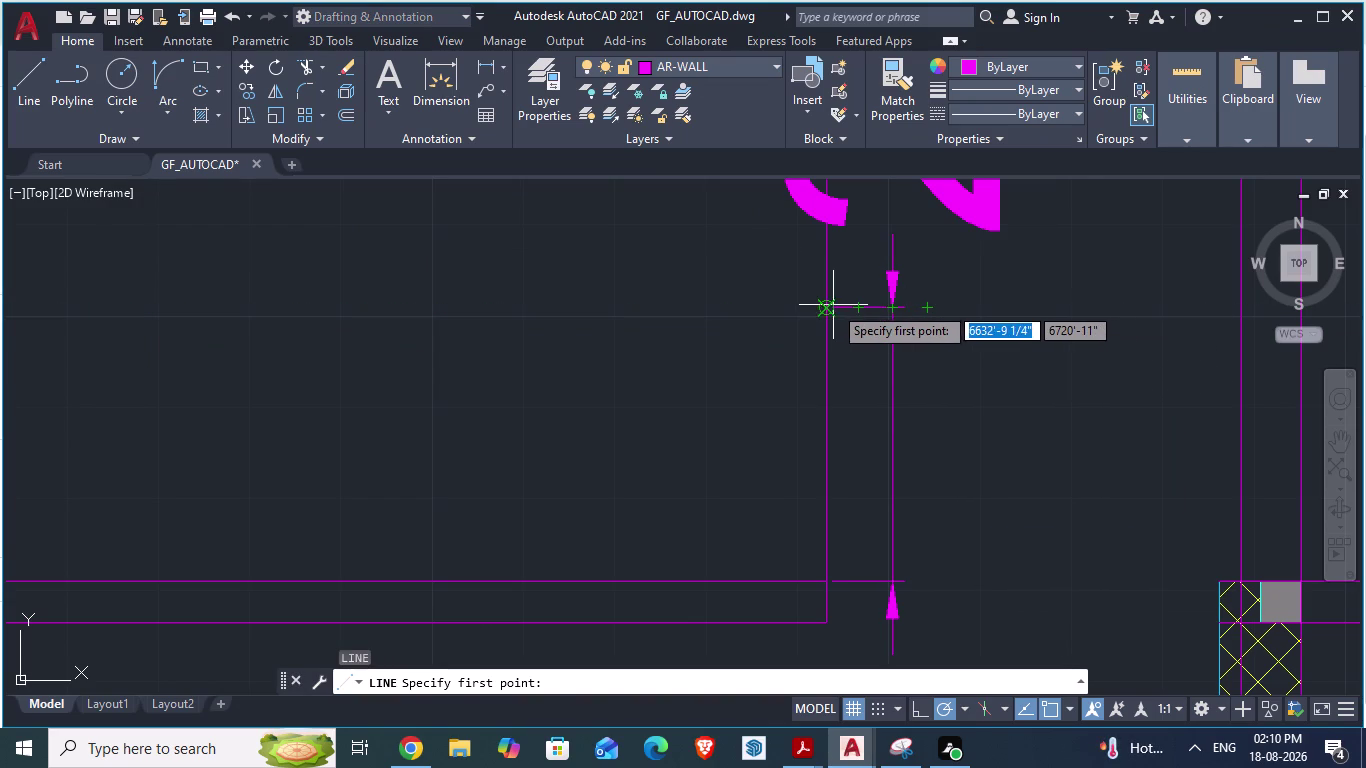
click(833, 305)
text(4)
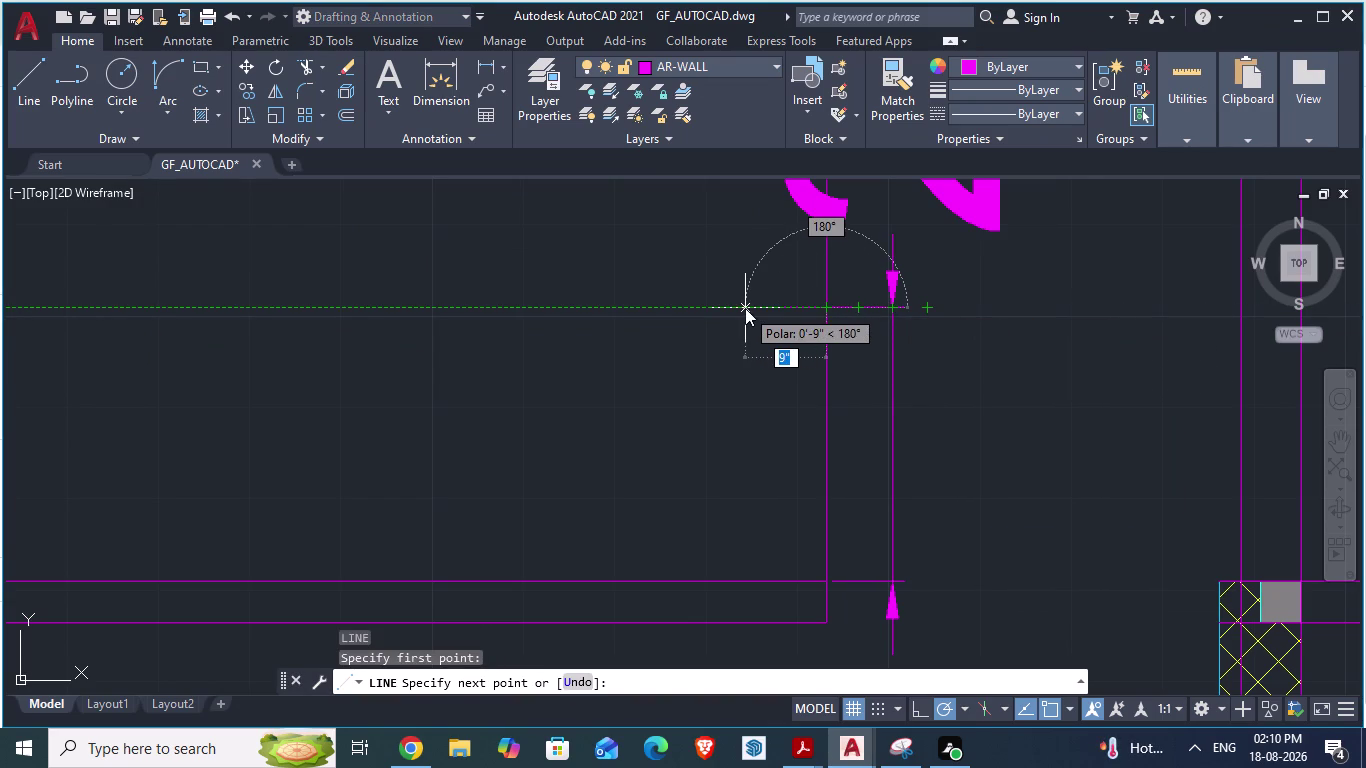
text(.5)
key(shift+quotedbl)
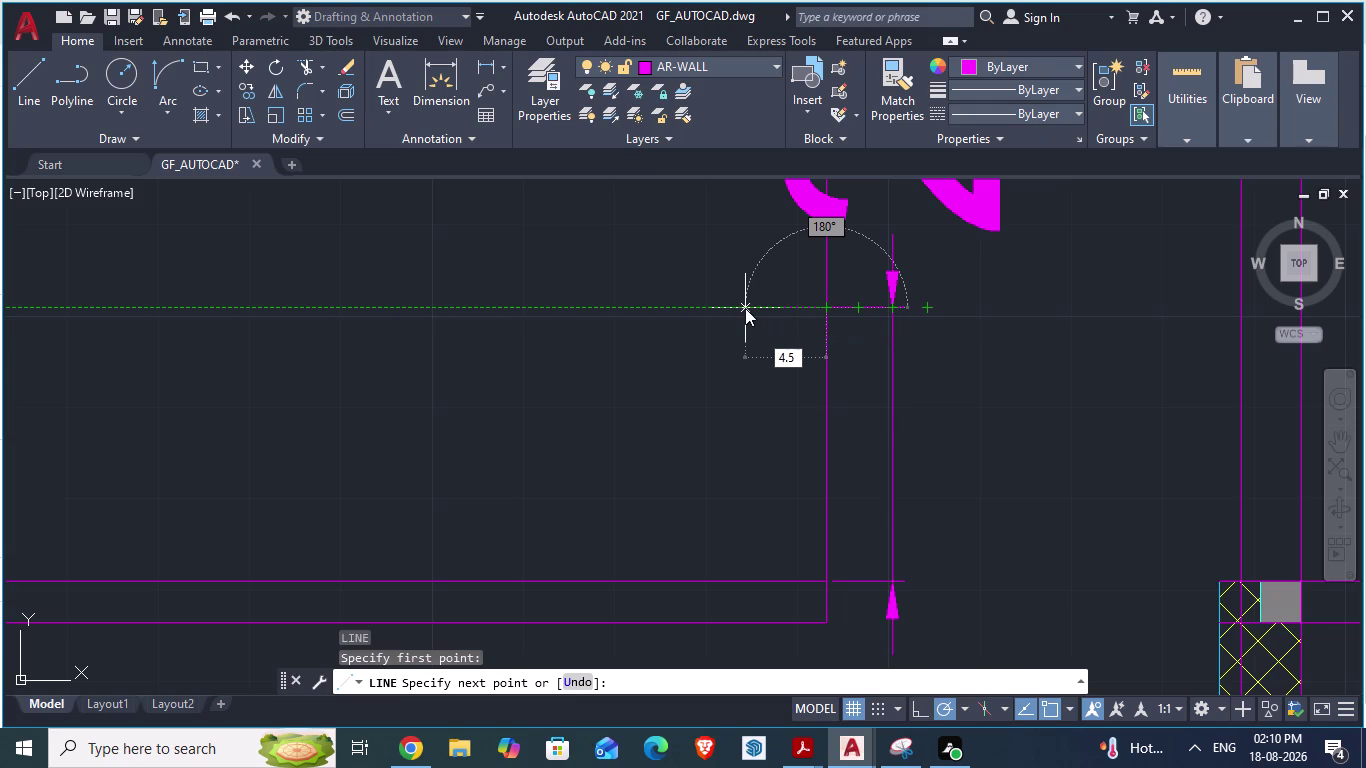
key(Return)
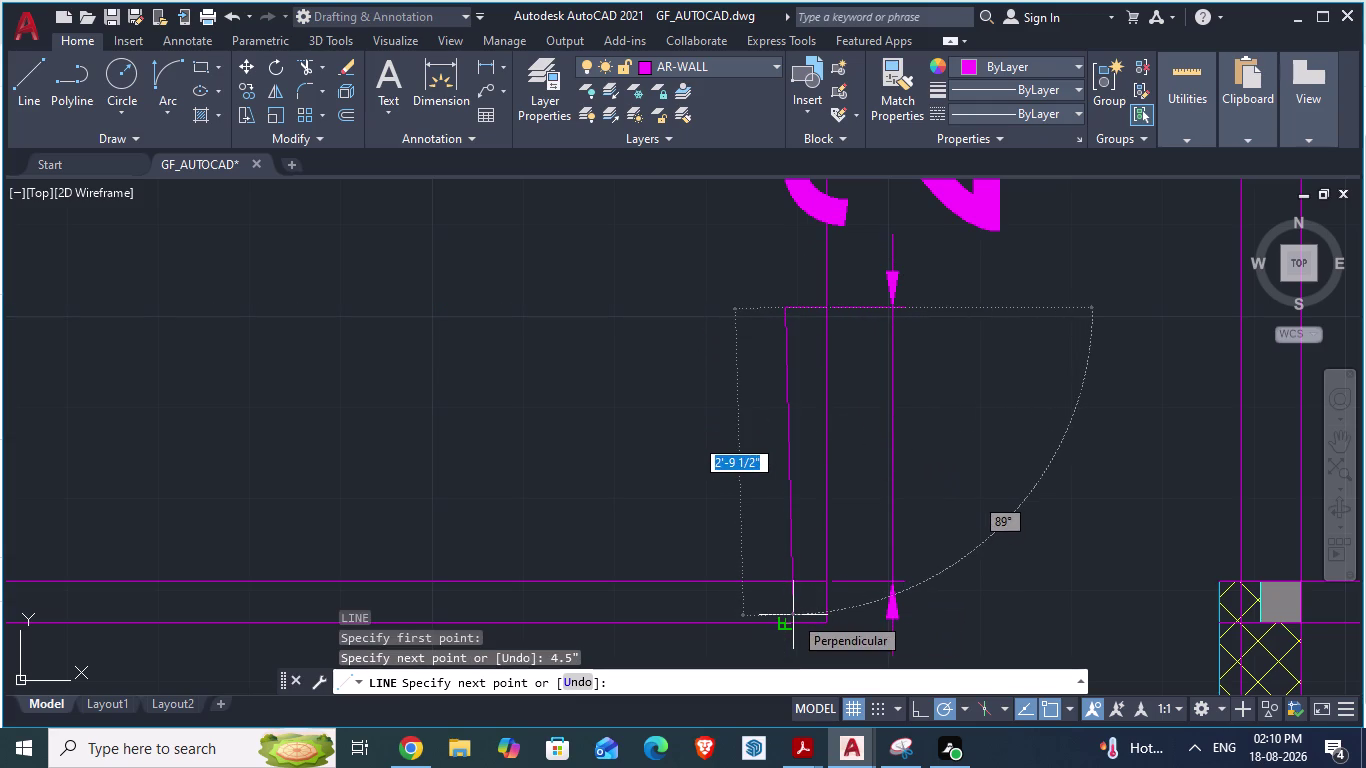
scroll(up, 3)
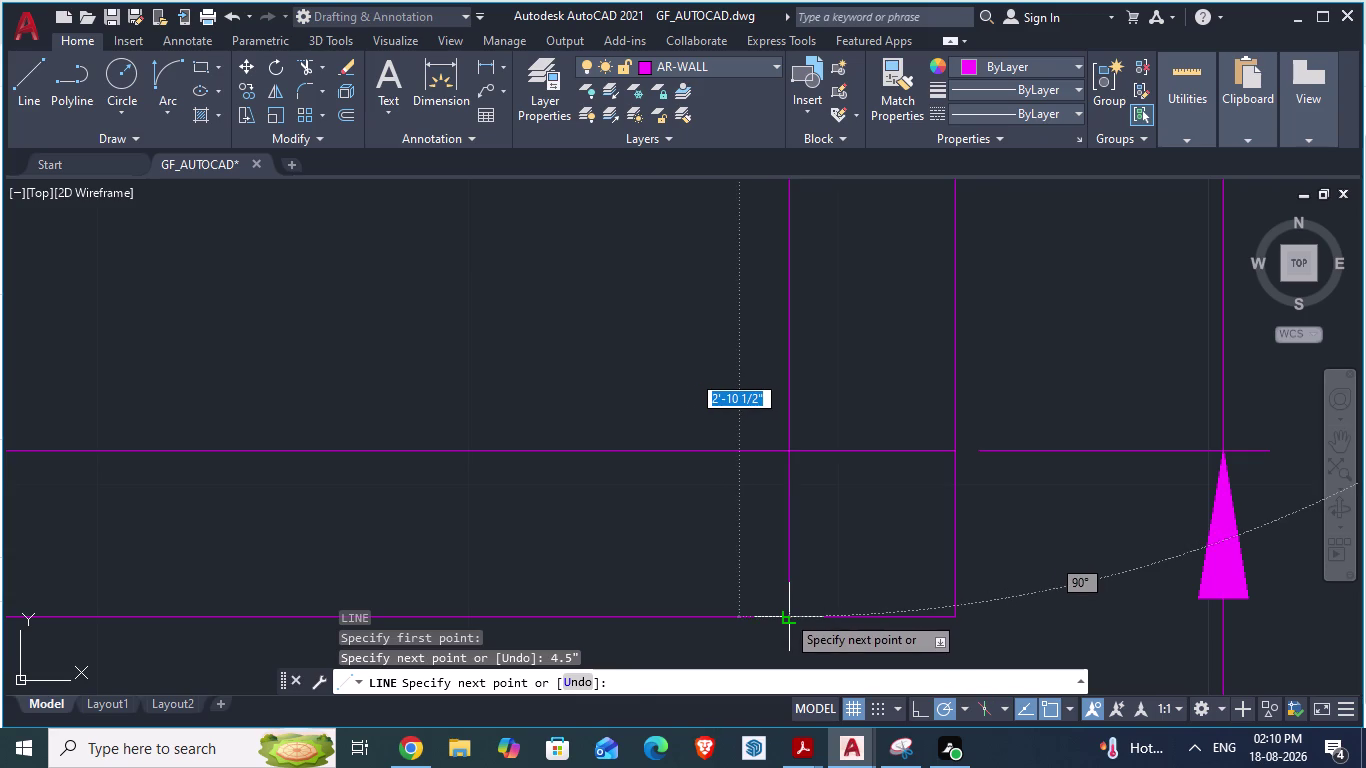
click(786, 614)
key(Escape)
scroll(down, 3)
scroll(down, 3)
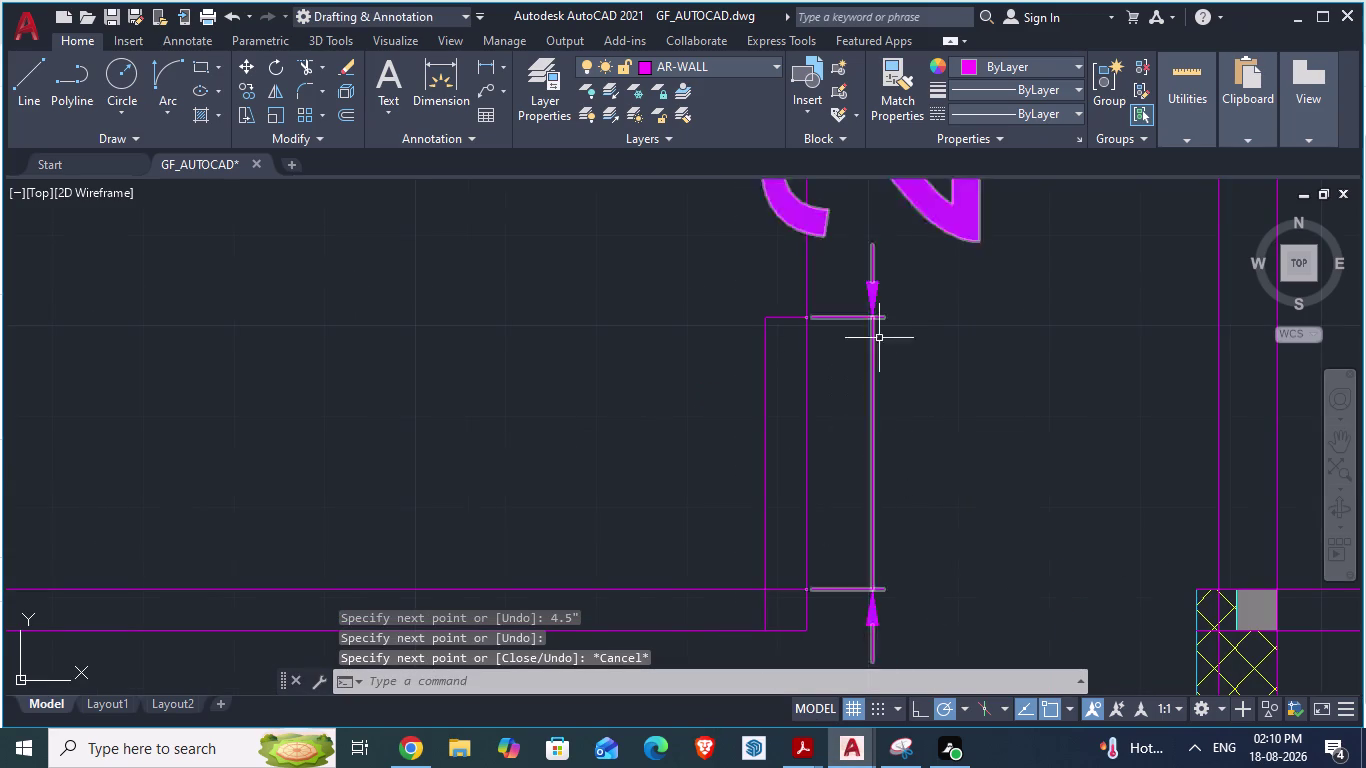
Erase the stray vertical line at the partition wall junction.
click(871, 299)
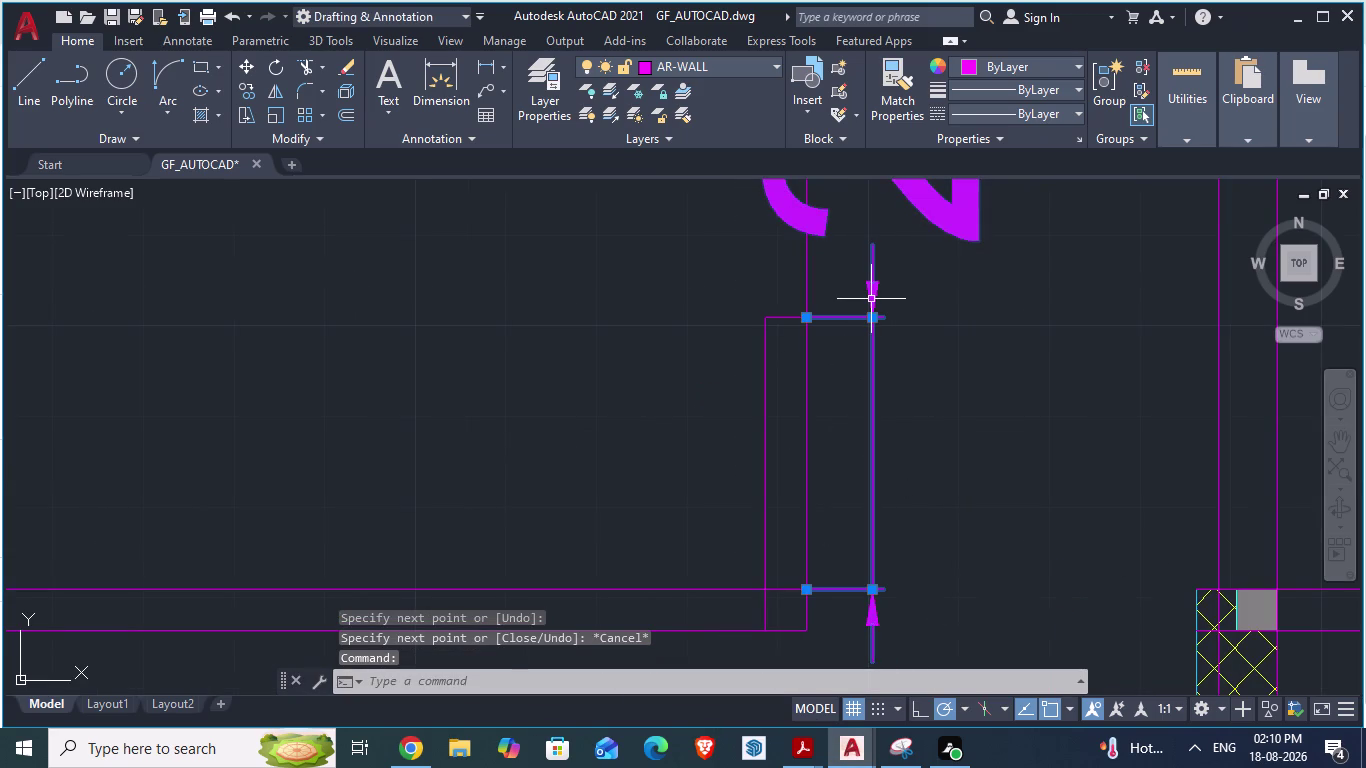
key(Delete)
scroll(down, 3)
scroll(down, 3)
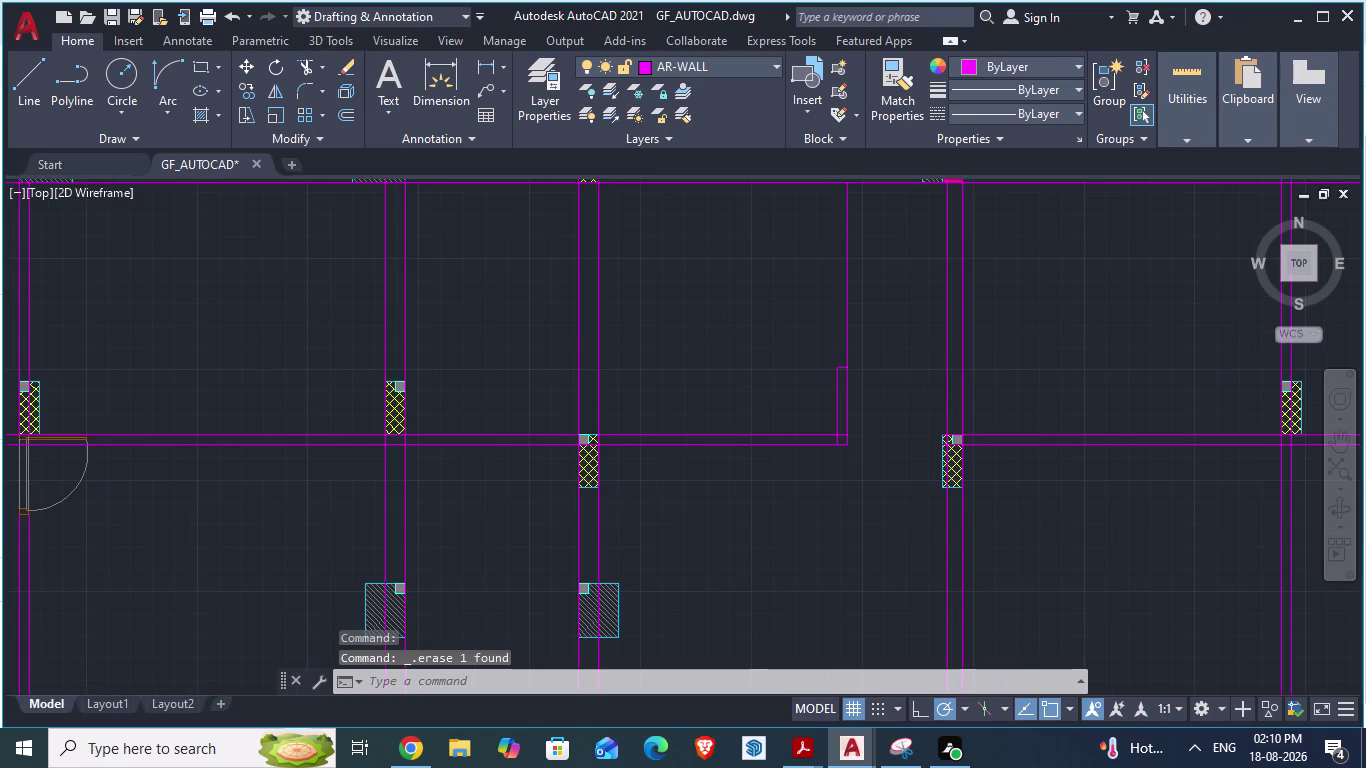
Save the drawing, then start a vertical line from the wall corner and cancel it.
key(ctrl+s)
scroll(up, 3)
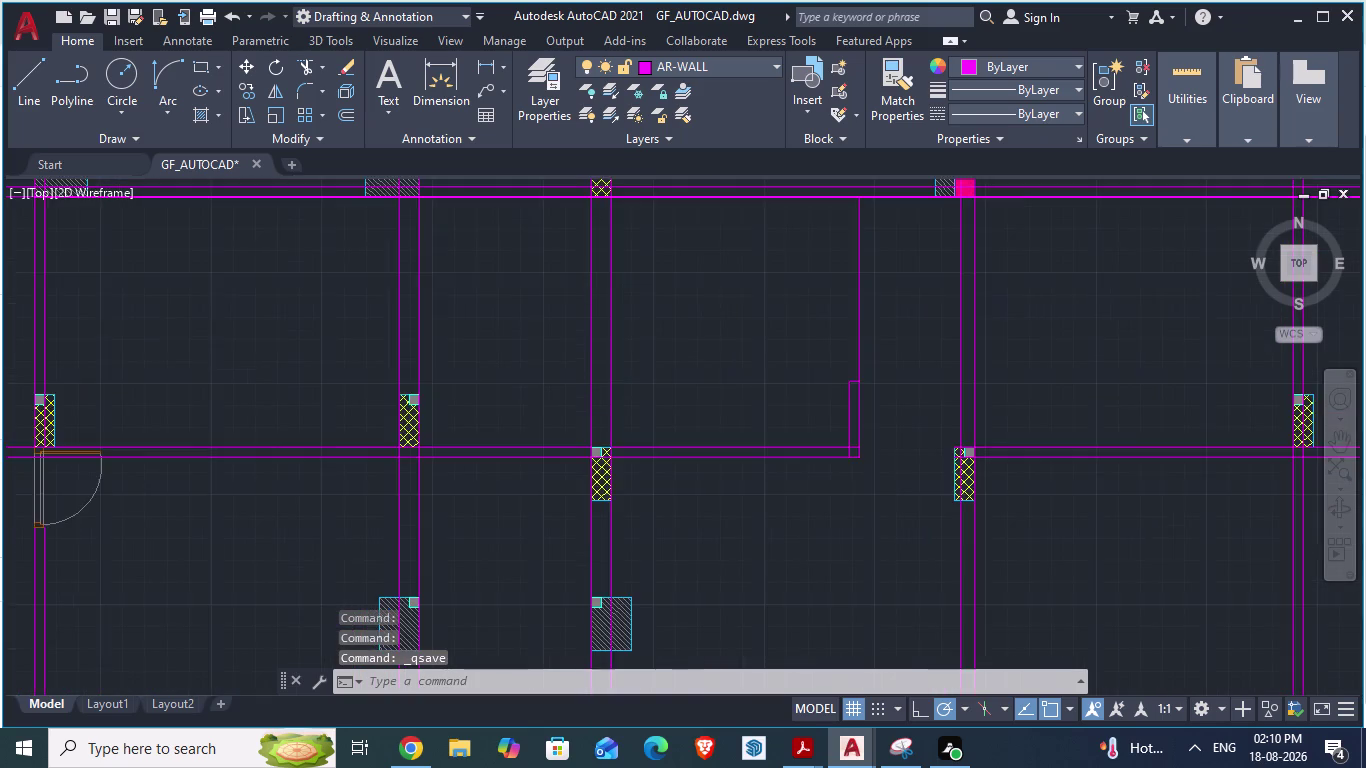
scroll(down, 3)
scroll(up, 3)
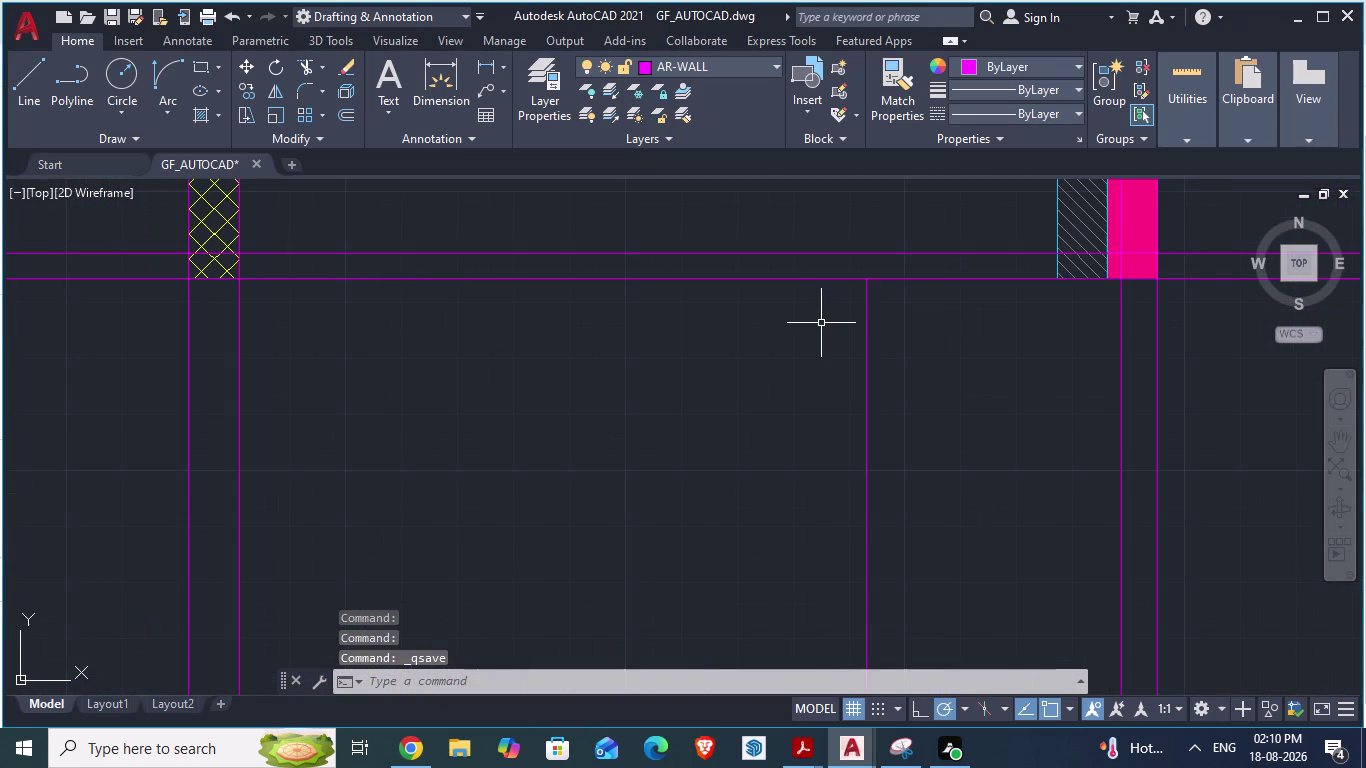
key(l)
key(Return)
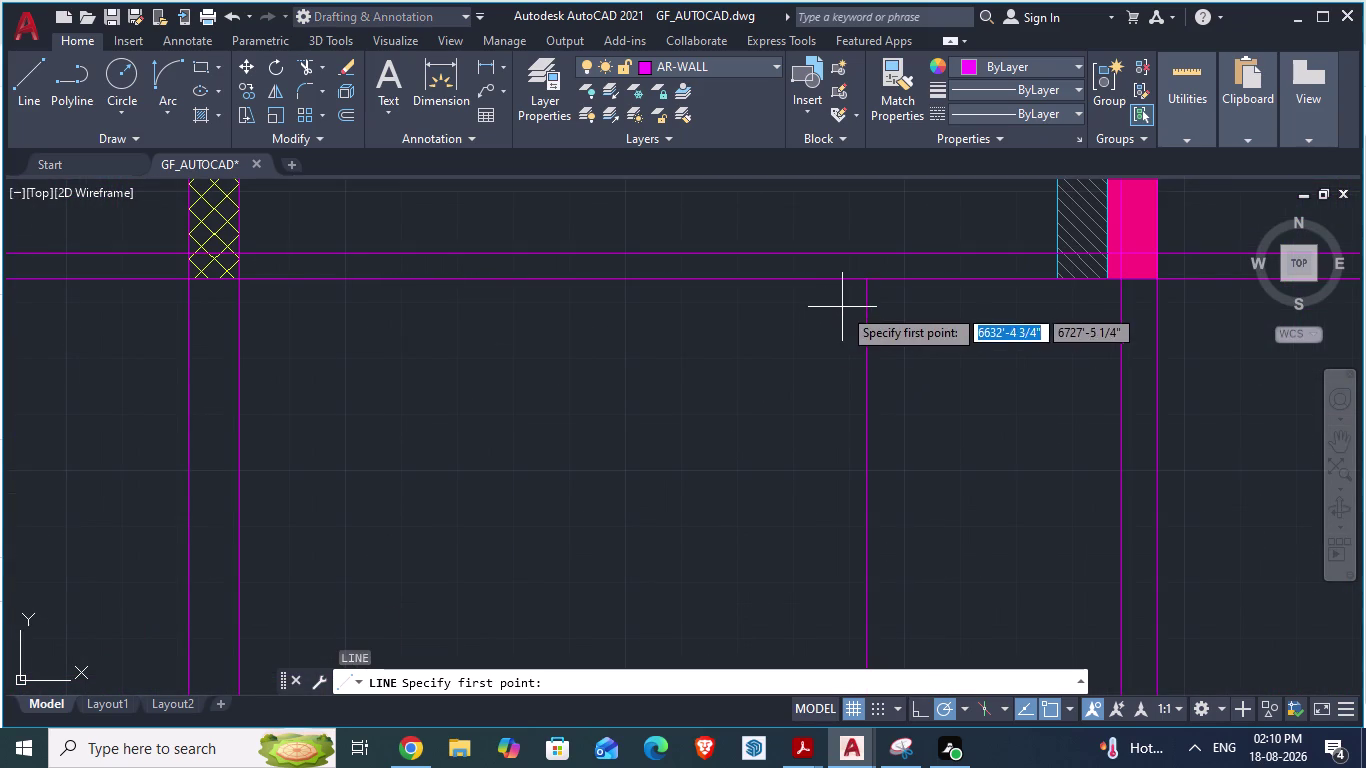
scroll(down, 3)
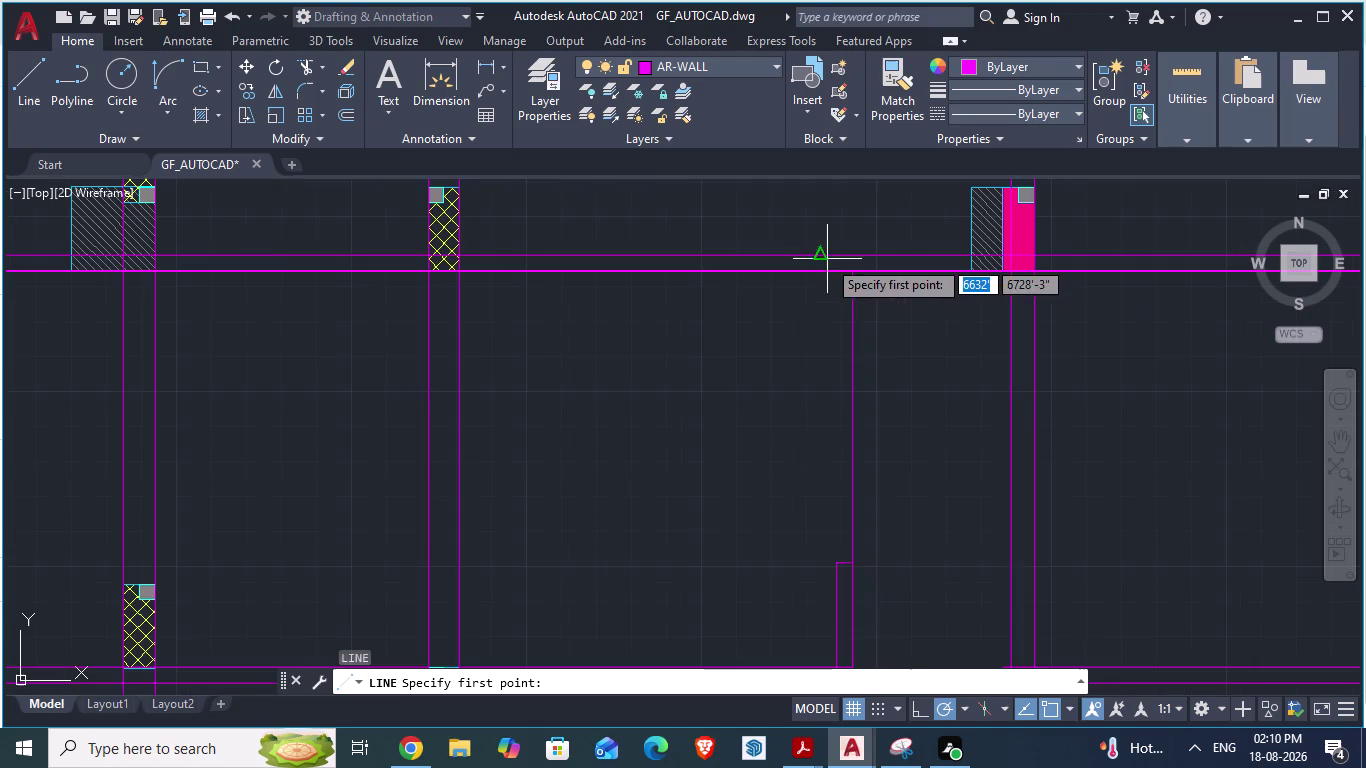
click(838, 561)
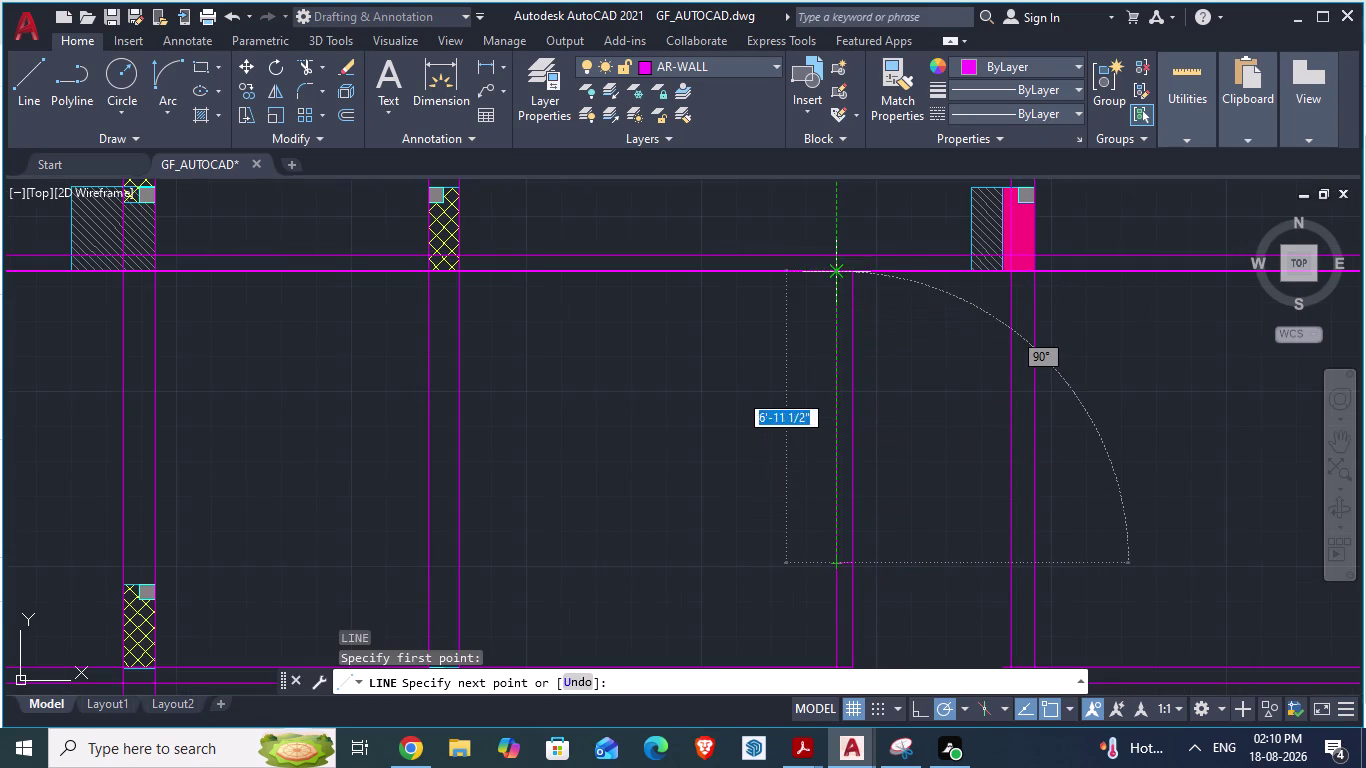
click(836, 255)
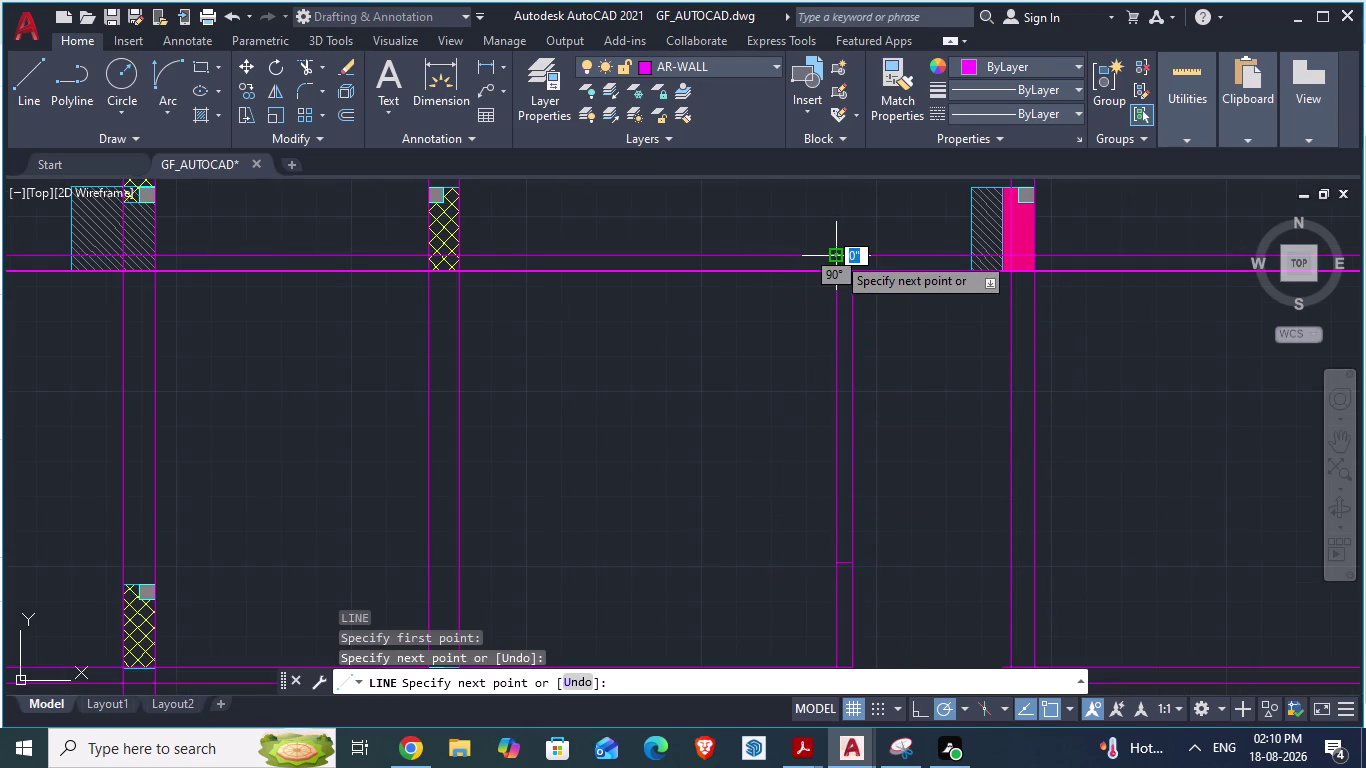
key(Escape)
Trim the short segment at the partition wall top and save.
scroll(up, 3)
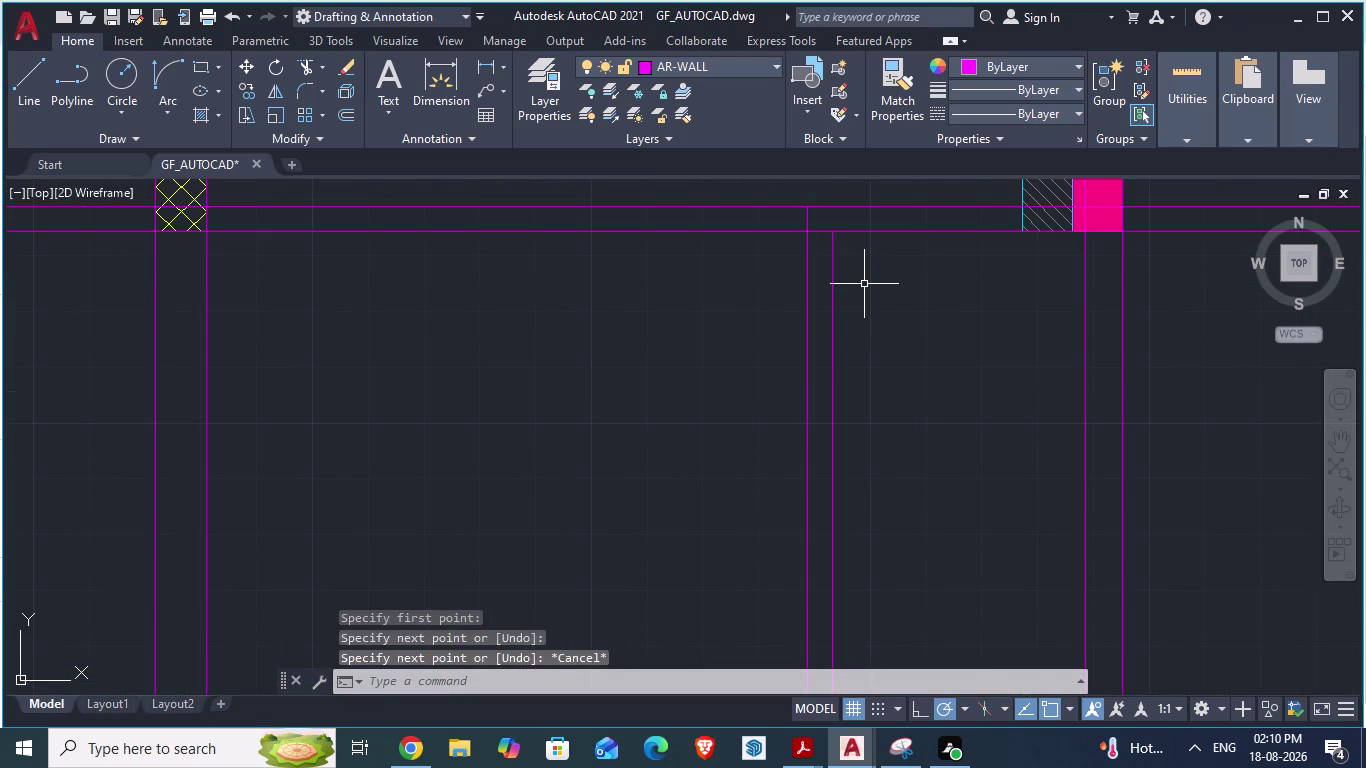
text(tr)
key(Return)
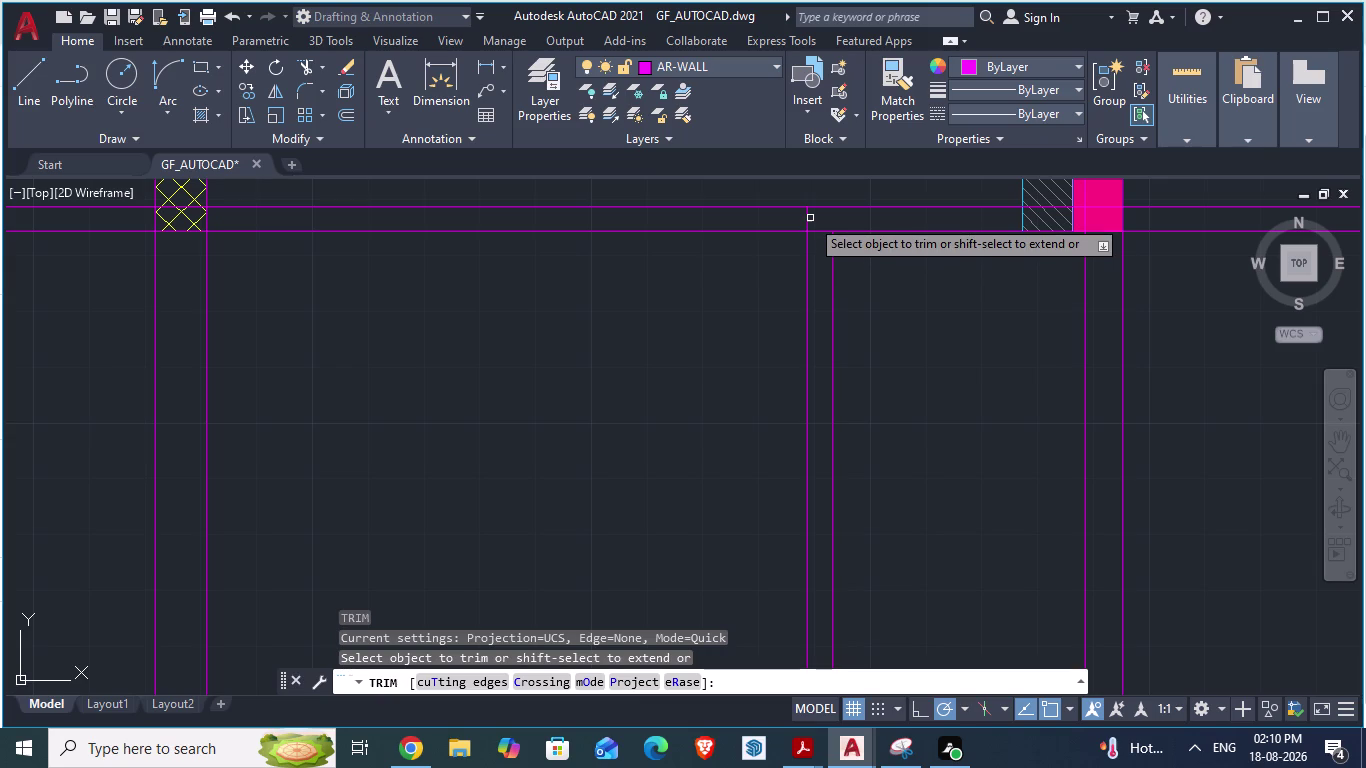
click(807, 216)
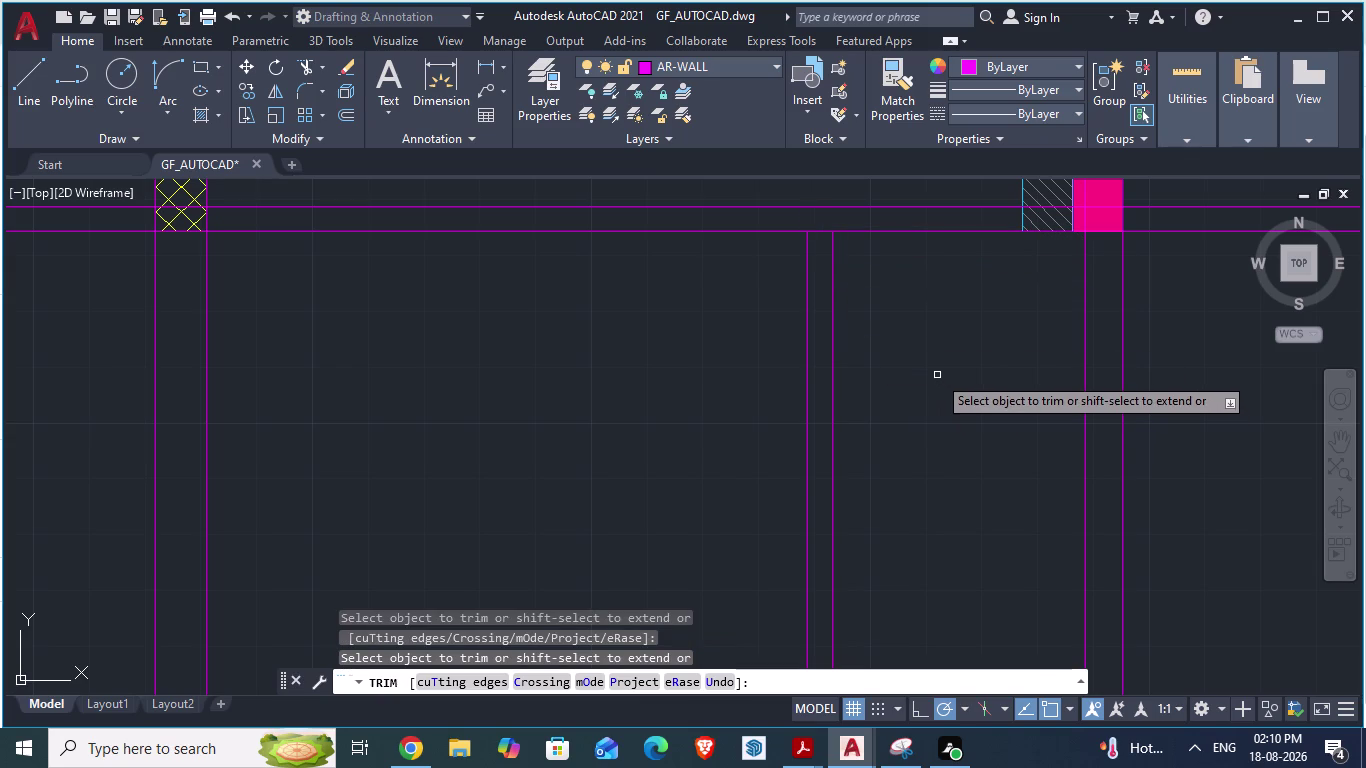
key(ctrl+s)
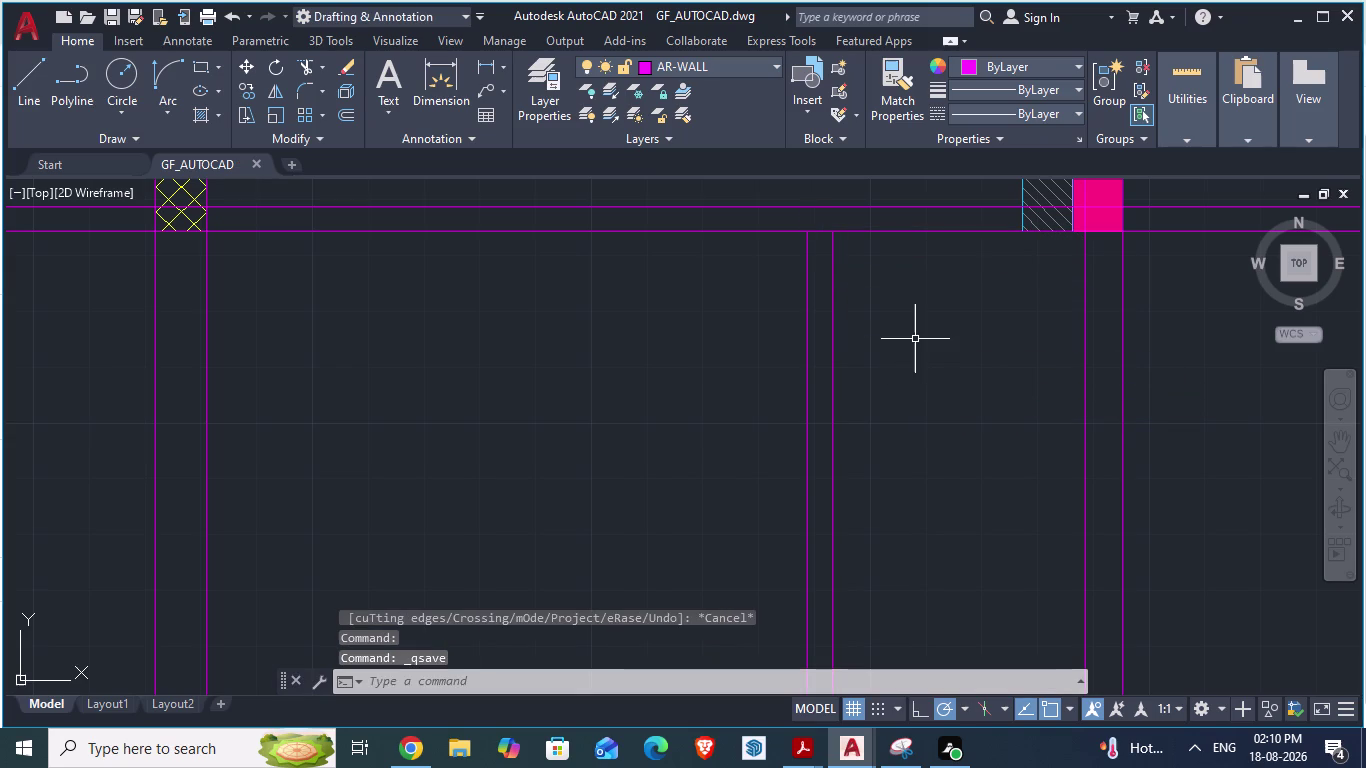
scroll(down, 3)
scroll(up, 3)
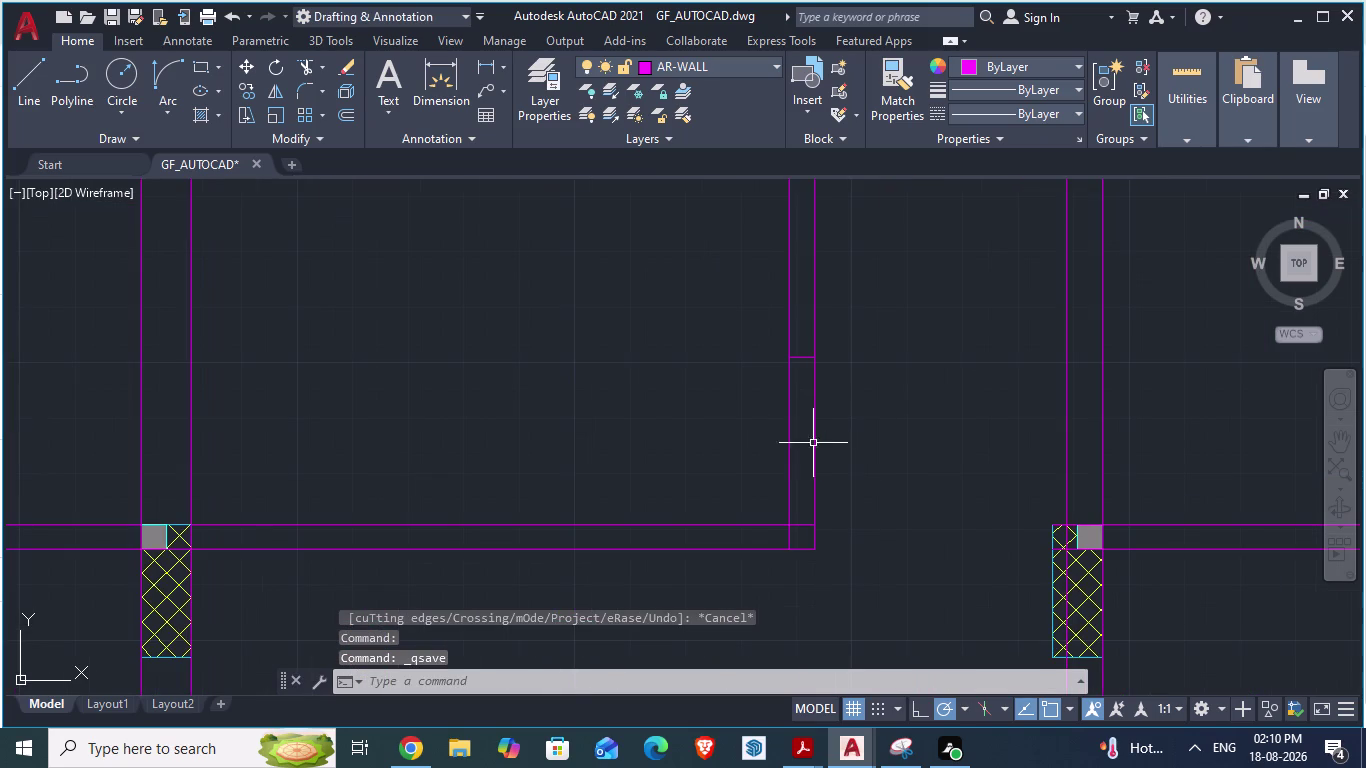
Trim the left and right partition lines below the step to open the gap, then save.
text(tr)
key(Return)
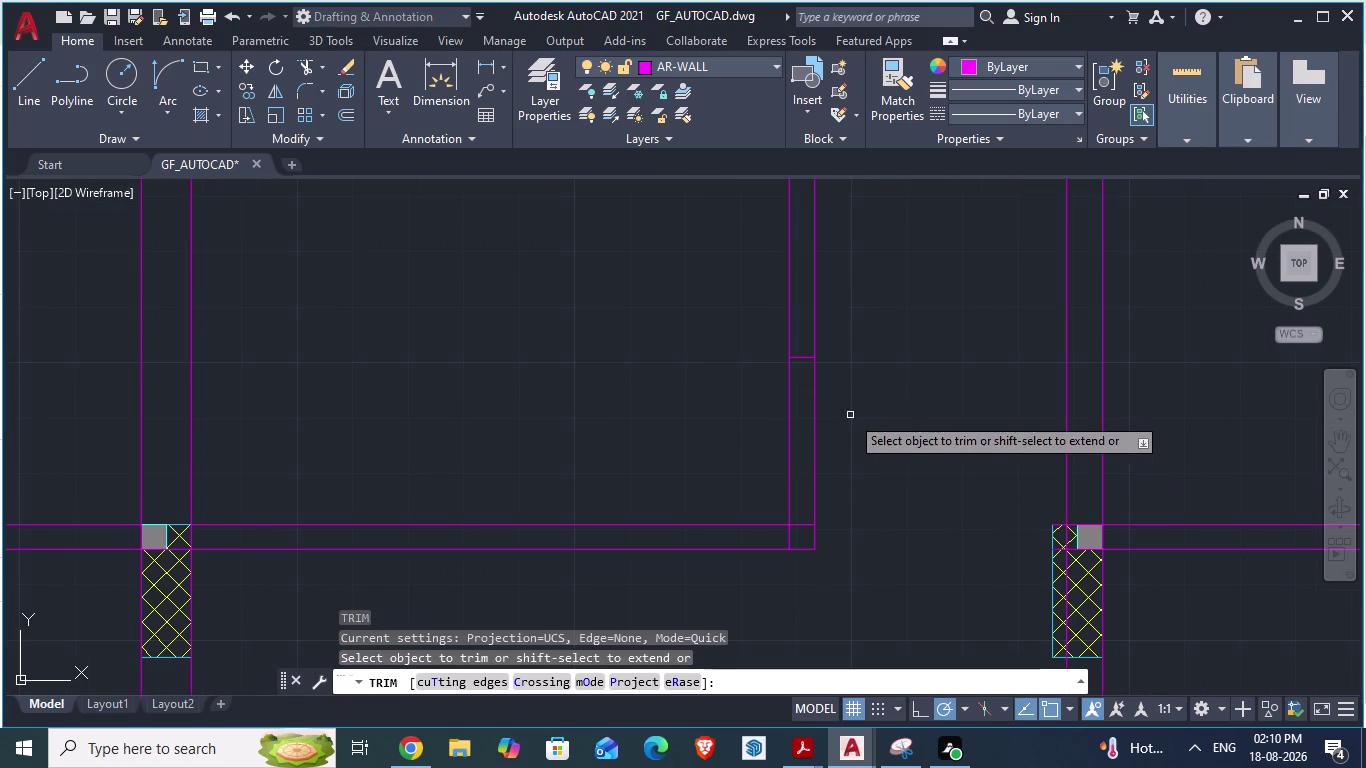
click(790, 422)
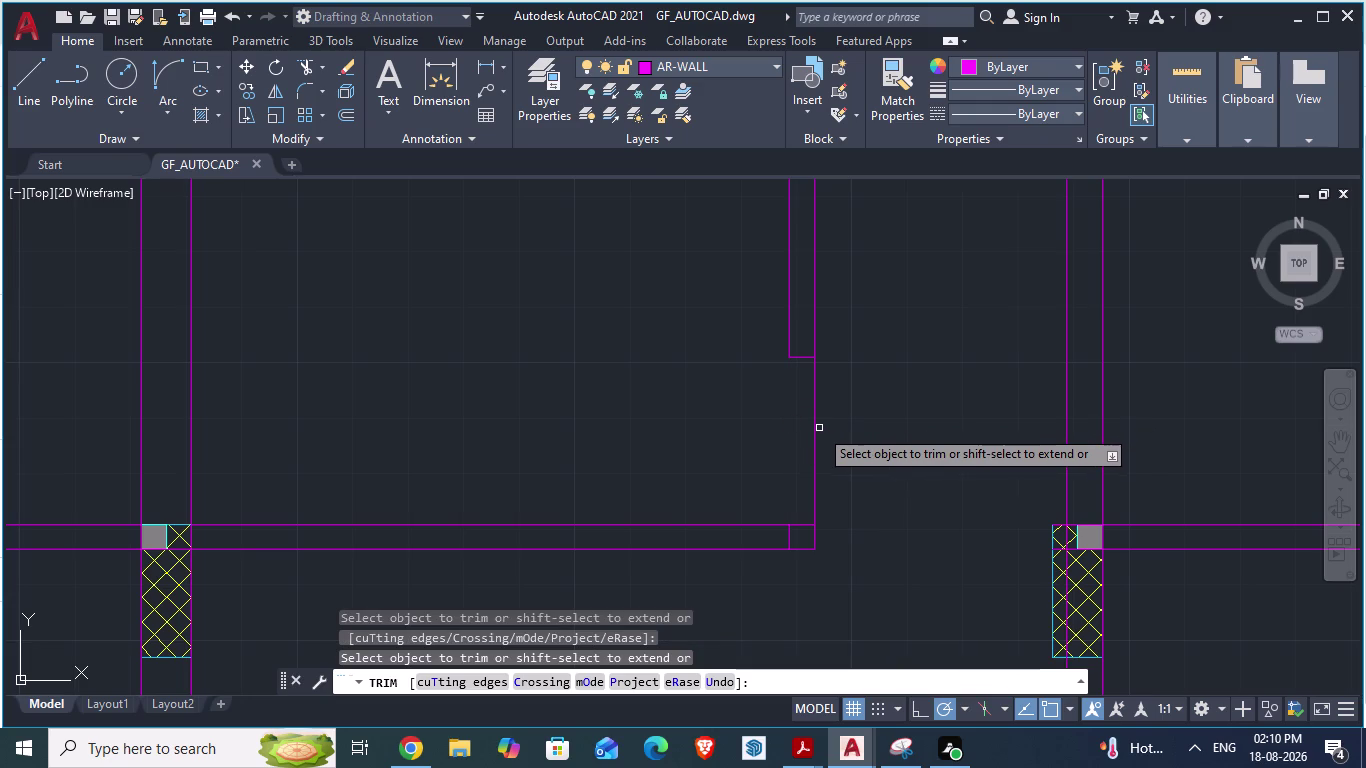
click(816, 427)
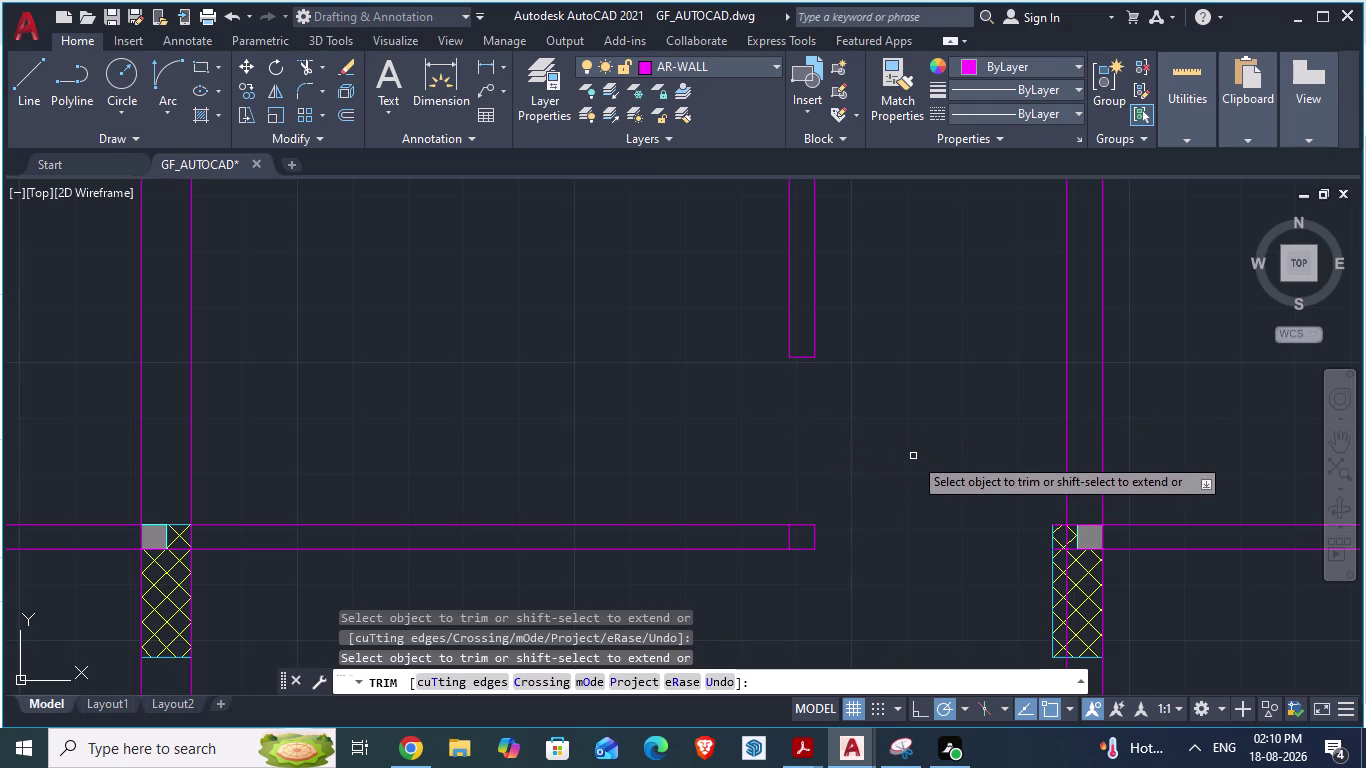
key(ctrl+s)
scroll(down, 3)
key(alt+Tab)
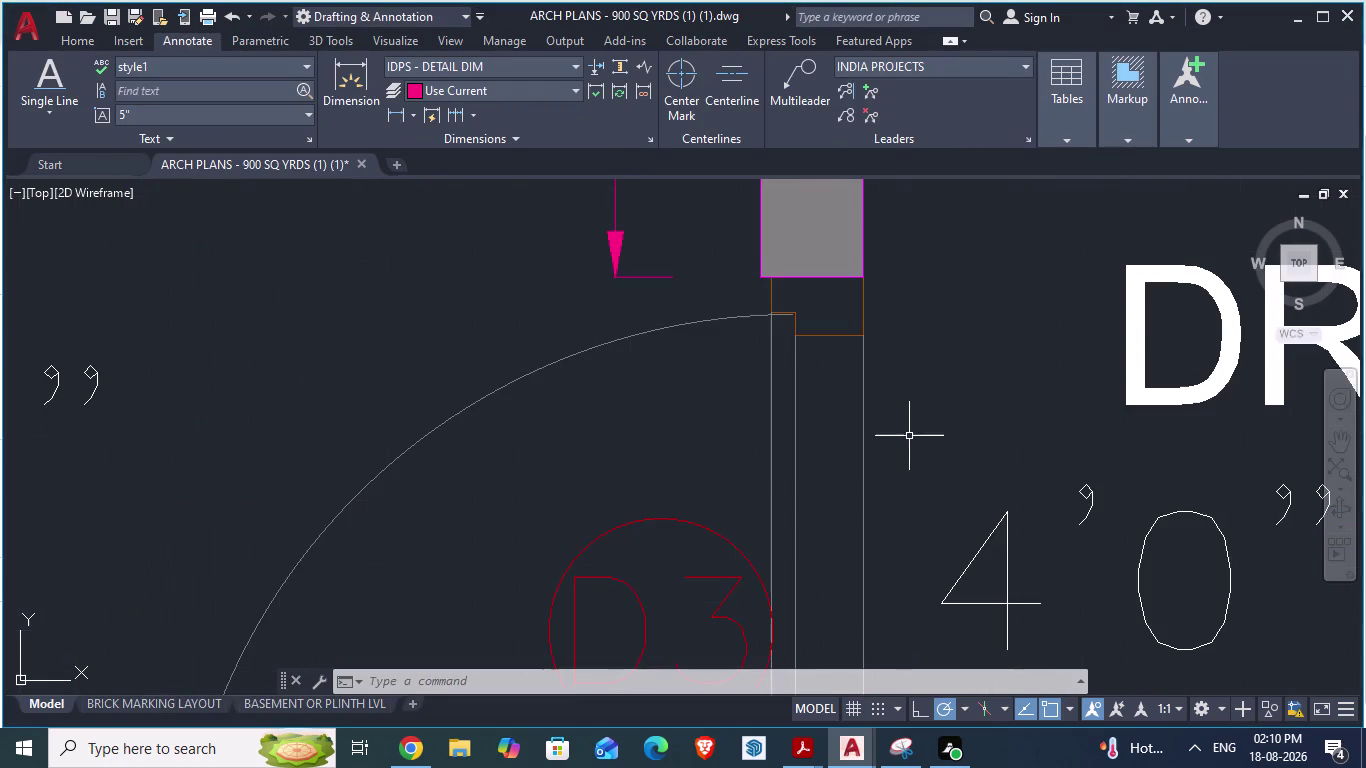
Zoom to the toilet in ARCH PLANS and start an aligned dimension (DA).
scroll(down, 3)
scroll(down, 3)
scroll(up, 3)
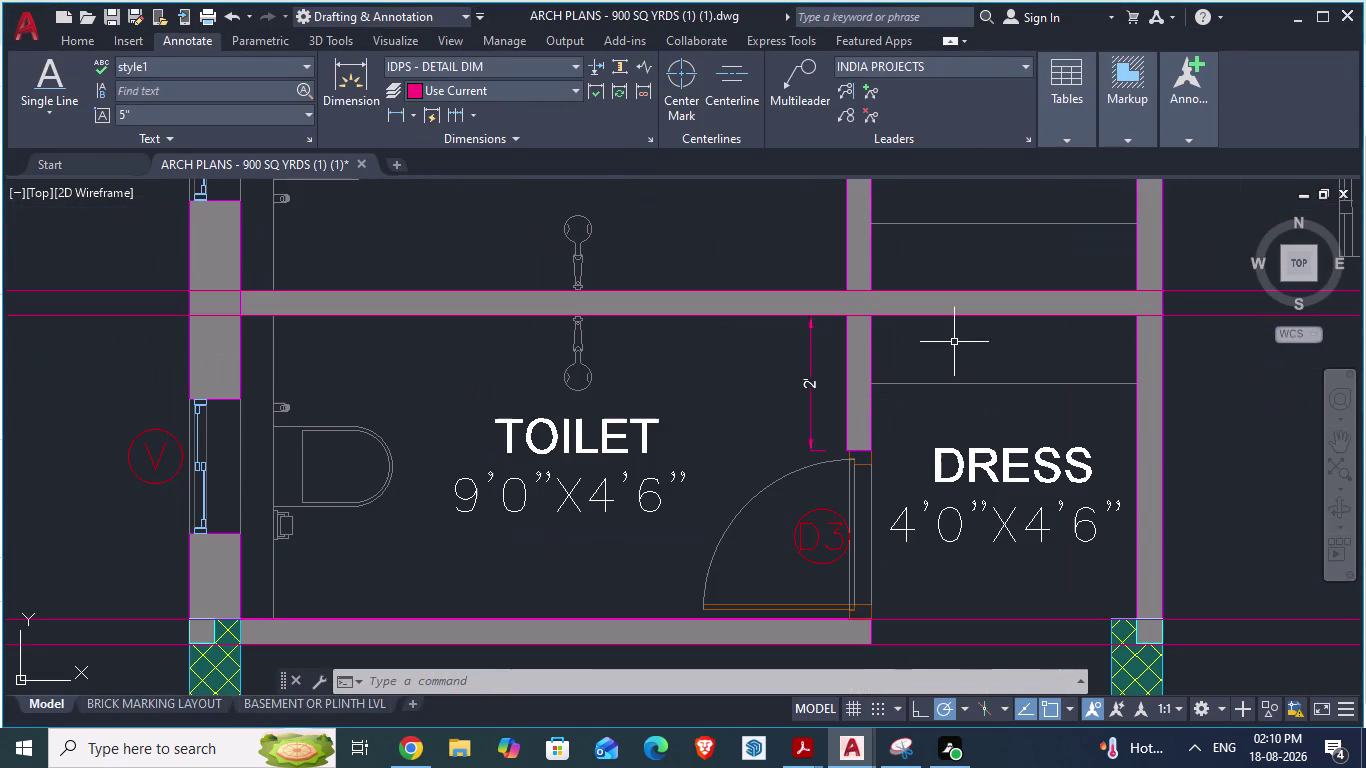
scroll(up, 3)
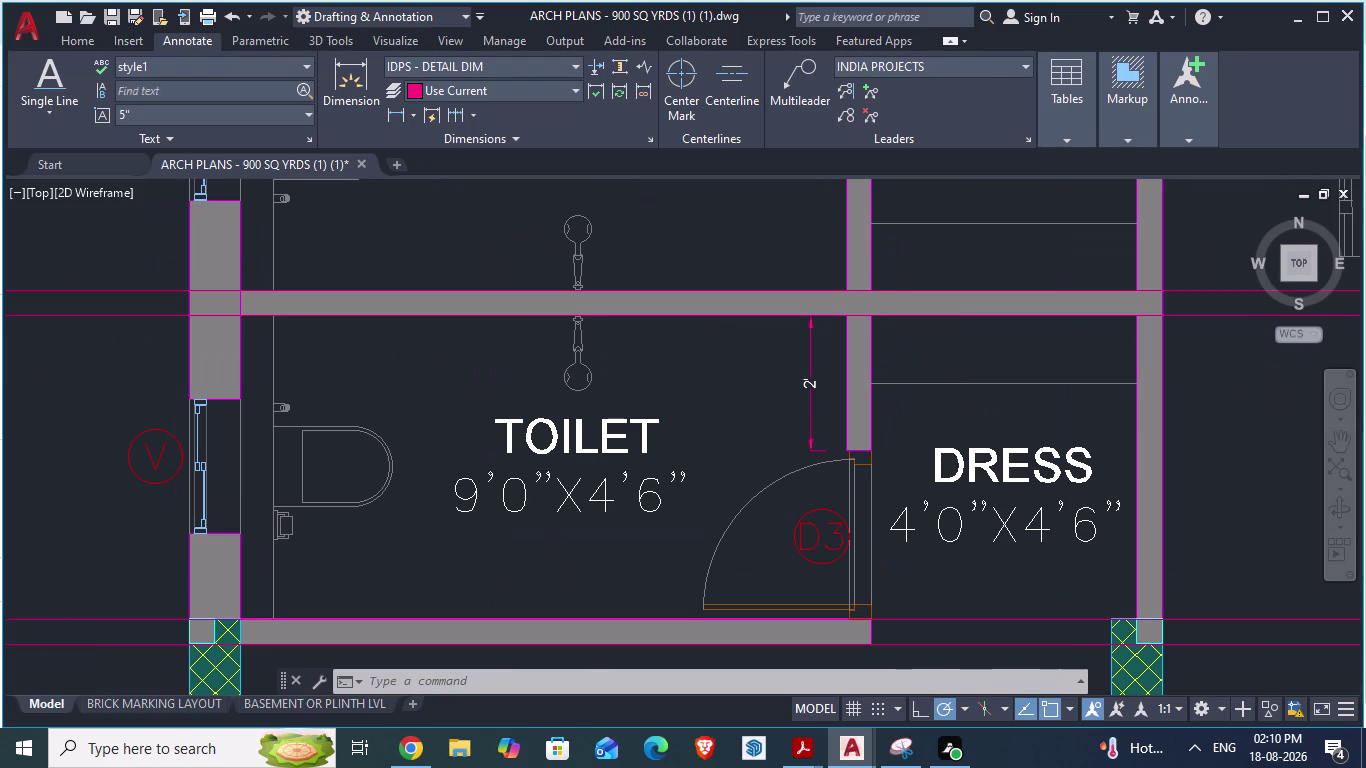
key(t)
key(BackSpace)
text(d)
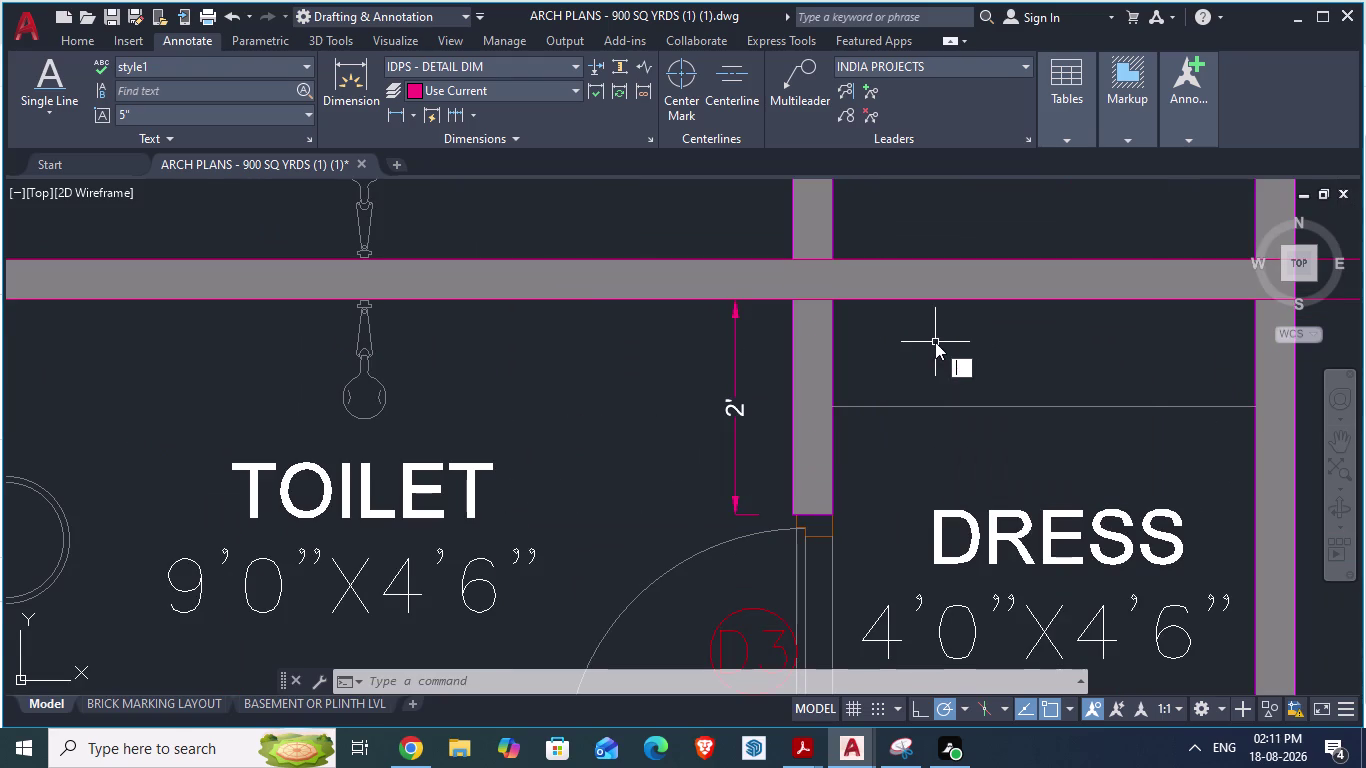
text(a)
key(Return)
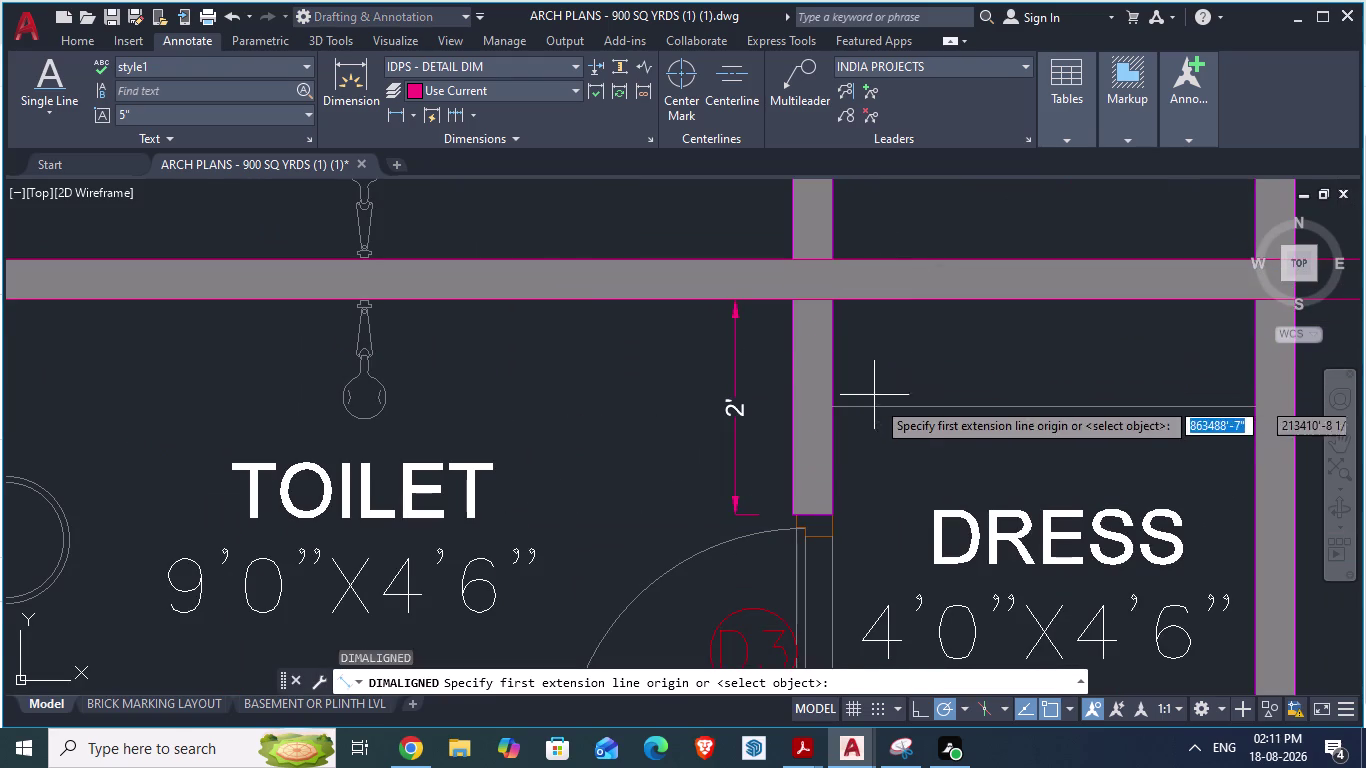
Gauge the partition from its top end, about 4'-6", then cancel and return to GF_AUTOCAD.
scroll(down, 3)
scroll(down, 3)
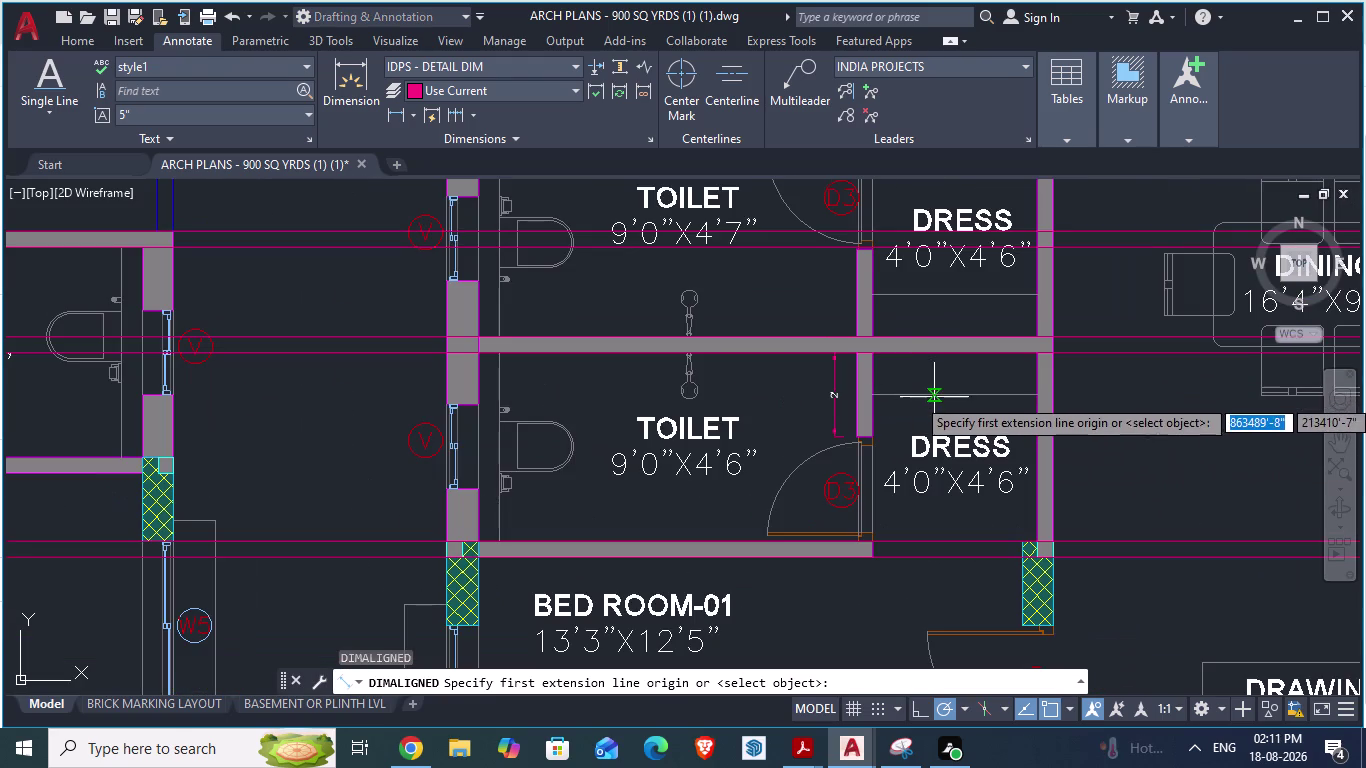
scroll(up, 3)
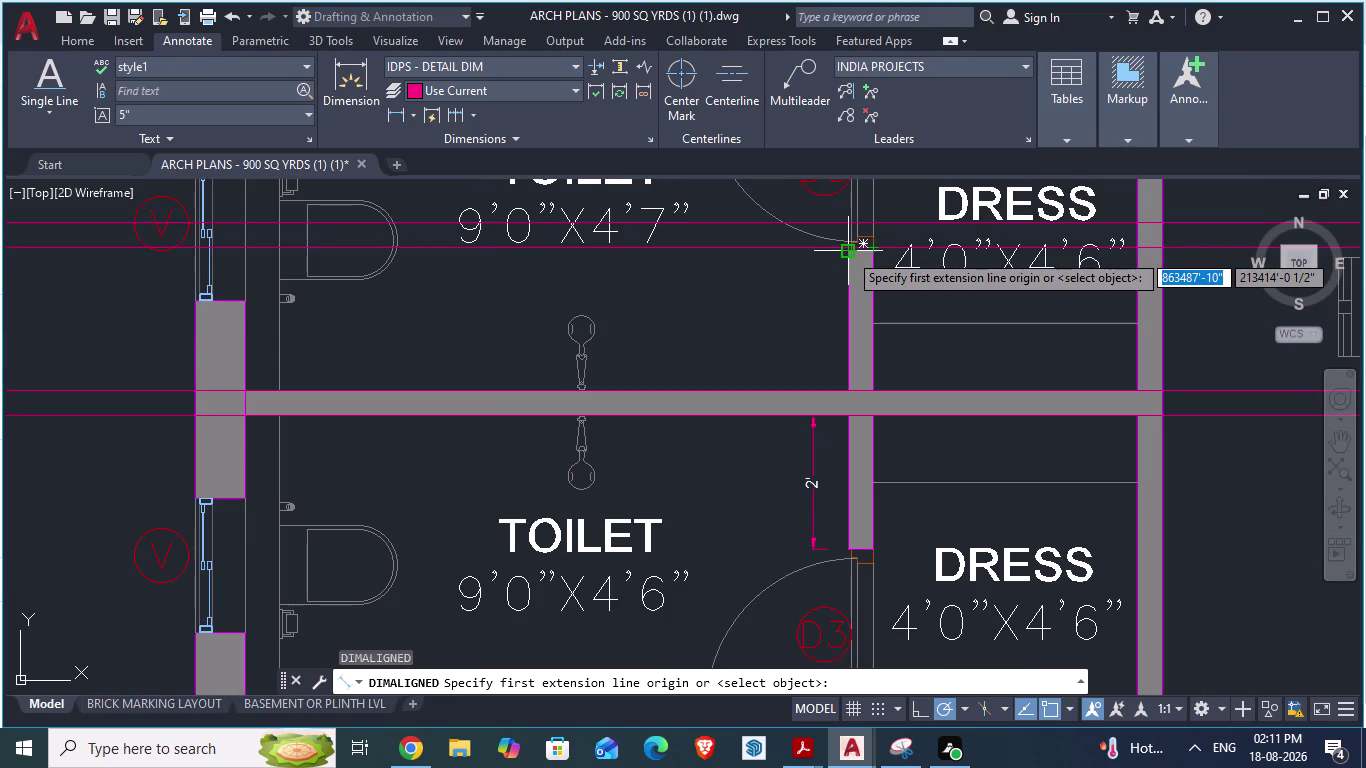
scroll(up, 3)
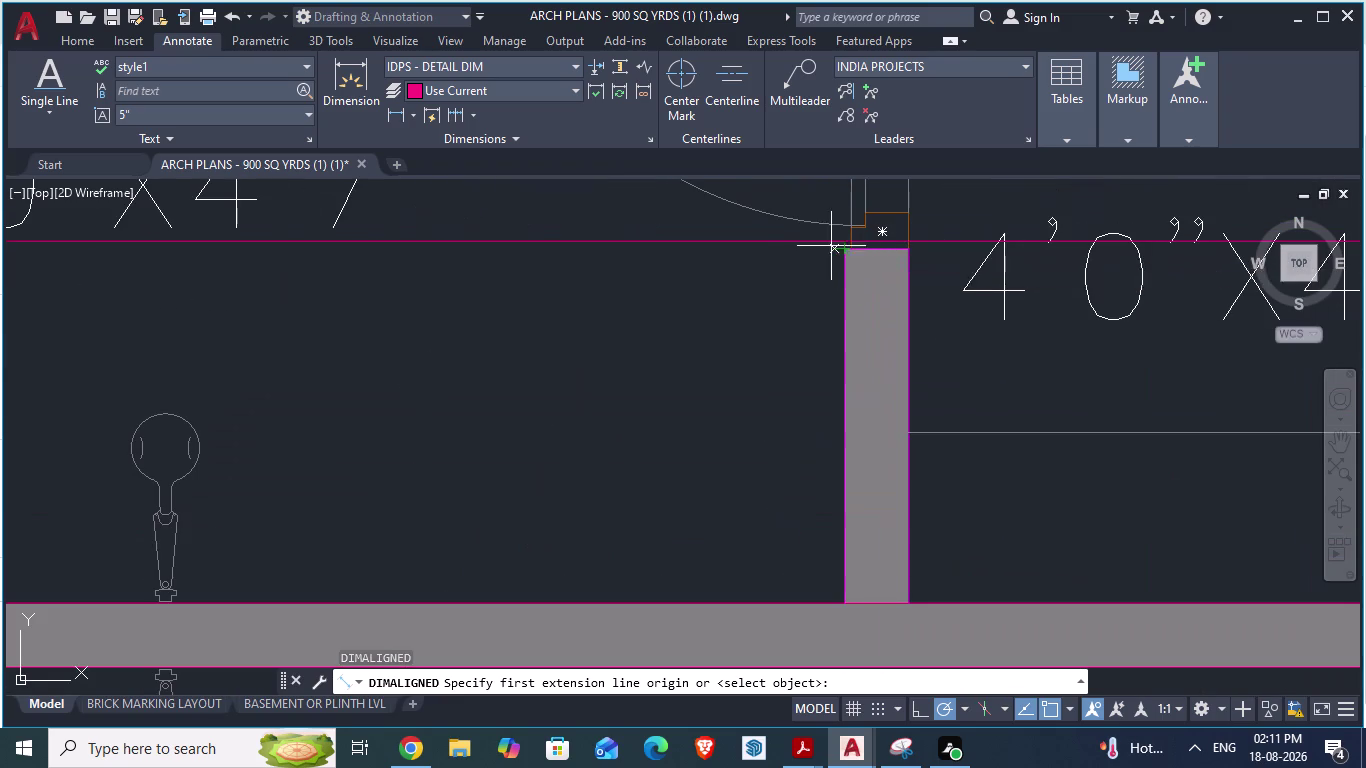
click(819, 242)
scroll(down, 3)
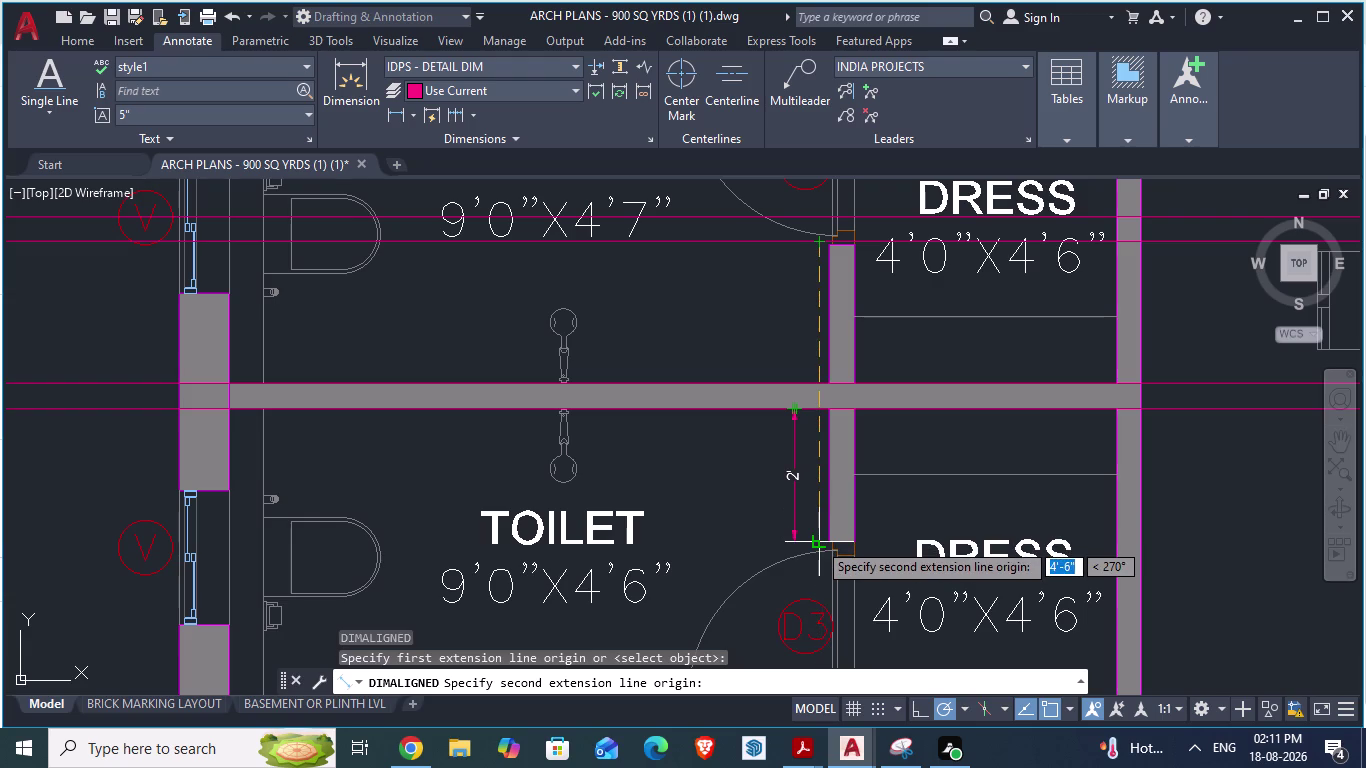
key(Escape)
key(alt+Tab)
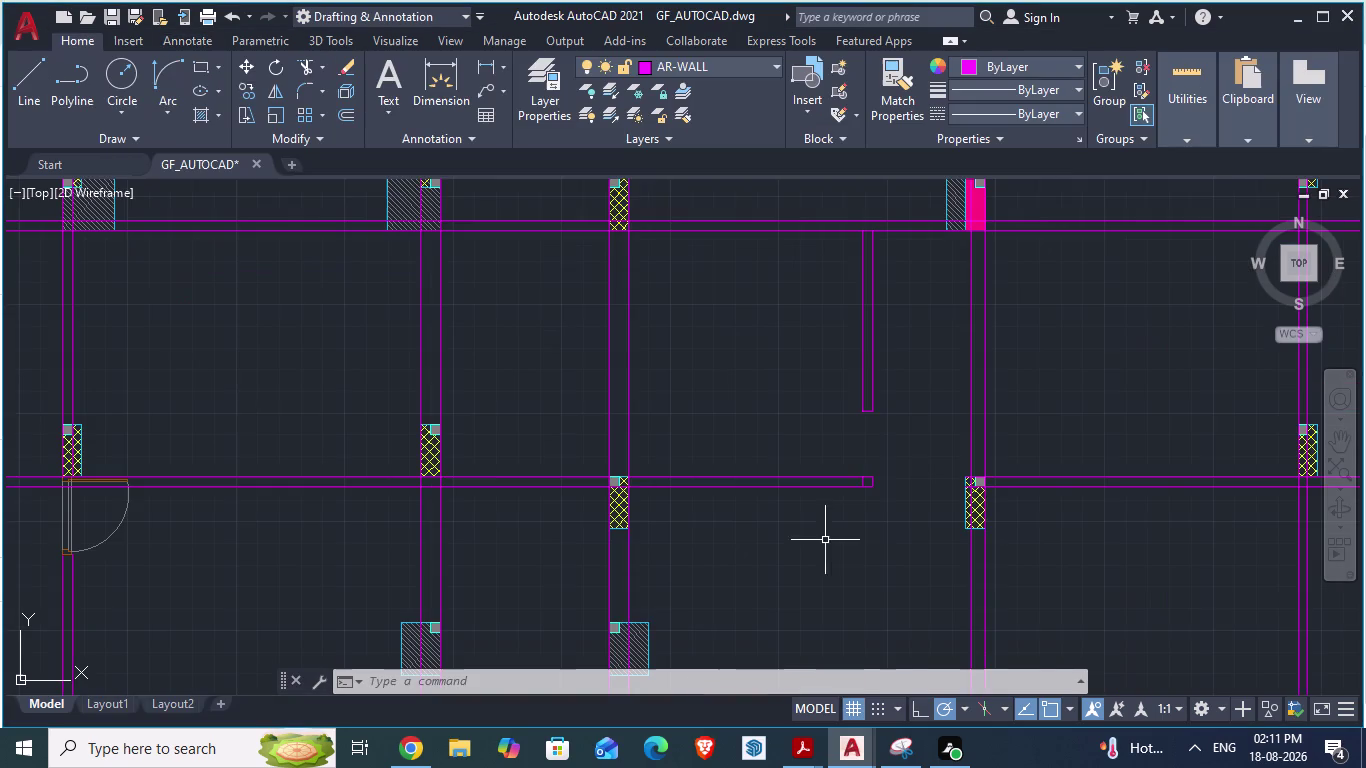
scroll(up, 3)
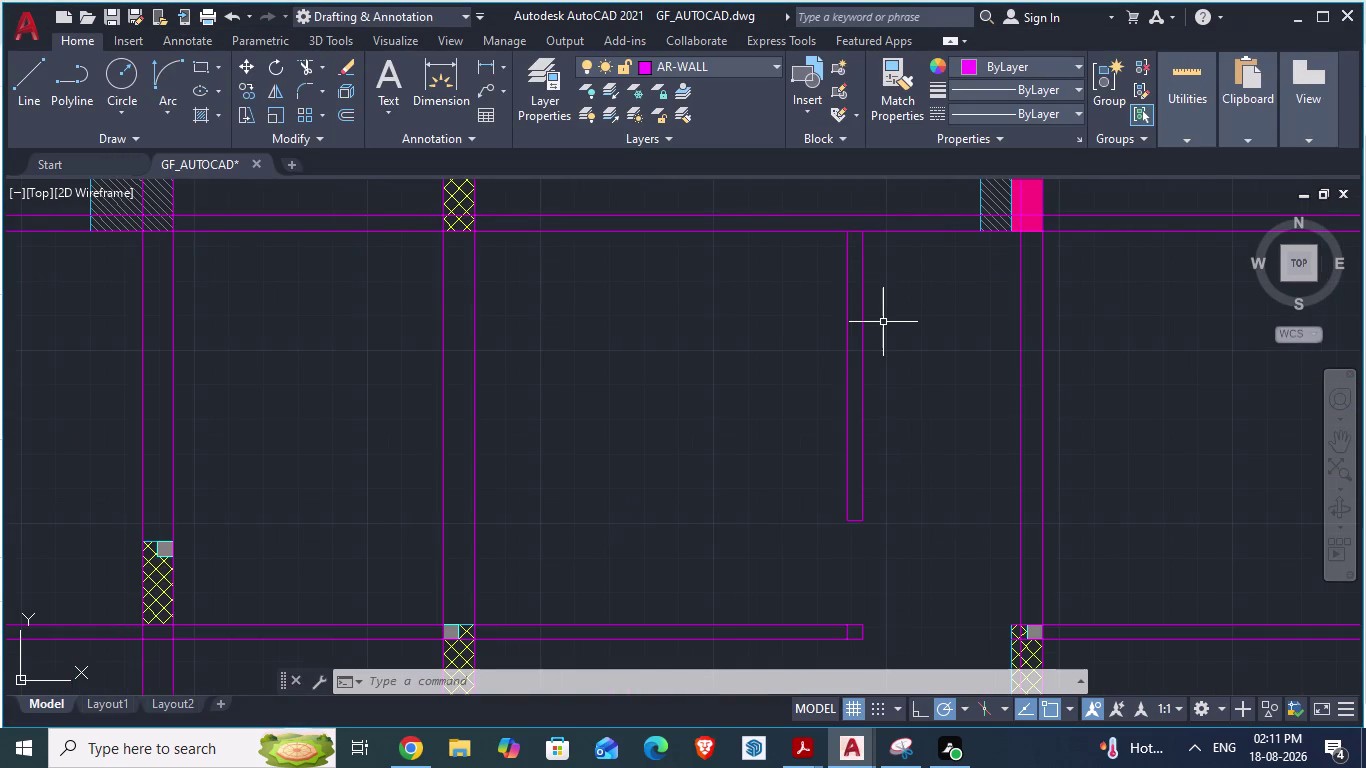
text(da)
key(Return)
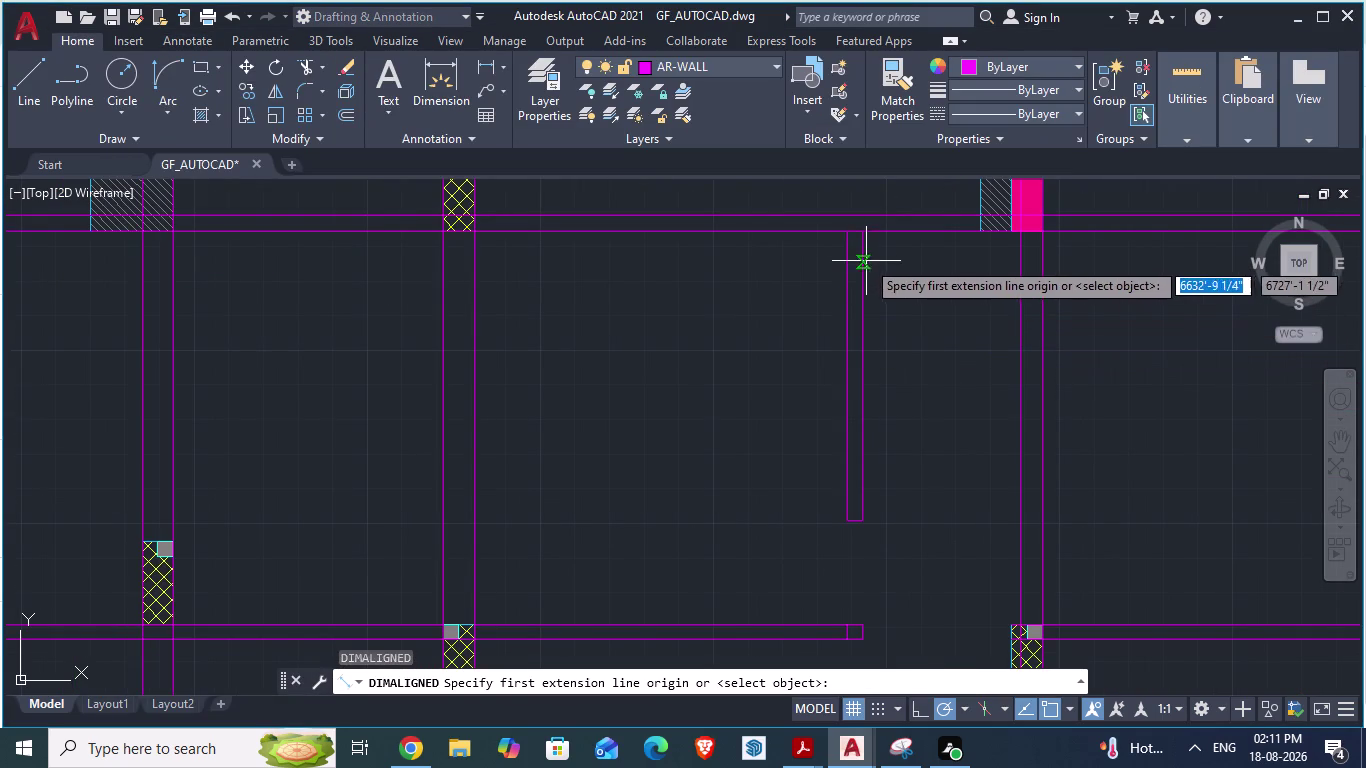
click(848, 237)
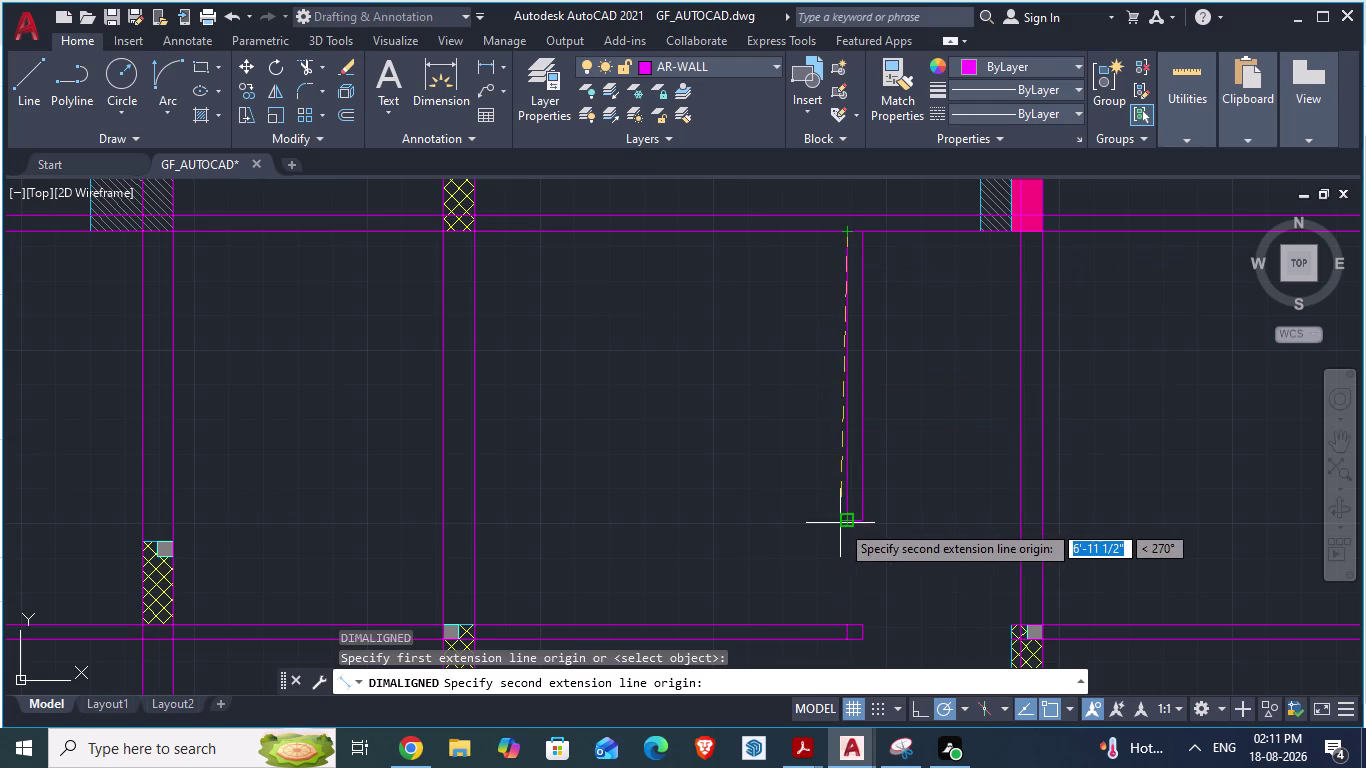
scroll(up, 3)
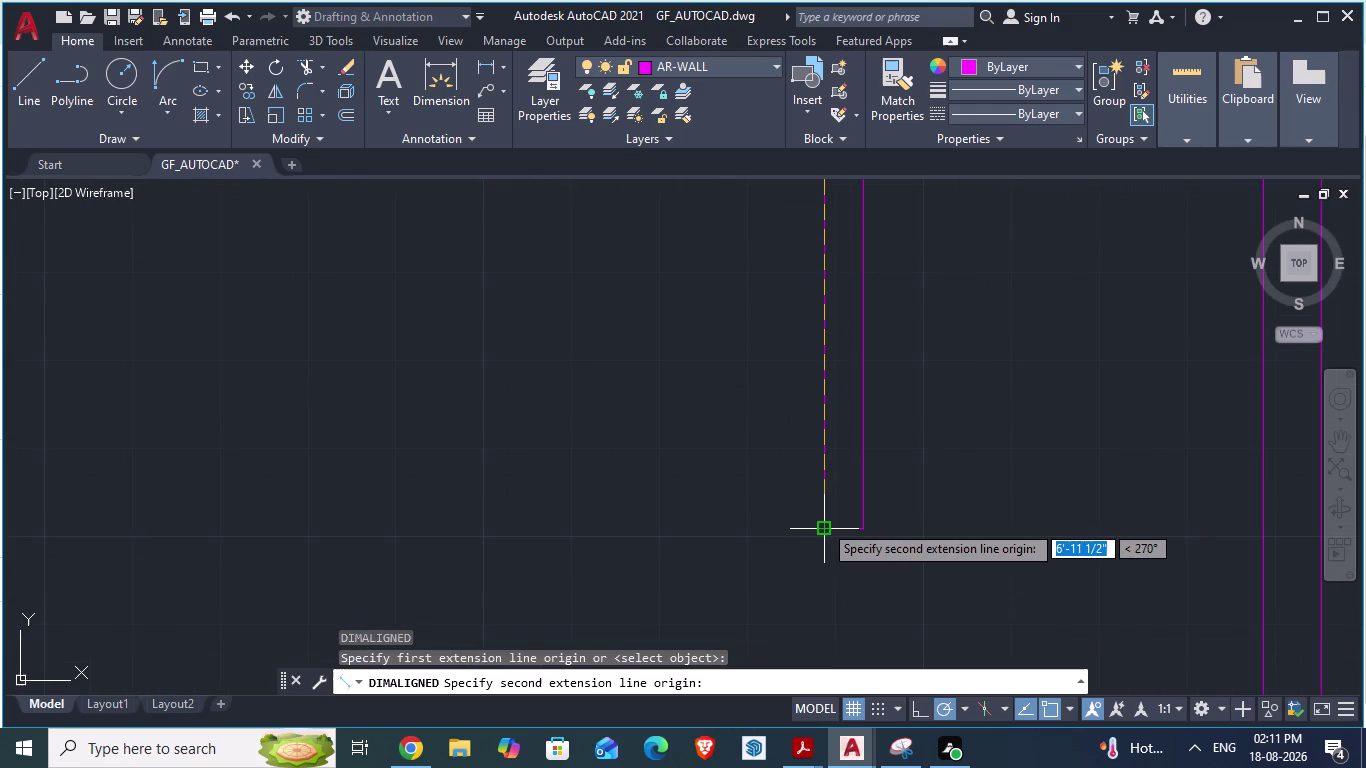
key(Escape)
scroll(down, 3)
scroll(down, 3)
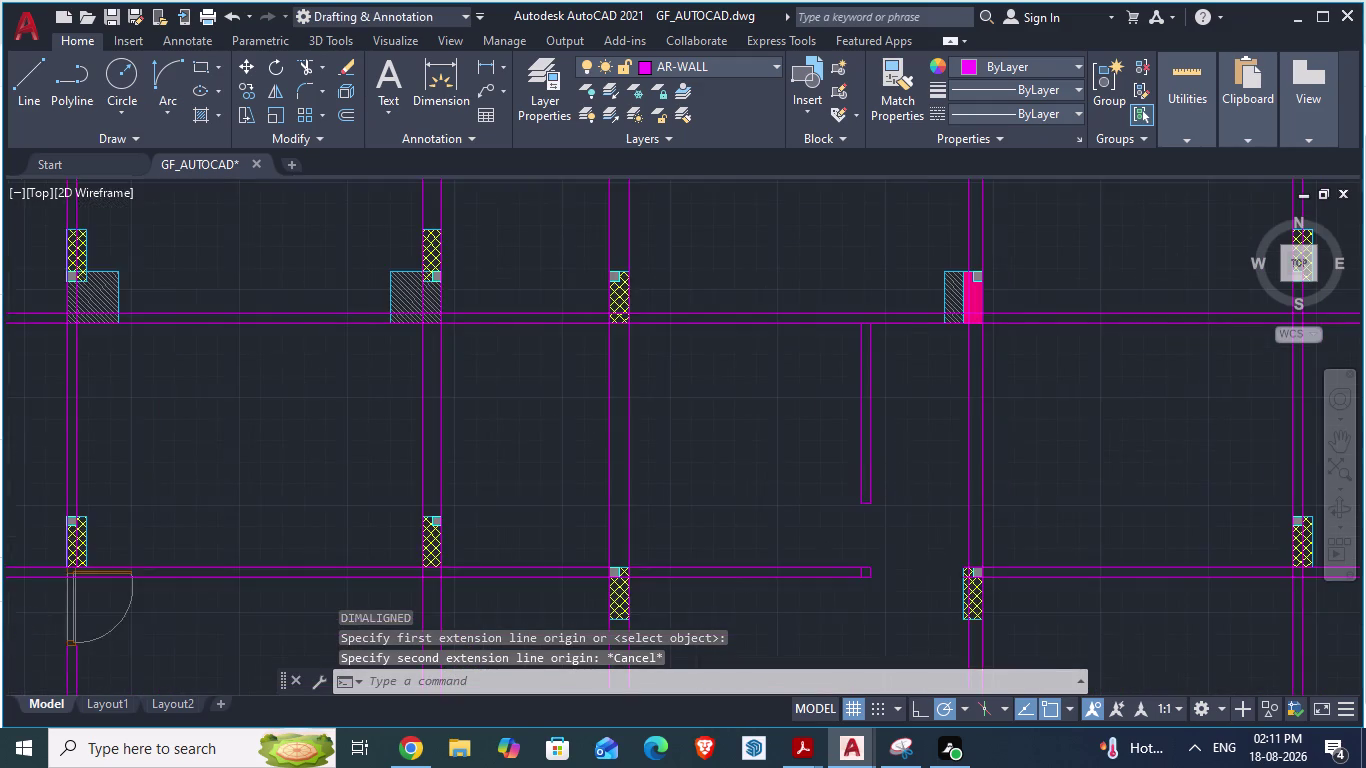
scroll(down, 3)
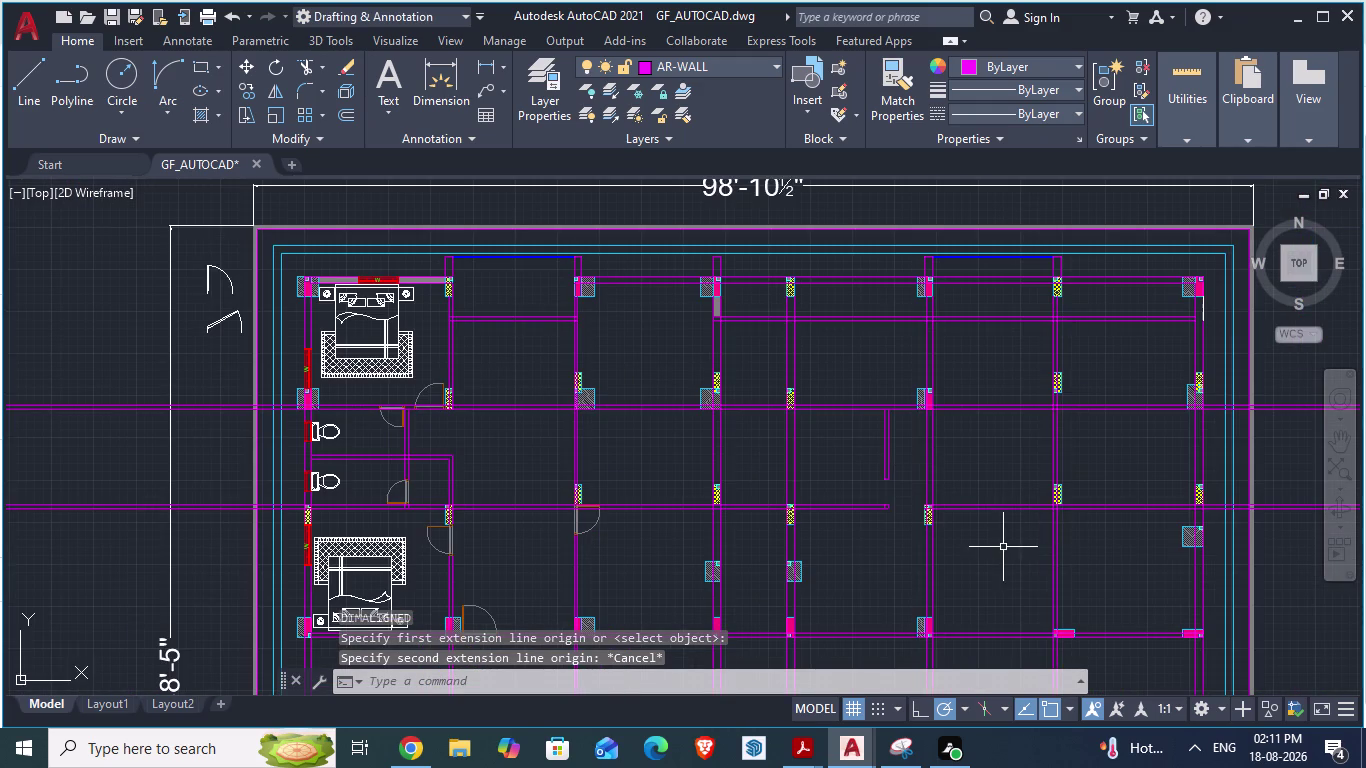
Switch back and forth between ARCH PLANS and GF_AUTOCAD to compare the toilets.
key(alt+Tab)
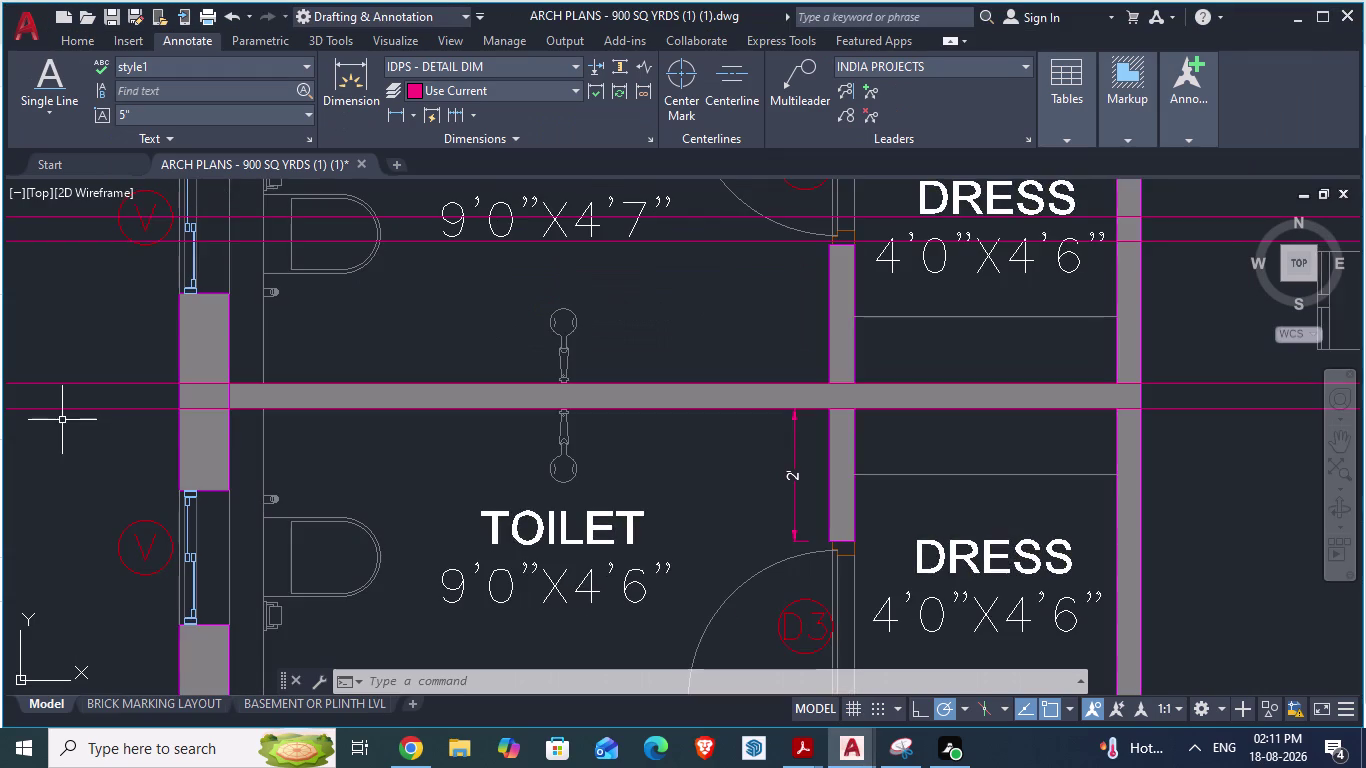
scroll(down, 3)
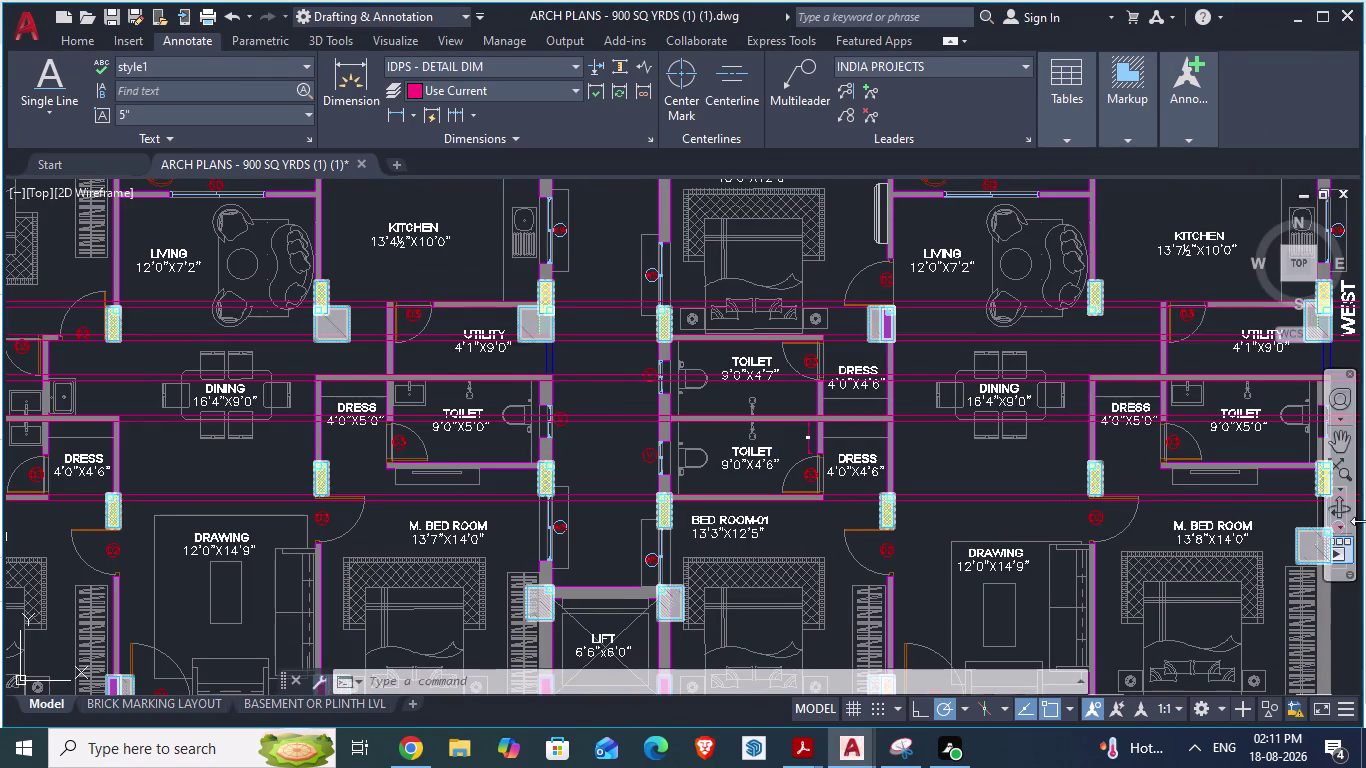
key(alt+Tab)
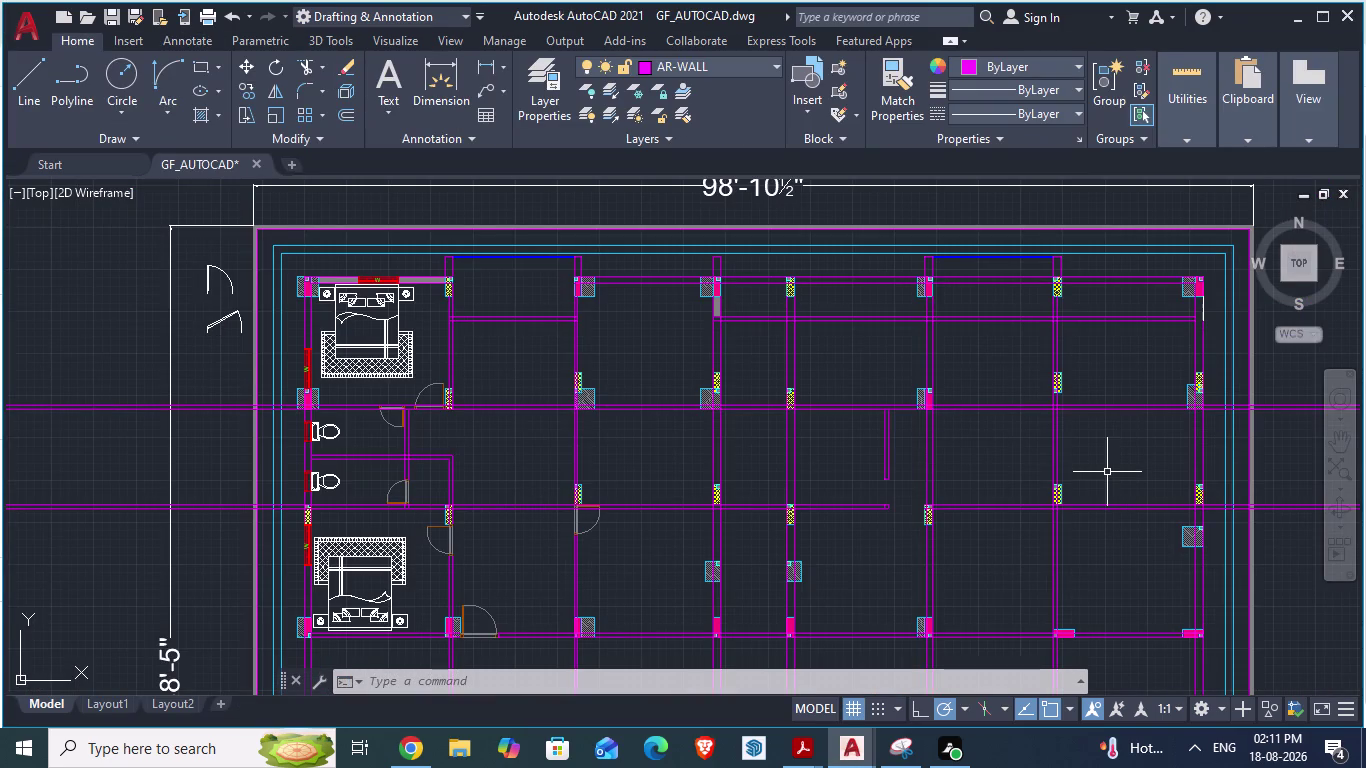
key(alt+Tab)
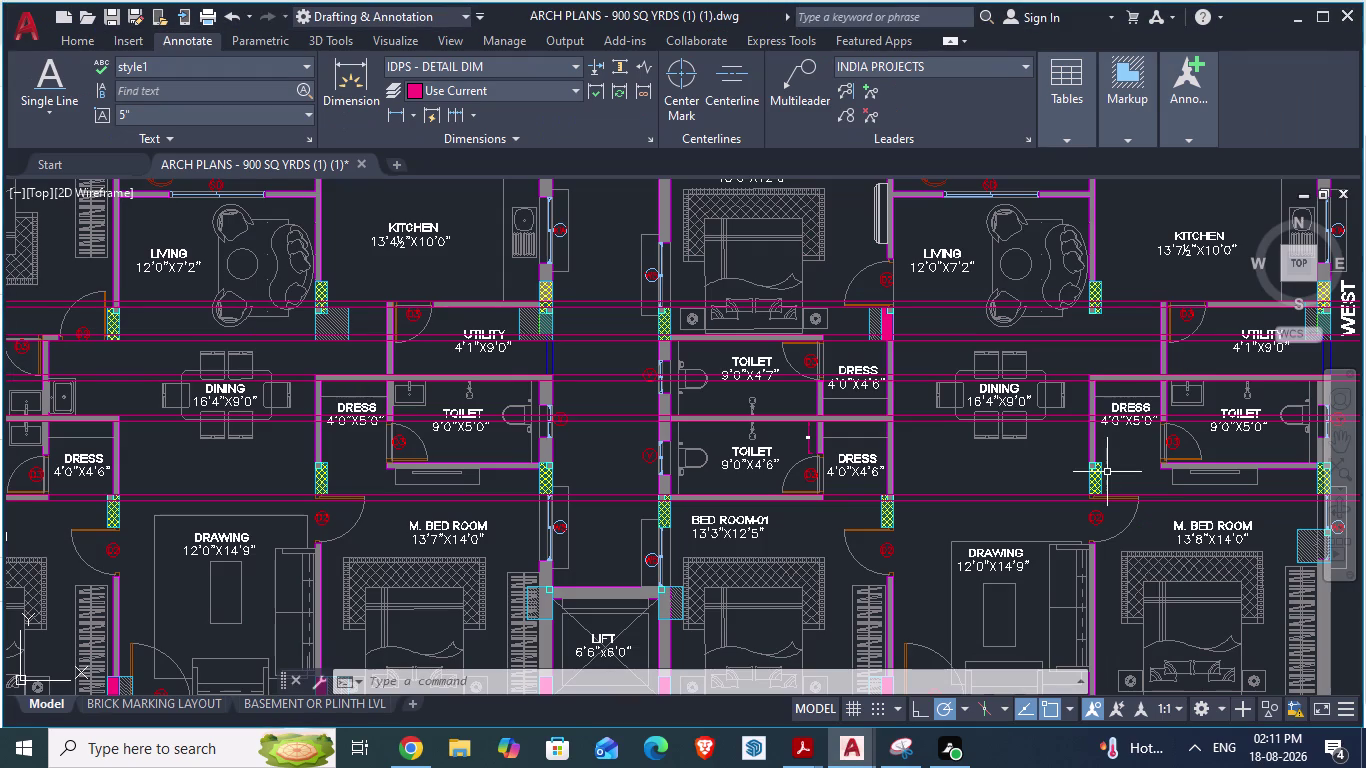
key(alt+Tab)
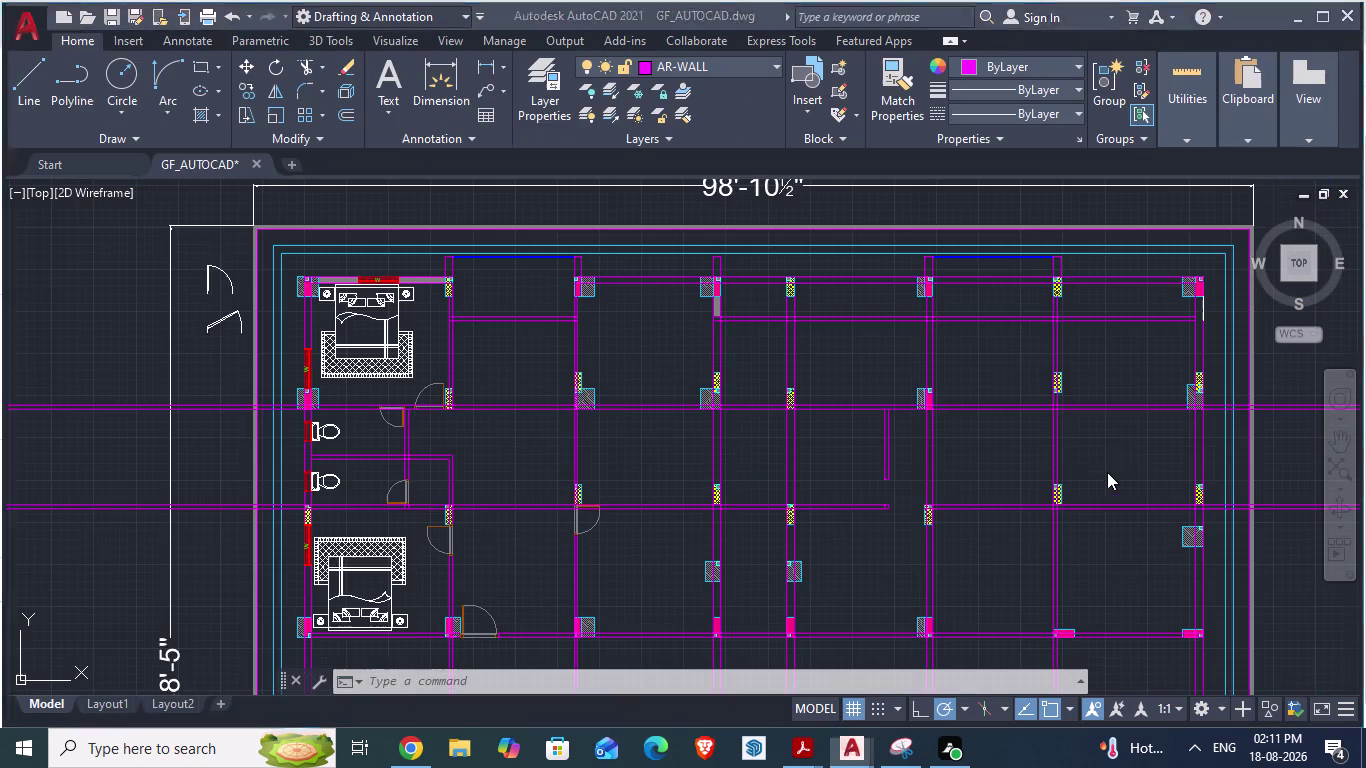
scroll(down, 3)
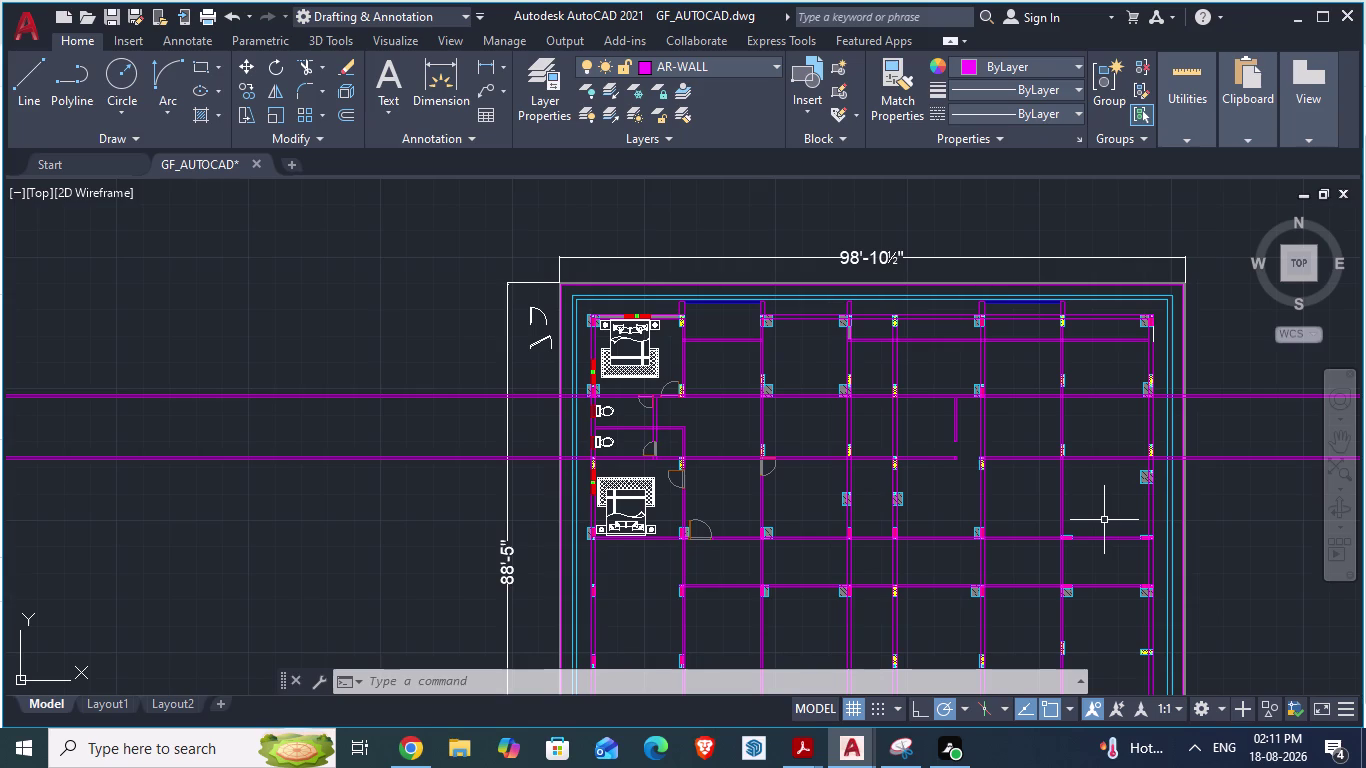
scroll(up, 3)
scroll(up, 3)
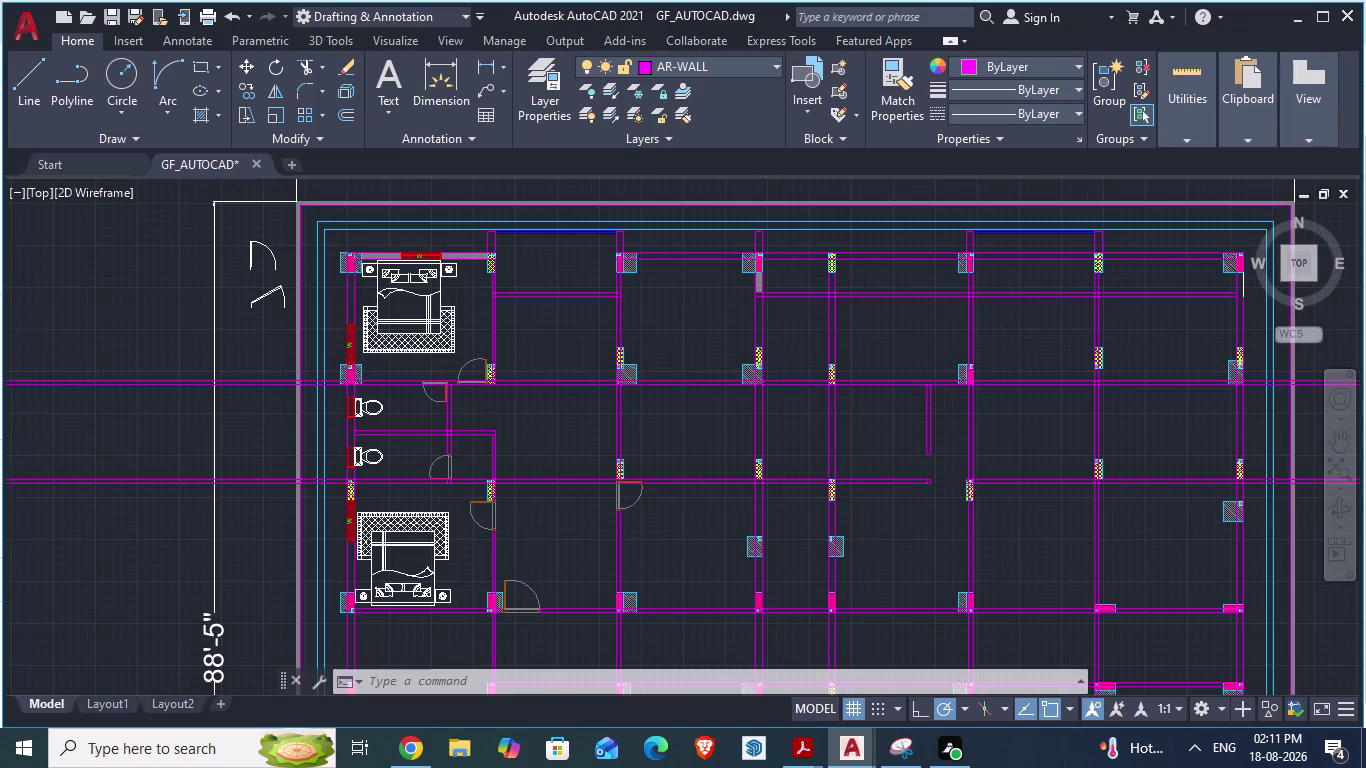
Start an aligned dimension on the reference toilet's top wall, then return to GF_AUTOCAD.
key(alt+Tab)
scroll(down, 3)
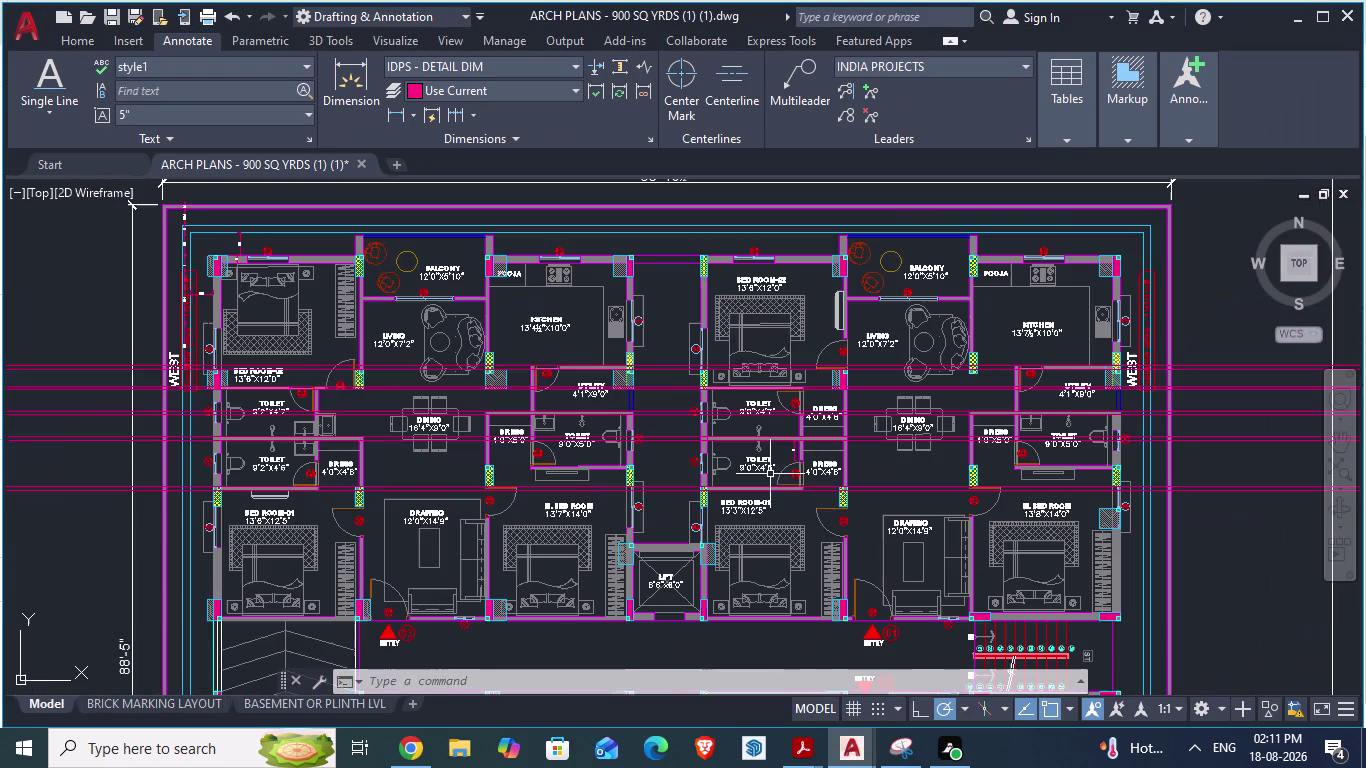
scroll(up, 3)
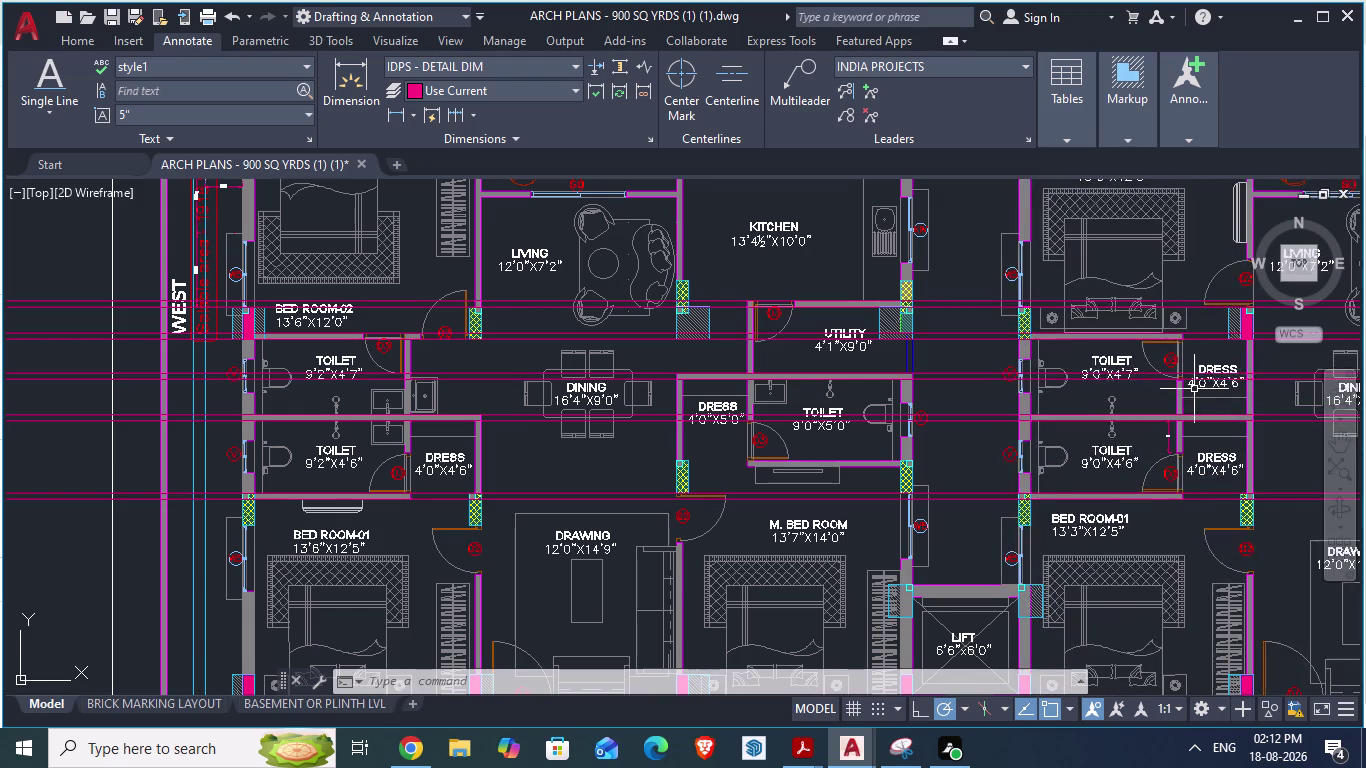
scroll(up, 3)
text(da)
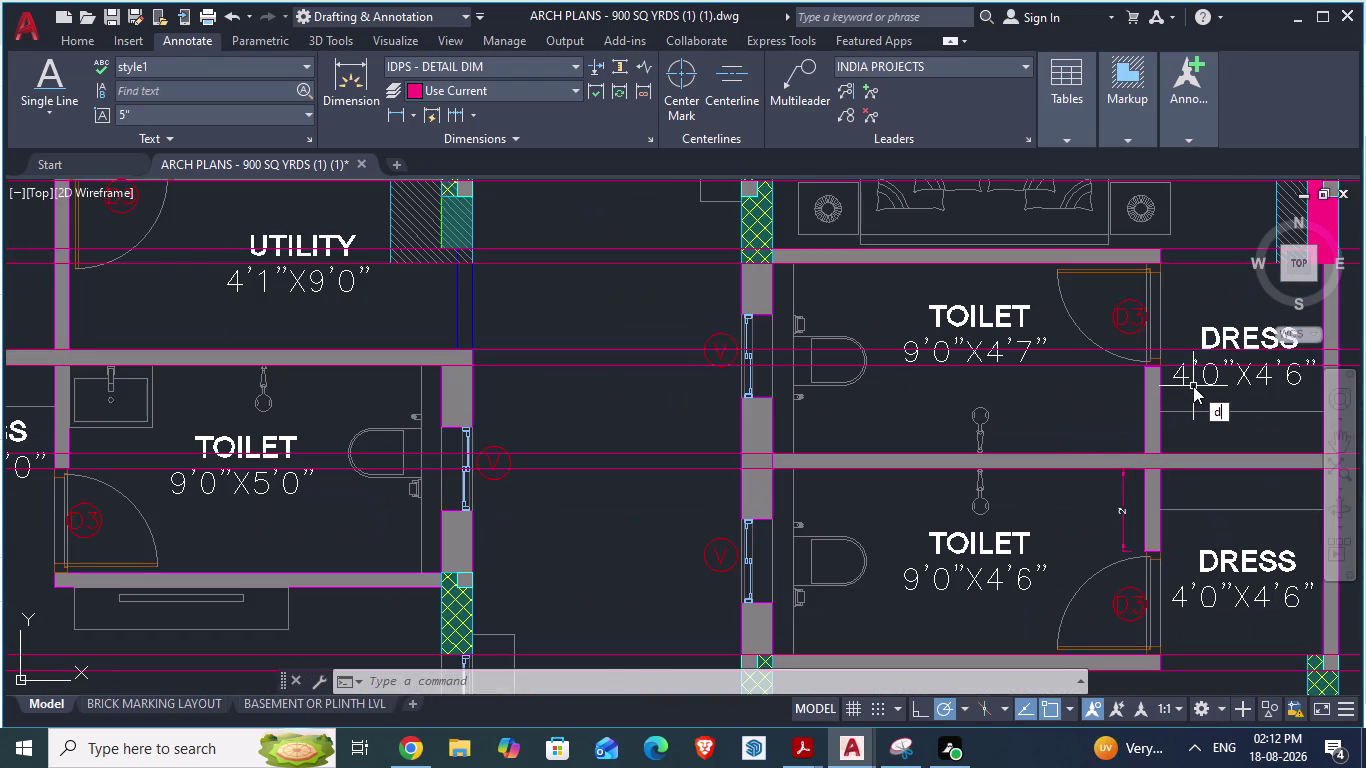
key(Return)
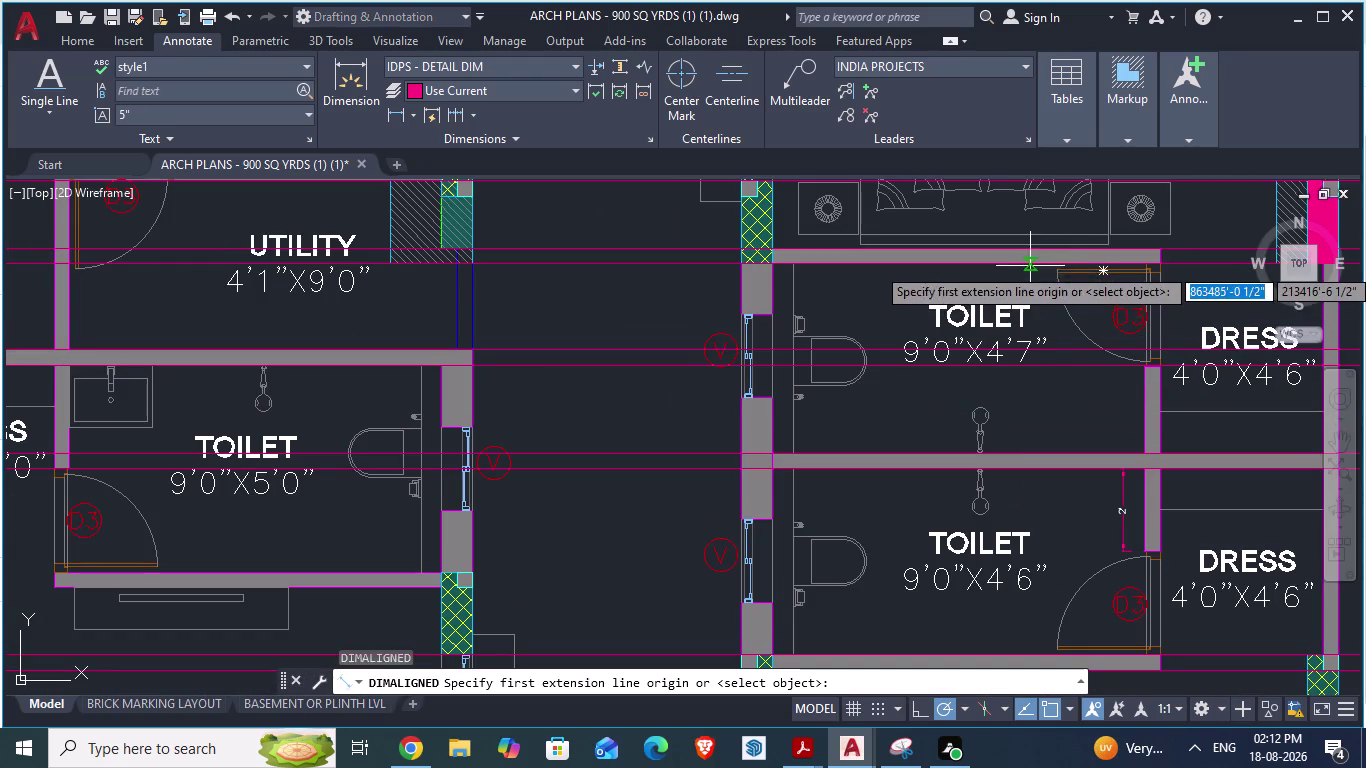
click(1026, 269)
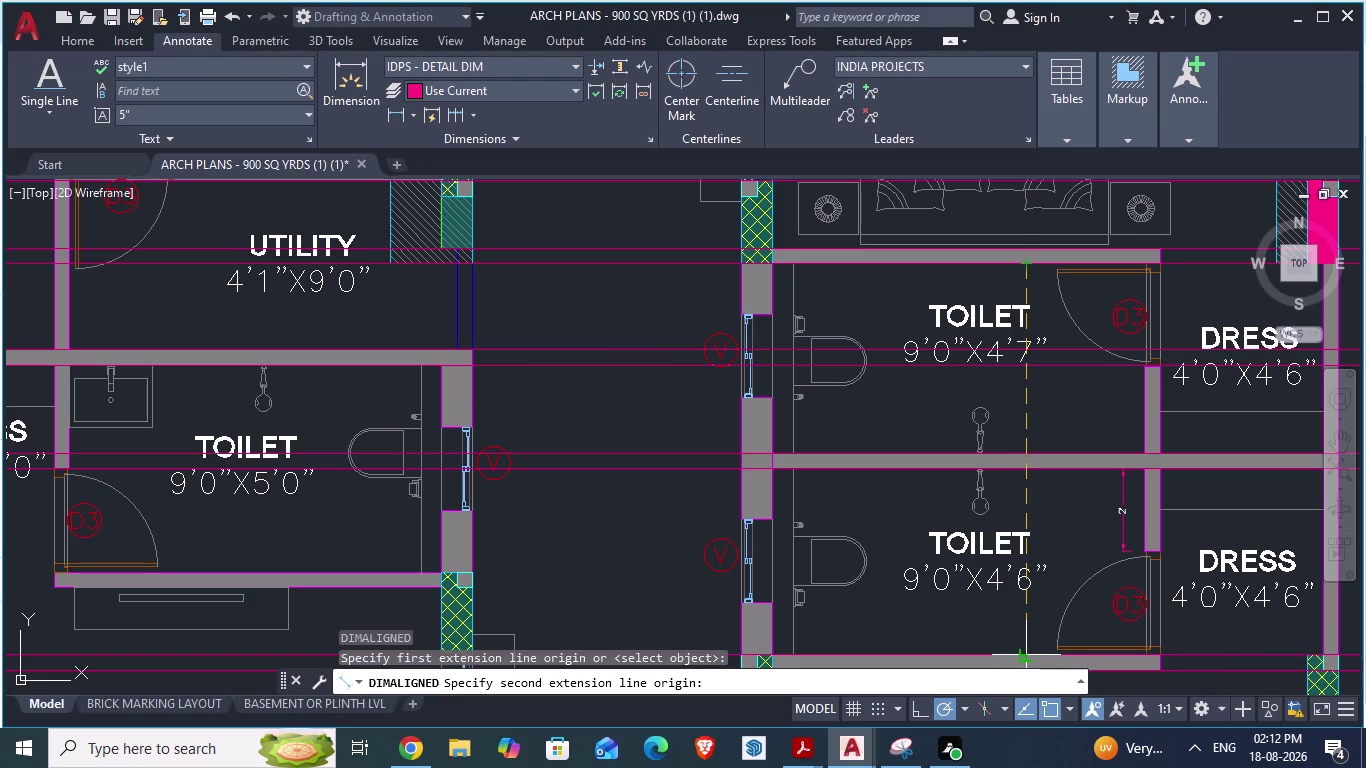
key(alt+Tab)
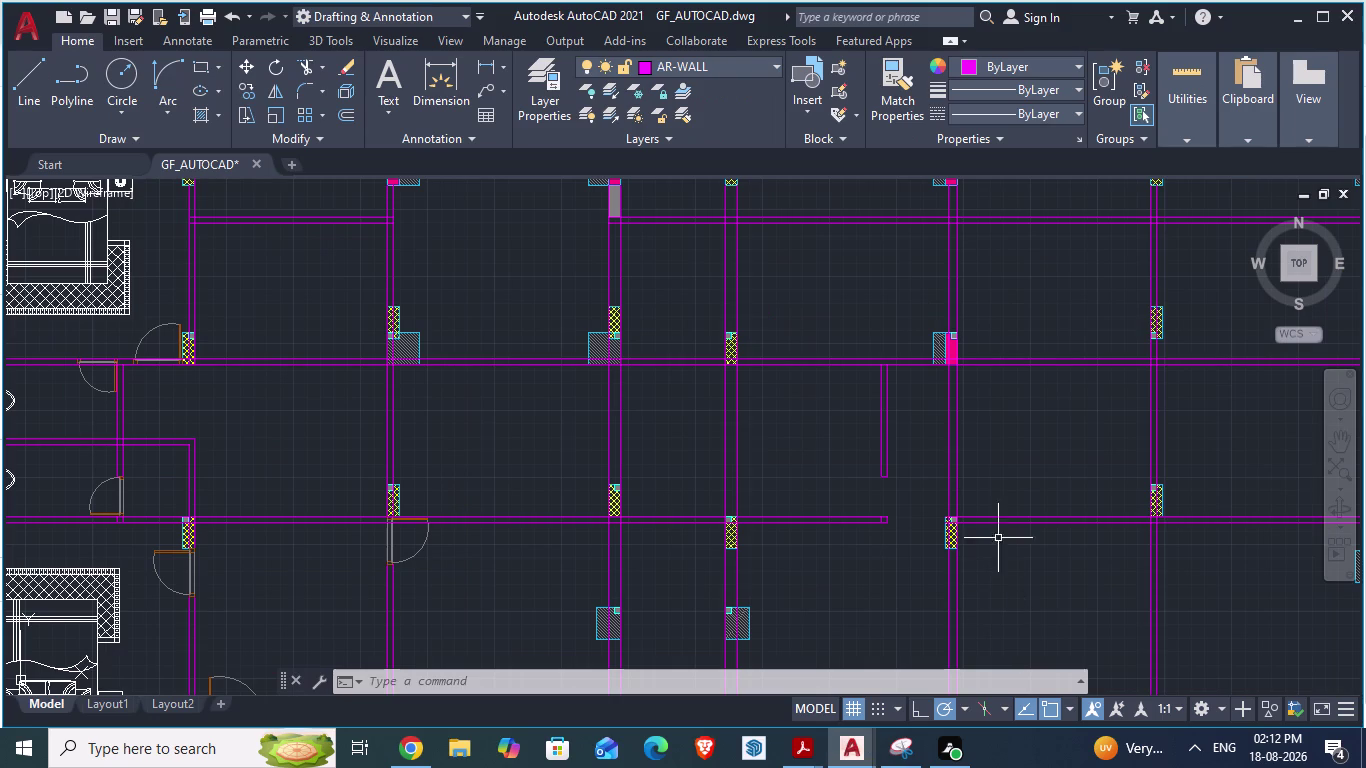
scroll(down, 3)
scroll(up, 3)
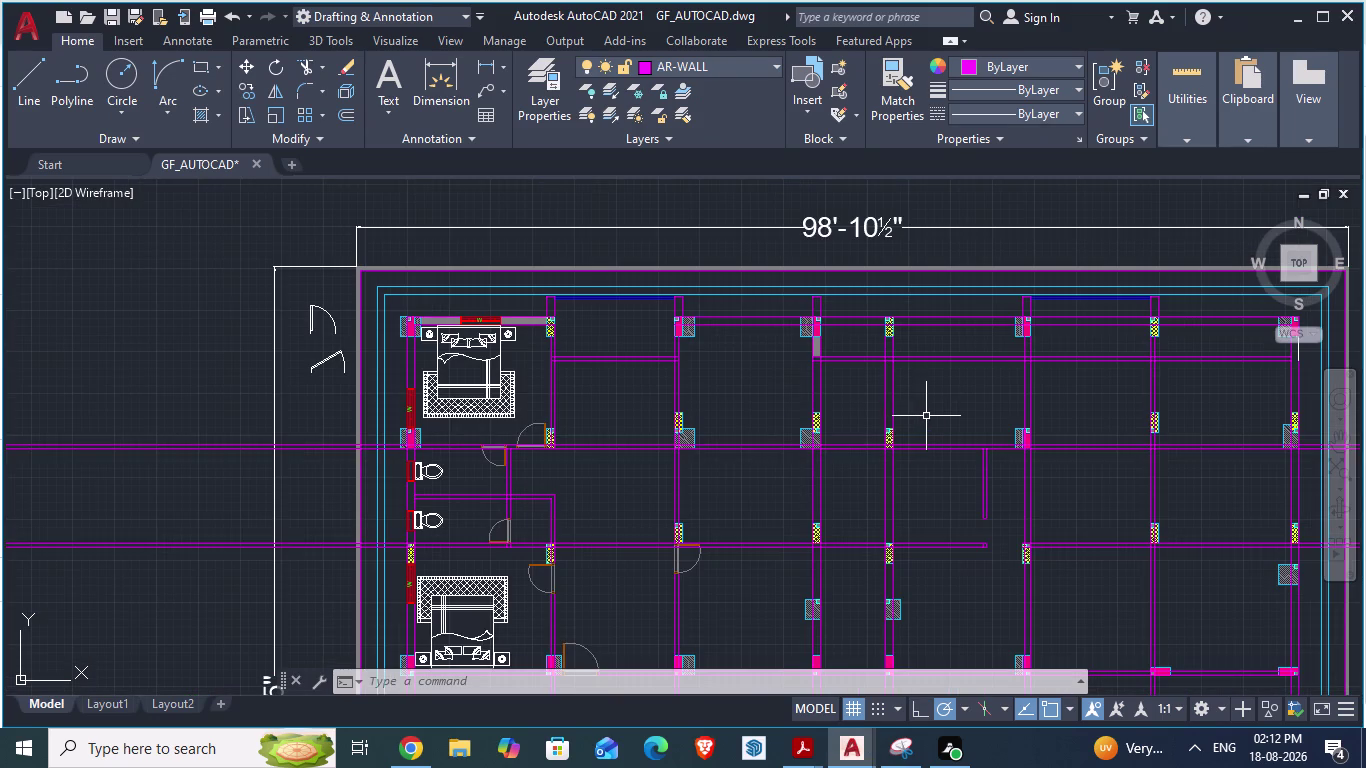
text(da)
key(Return)
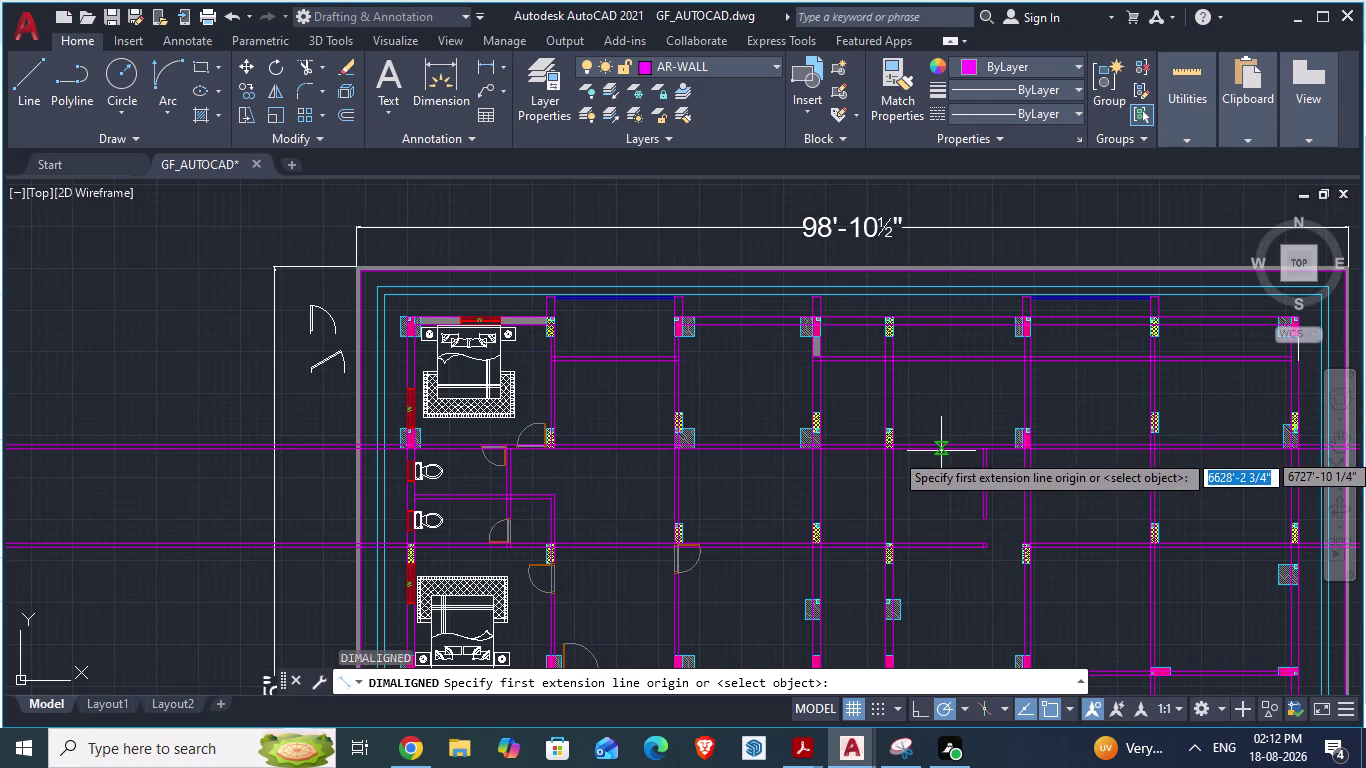
click(941, 459)
scroll(up, 3)
scroll(down, 3)
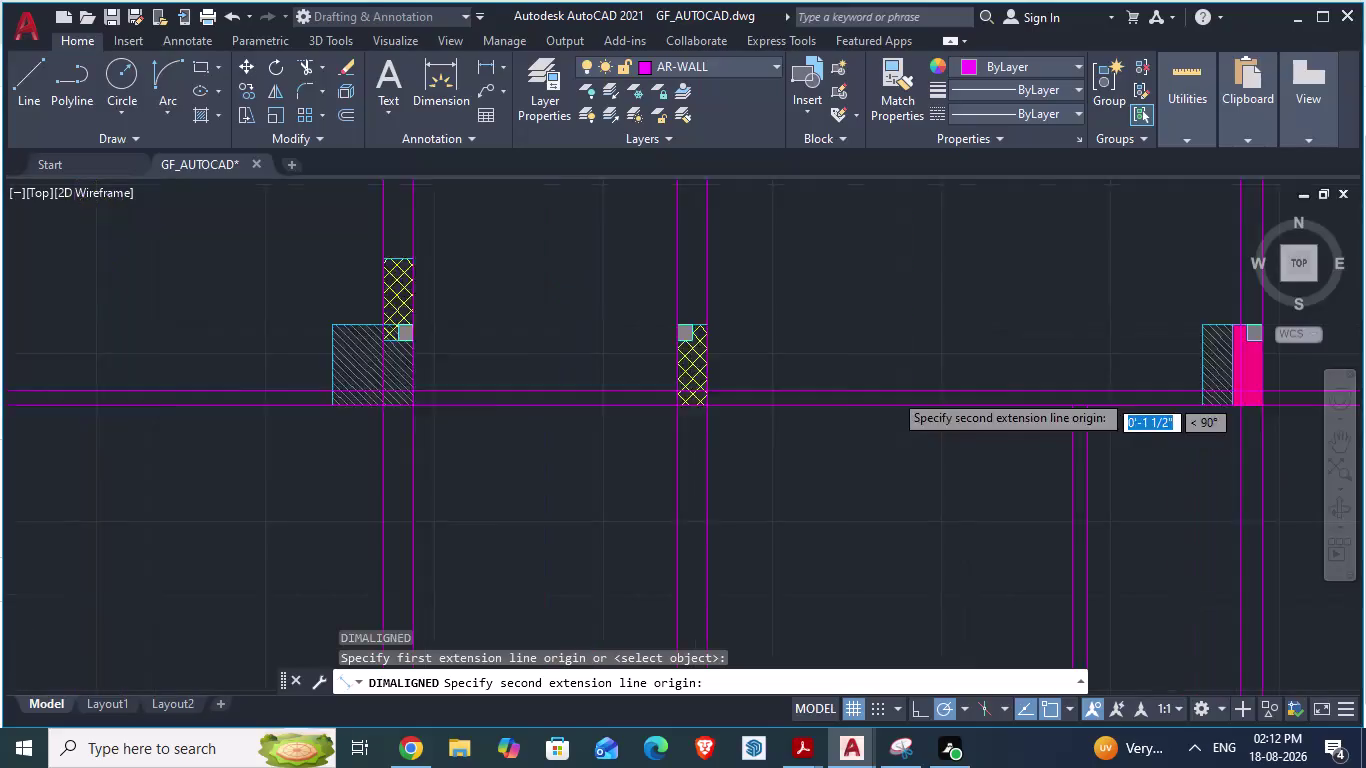
scroll(down, 3)
scroll(up, 3)
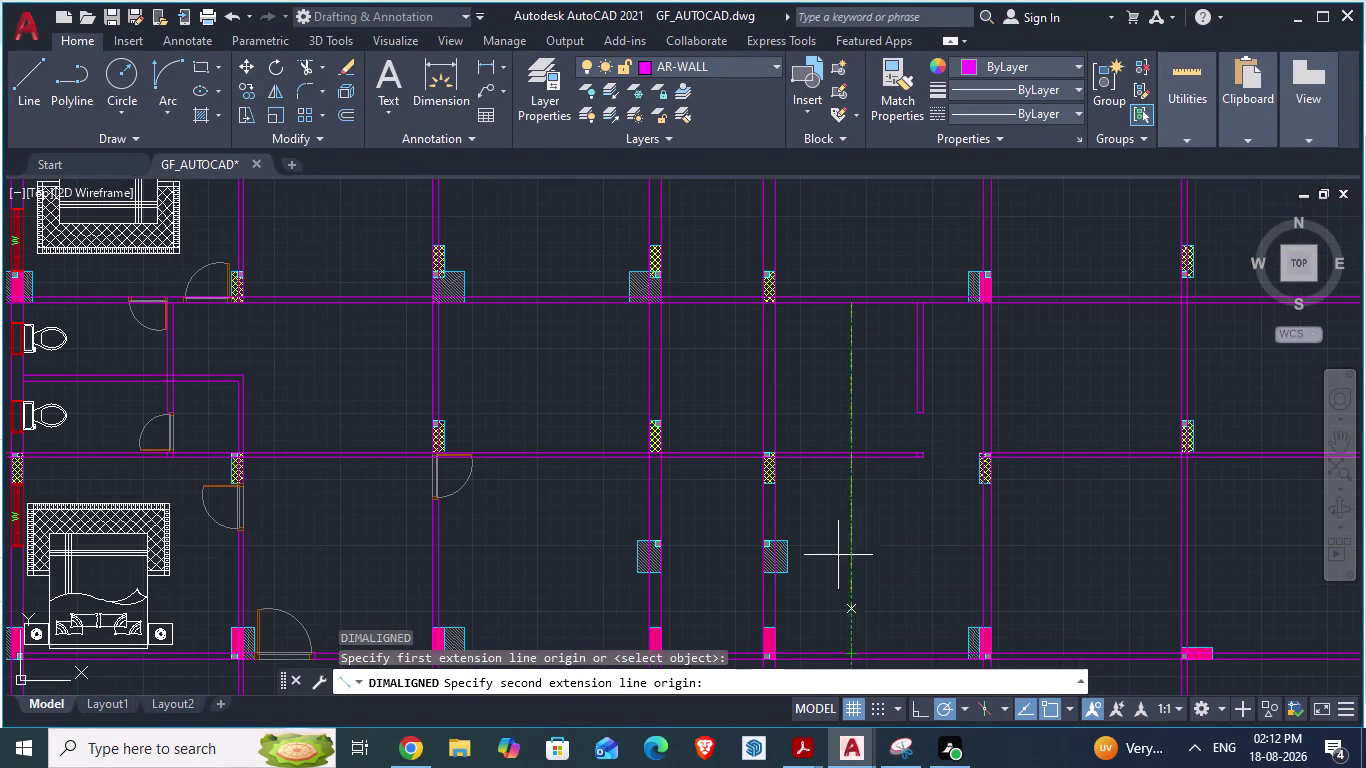
scroll(up, 3)
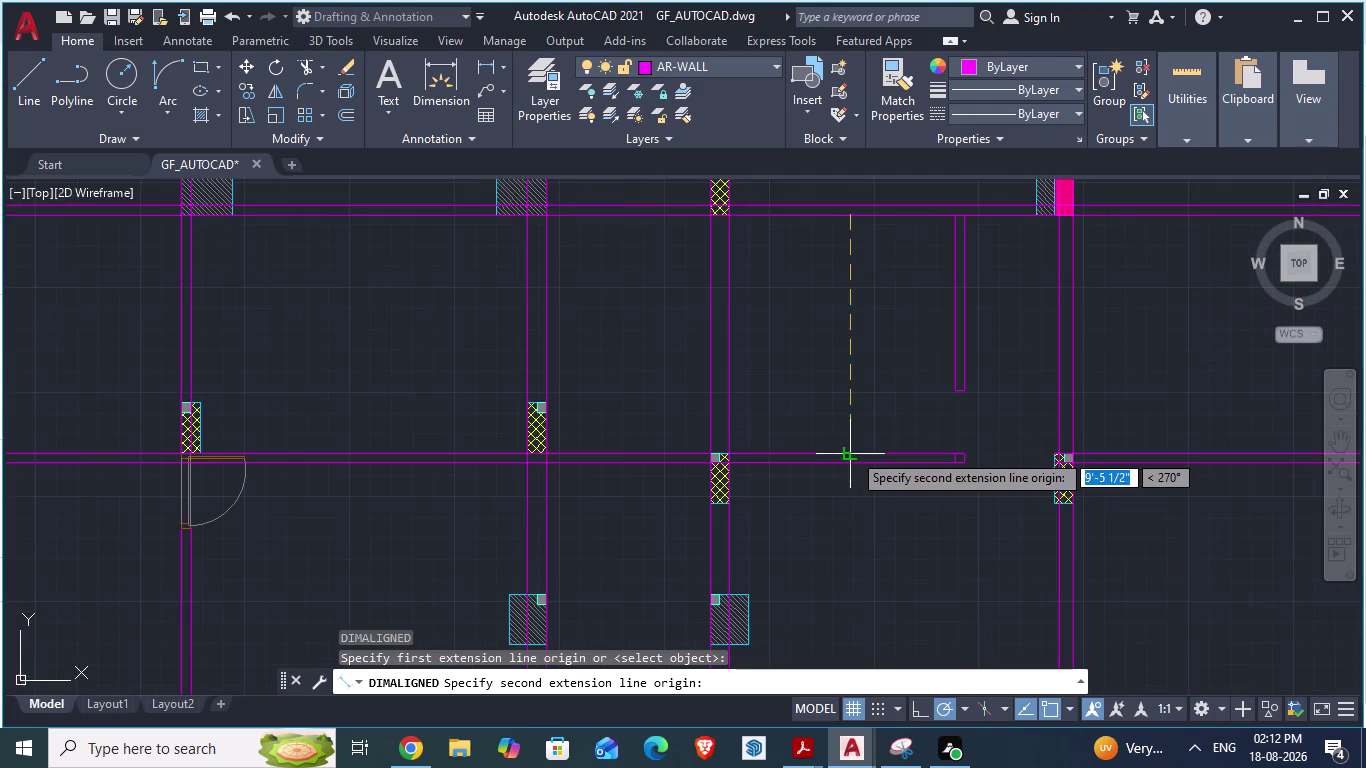
scroll(up, 3)
scroll(down, 3)
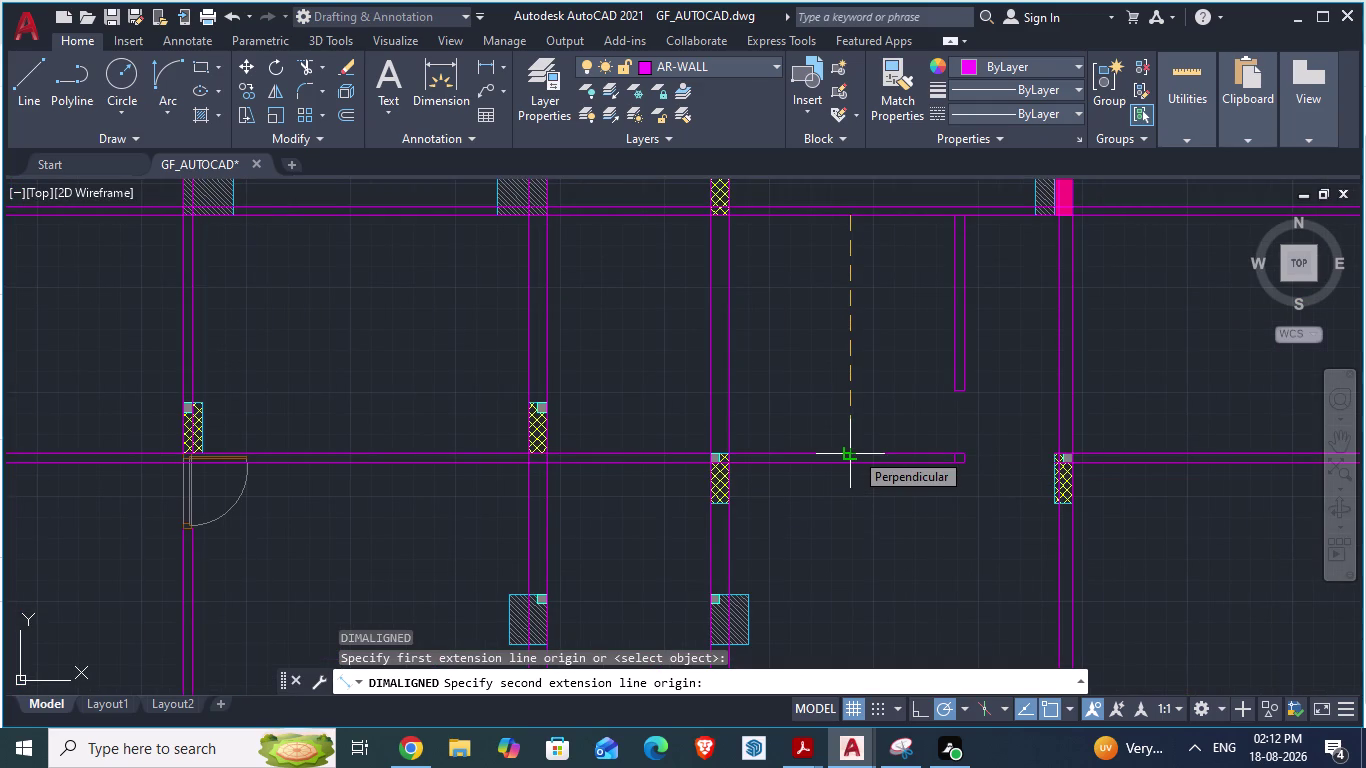
key(Escape)
scroll(down, 3)
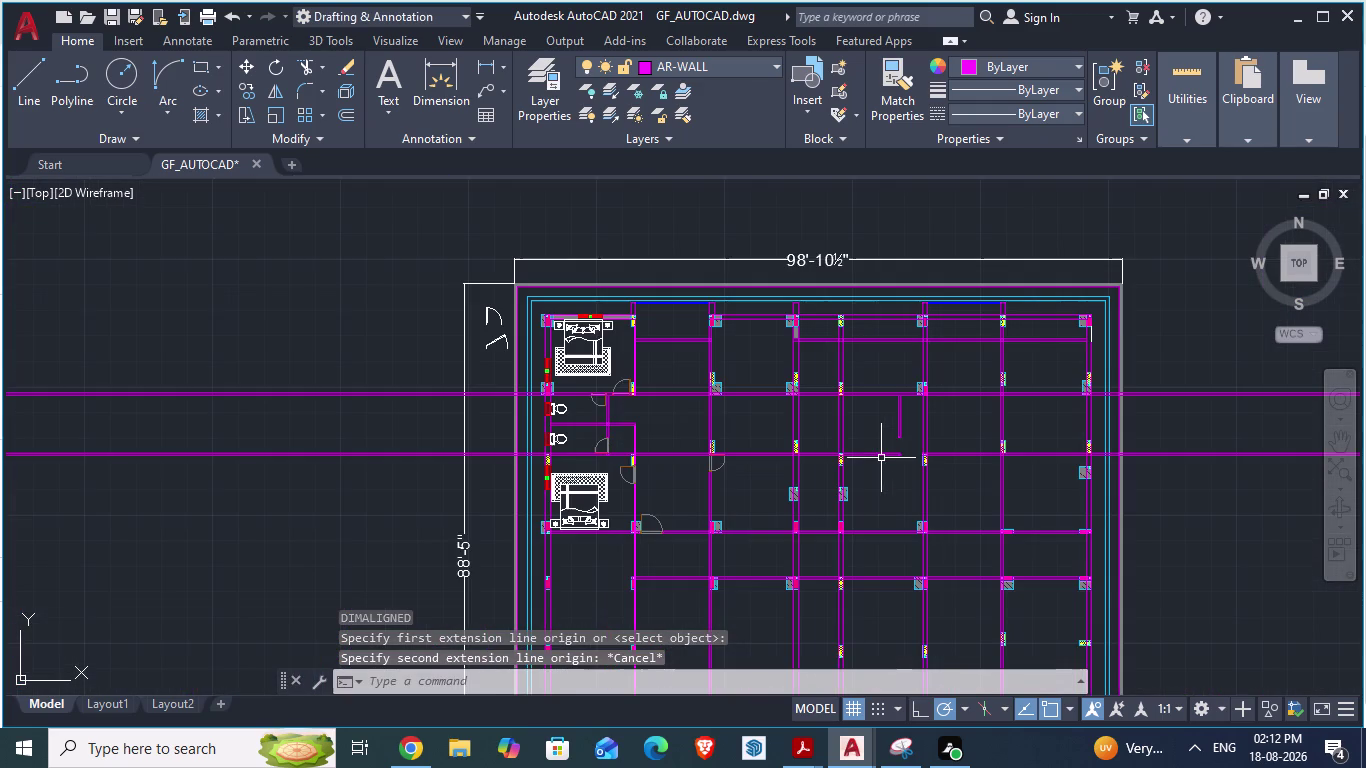
key(alt+Tab)
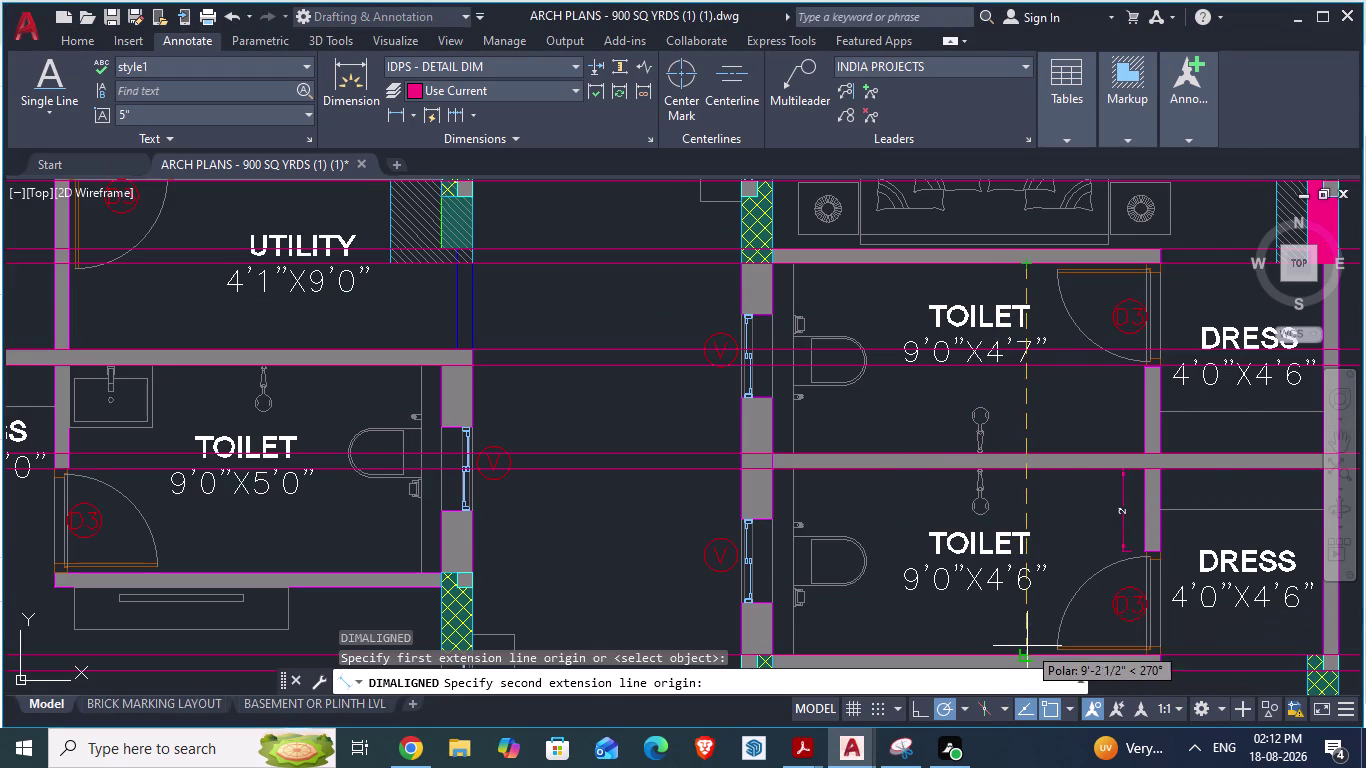
key(Escape)
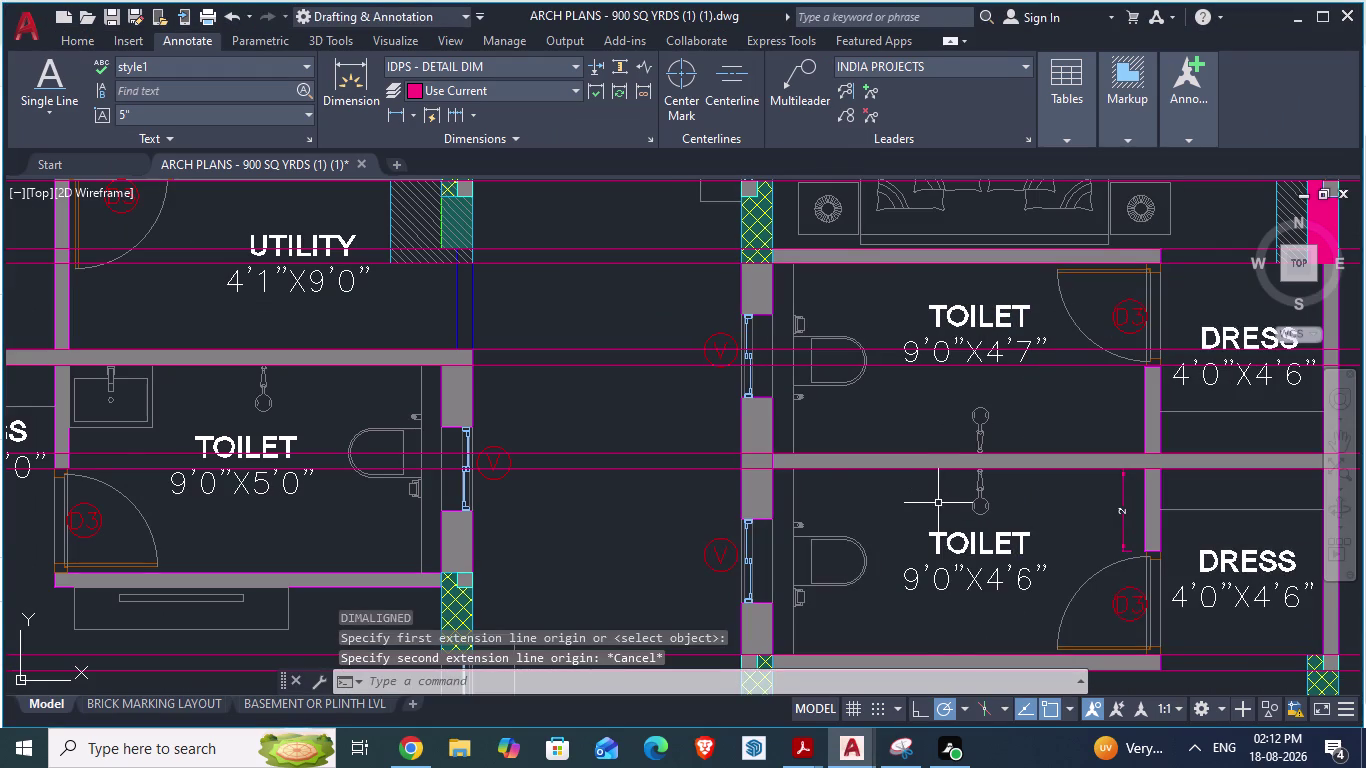
scroll(down, 3)
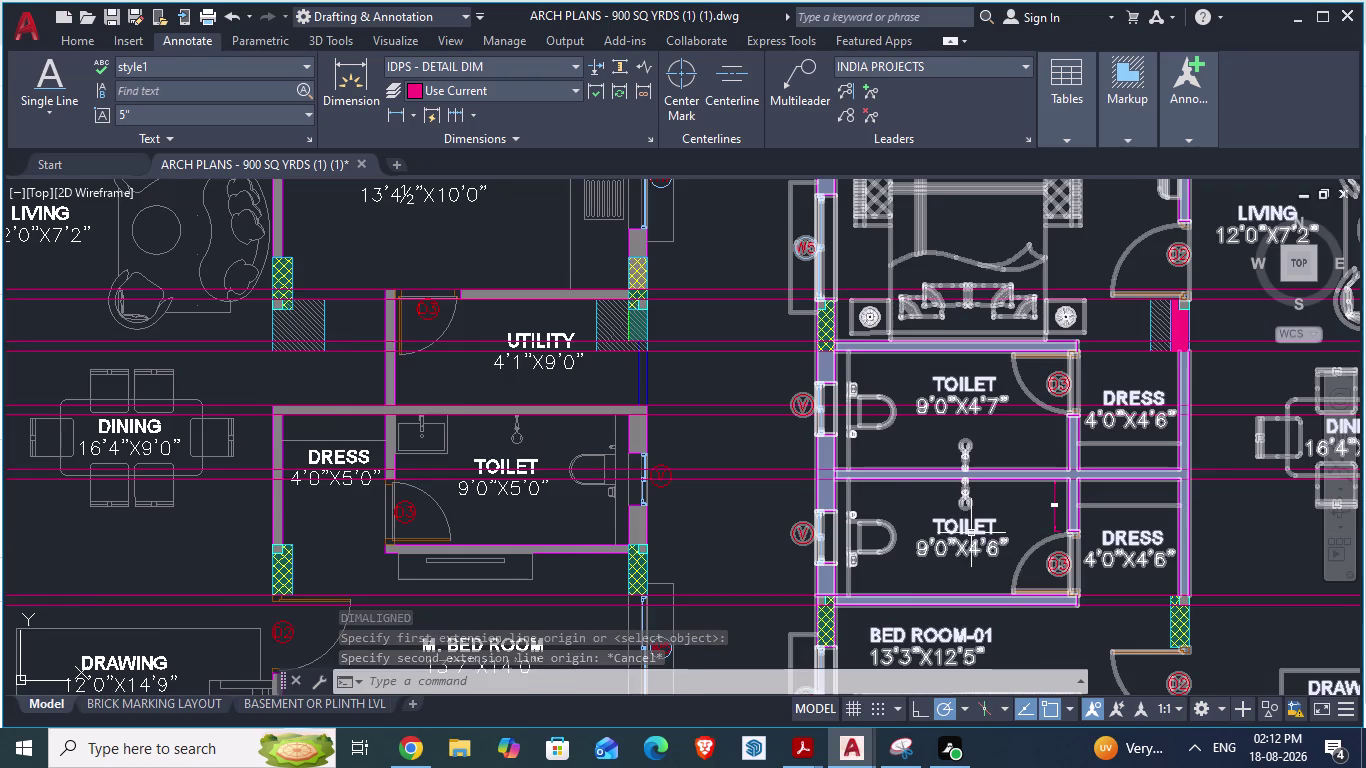
scroll(down, 3)
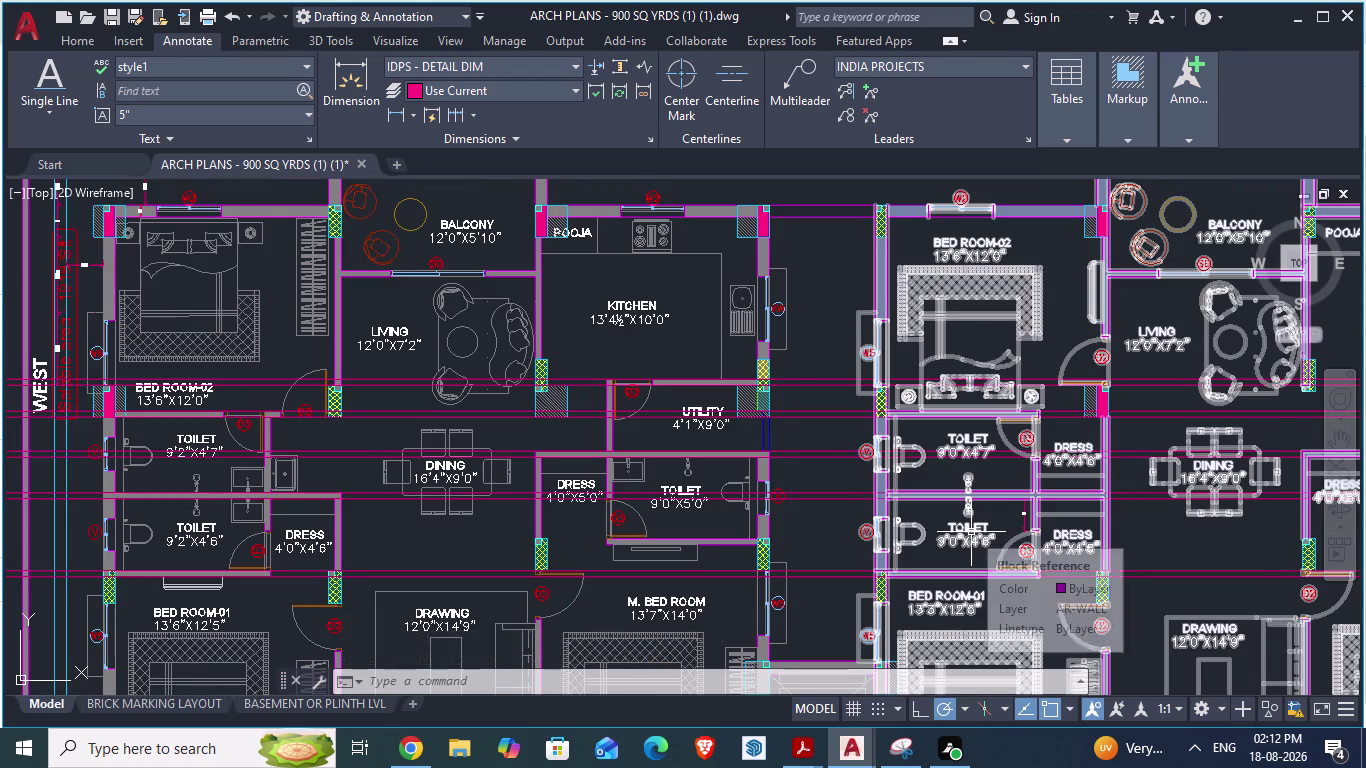
key(alt+Tab)
scroll(up, 3)
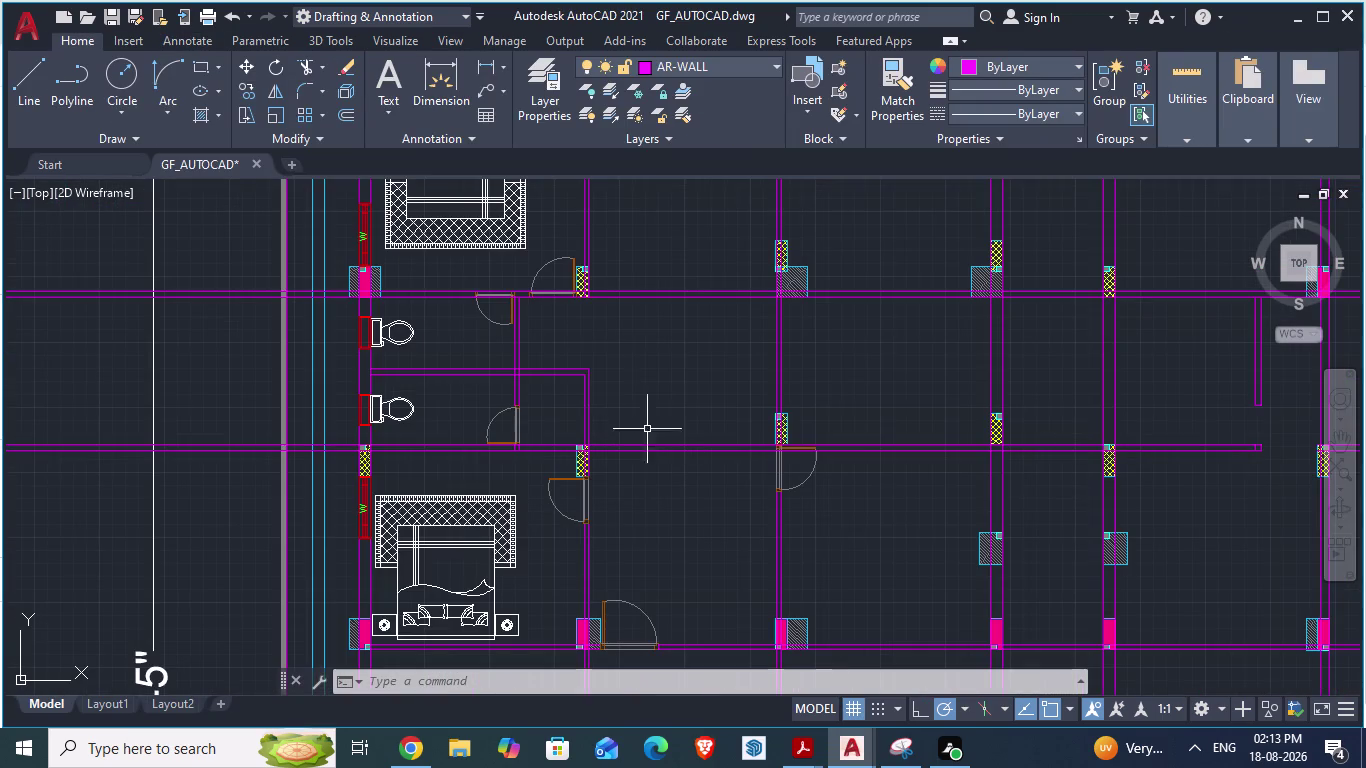
scroll(up, 3)
scroll(down, 3)
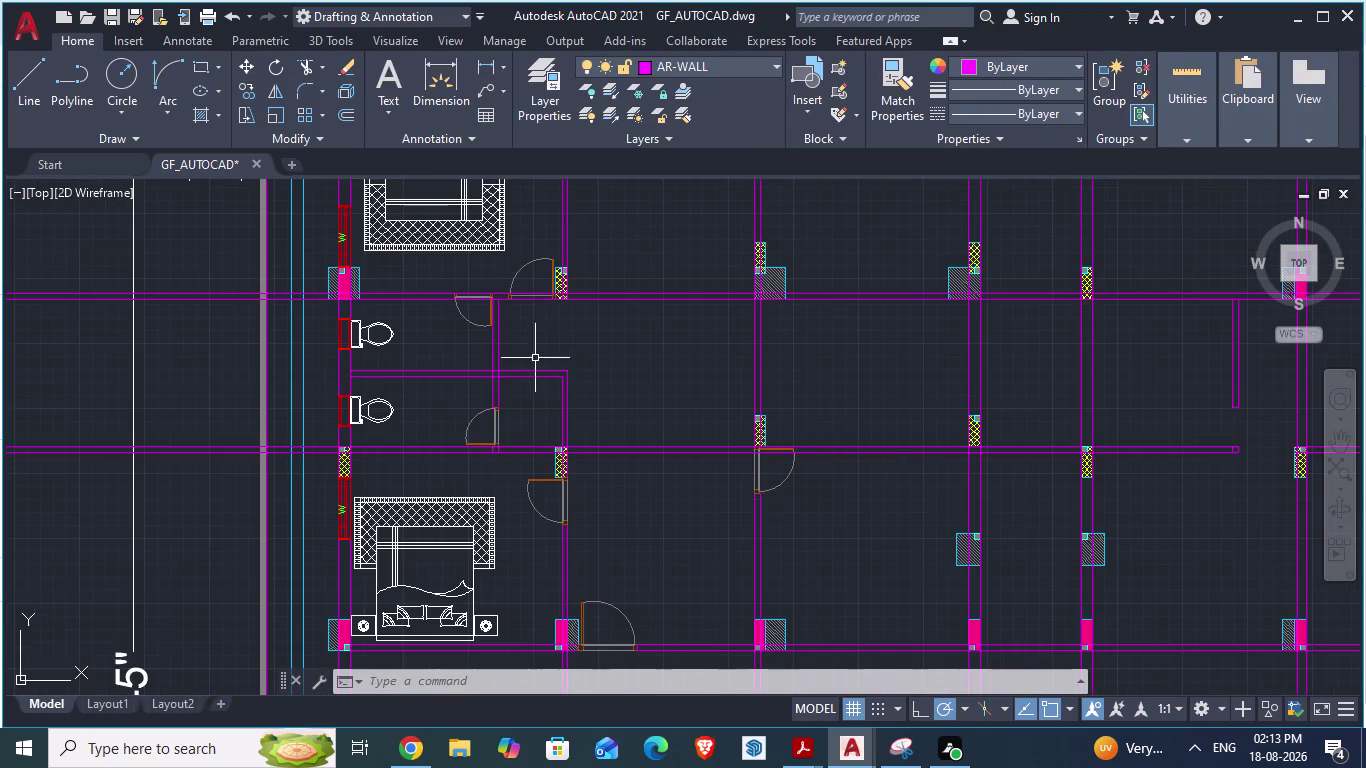
scroll(down, 3)
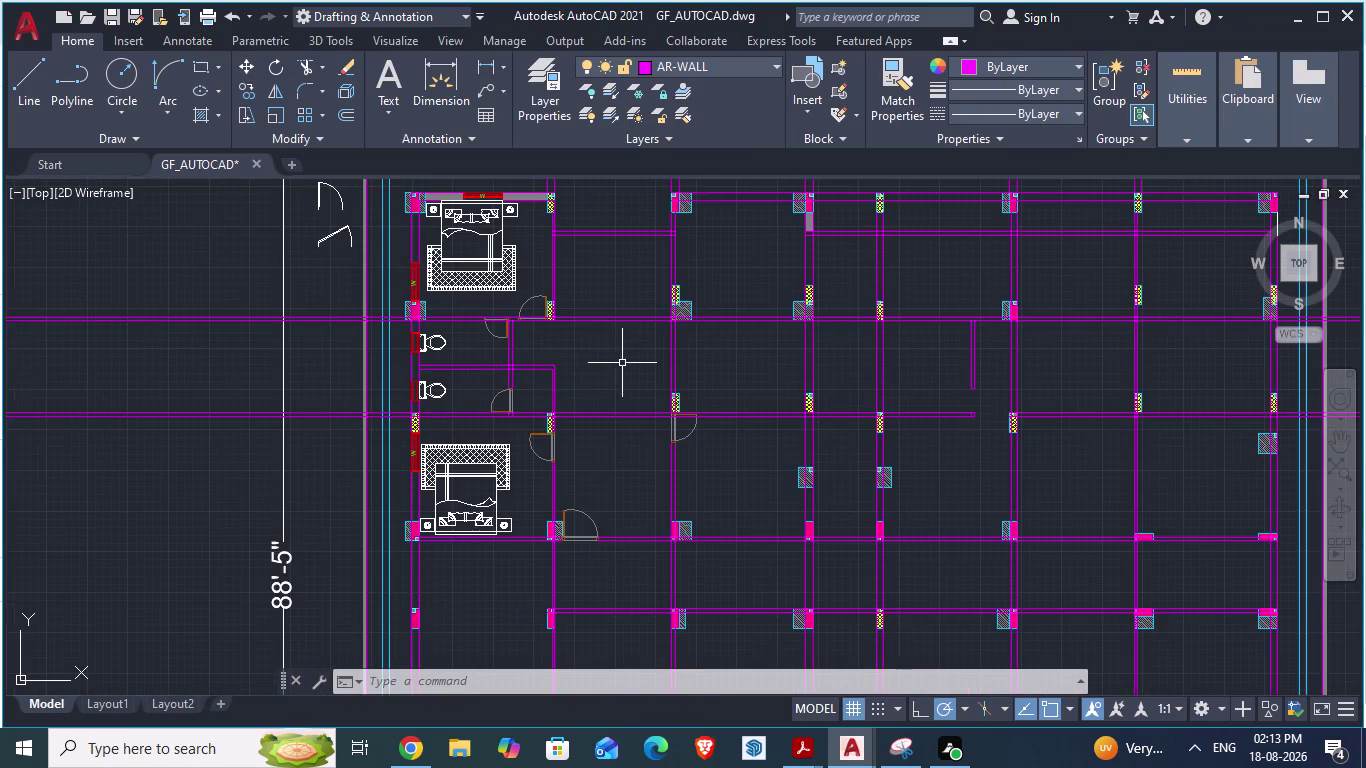
scroll(up, 3)
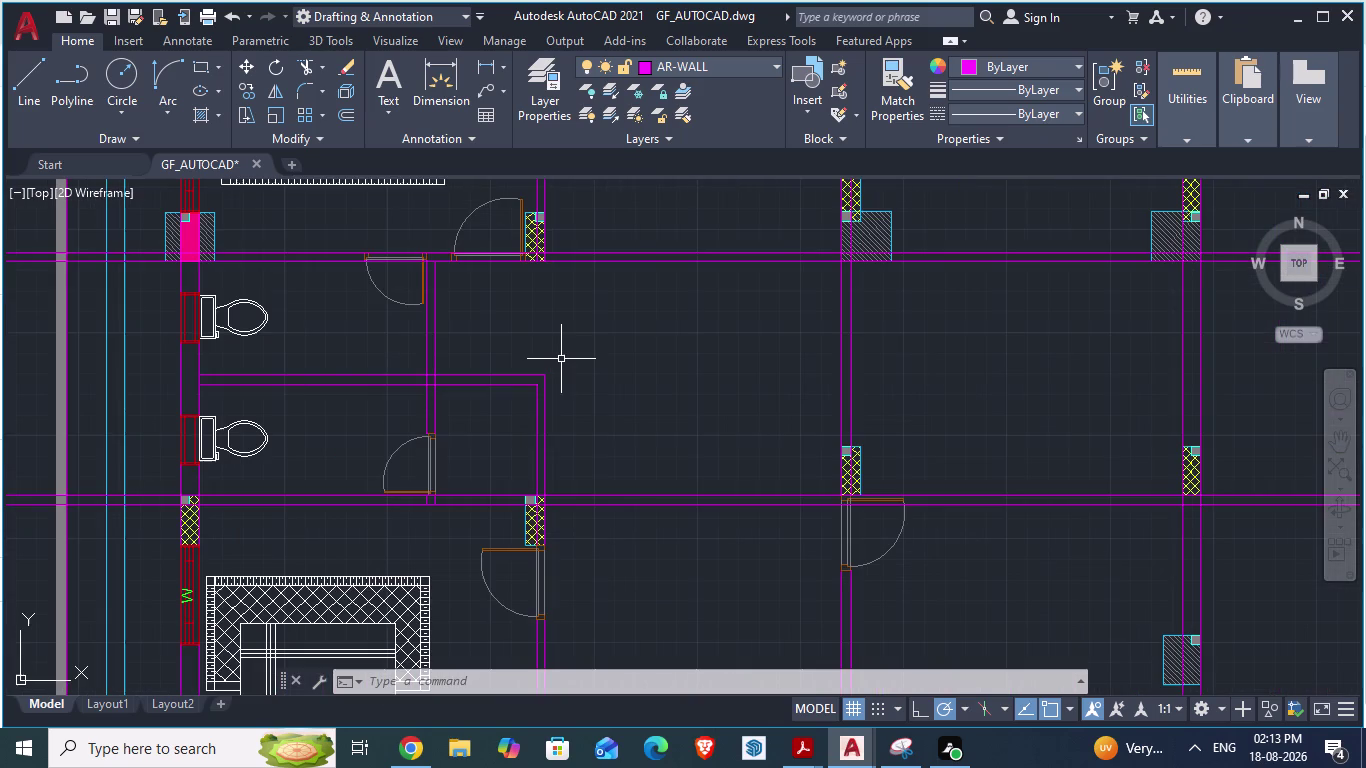
text(xl)
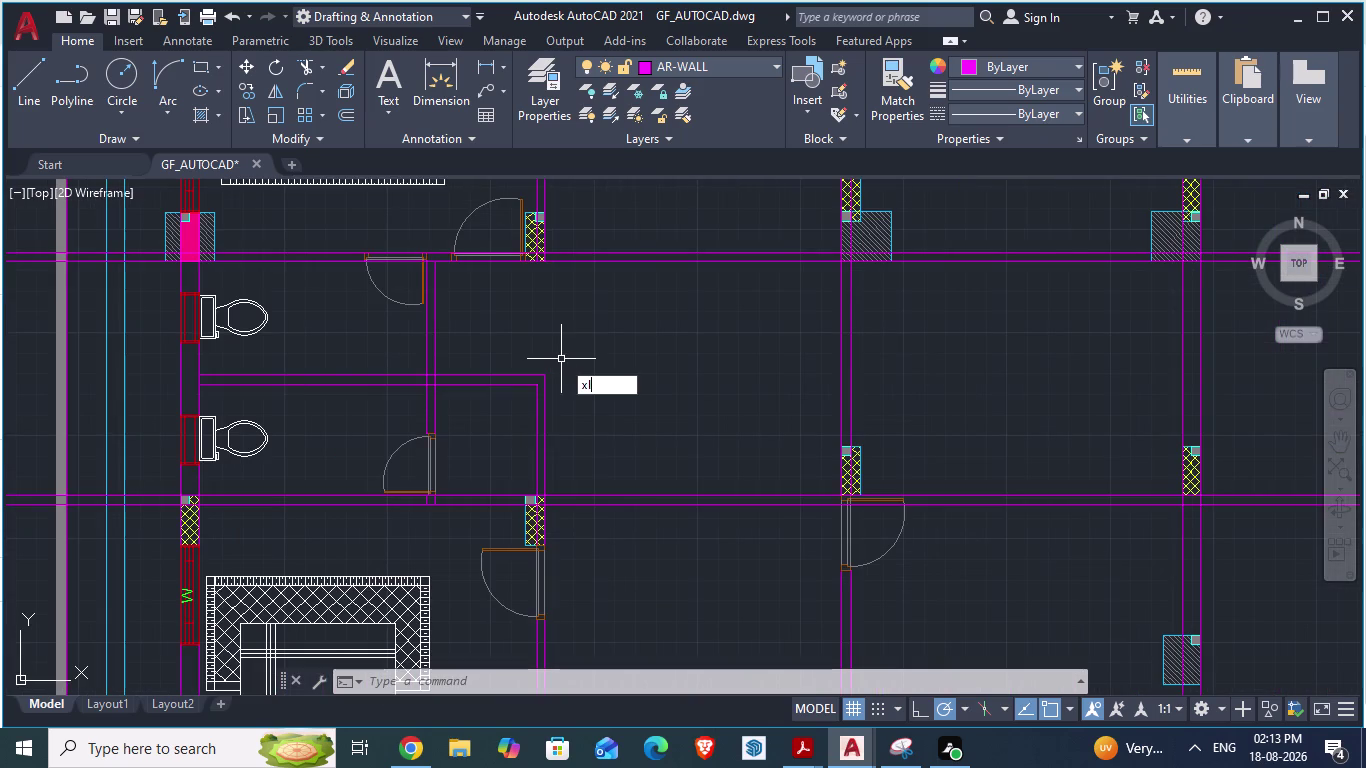
Place two horizontal construction lines through the toilet wall corner.
key(Return)
key(h)
key(Return)
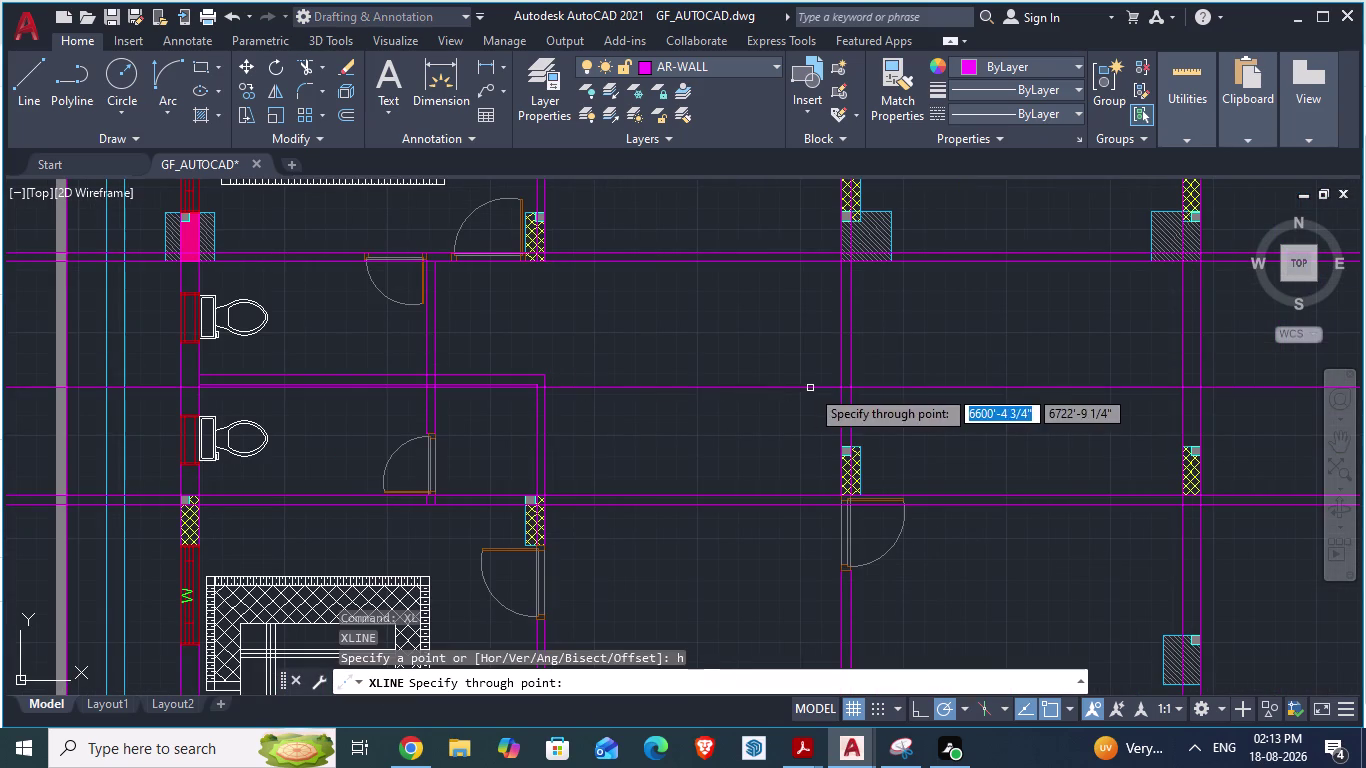
scroll(up, 3)
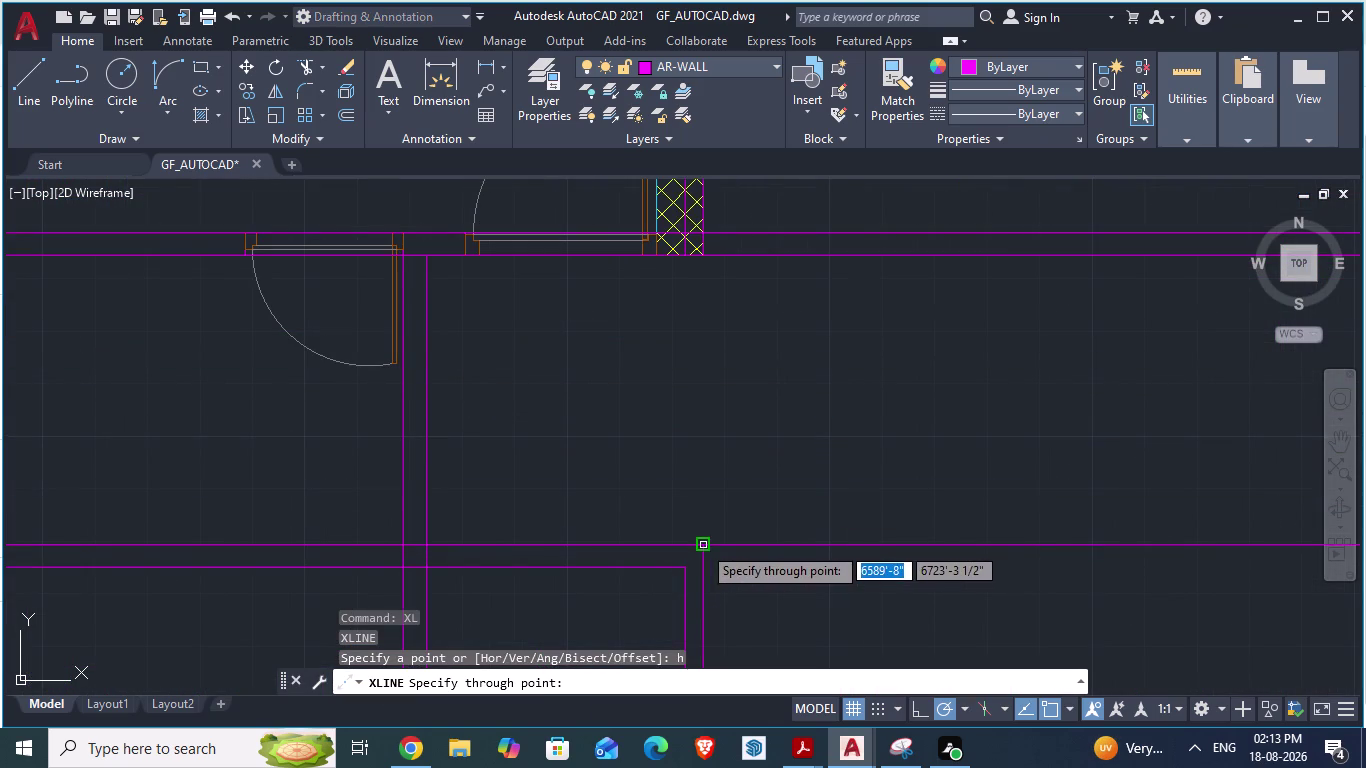
click(702, 545)
click(689, 566)
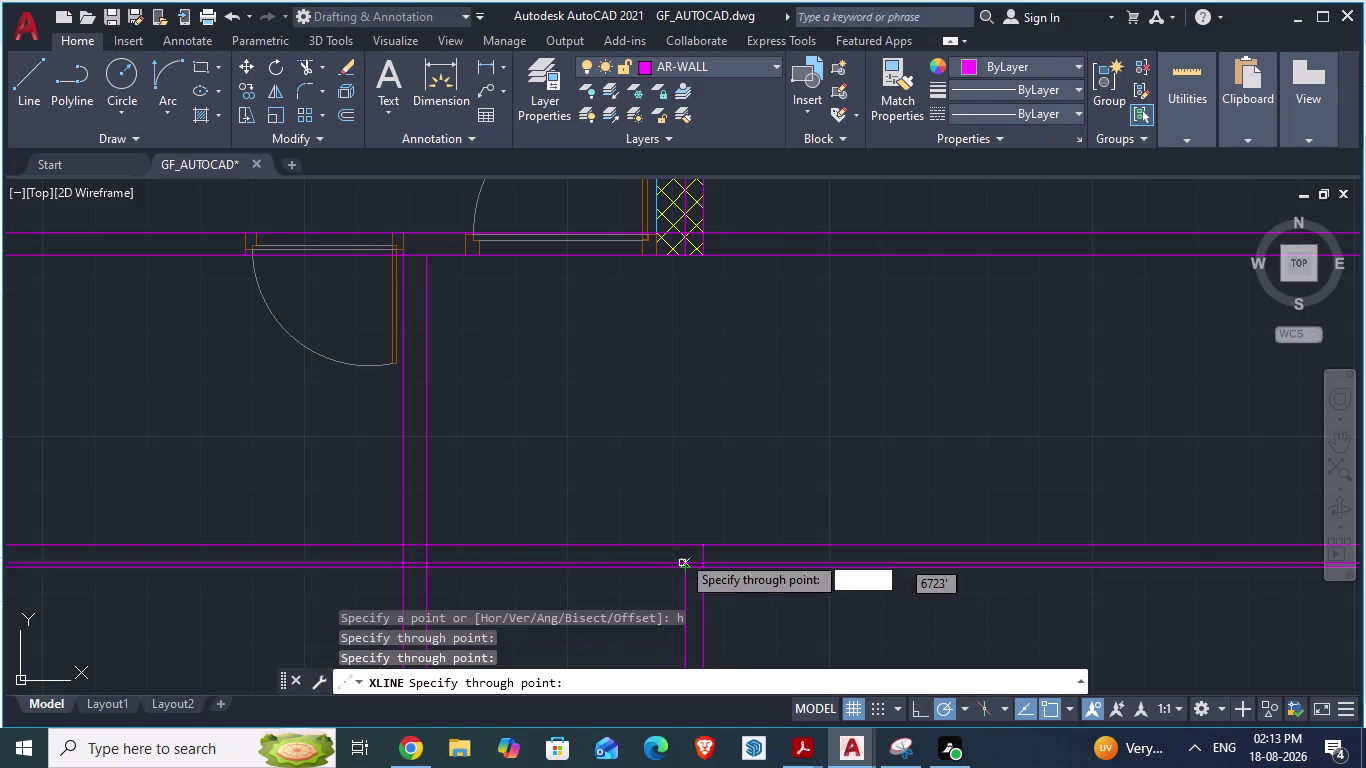
scroll(down, 3)
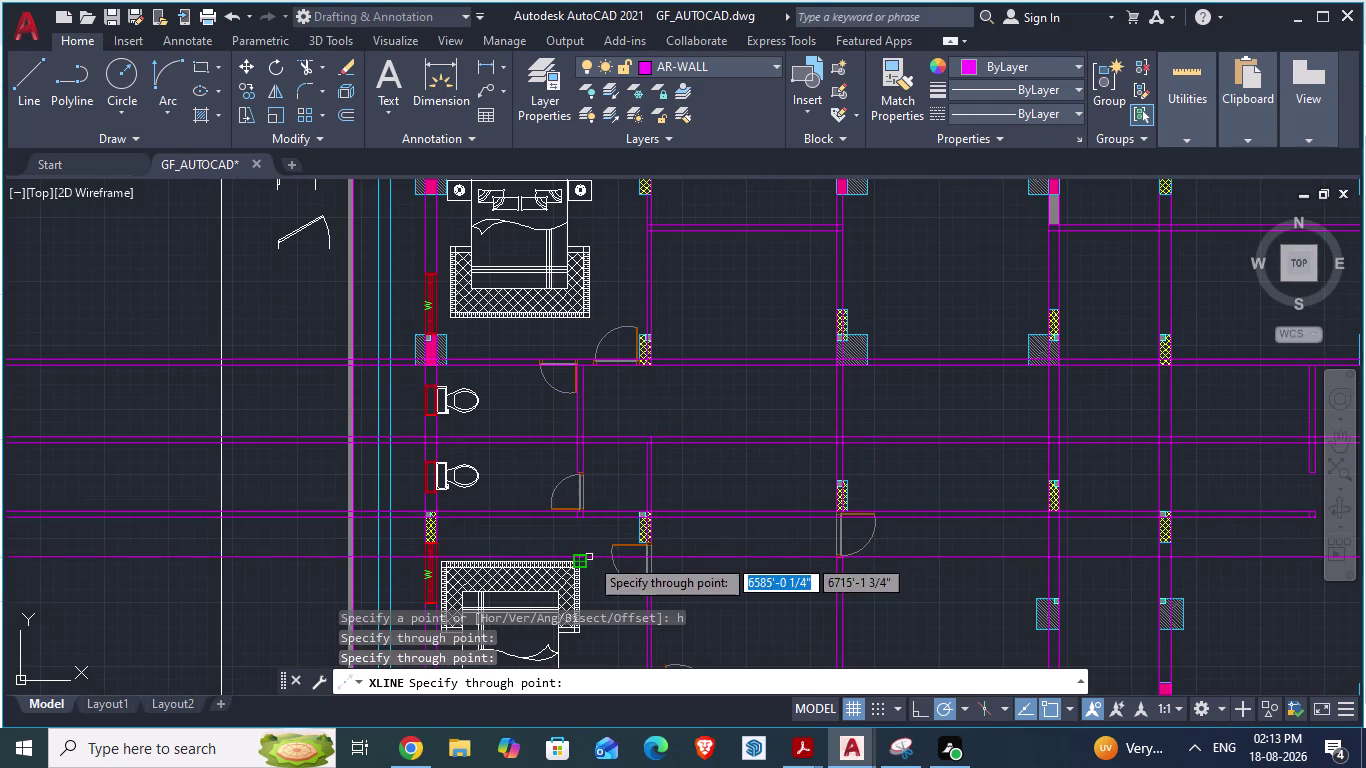
Cancel the unfinished construction line, zoom out, and switch to ARCH PLANS.
key(Escape)
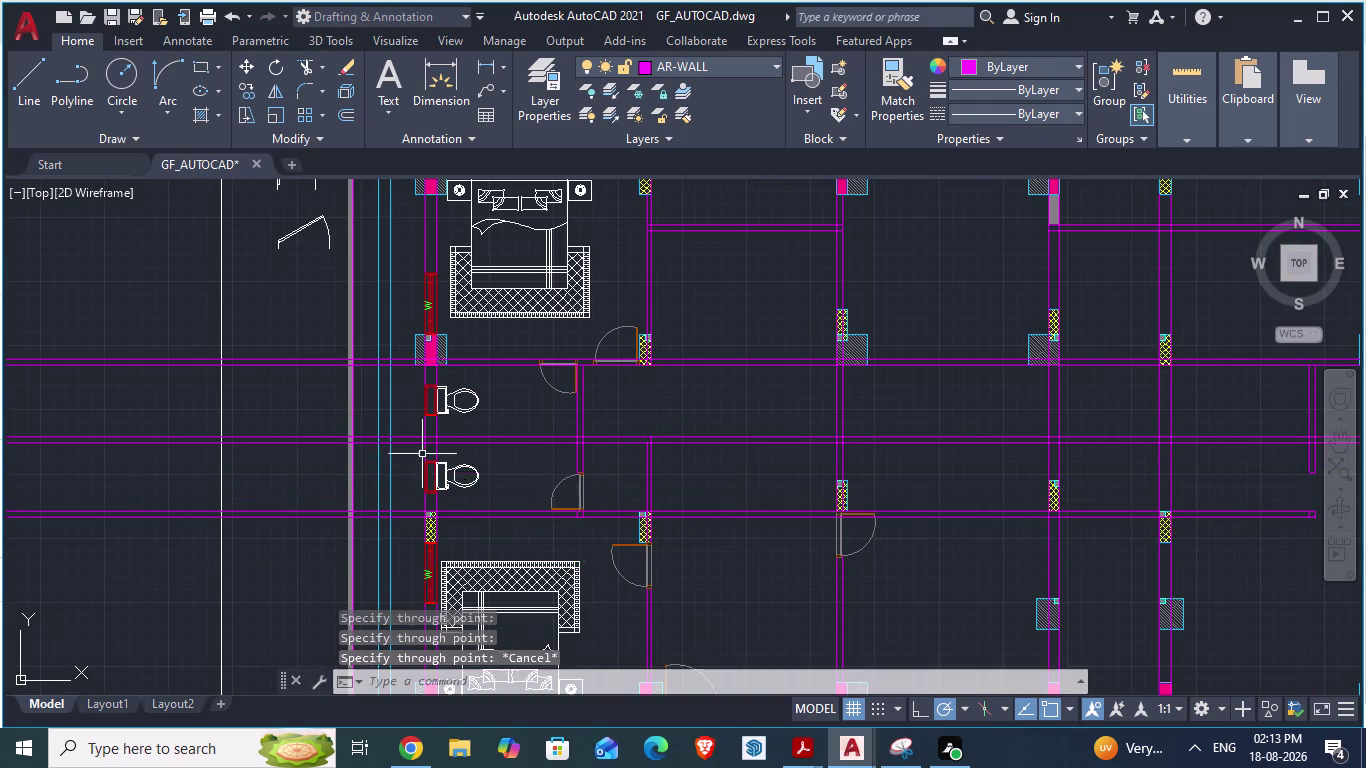
scroll(down, 3)
scroll(down, 3)
scroll(up, 3)
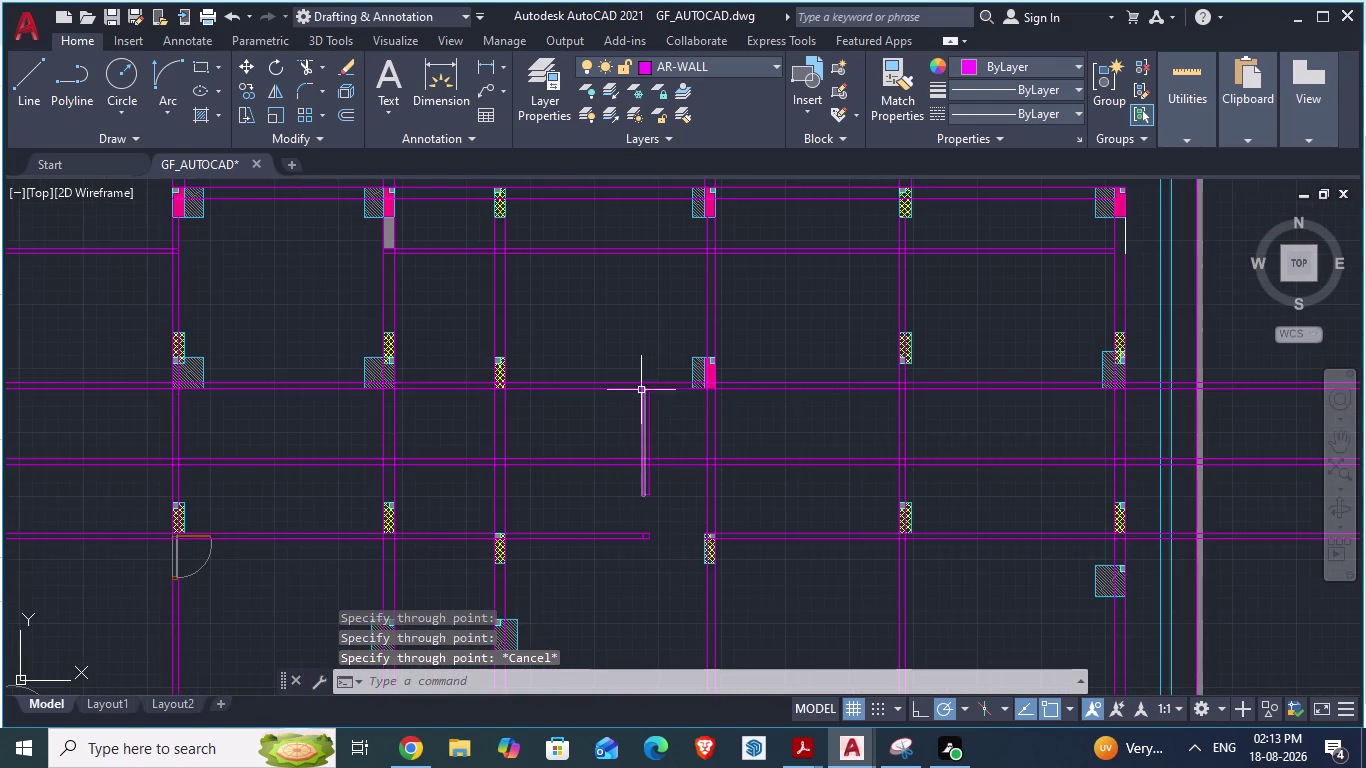
scroll(down, 3)
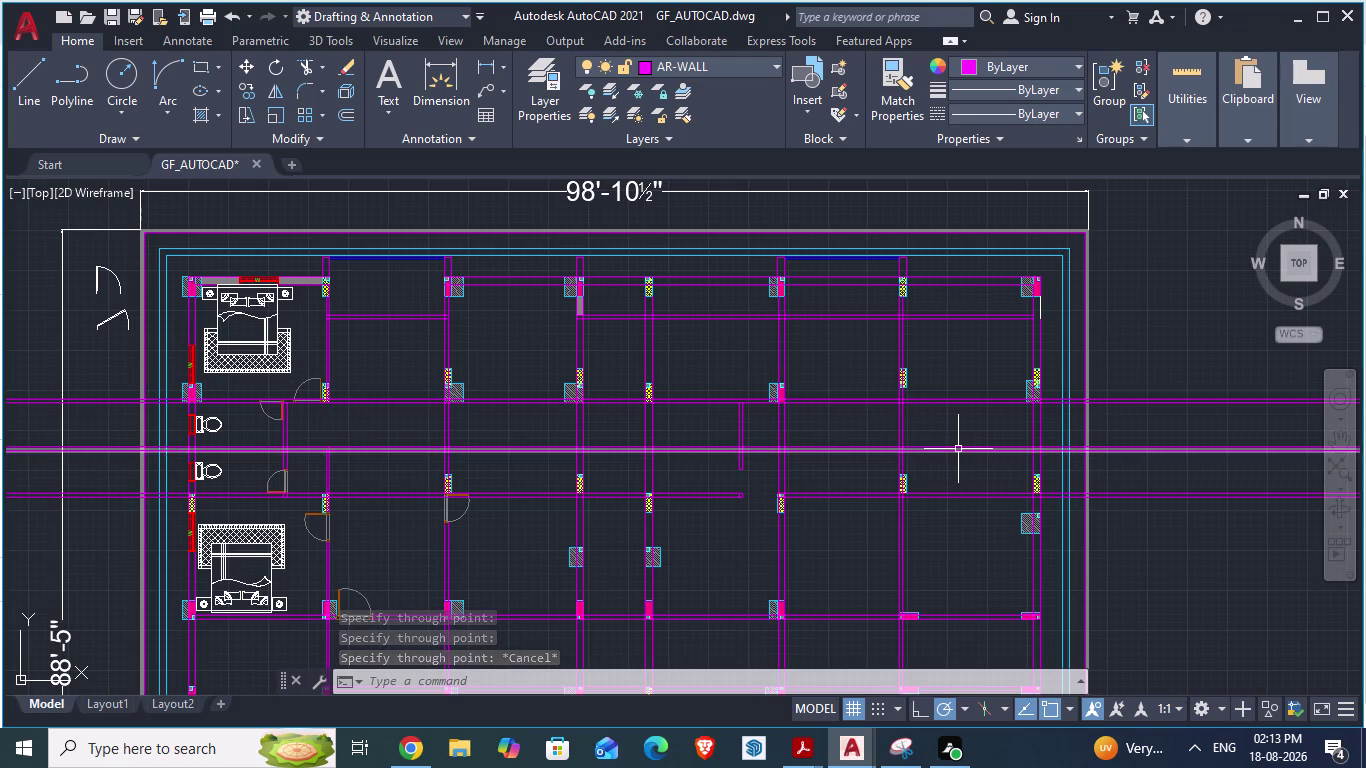
key(alt+Tab)
Erase one stray horizontal guide line from the reference plan.
scroll(down, 3)
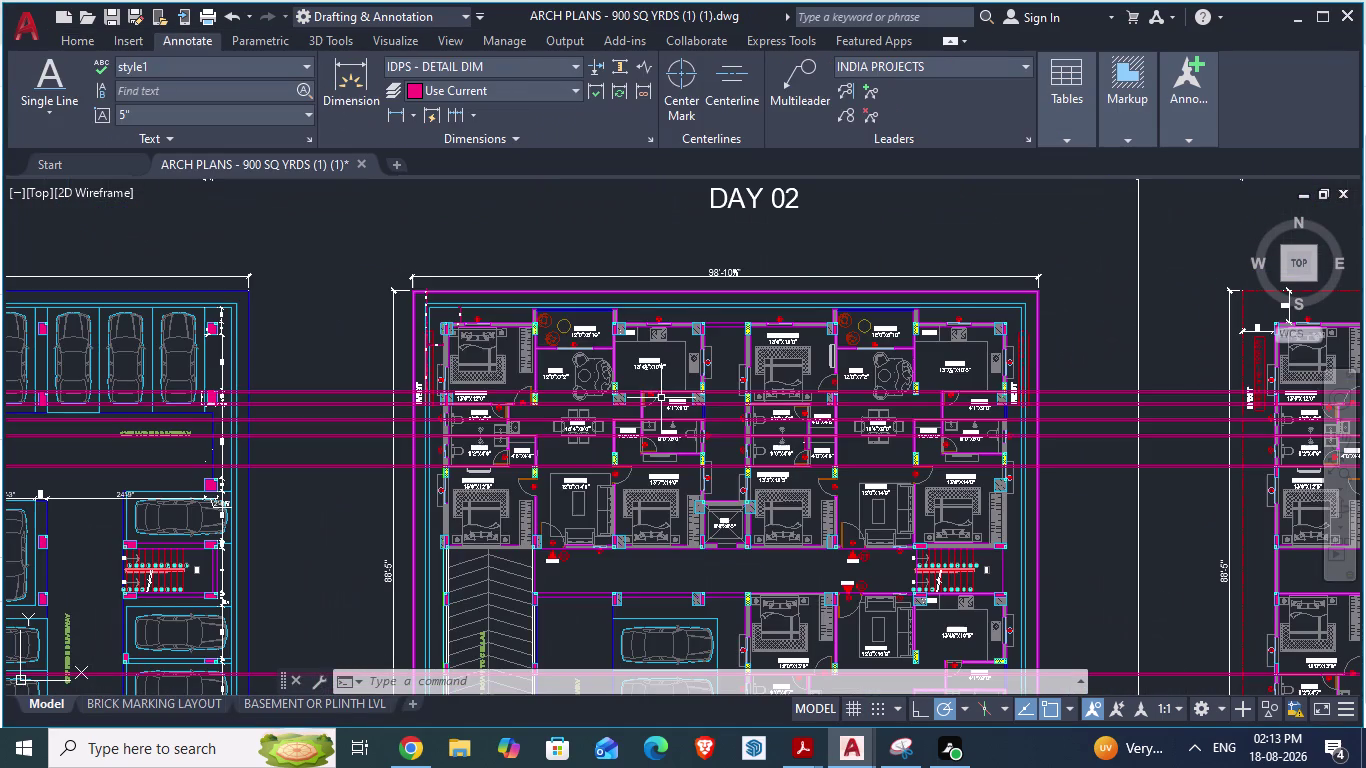
scroll(up, 3)
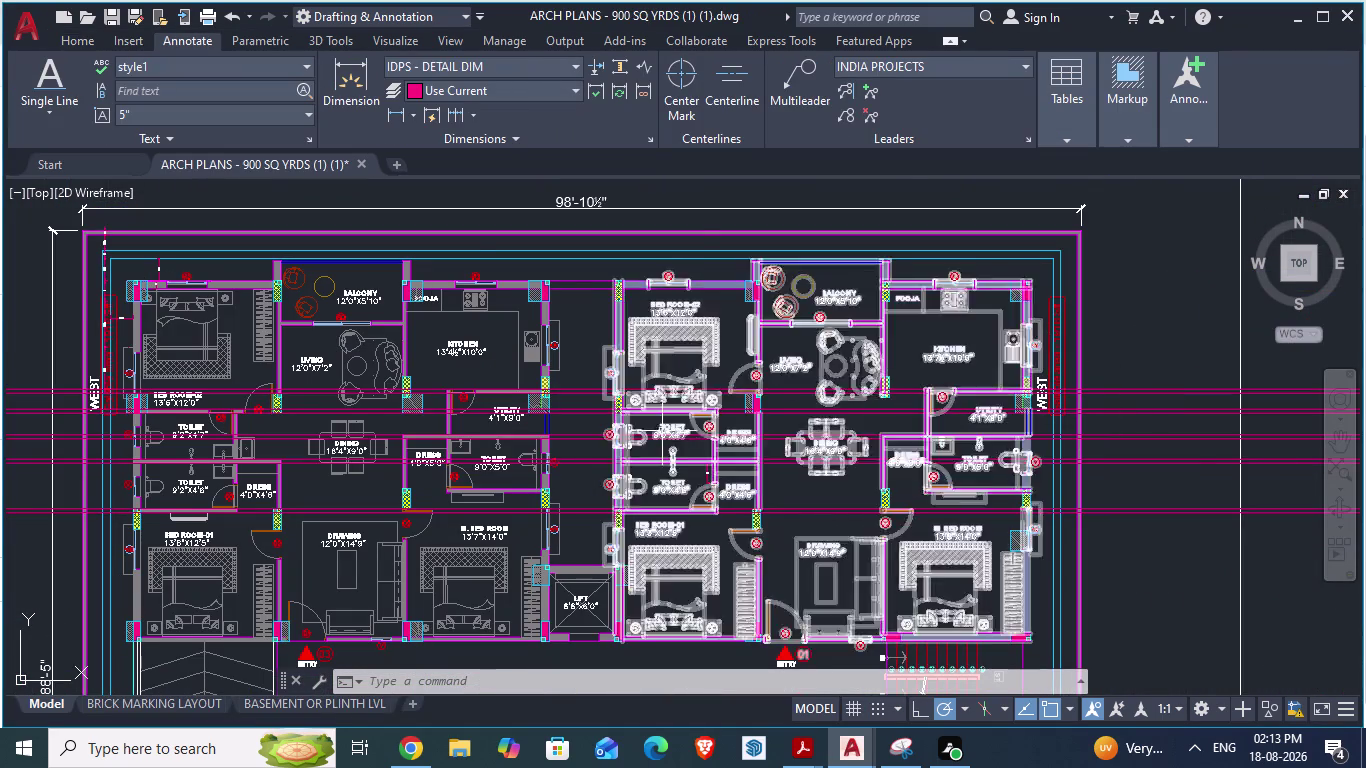
scroll(up, 3)
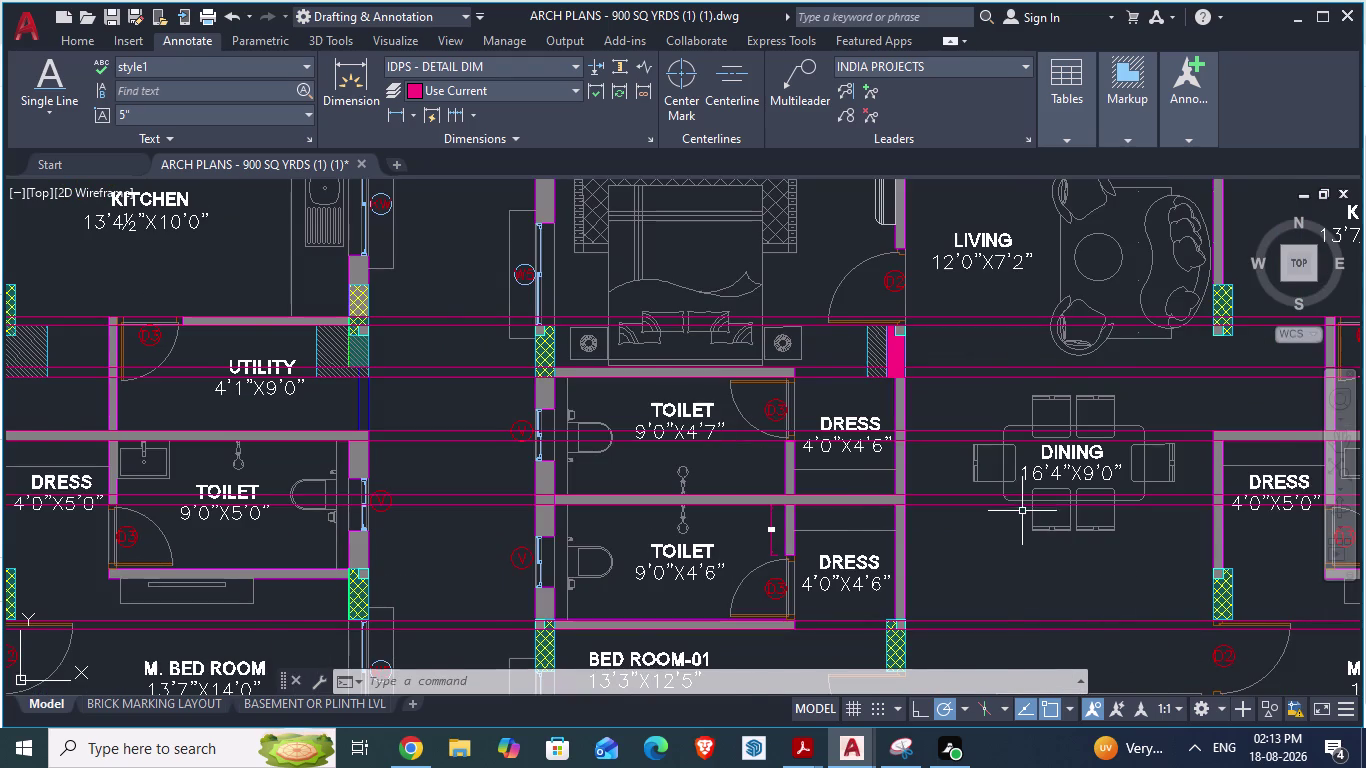
scroll(down, 3)
scroll(down, 3)
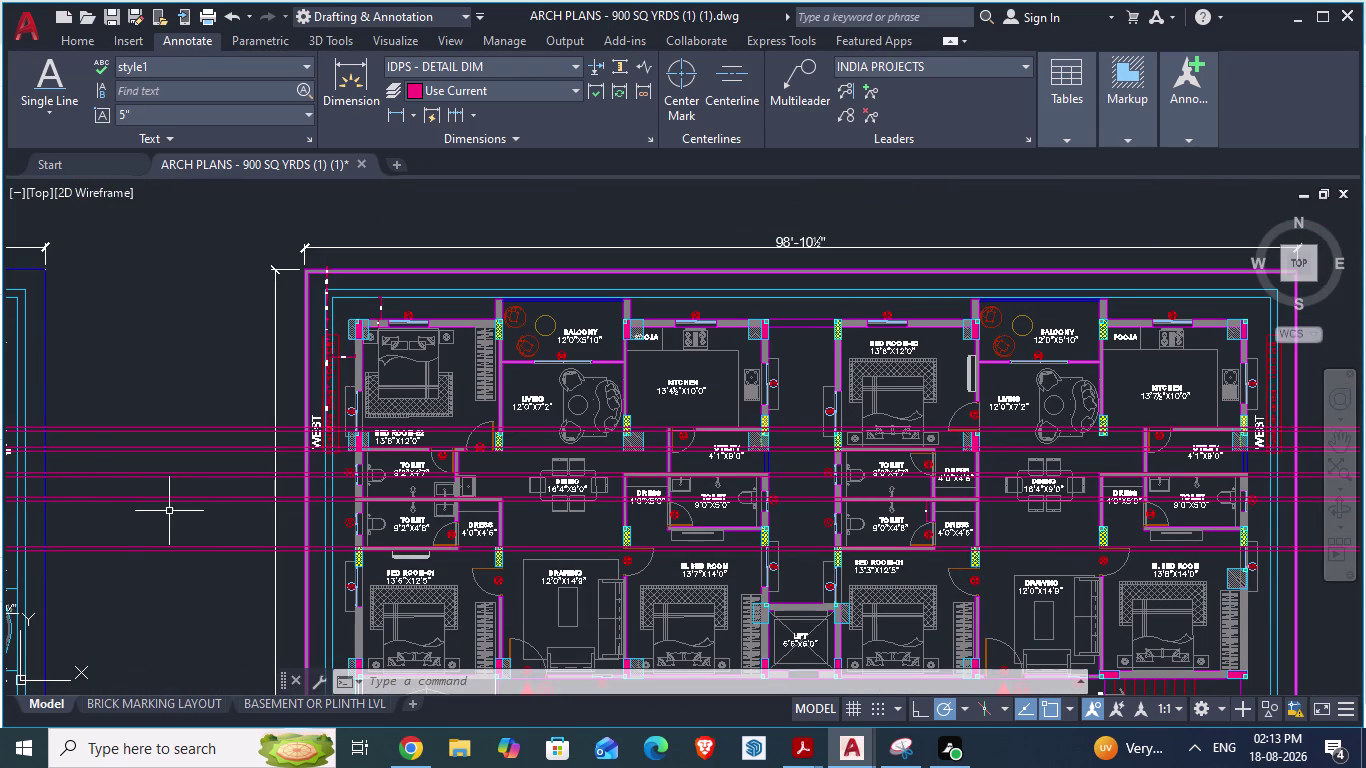
click(239, 427)
key(Delete)
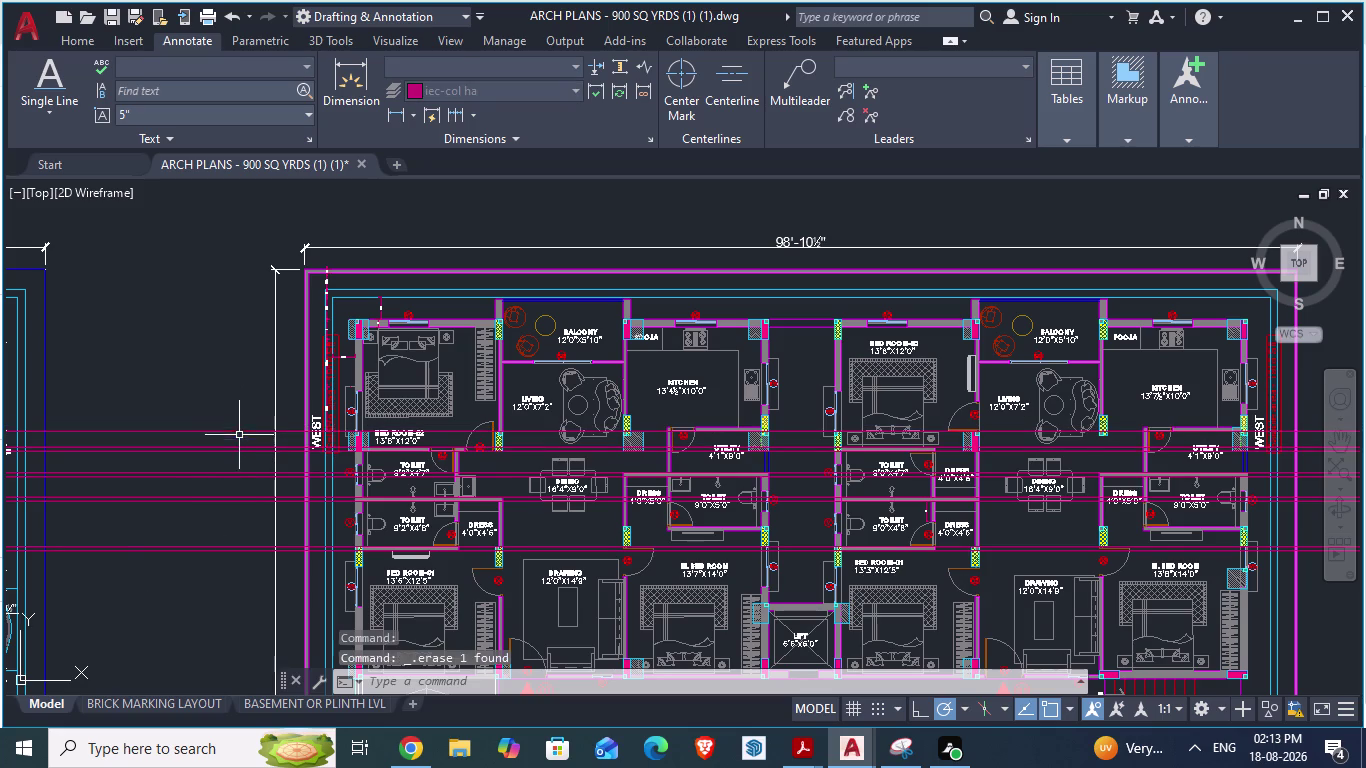
Erase three more stray guide lines, then zoom in on the toilet area.
click(228, 397)
click(215, 436)
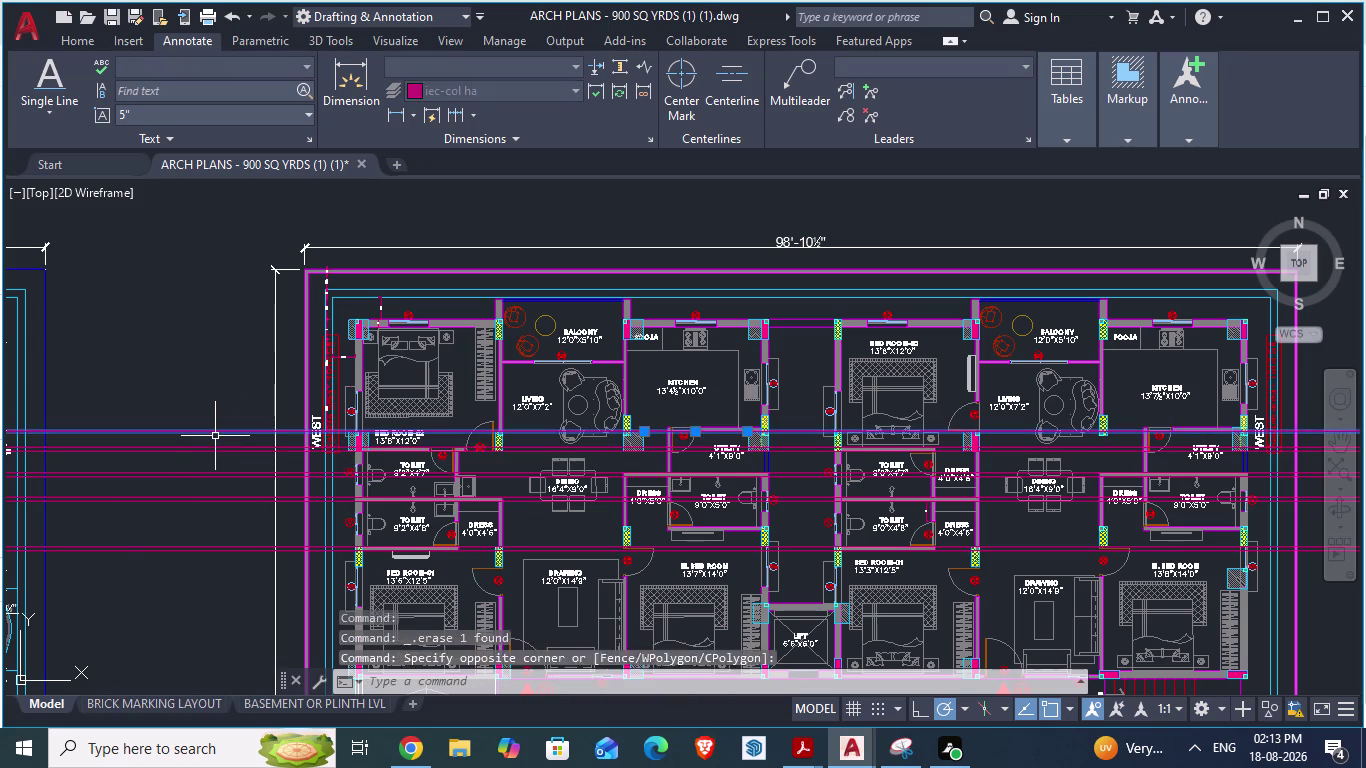
key(Delete)
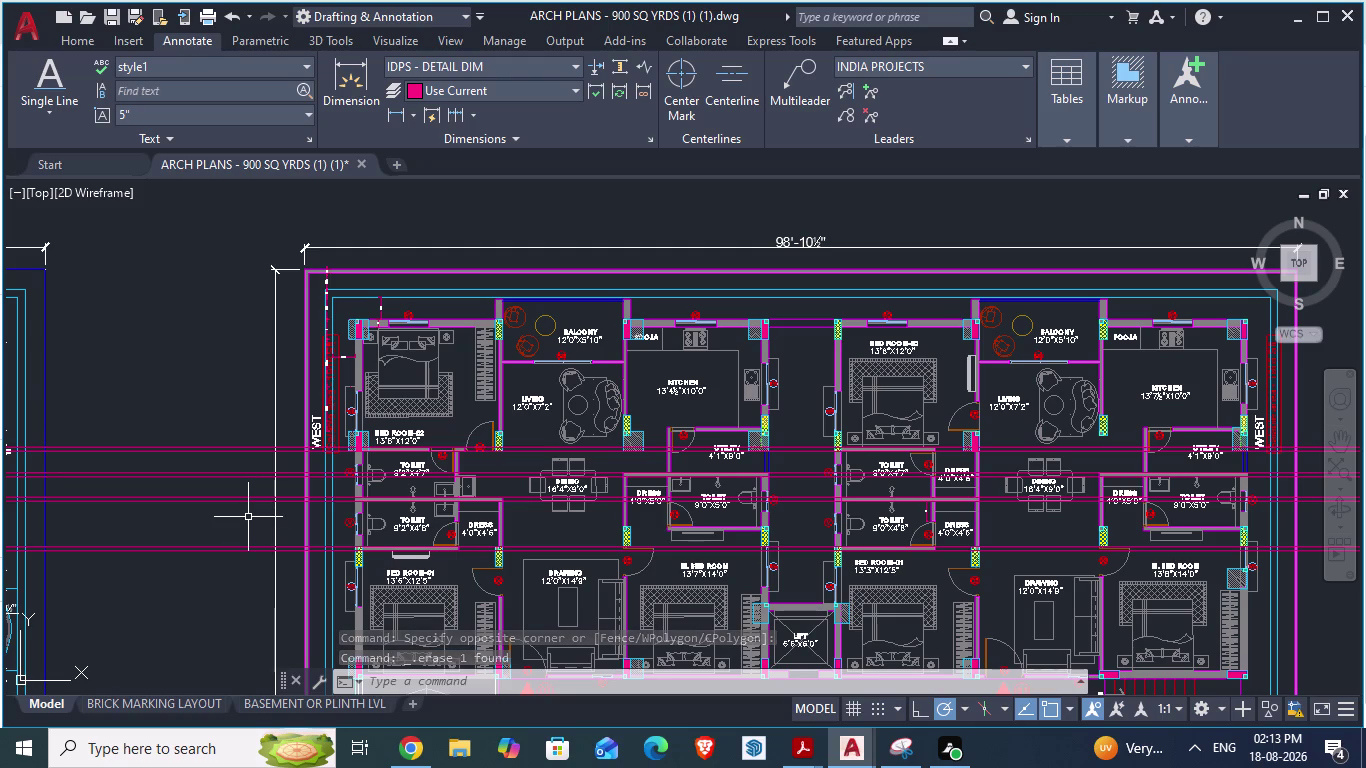
click(252, 461)
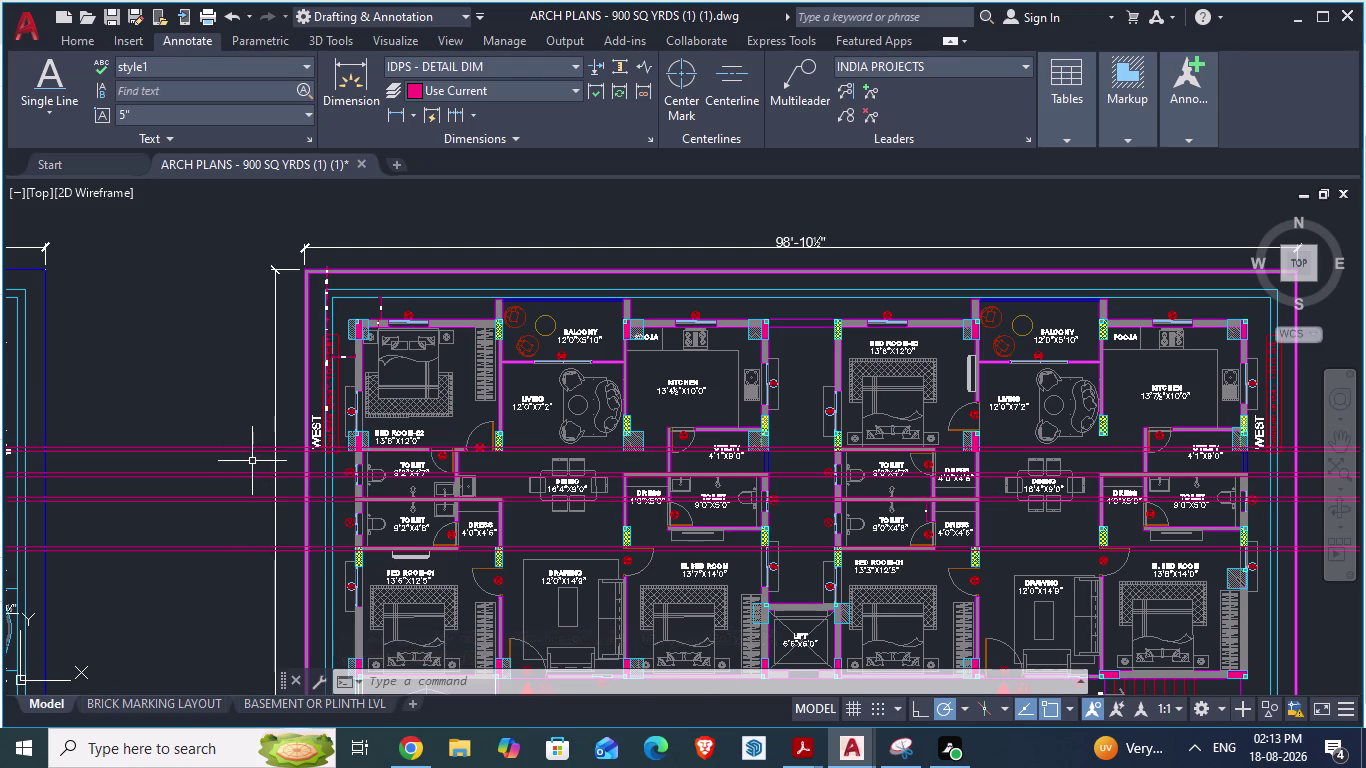
click(226, 482)
key(Delete)
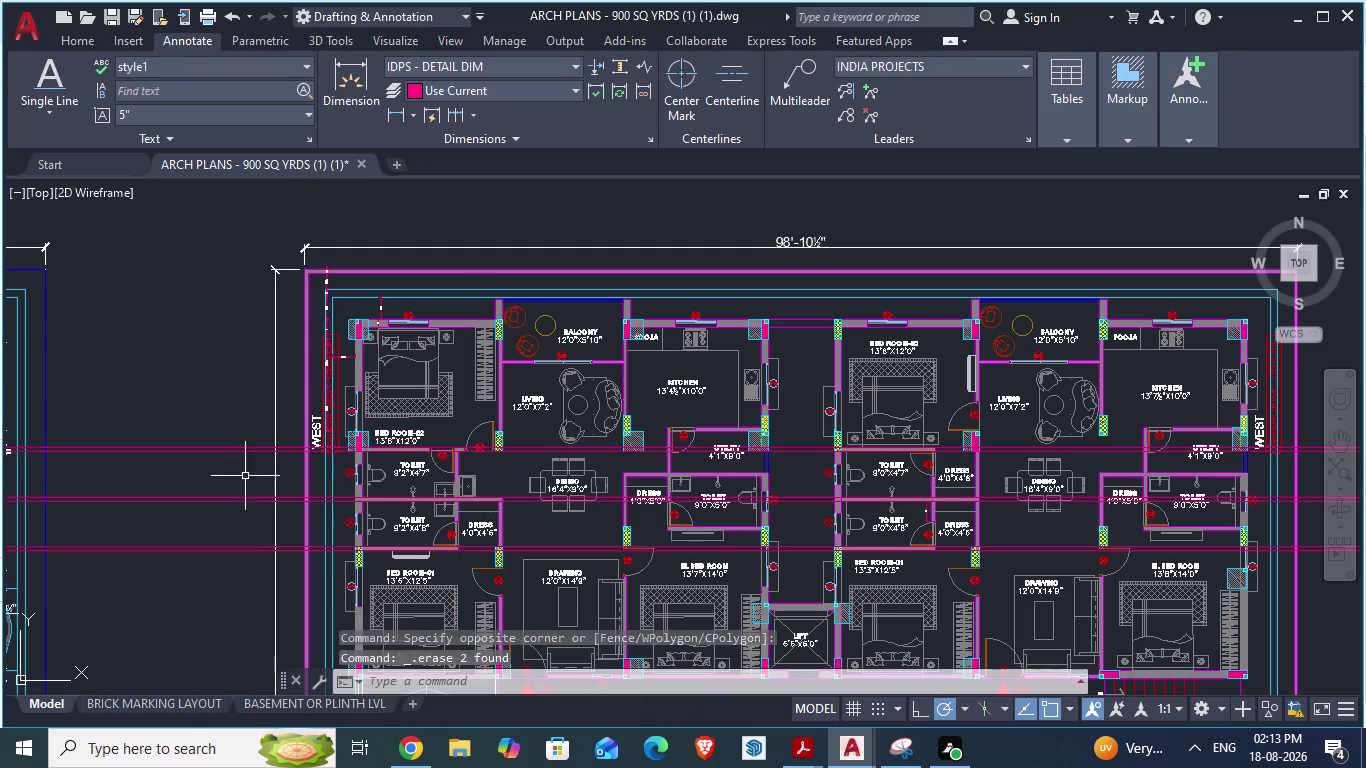
scroll(up, 3)
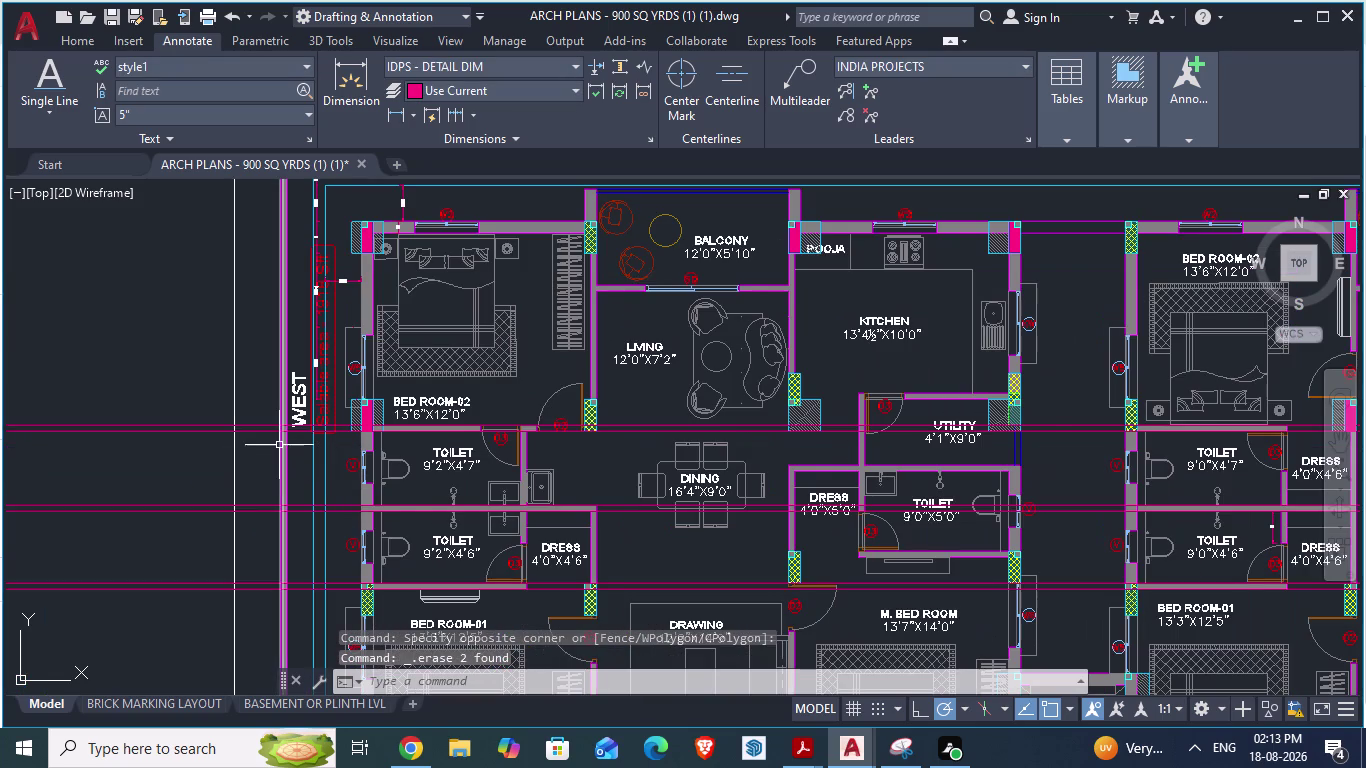
scroll(down, 3)
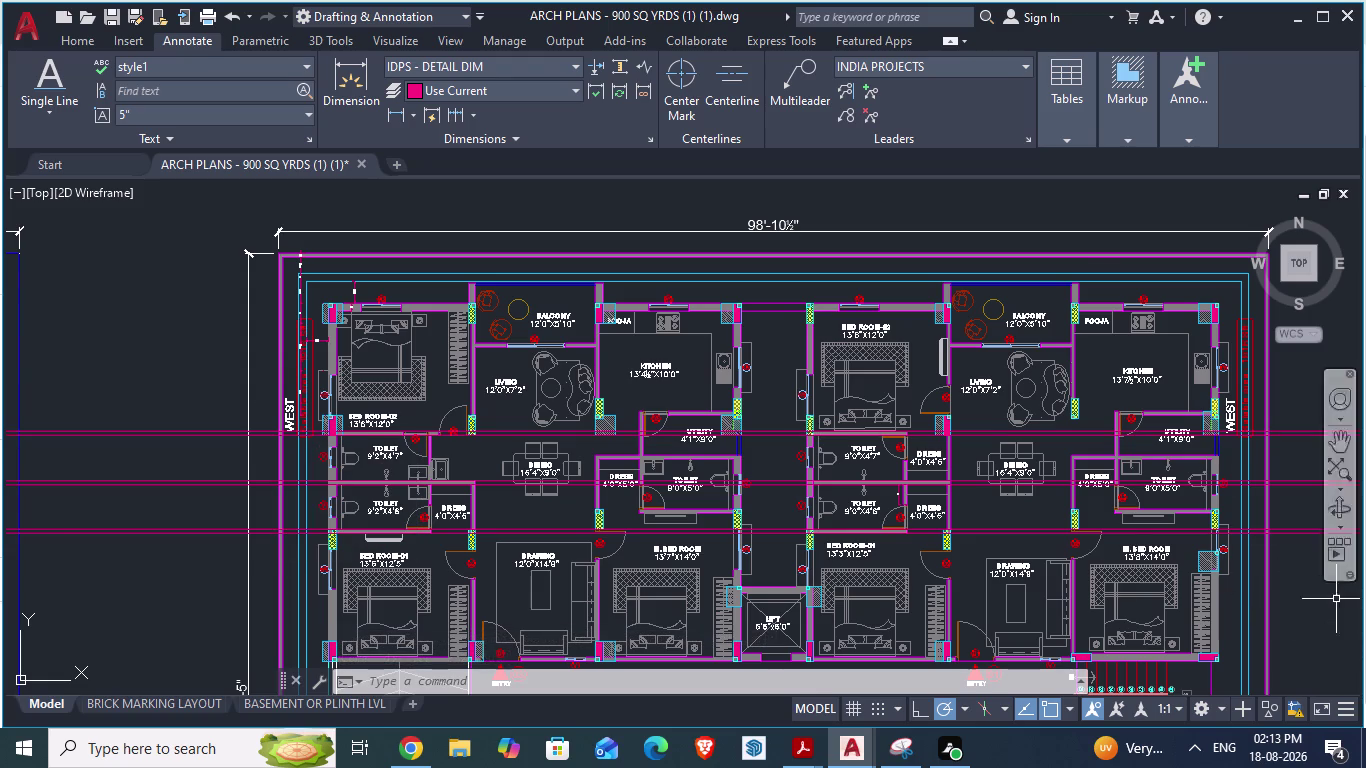
scroll(up, 3)
scroll(down, 3)
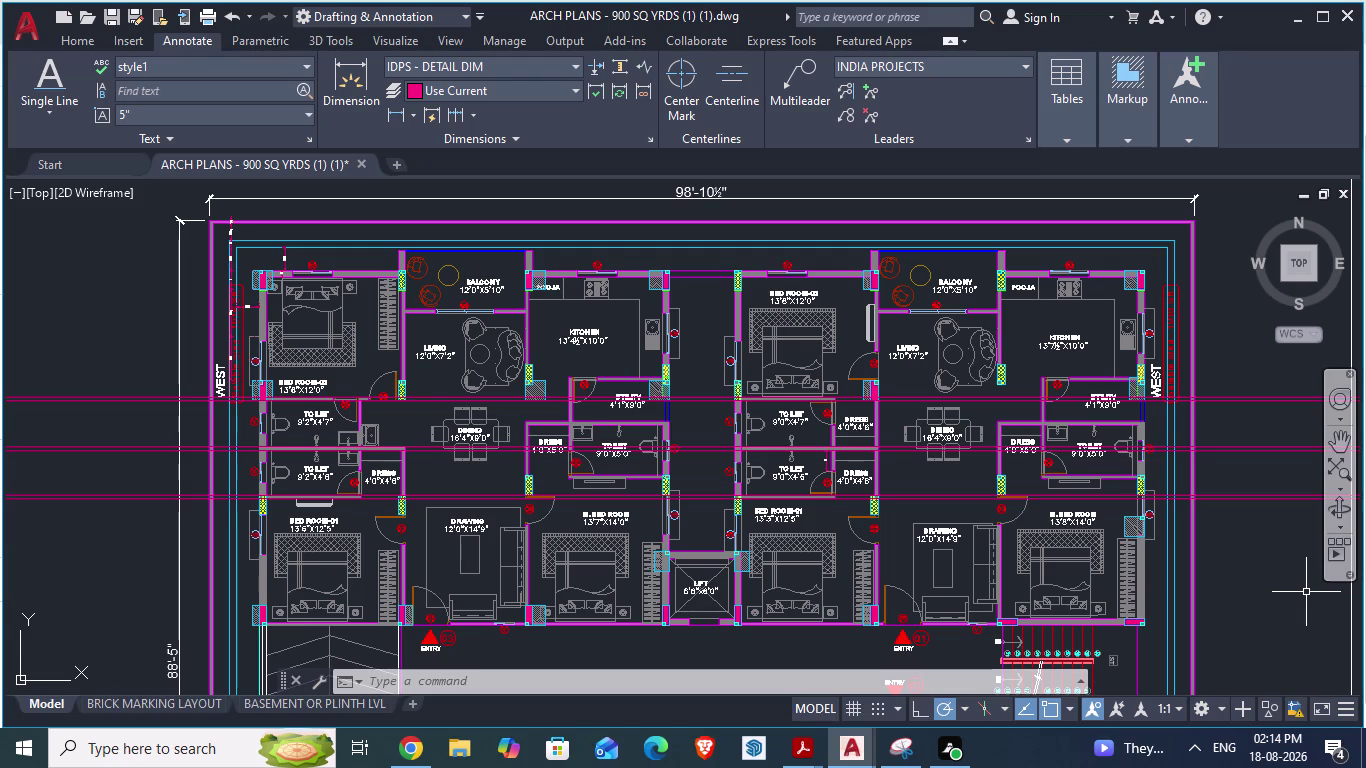
scroll(up, 3)
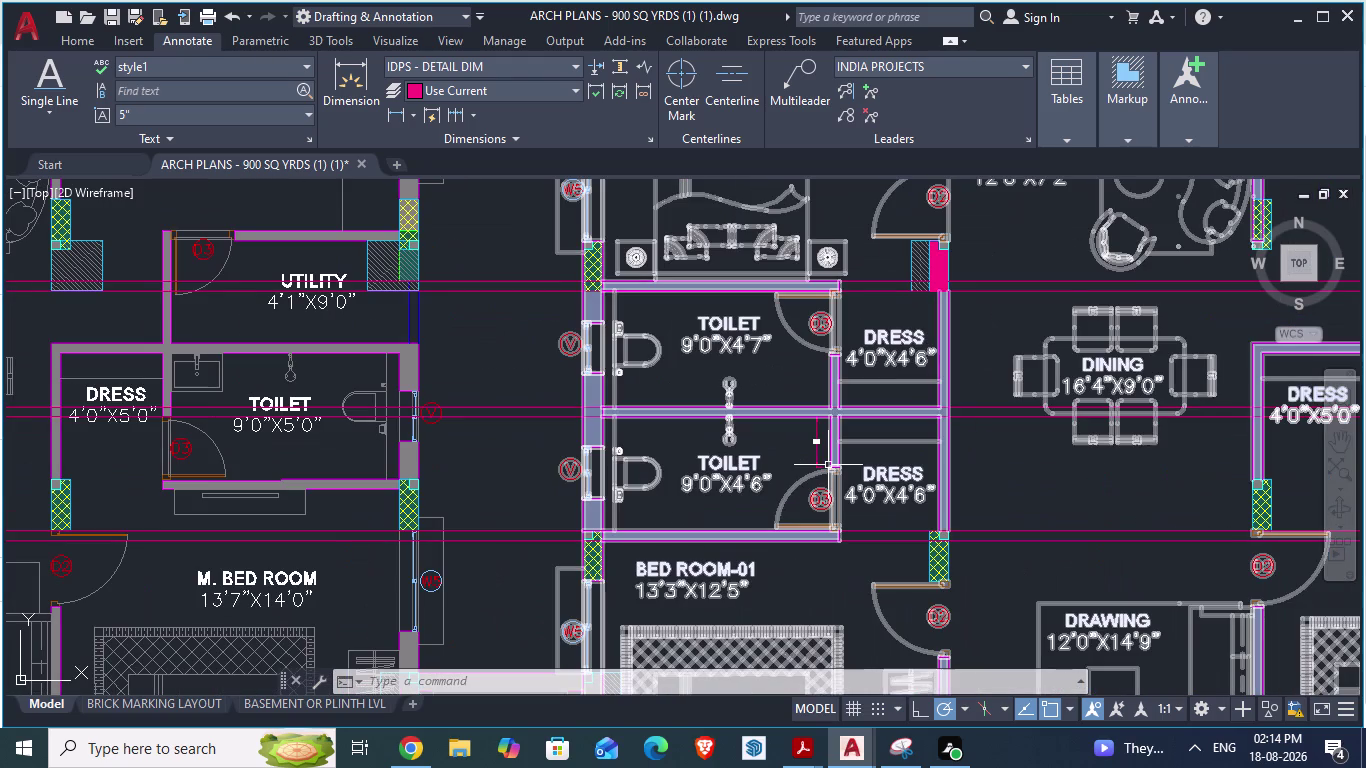
Alternate between ARCH PLANS and GF_AUTOCAD, zooming on the toilets, ending on GF_AUTOCAD.
key(alt+Tab)
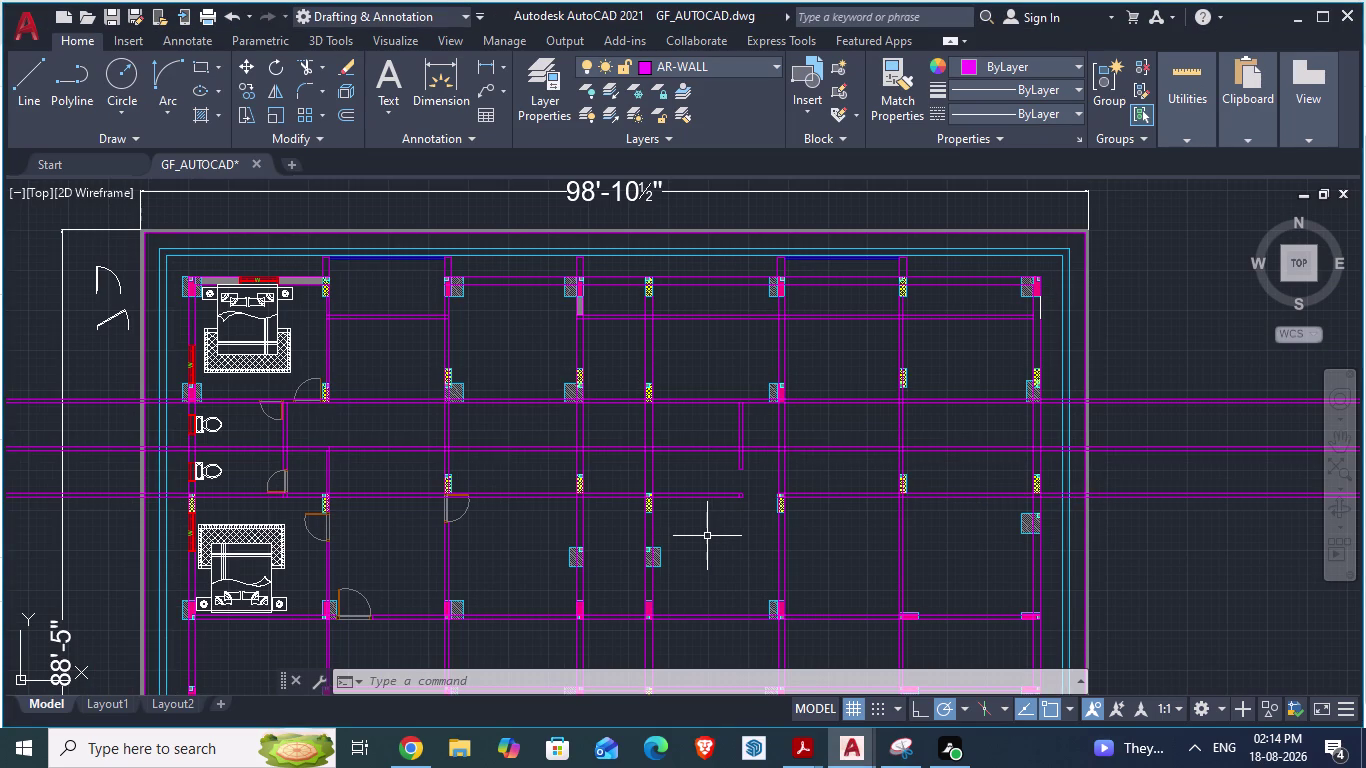
key(alt+Tab)
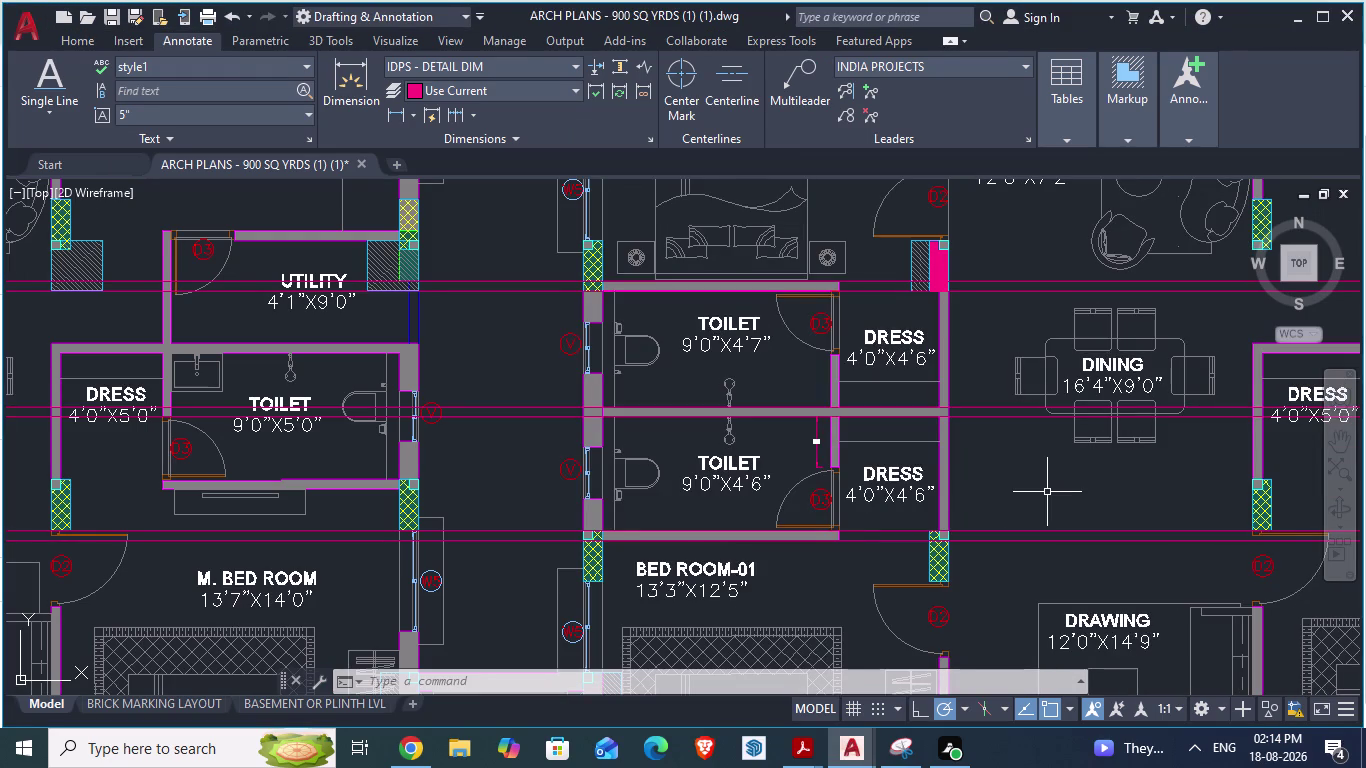
key(alt+Tab)
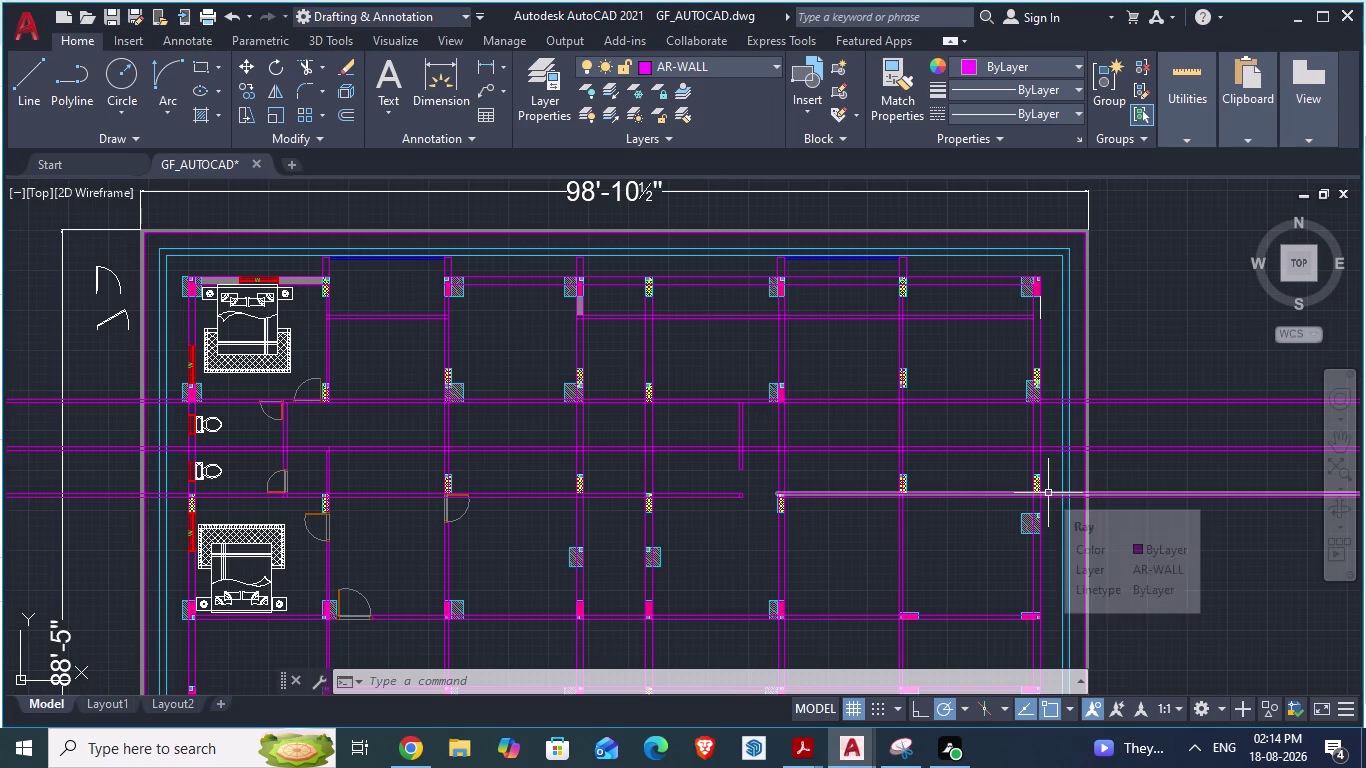
scroll(down, 3)
scroll(up, 3)
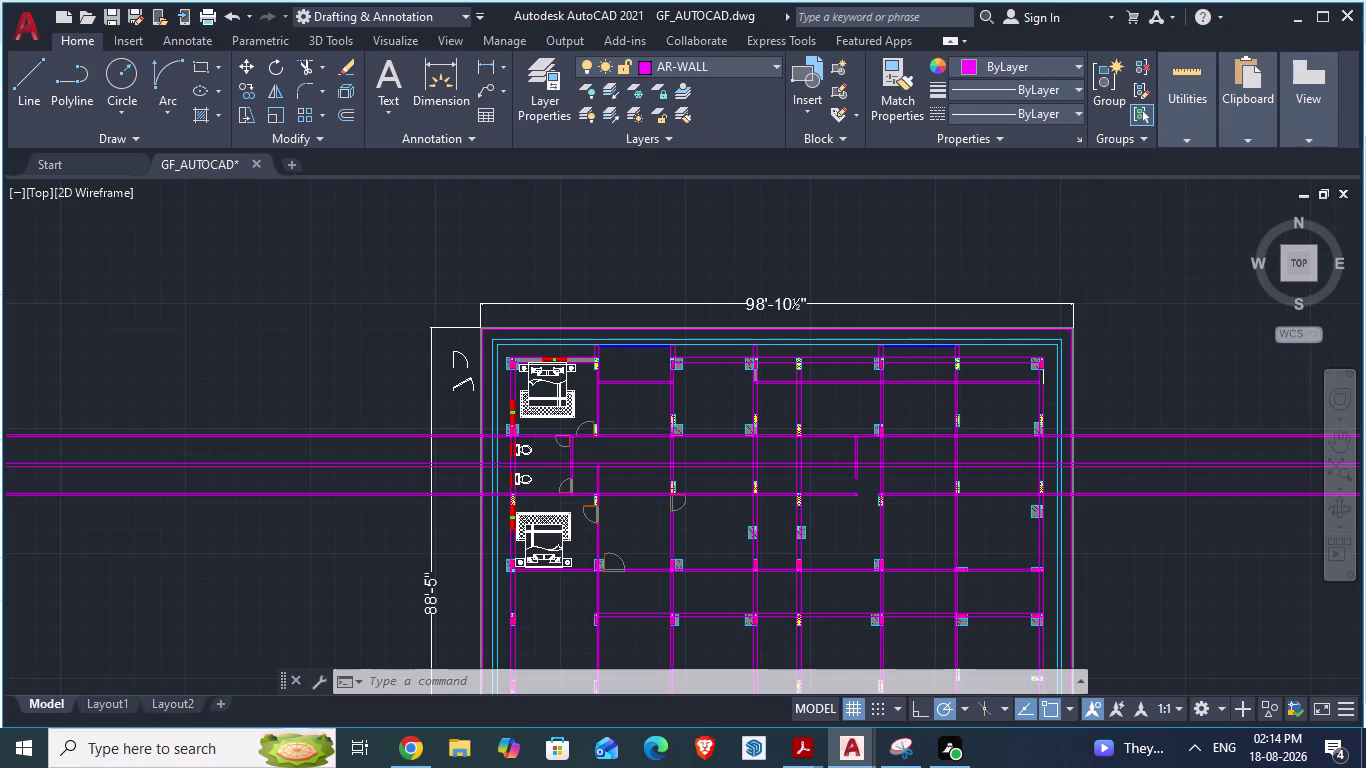
key(alt+Tab)
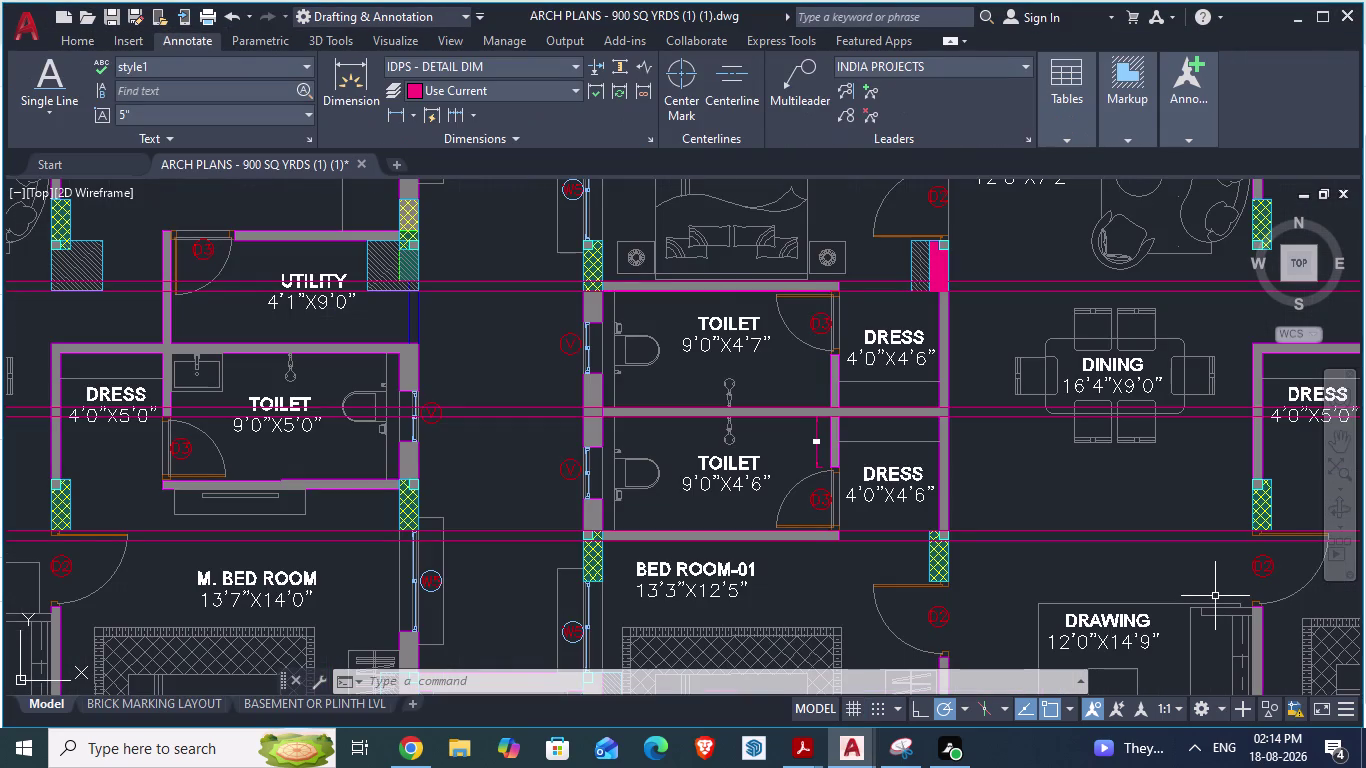
scroll(down, 3)
scroll(down, 3)
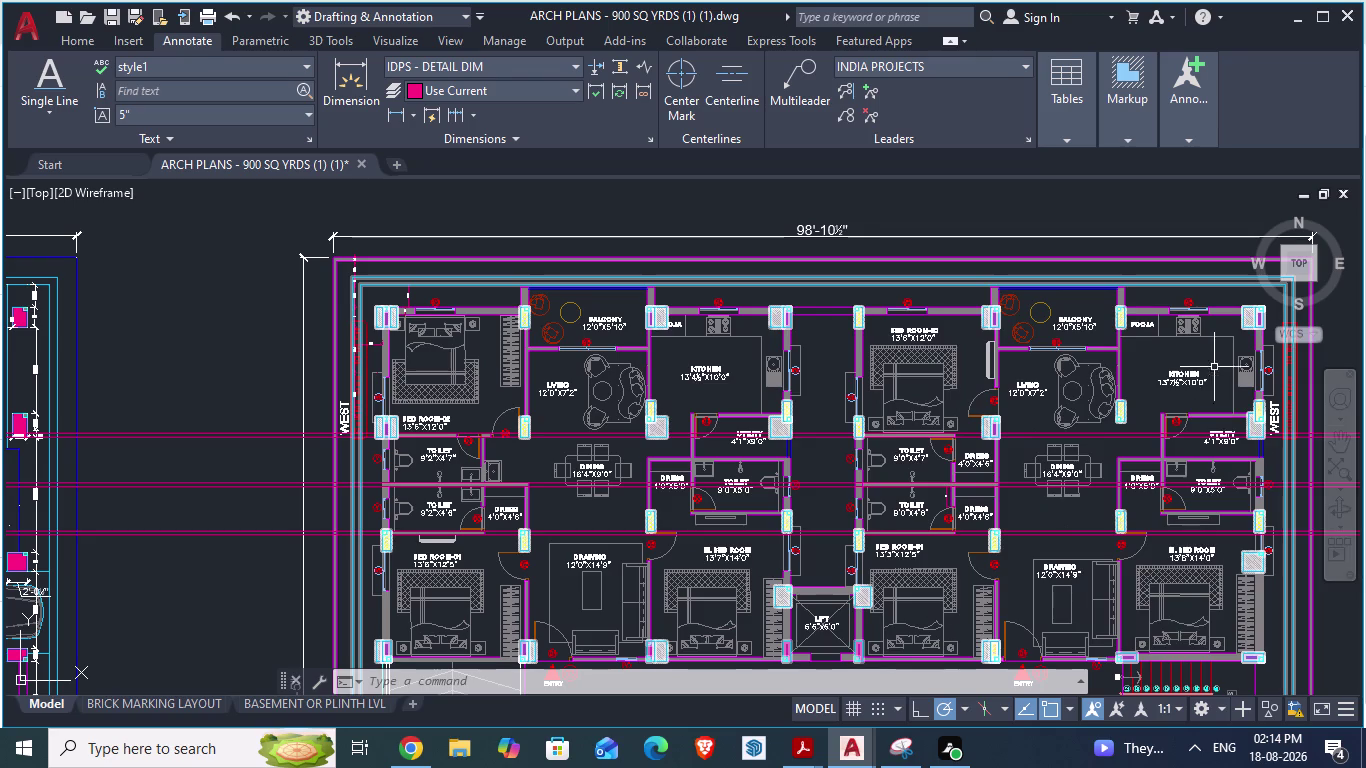
scroll(down, 3)
scroll(up, 3)
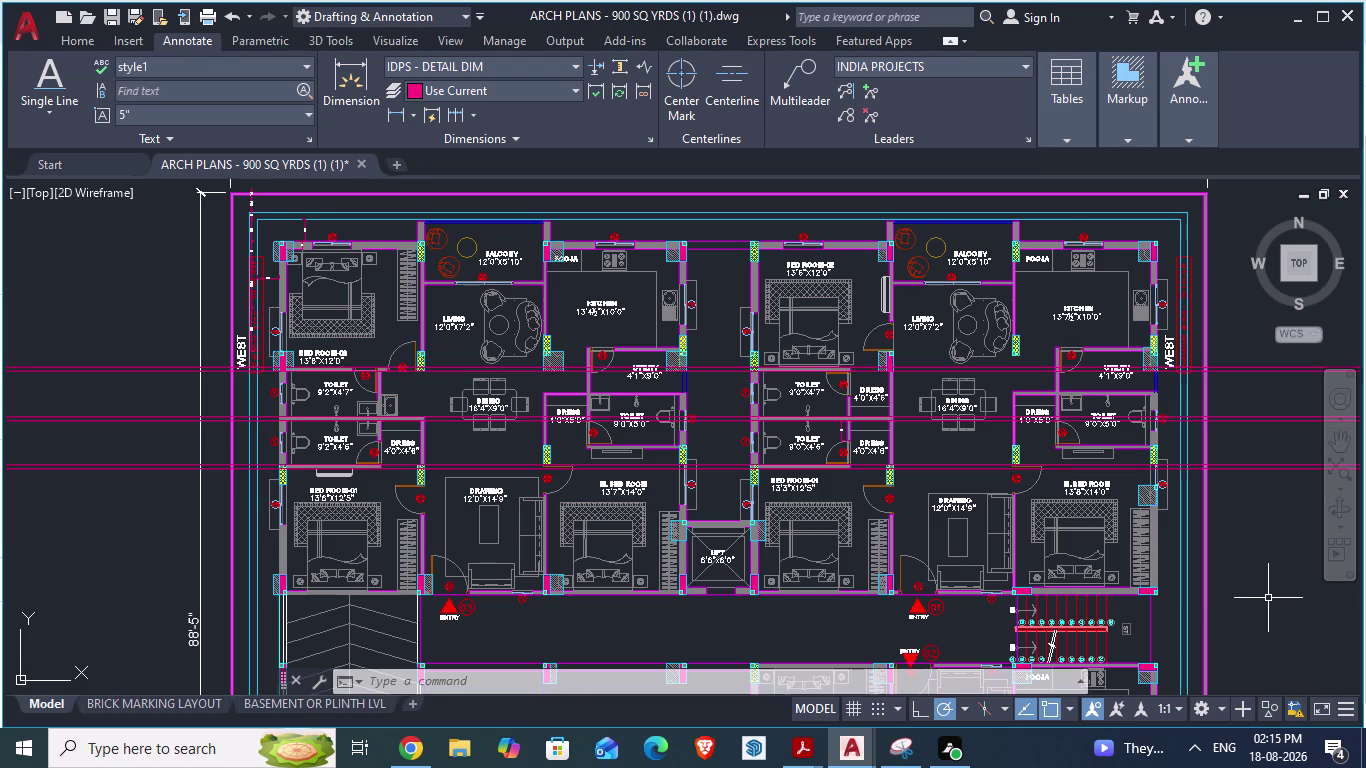
key(alt+Tab)
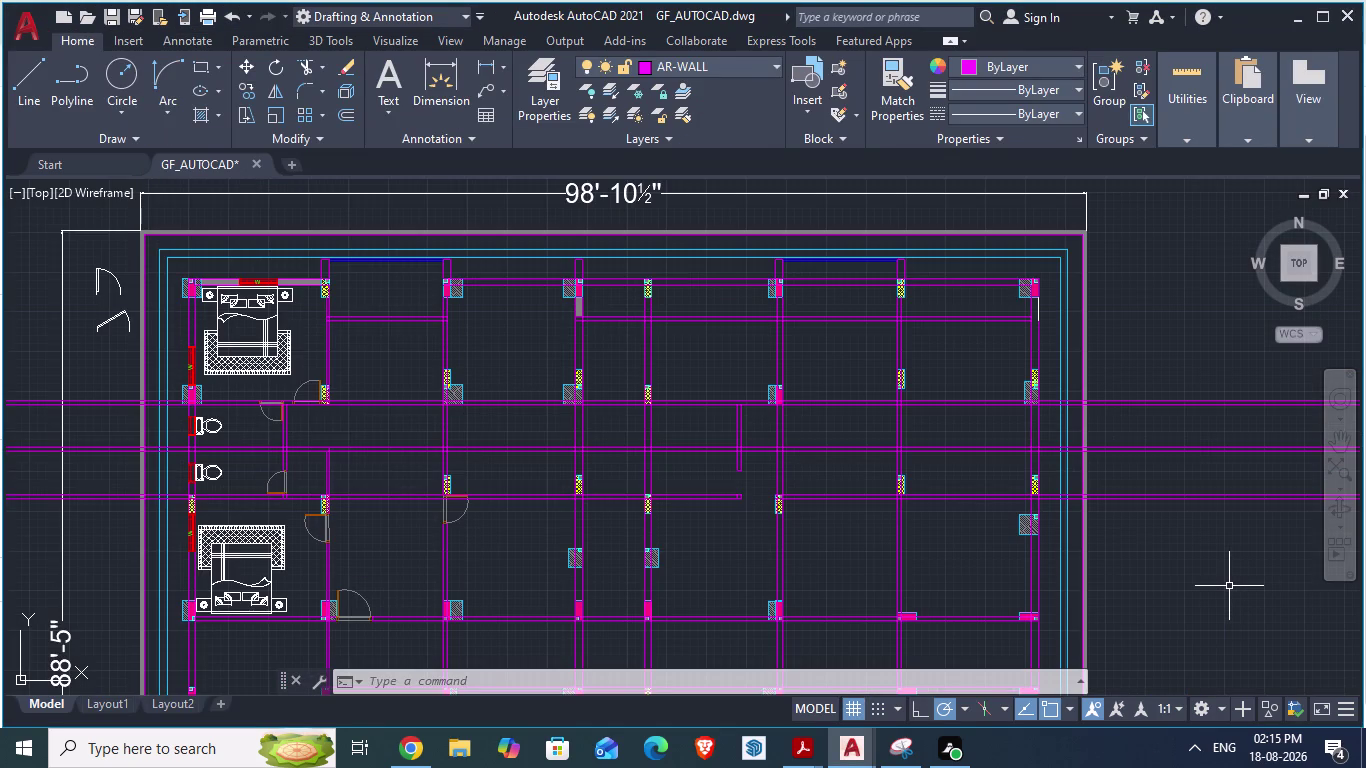
Trim the excess wall line pieces on the right side and beside the upper door.
text(tr)
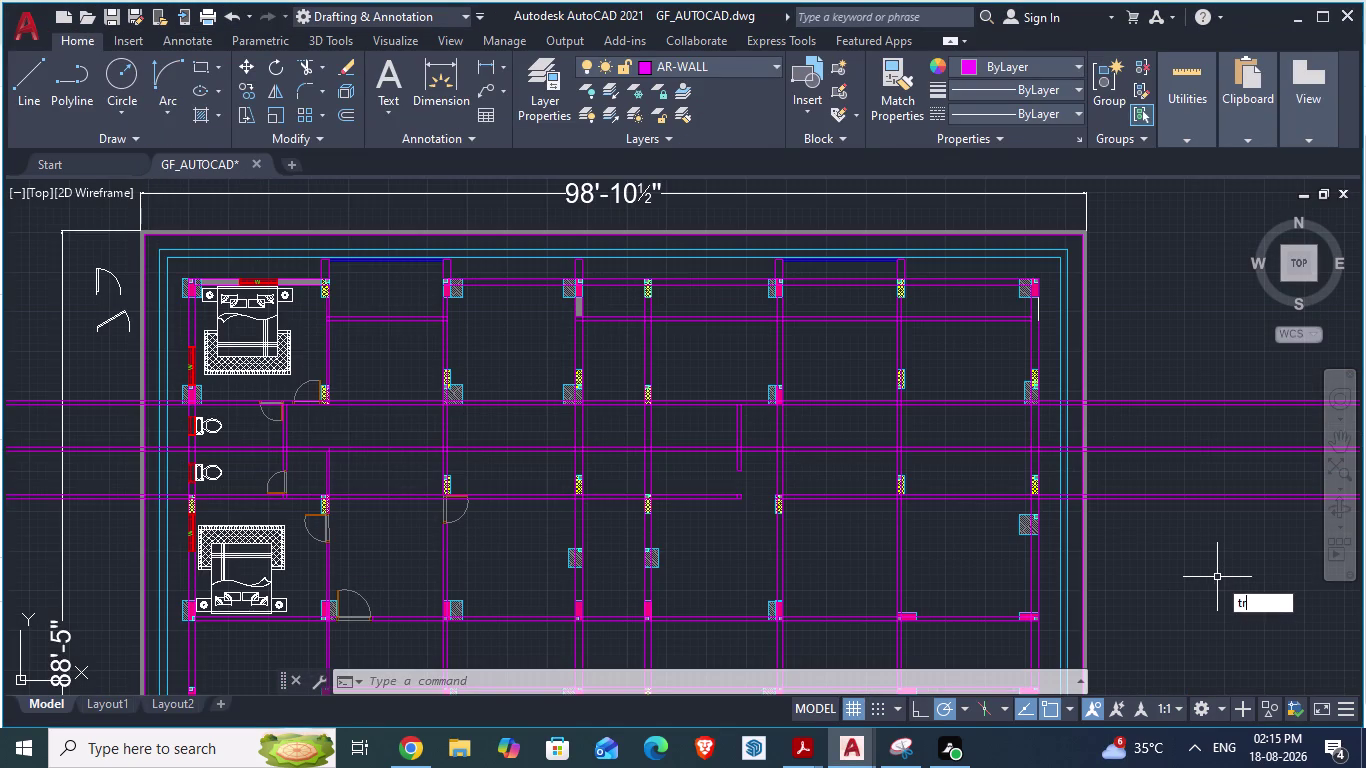
key(Return)
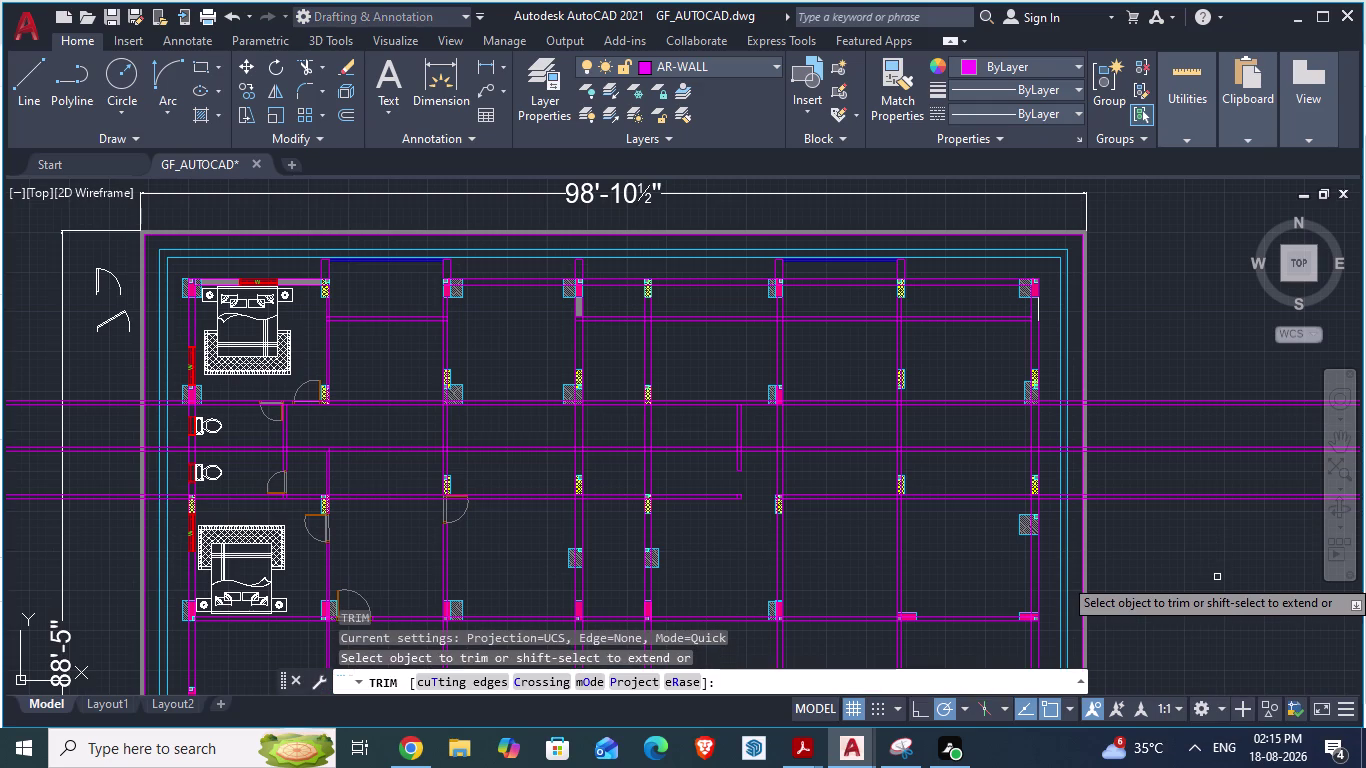
click(611, 447)
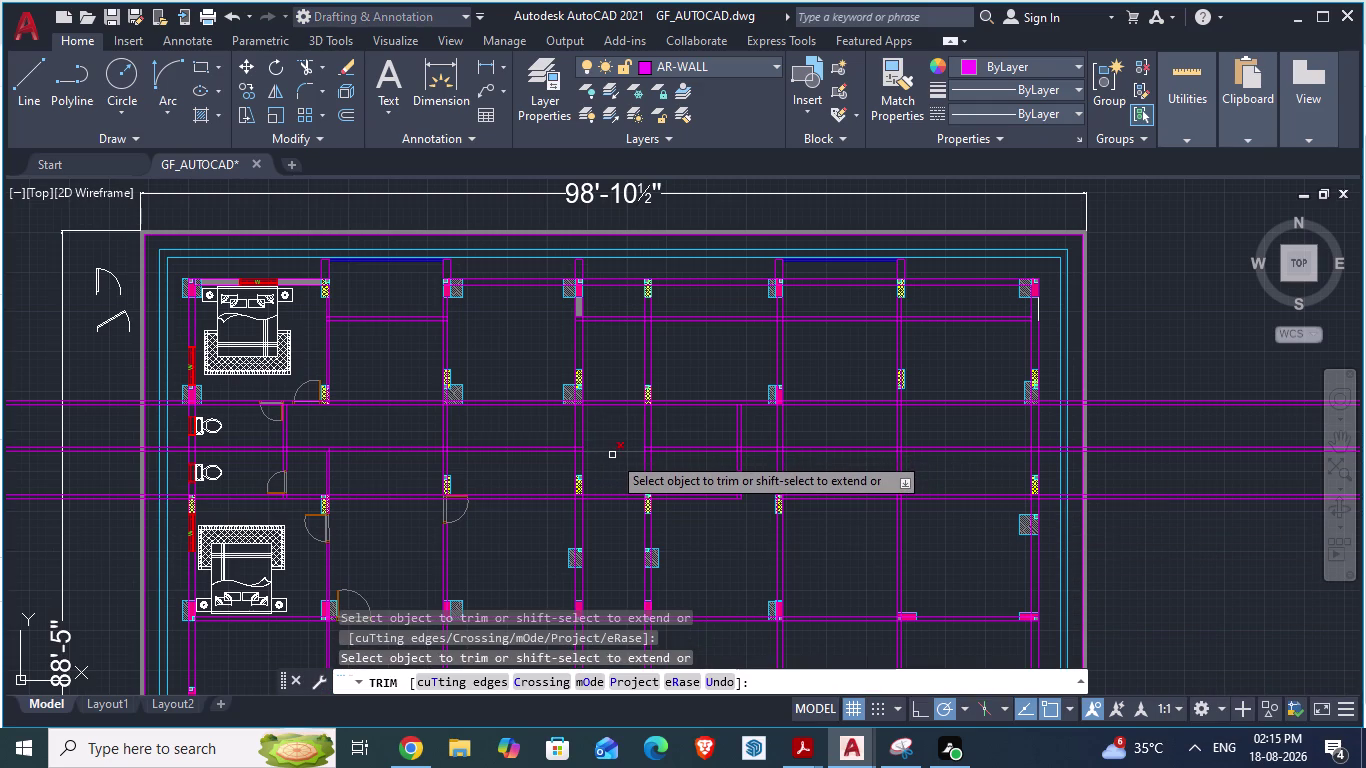
click(612, 455)
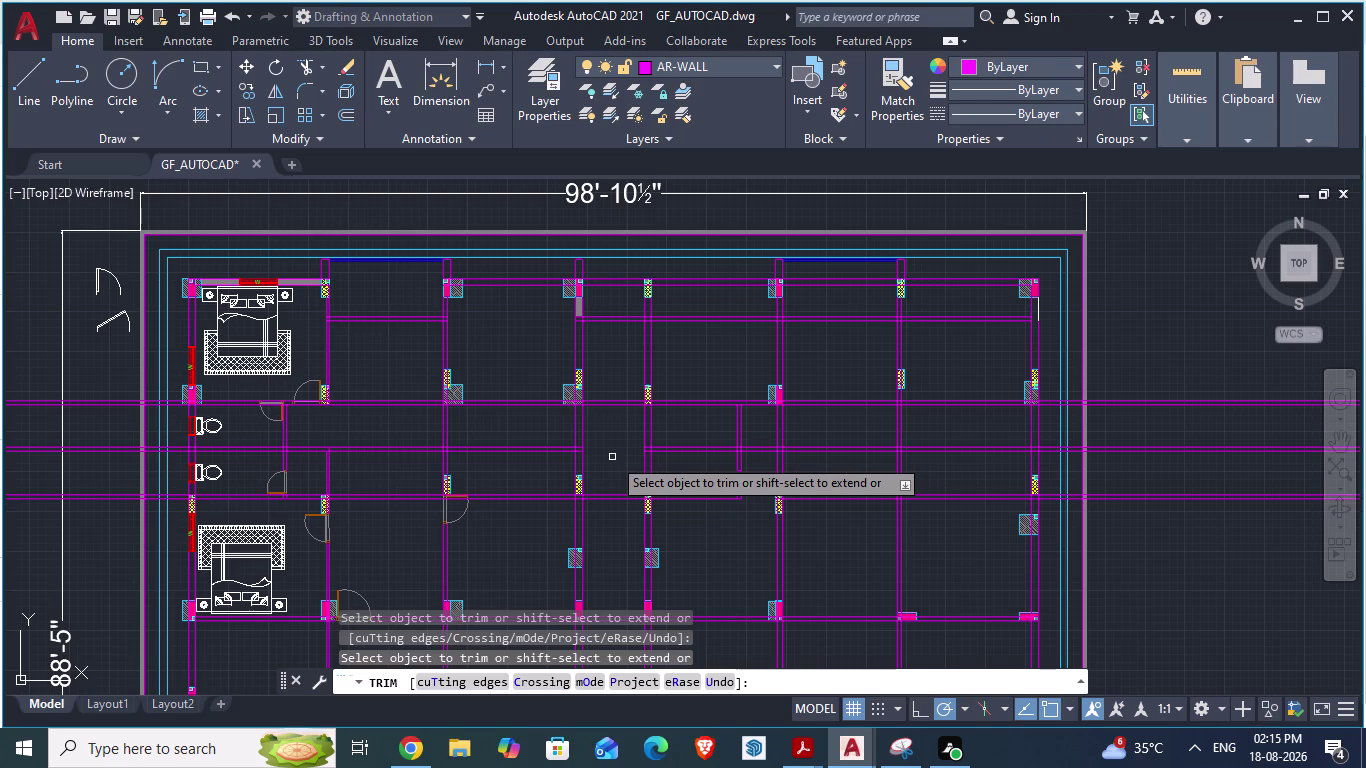
drag(1185, 379, 1177, 500)
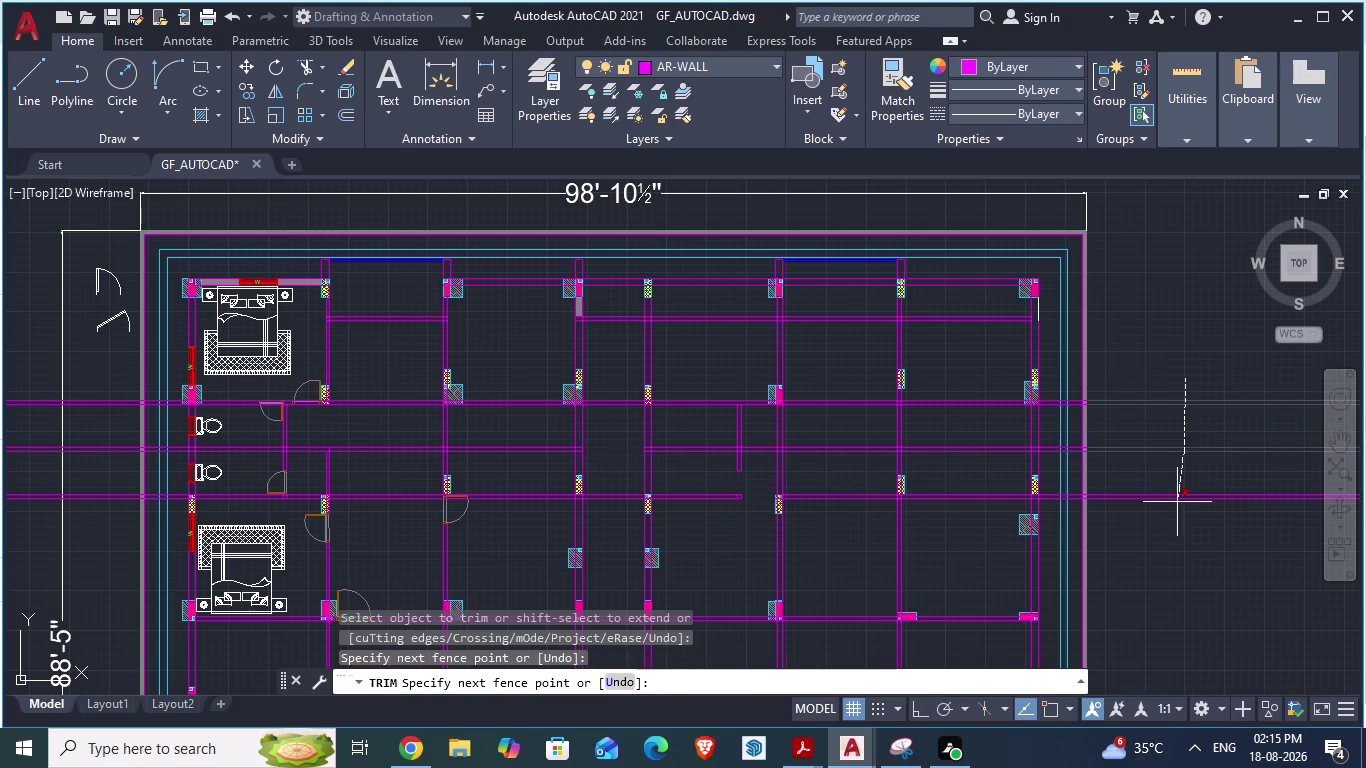
drag(1177, 500, 1170, 546)
drag(38, 343, 15, 442)
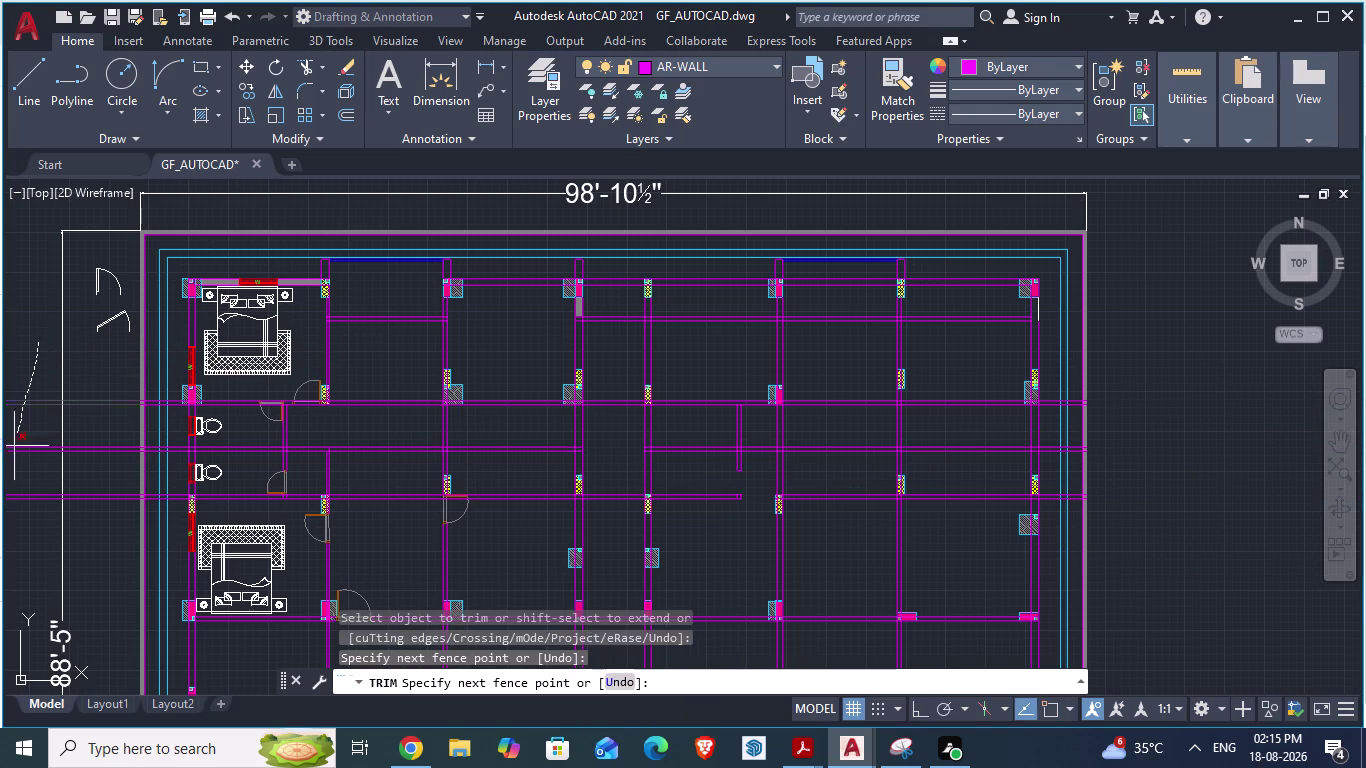
drag(15, 442, 5, 568)
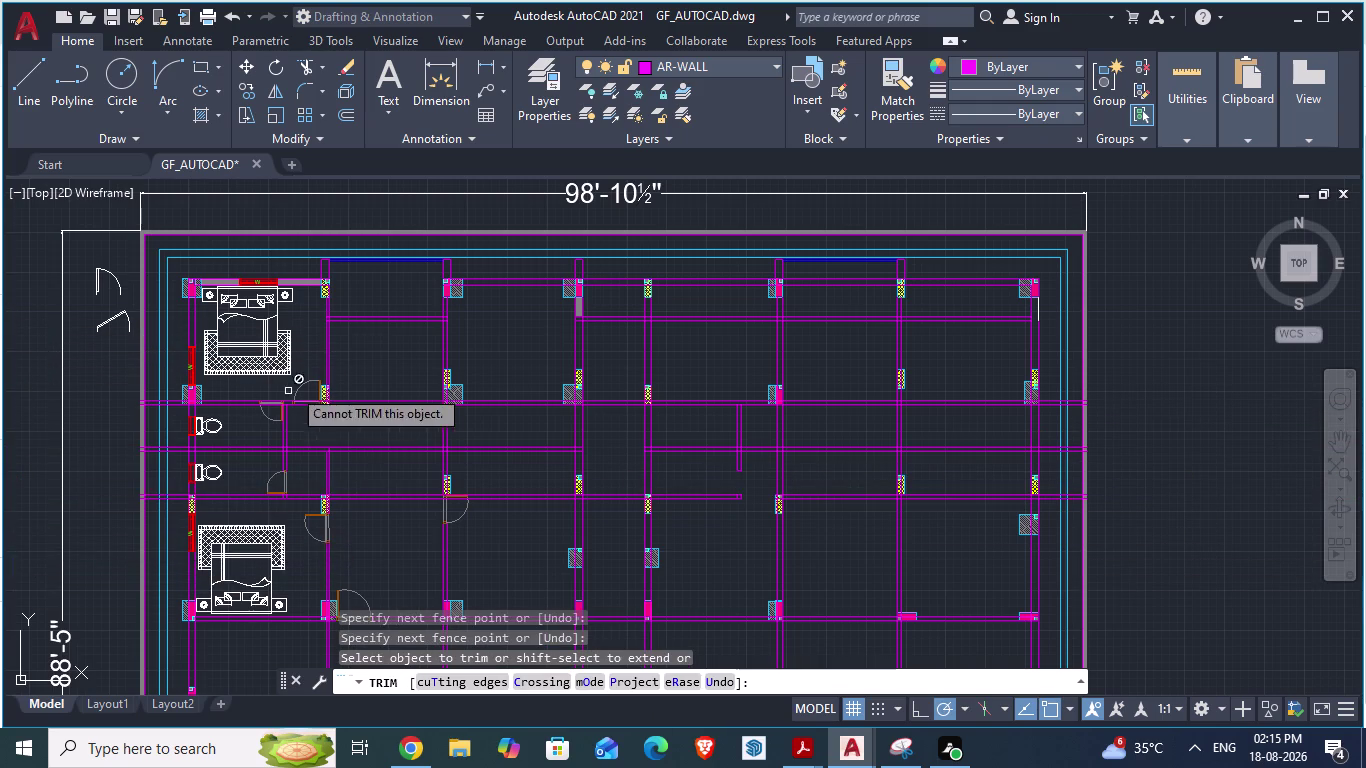
scroll(down, 3)
scroll(up, 3)
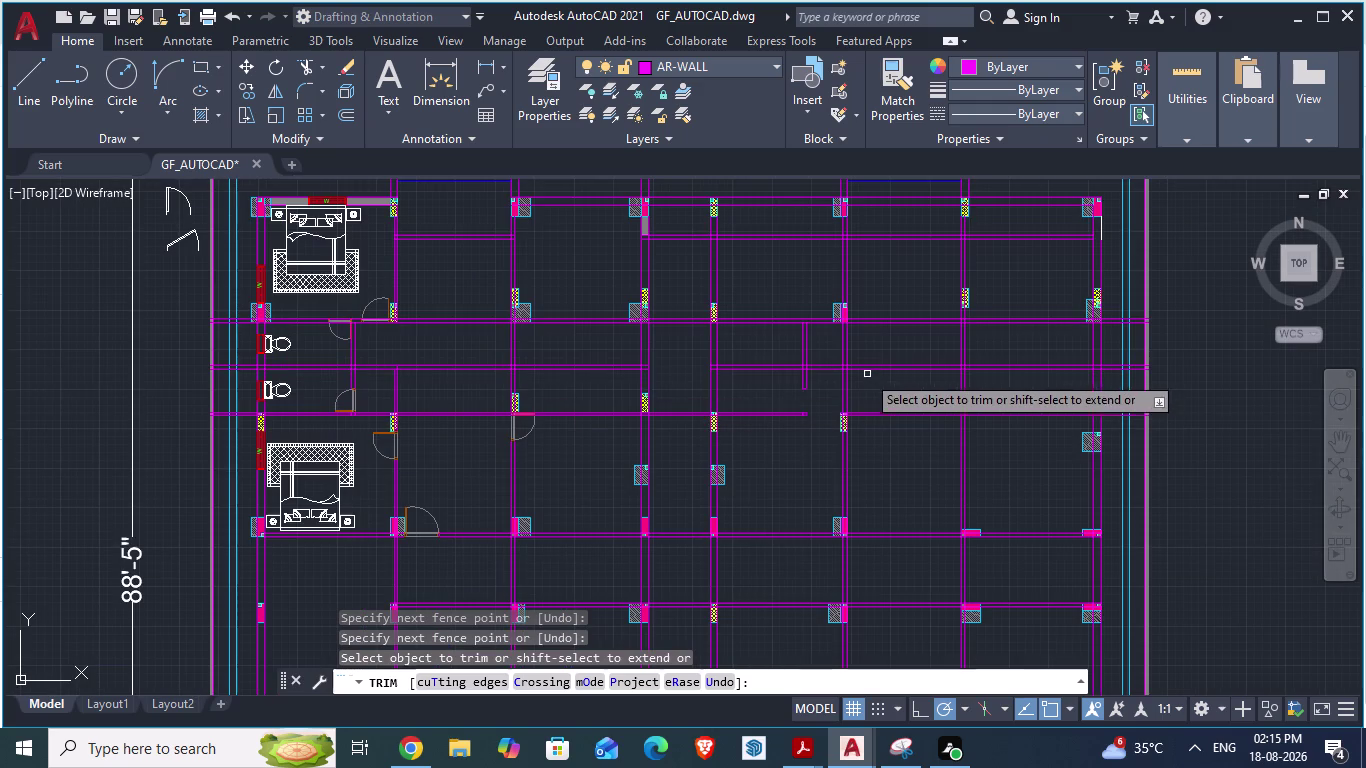
scroll(up, 3)
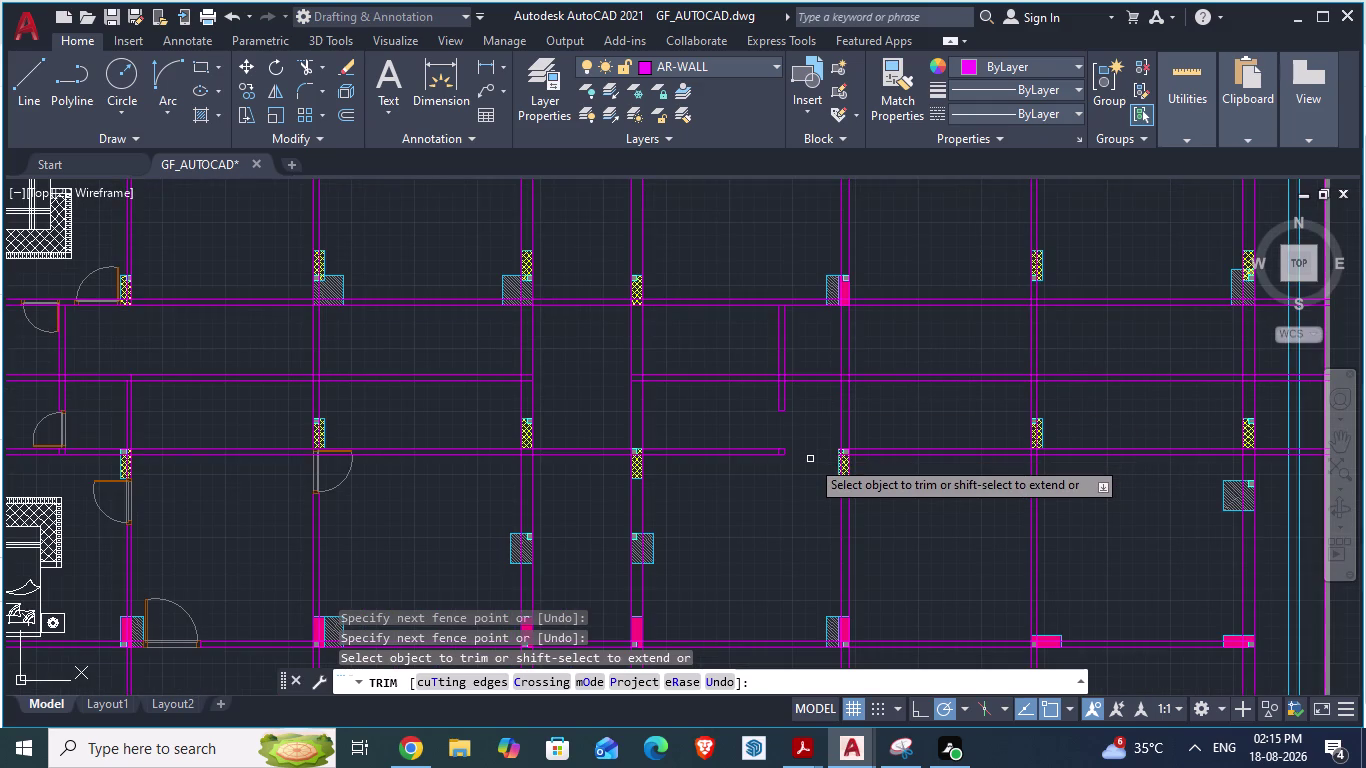
Toggle between GF_AUTOCAD and ARCH PLANS, ending on the ARCH PLANS reference drawing.
key(alt+Tab)
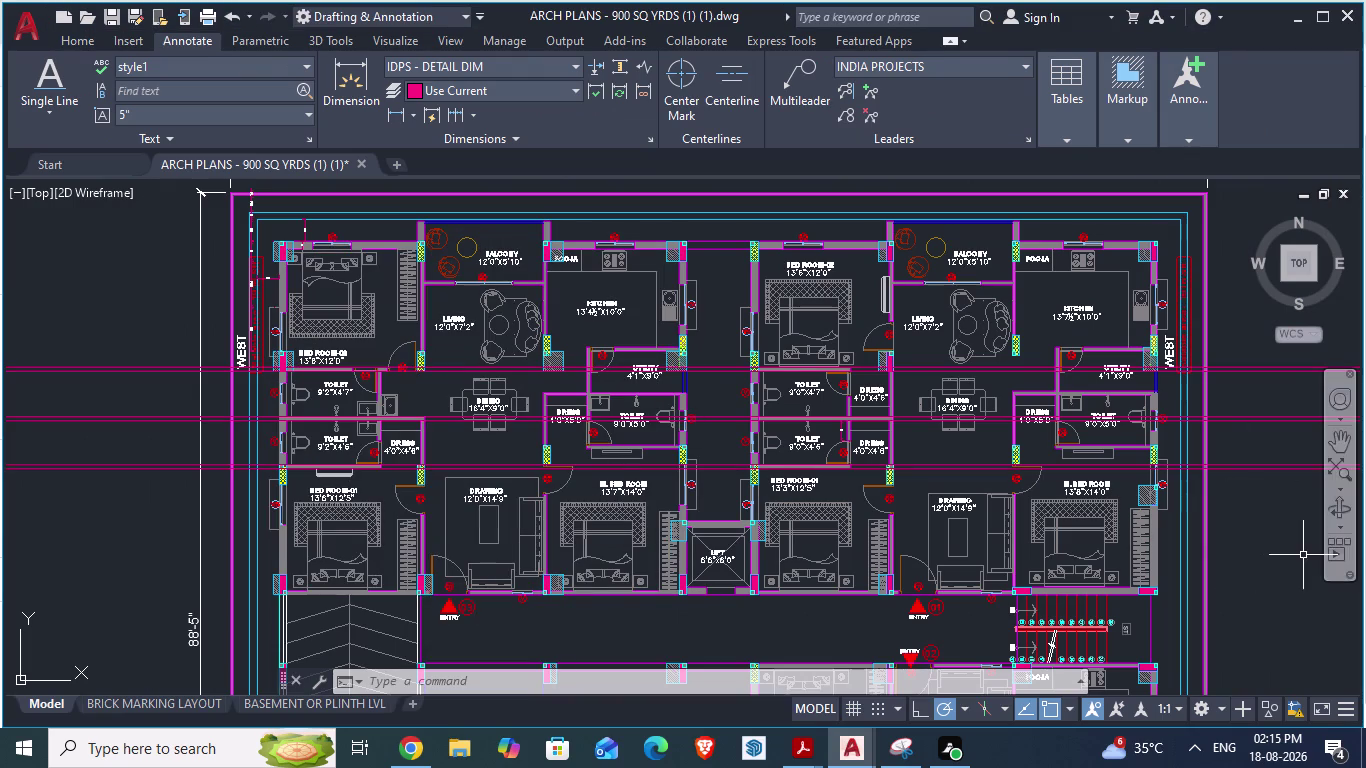
key(alt+Tab)
scroll(down, 3)
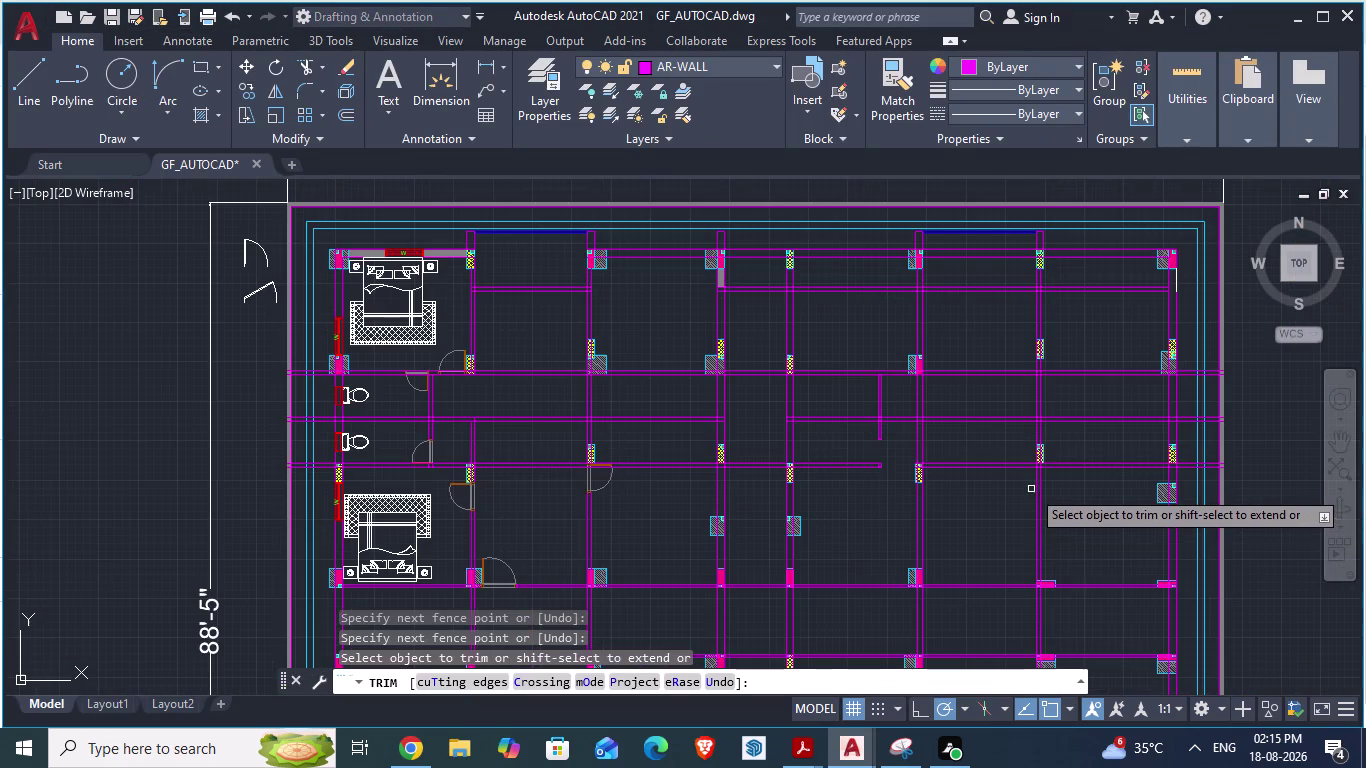
key(alt+Tab)
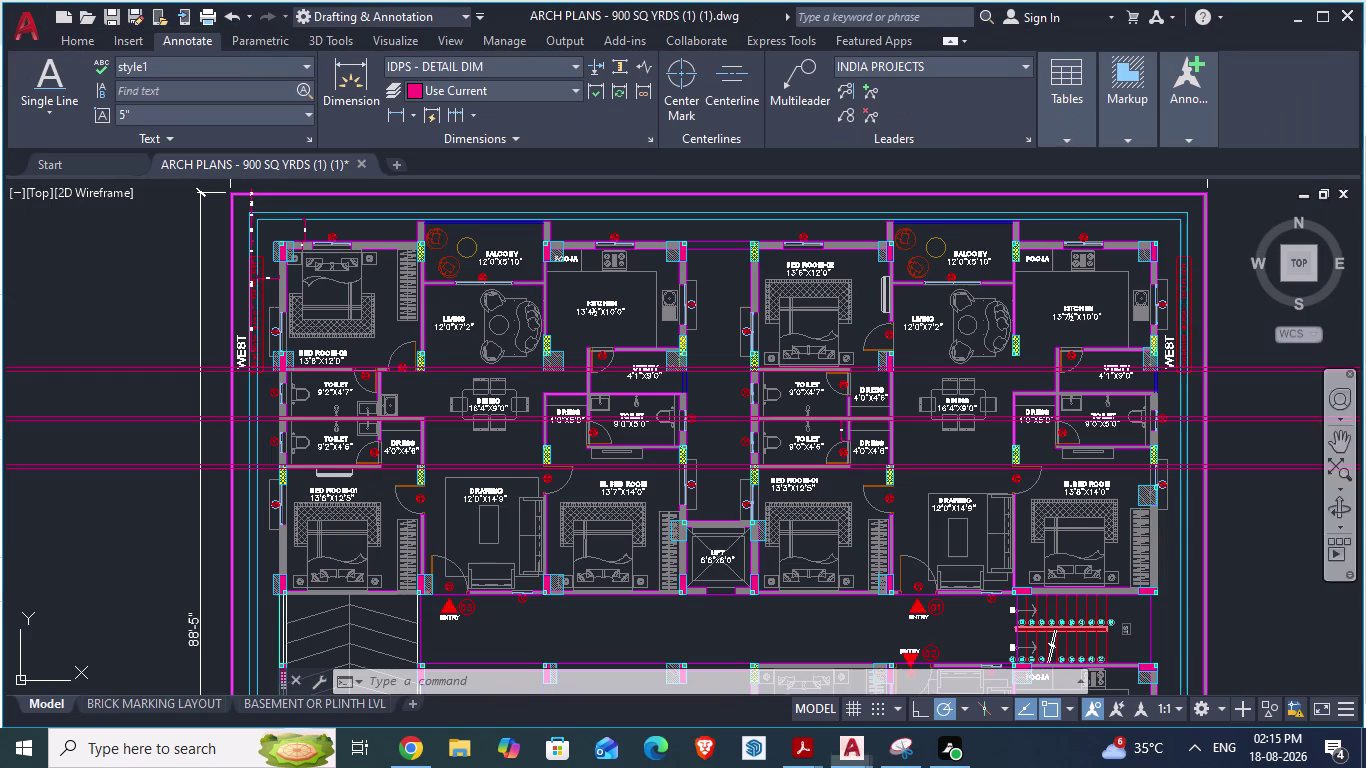
key(alt+Tab)
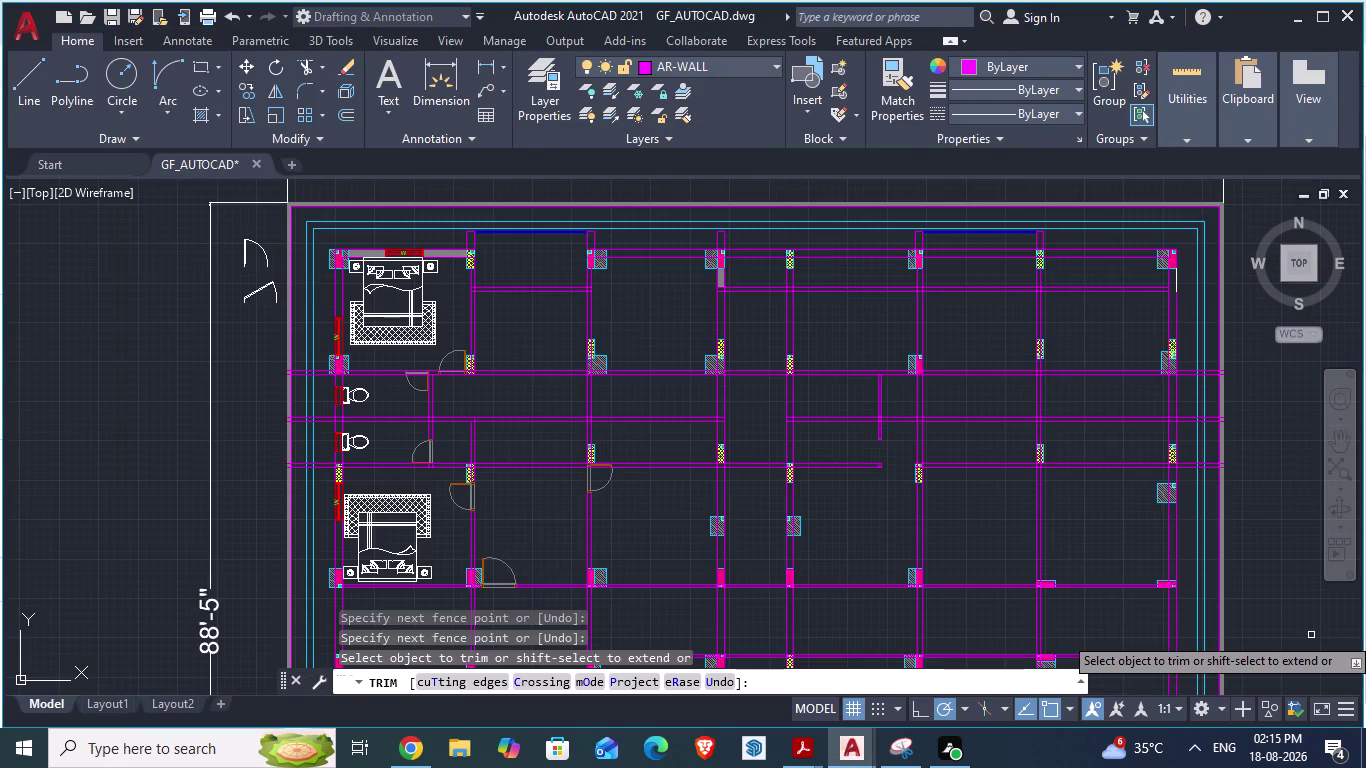
key(alt+Tab)
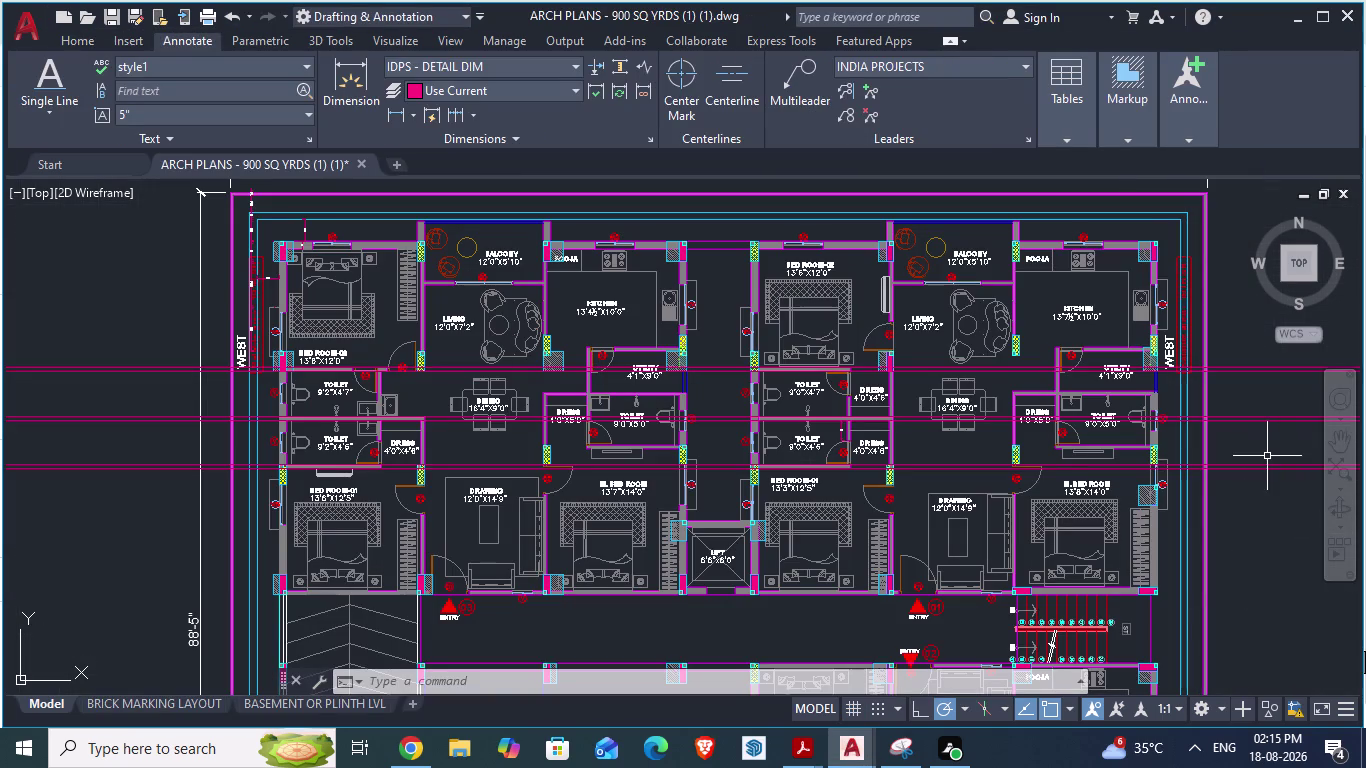
Fence-trim the crossed lines across the toilet walls in ARCH PLANS.
text(tr)
key(Return)
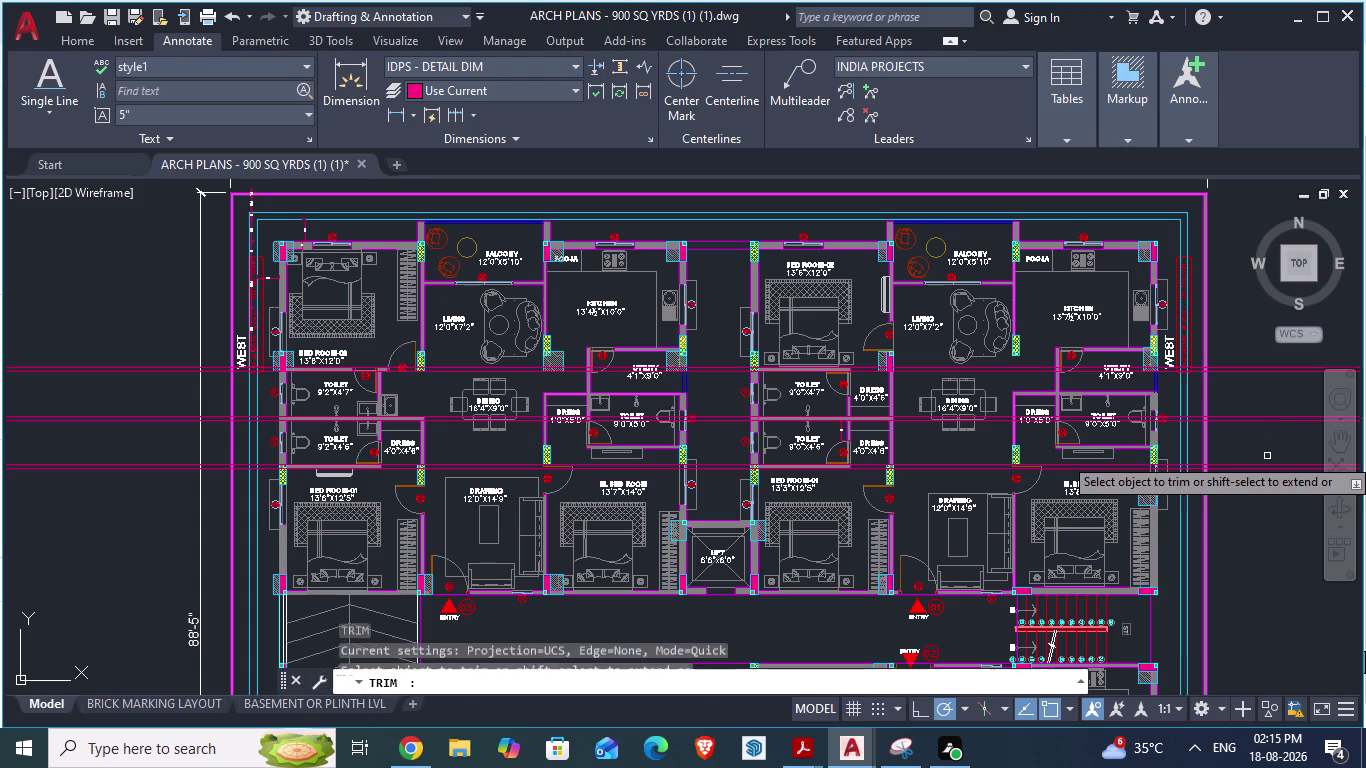
drag(1253, 338, 1264, 496)
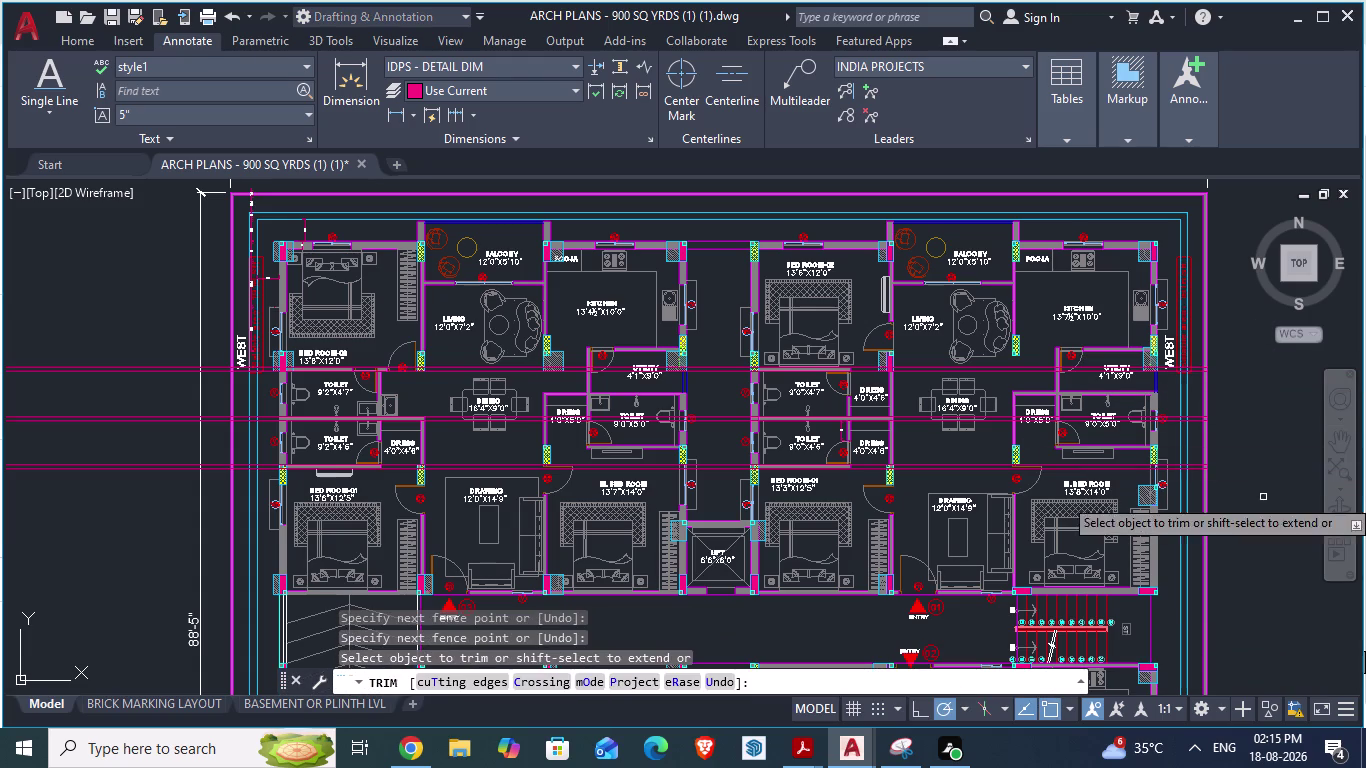
drag(66, 303, 67, 549)
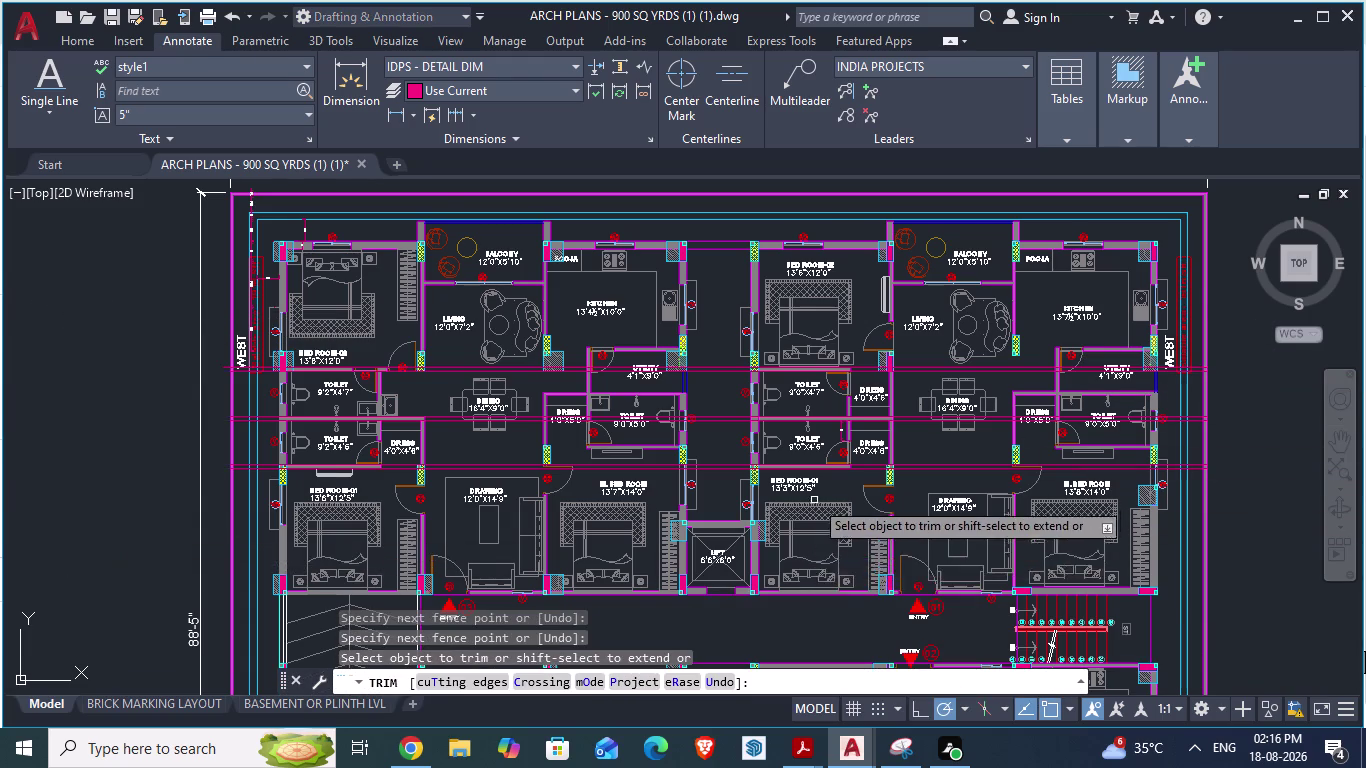
scroll(up, 3)
click(925, 422)
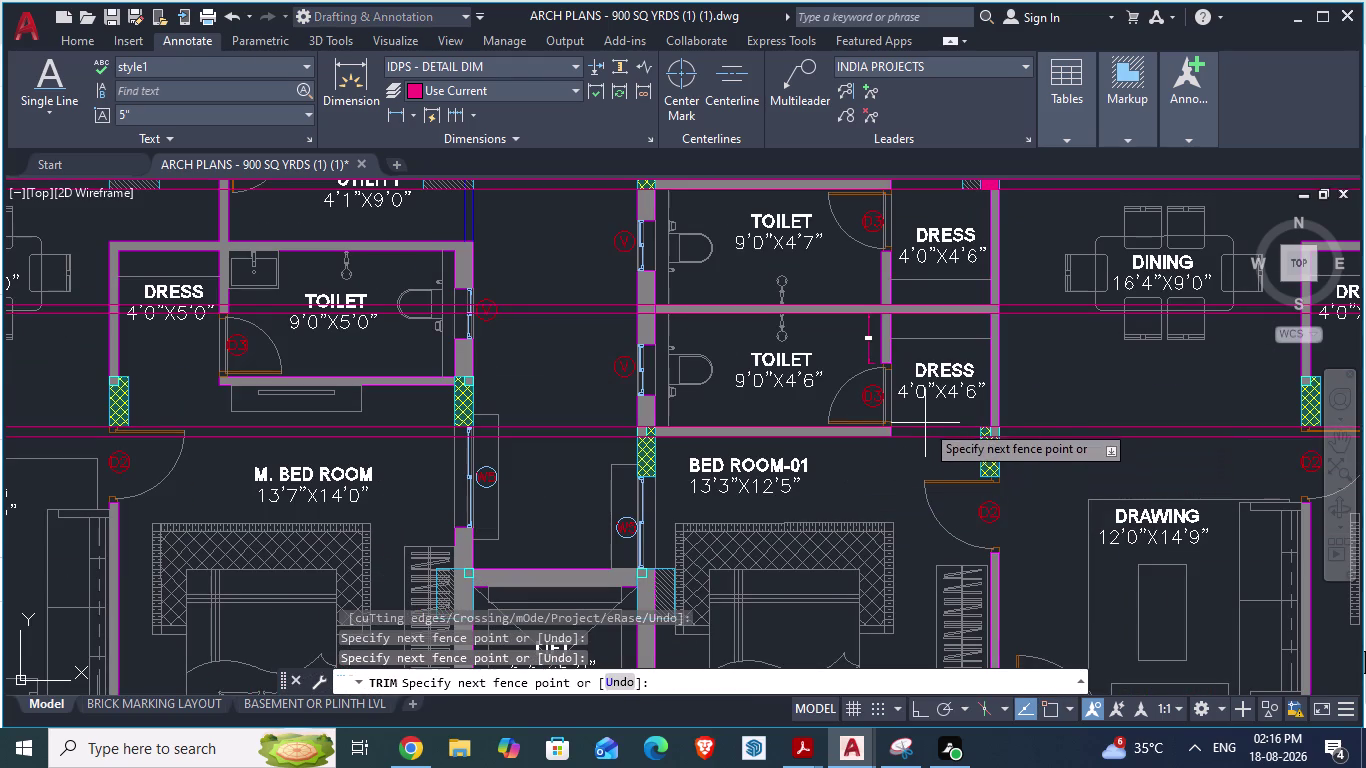
click(924, 441)
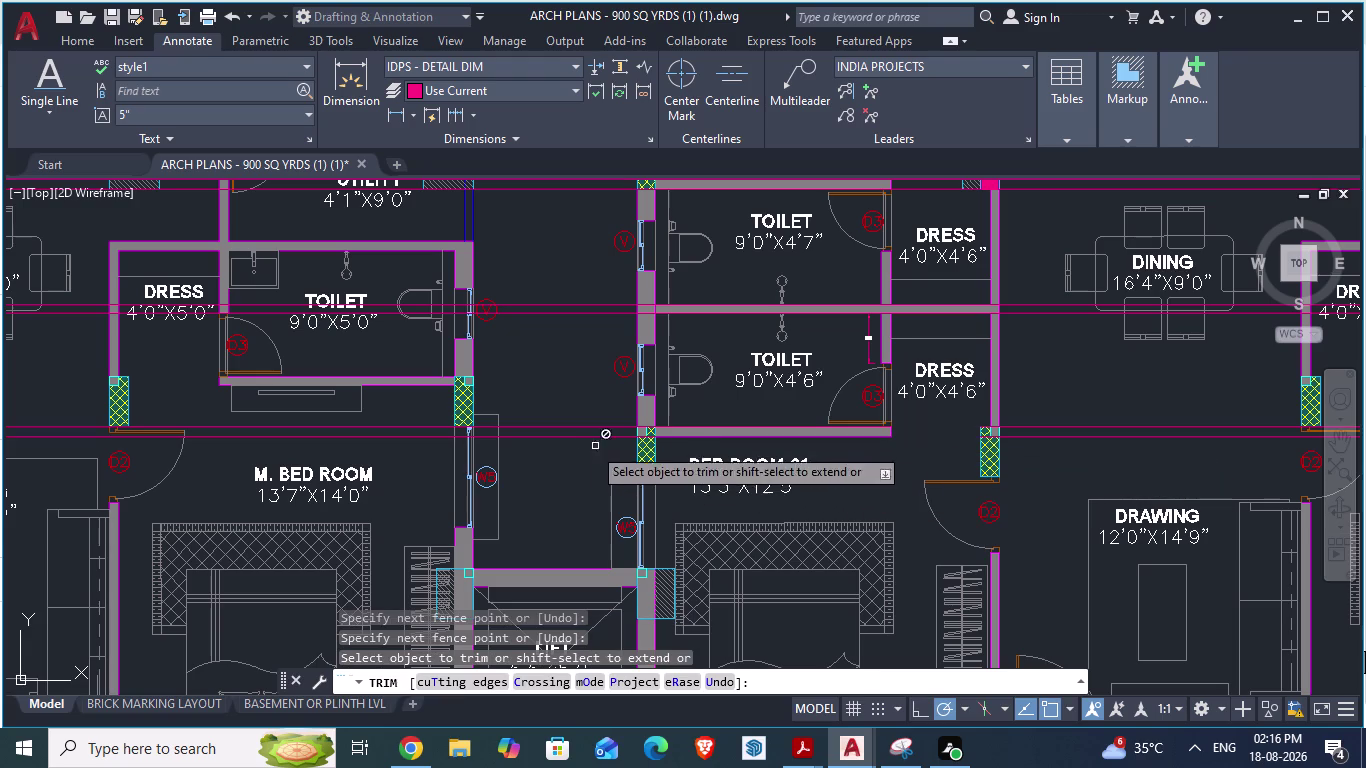
drag(542, 202, 553, 486)
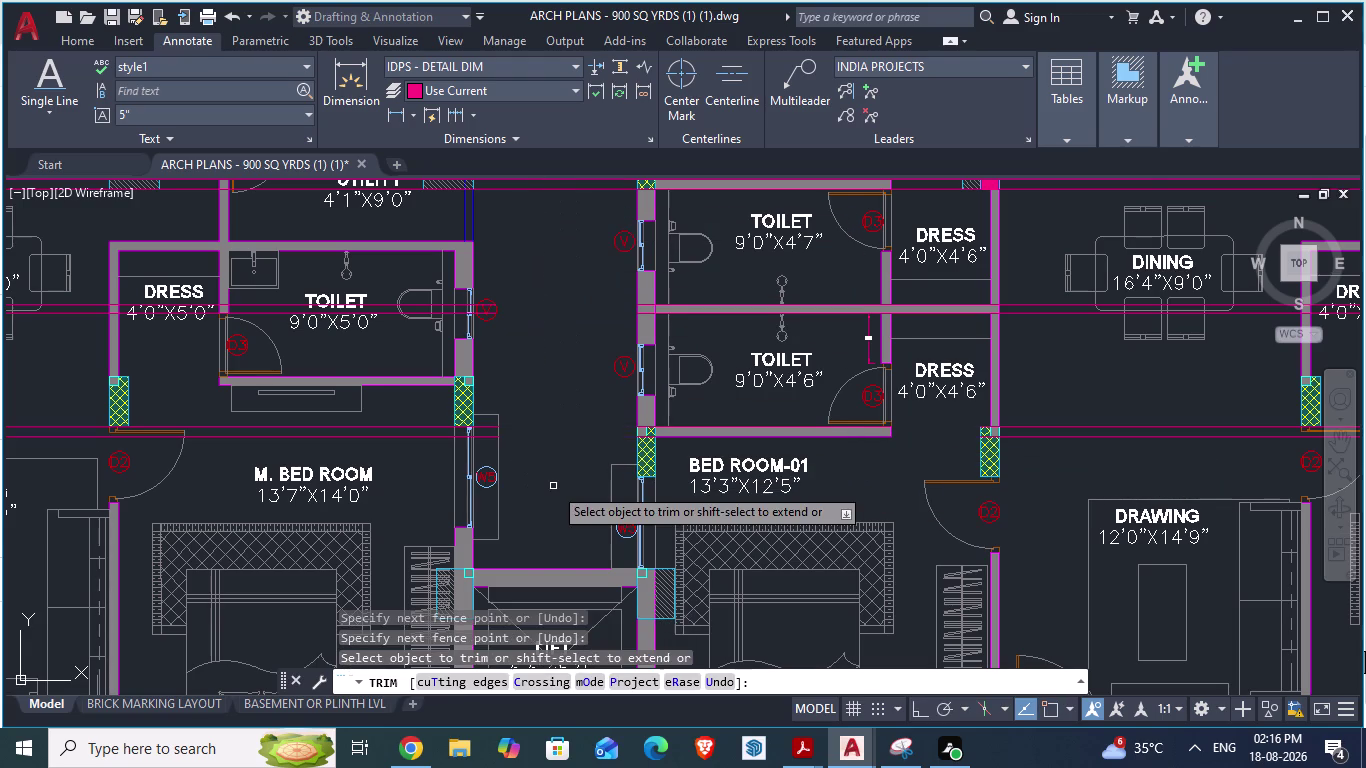
scroll(down, 3)
scroll(up, 3)
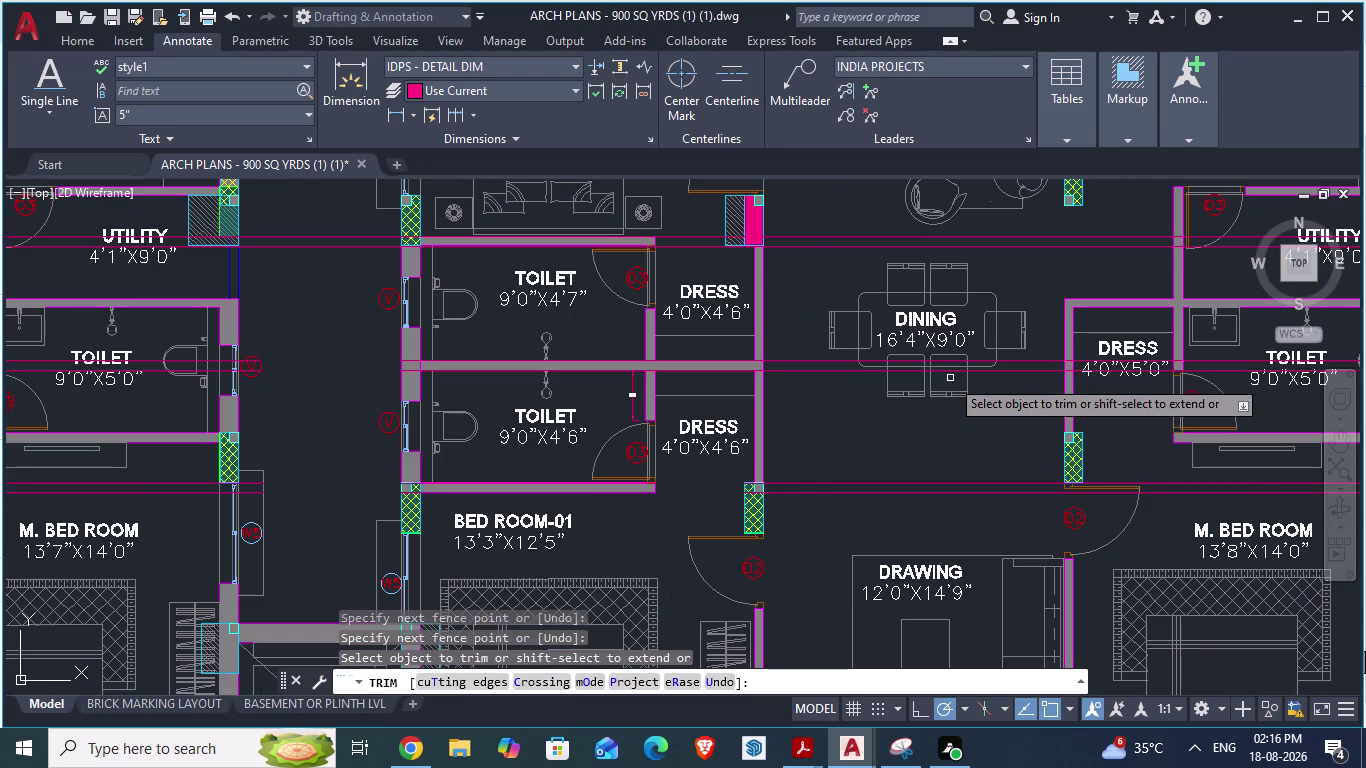
drag(798, 216, 813, 414)
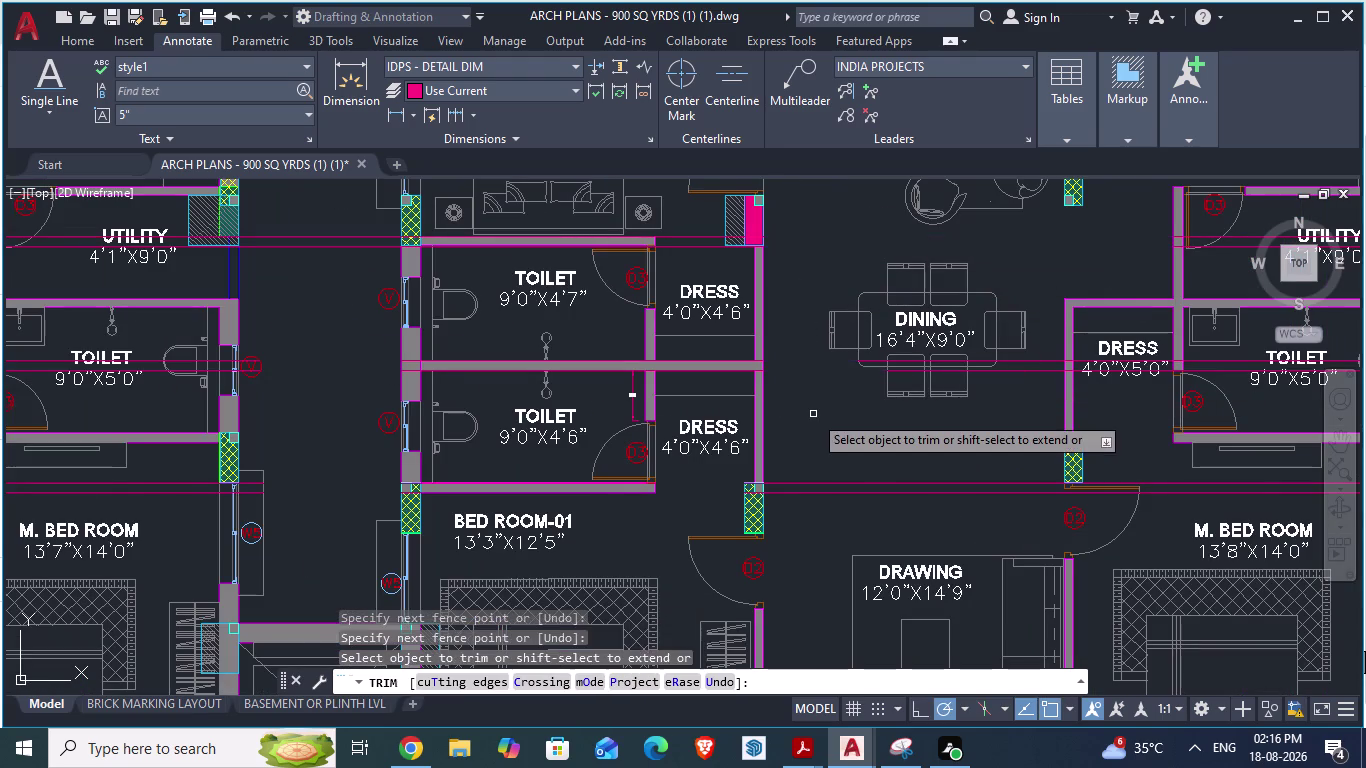
scroll(down, 3)
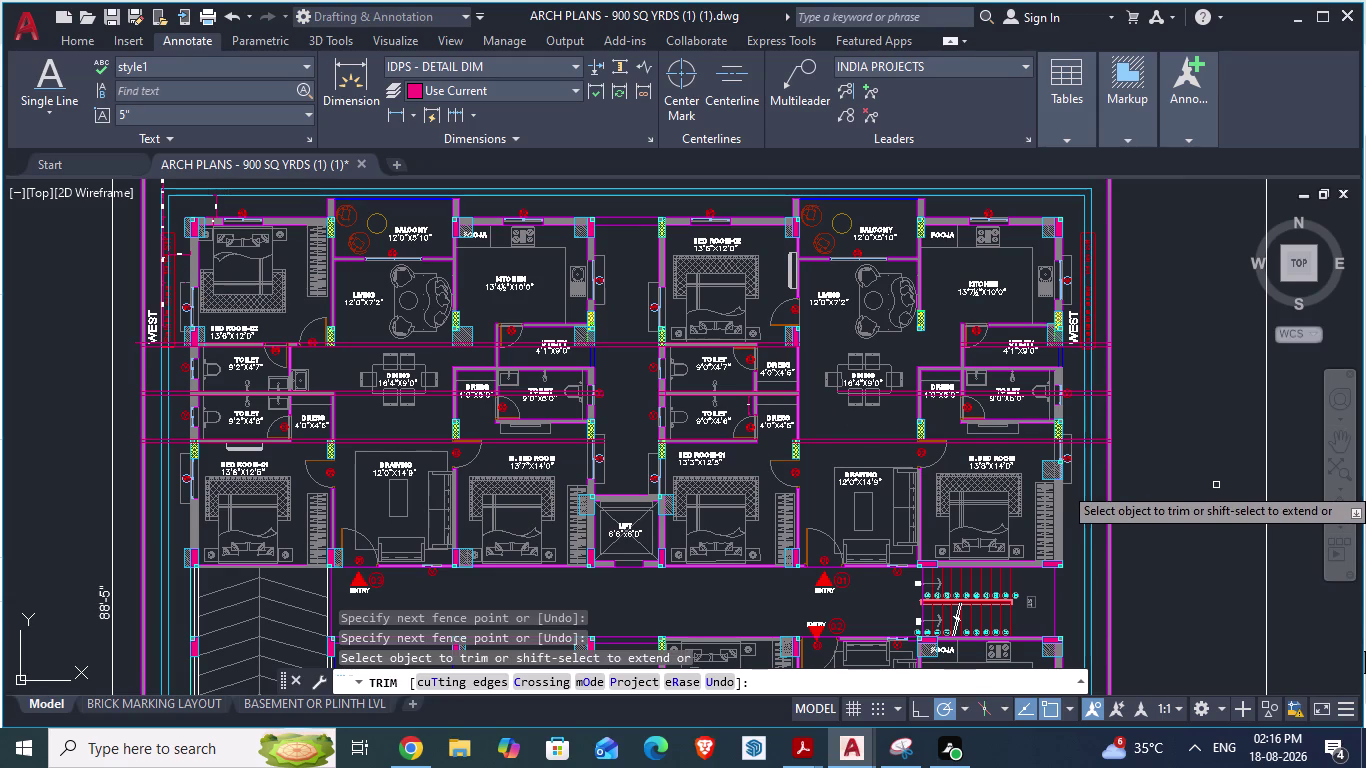
Return to GF_AUTOCAD and trim the stray line at the wall junction.
key(alt+Tab)
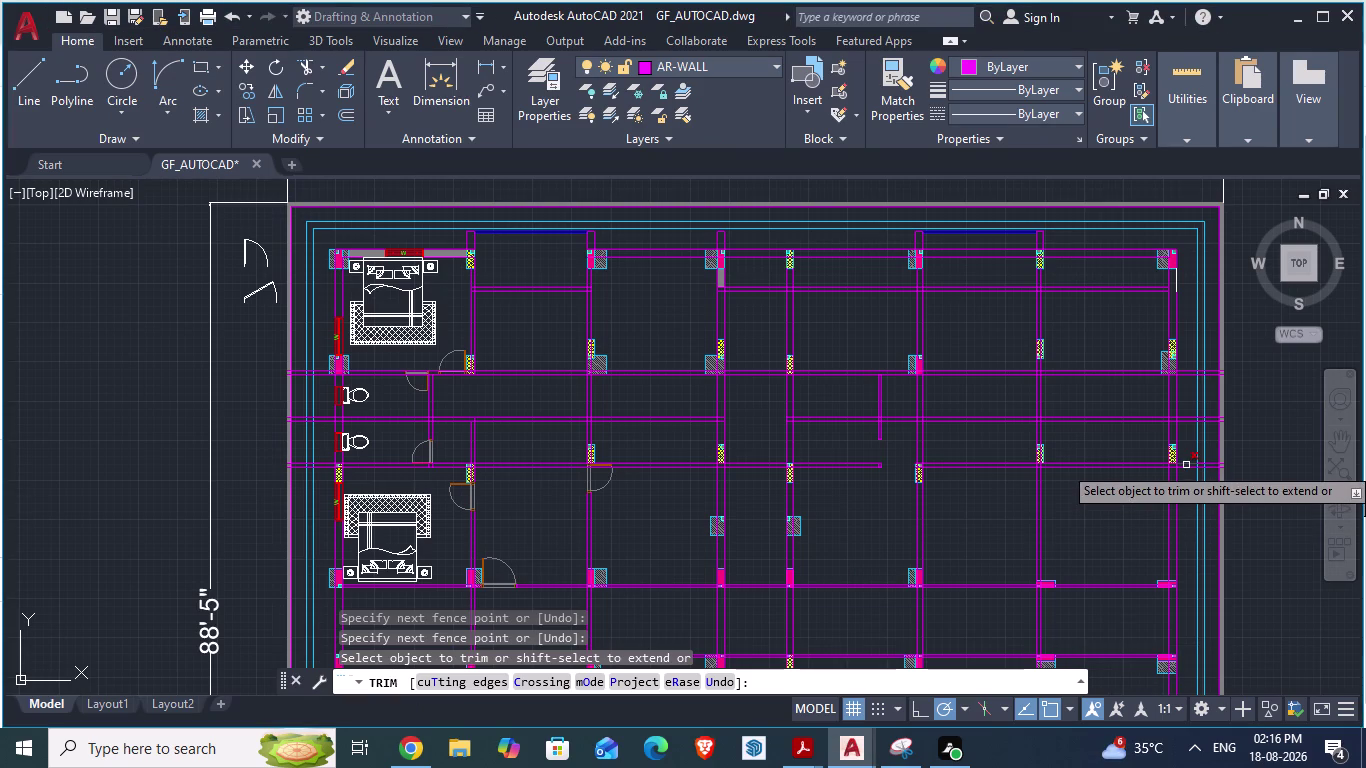
key(alt+Tab)
key(alt+Tab)
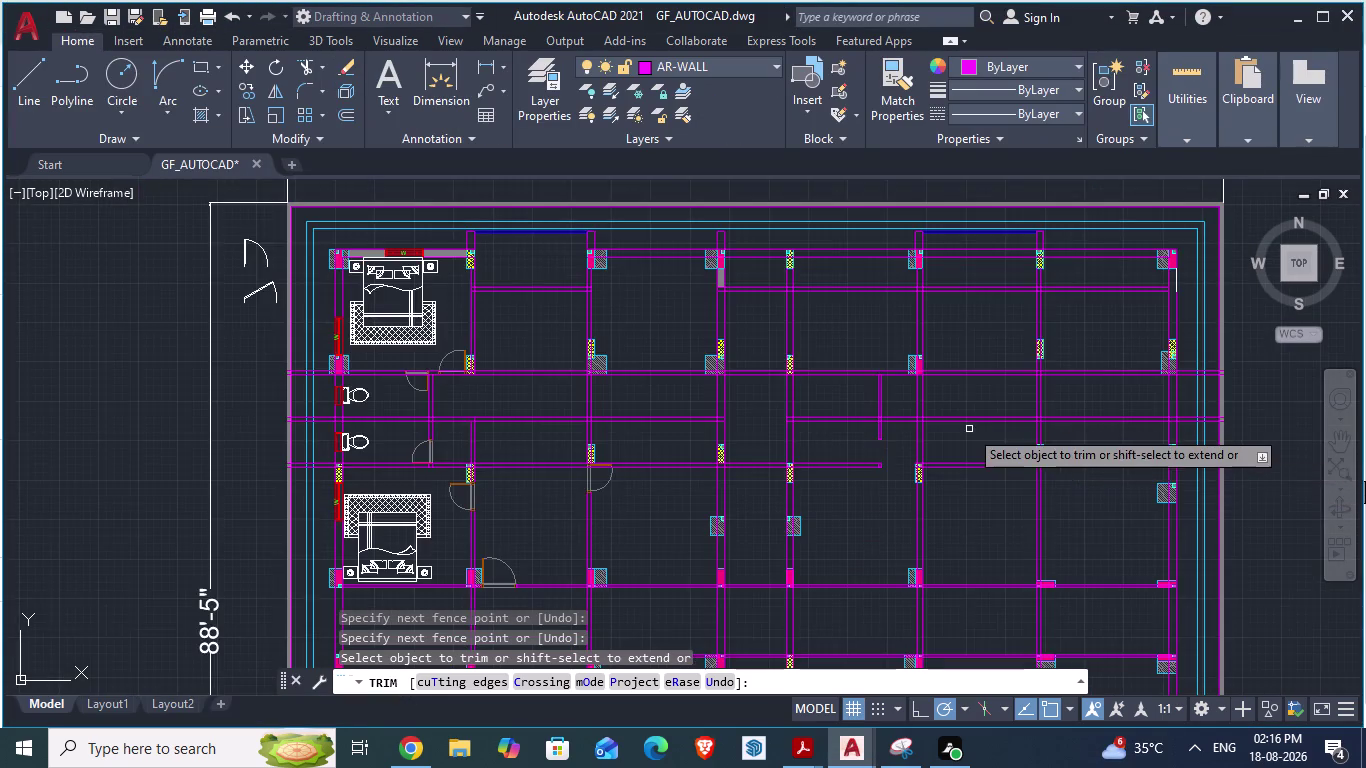
scroll(up, 3)
scroll(up, 3)
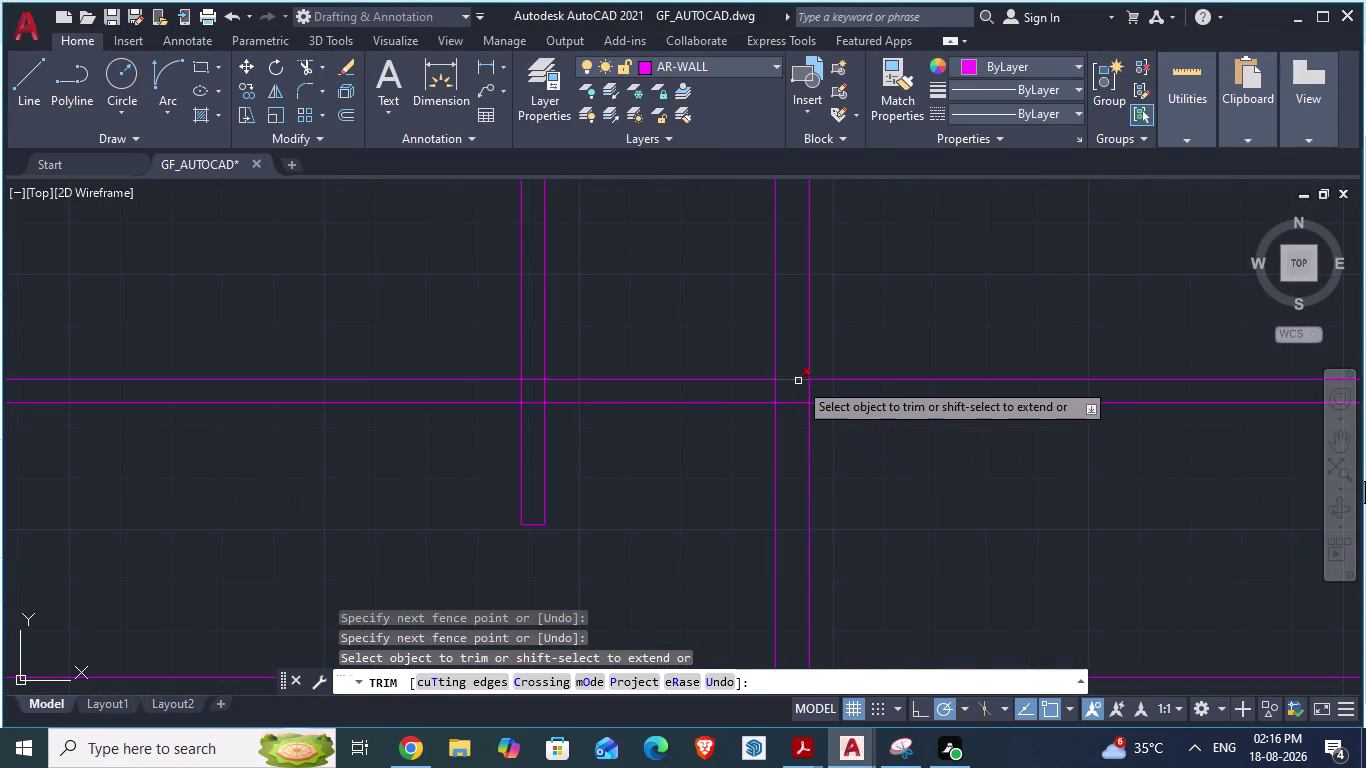
click(798, 381)
click(797, 401)
scroll(down, 3)
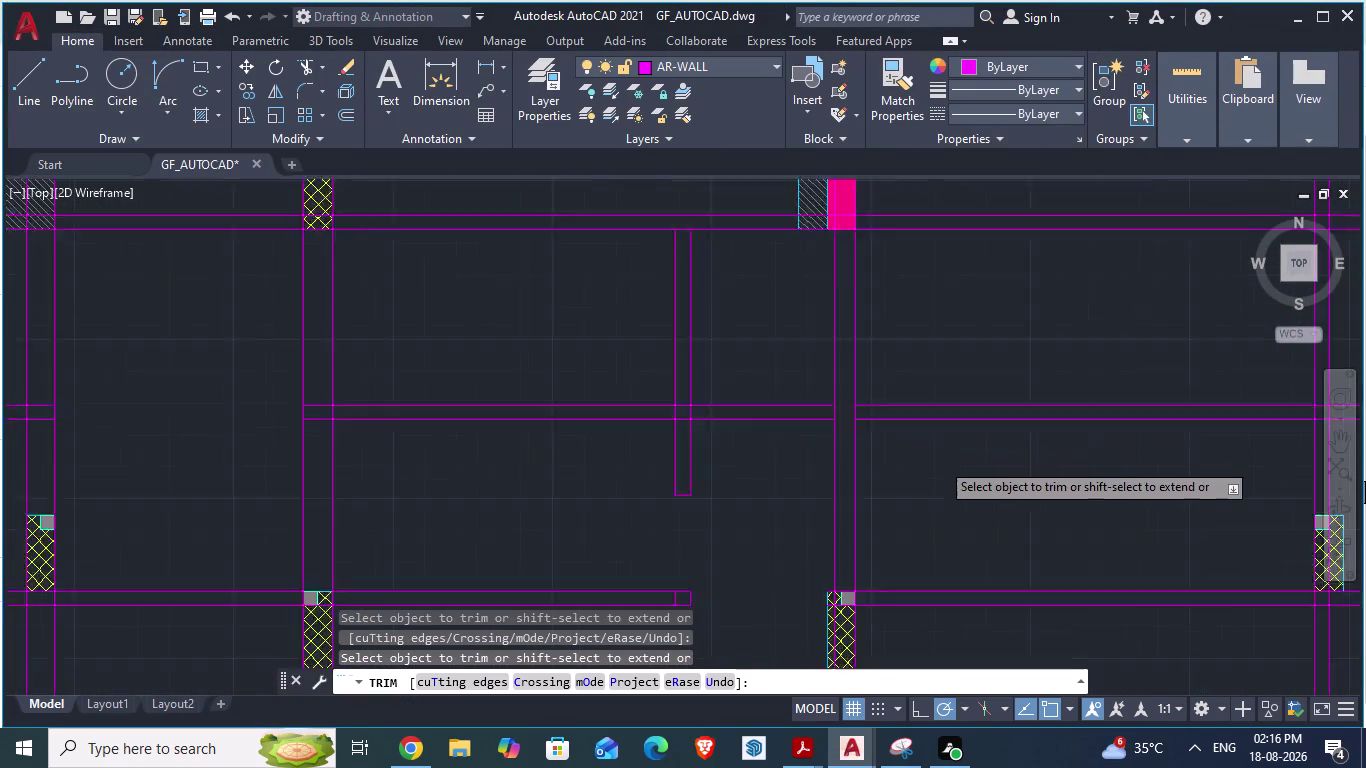
Fence-trim the partition junction, removing the wall line inside it.
key(alt+Tab)
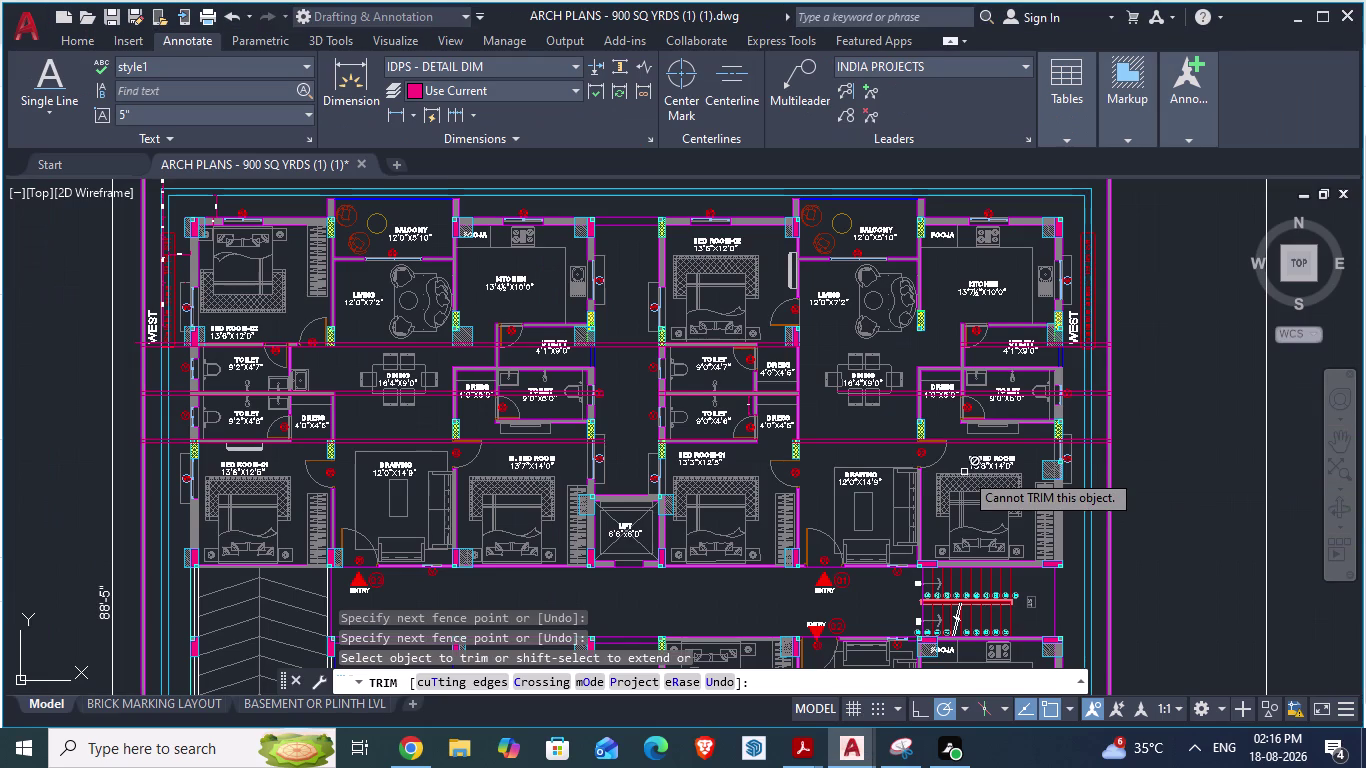
key(alt+Tab)
scroll(up, 3)
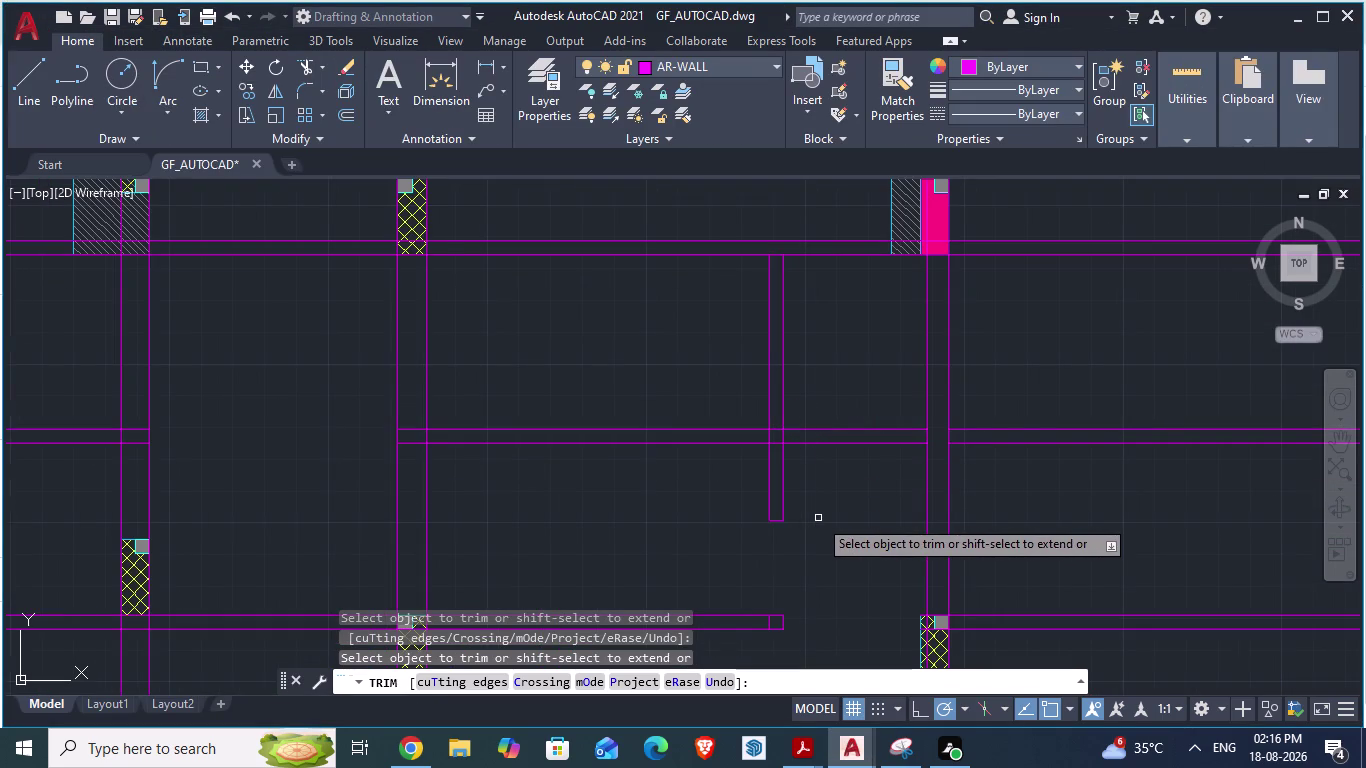
scroll(up, 3)
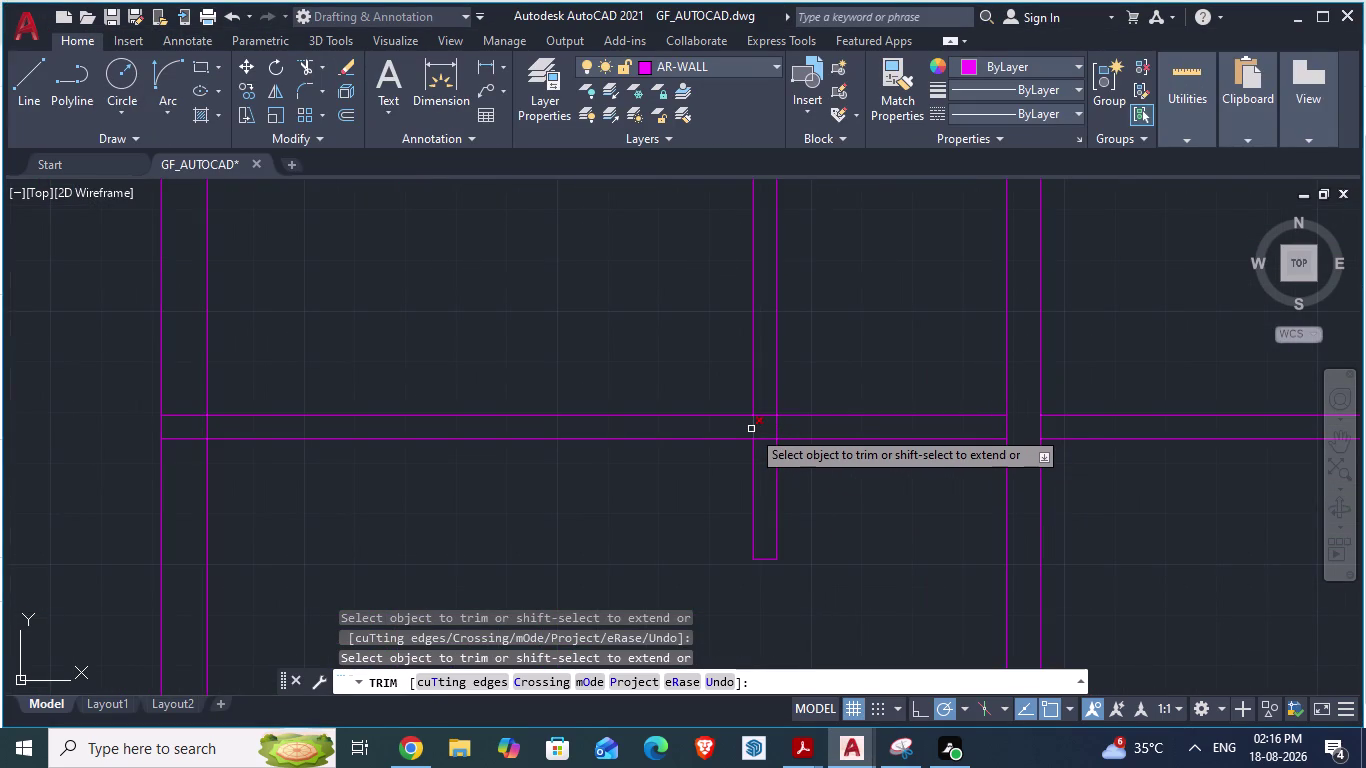
click(751, 429)
click(782, 426)
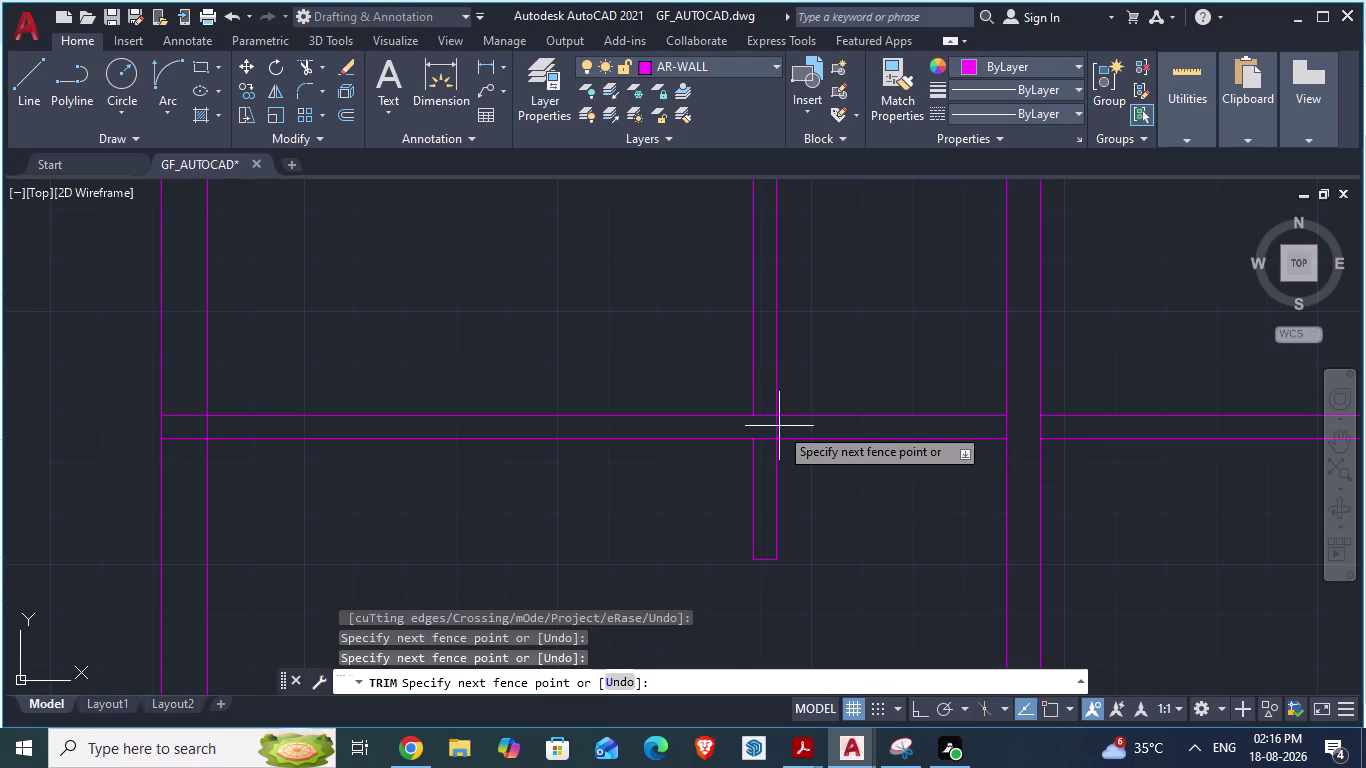
click(774, 426)
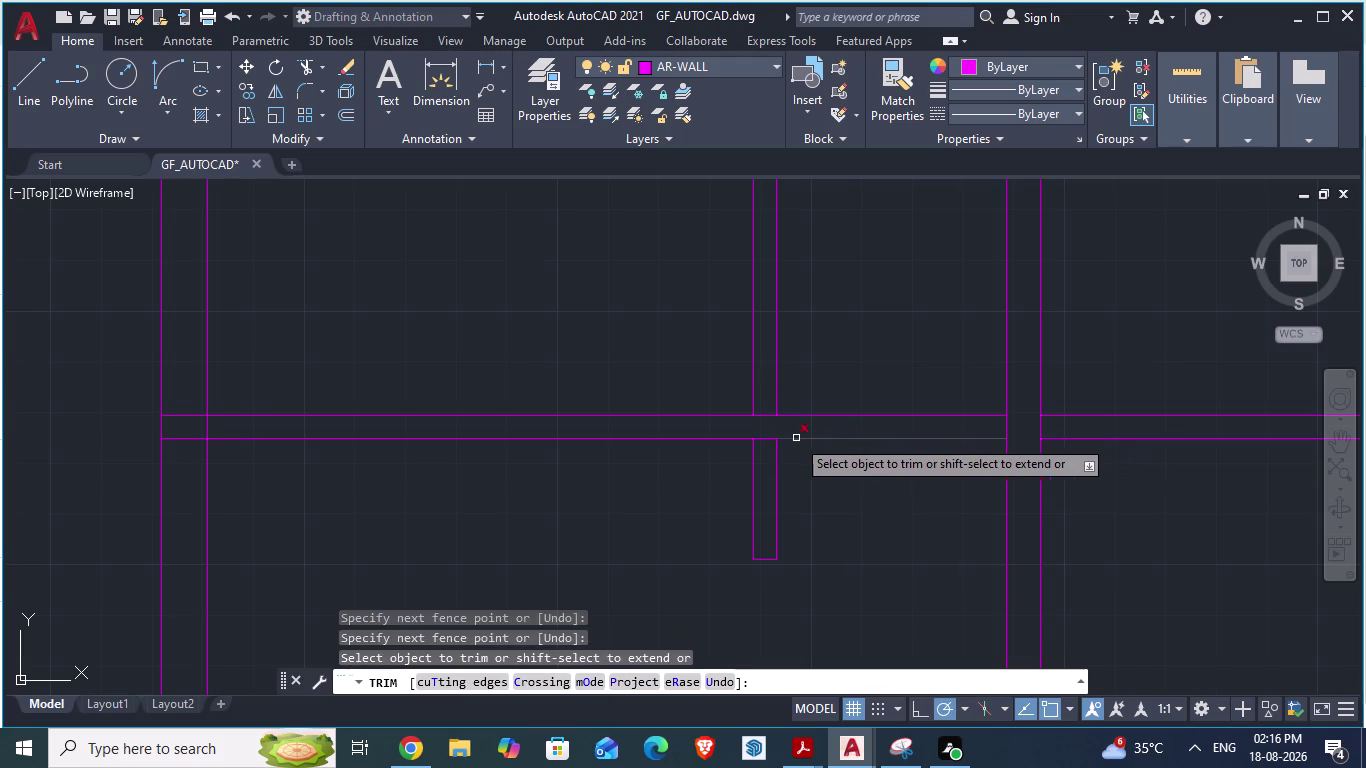
click(765, 438)
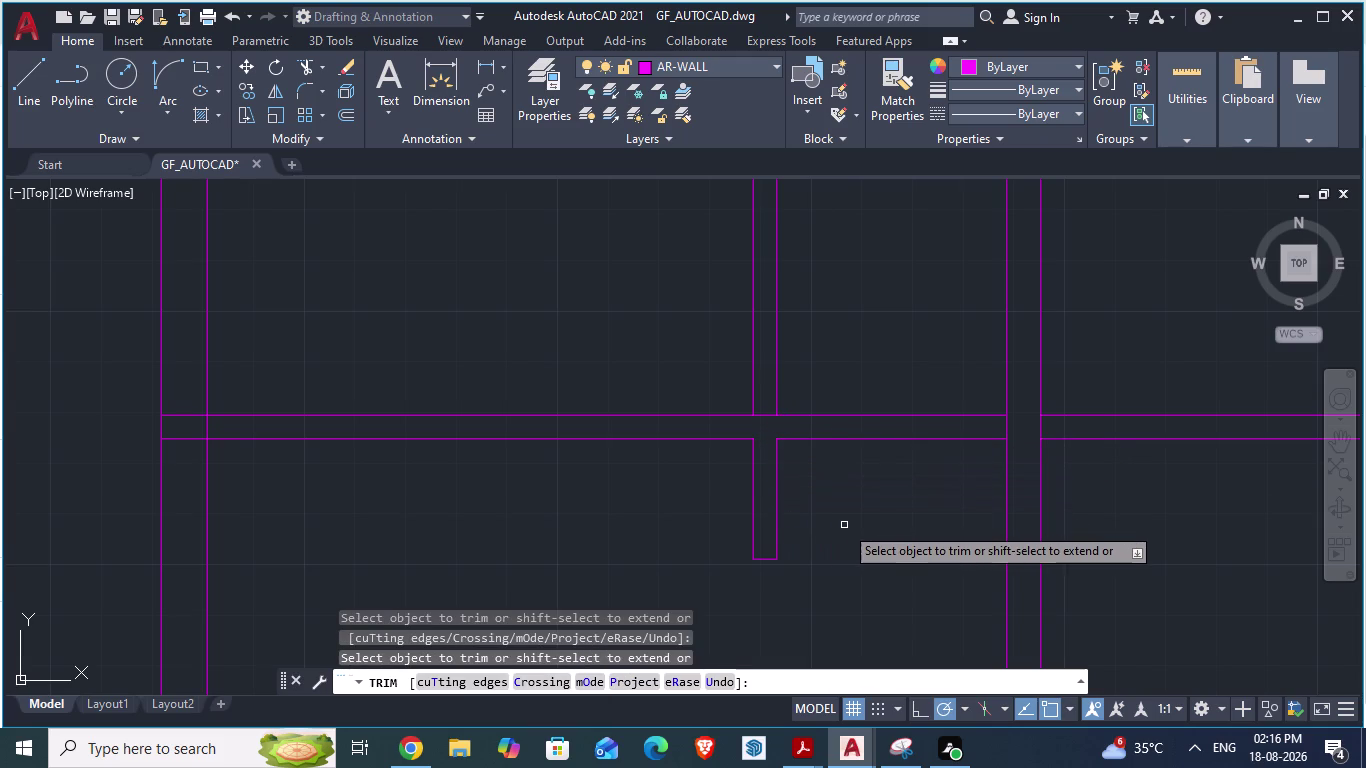
key(Escape)
Start an aligned dimension at the wall junction, then cancel it.
text(d)
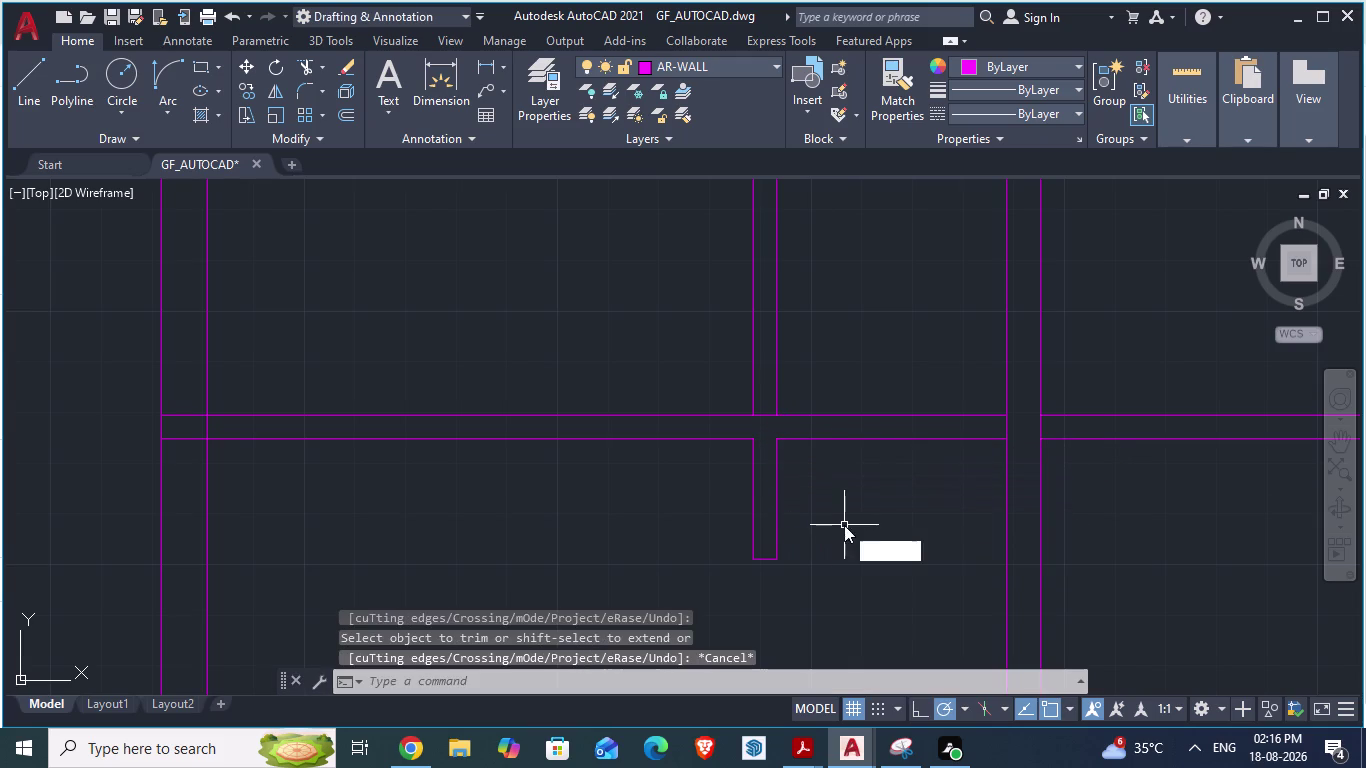
text(a)
key(Return)
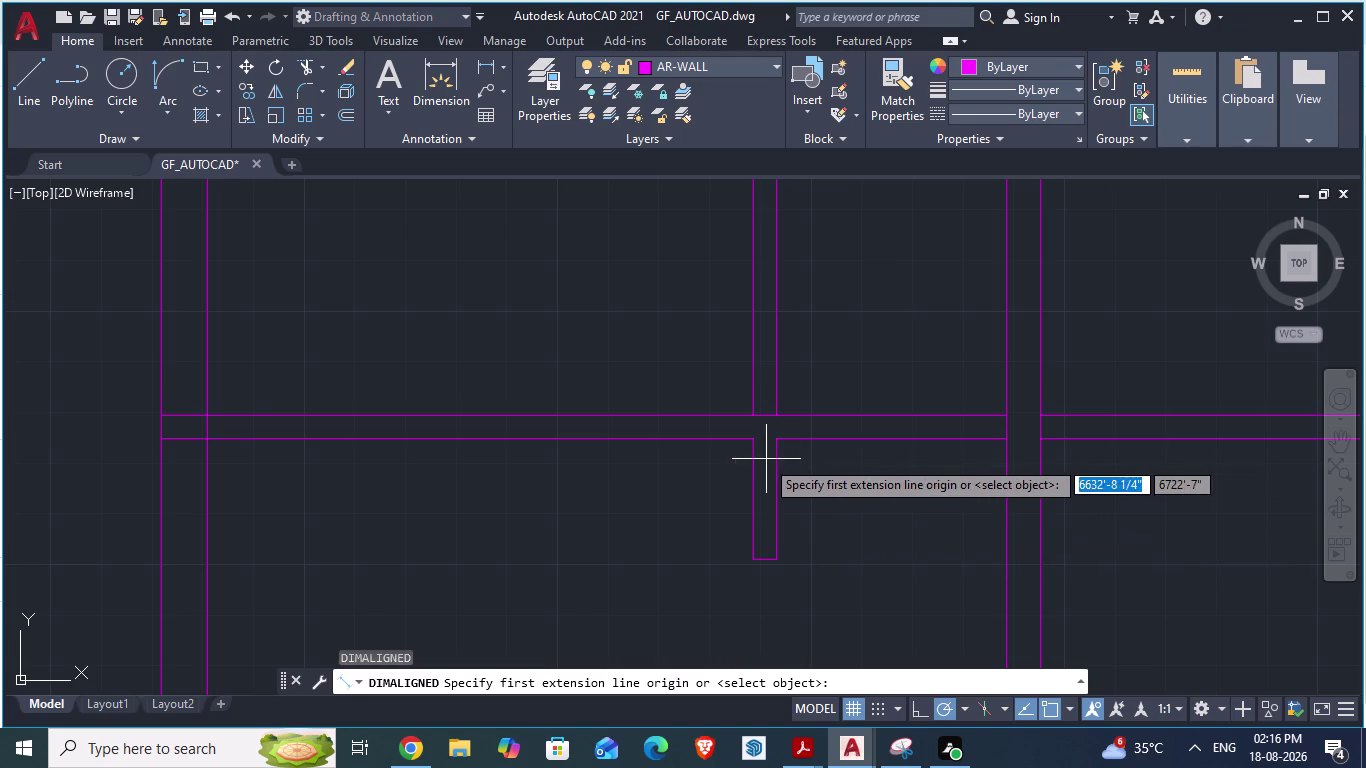
click(755, 441)
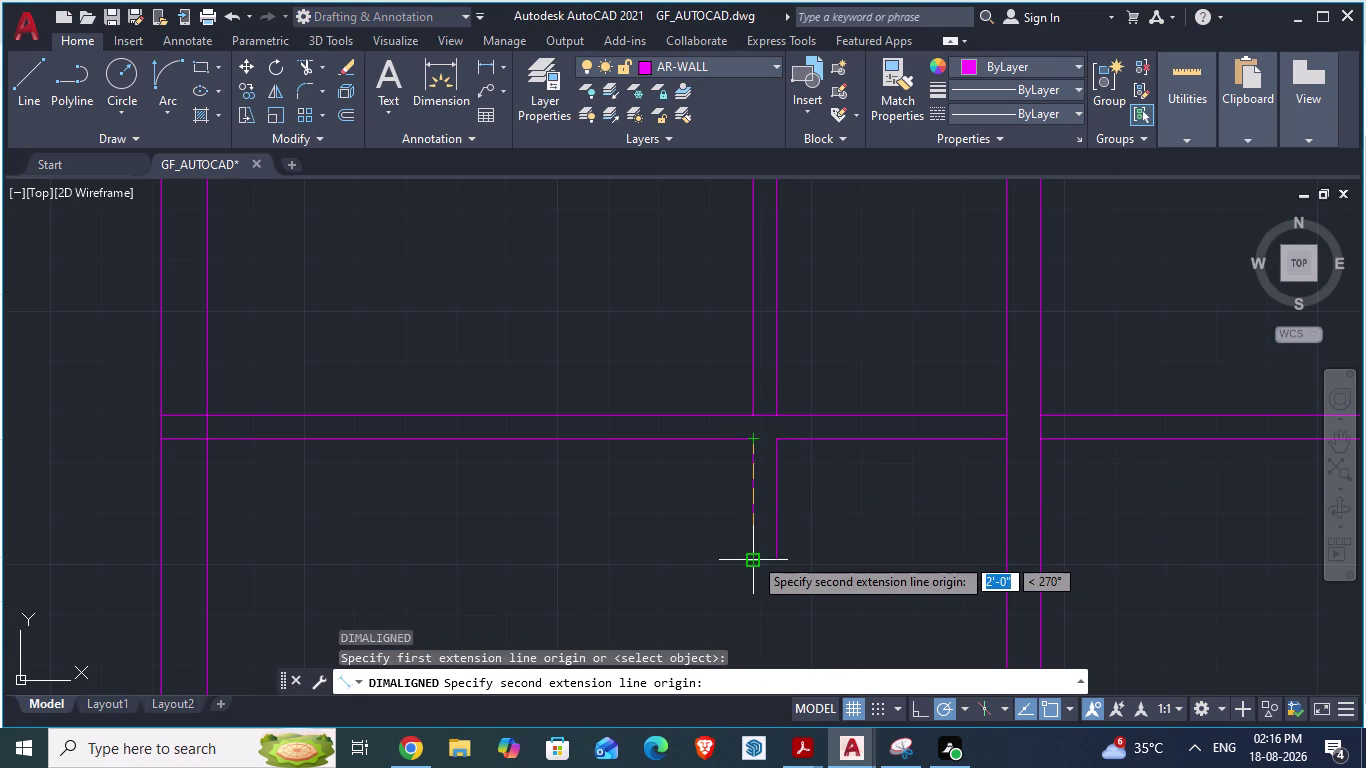
key(Escape)
scroll(up, 3)
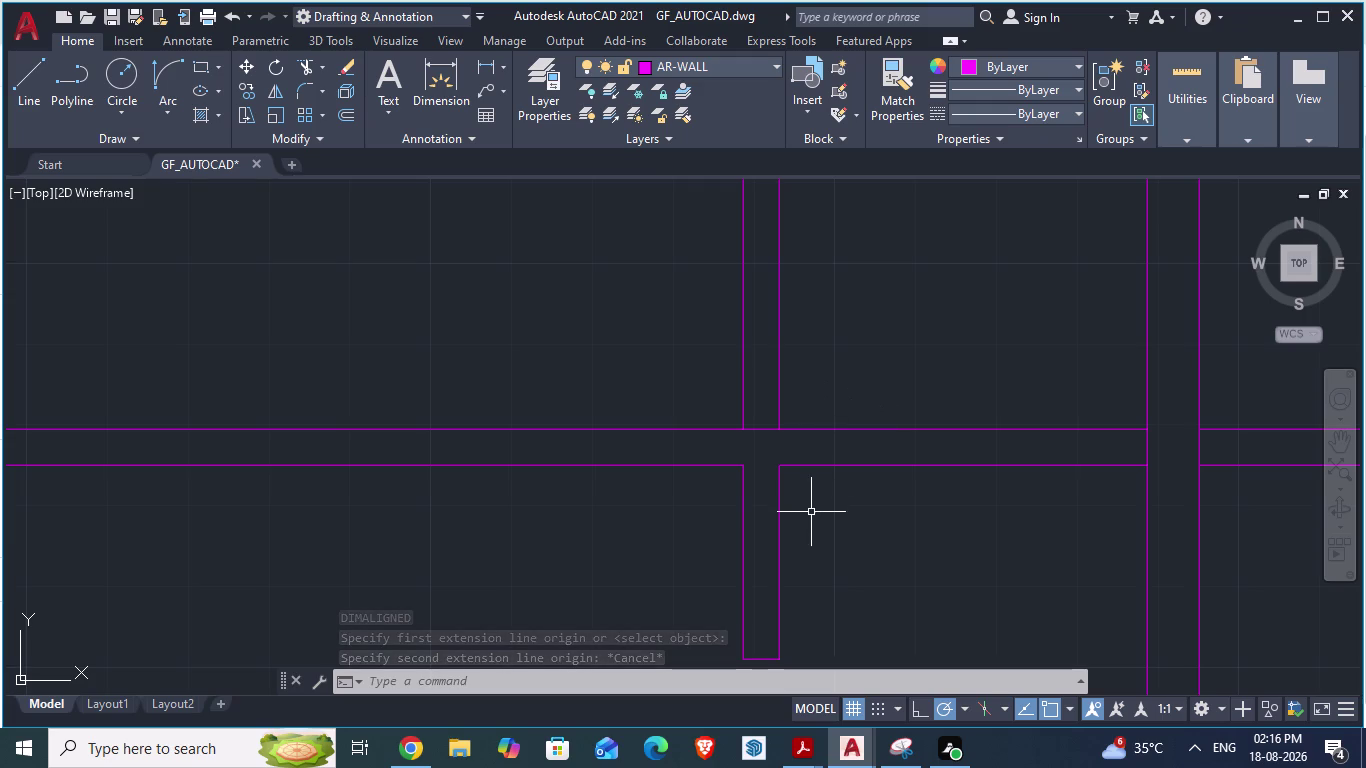
scroll(down, 3)
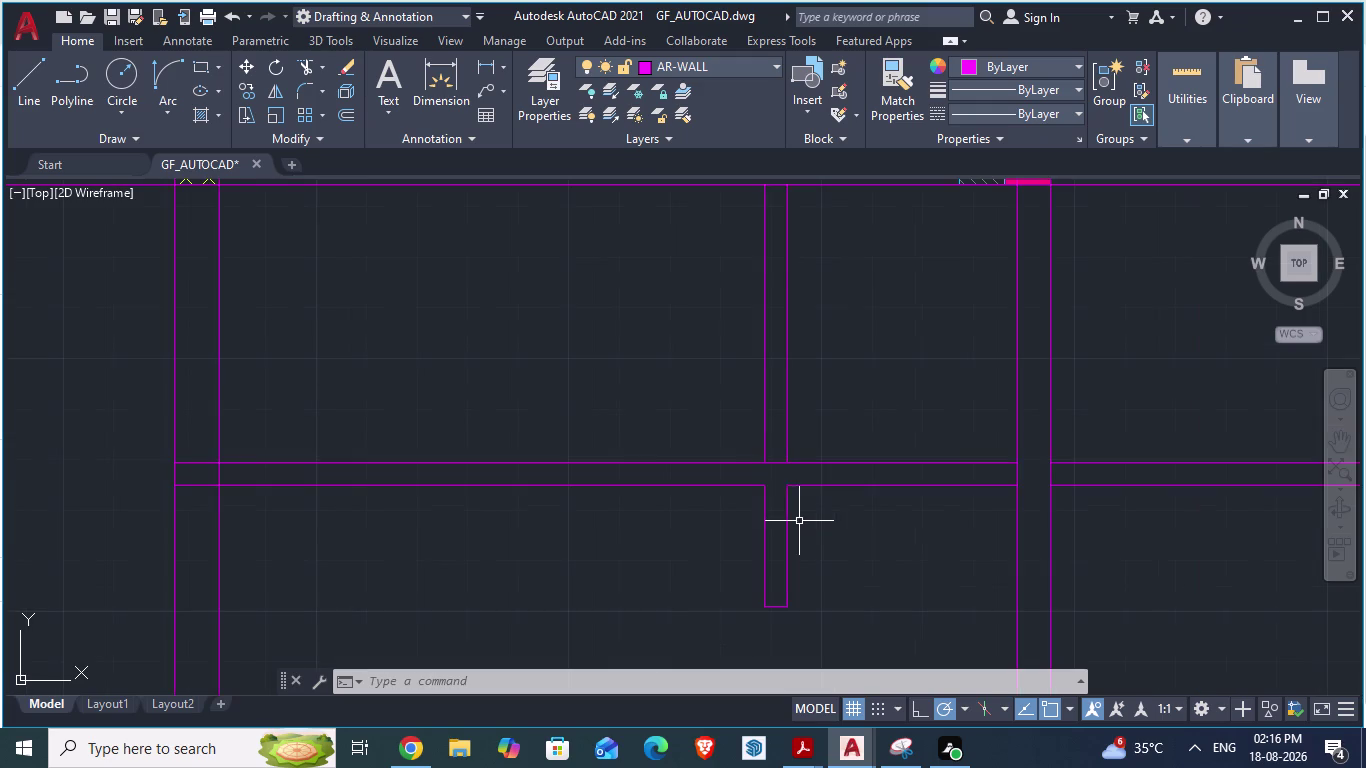
Place a 2' aligned dimension beside the partition stub.
text(da)
key(Return)
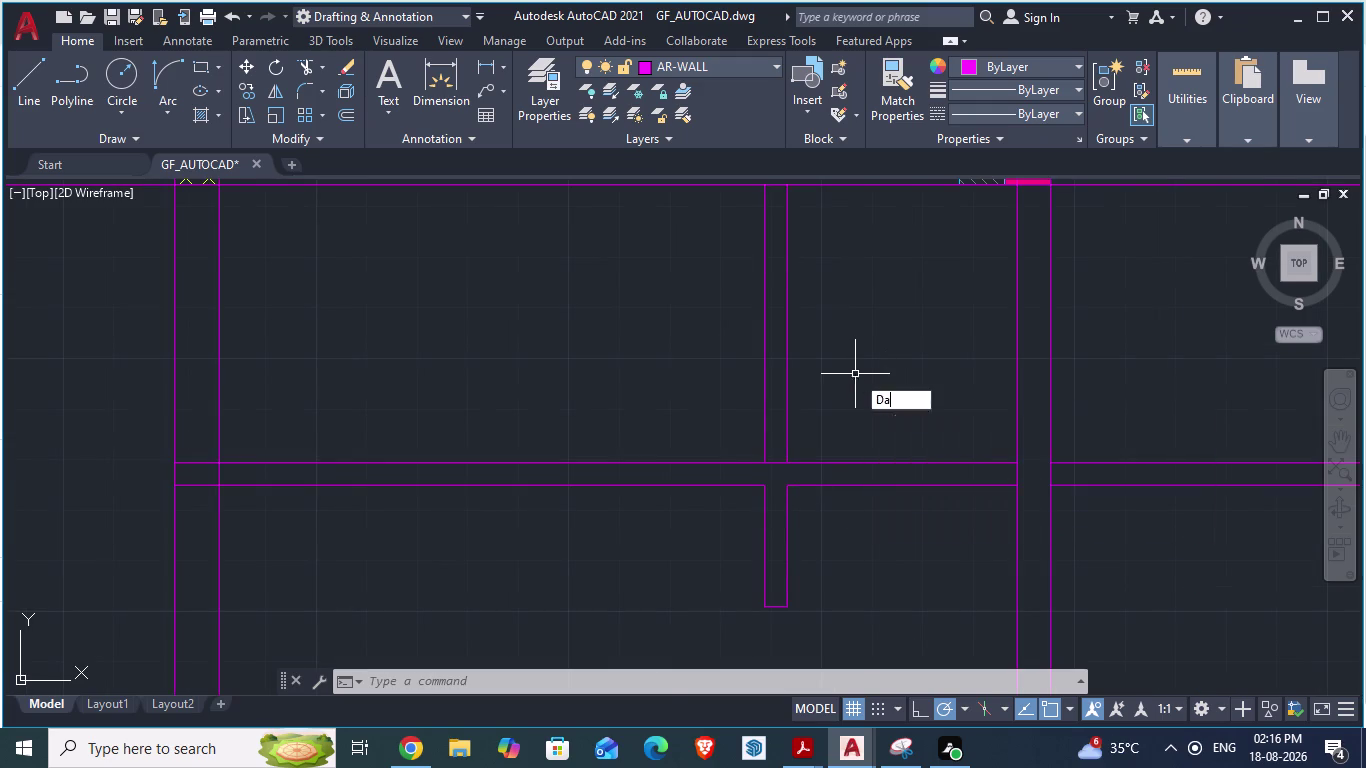
click(767, 463)
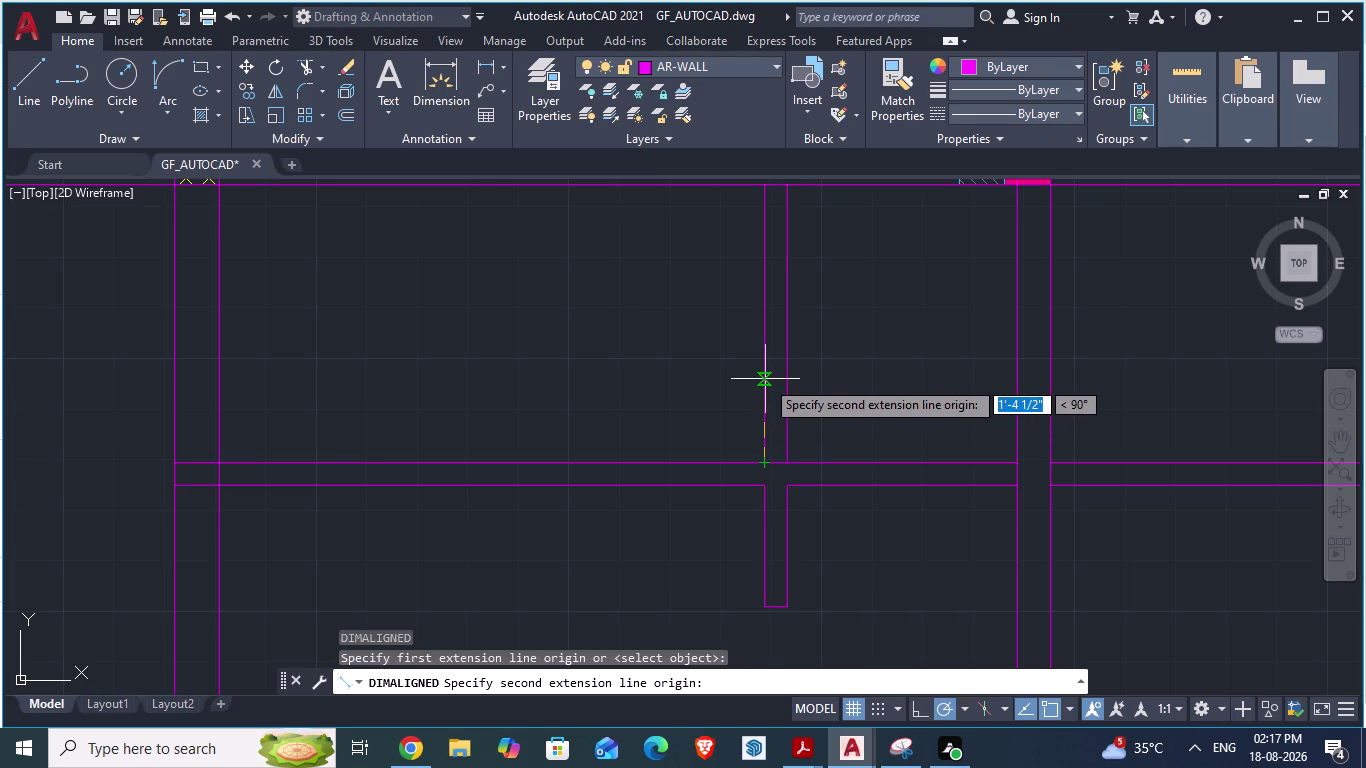
scroll(up, 3)
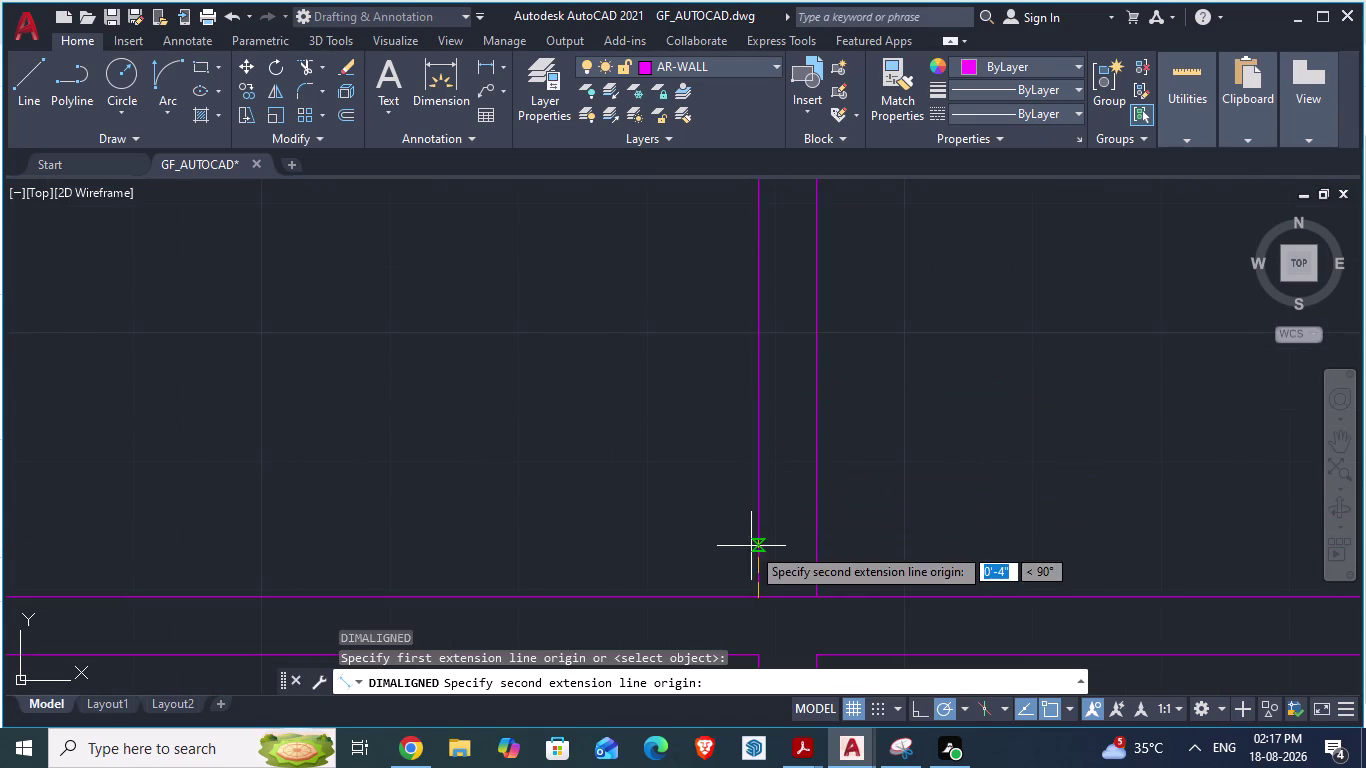
scroll(up, 3)
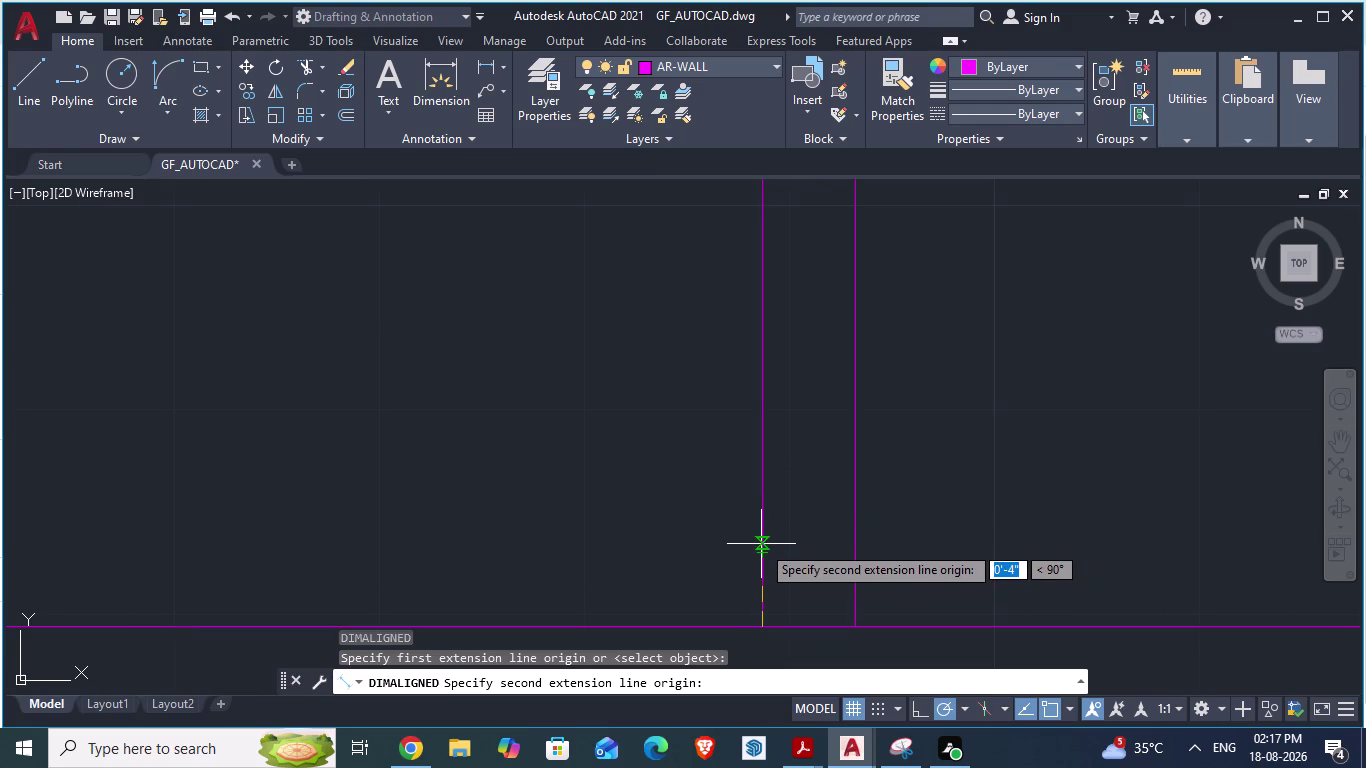
text(2')
key(Return)
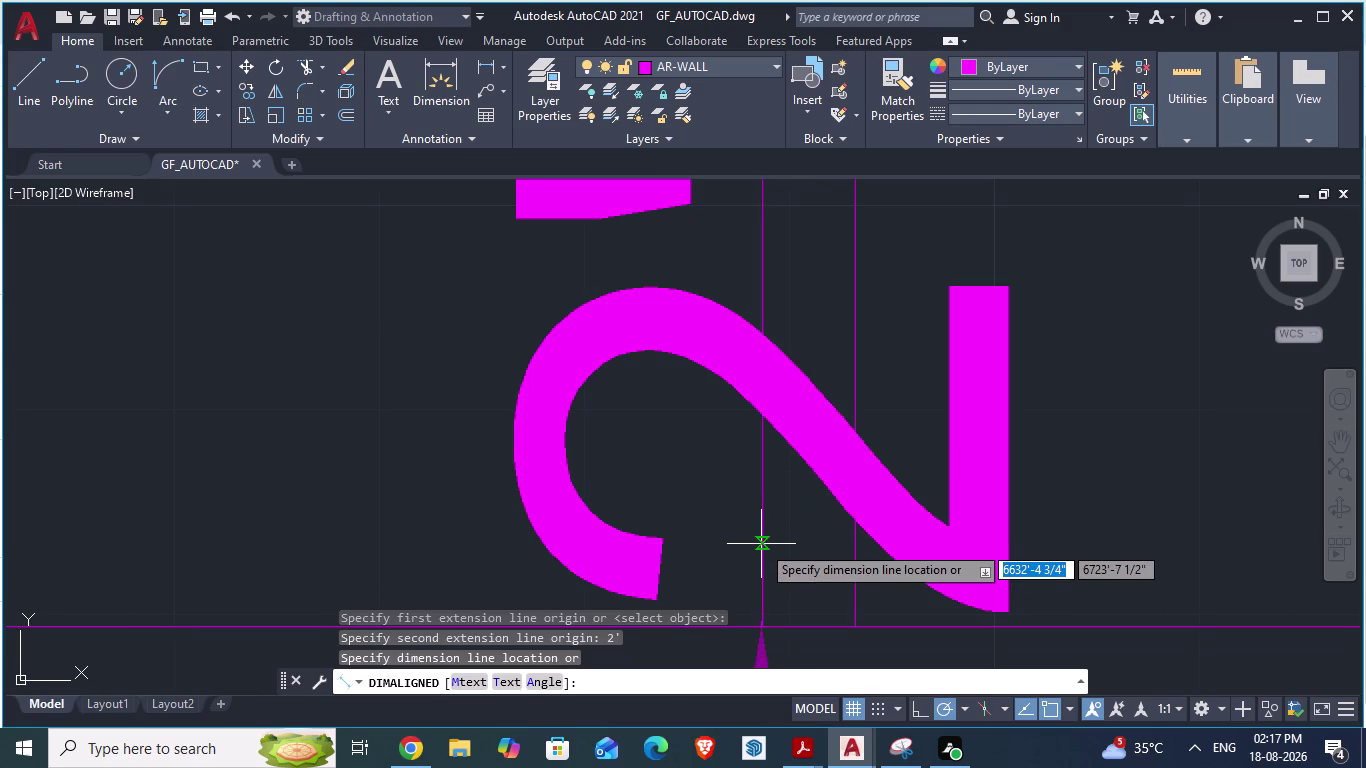
scroll(down, 3)
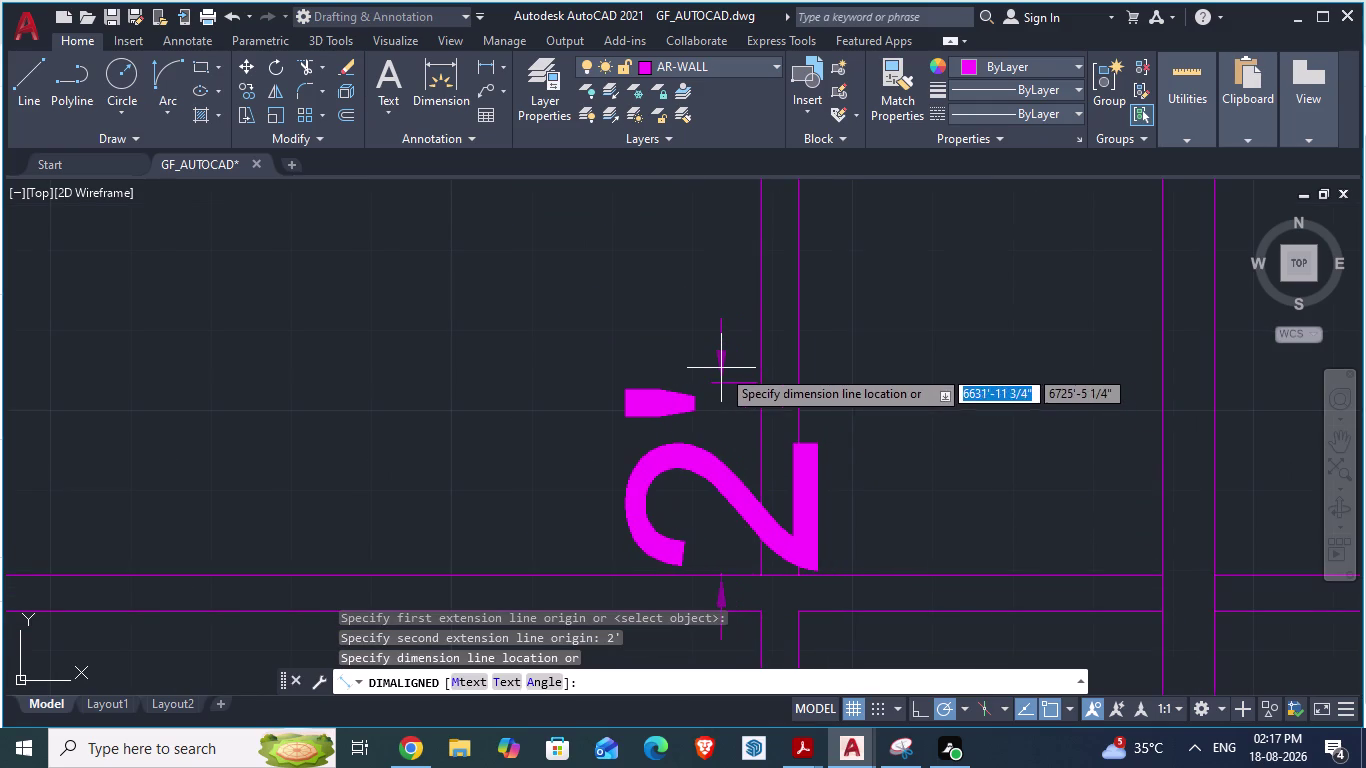
click(721, 368)
scroll(up, 3)
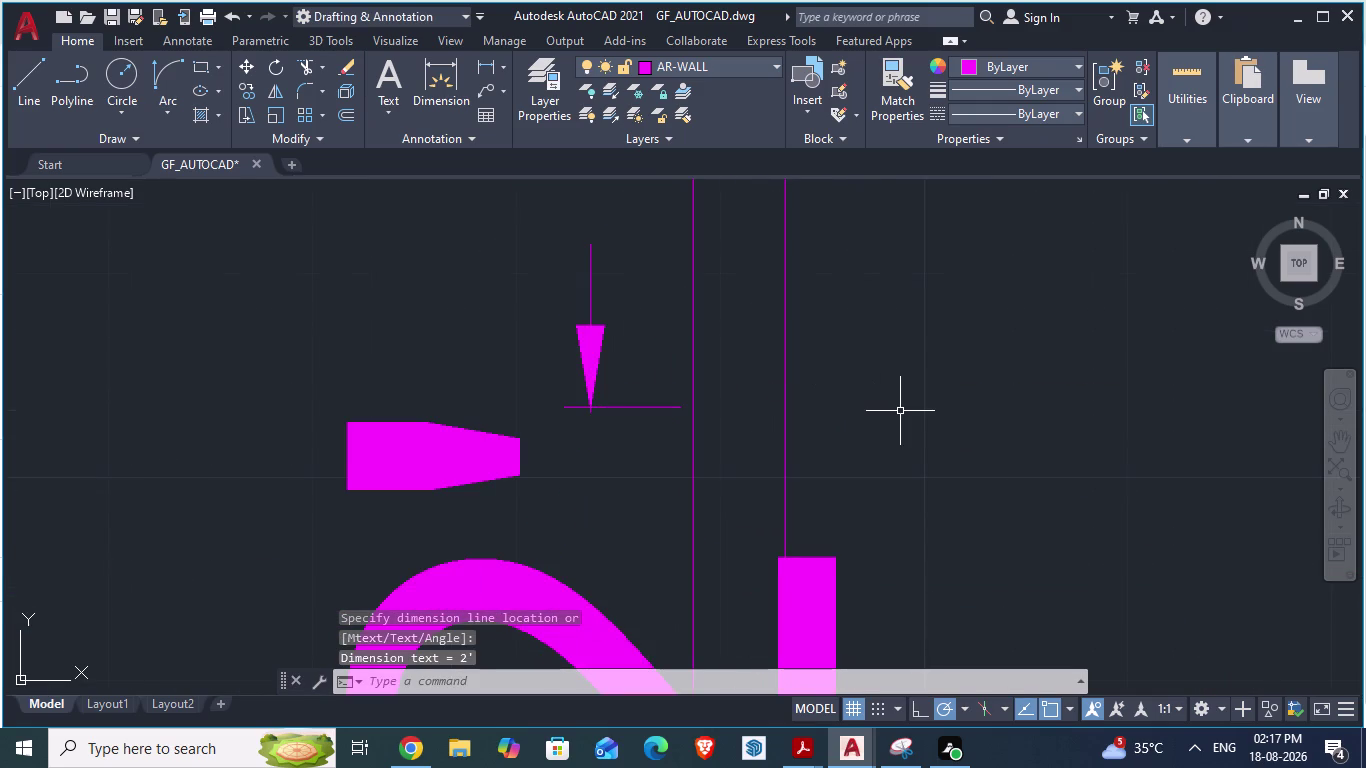
Draw a cross line at the dimension's end across the stub wall.
key(l)
key(Return)
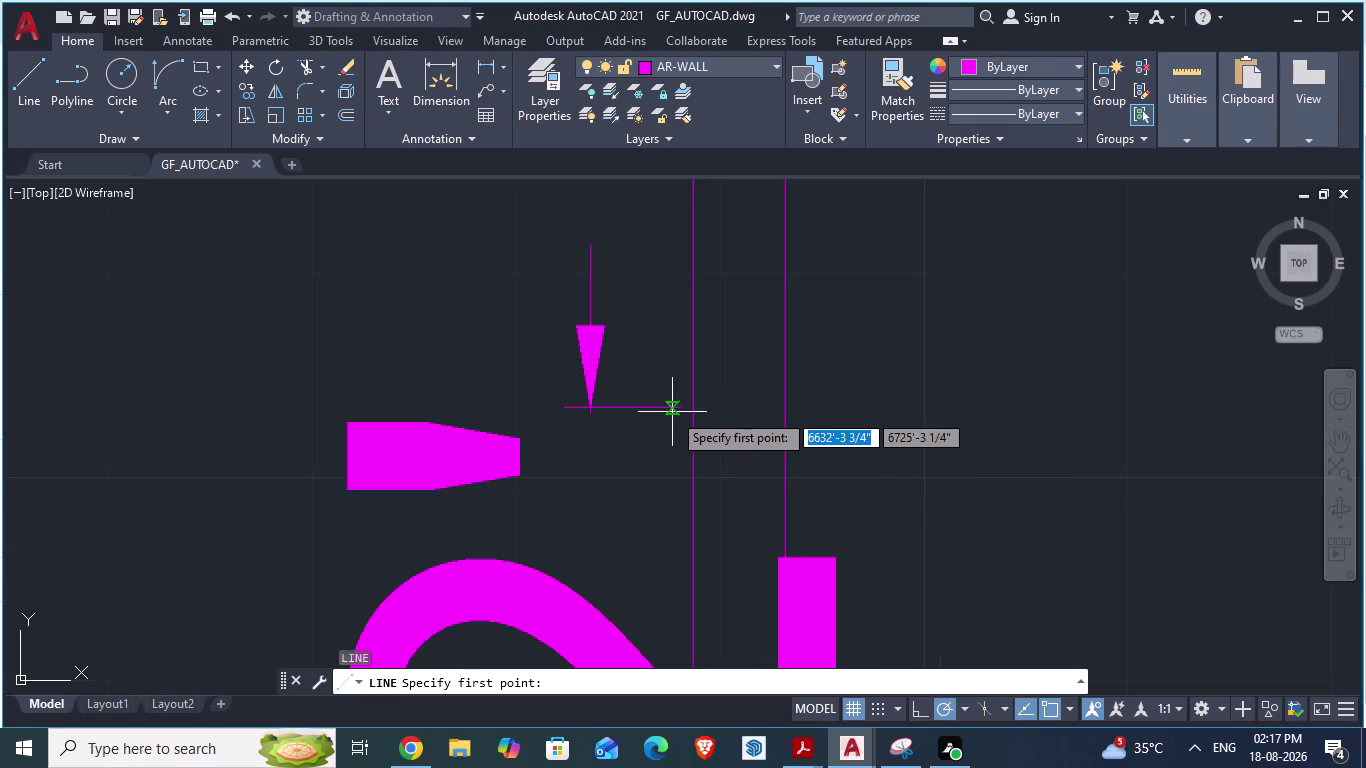
click(662, 409)
click(814, 409)
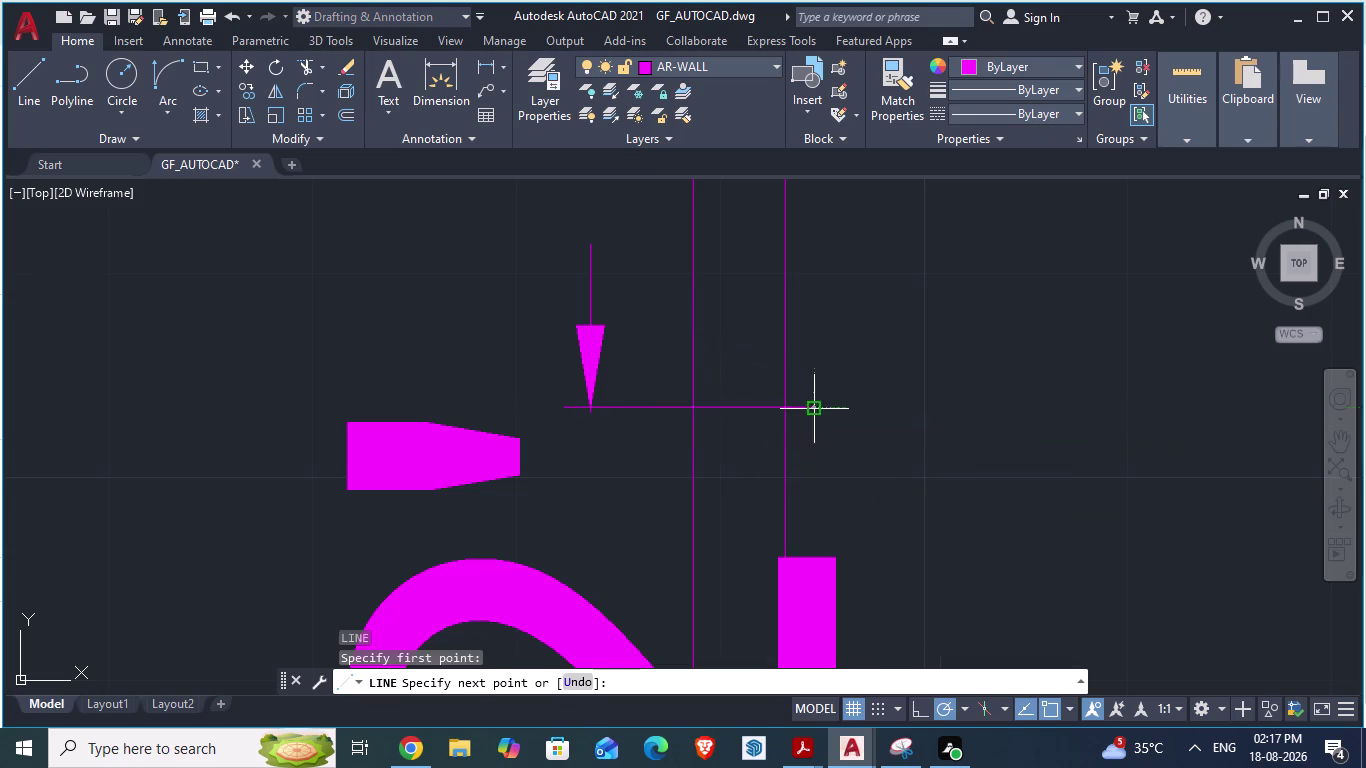
key(Return)
key(Escape)
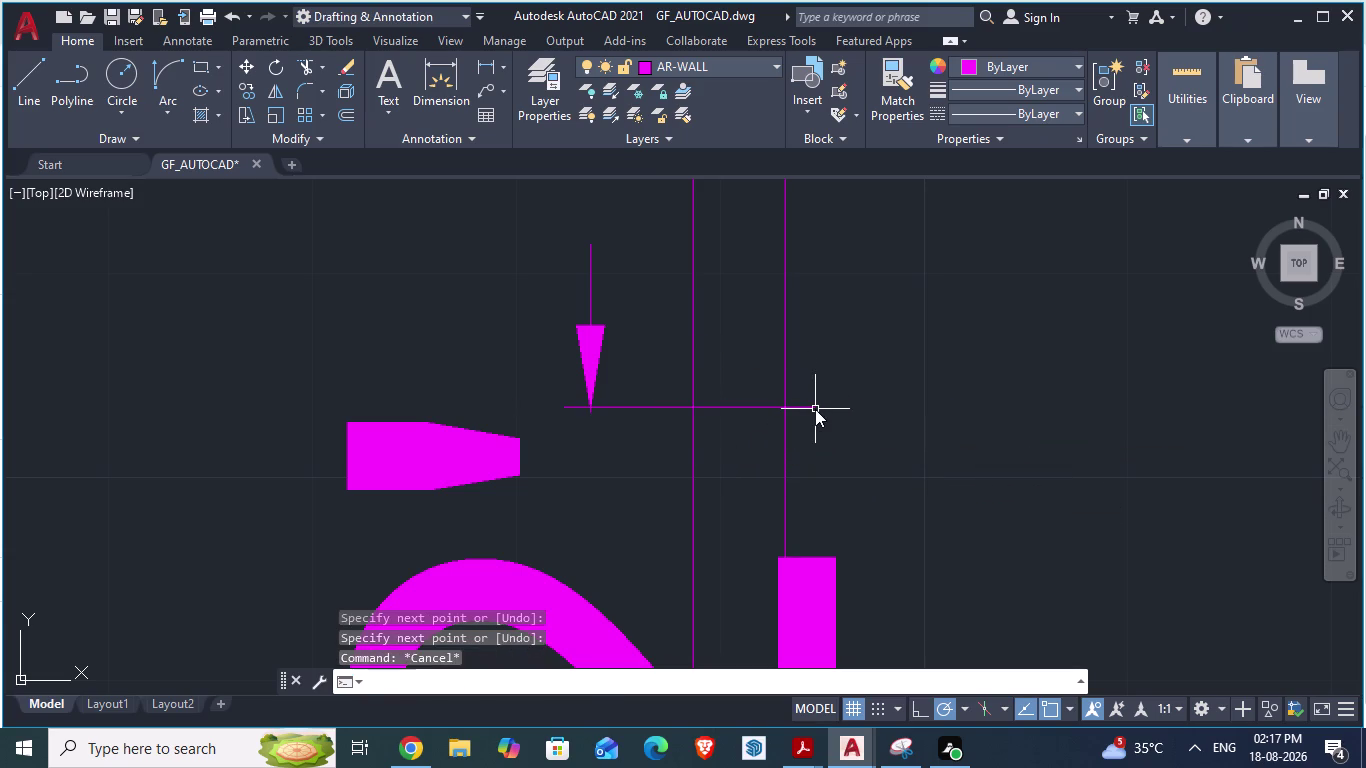
Select and delete the temporary 2' dimension.
click(591, 349)
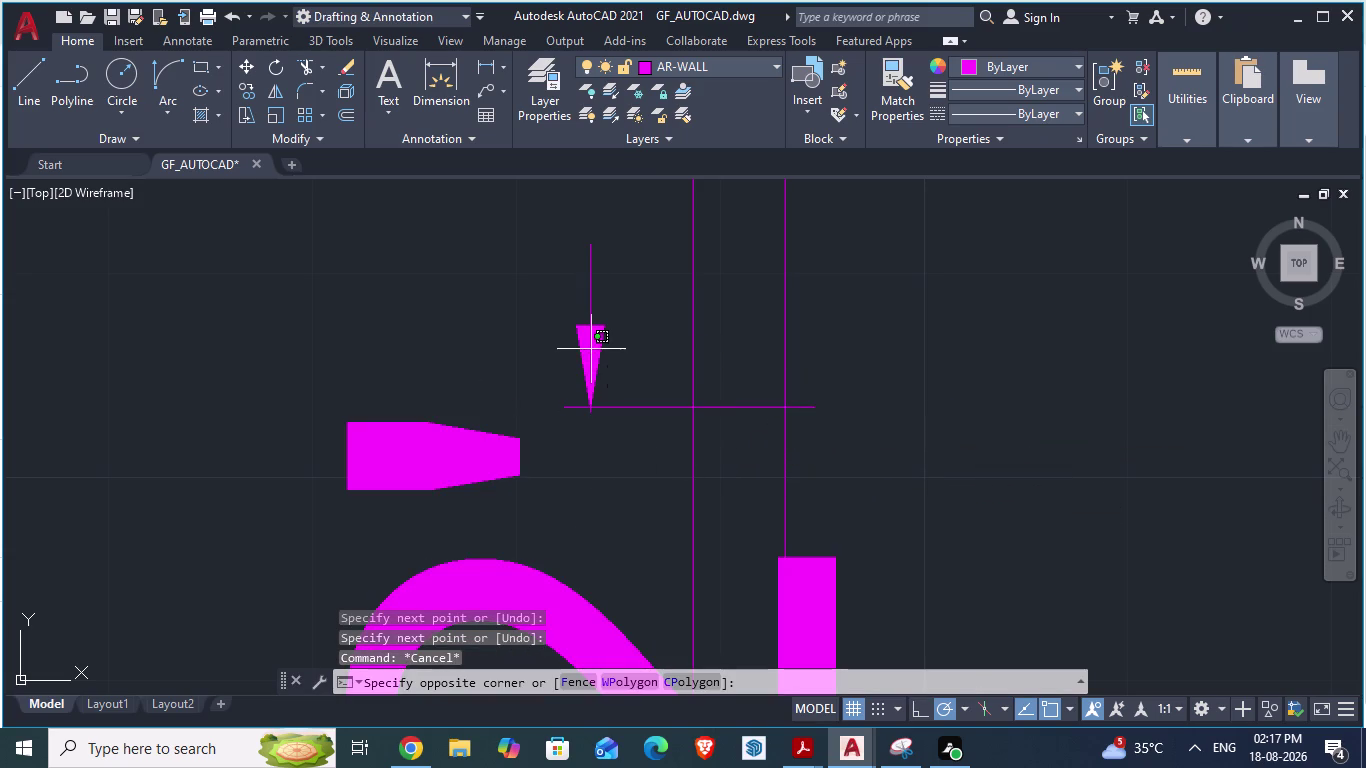
key(Delete)
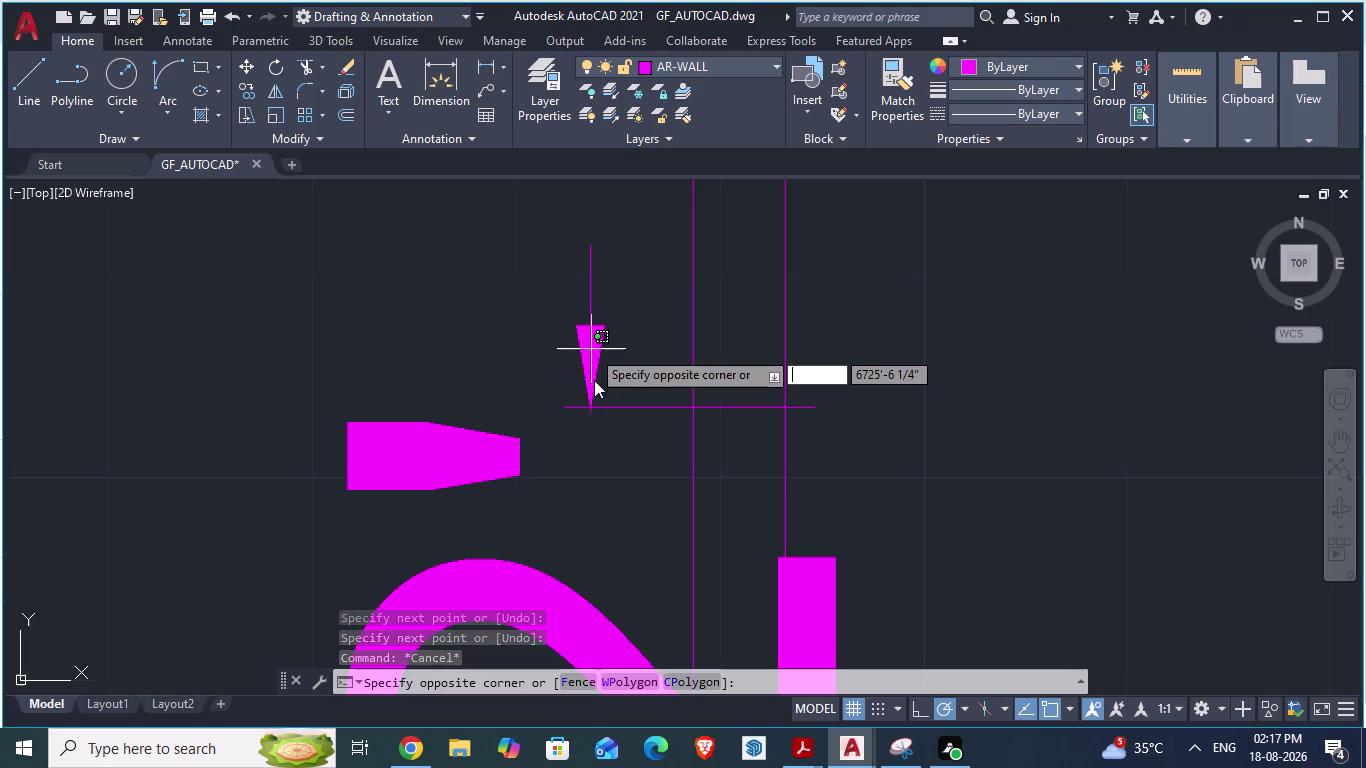
key(Escape)
click(461, 468)
key(Escape)
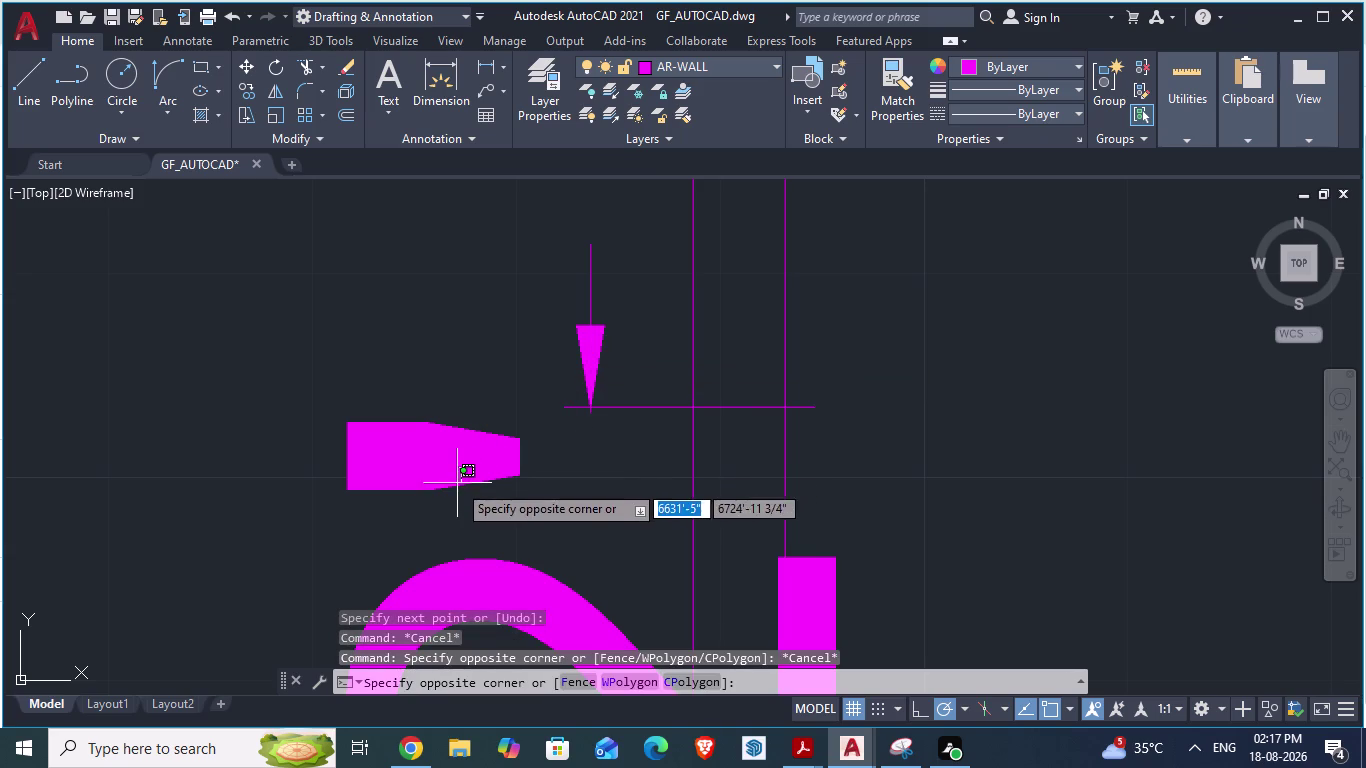
scroll(down, 3)
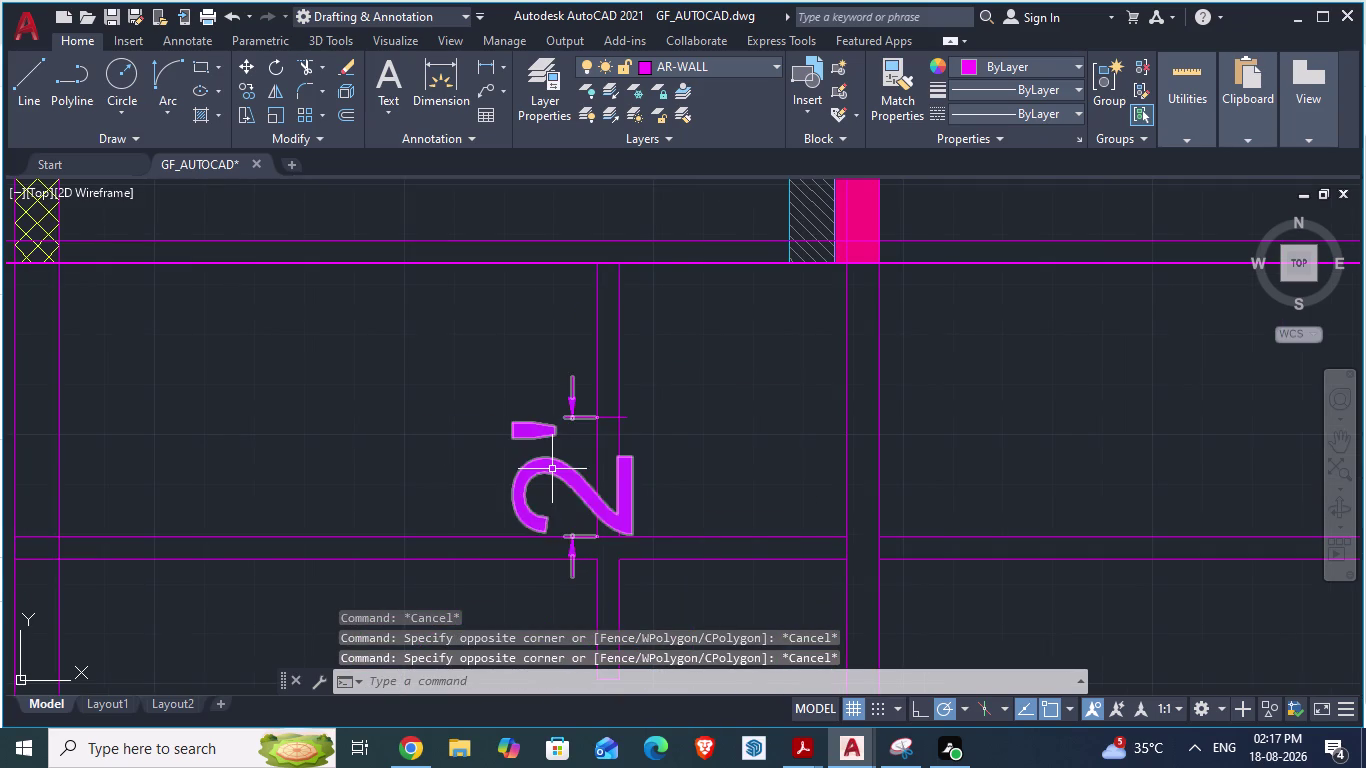
click(552, 469)
key(Delete)
scroll(up, 3)
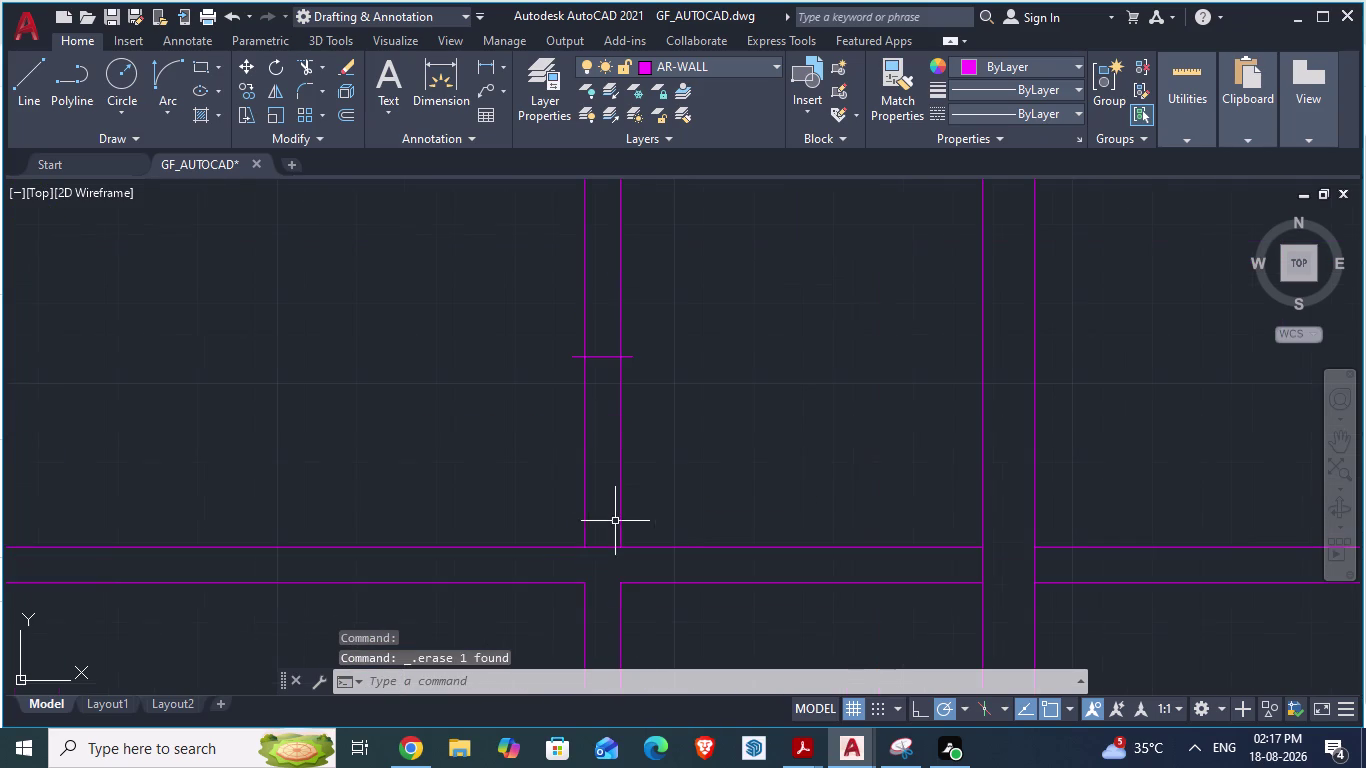
scroll(up, 3)
Begin another aligned dimension at the wall, then abandon it.
text(da)
key(Return)
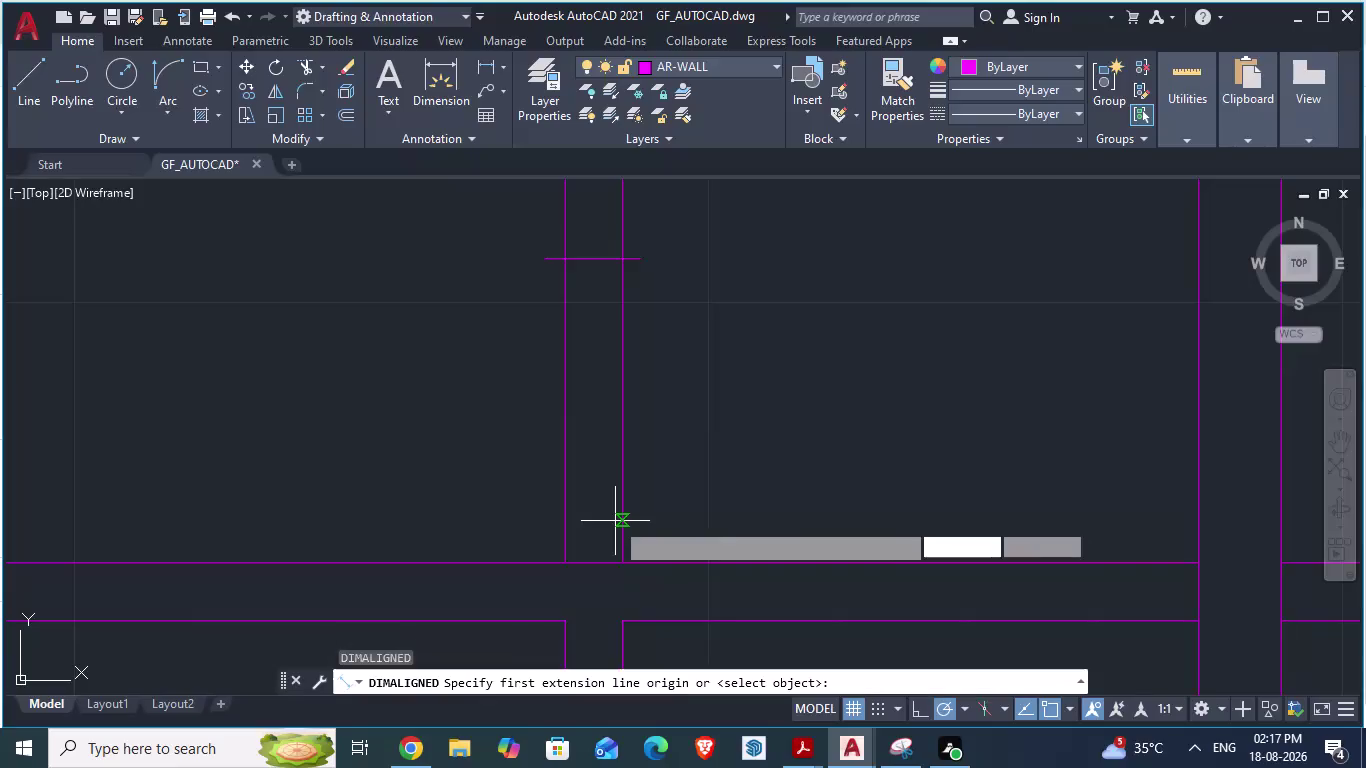
click(563, 263)
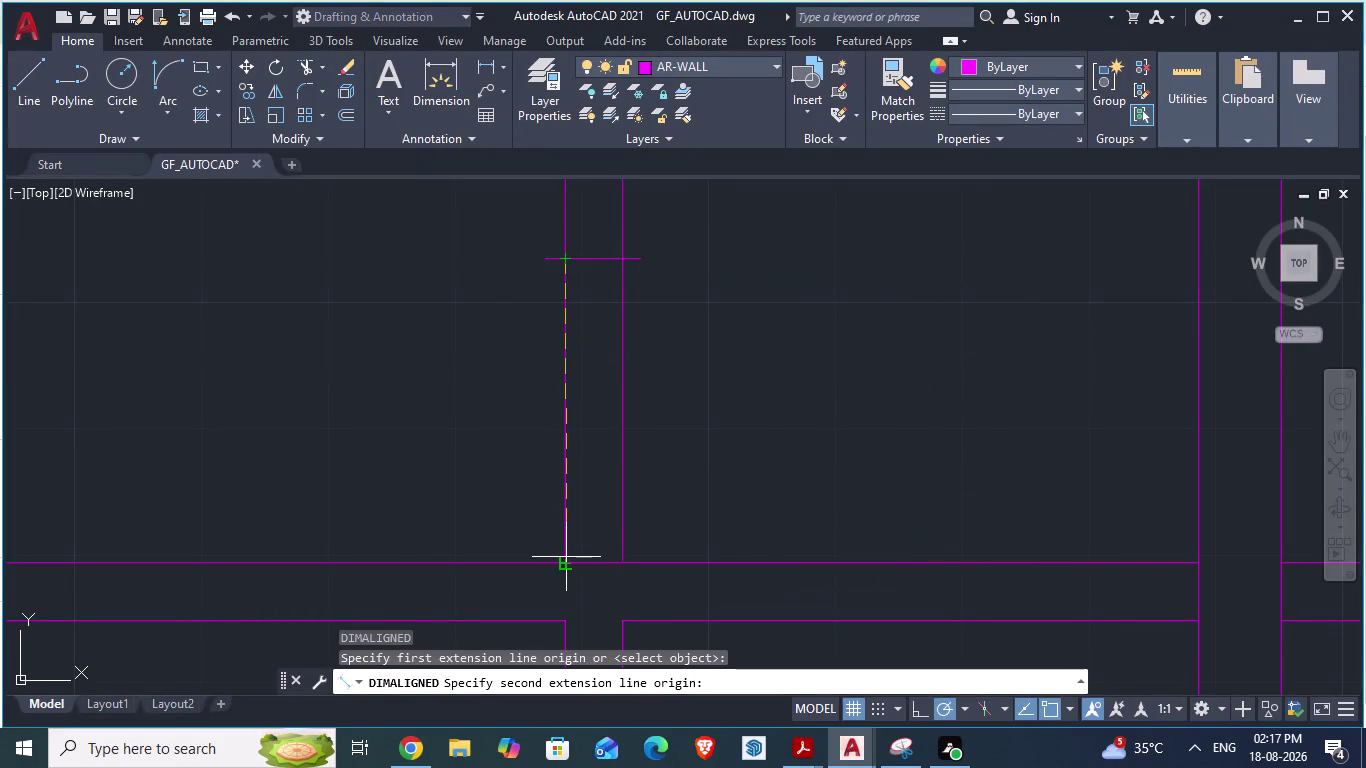
key(Escape)
scroll(up, 3)
scroll(down, 3)
scroll(down, 3)
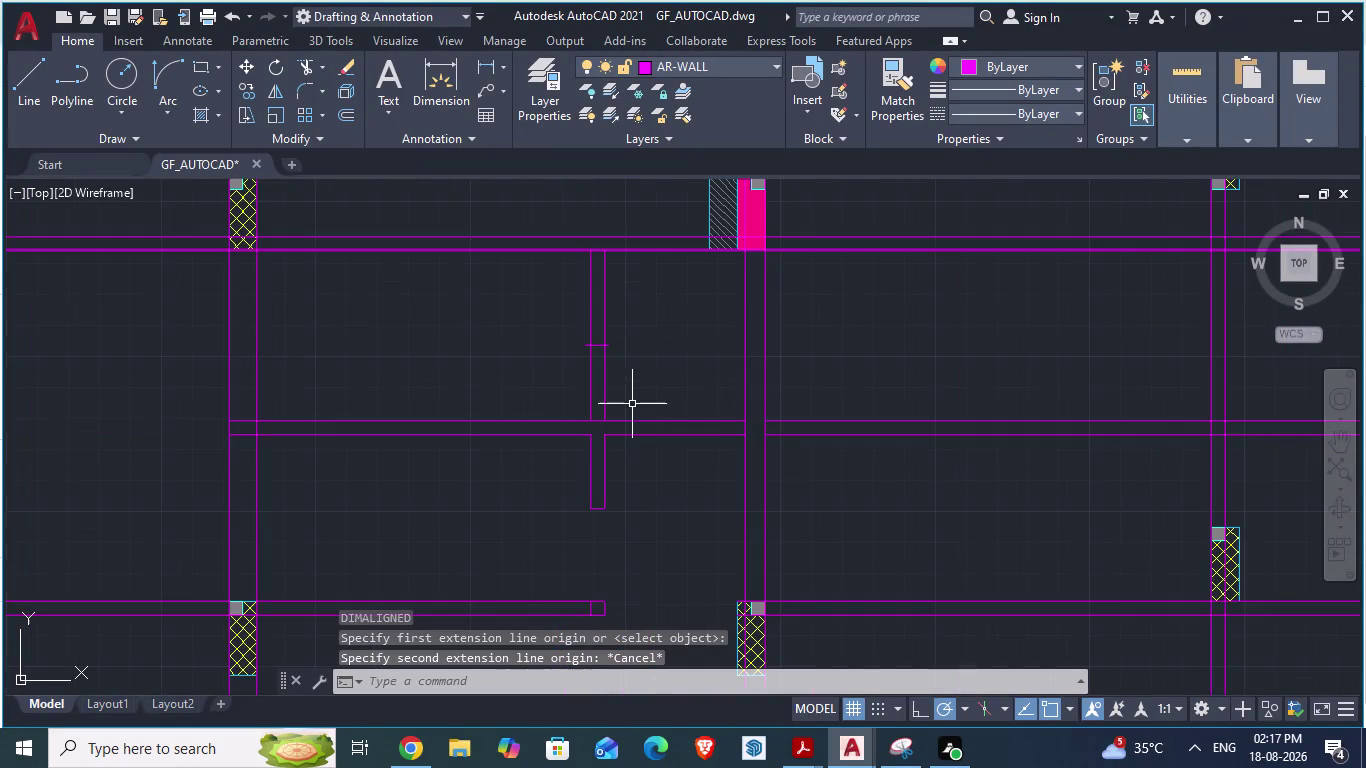
scroll(up, 3)
Trim the stub wall beyond the mark and the cross line's overhangs, then save.
text(tr)
key(Return)
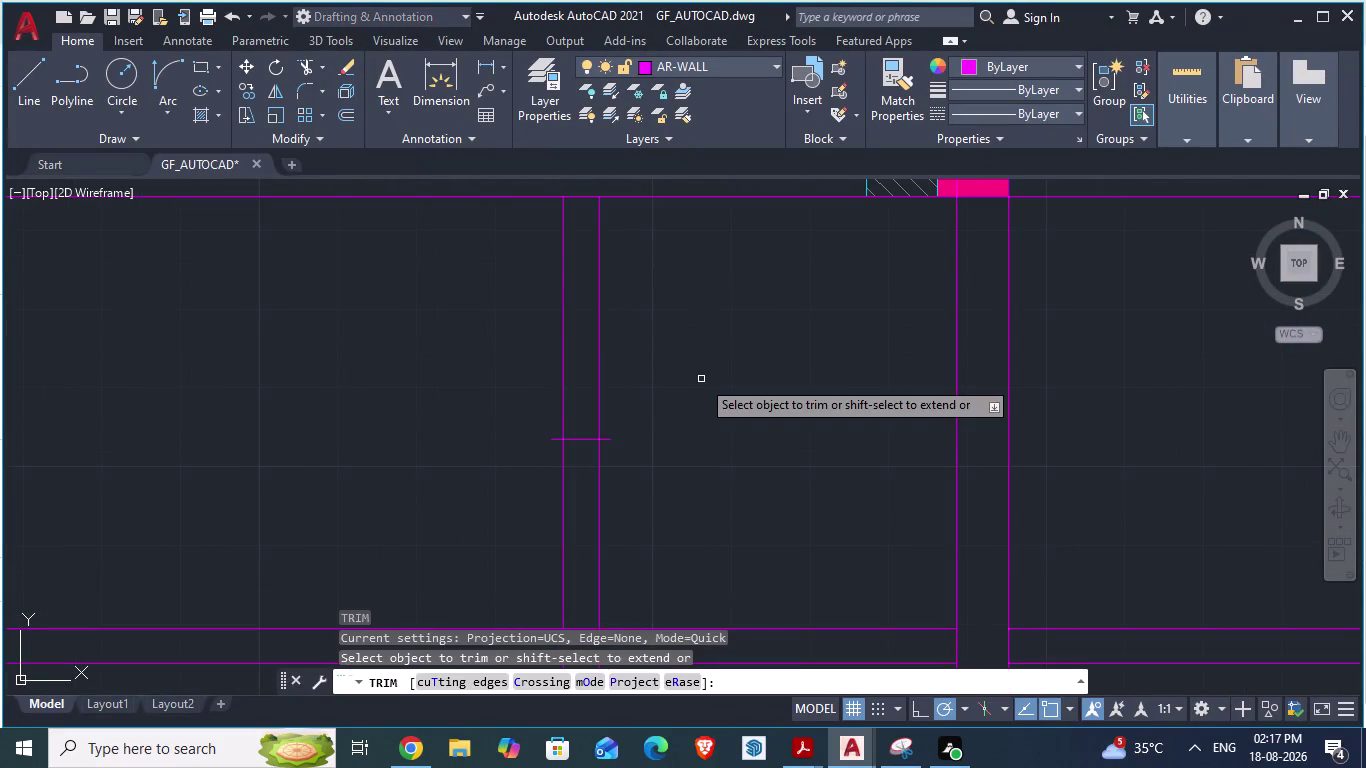
scroll(down, 3)
click(589, 337)
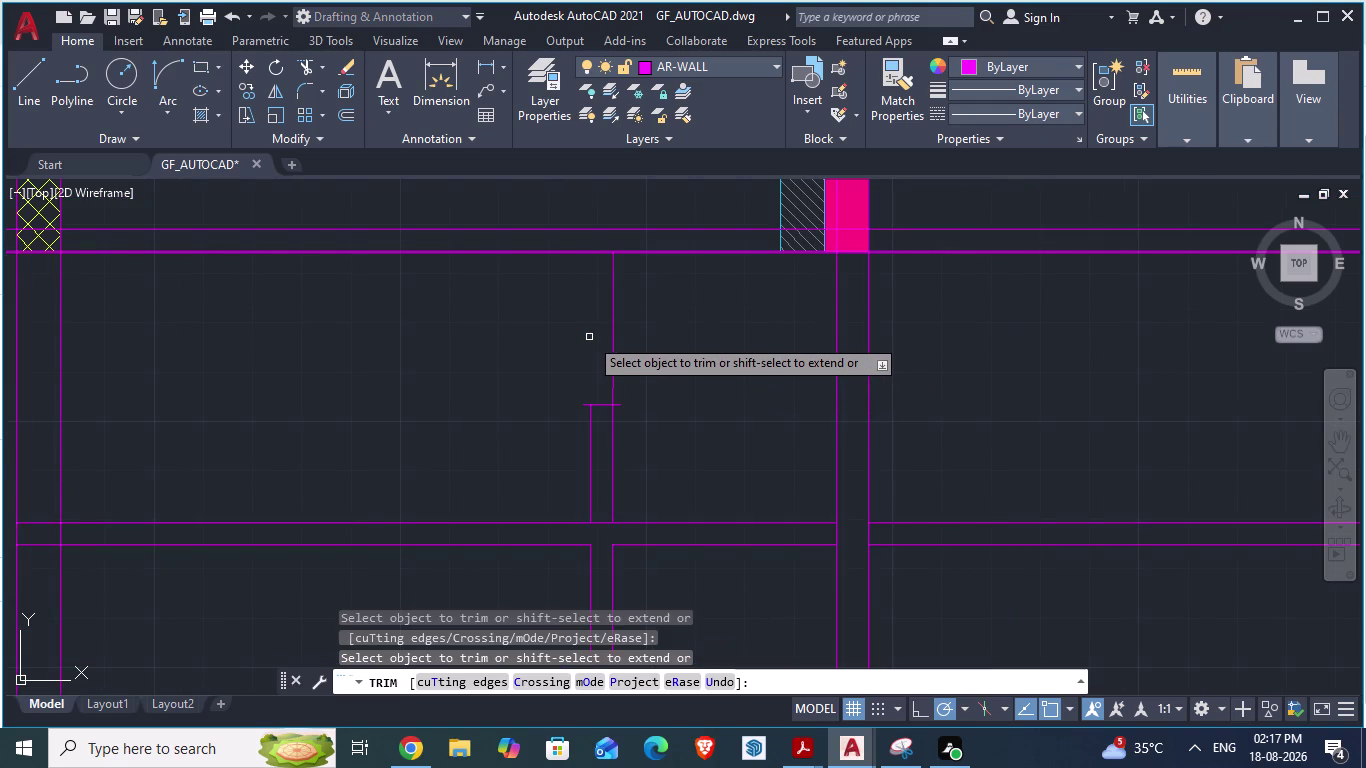
click(613, 340)
scroll(up, 3)
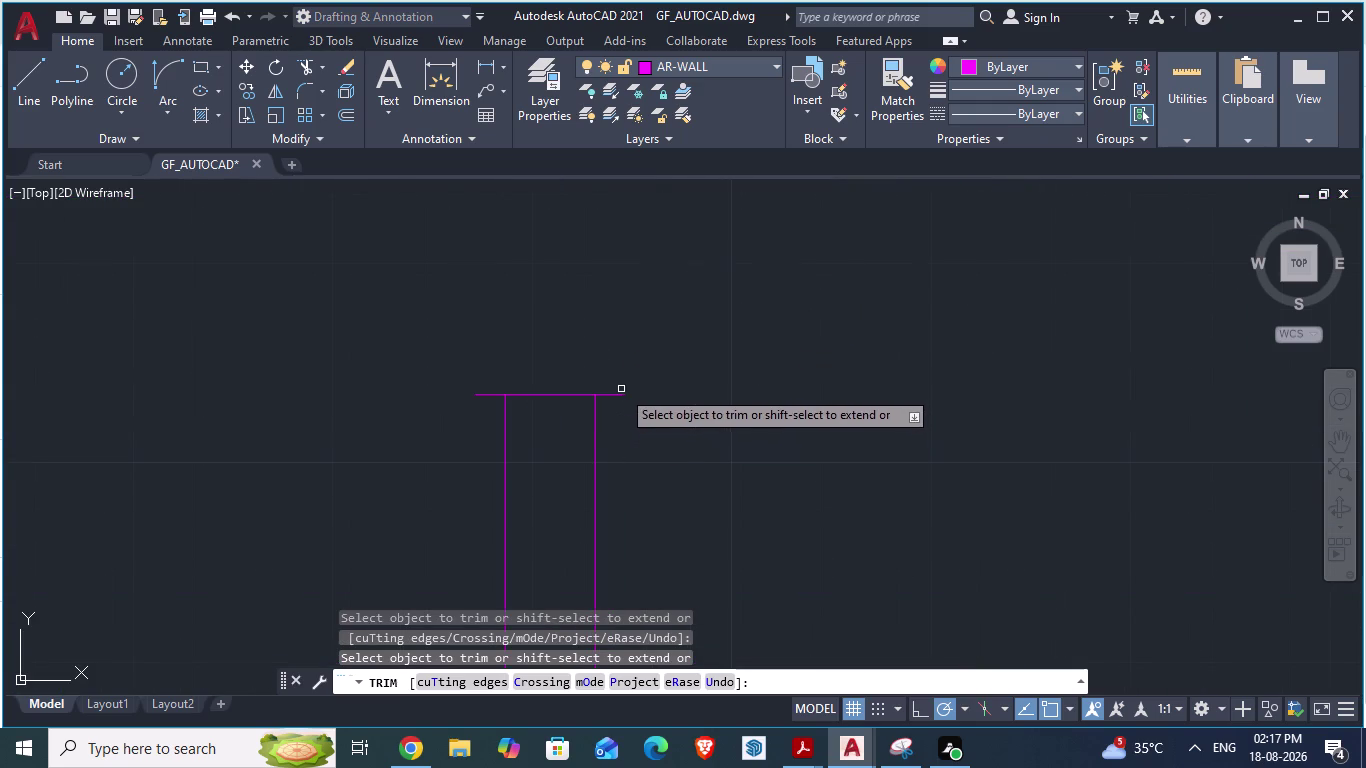
click(619, 395)
click(485, 396)
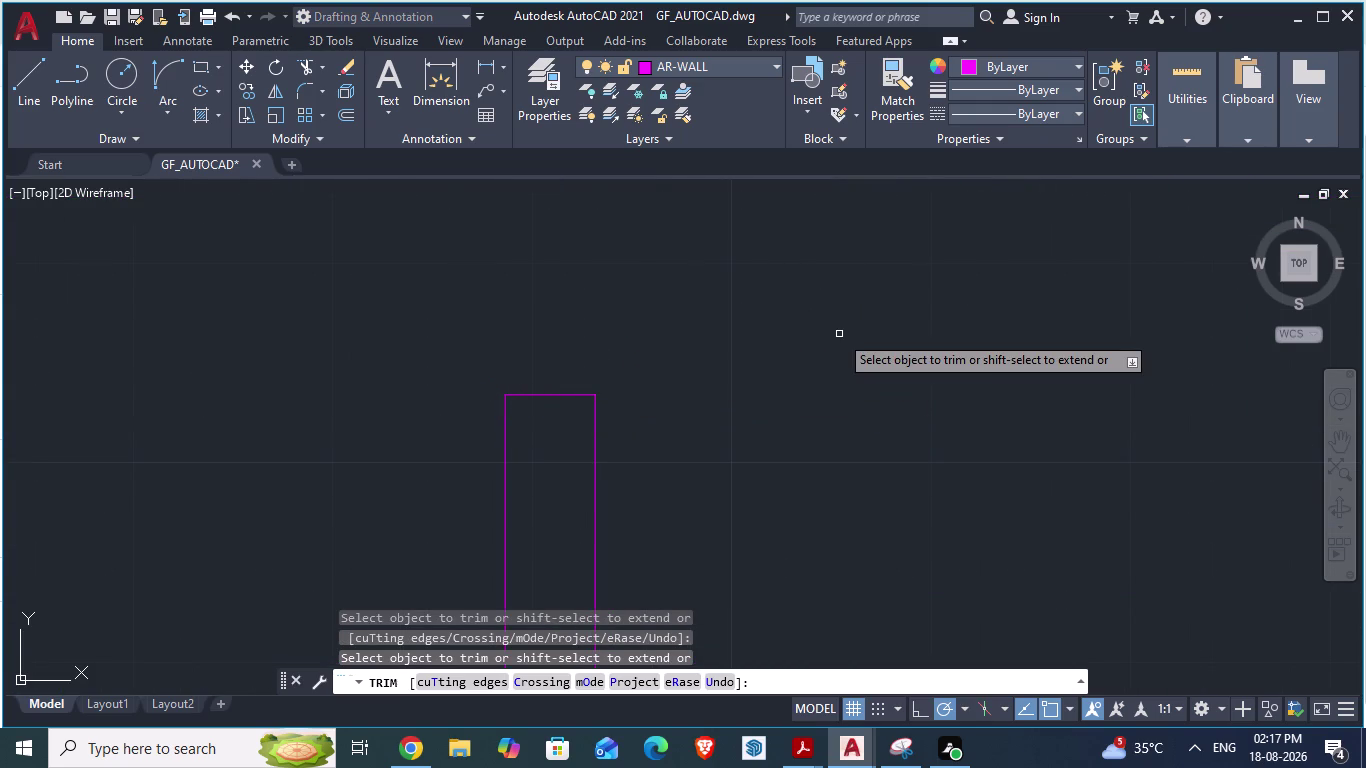
key(ctrl+s)
scroll(down, 3)
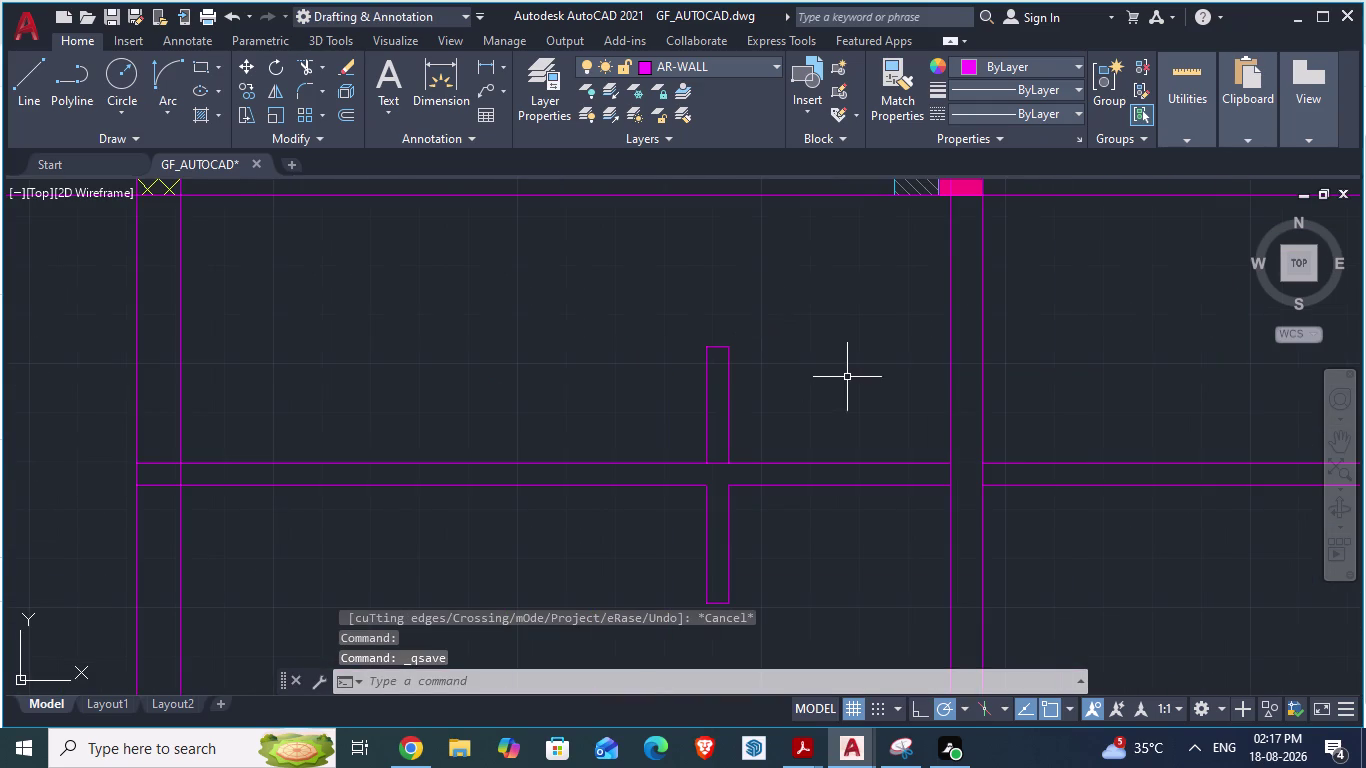
scroll(up, 3)
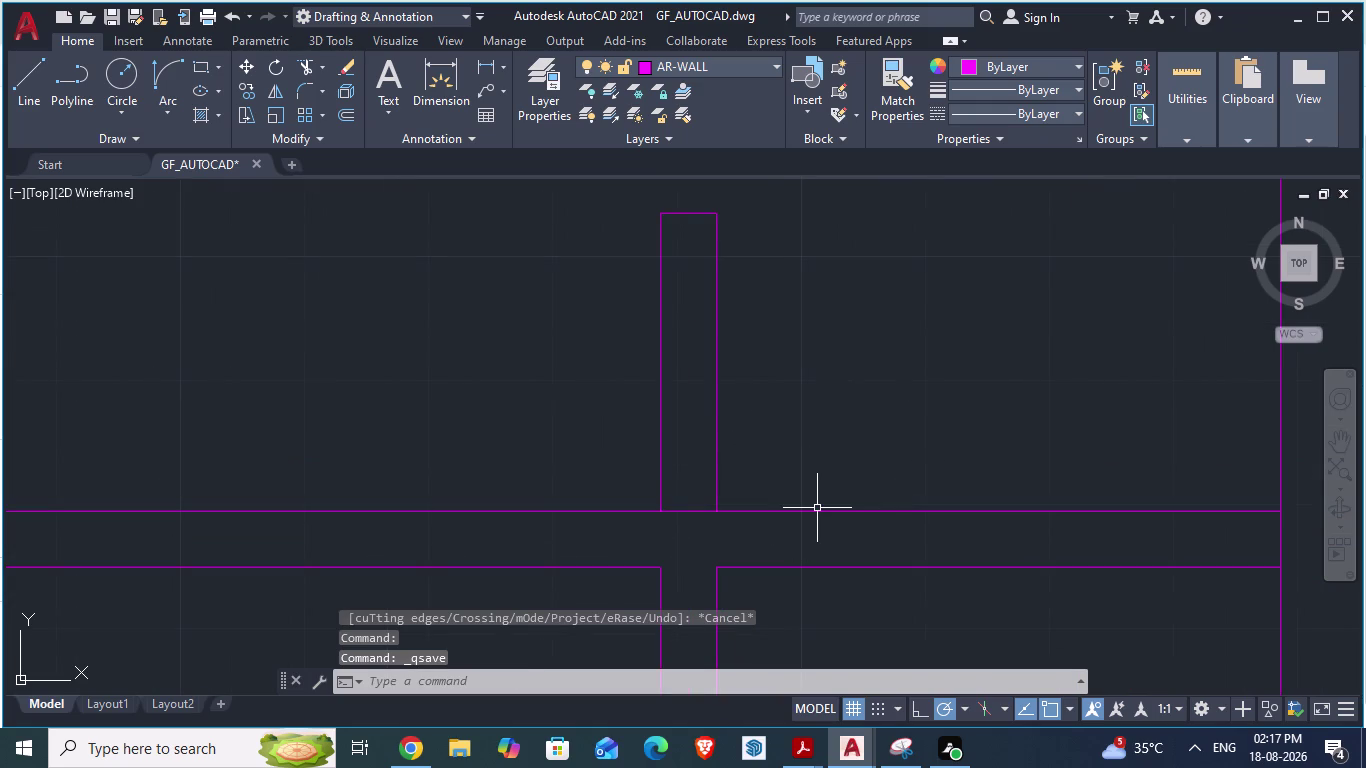
Trim the wall line across the stub junction, then switch to ARCH PLANS.
text(tr)
key(Return)
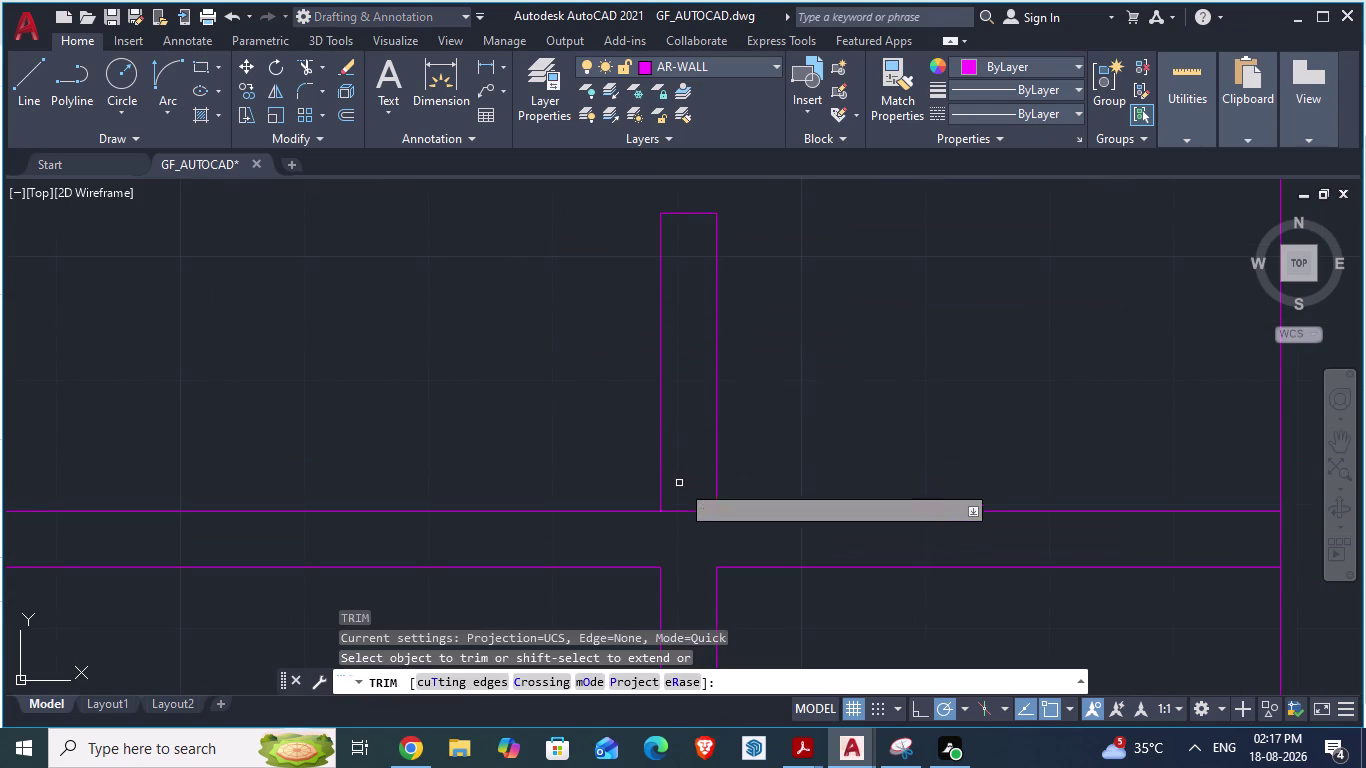
click(685, 512)
scroll(up, 3)
scroll(down, 3)
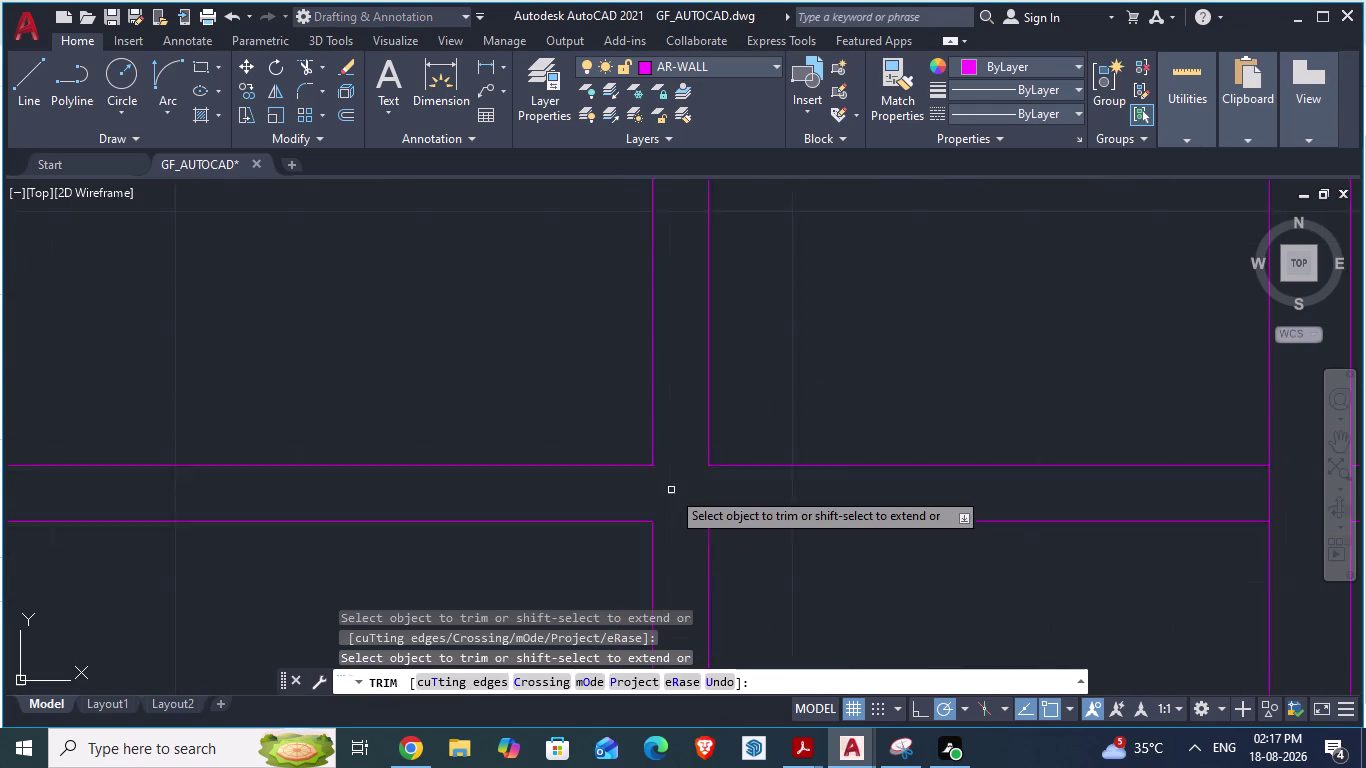
scroll(down, 3)
key(alt+Tab)
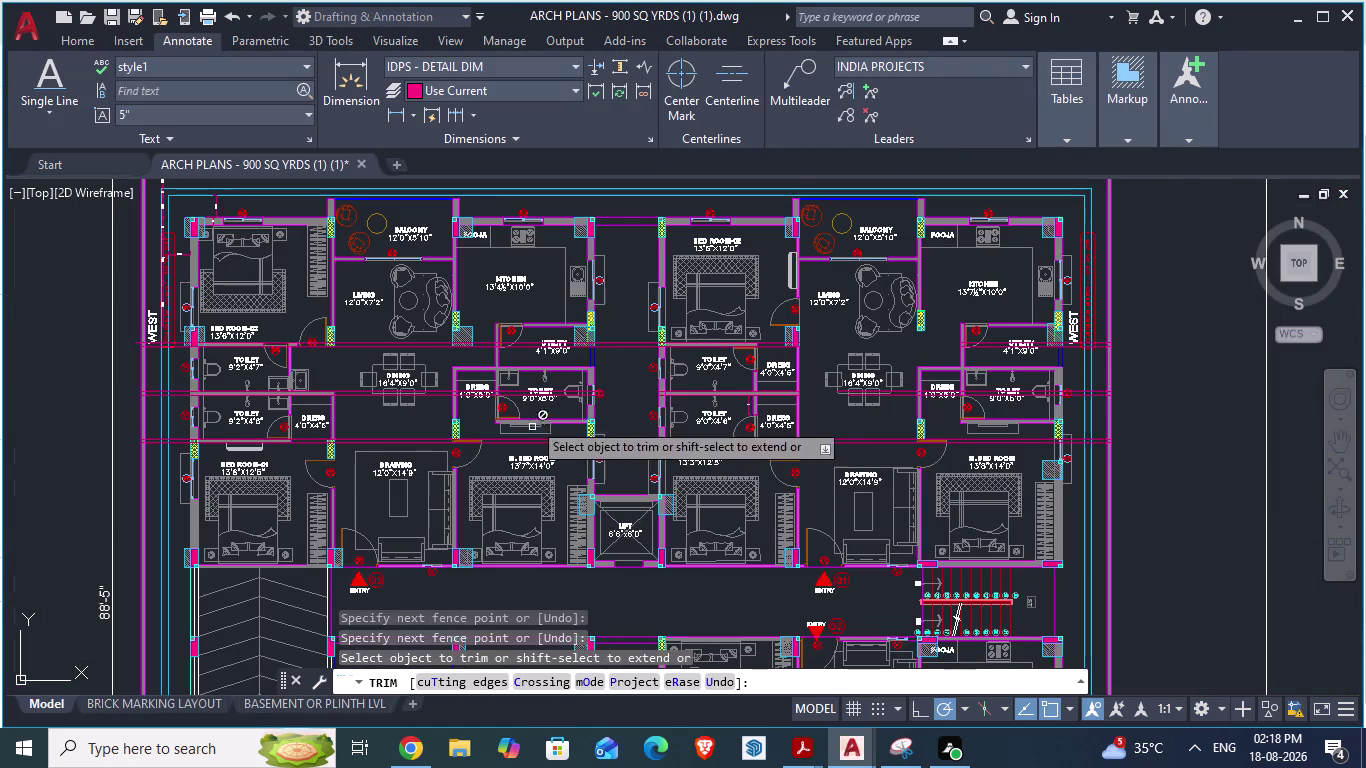
Switch back to GF_AUTOCAD and cancel the running trim.
scroll(up, 3)
scroll(down, 3)
scroll(up, 3)
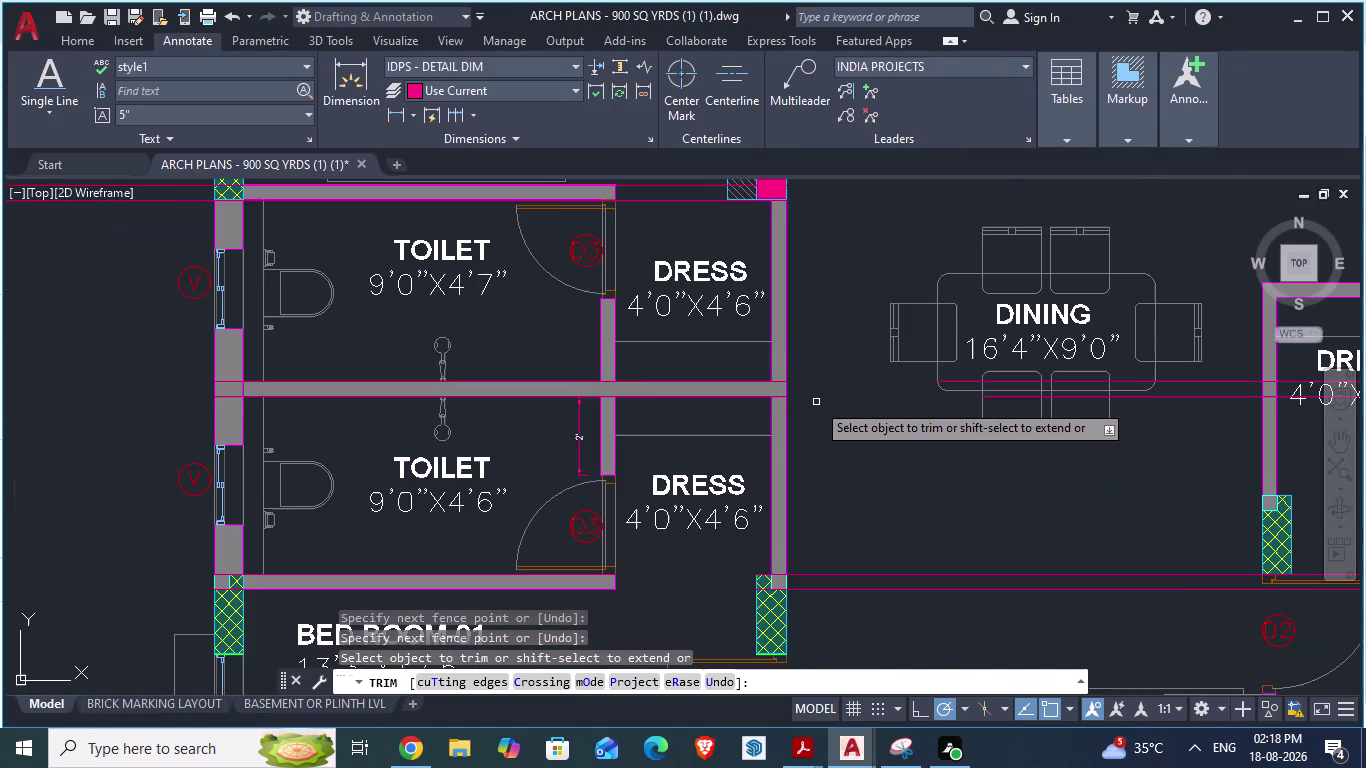
scroll(up, 3)
scroll(down, 3)
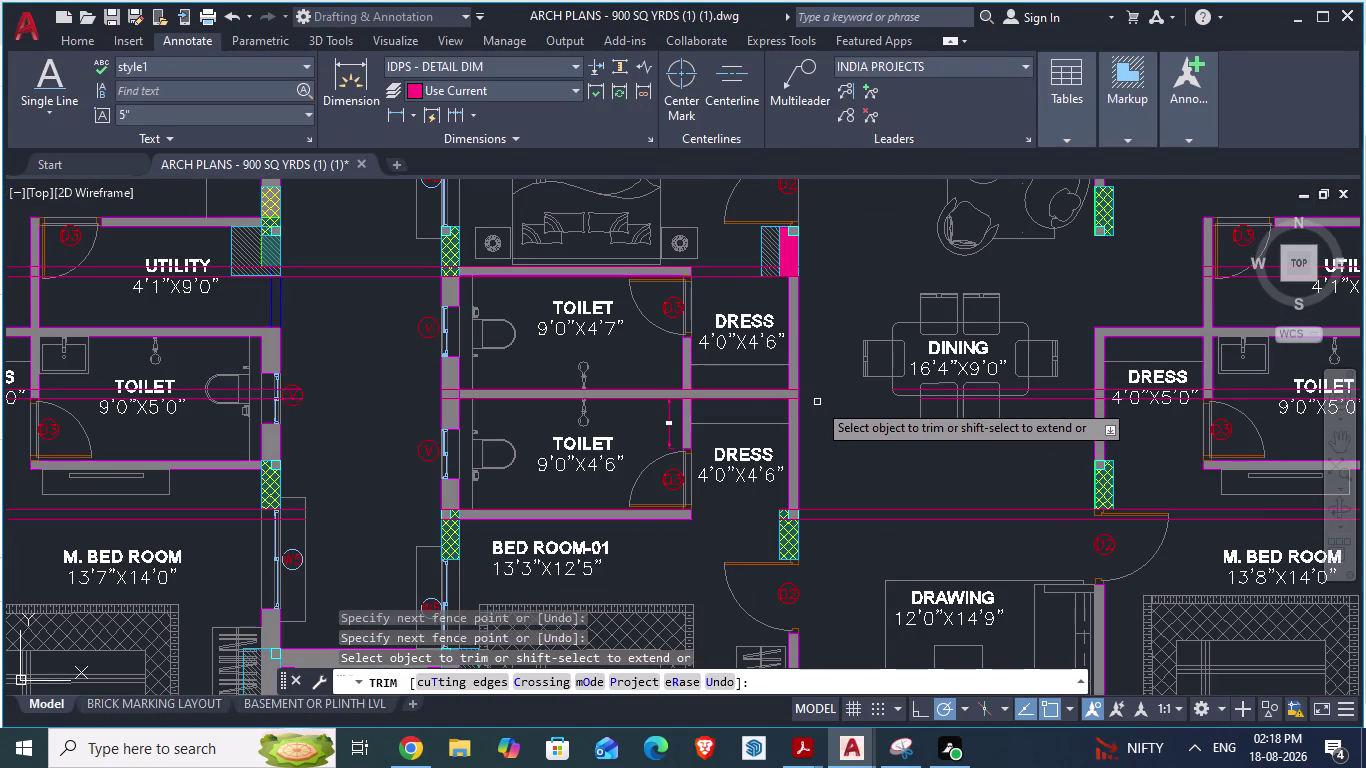
key(alt+Tab)
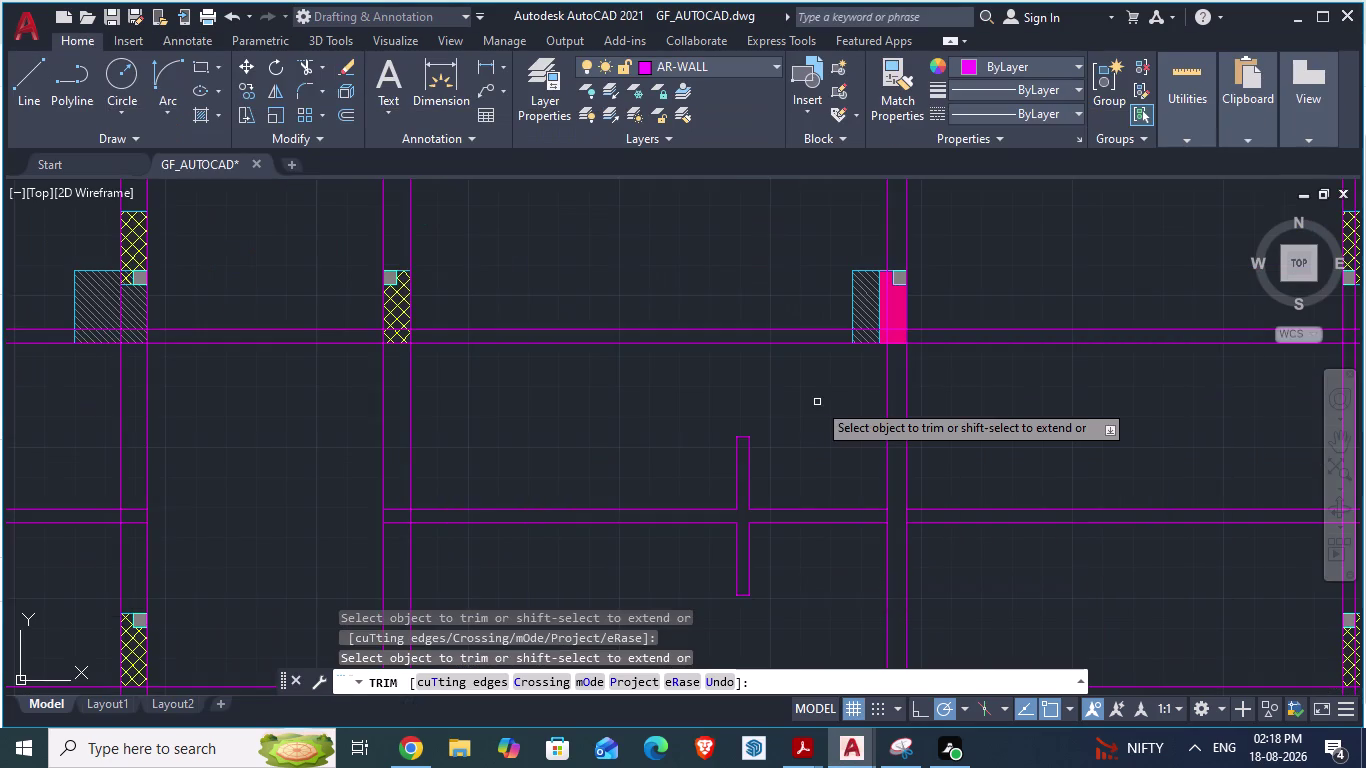
scroll(down, 3)
scroll(up, 3)
key(Escape)
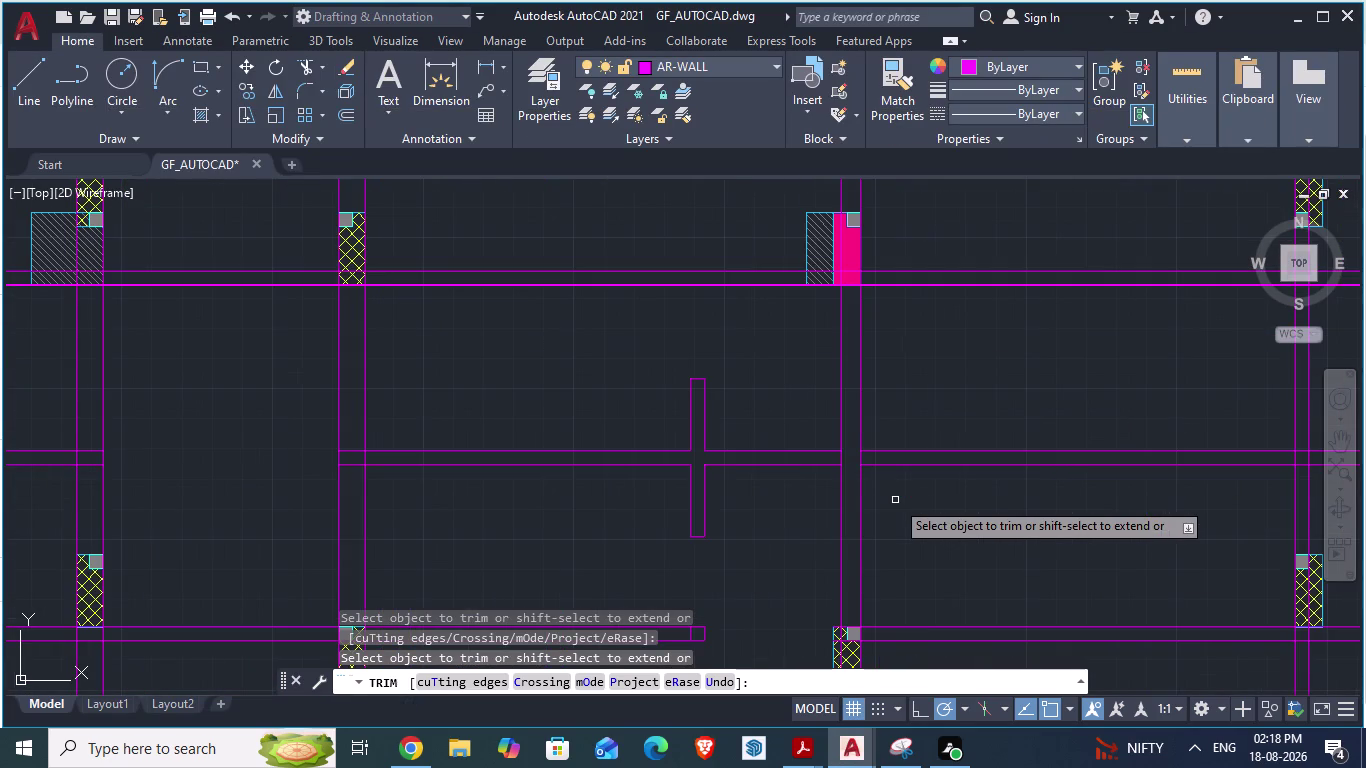
scroll(up, 3)
Preview a hatch fill in the partition junction, save, and return to ARCH PLANS.
key(h)
key(Return)
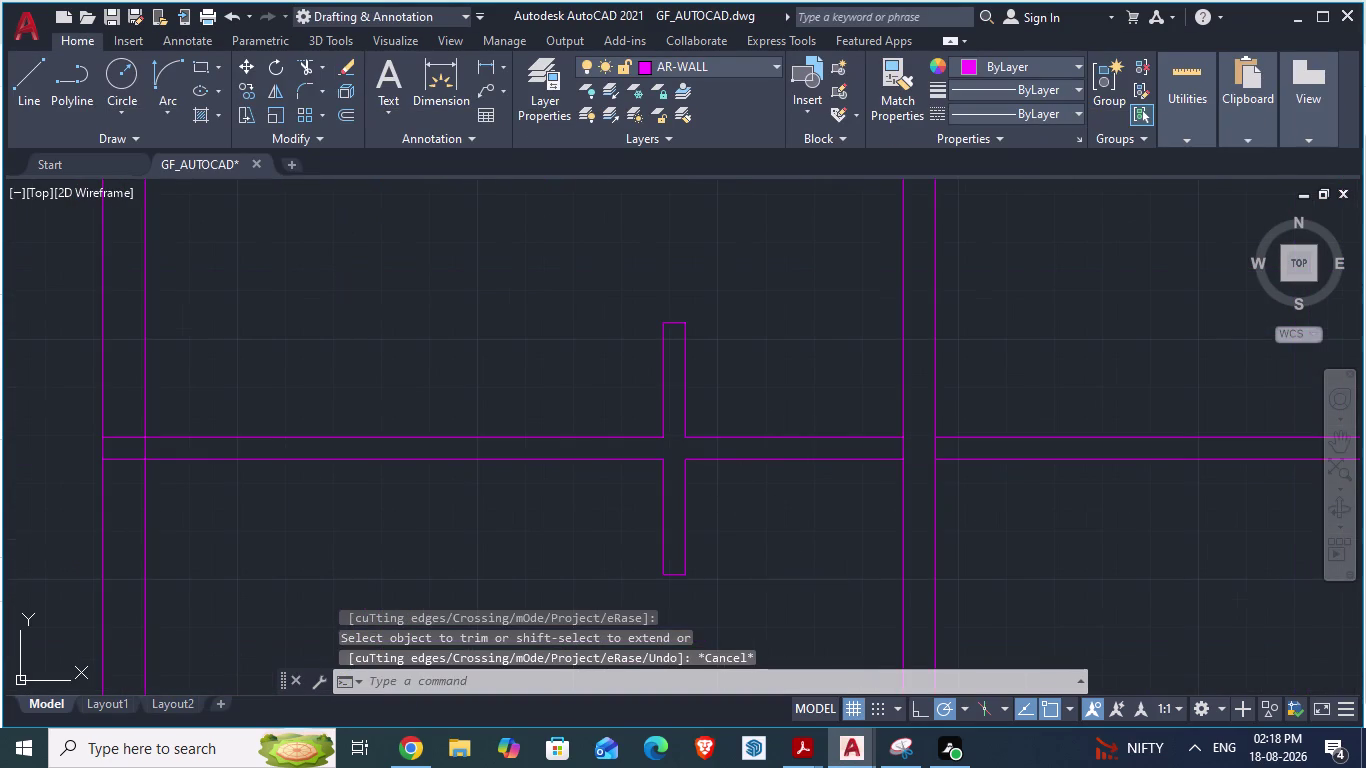
click(670, 447)
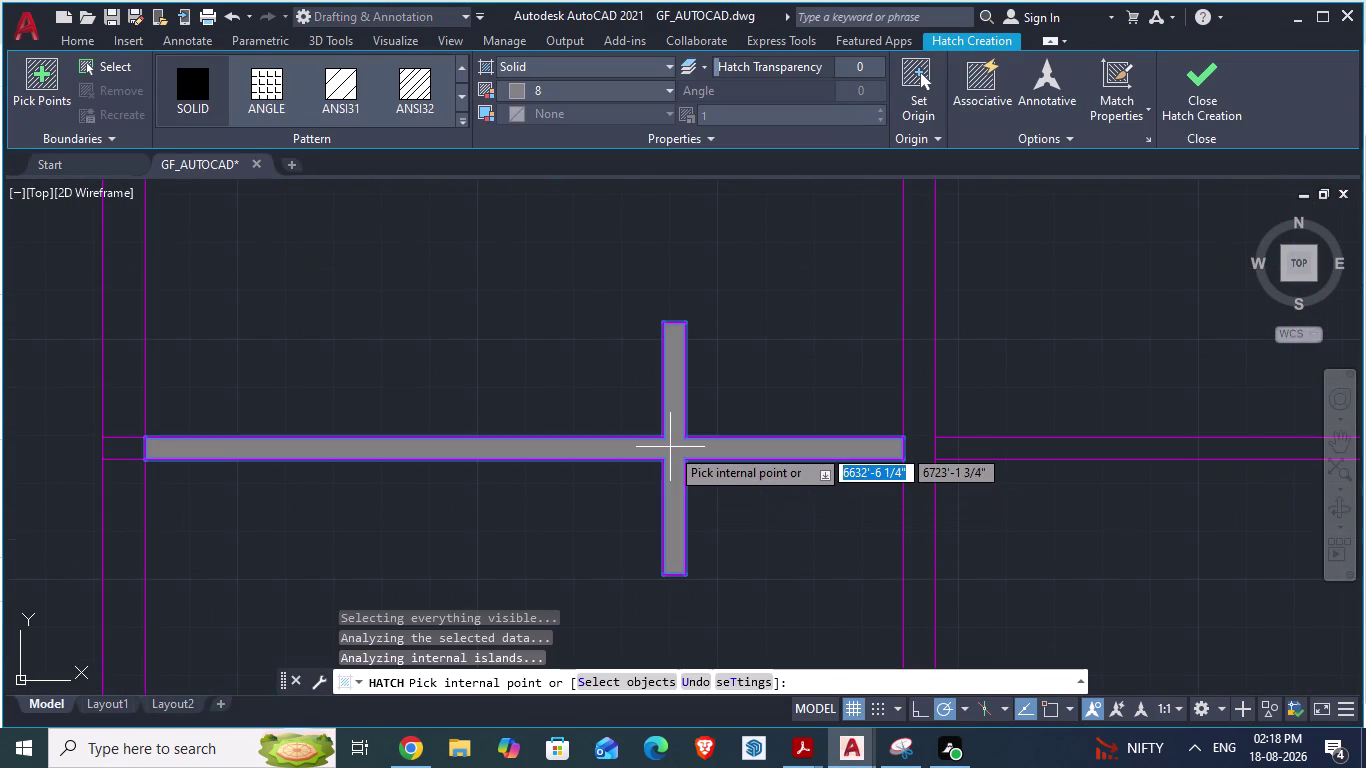
scroll(down, 3)
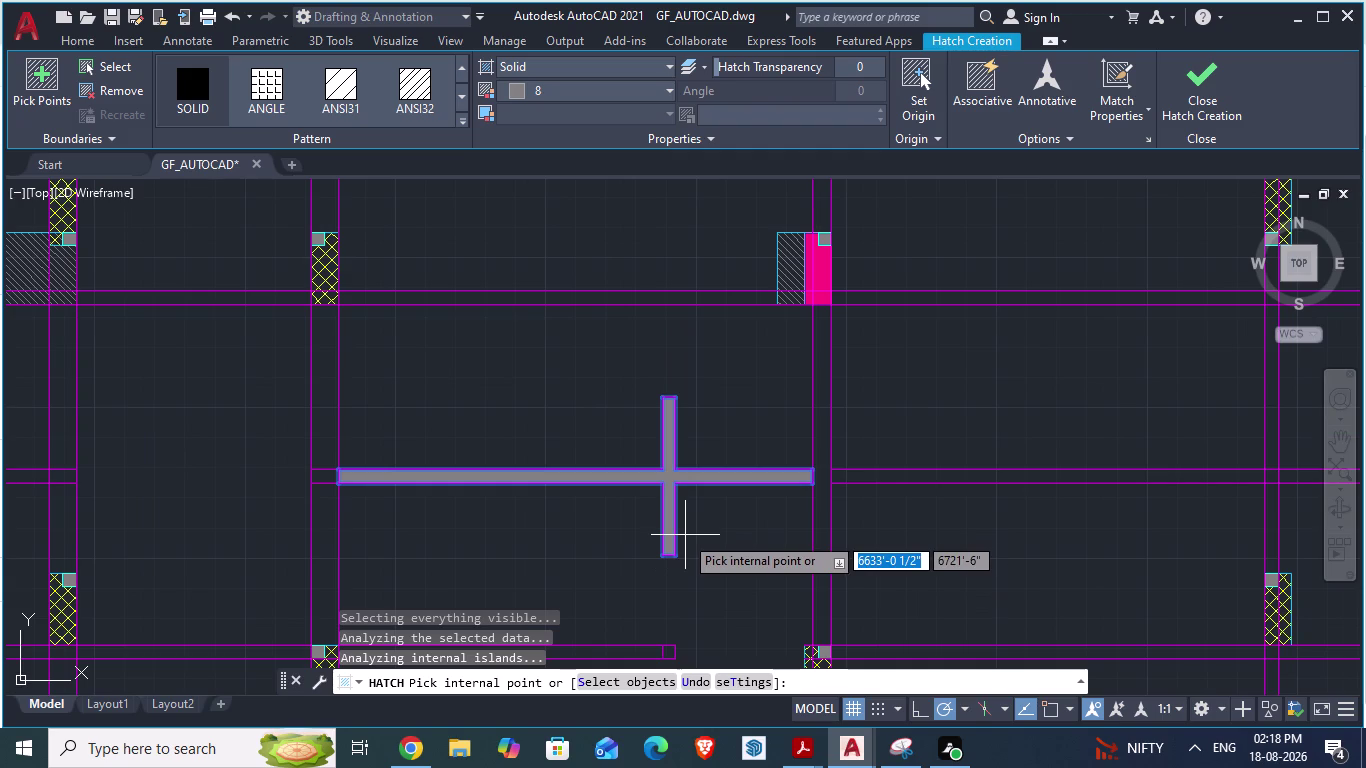
key(ctrl+s)
key(alt+Tab)
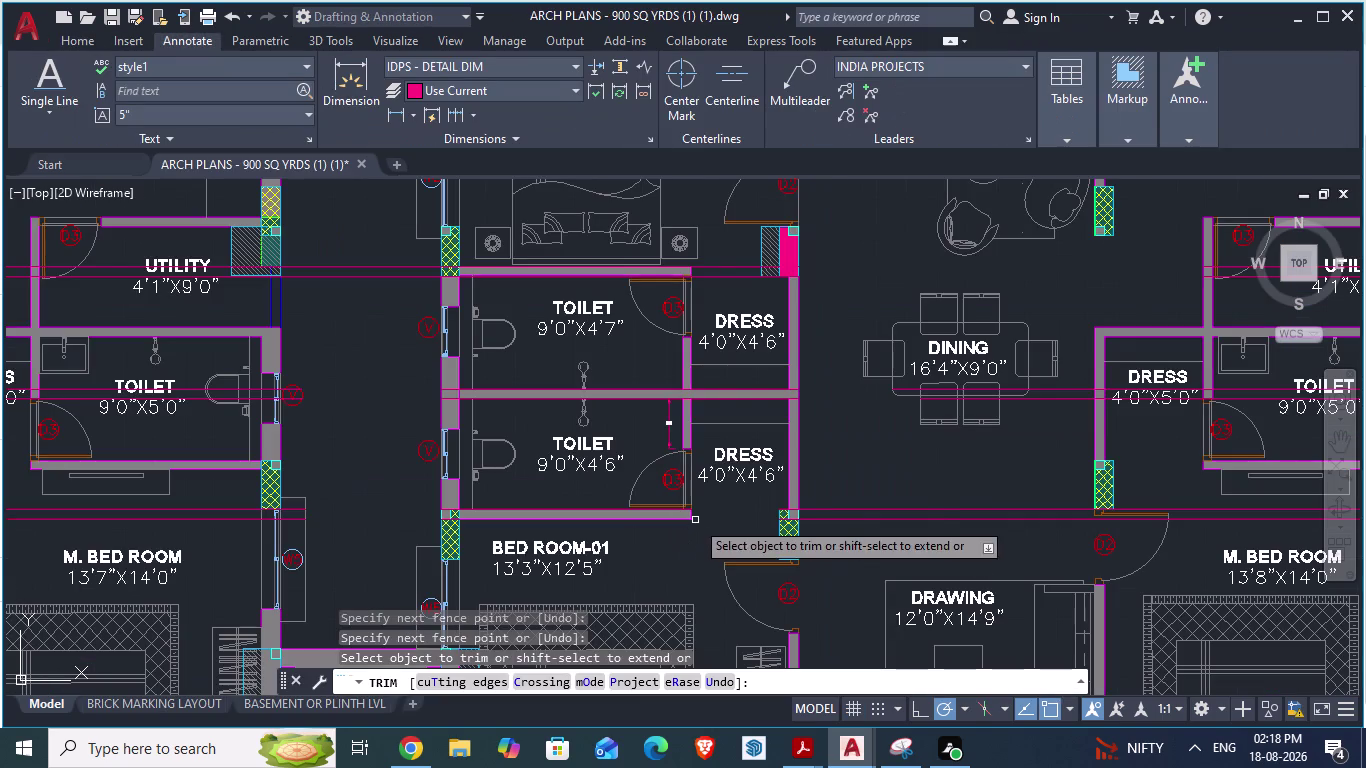
key(Escape)
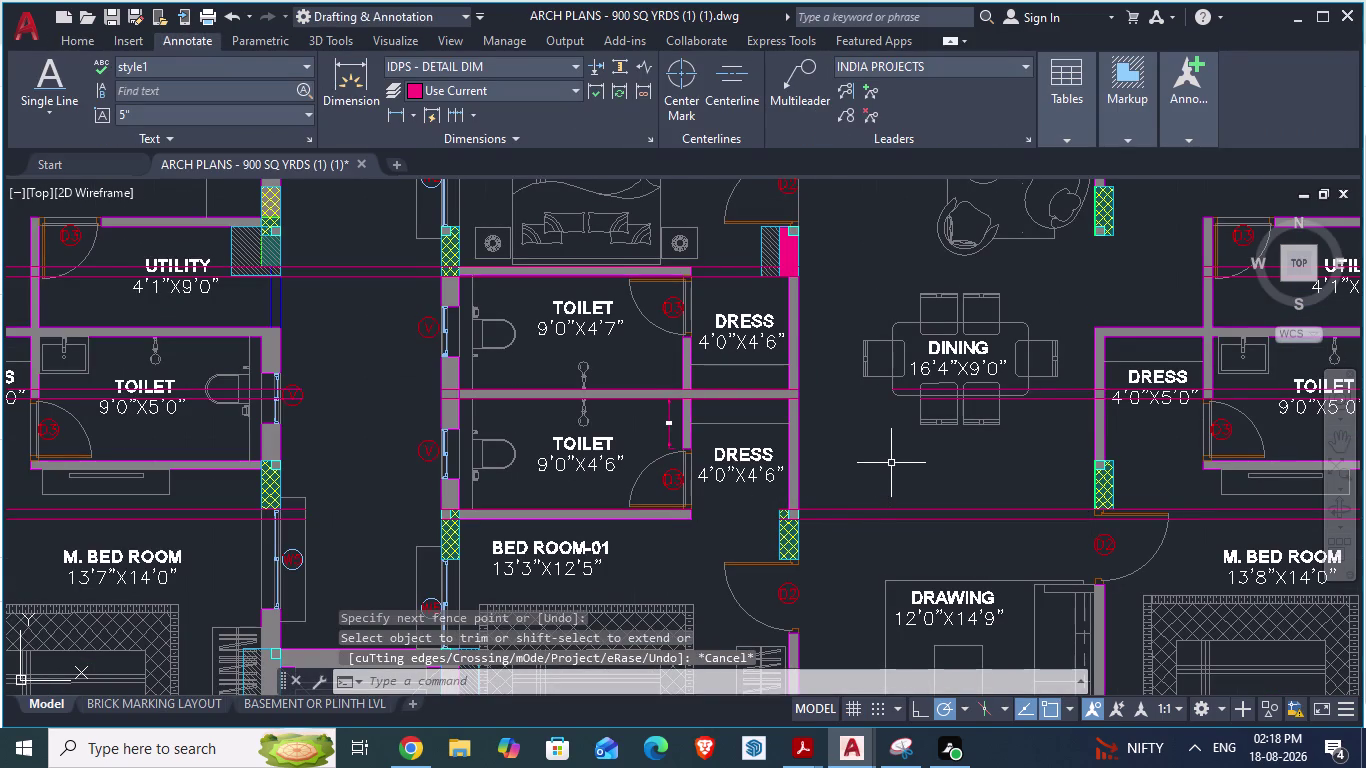
Zoom out over ARCH PLANS, then show GF_AUTOCAD framed by its 98'-10½" and 88'-5" dimensions.
scroll(down, 3)
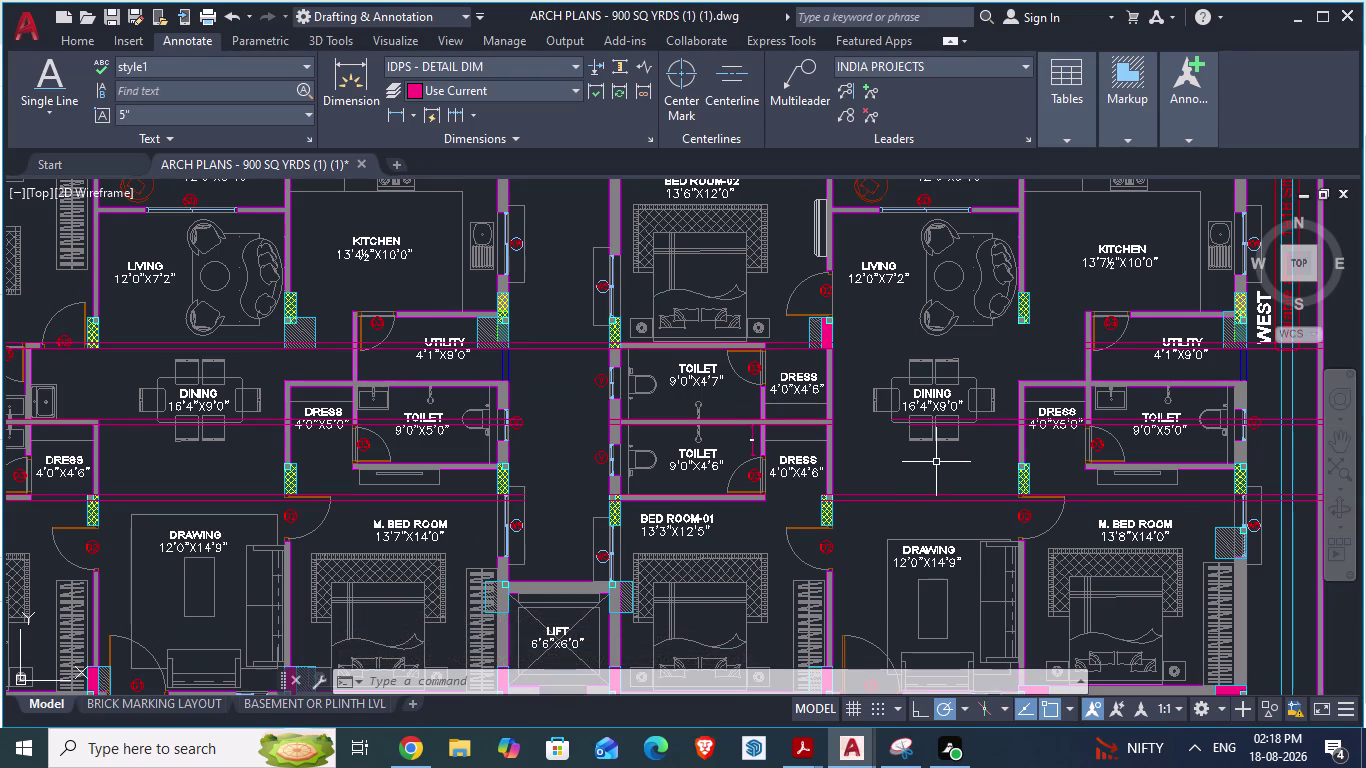
scroll(down, 3)
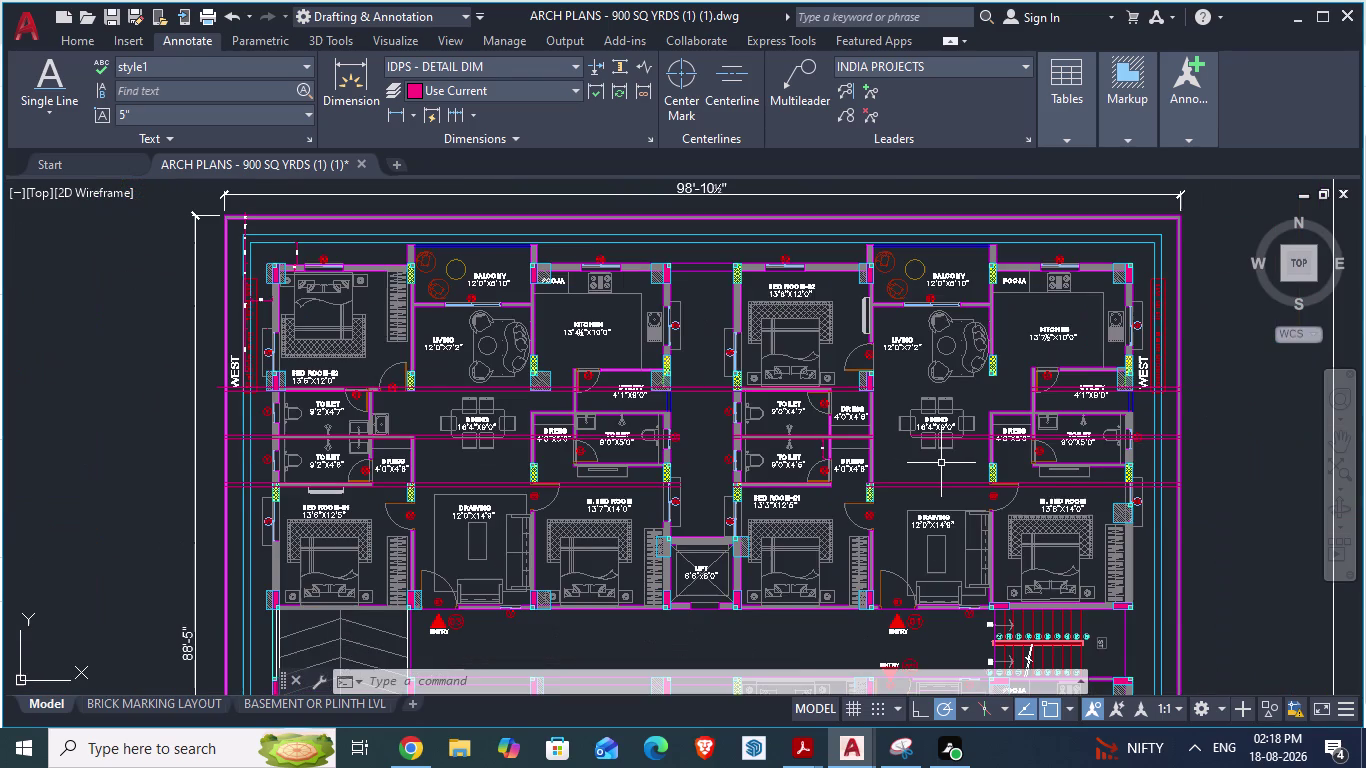
key(alt+Tab)
scroll(down, 3)
scroll(down, 3)
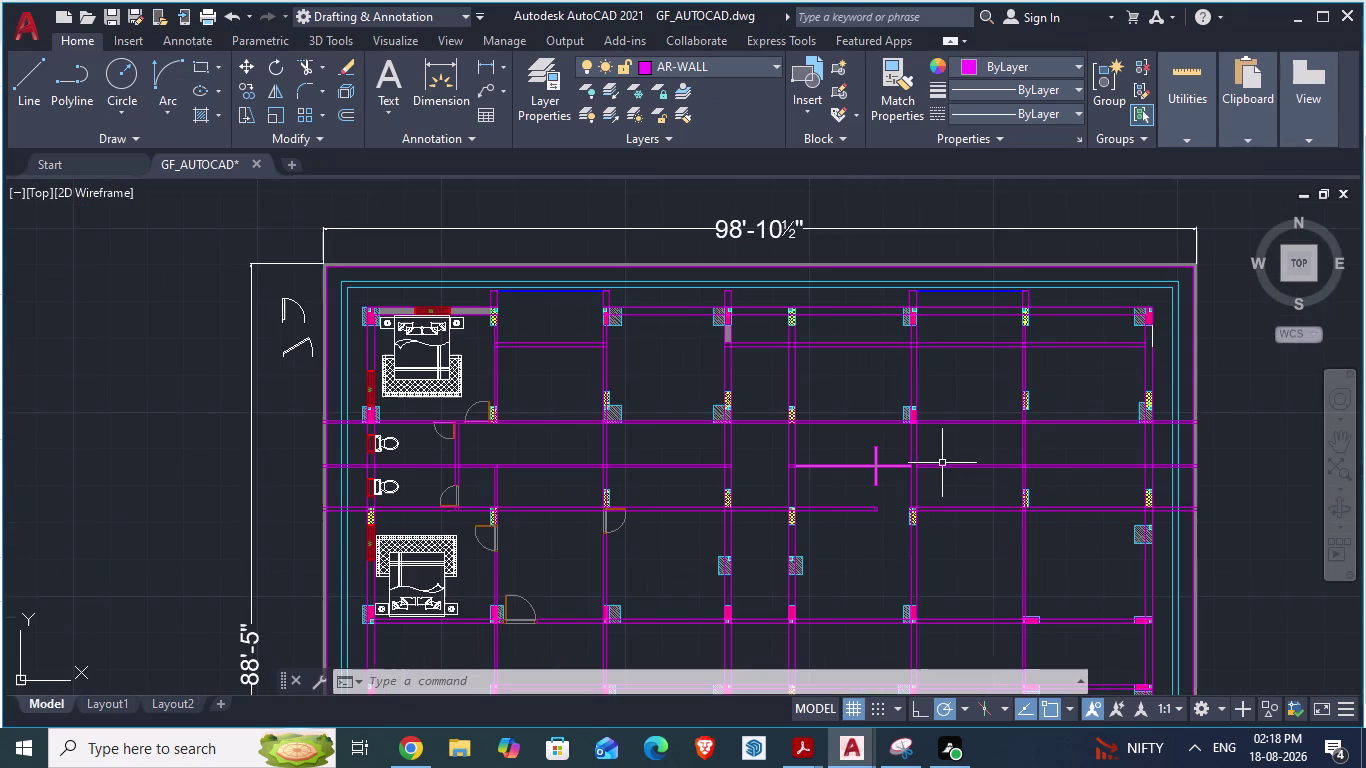
Select both toilets, their two tank pieces and both toilet doors.
scroll(up, 3)
click(371, 428)
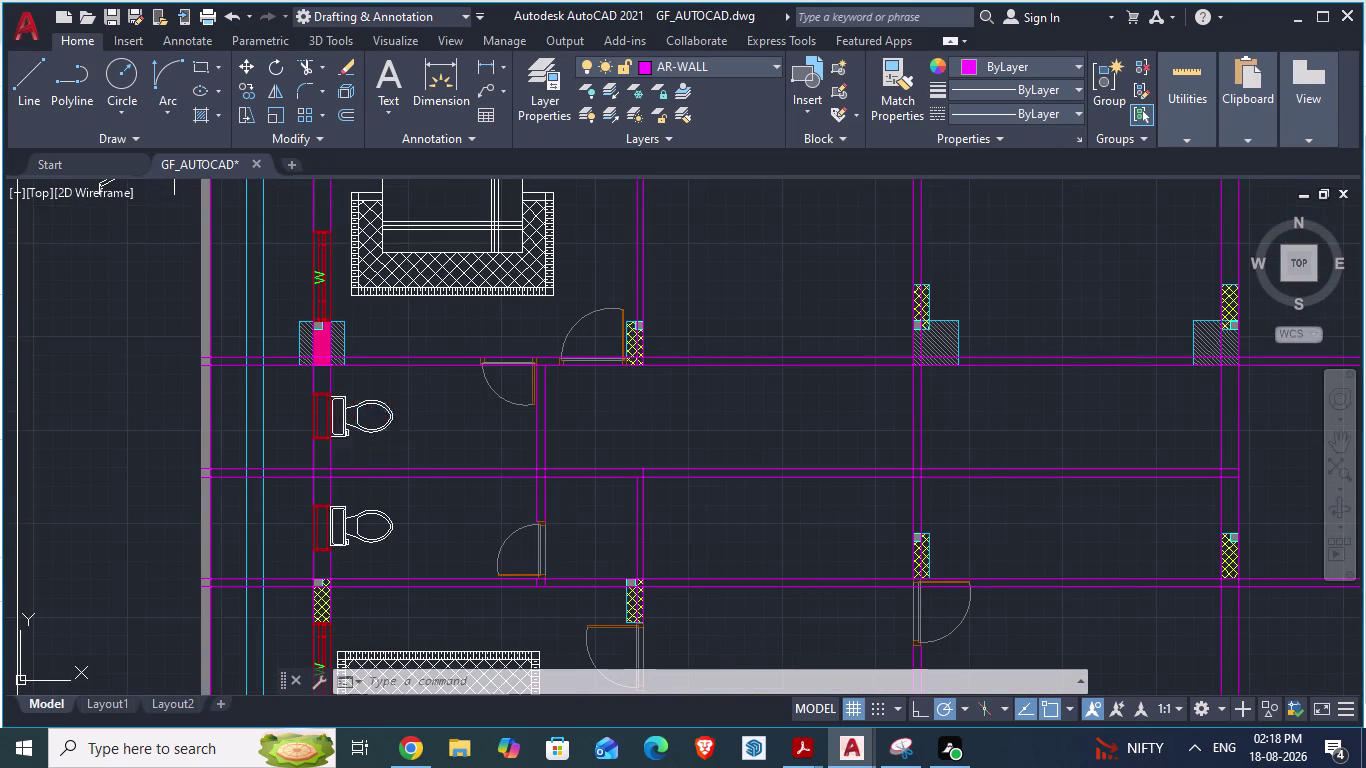
click(380, 513)
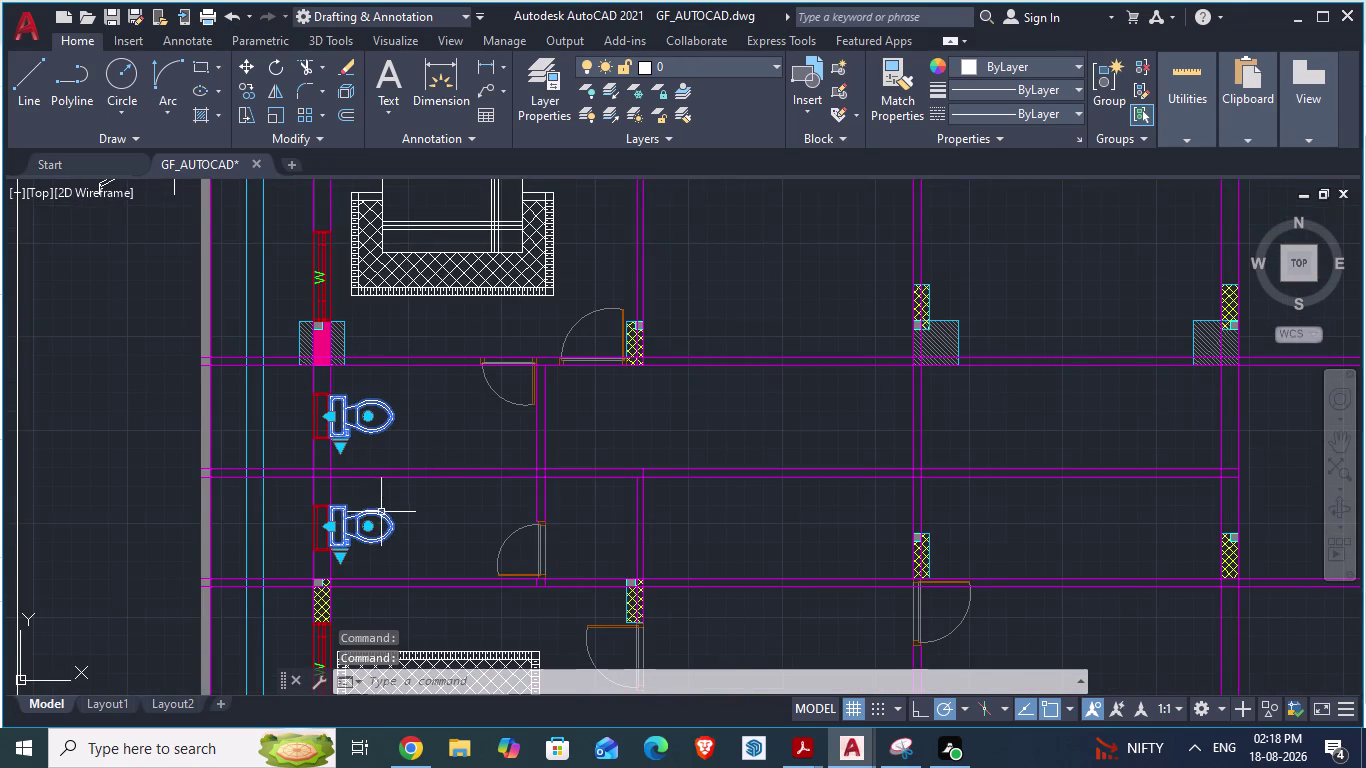
scroll(up, 3)
click(267, 466)
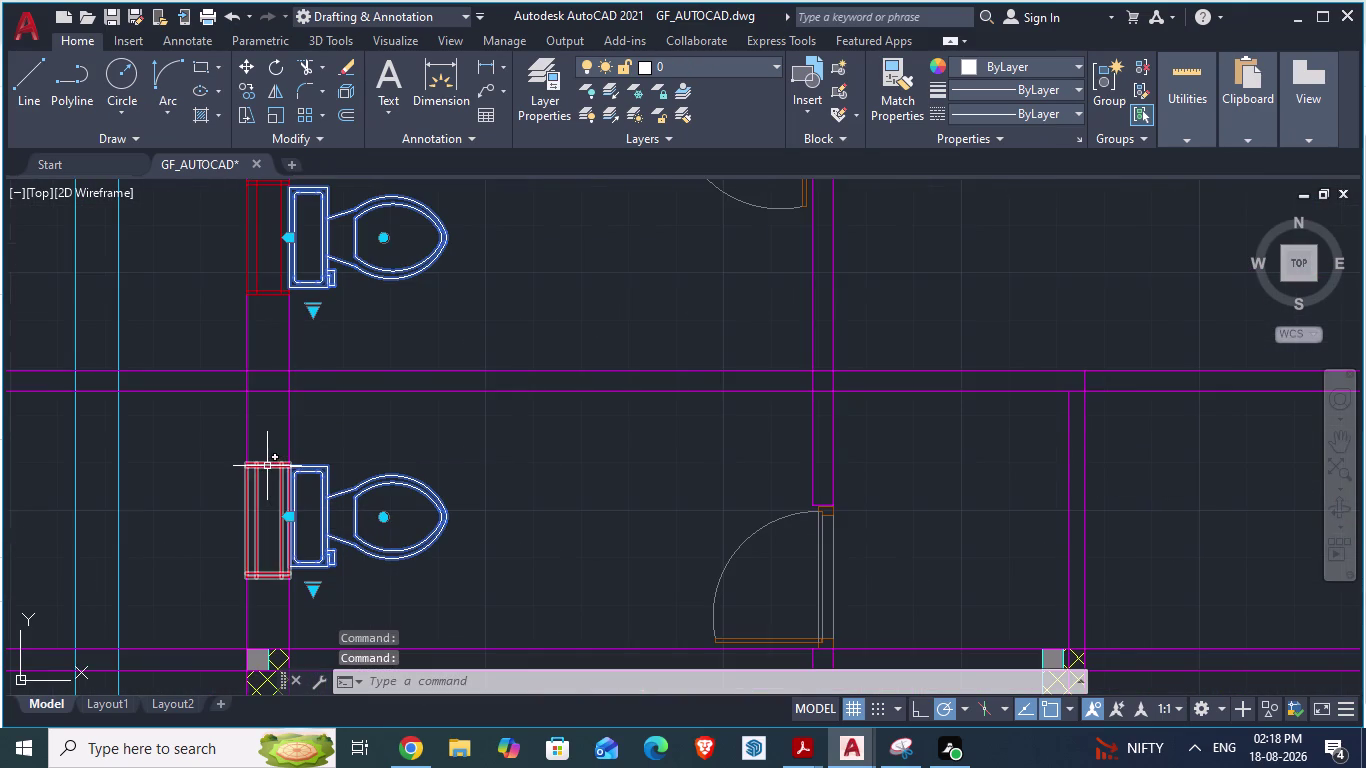
scroll(down, 3)
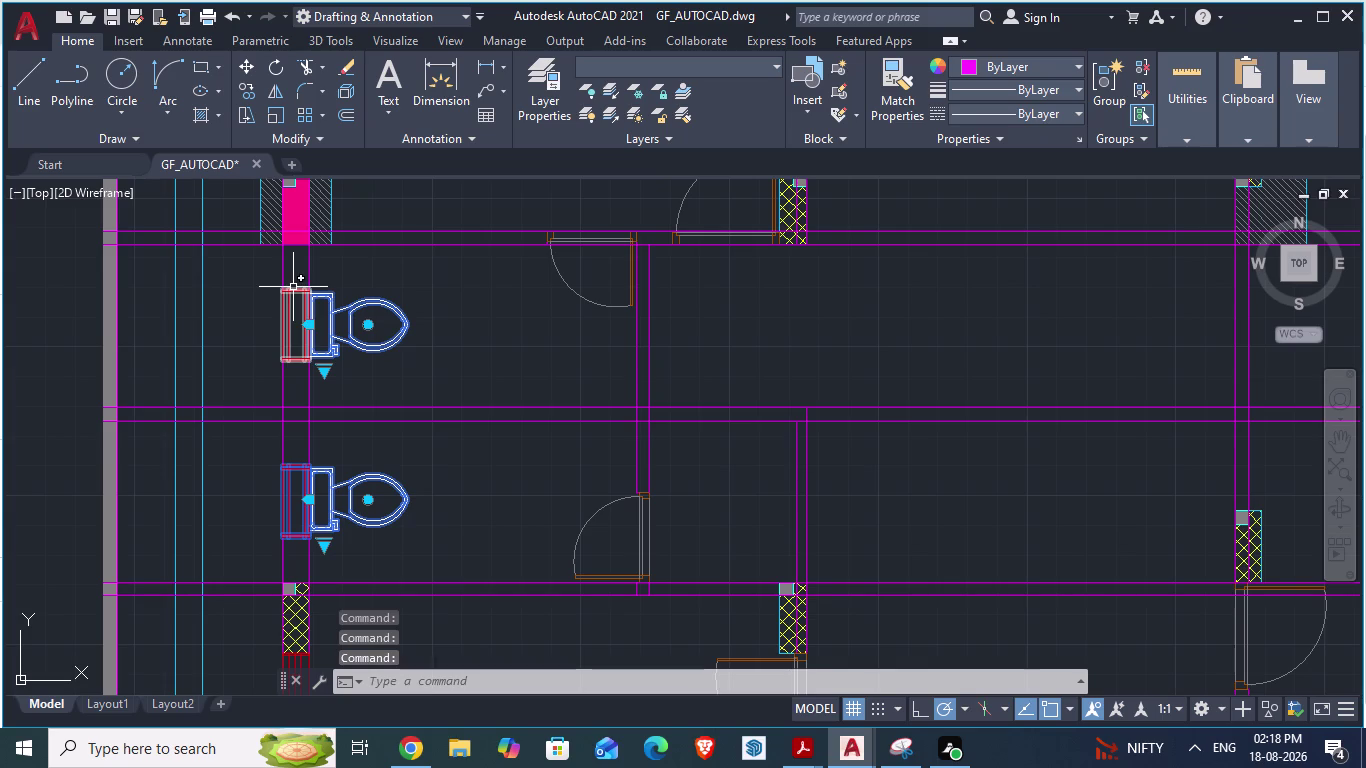
click(292, 289)
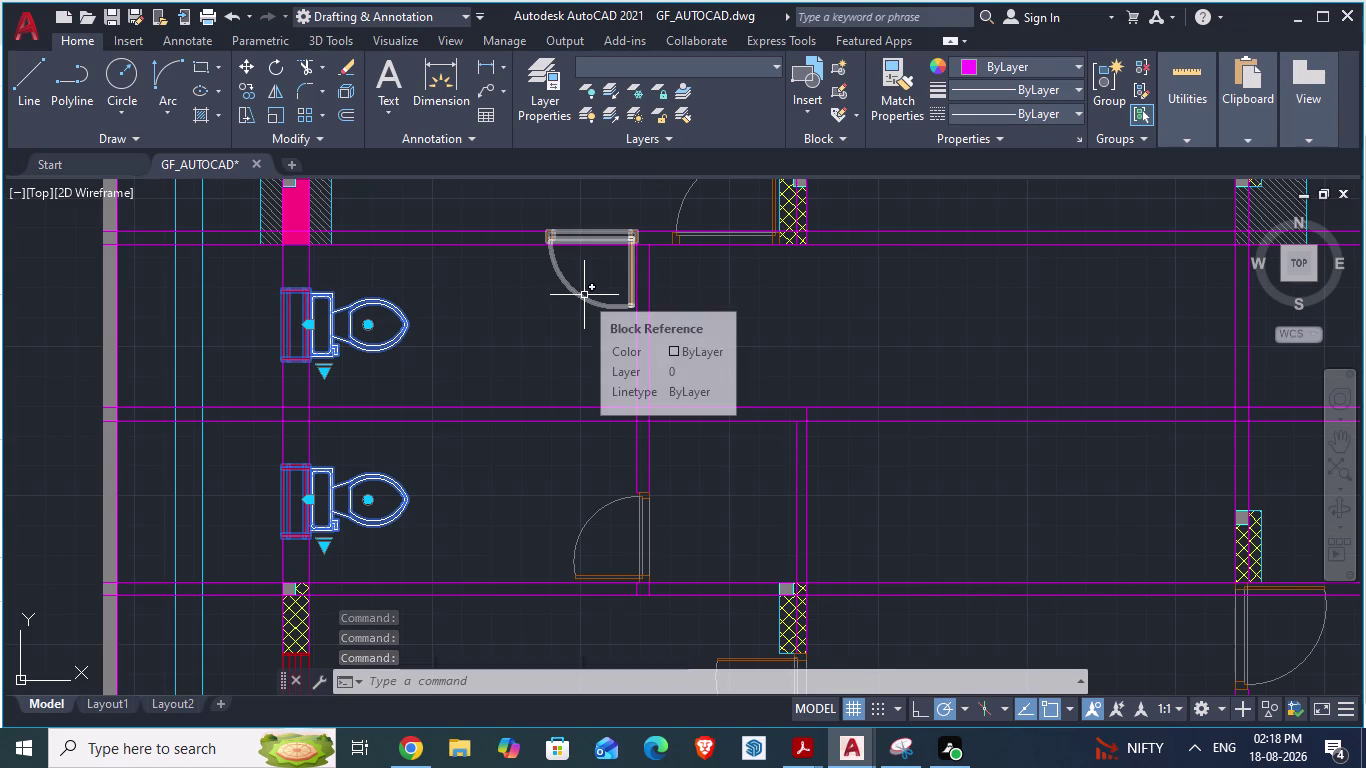
click(584, 295)
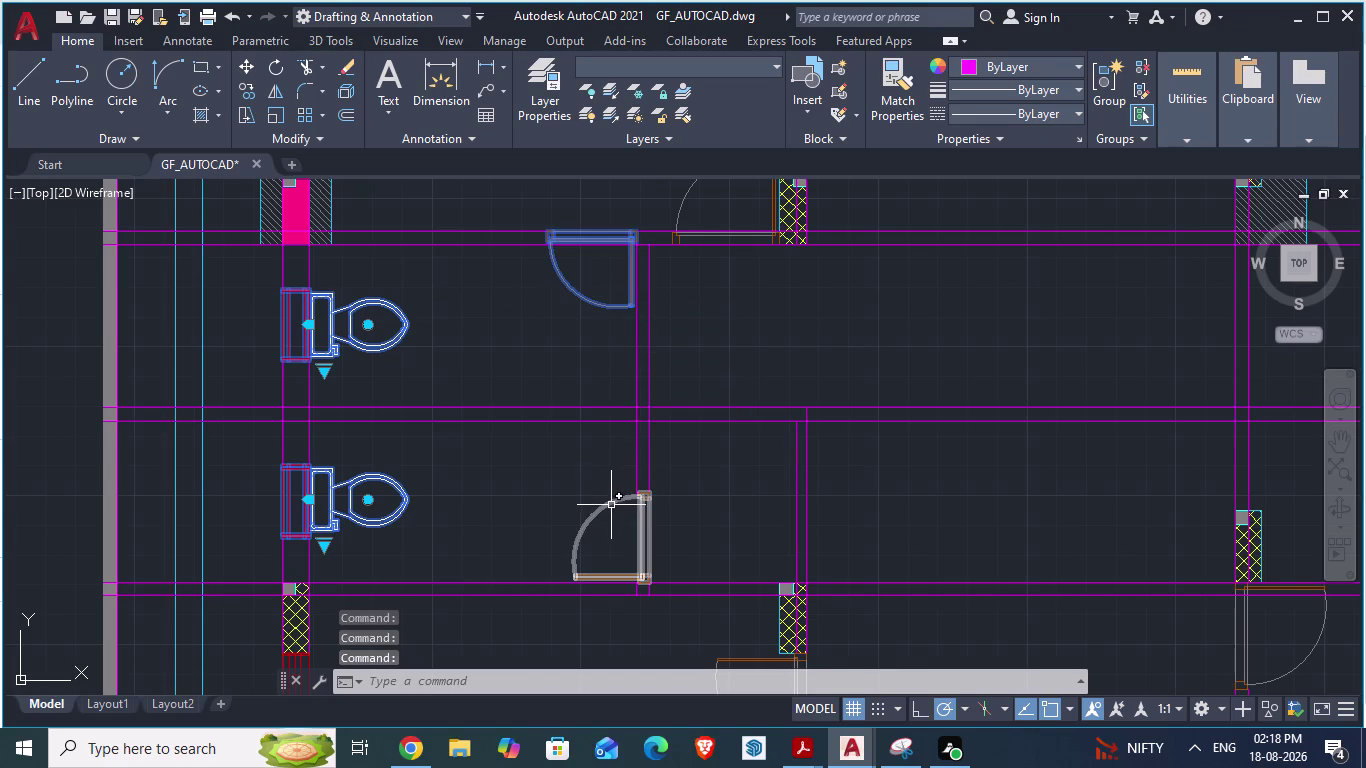
click(610, 506)
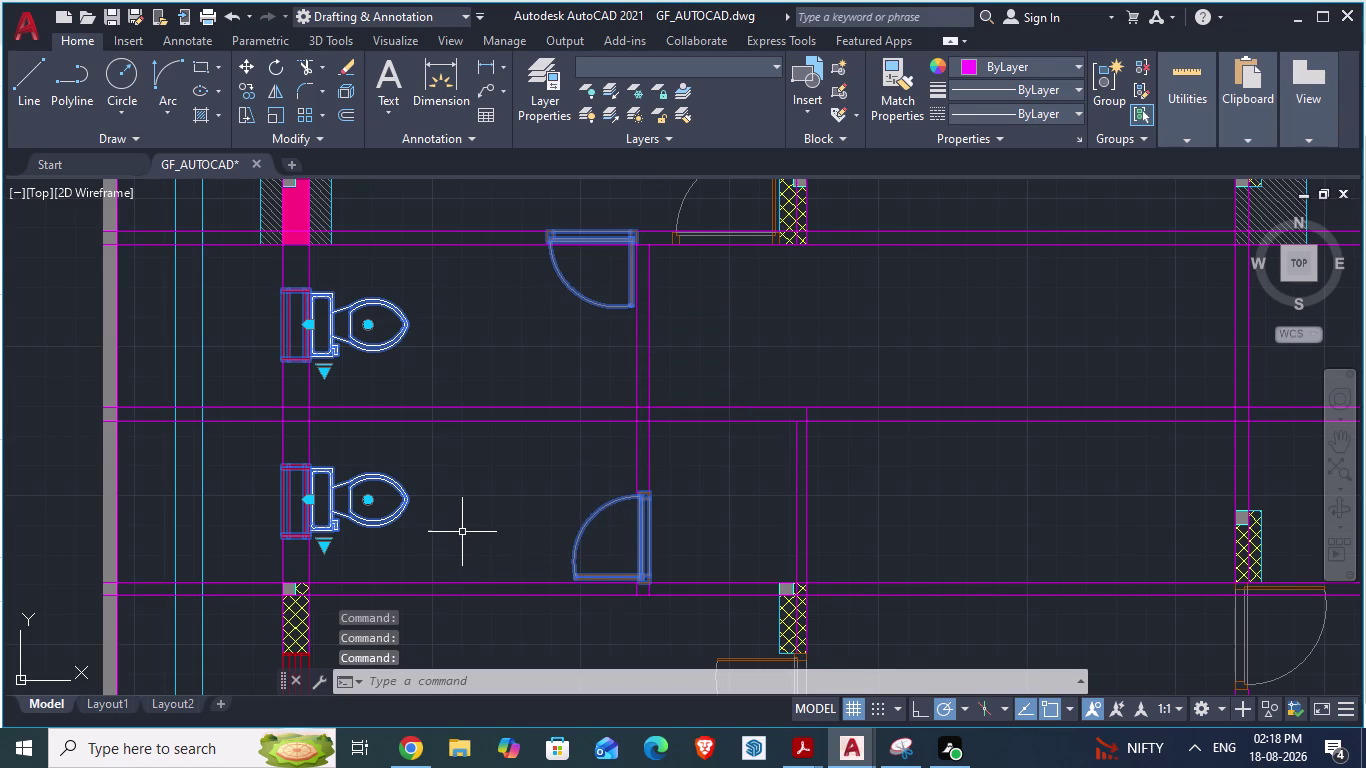
scroll(down, 3)
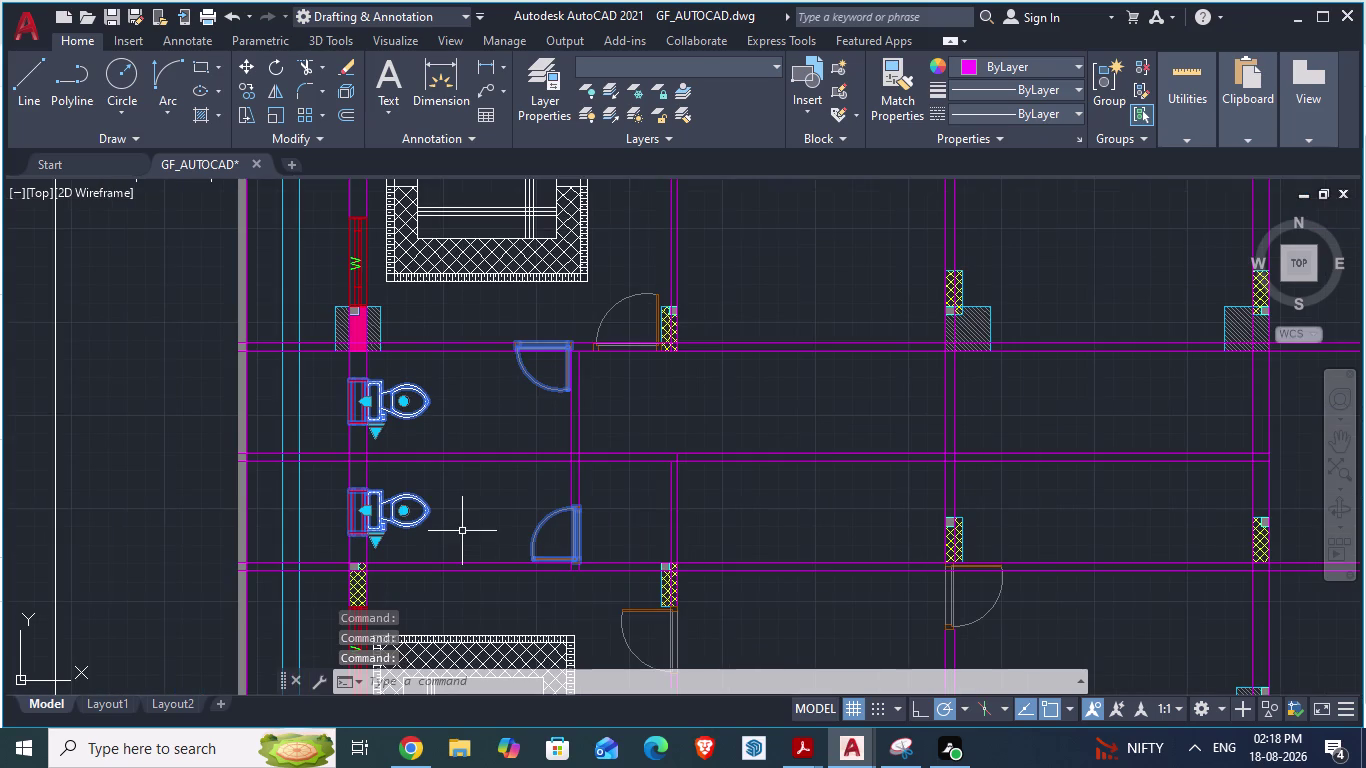
Copy the selection, cancel the stray paste in ARCH PLANS, and return to GF_AUTOCAD.
key(alt+Tab)
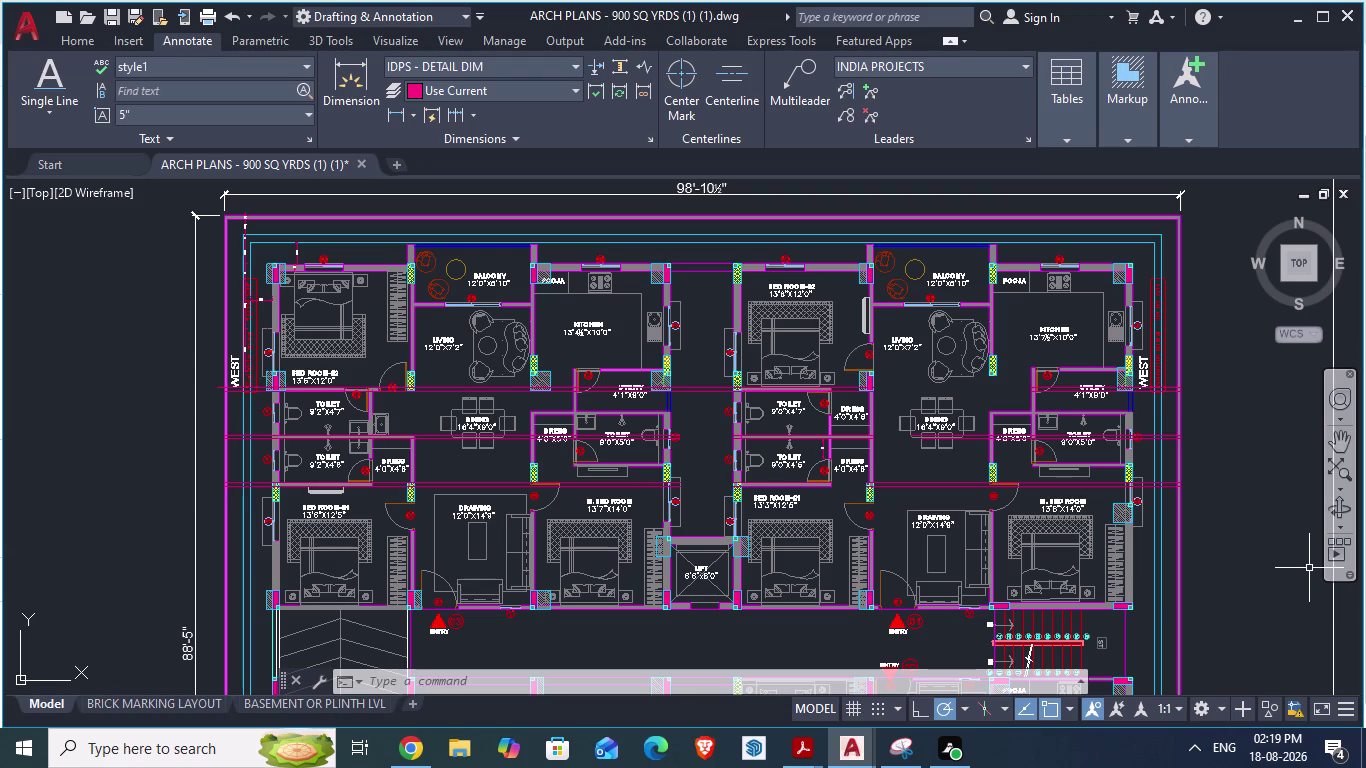
key(ctrl+c)
key(ctrl+v)
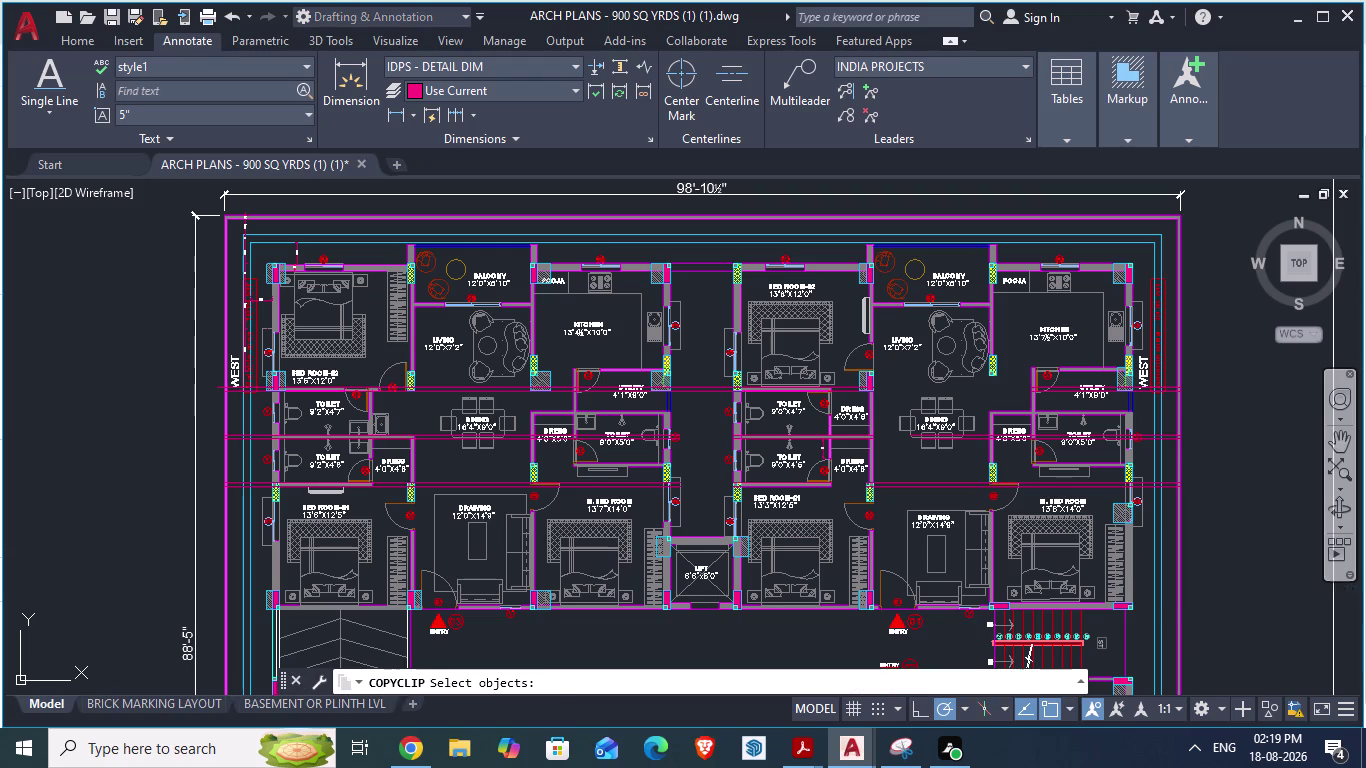
key(Escape)
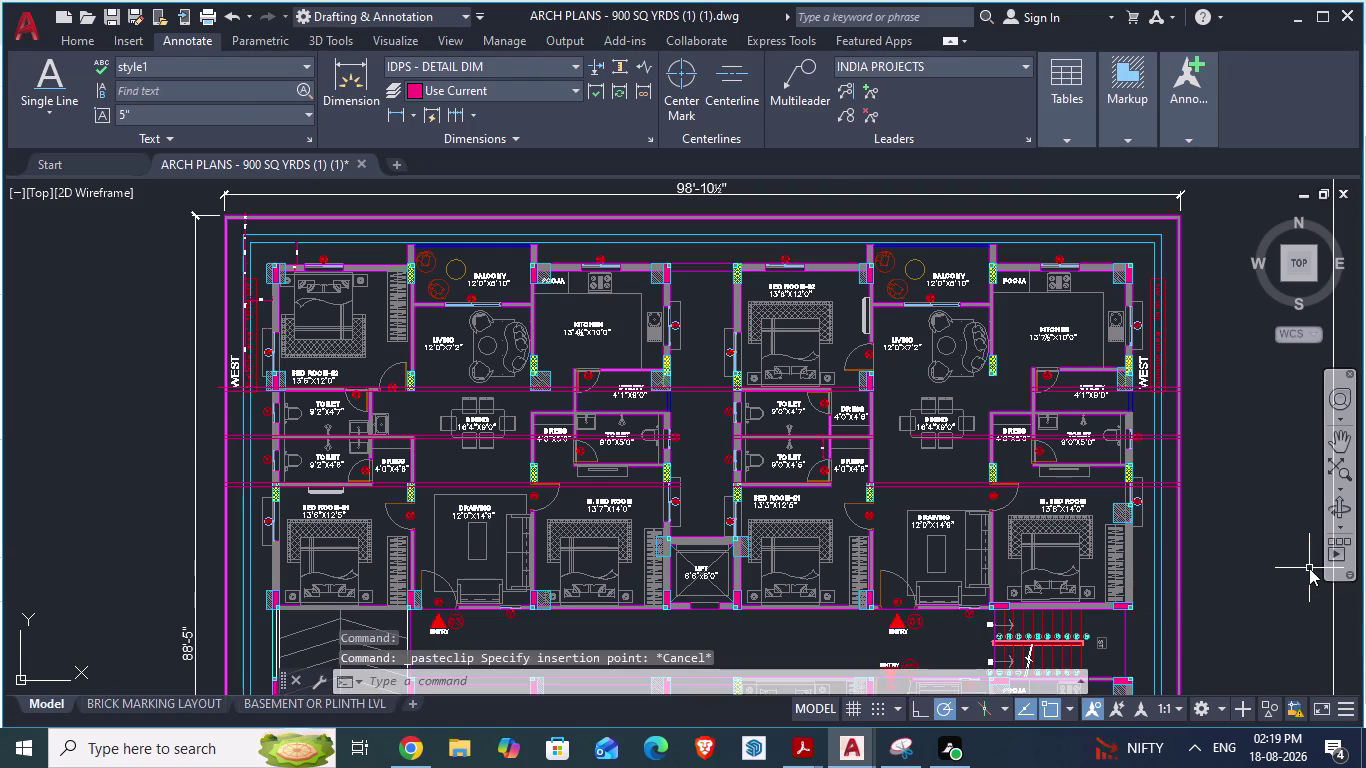
key(alt+Tab)
key(ctrl+c)
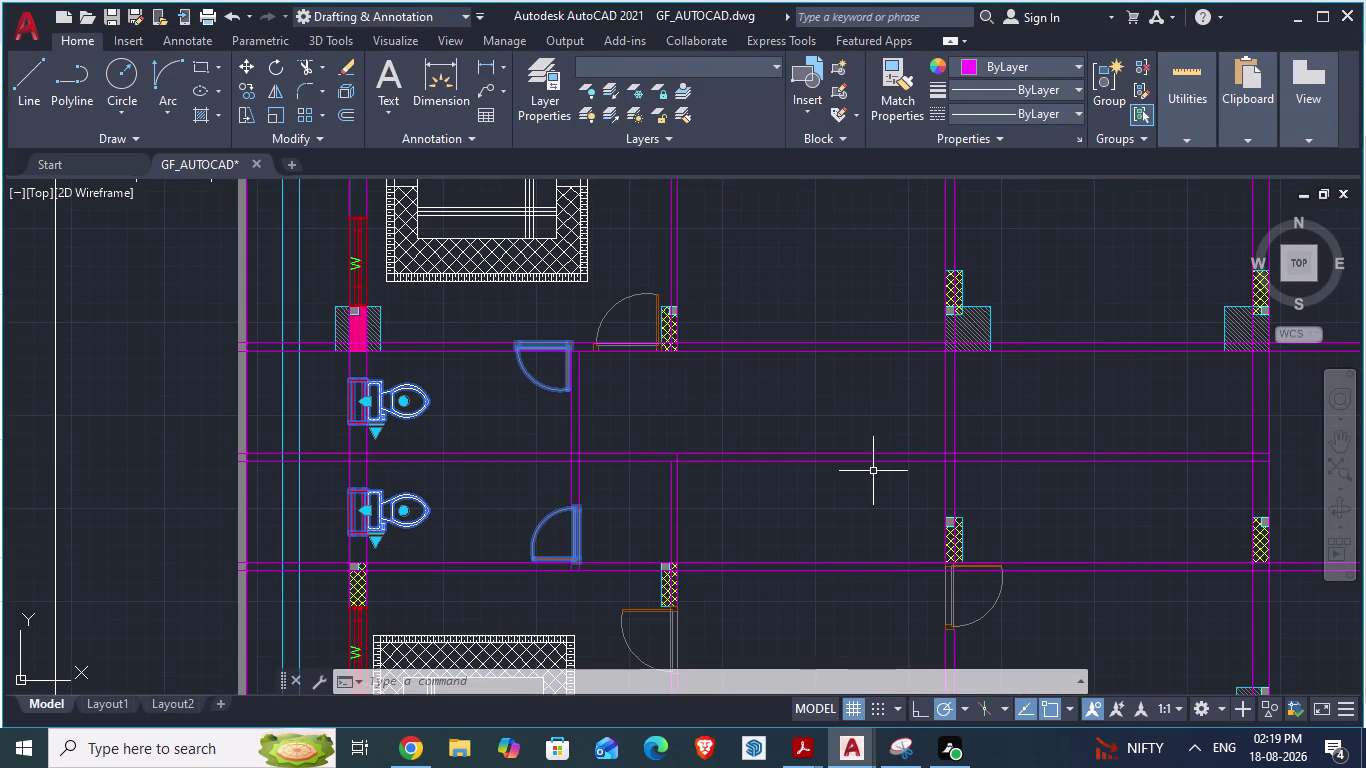
key(ctrl+v)
scroll(up, 3)
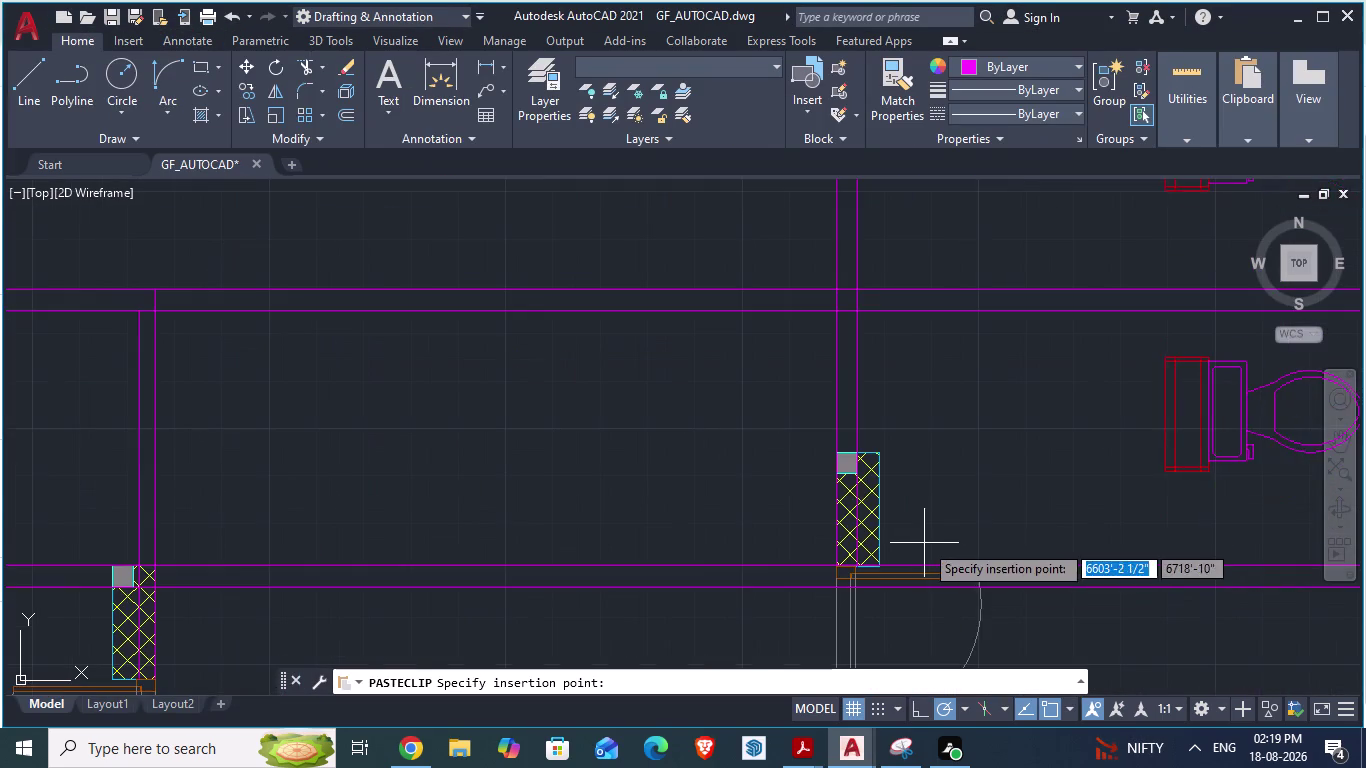
scroll(down, 3)
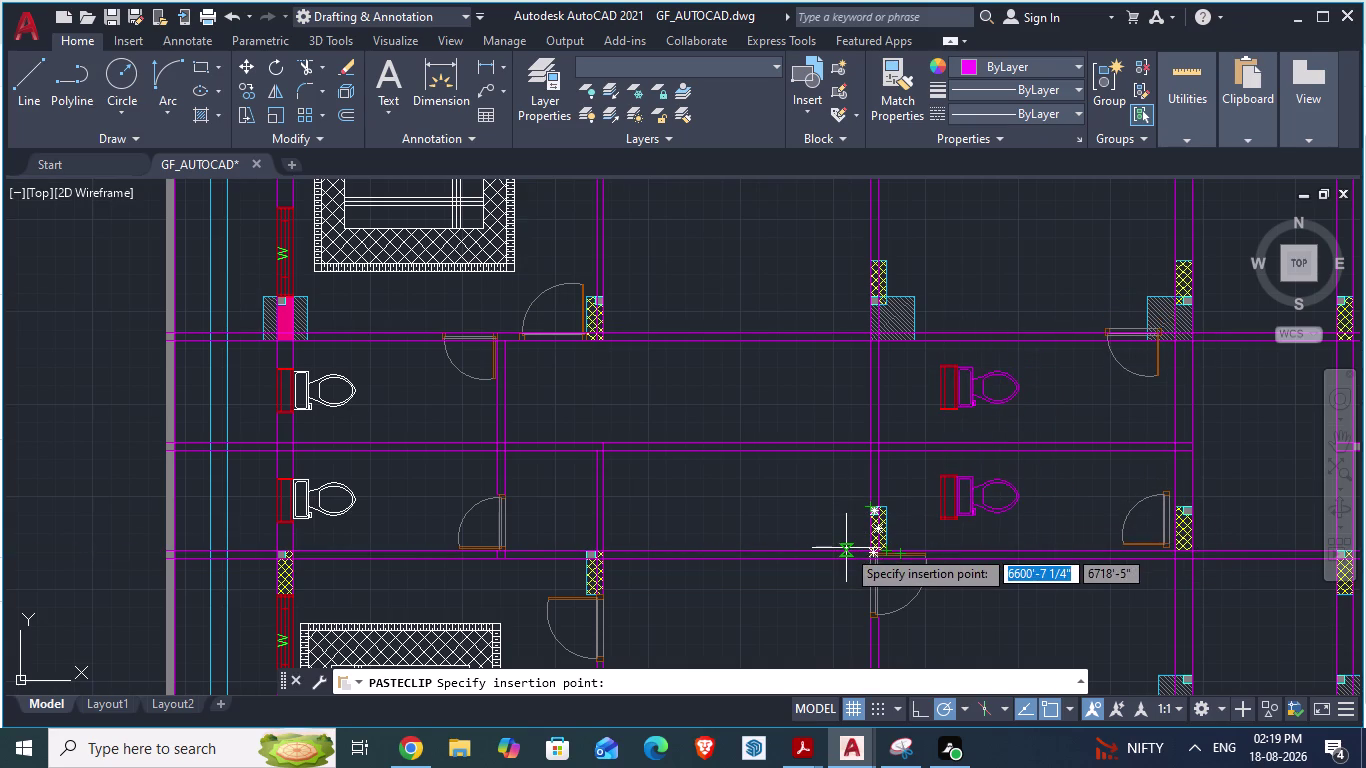
scroll(down, 3)
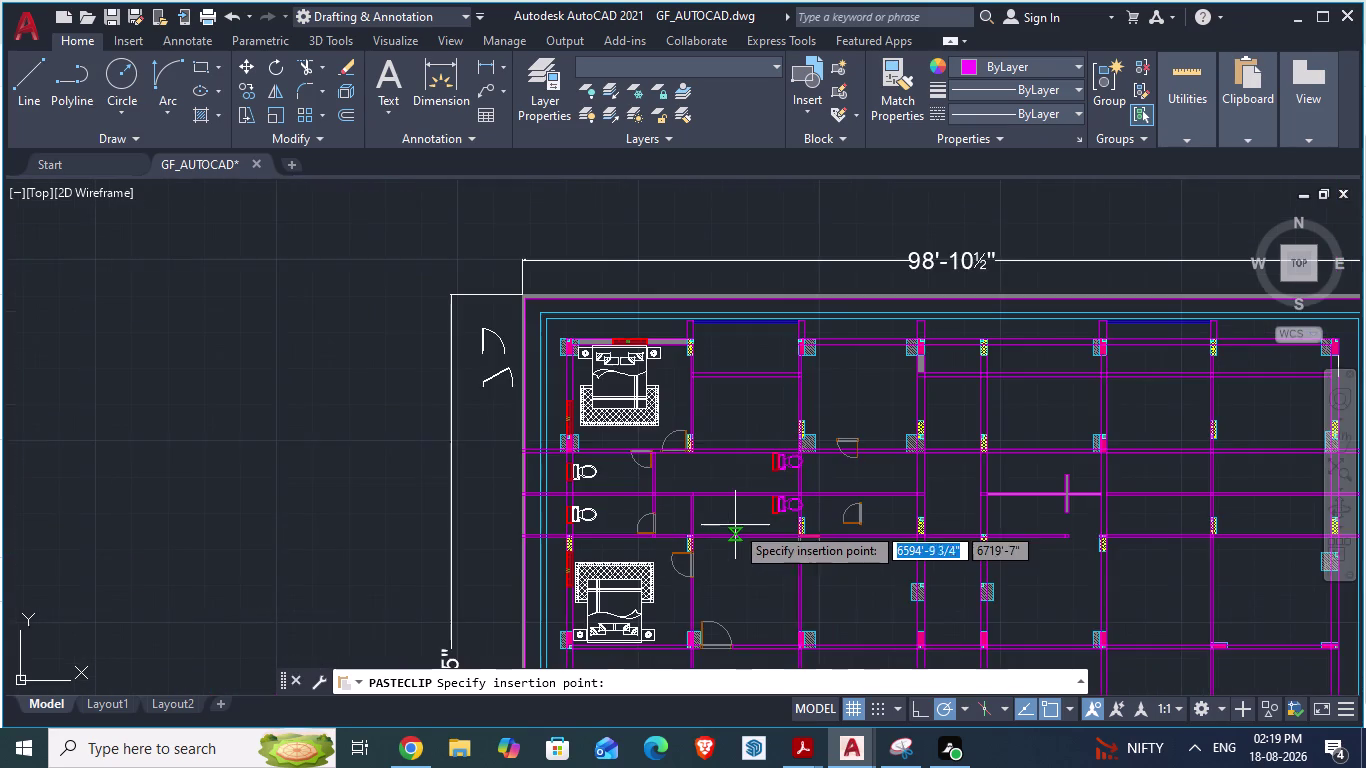
scroll(down, 3)
scroll(up, 3)
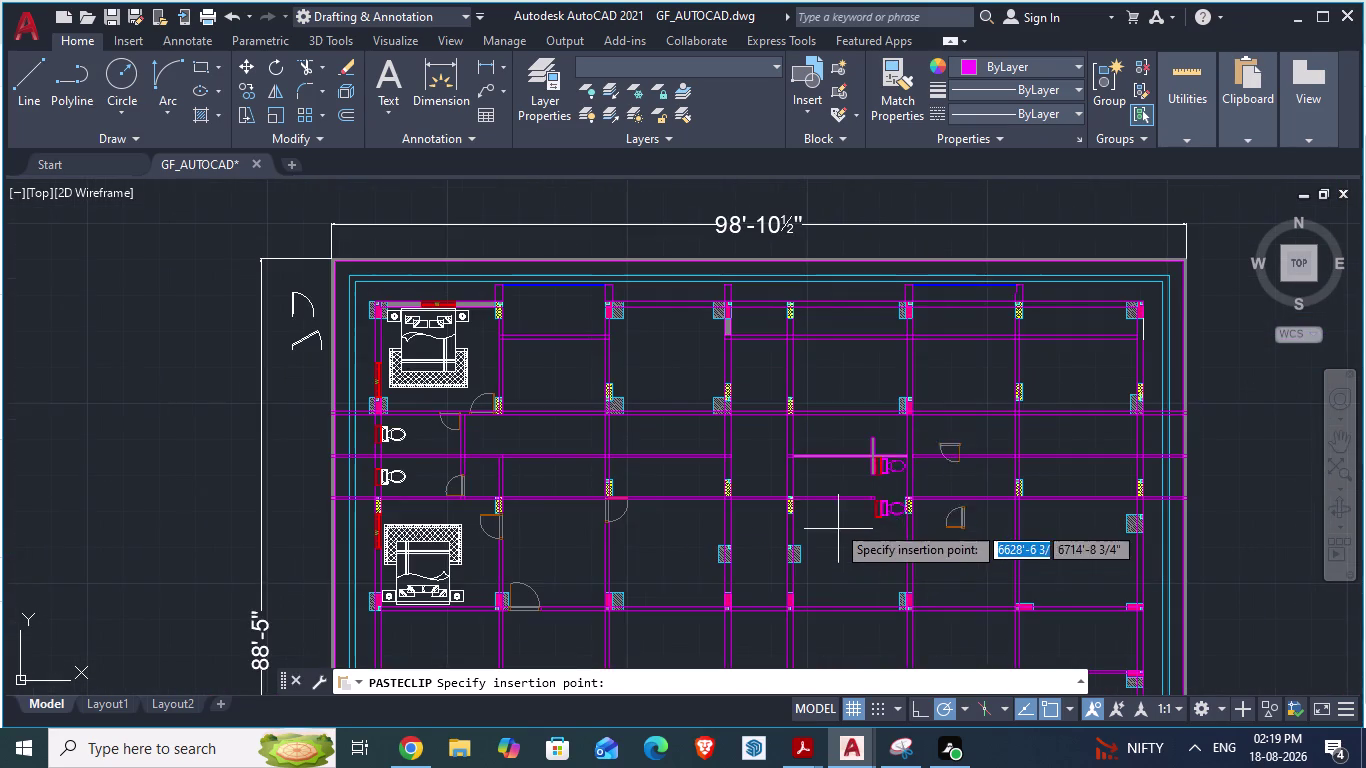
scroll(up, 3)
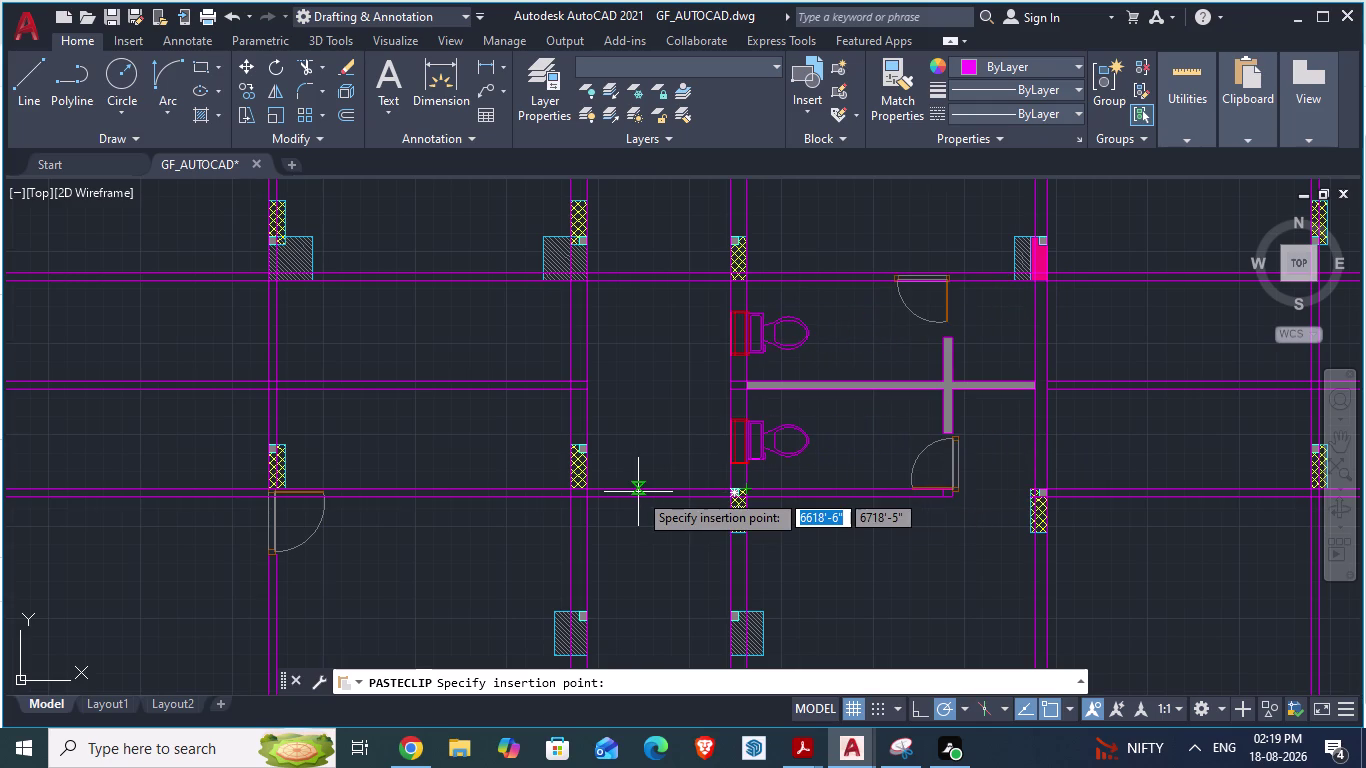
scroll(up, 3)
scroll(up, 3)
middle_drag(636, 492, 295, 456)
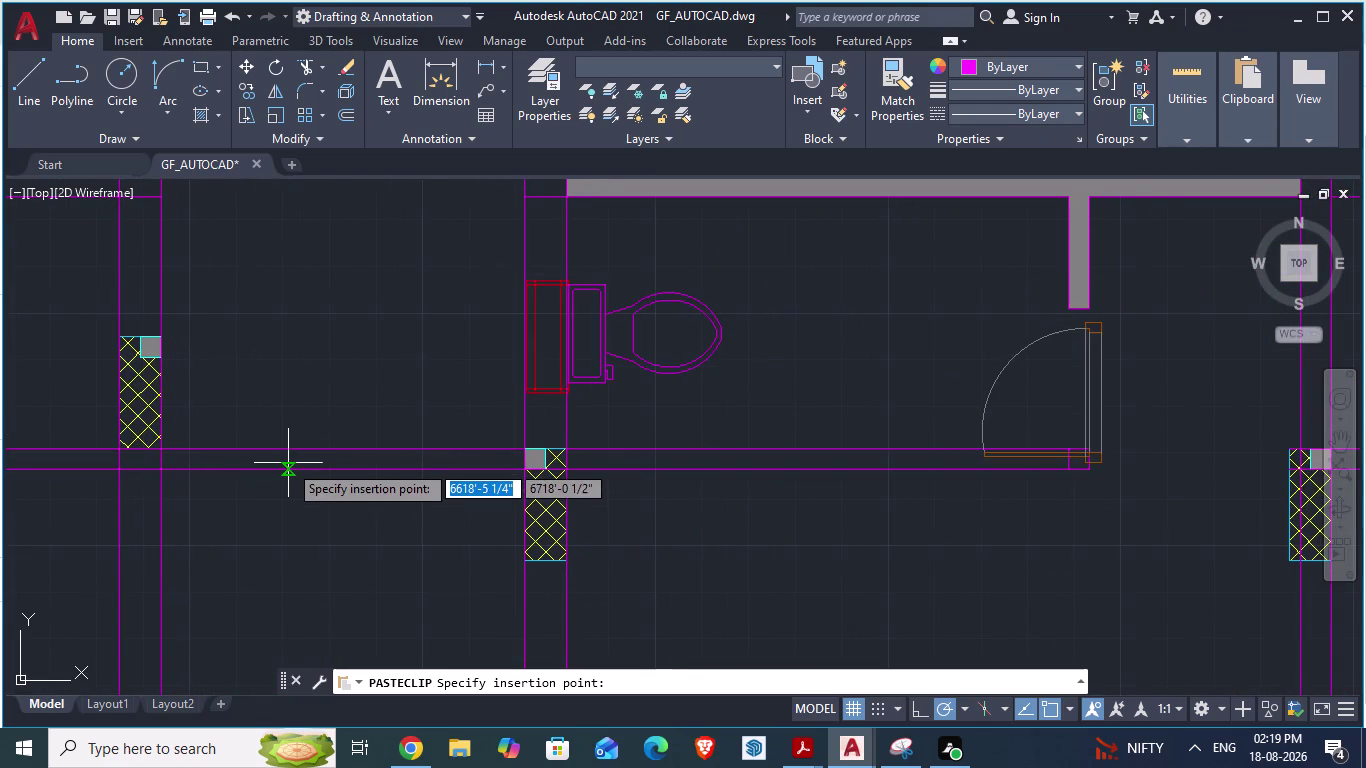
scroll(up, 3)
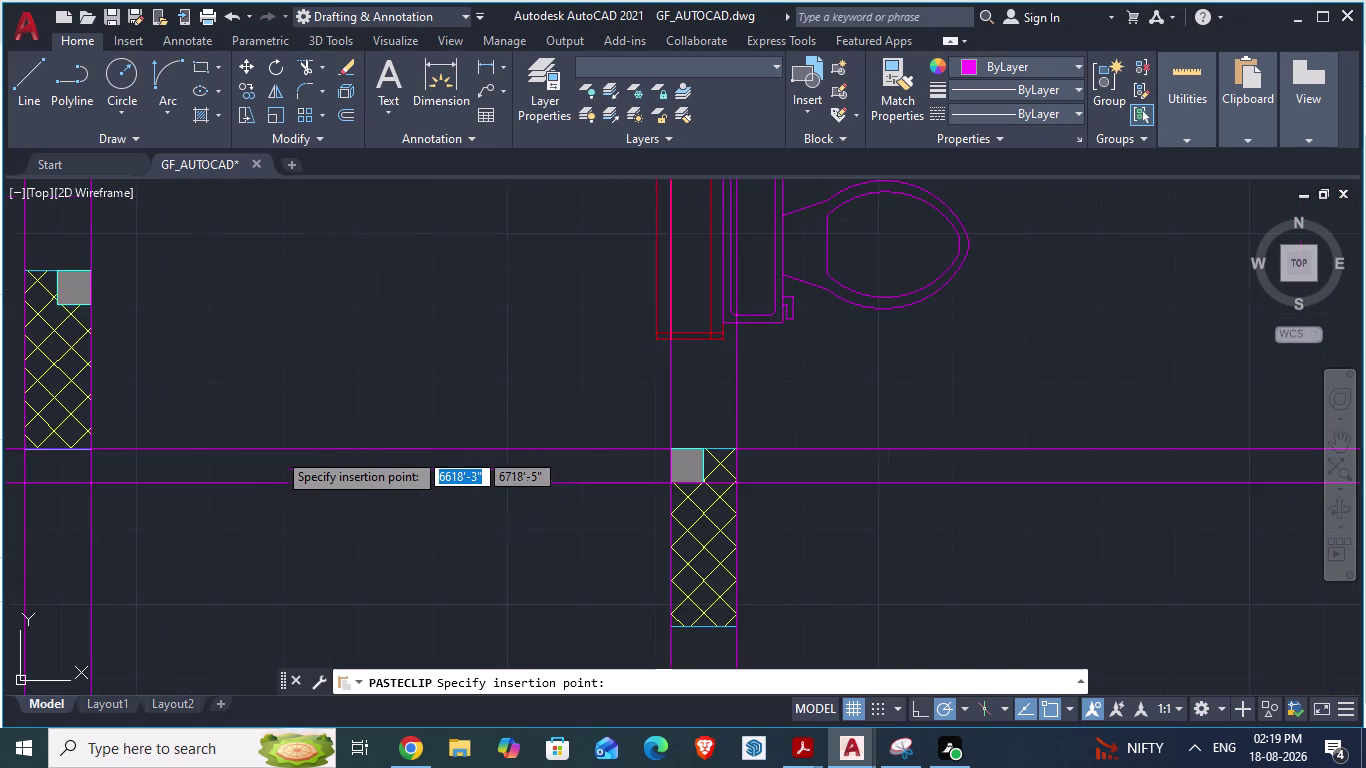
scroll(up, 3)
scroll(down, 3)
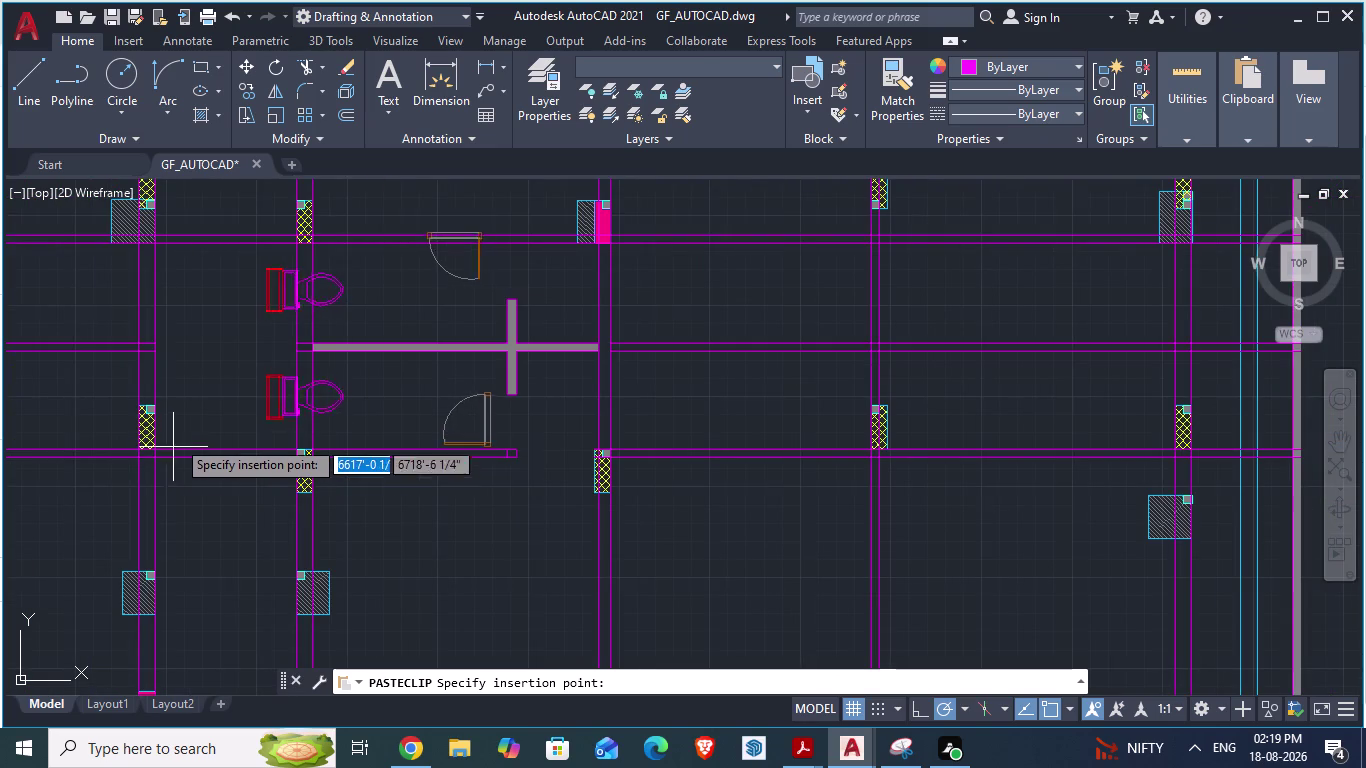
scroll(up, 3)
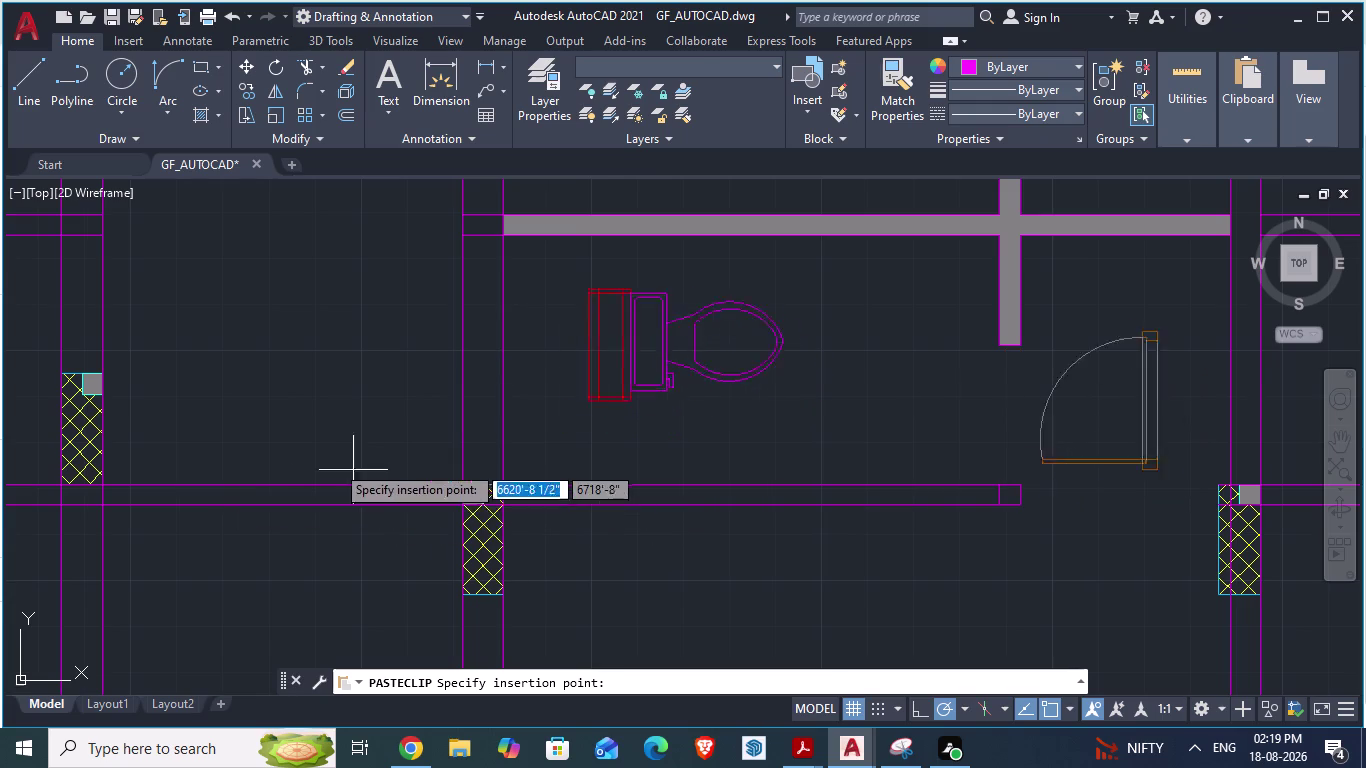
key(Escape)
scroll(down, 3)
scroll(down, 3)
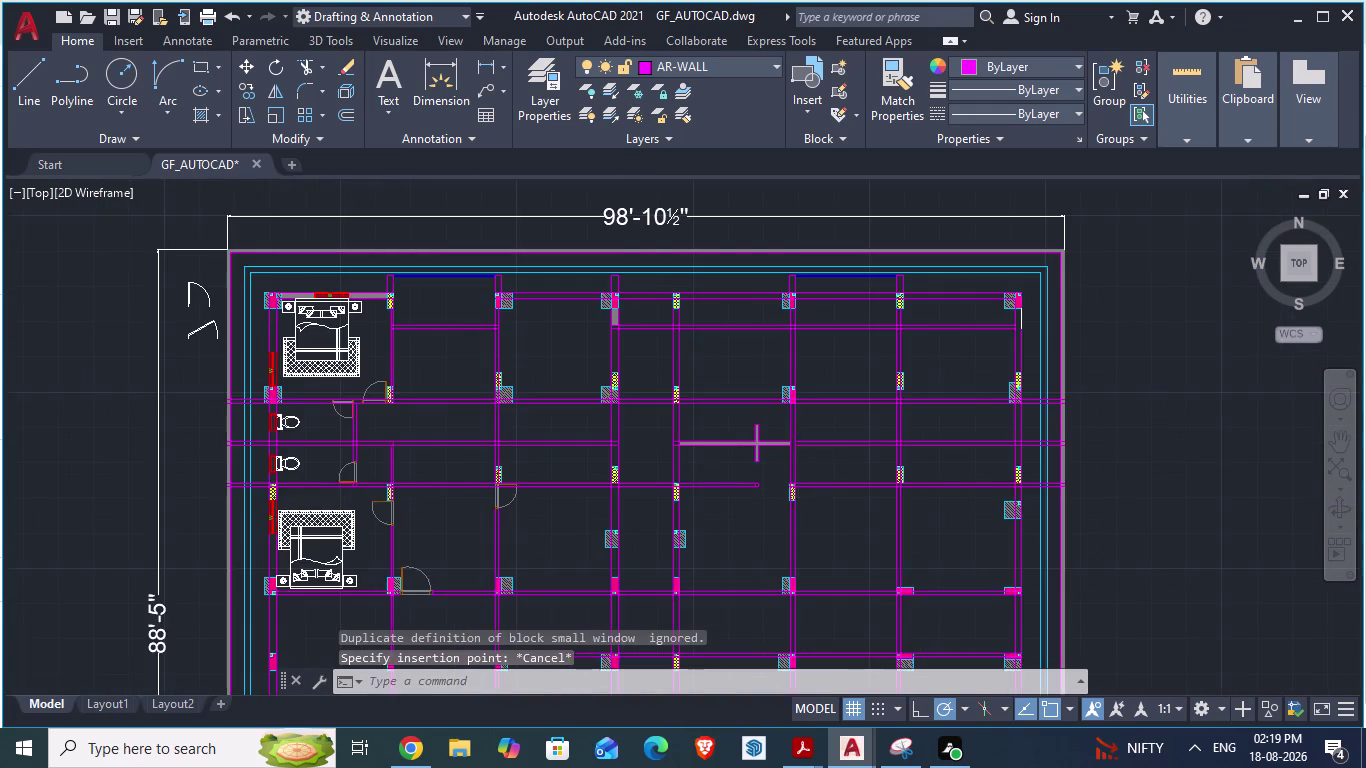
scroll(up, 3)
scroll(up, 3)
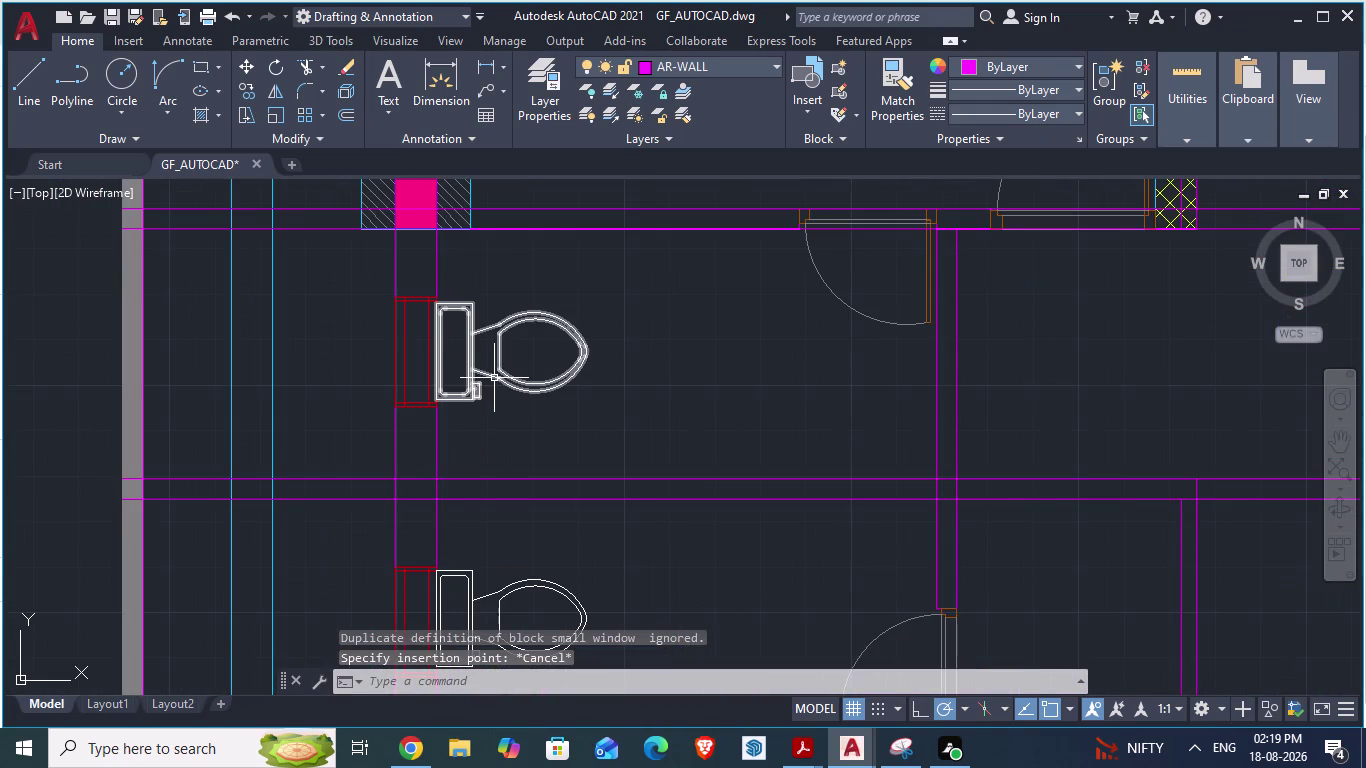
click(495, 376)
click(411, 406)
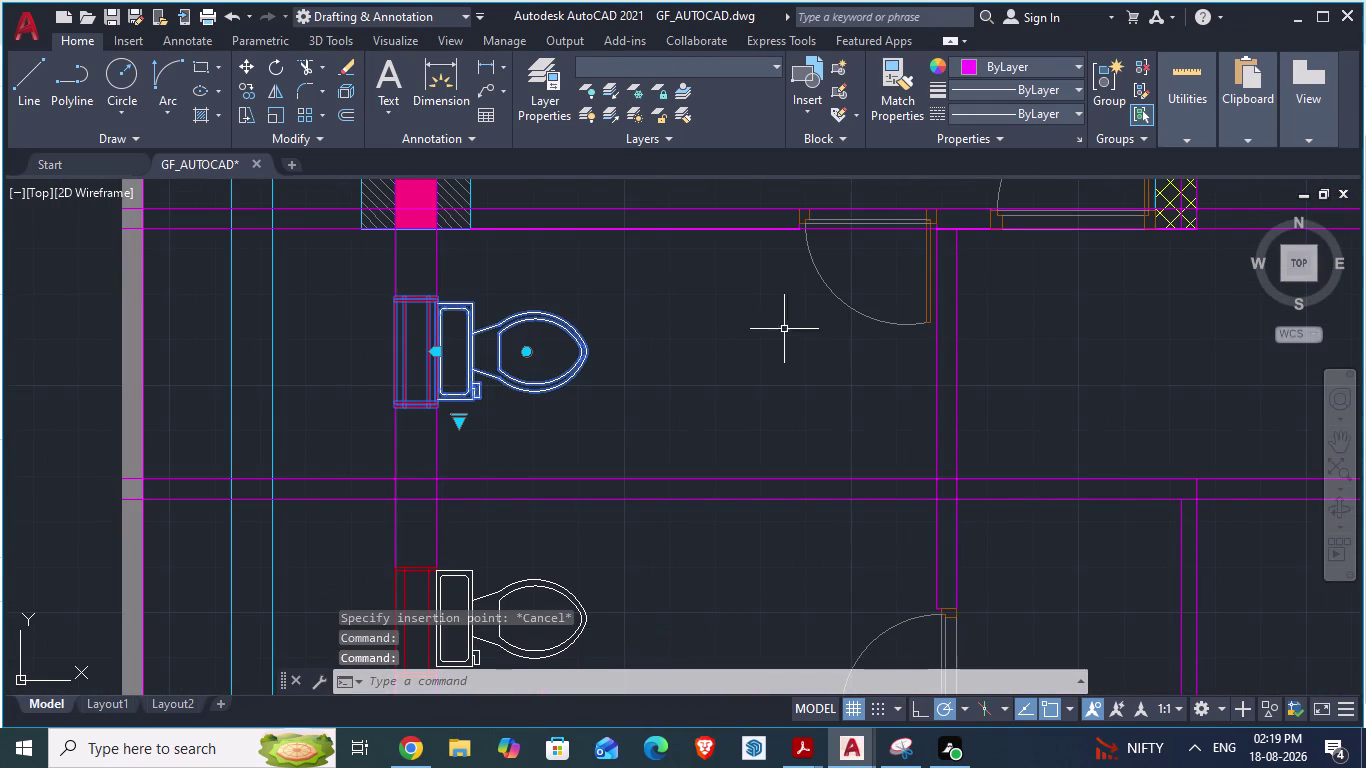
click(848, 309)
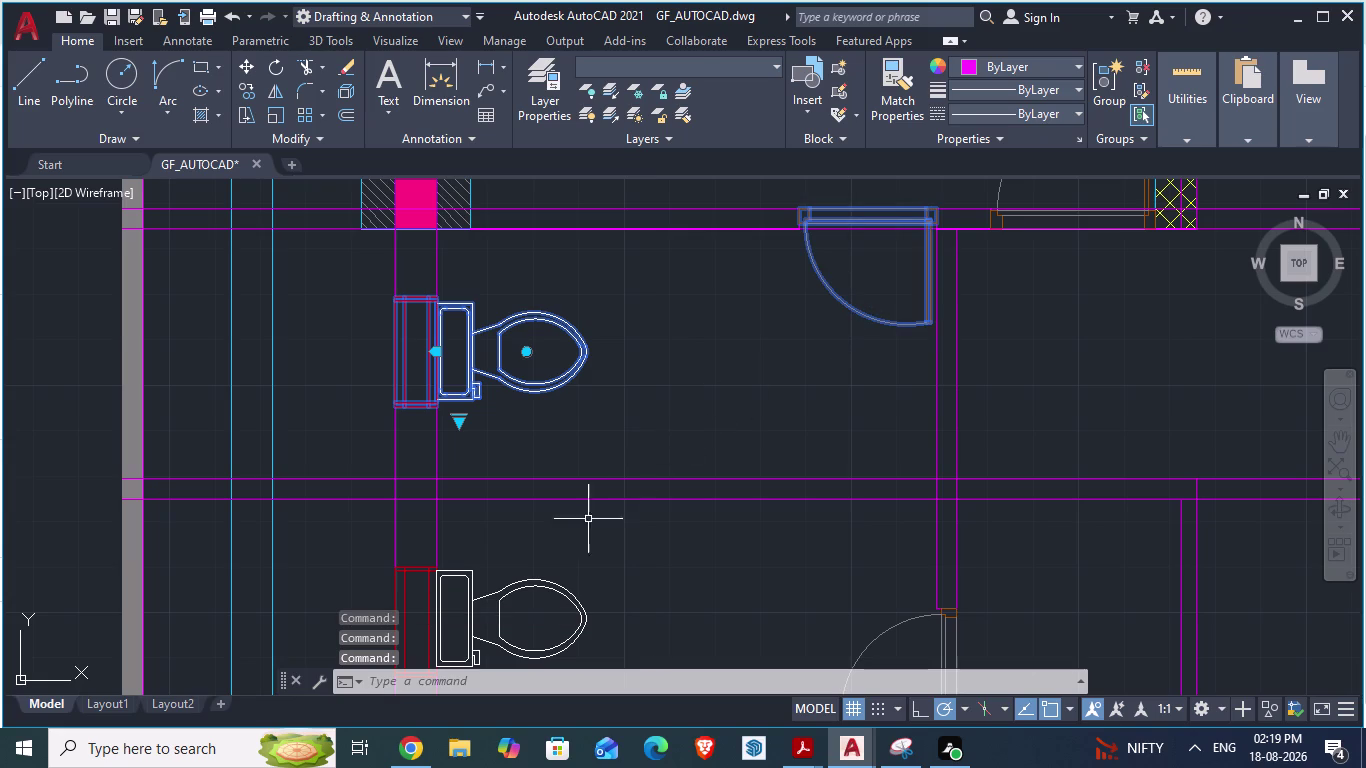
click(533, 582)
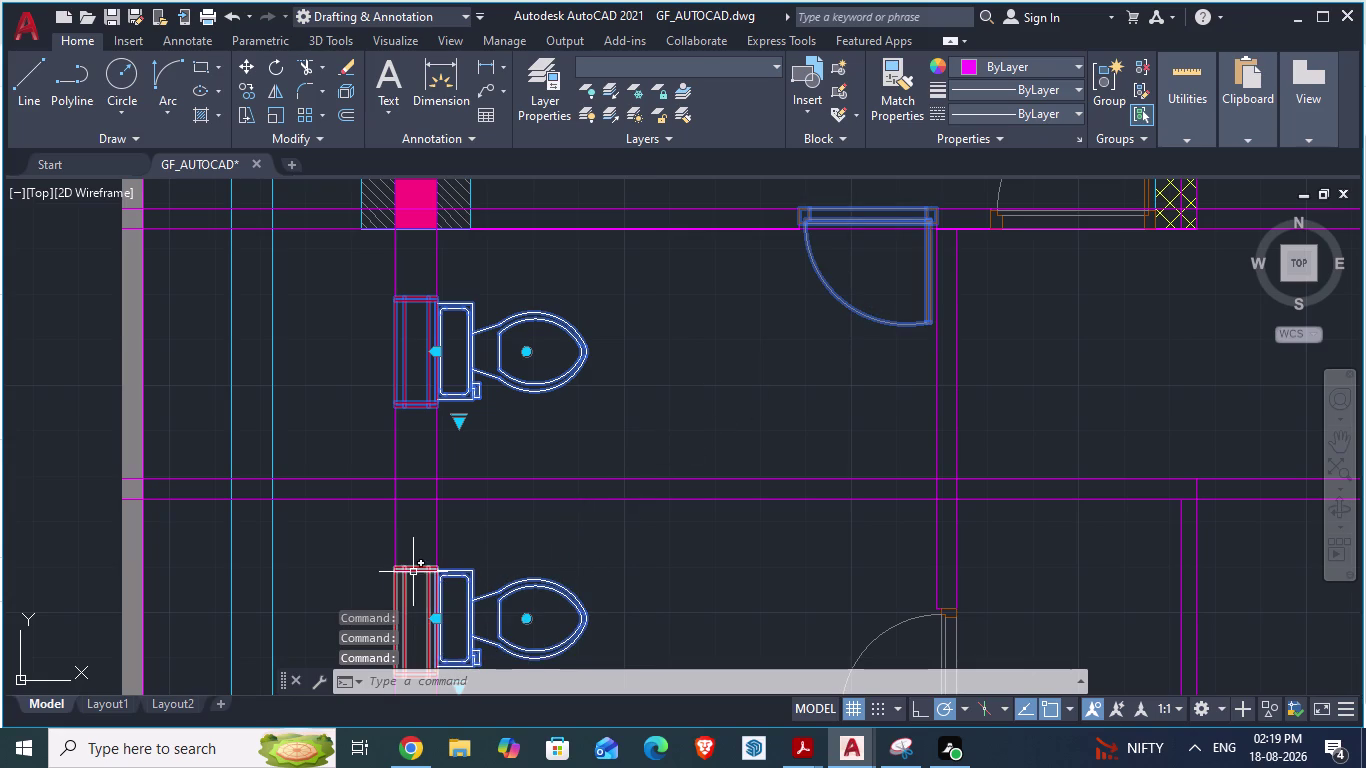
click(413, 572)
scroll(down, 3)
click(612, 536)
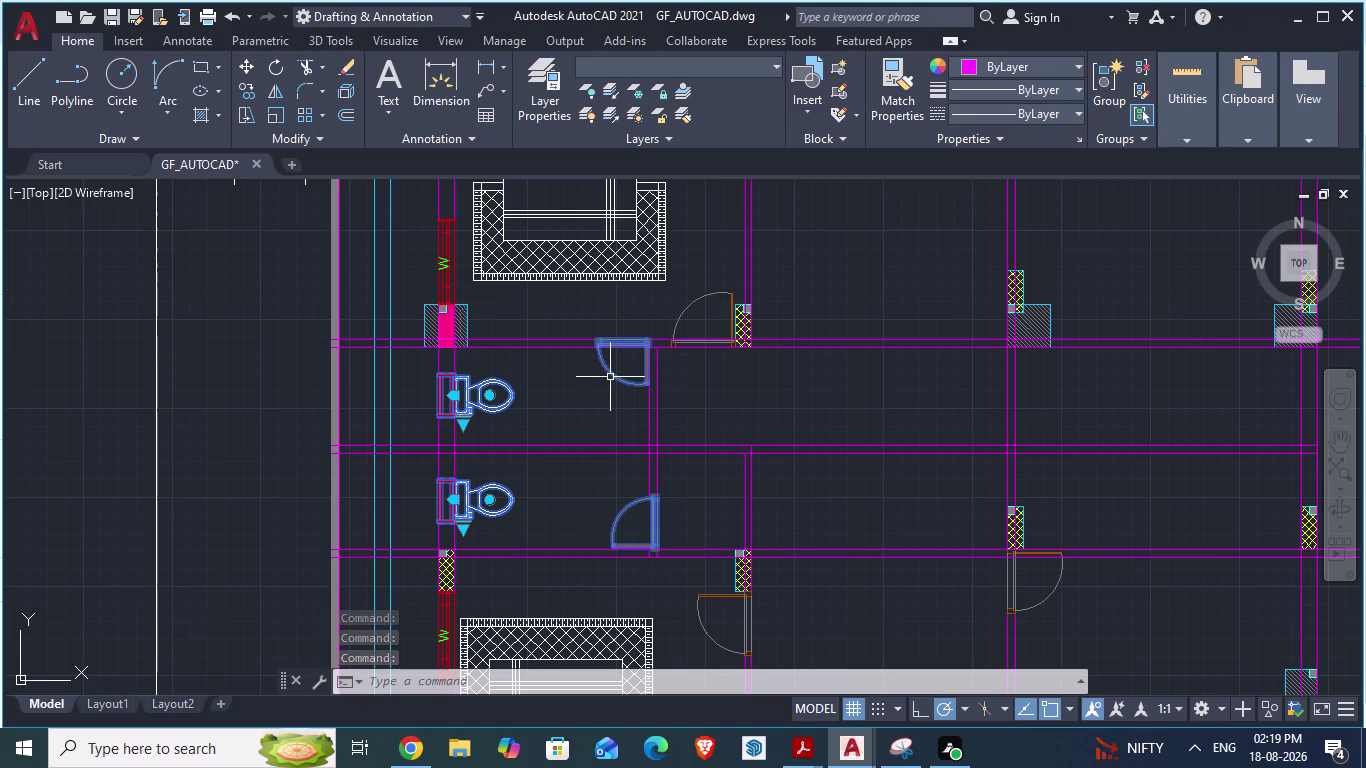
text(join)
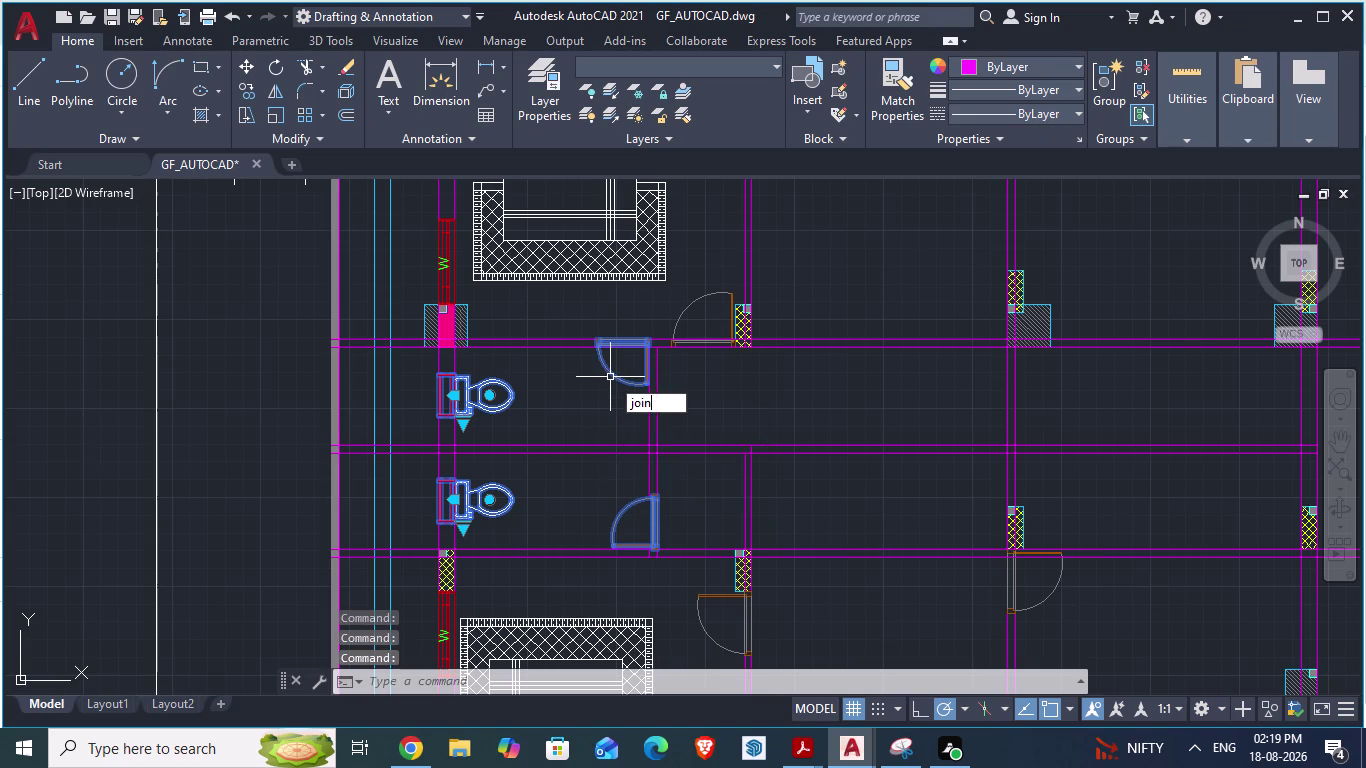
key(Return)
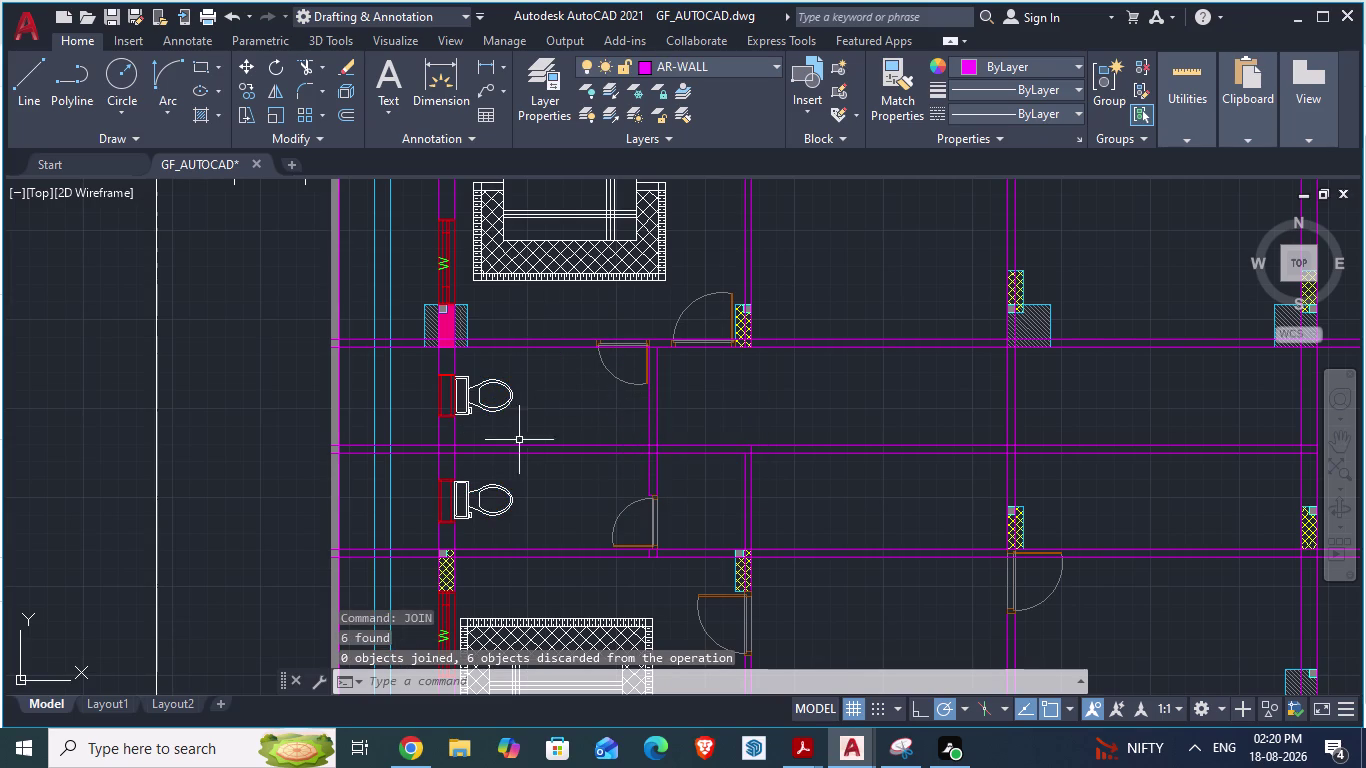
click(481, 407)
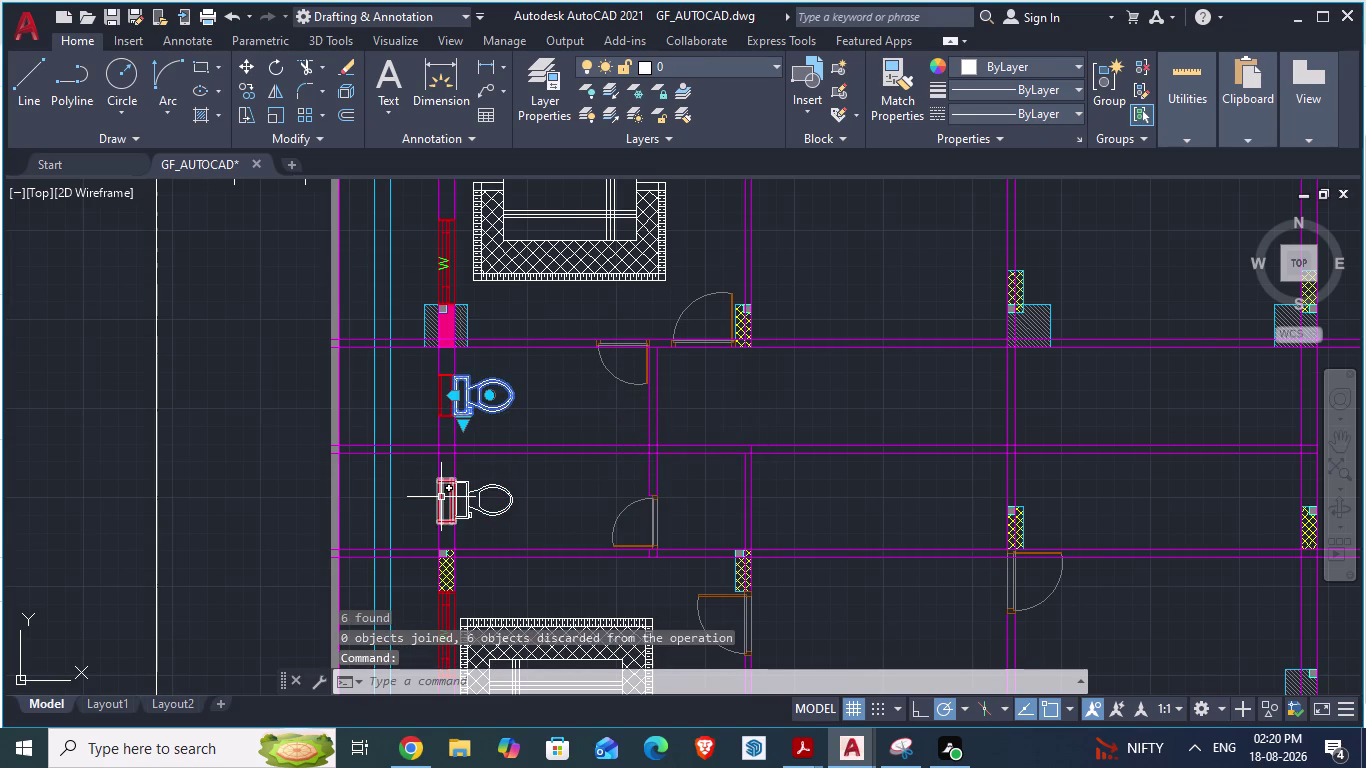
click(464, 491)
scroll(up, 3)
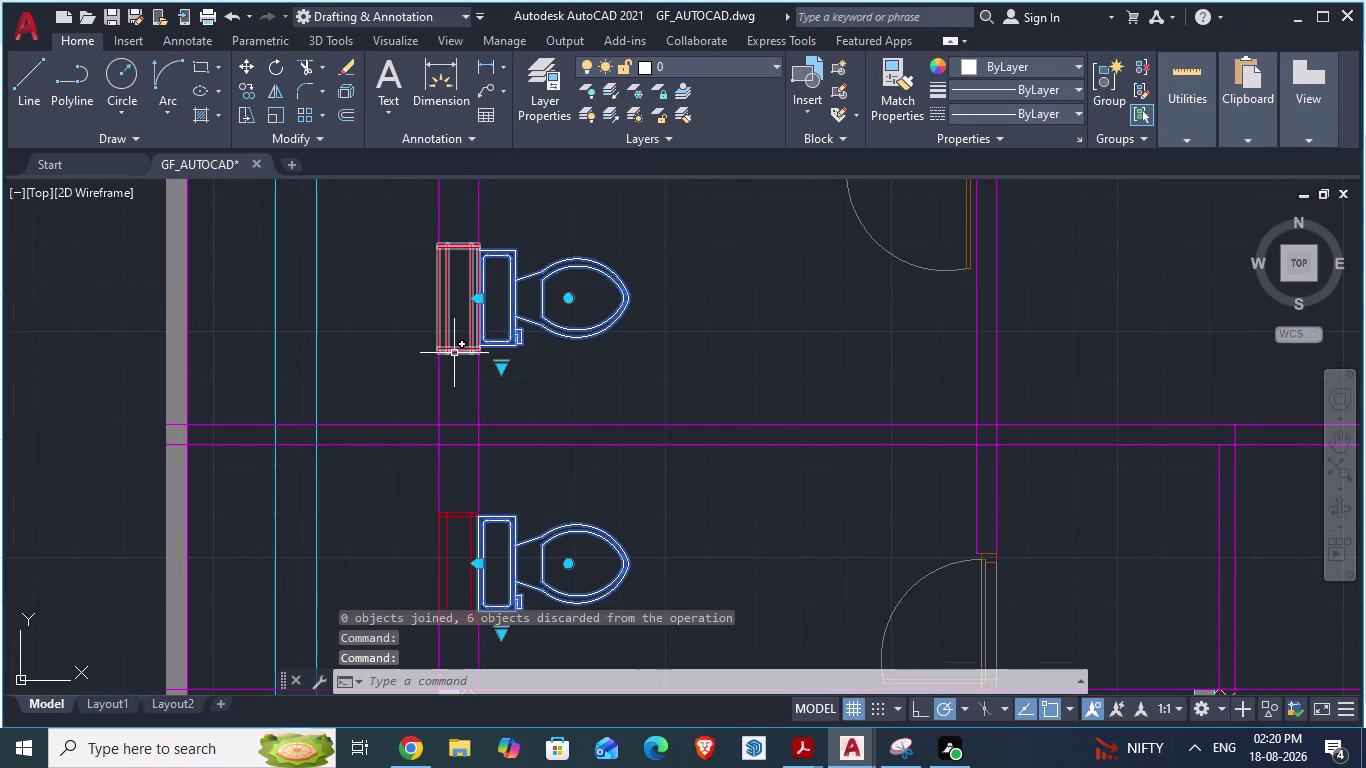
click(454, 353)
click(454, 517)
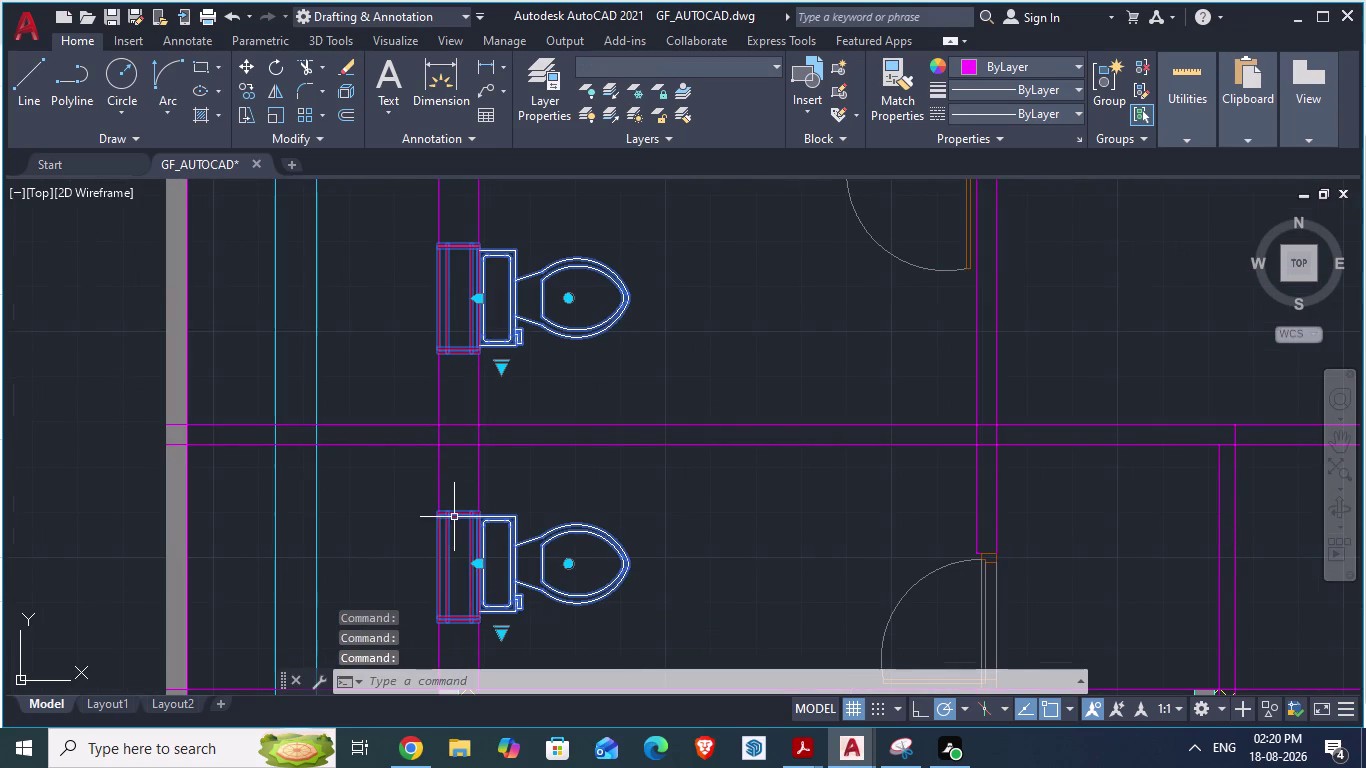
click(896, 259)
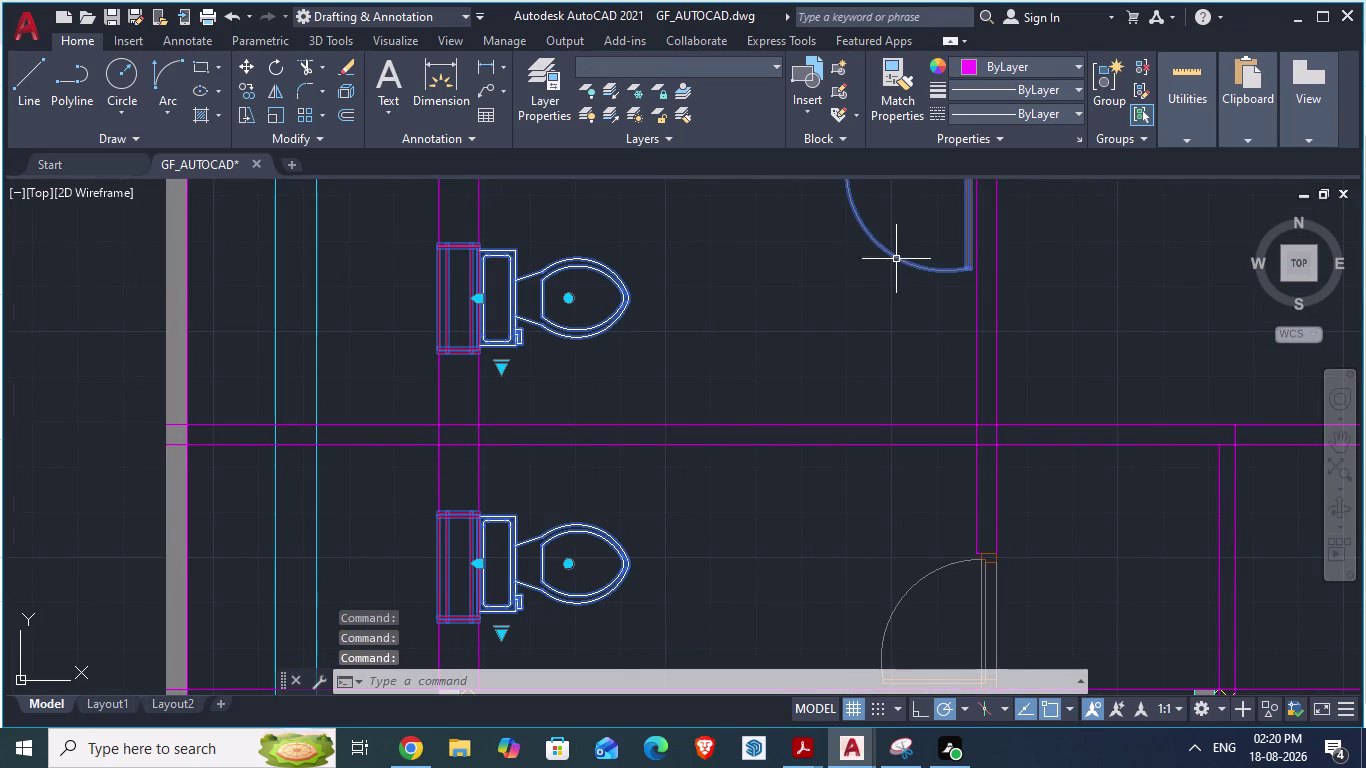
click(914, 584)
scroll(down, 3)
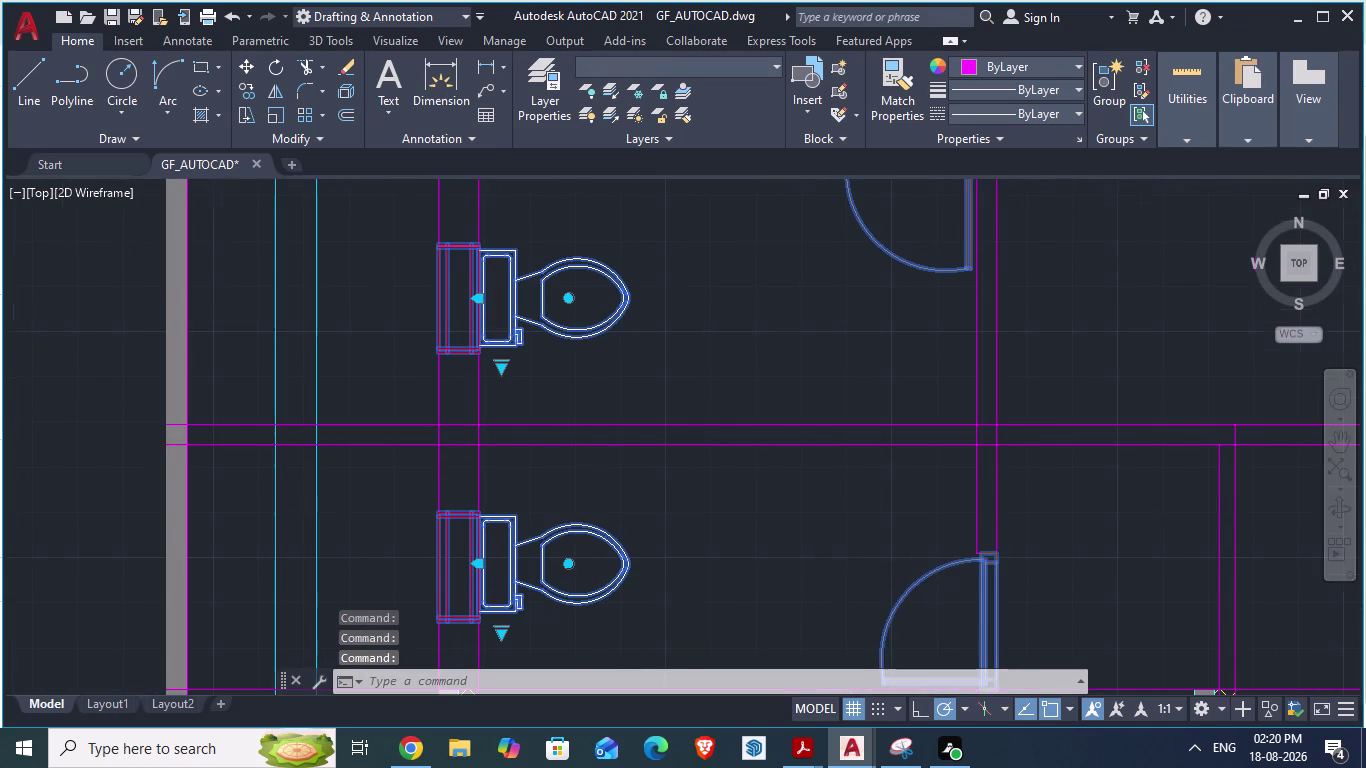
scroll(up, 3)
scroll(up, 3)
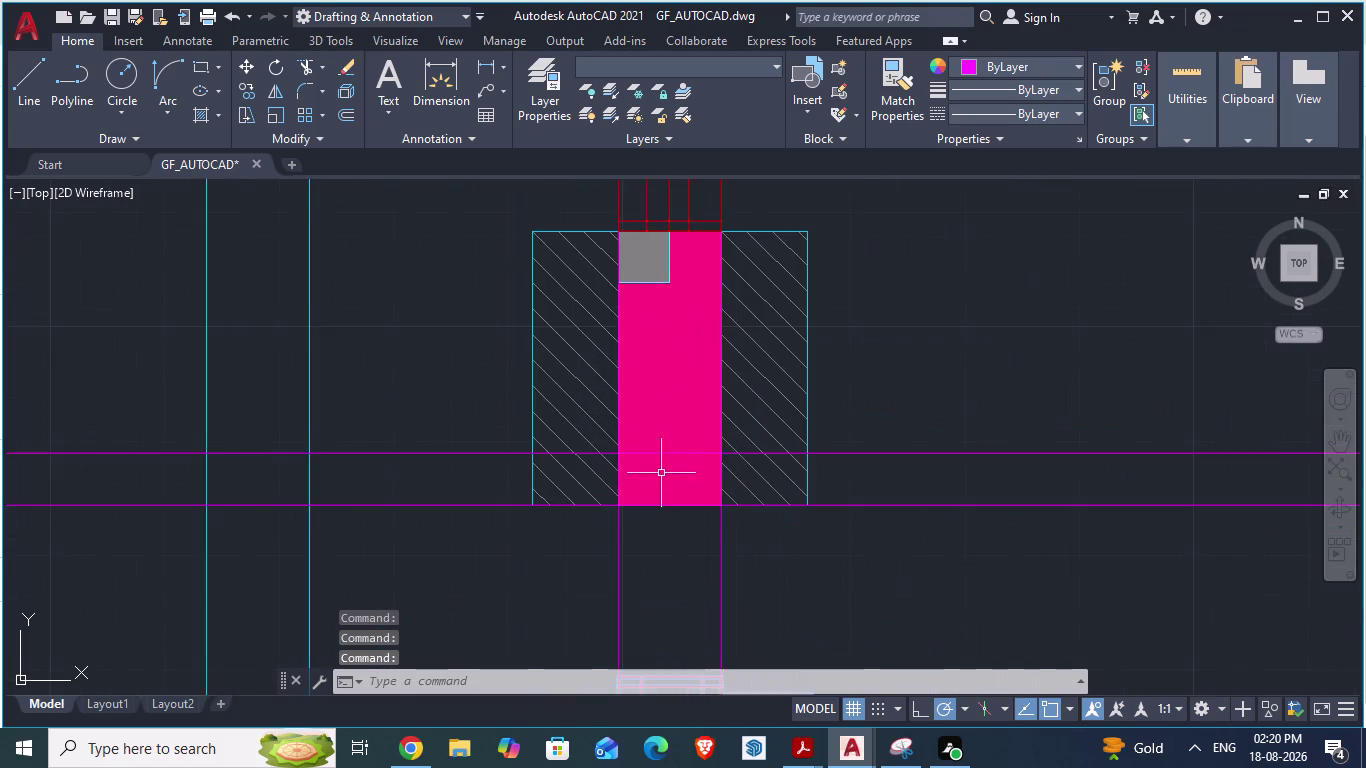
scroll(down, 3)
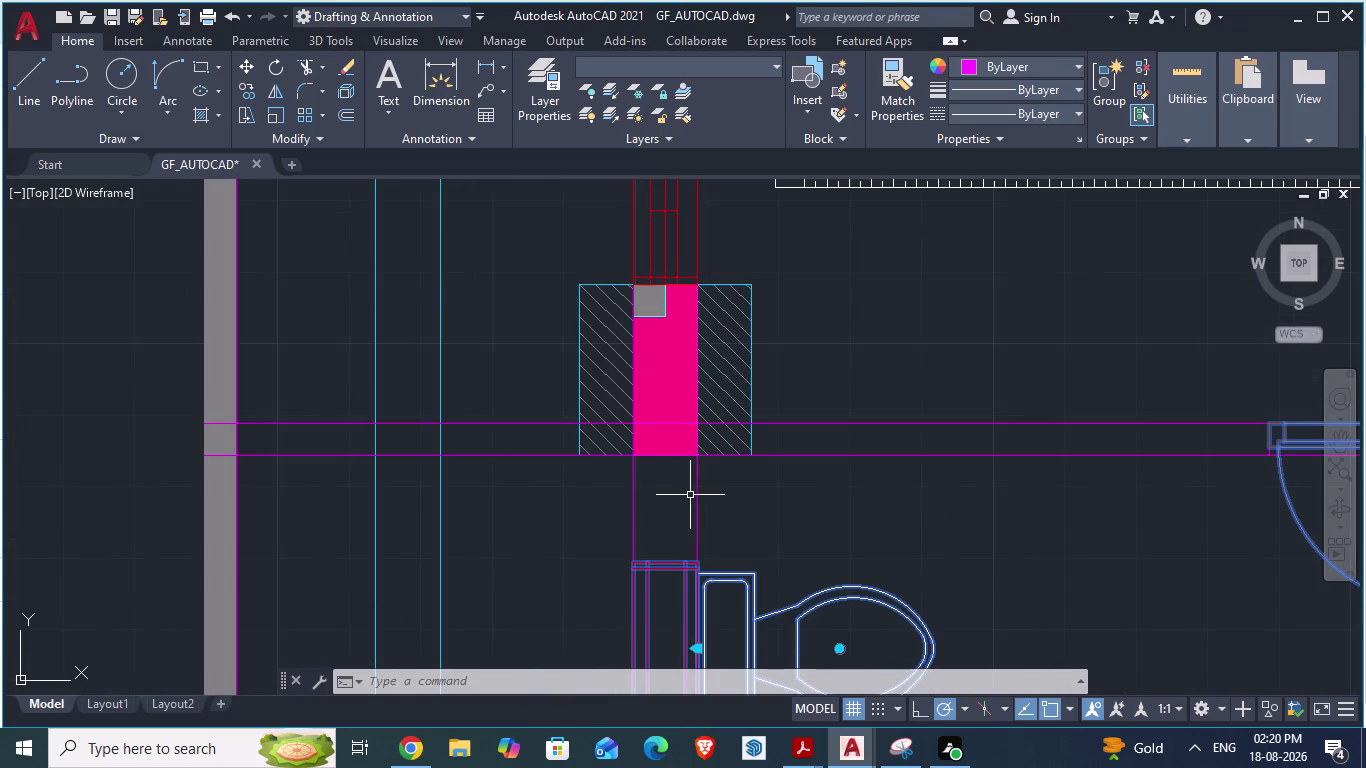
scroll(up, 3)
scroll(down, 3)
scroll(down, 3)
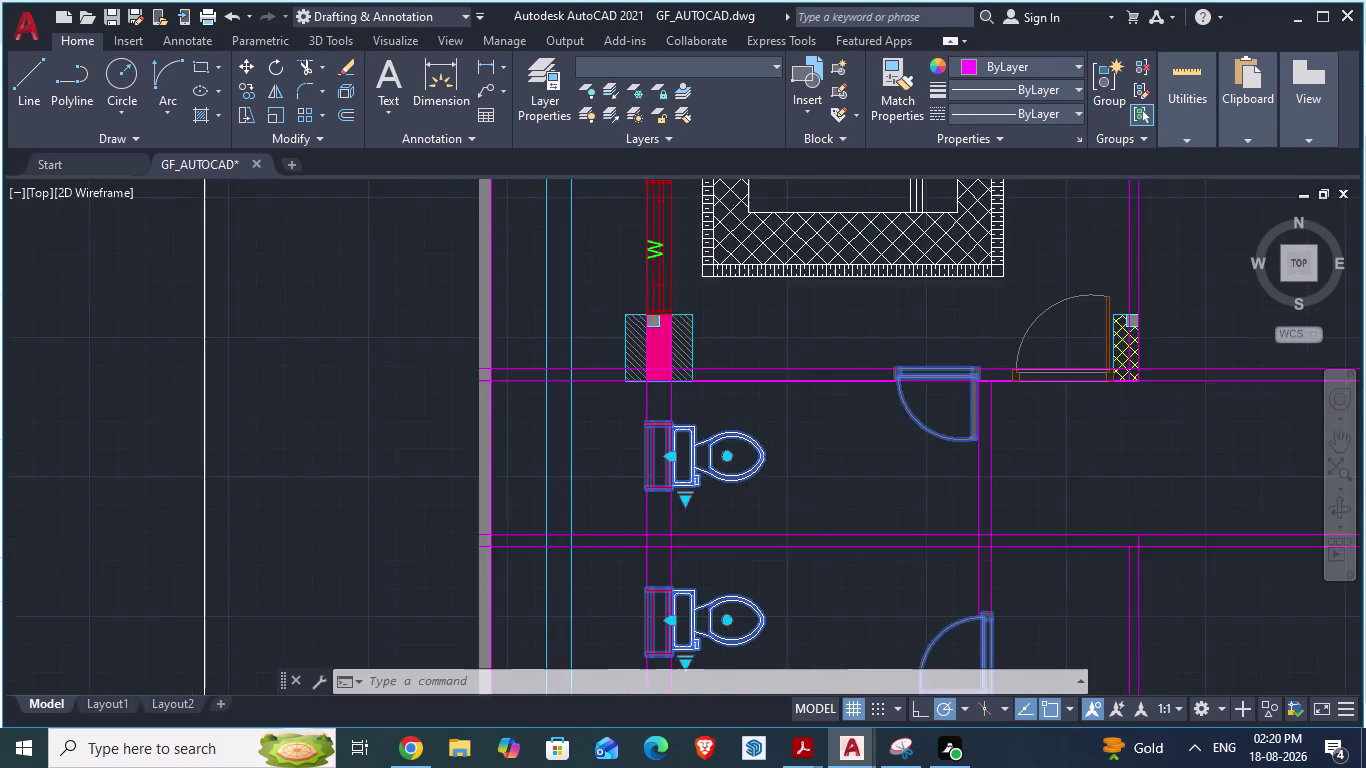
scroll(up, 3)
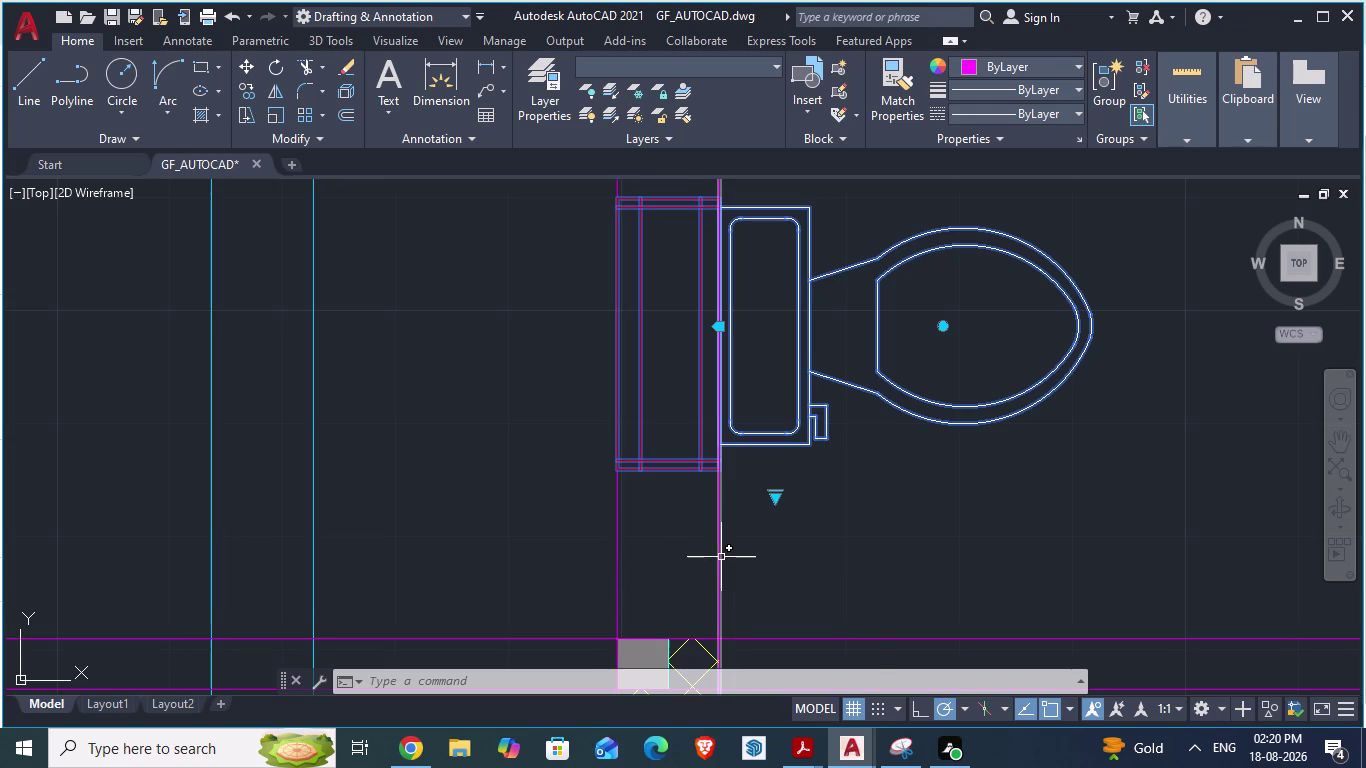
scroll(down, 3)
scroll(down, 3)
scroll(up, 3)
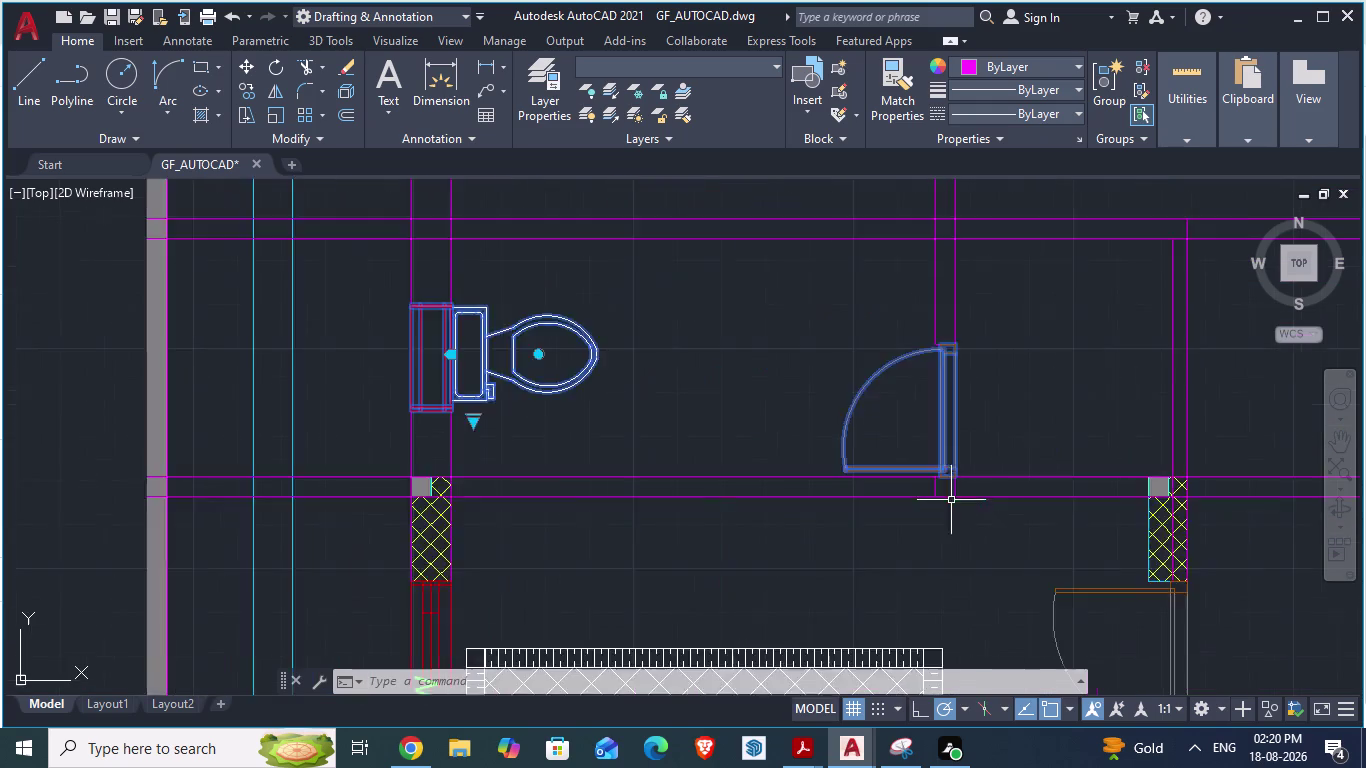
scroll(up, 3)
scroll(up, 3)
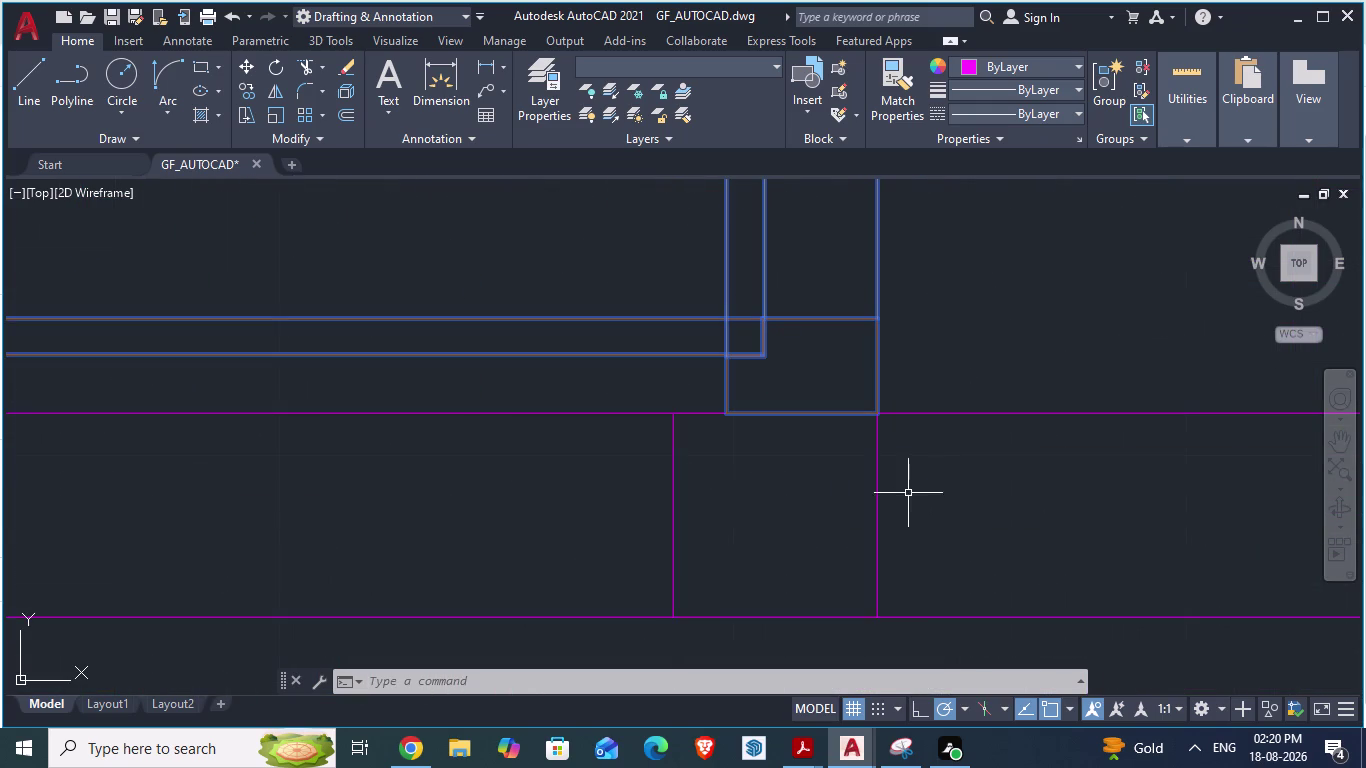
click(876, 484)
scroll(down, 3)
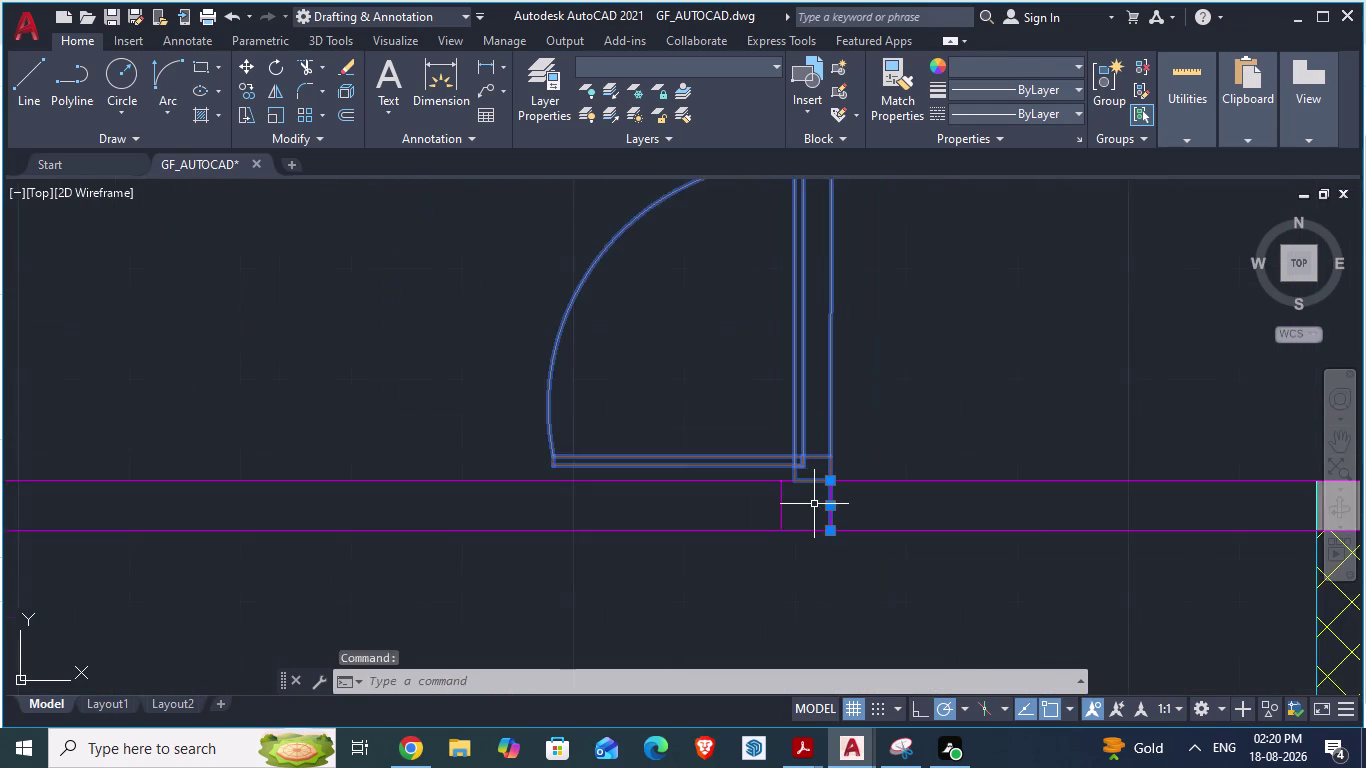
scroll(down, 3)
scroll(up, 3)
Copy the selected toilets and doors and begin pasting them, zooming around the plan.
key(ctrl+c)
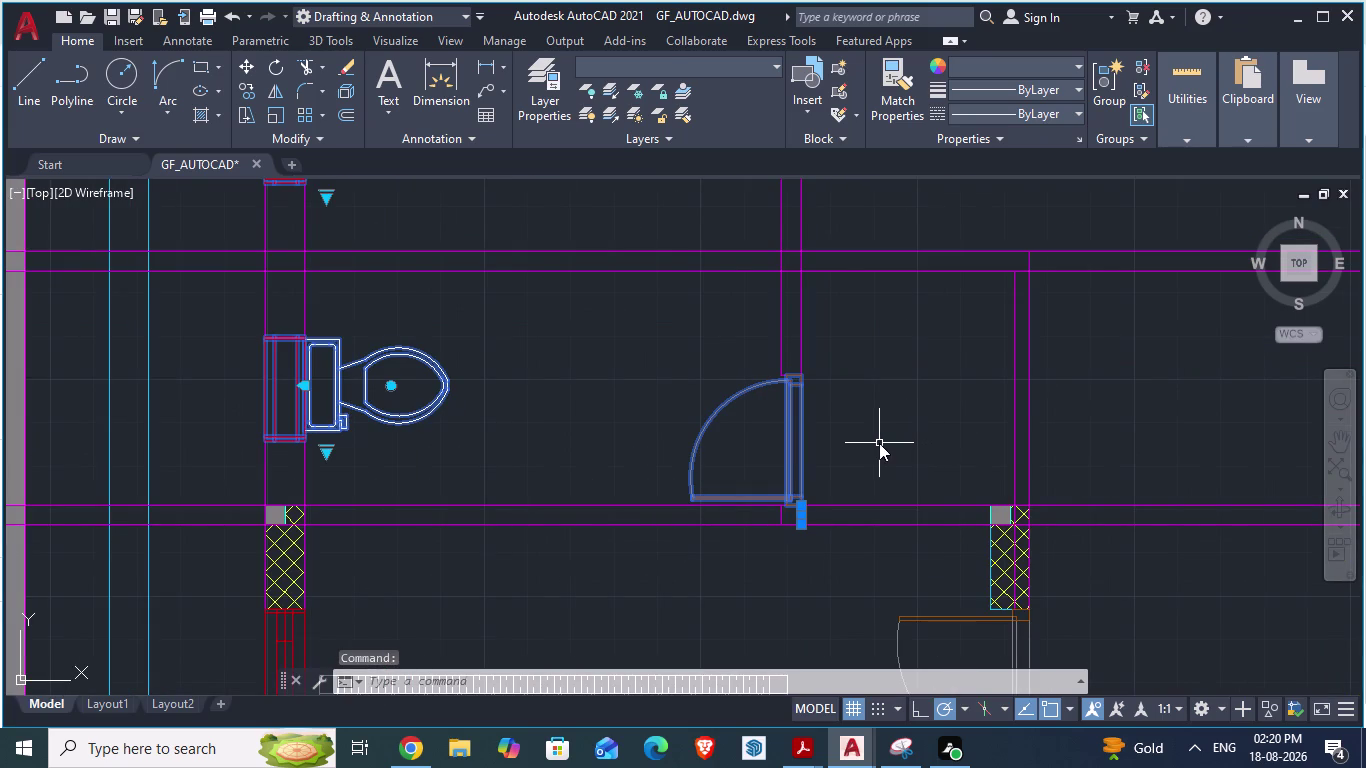
key(ctrl+v)
scroll(down, 3)
scroll(down, 3)
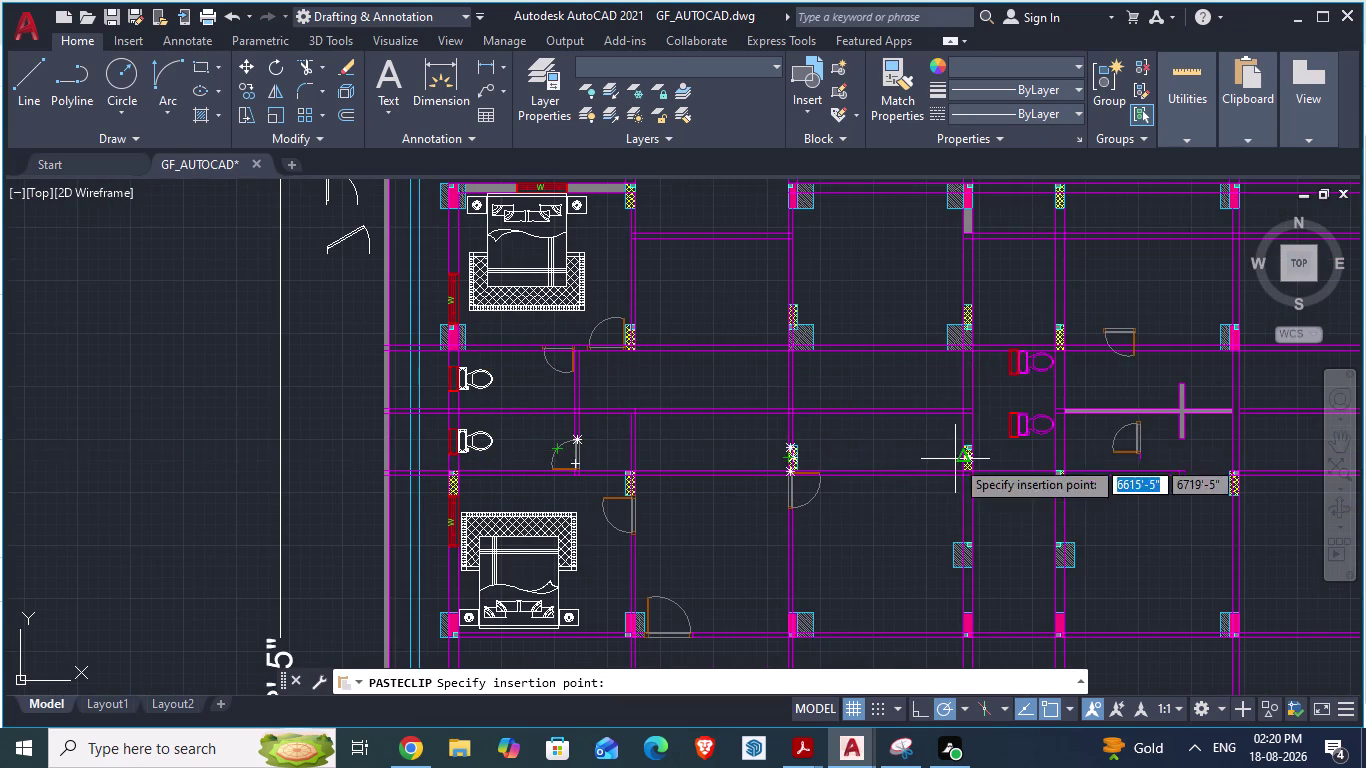
scroll(down, 3)
scroll(up, 3)
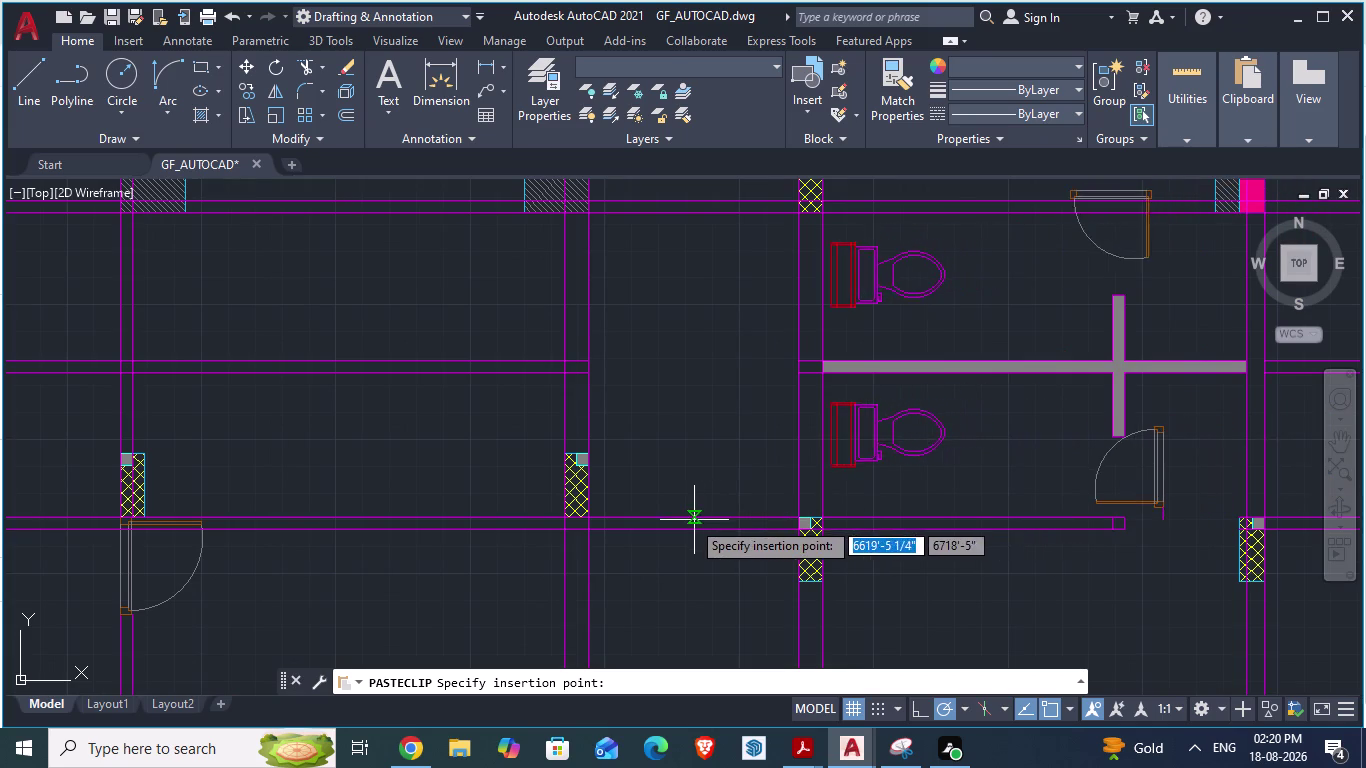
scroll(up, 3)
scroll(down, 3)
scroll(down, 3)
scroll(down, 3)
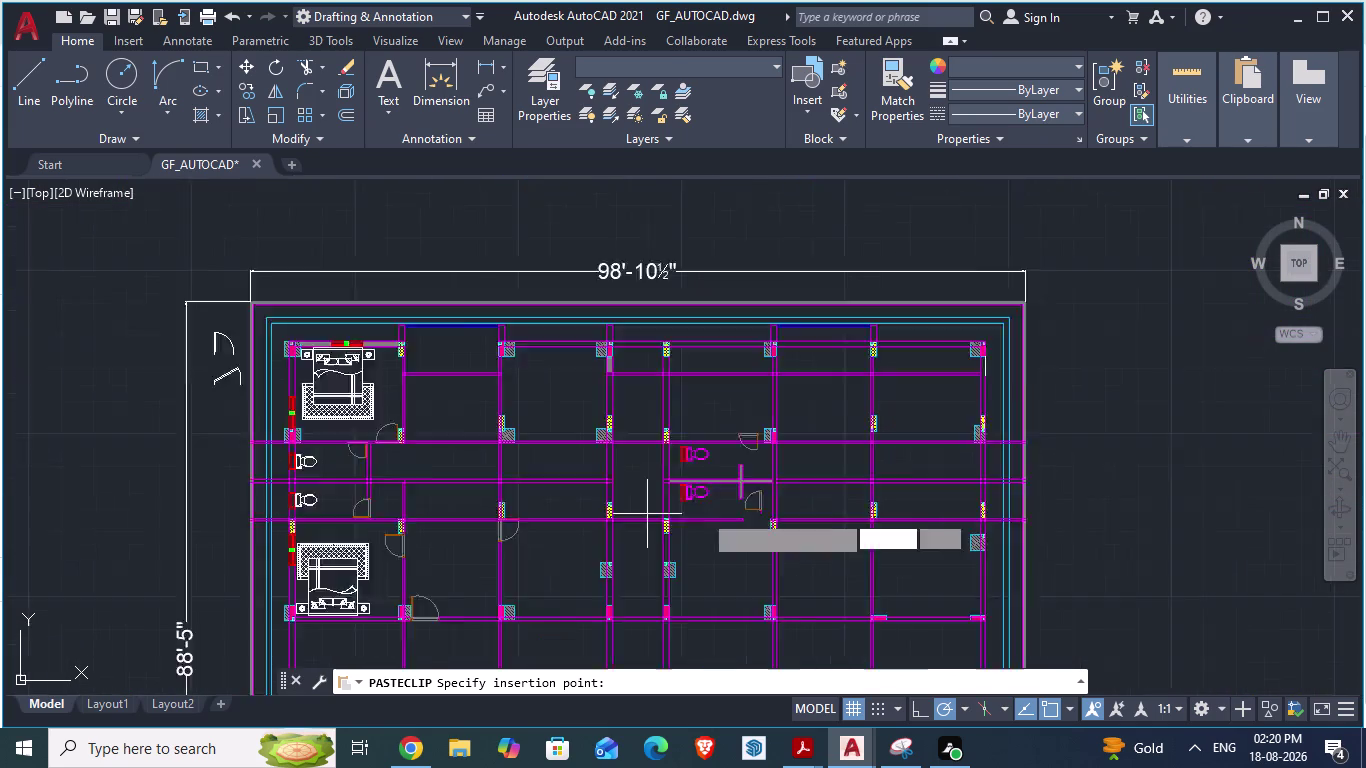
scroll(up, 3)
scroll(up, 3)
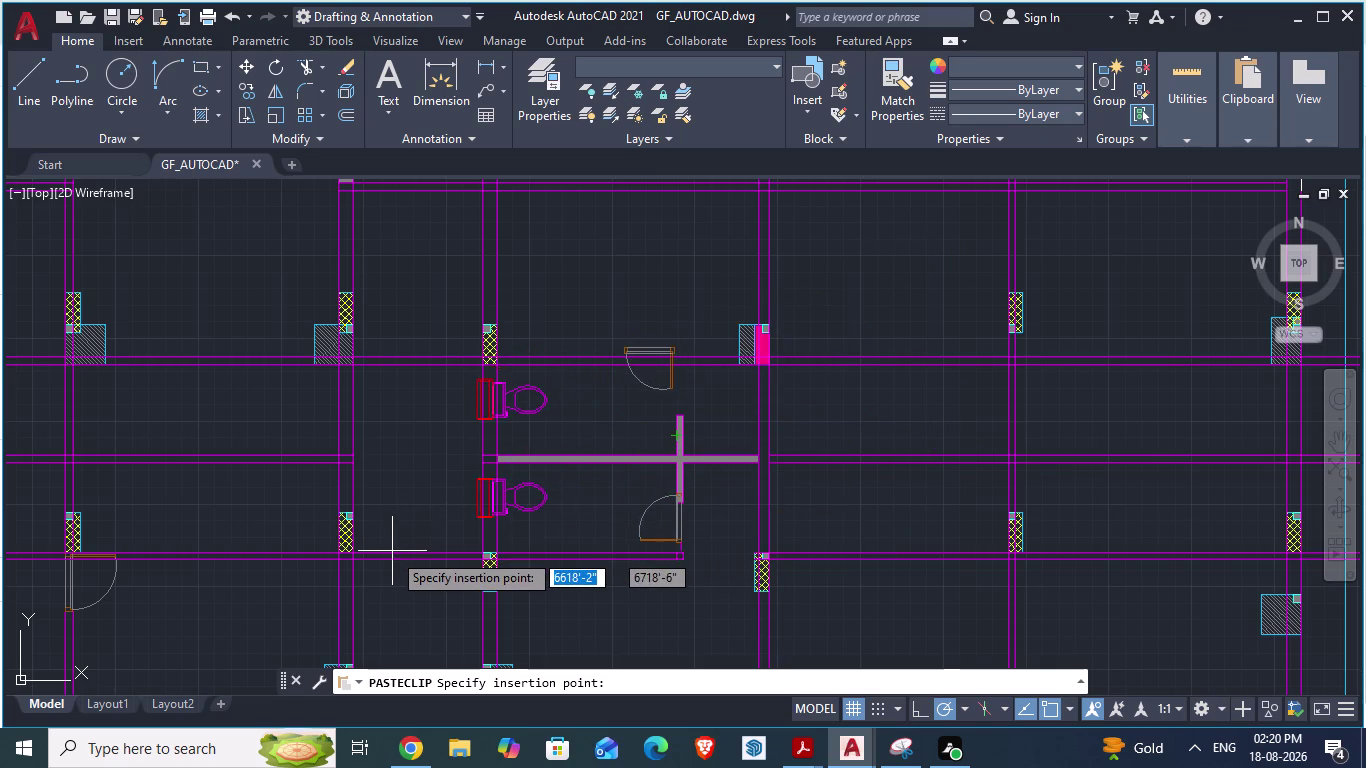
scroll(up, 3)
scroll(up, 3)
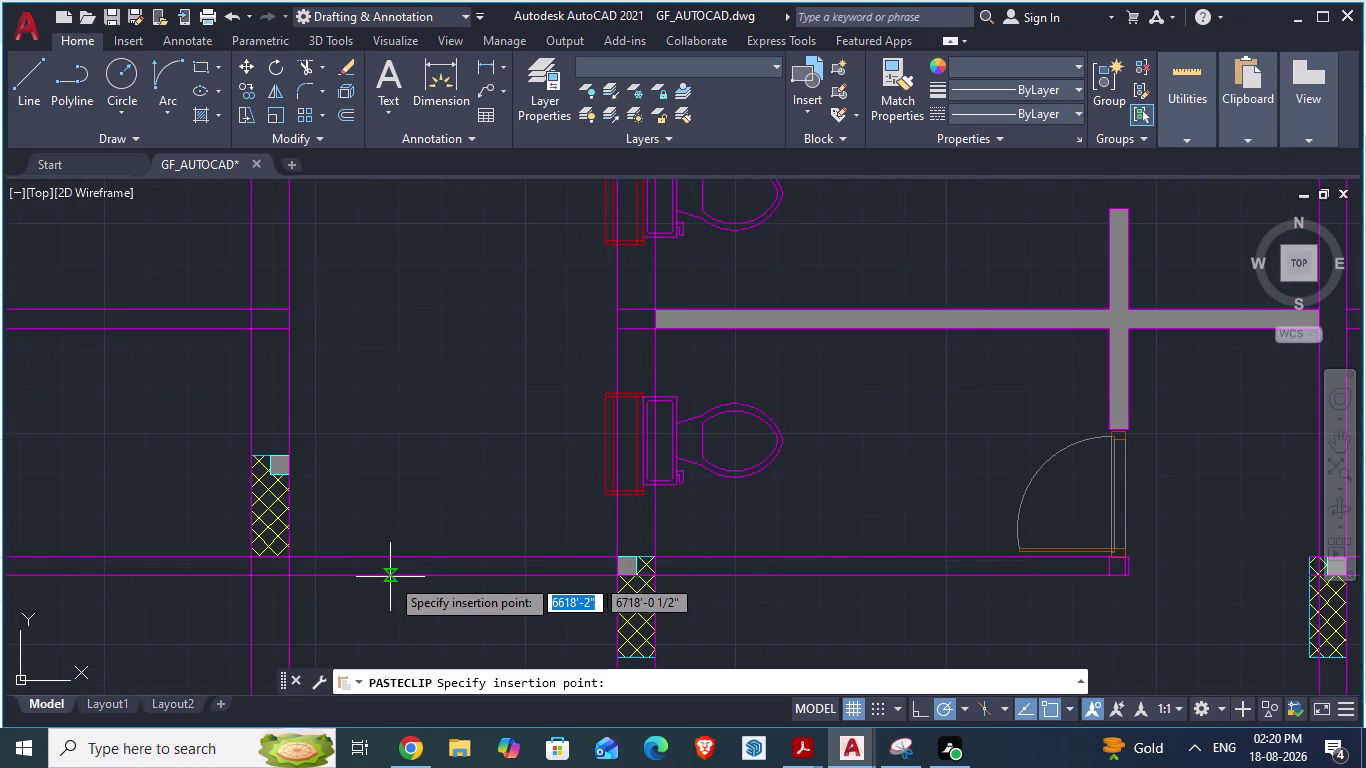
scroll(up, 3)
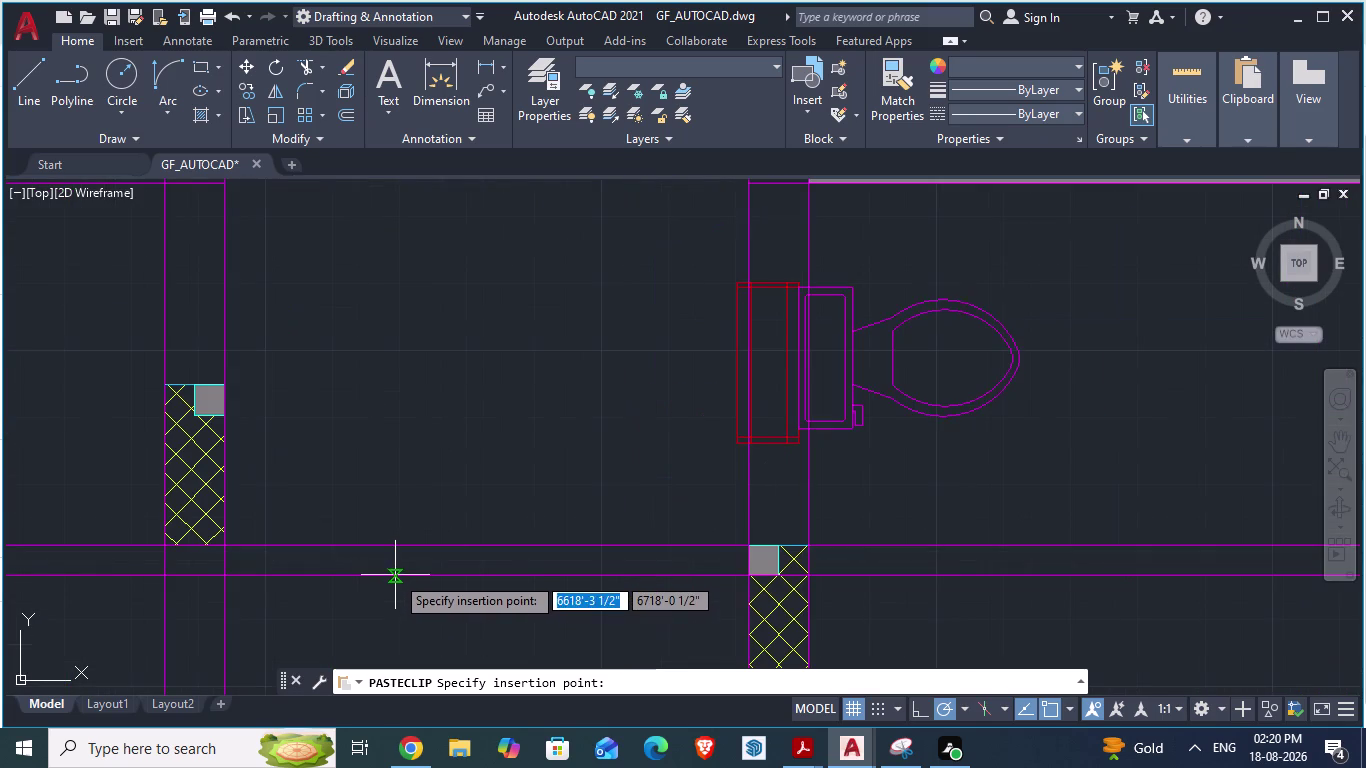
Place the pasted toilets and doors in the neighbouring bay beside the lower toilet.
middle_drag(394, 575, 0, 527)
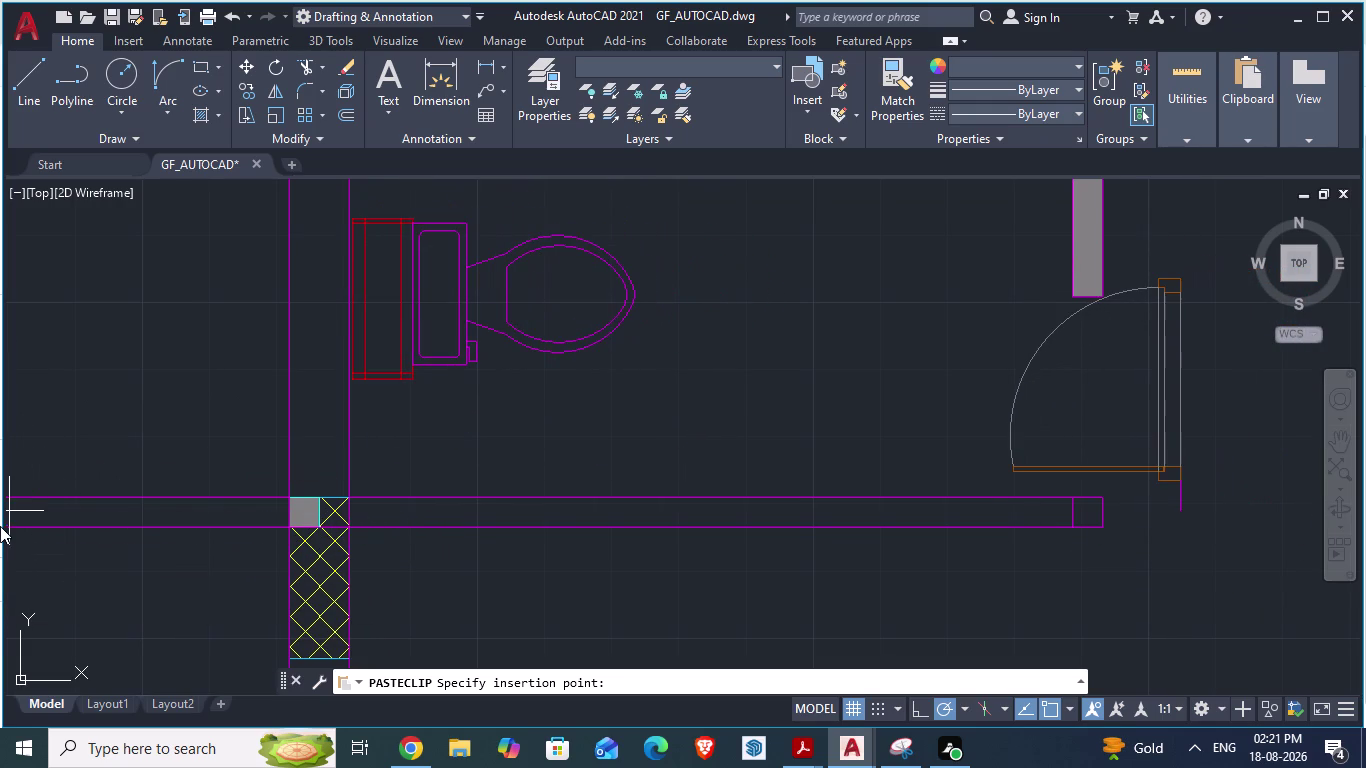
scroll(down, 3)
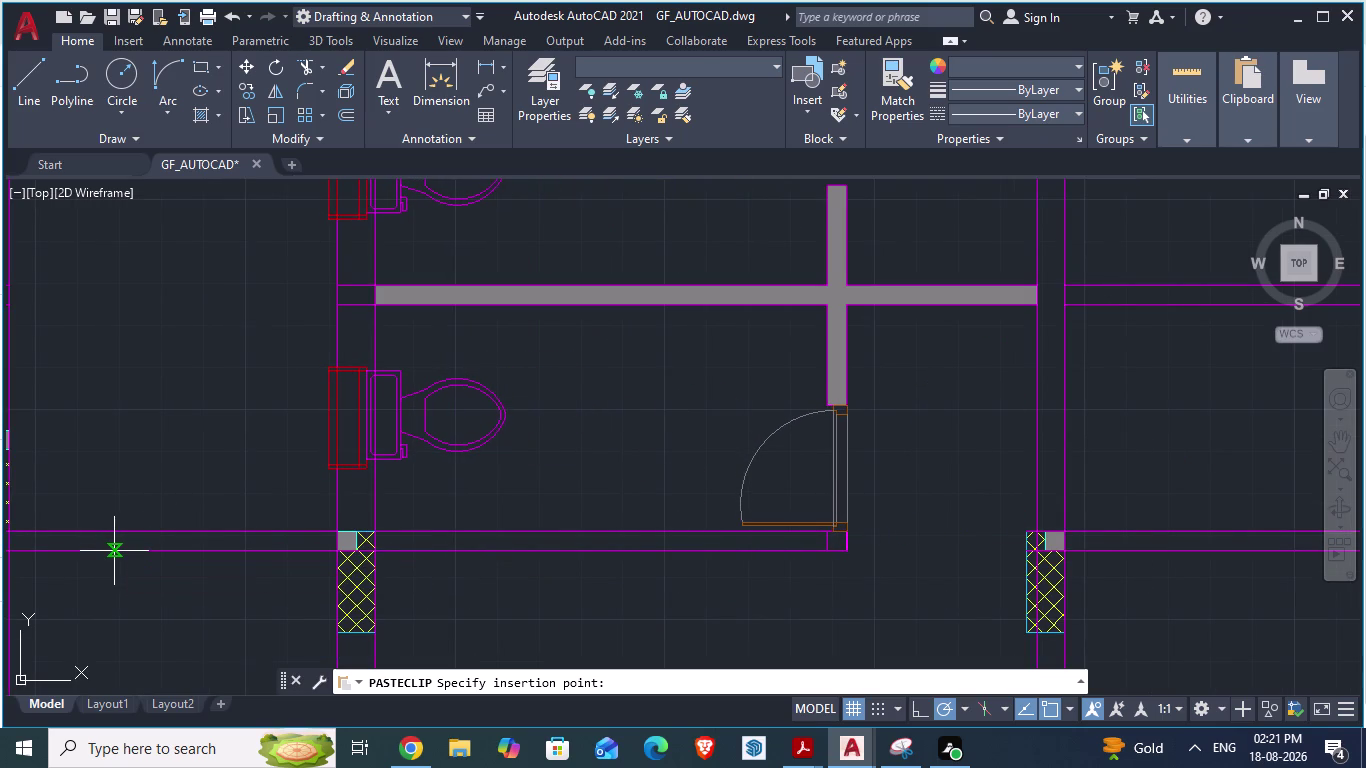
scroll(up, 3)
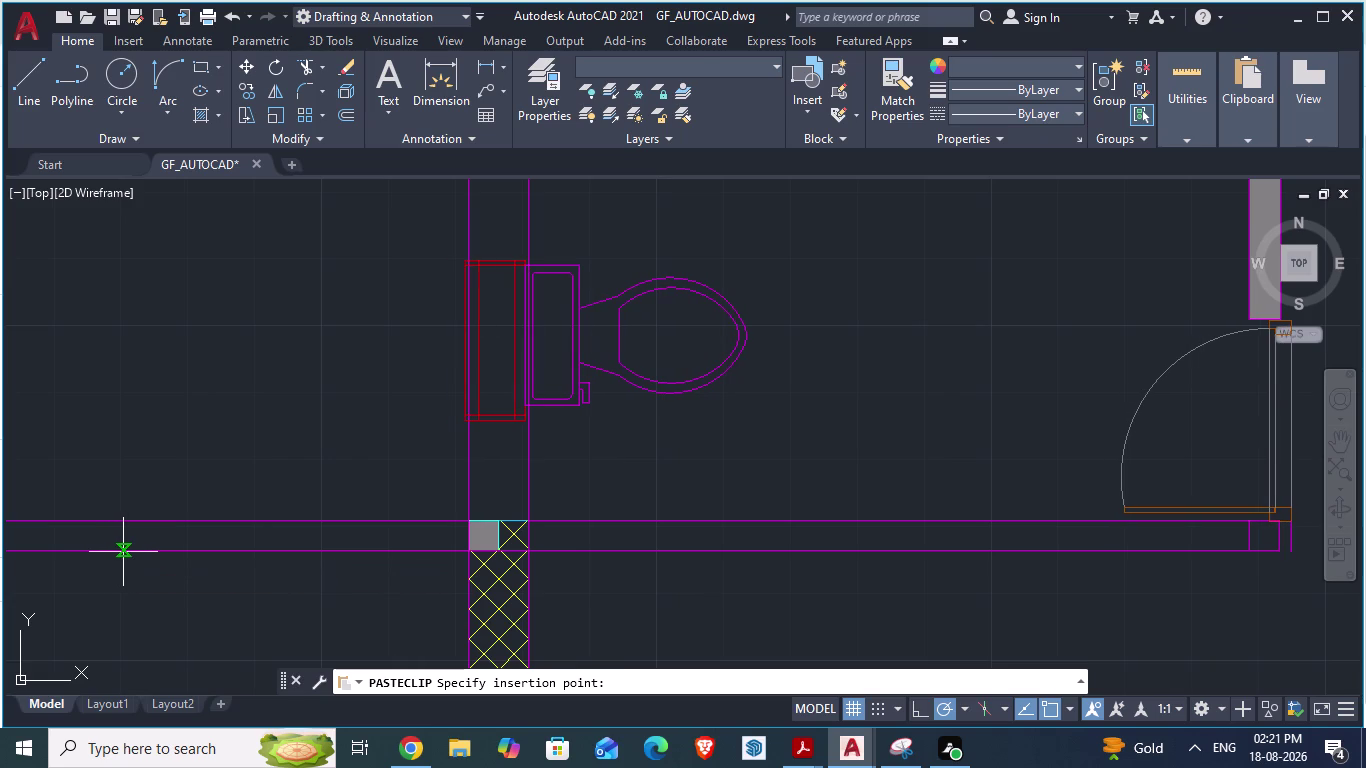
click(126, 552)
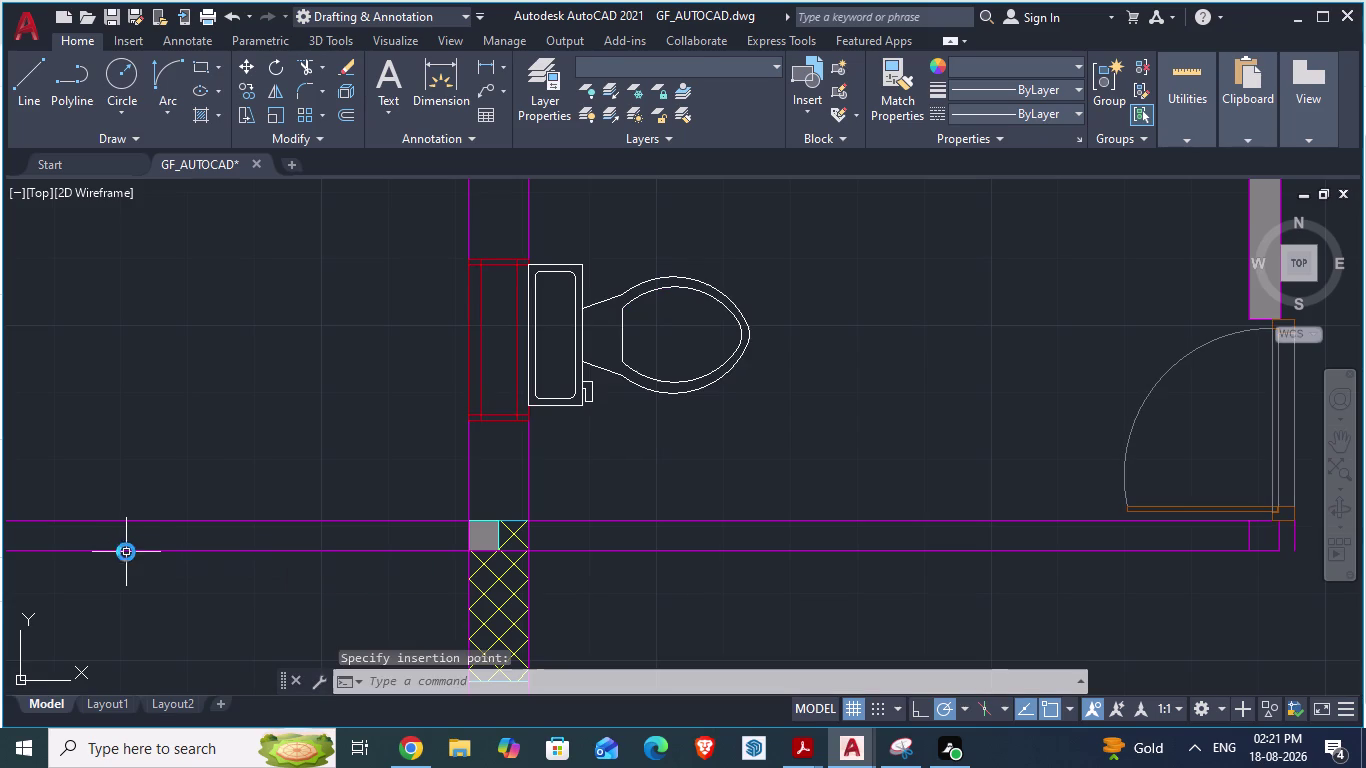
Move the lower toilet door by its lower corner so it sits against the wall line.
scroll(down, 3)
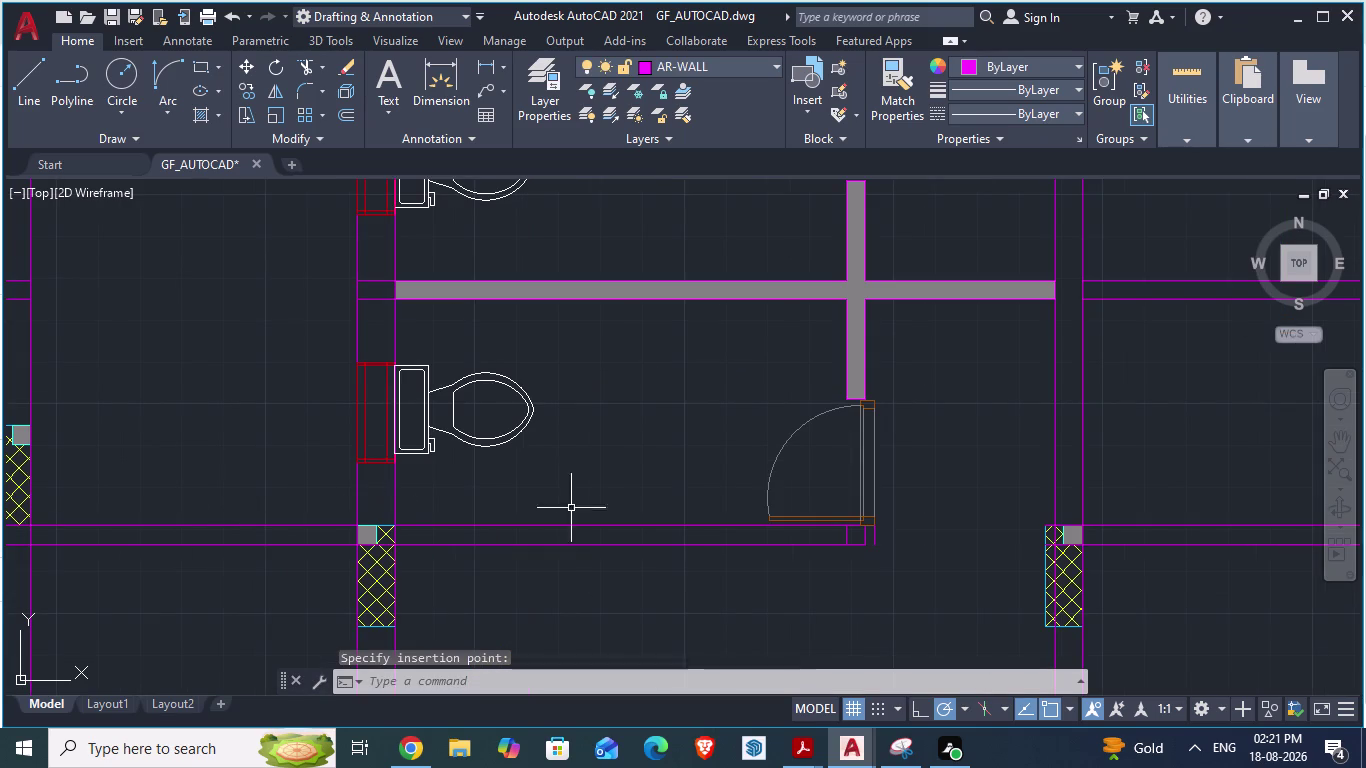
scroll(down, 3)
scroll(up, 3)
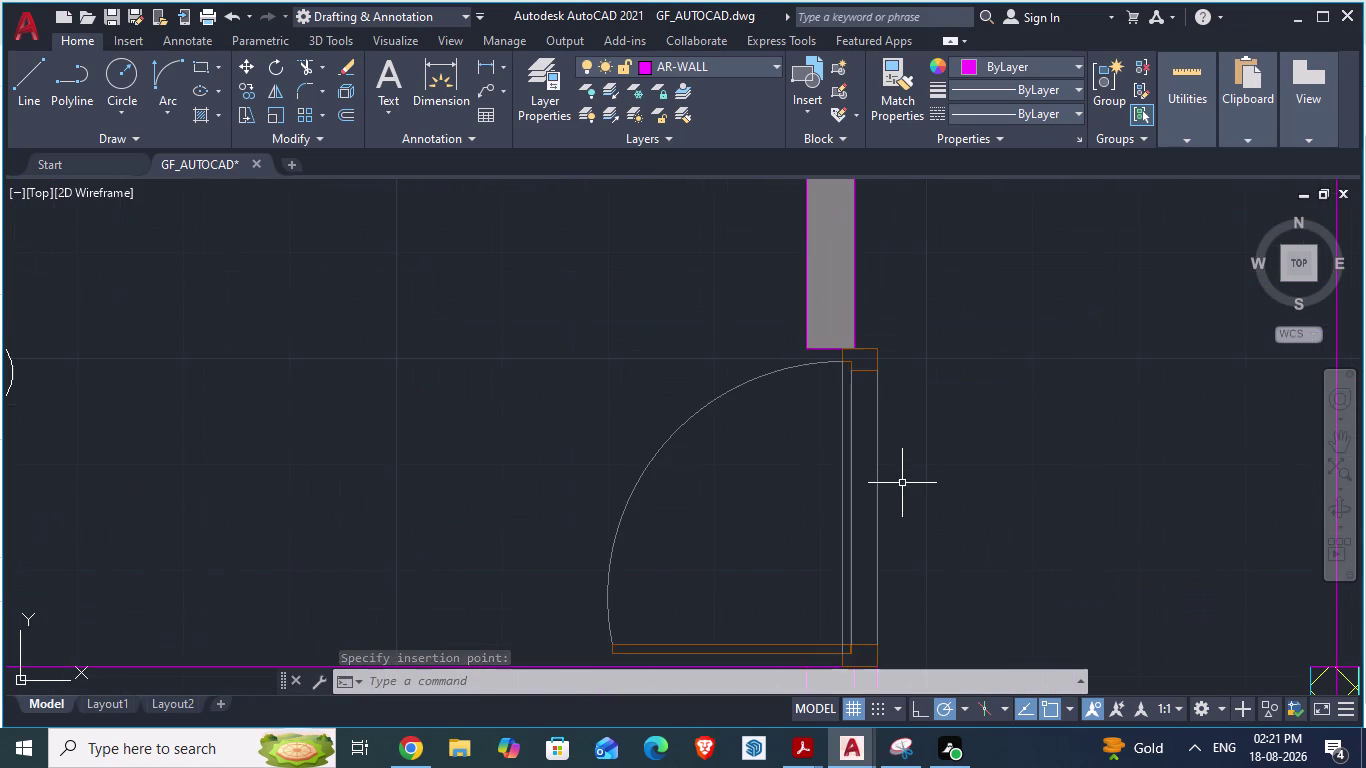
scroll(down, 3)
scroll(down, 3)
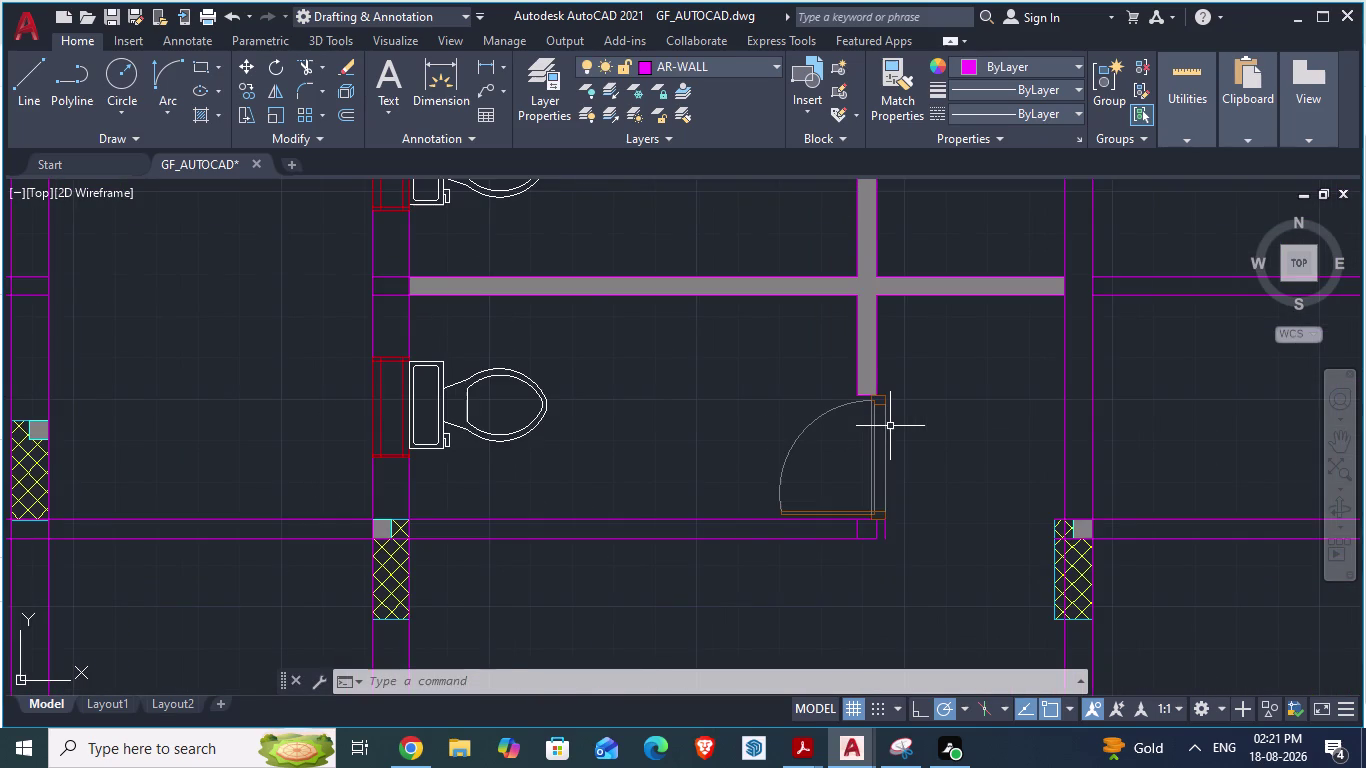
scroll(down, 3)
scroll(down, 3)
scroll(up, 3)
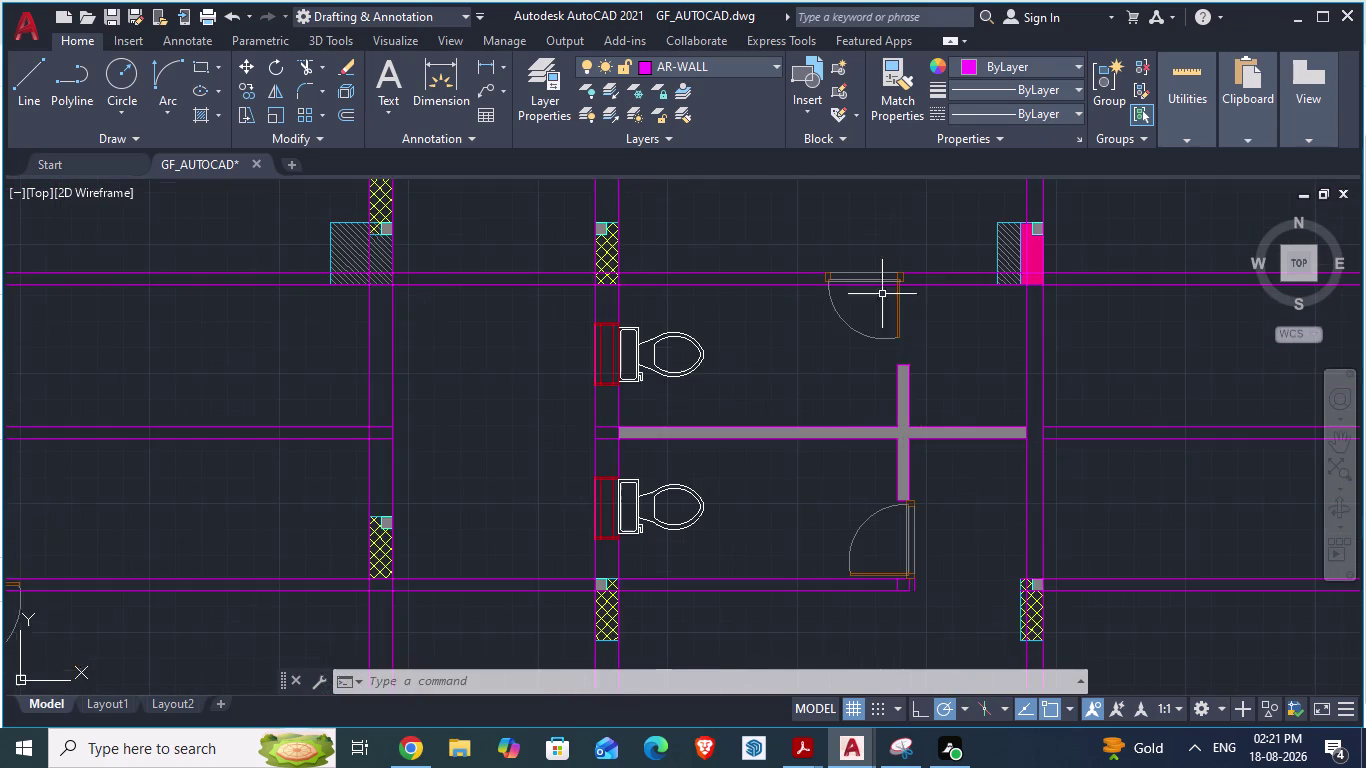
scroll(up, 3)
scroll(up, 3)
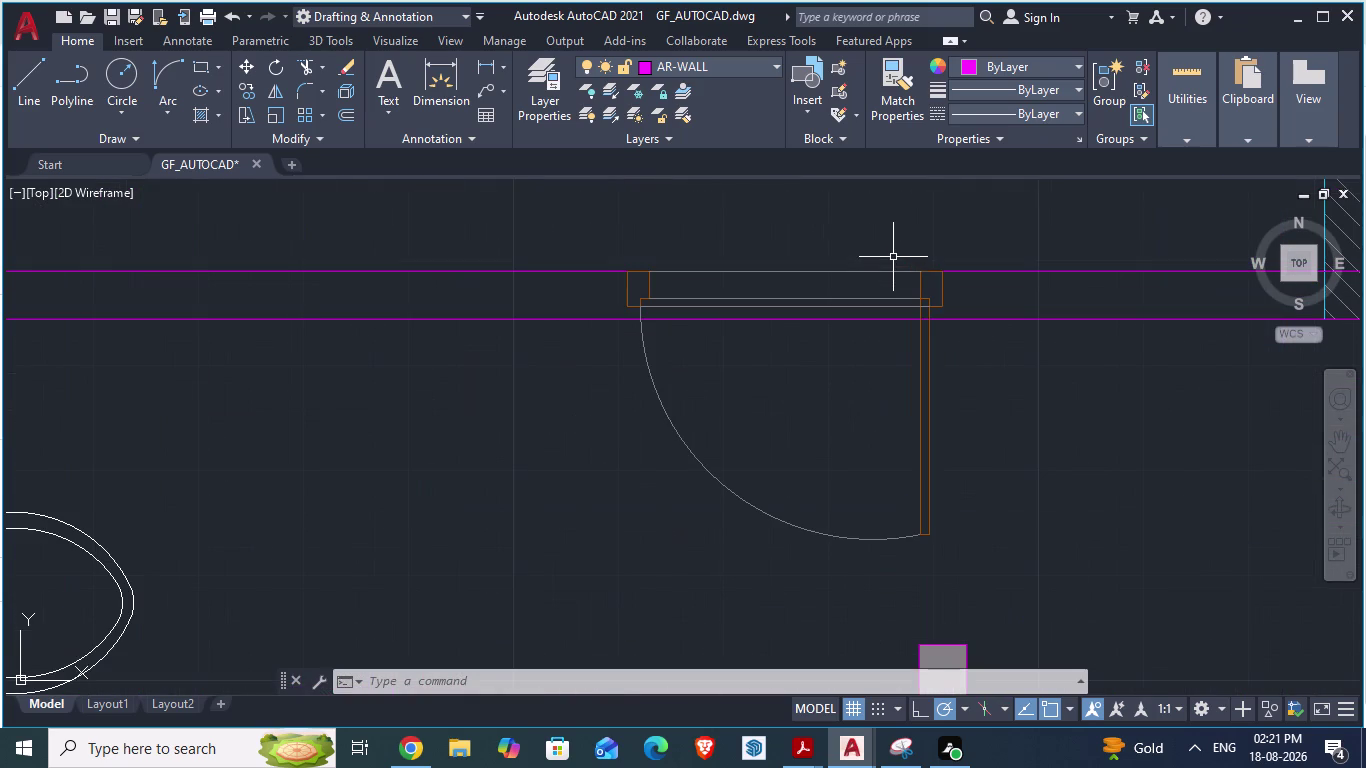
scroll(down, 3)
scroll(down, 3)
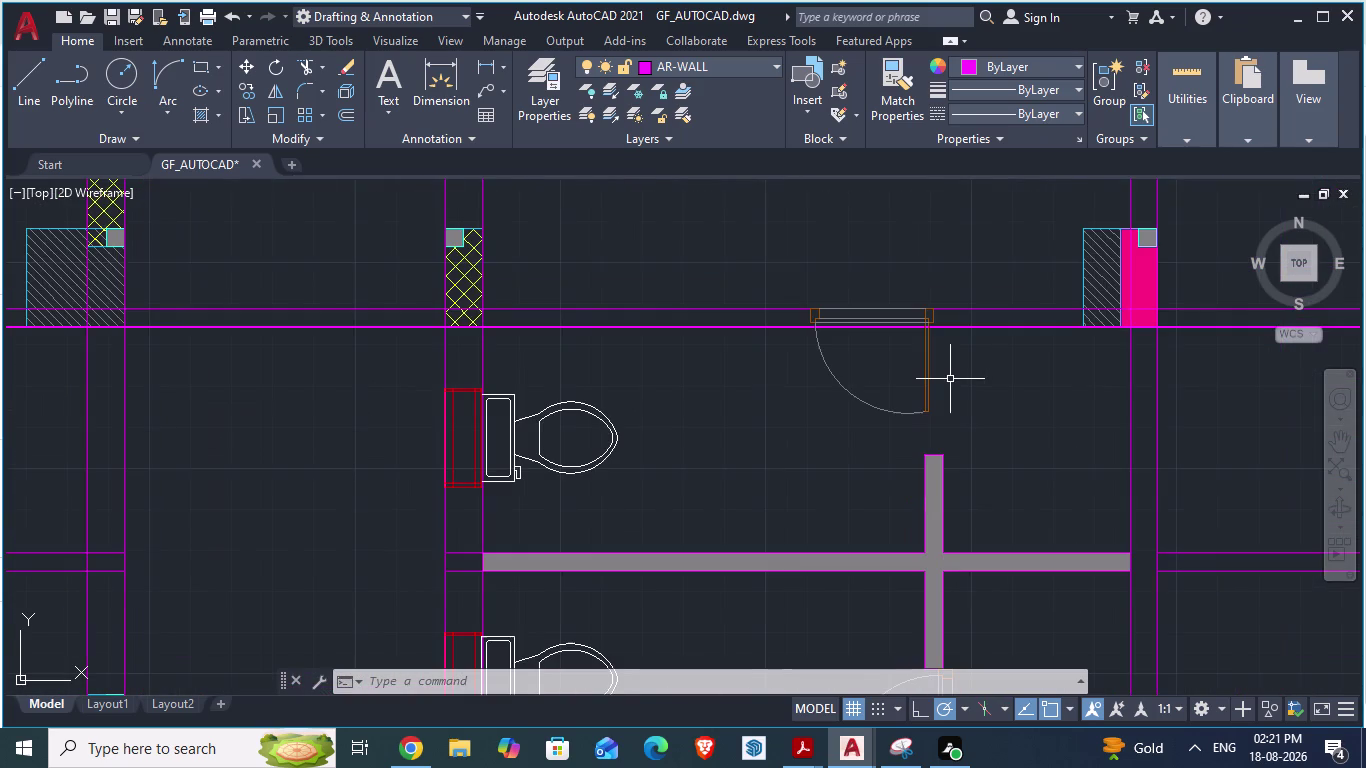
scroll(down, 3)
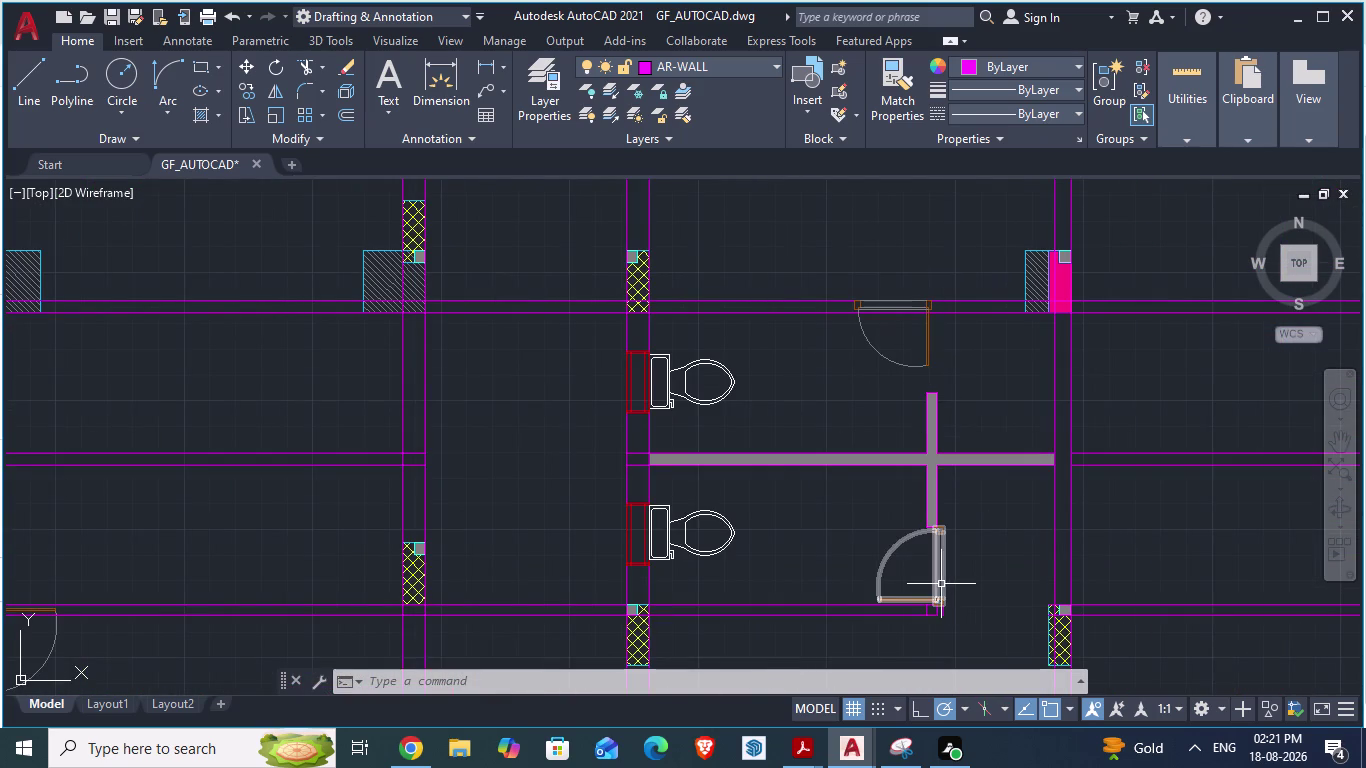
click(941, 584)
scroll(up, 3)
key(m)
key(Return)
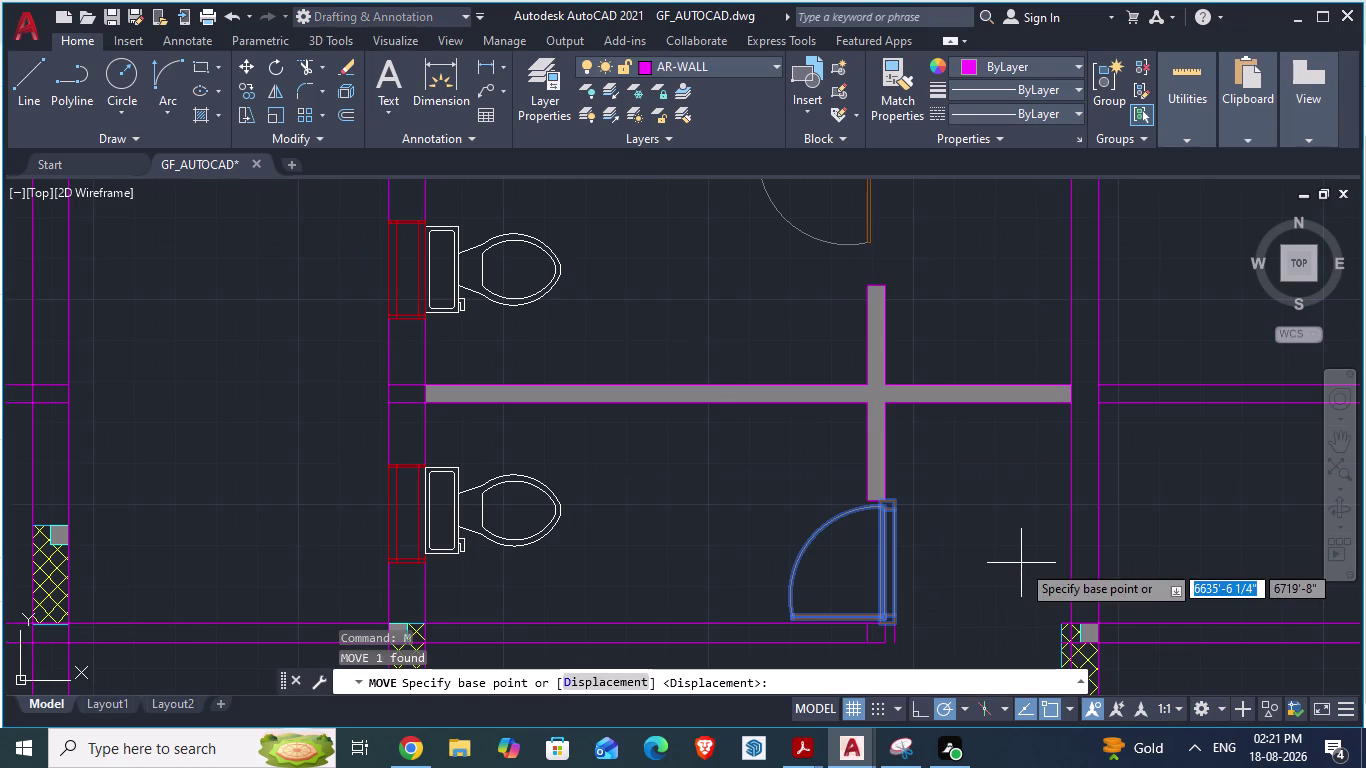
scroll(up, 3)
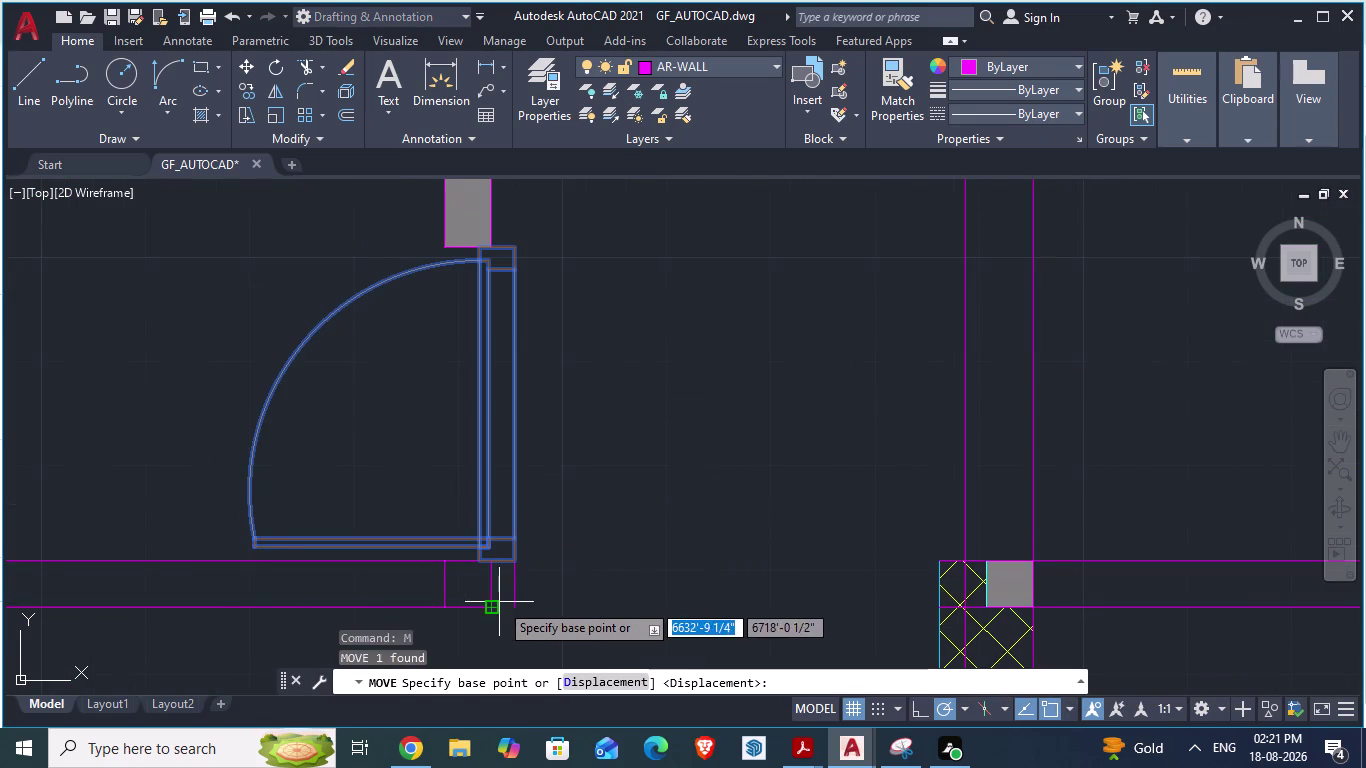
drag(513, 606, 486, 609)
click(486, 609)
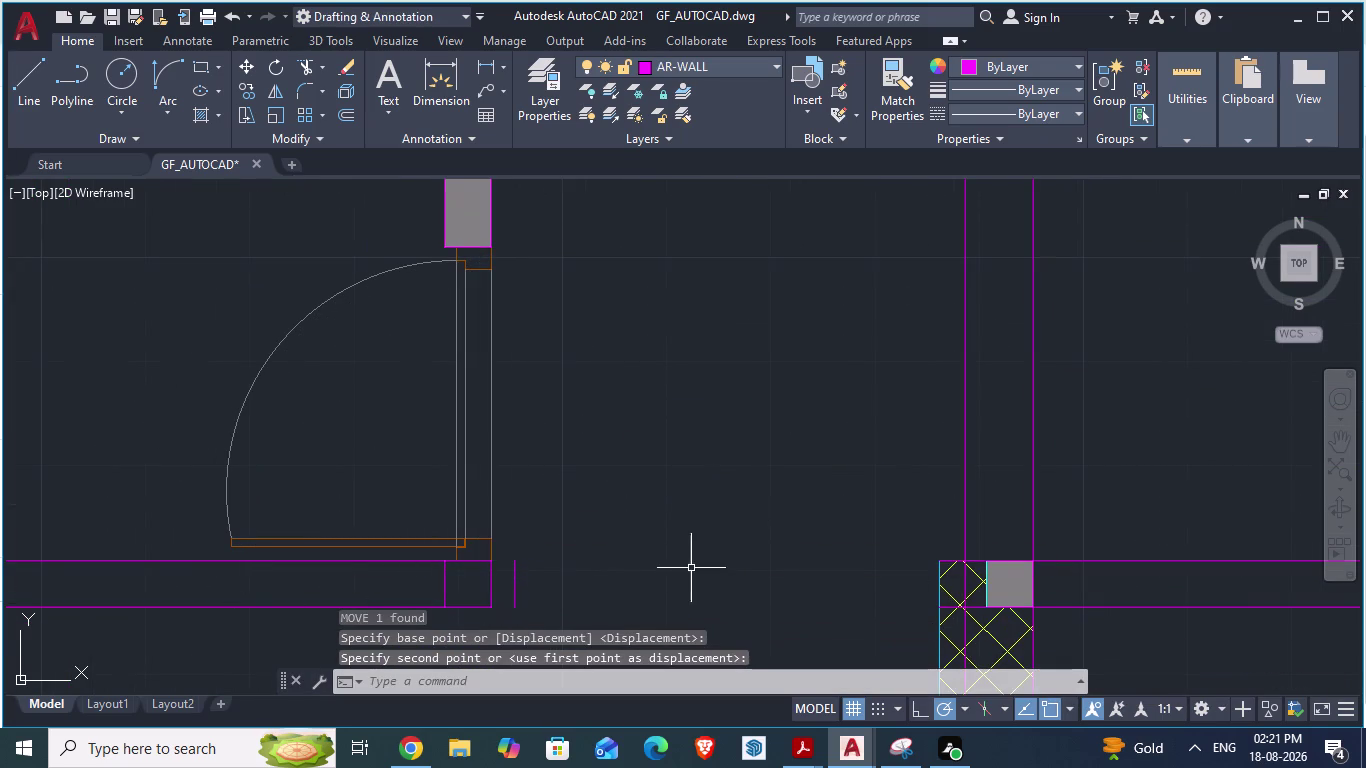
scroll(down, 3)
scroll(up, 3)
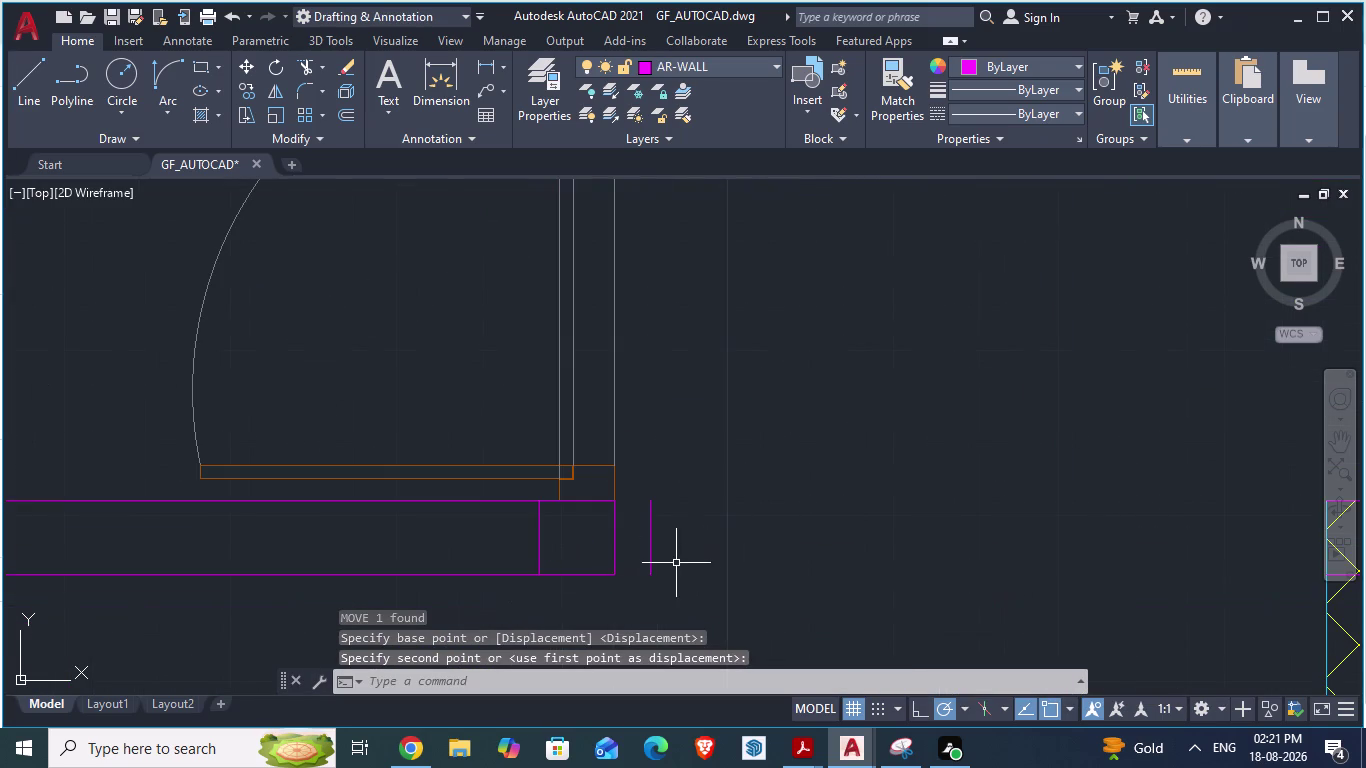
Erase the stray short line beside the door frame.
click(649, 550)
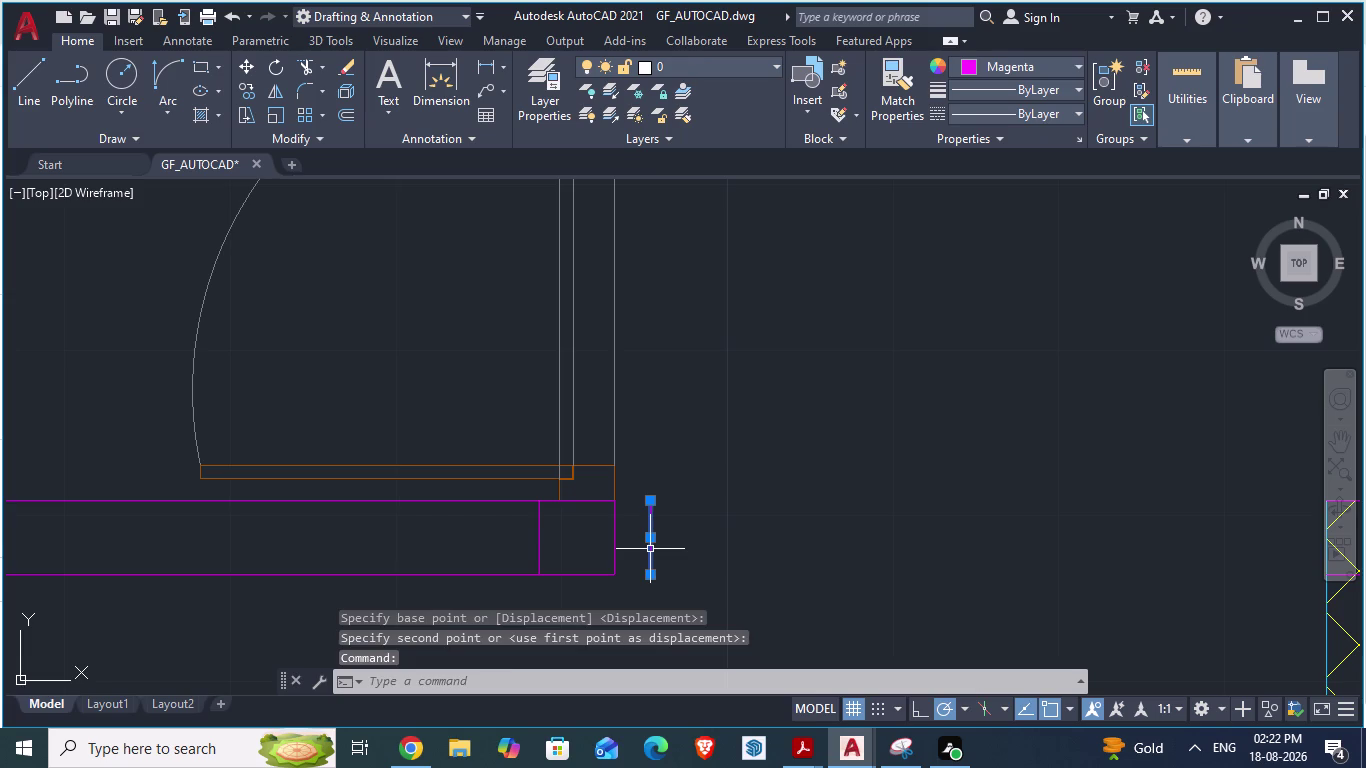
key(Delete)
scroll(up, 3)
scroll(up, 3)
scroll(down, 3)
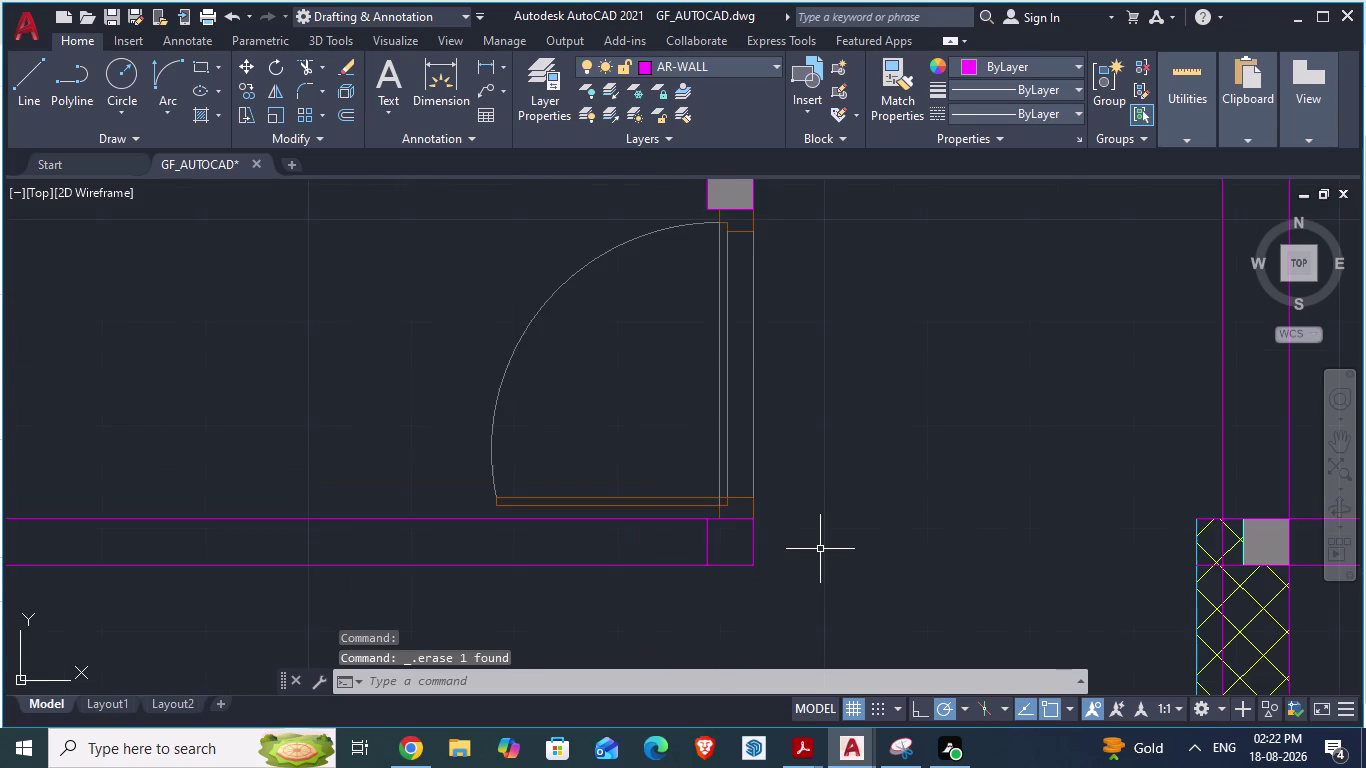
scroll(down, 3)
scroll(up, 3)
Move the toilet fixture by its tank corner so it sits against the wall.
scroll(down, 3)
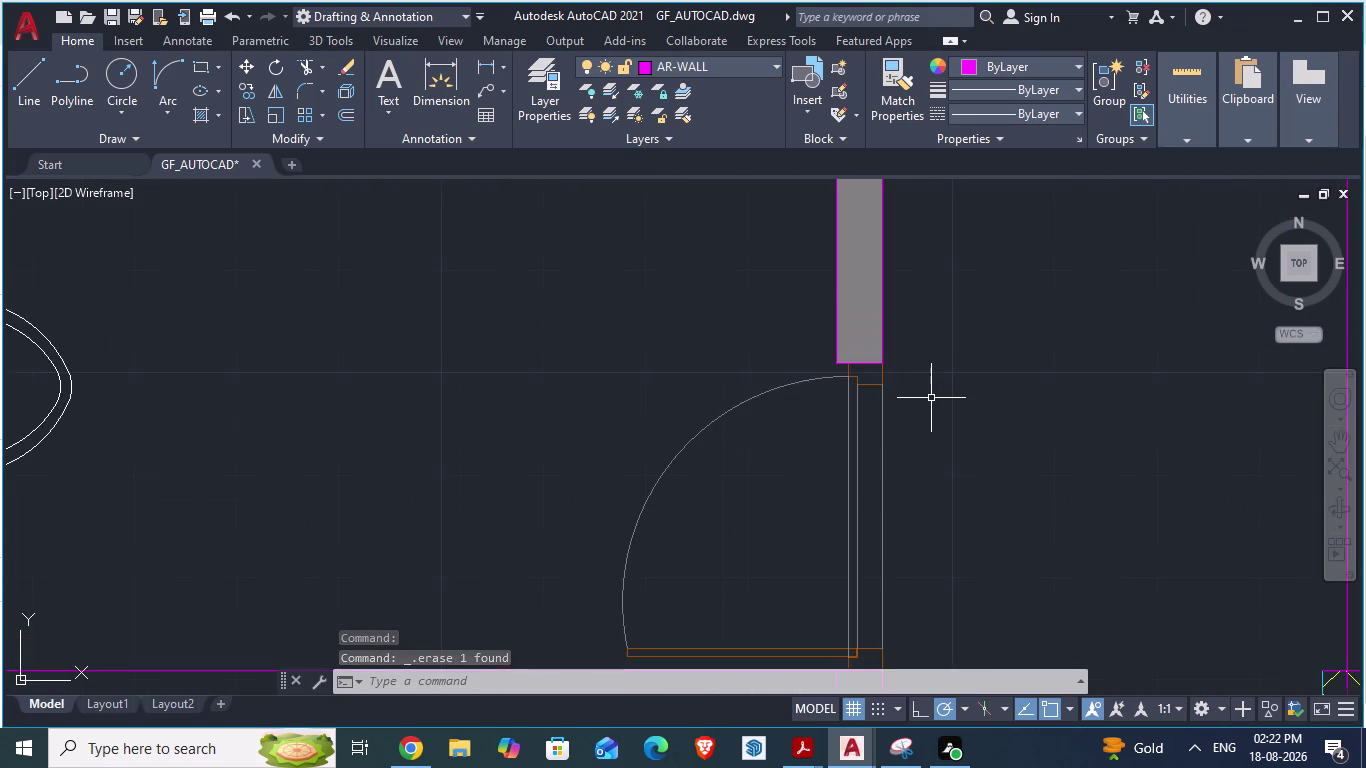
scroll(down, 3)
scroll(up, 3)
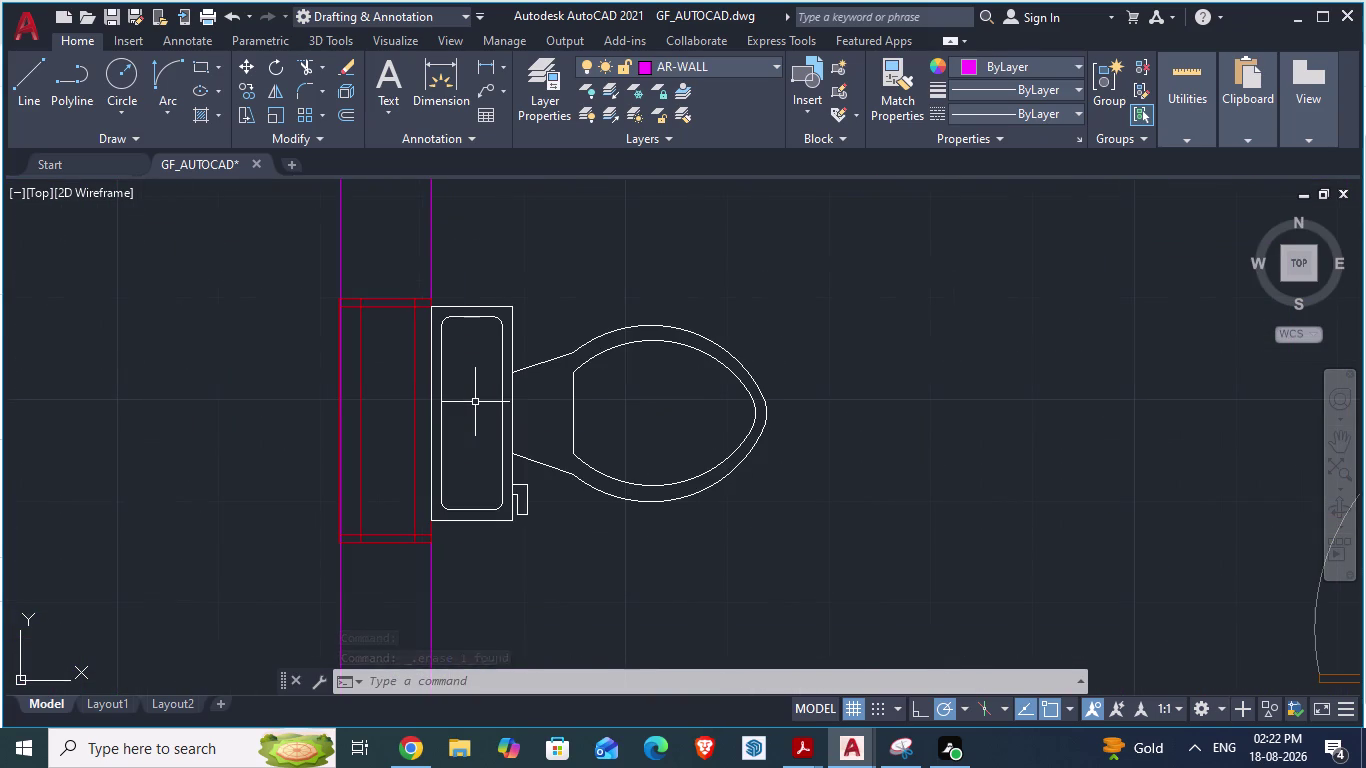
click(479, 403)
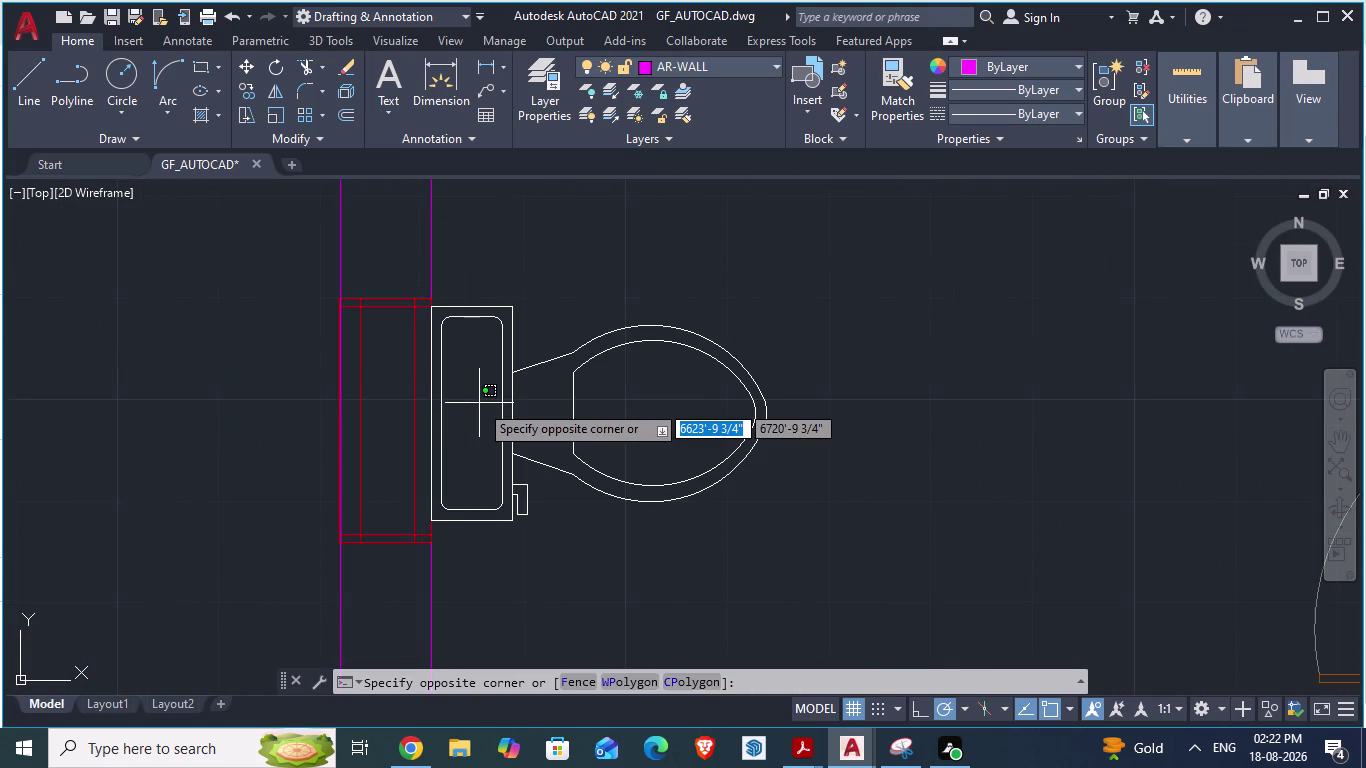
key(Escape)
click(569, 392)
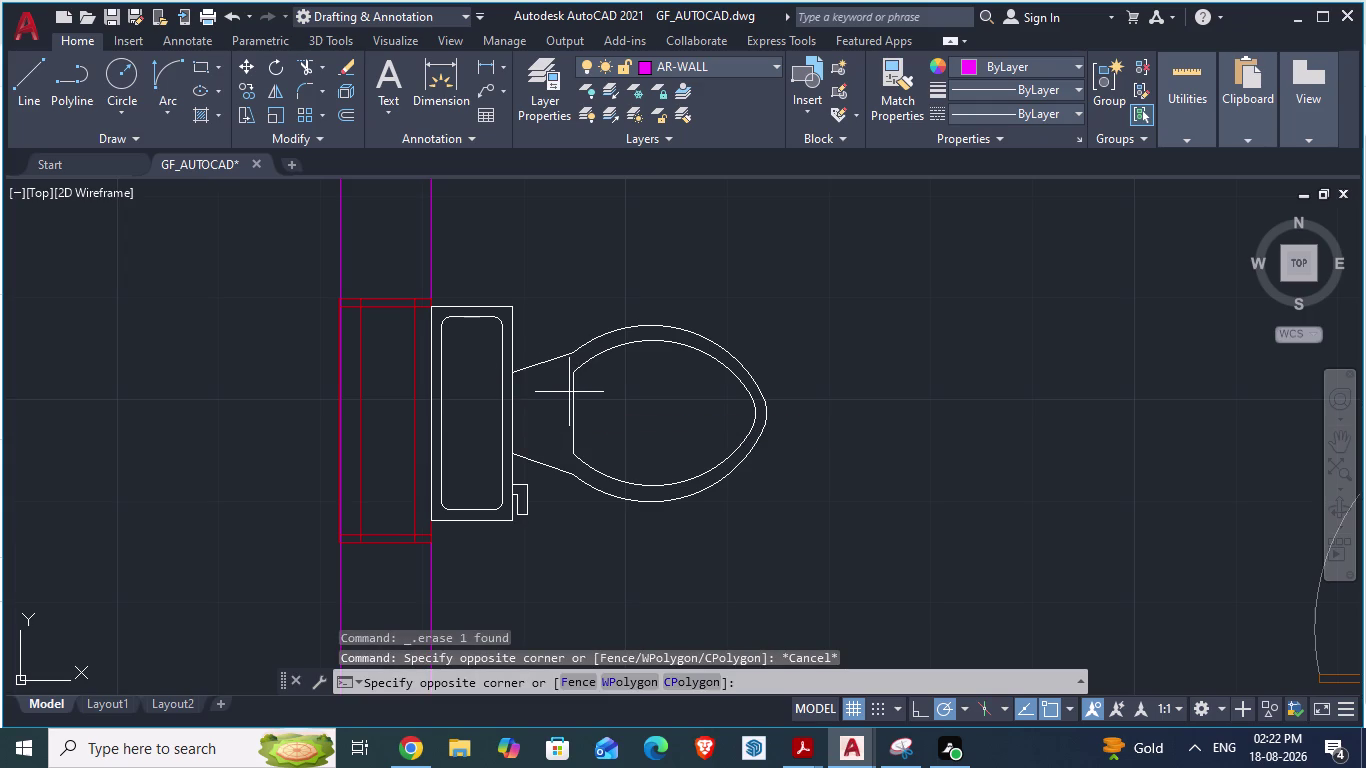
click(576, 397)
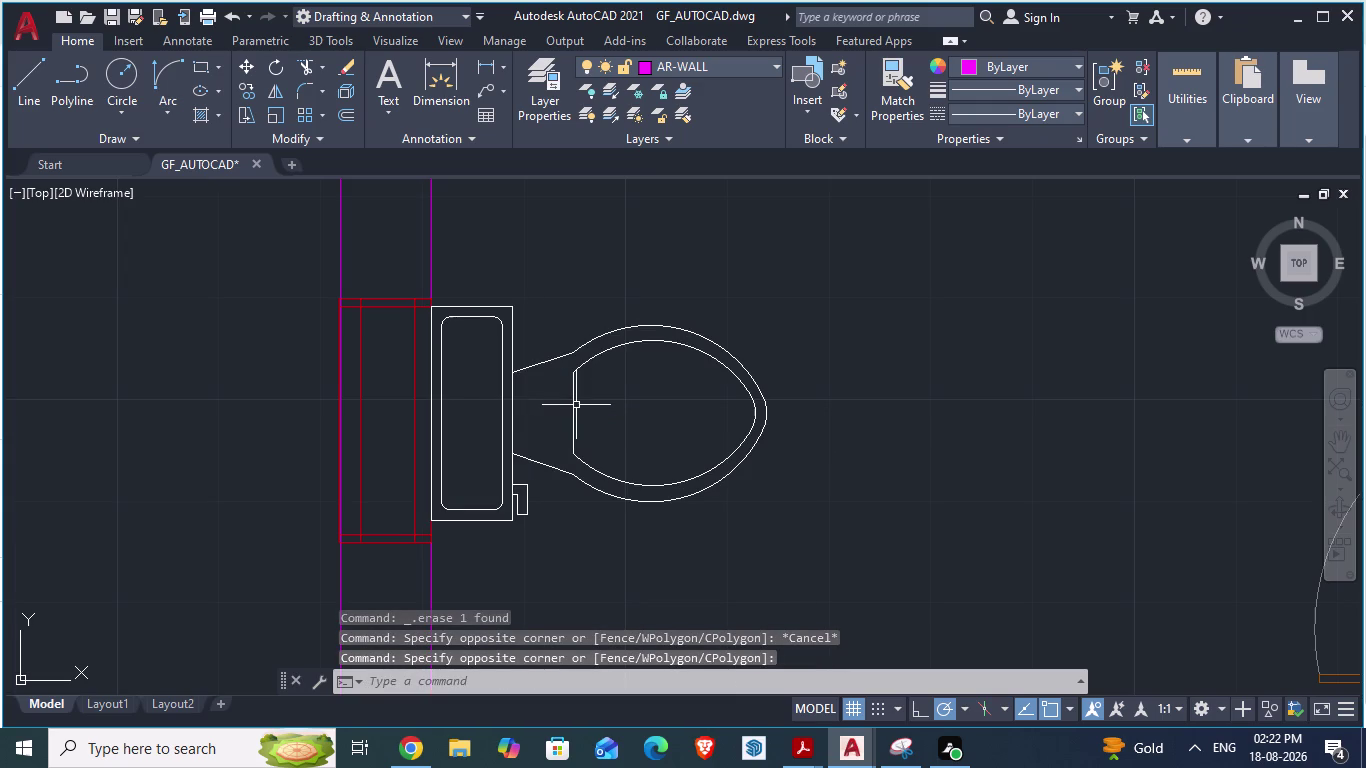
click(576, 405)
key(m)
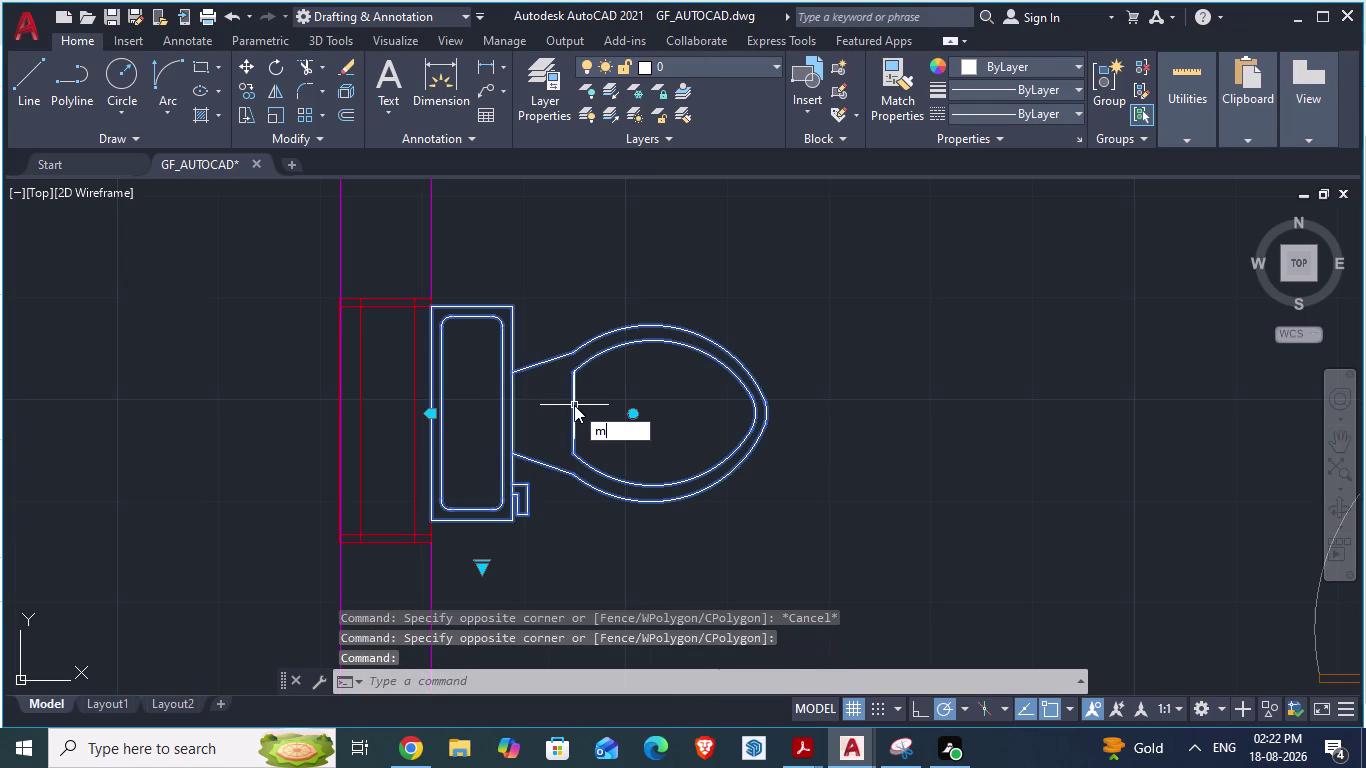
key(Return)
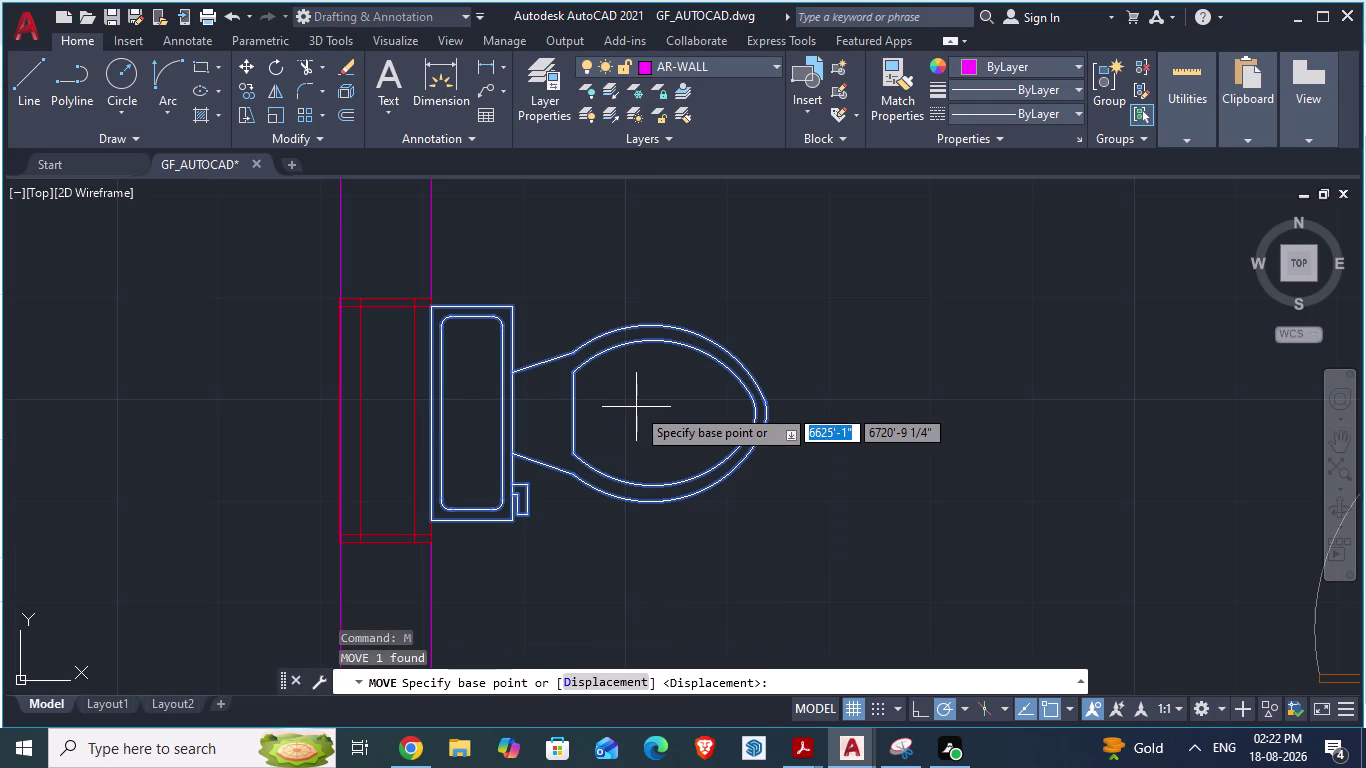
scroll(up, 3)
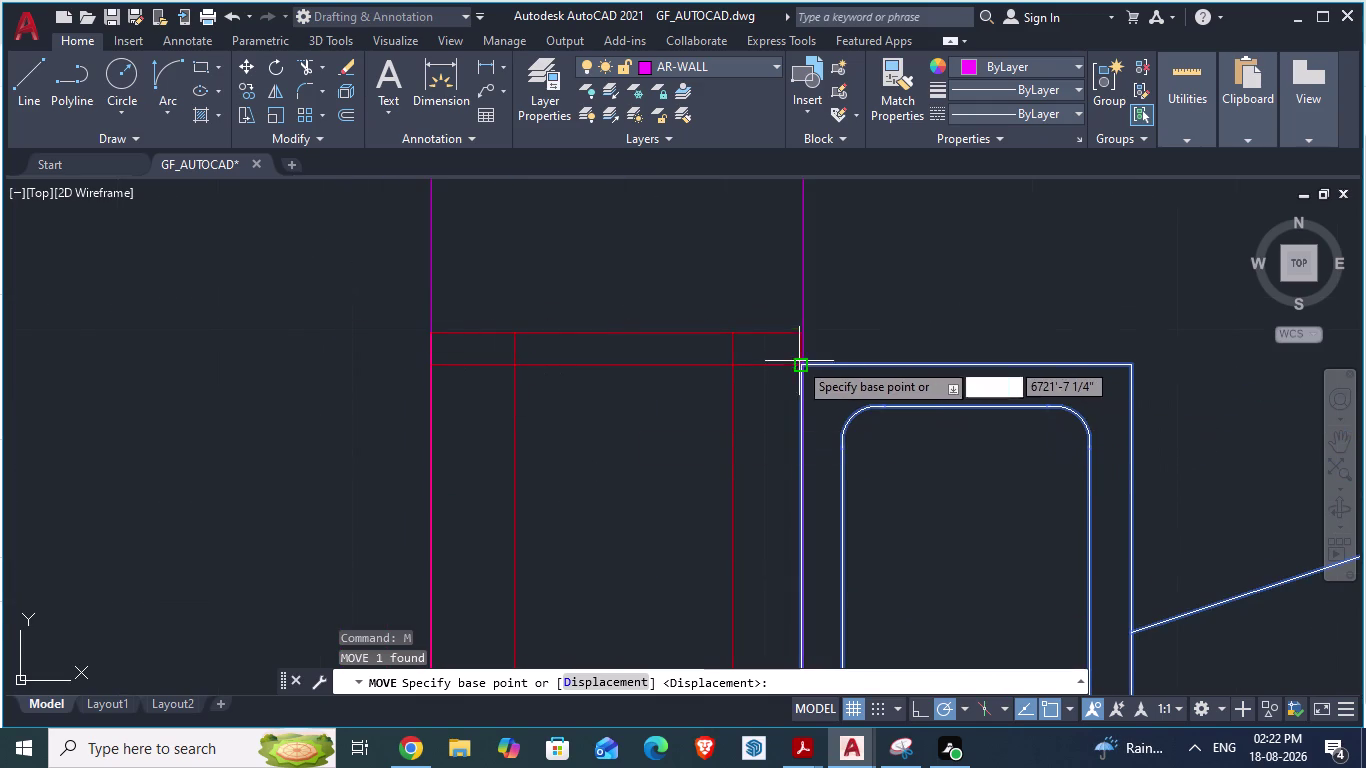
click(797, 361)
click(804, 357)
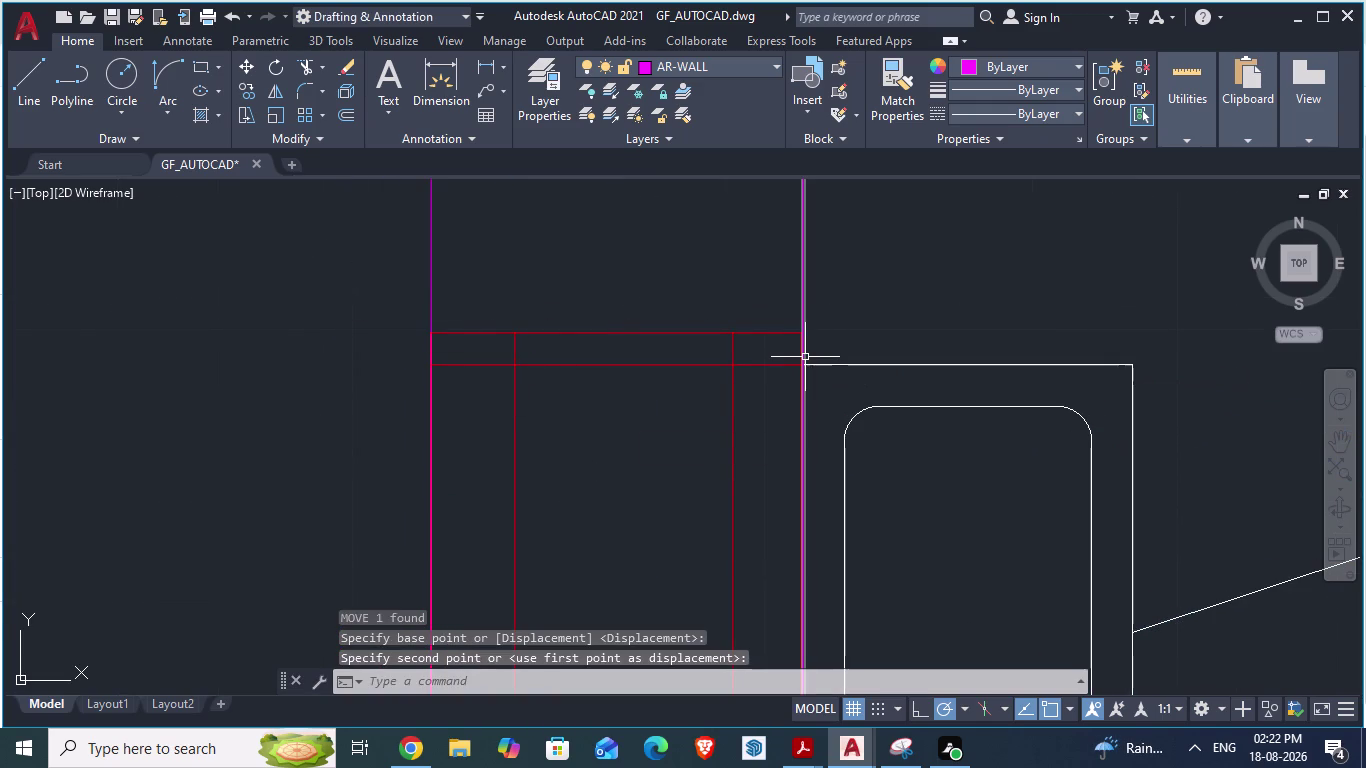
Move the red wall-mounted block by its corner to a new spot.
click(614, 335)
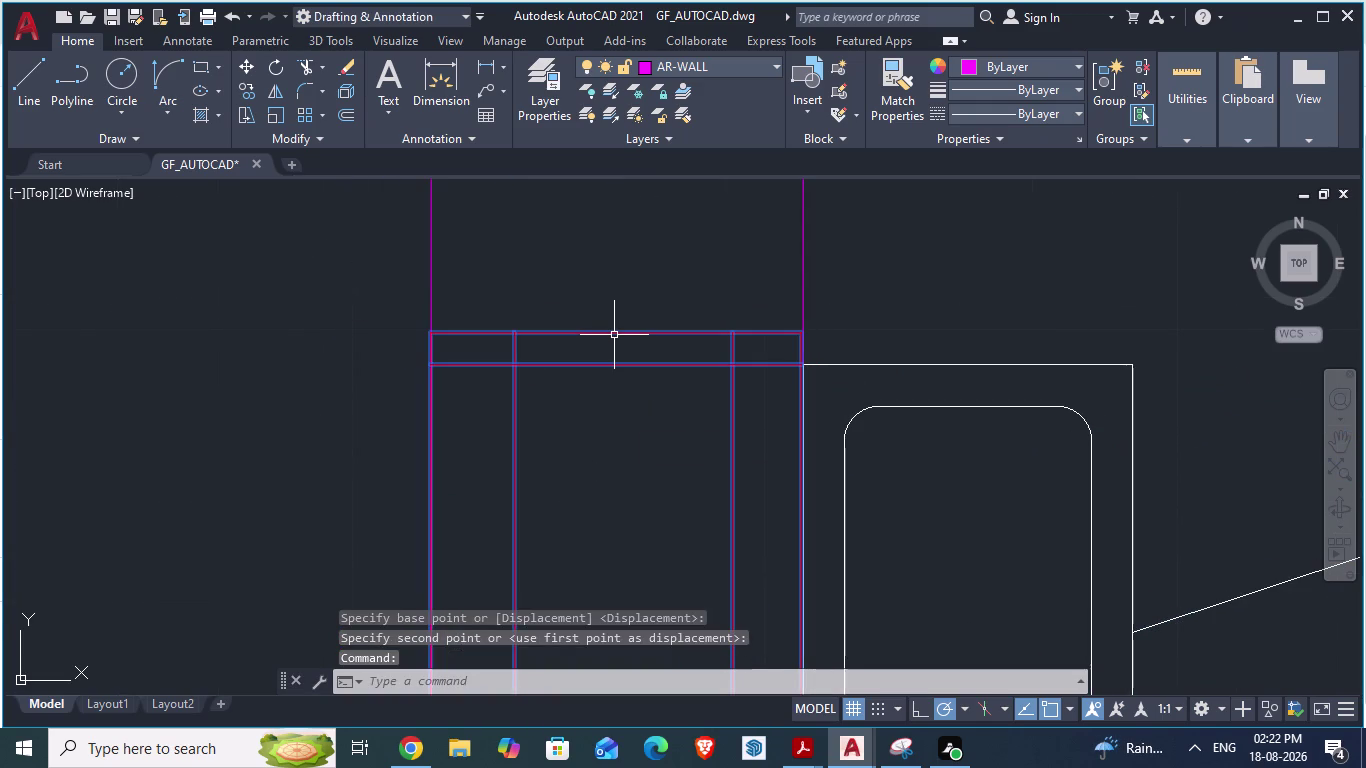
key(m)
key(Return)
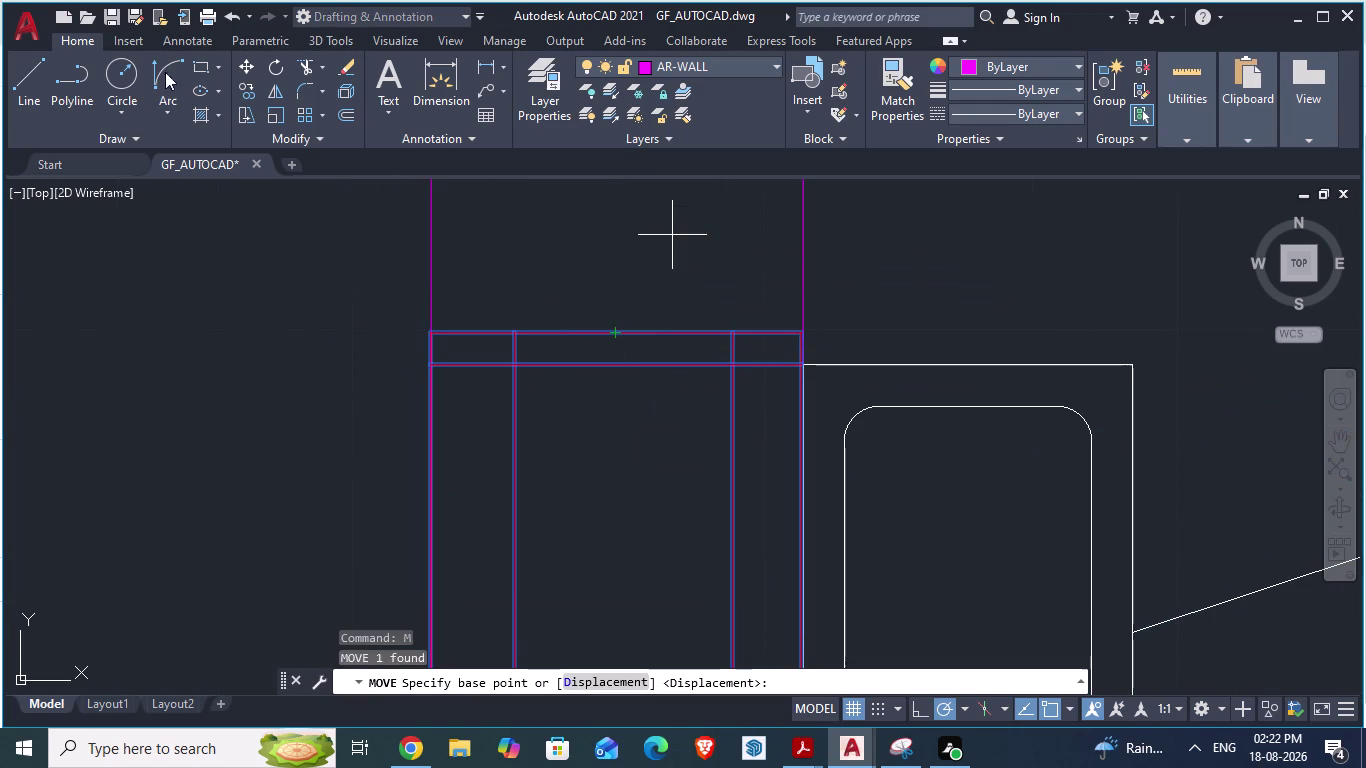
scroll(up, 3)
scroll(up, 3)
scroll(up, 3)
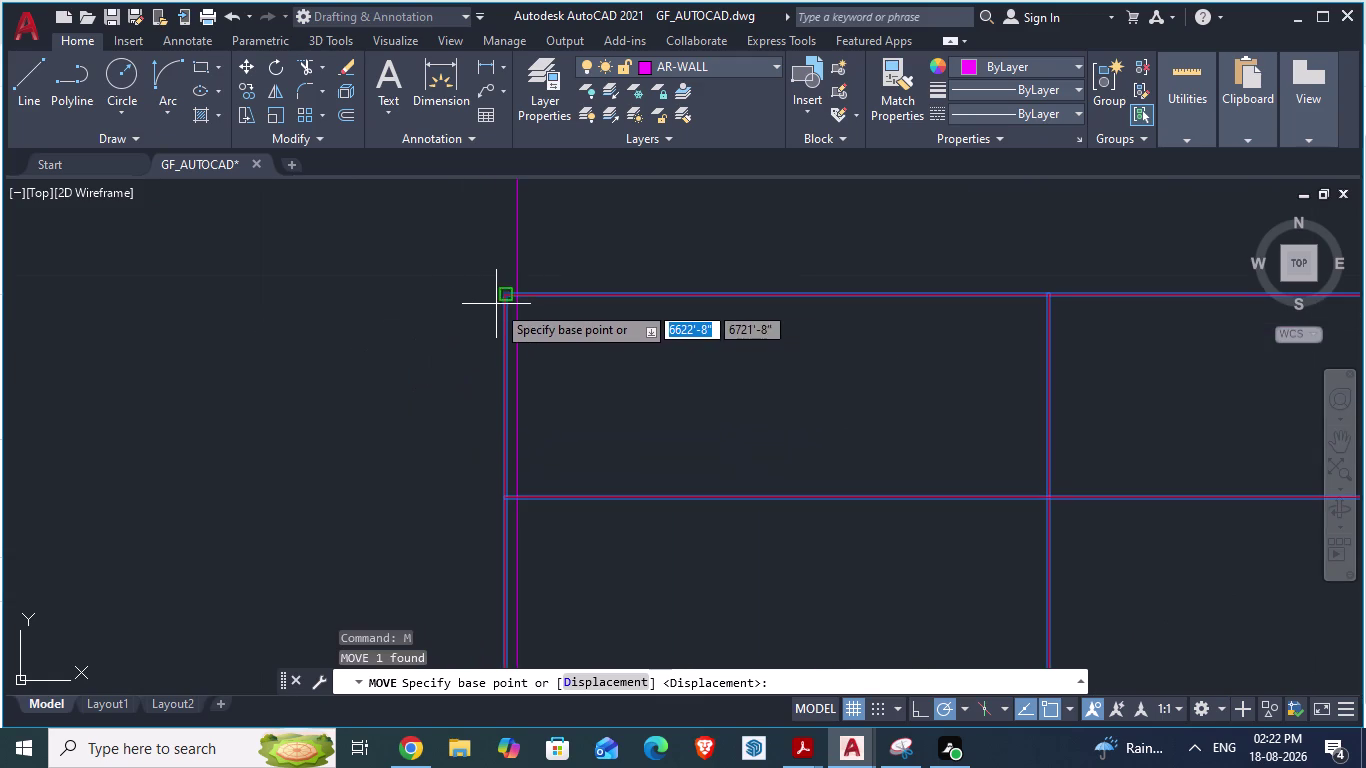
drag(499, 301, 518, 300)
click(518, 300)
scroll(down, 3)
scroll(down, 3)
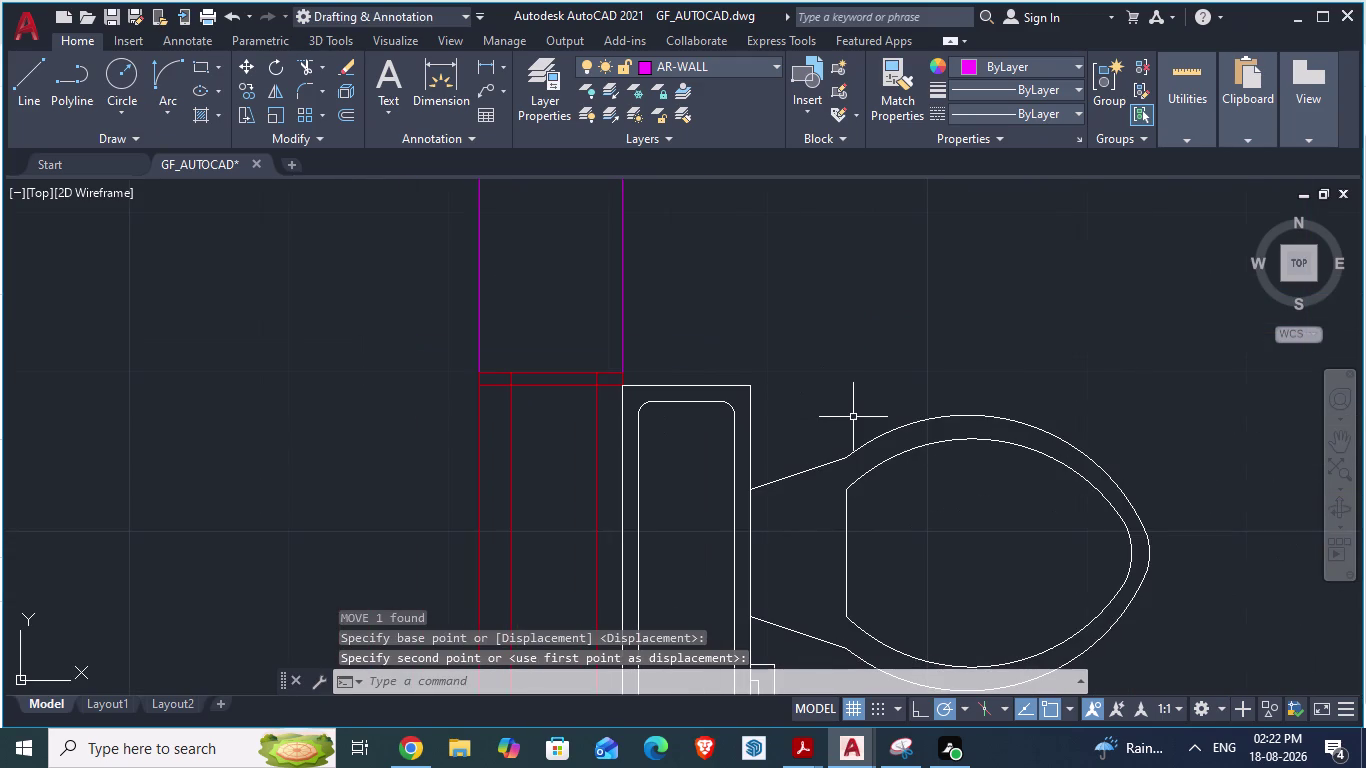
Move the toilet so its tank sits against the red block.
click(685, 402)
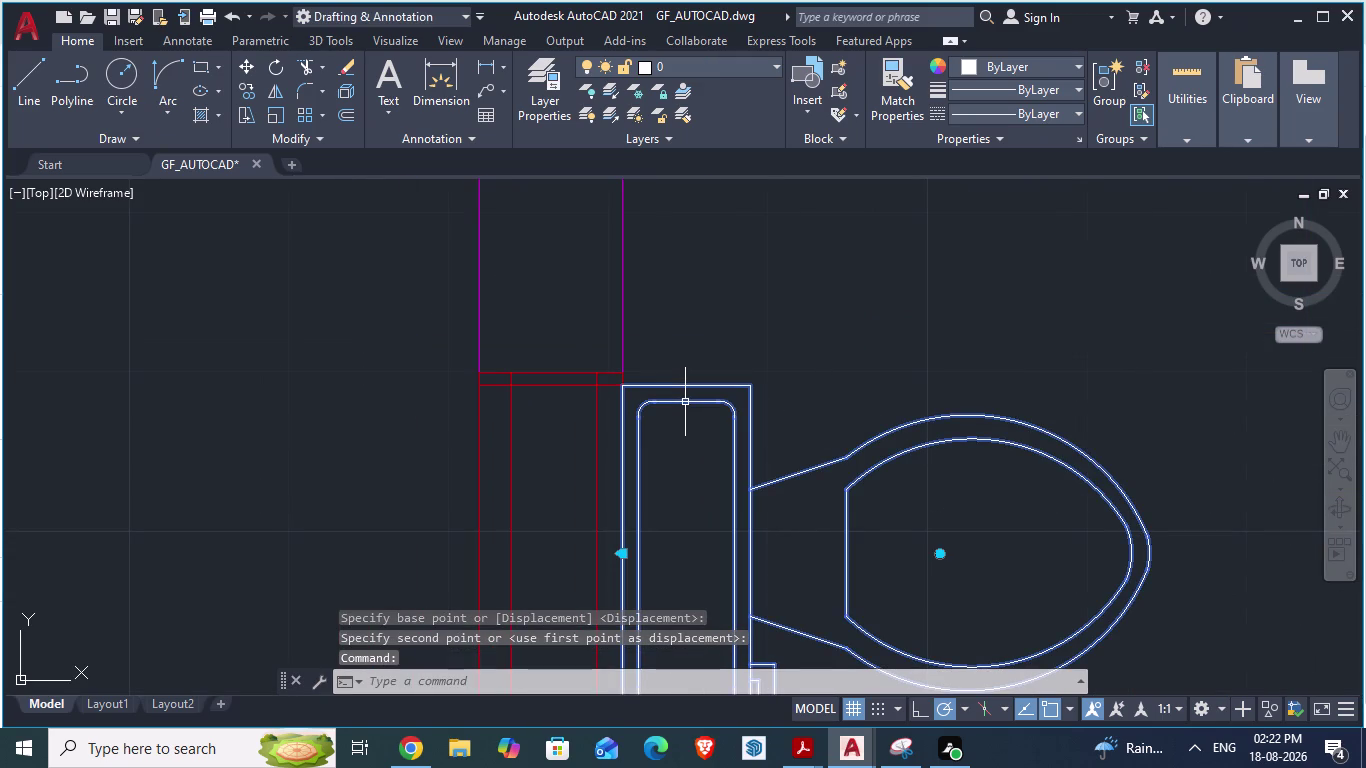
key(m)
key(Return)
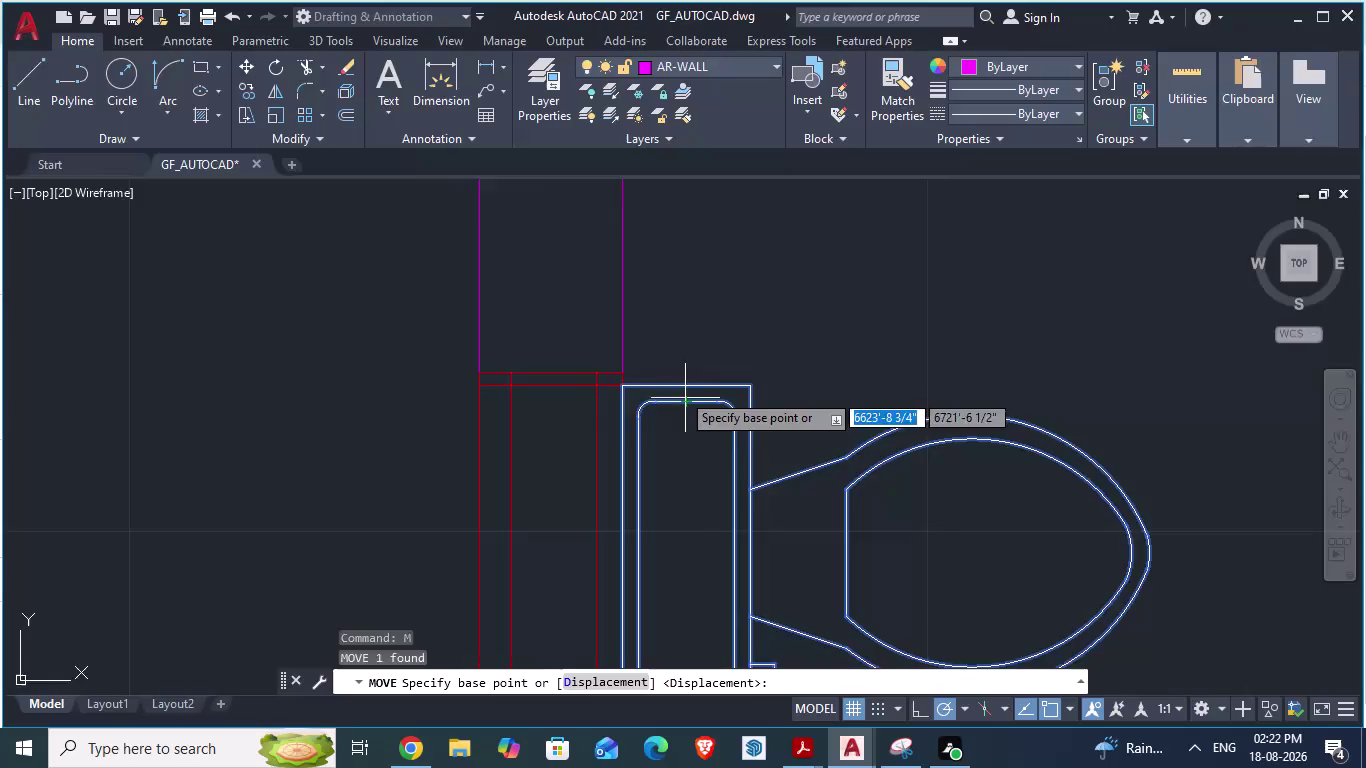
scroll(up, 3)
click(513, 342)
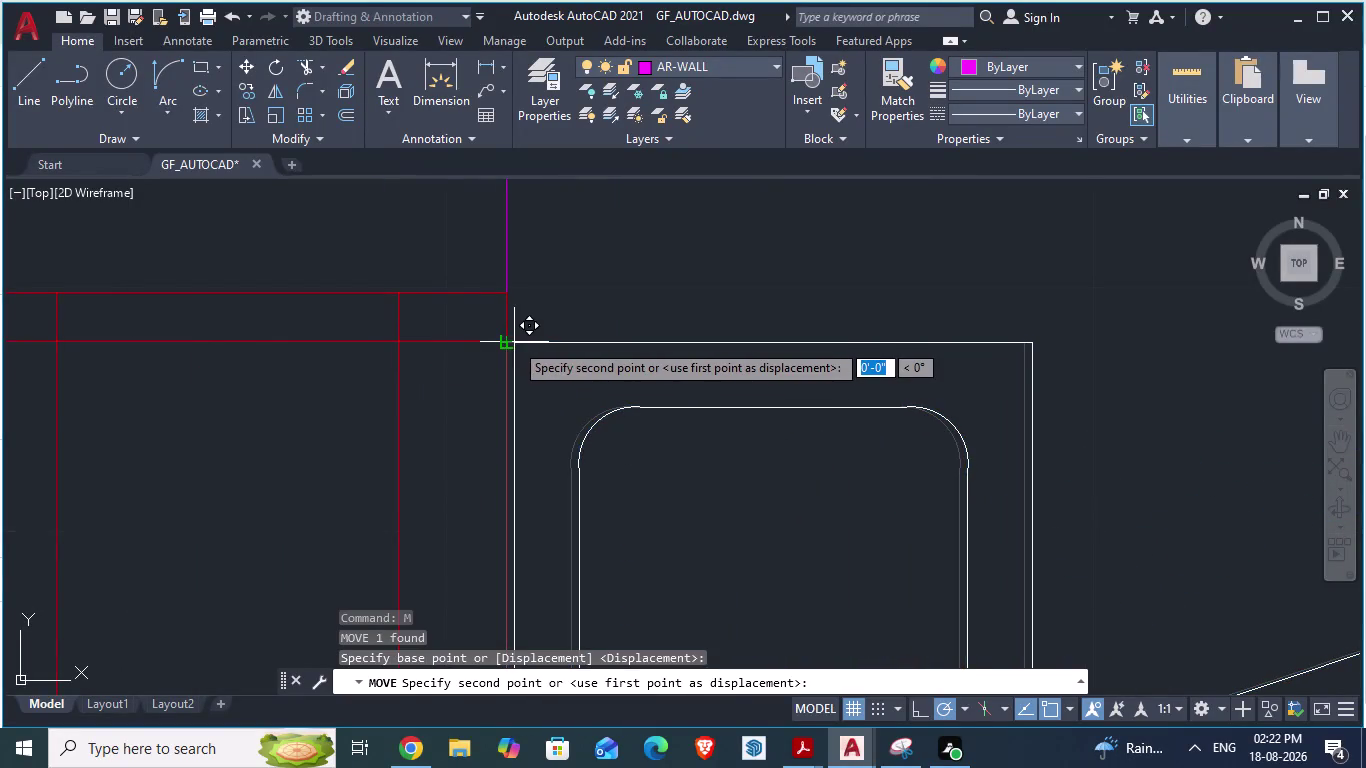
click(515, 342)
scroll(down, 3)
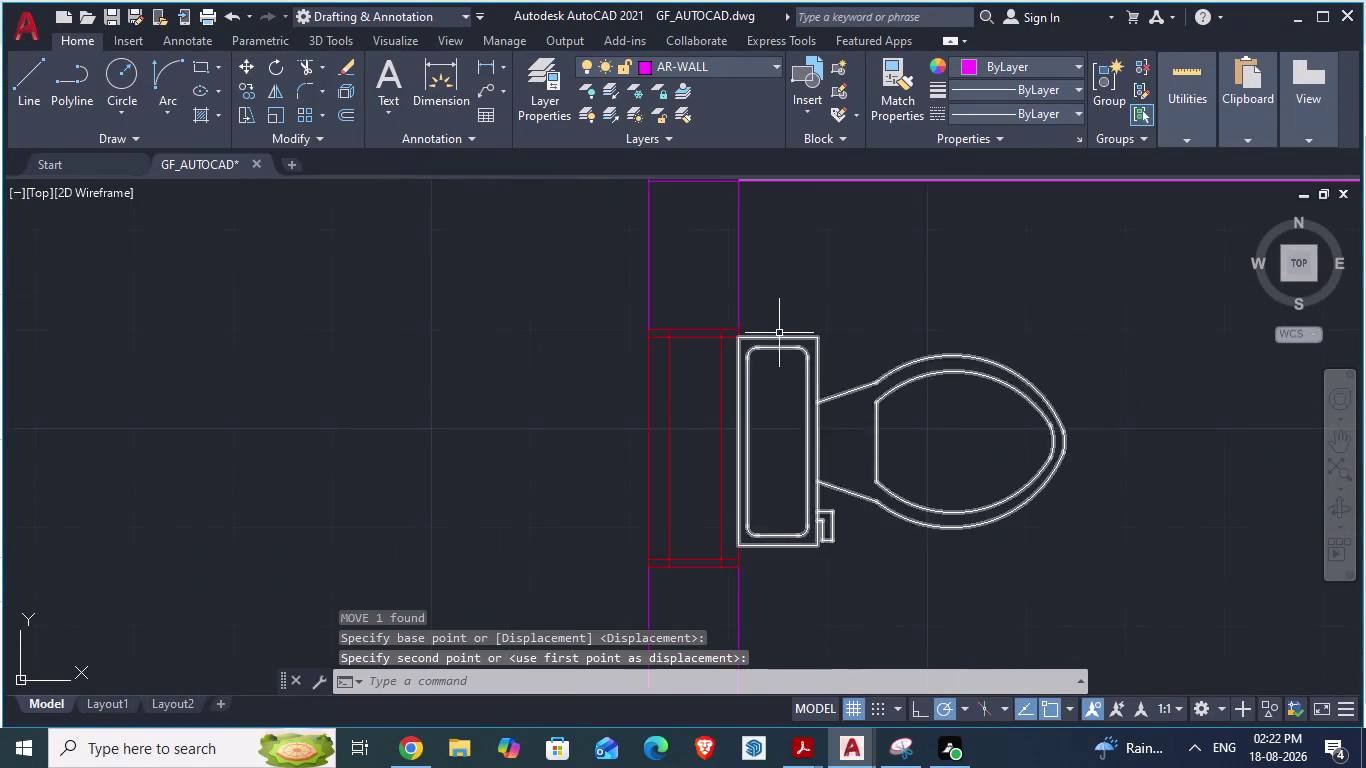
scroll(down, 3)
scroll(down, 3)
scroll(up, 3)
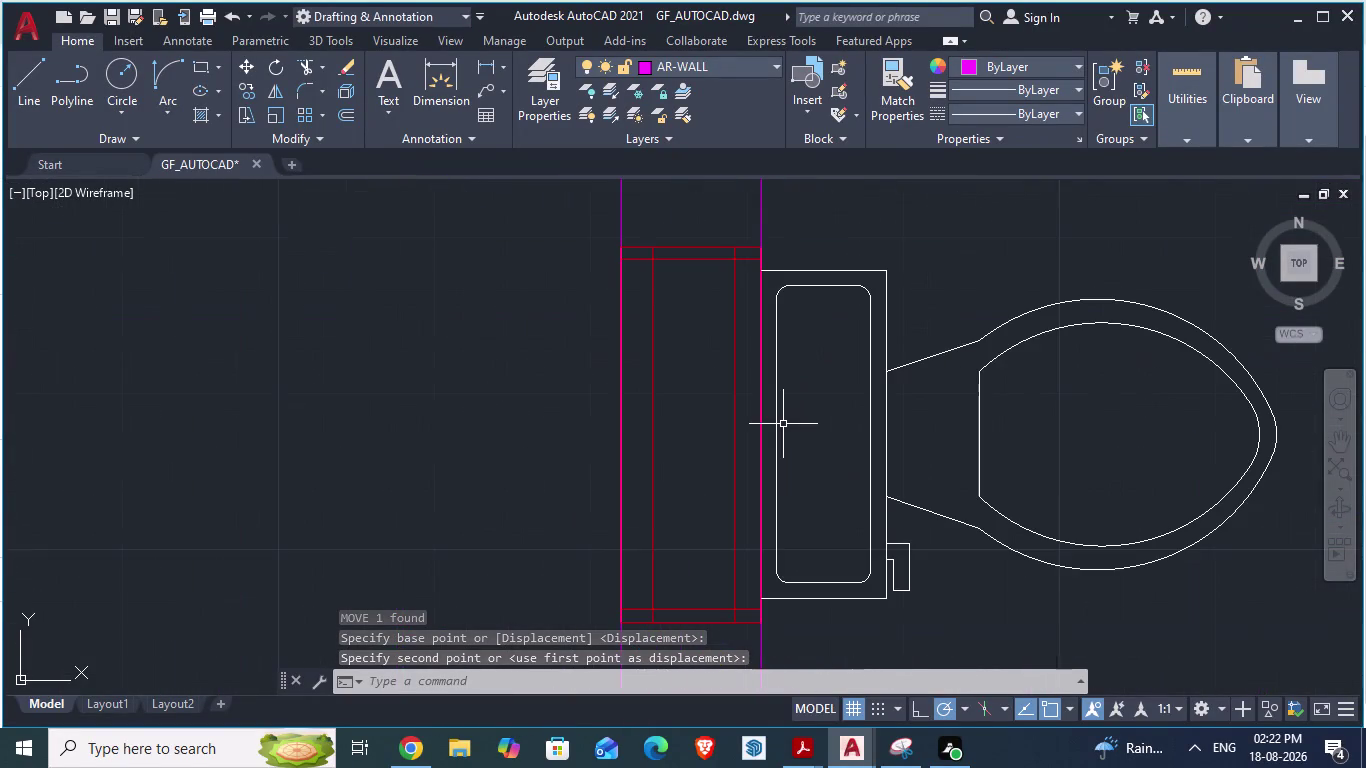
scroll(up, 3)
scroll(down, 3)
scroll(up, 3)
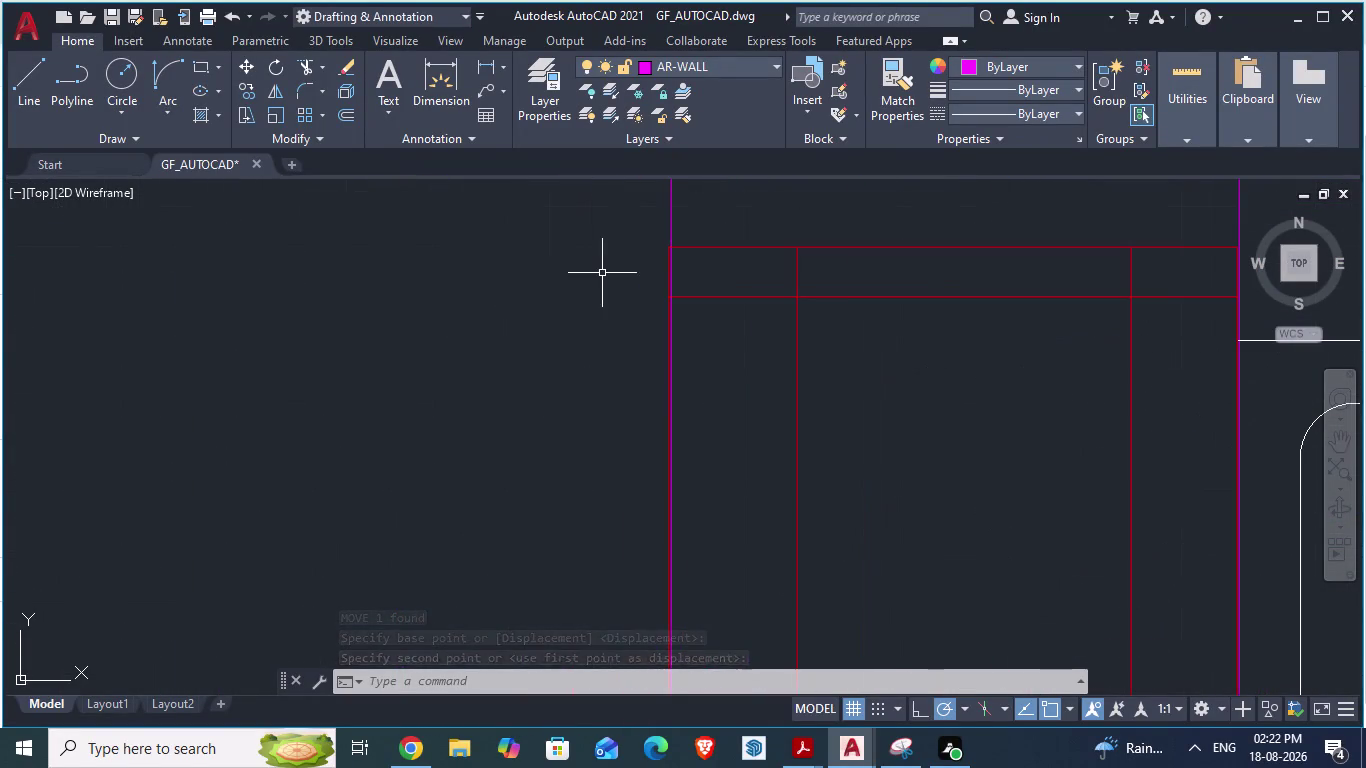
Move the red block by its corner onto the wall corner.
click(697, 249)
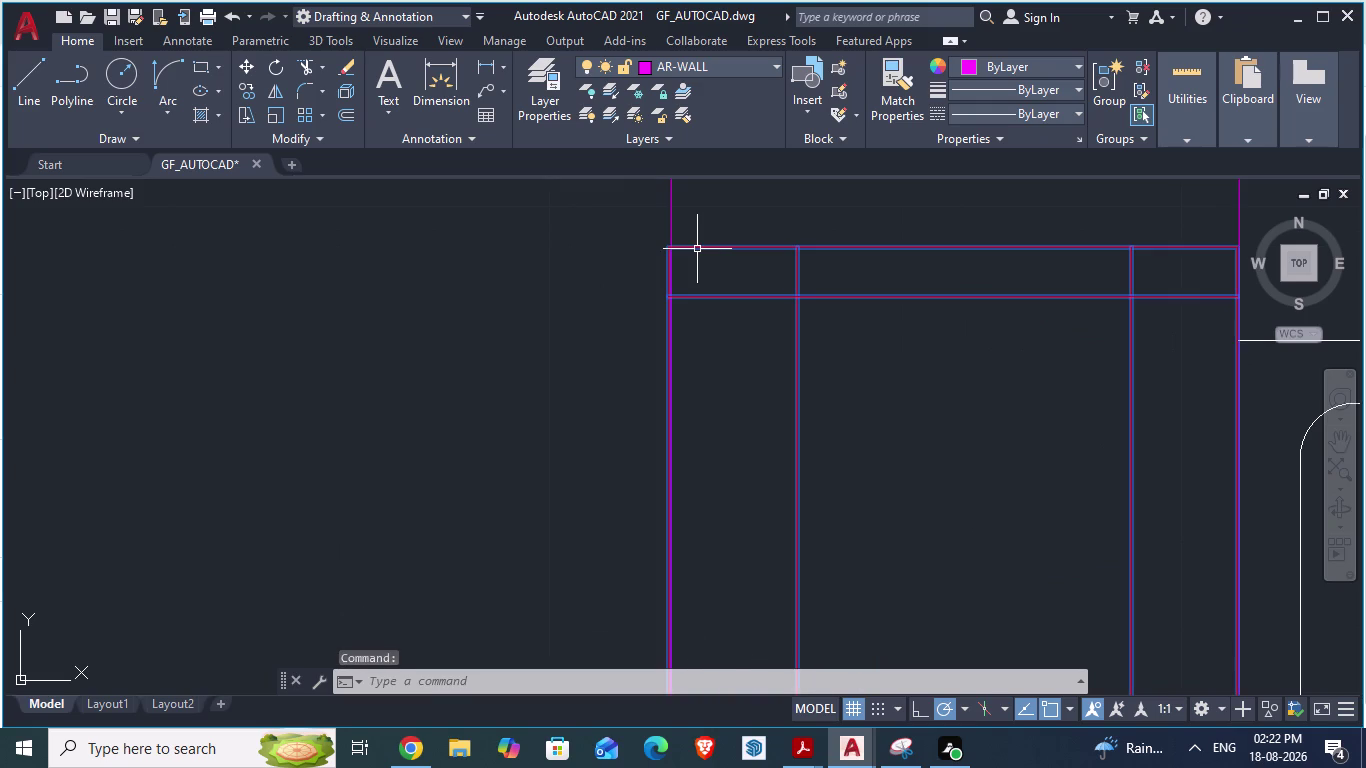
key(m)
key(Return)
scroll(up, 3)
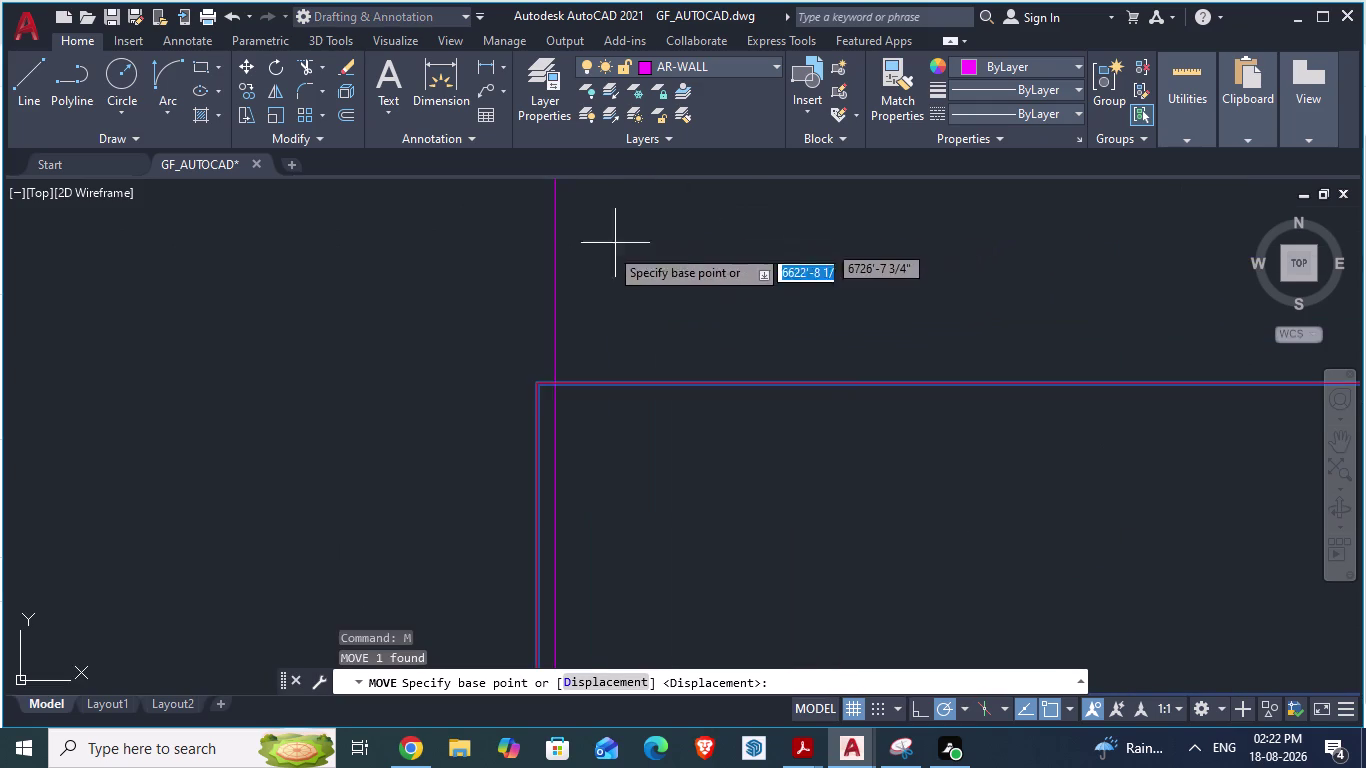
drag(538, 381, 555, 378)
click(556, 377)
scroll(down, 3)
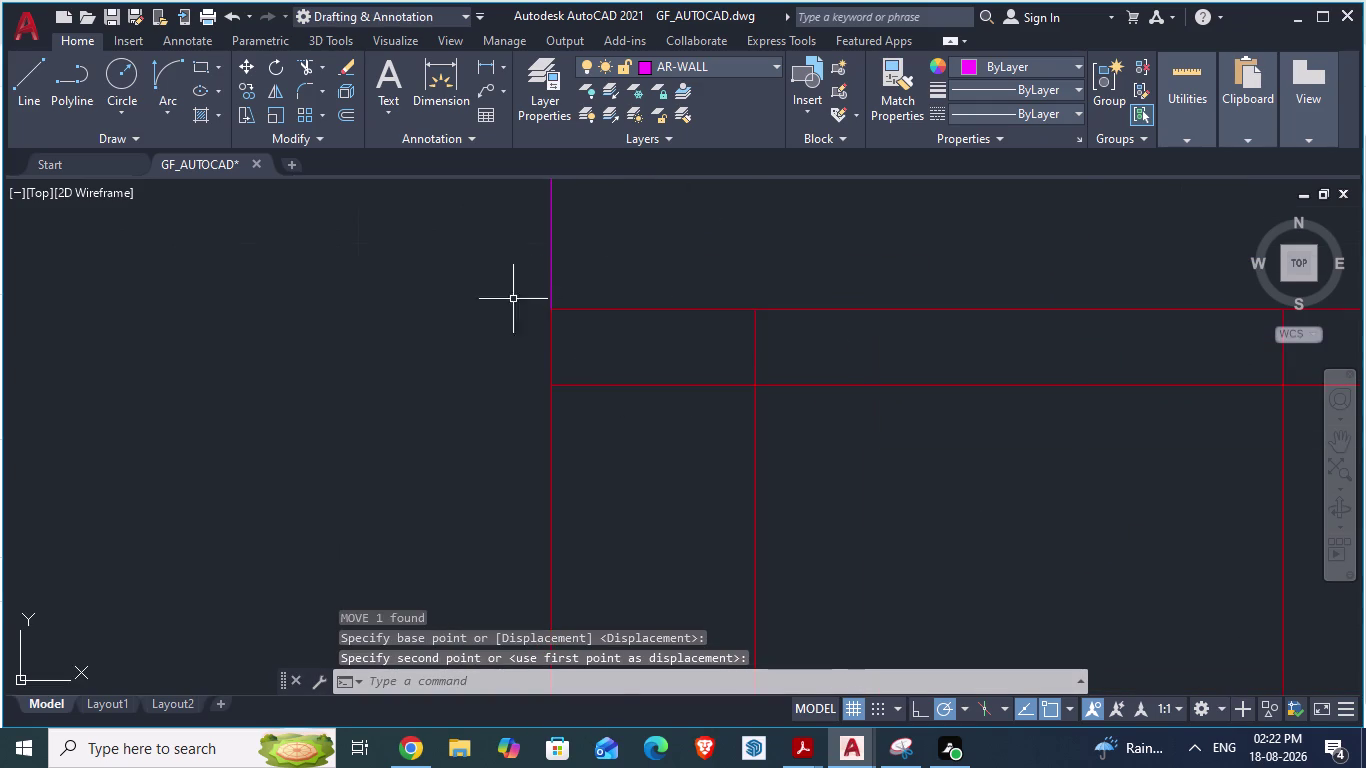
scroll(down, 3)
scroll(up, 3)
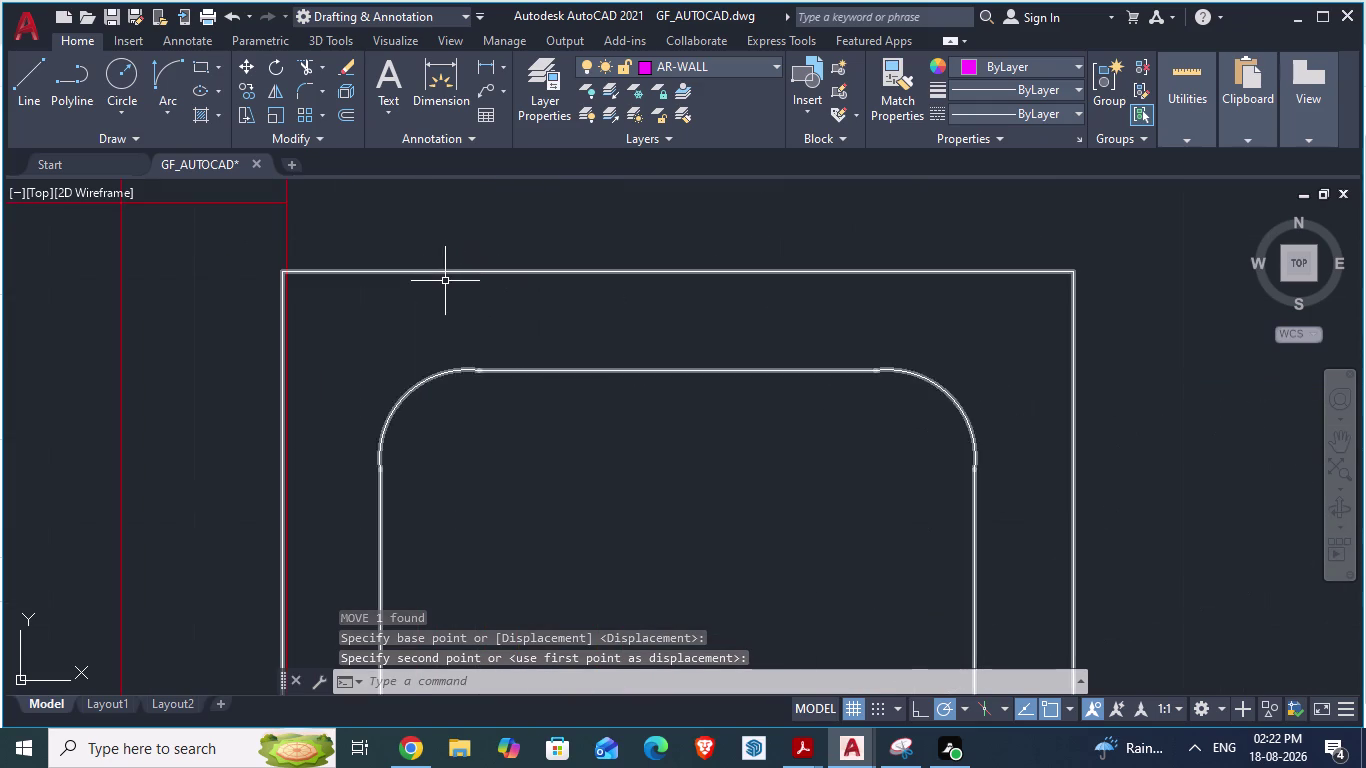
Move the toilet by its tank outline to a chosen point.
click(445, 272)
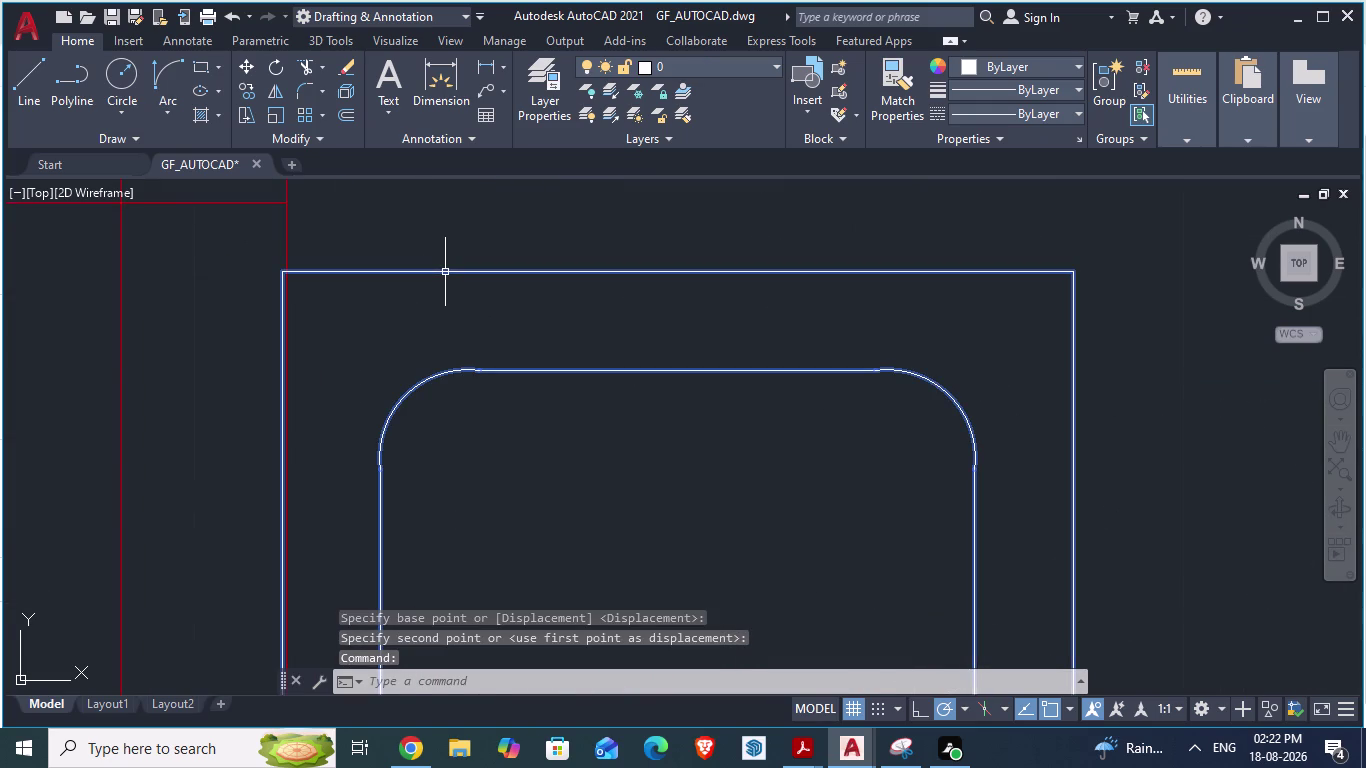
key(m)
key(Return)
scroll(up, 3)
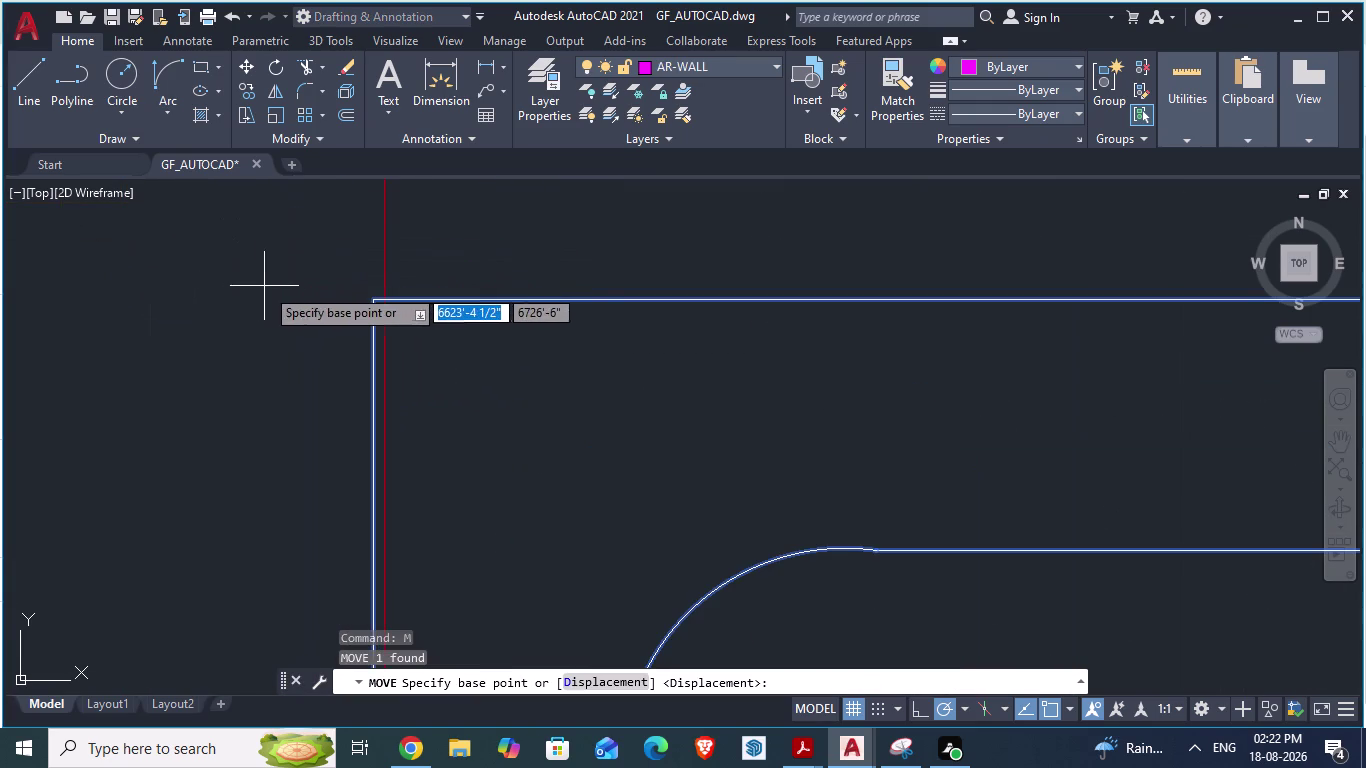
drag(368, 295, 379, 295)
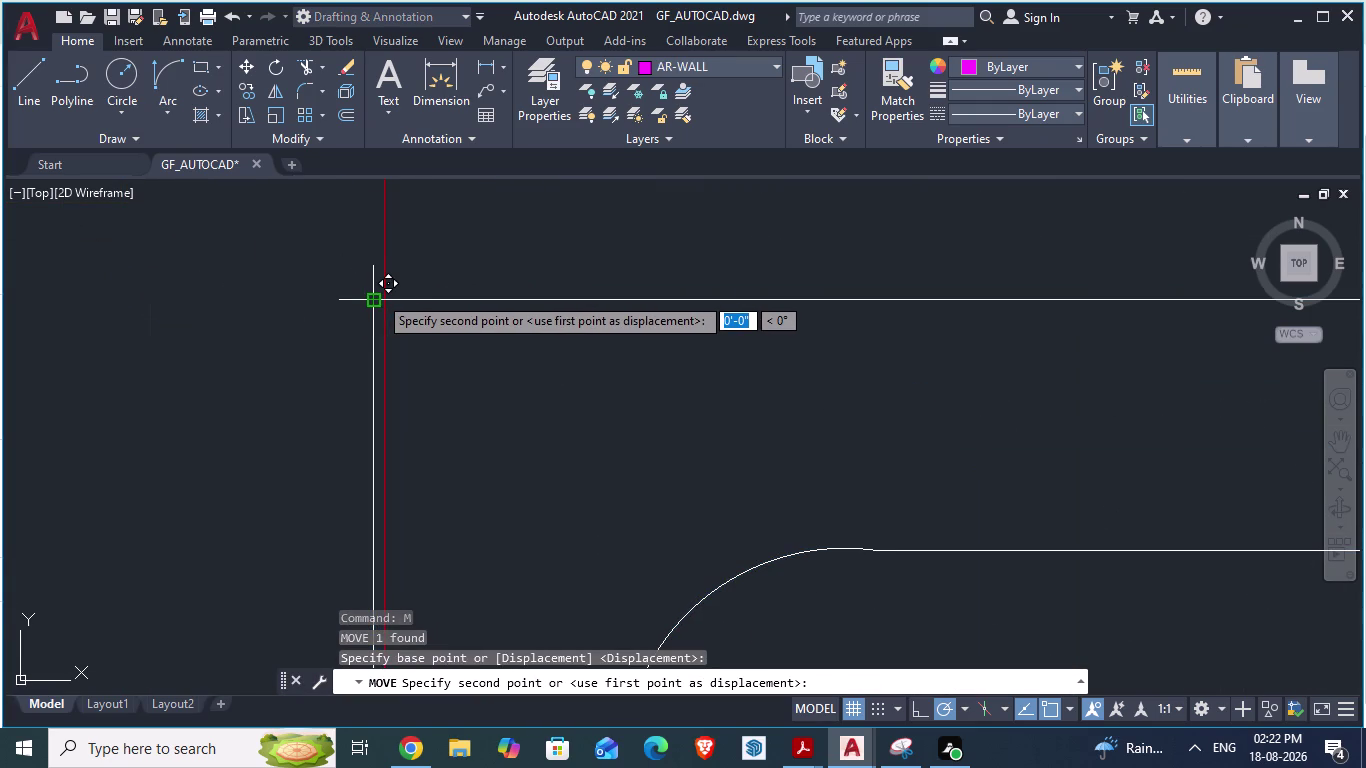
drag(379, 295, 384, 294)
click(384, 294)
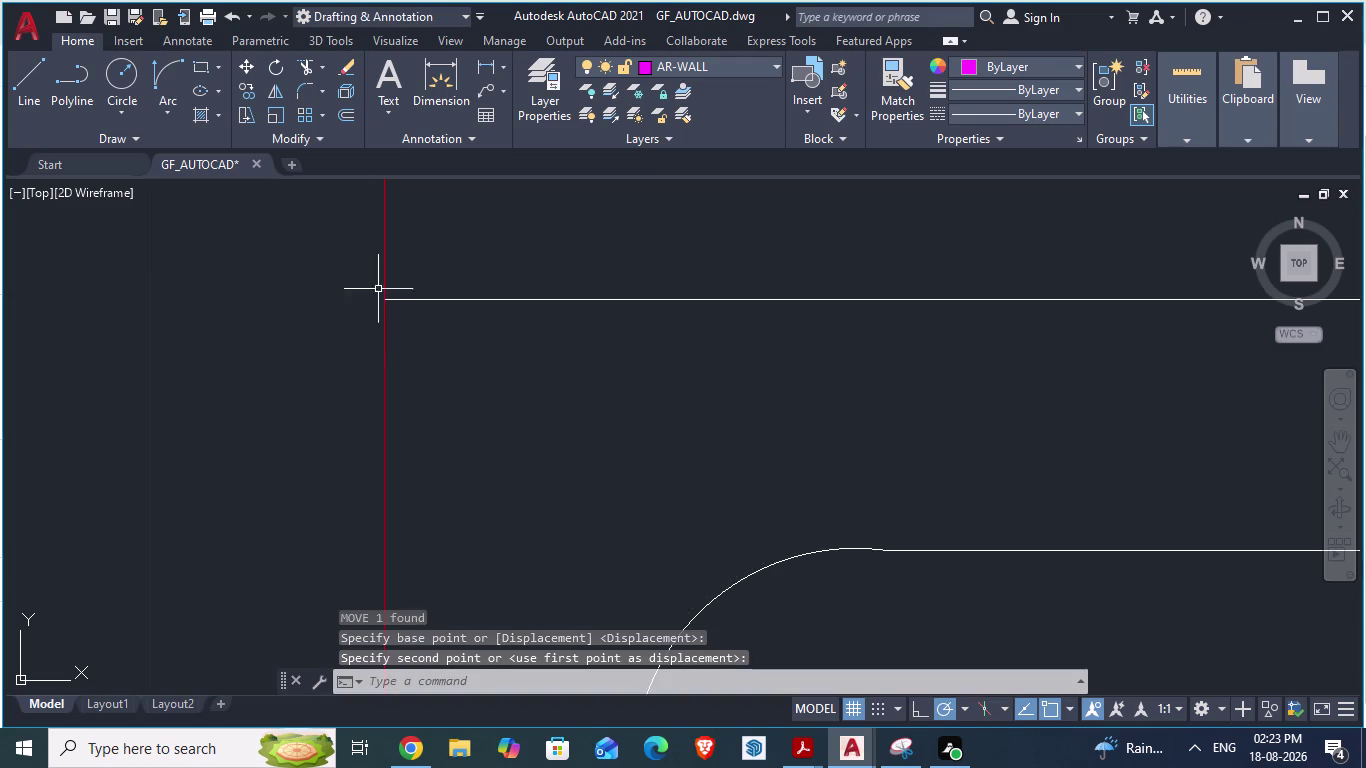
scroll(down, 3)
scroll(down, 3)
scroll(down, 3)
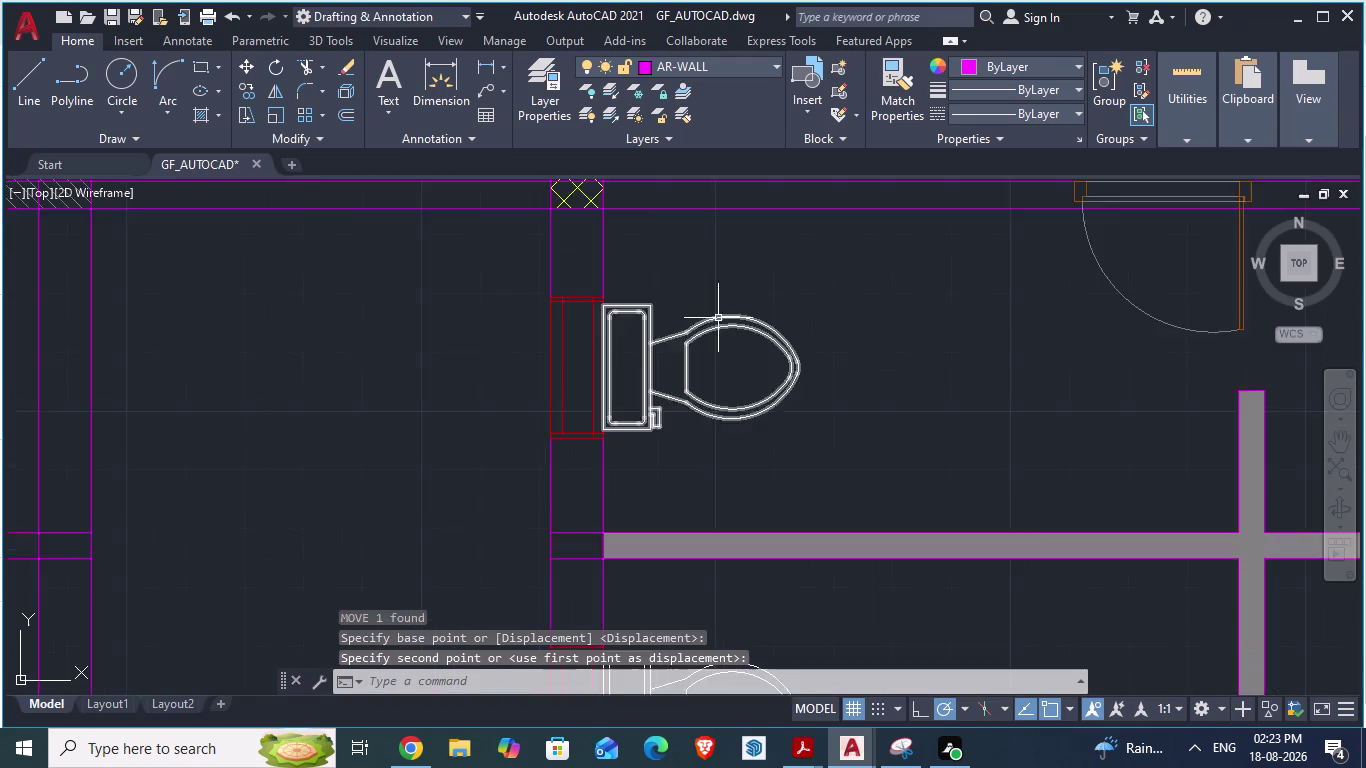
scroll(down, 3)
scroll(up, 3)
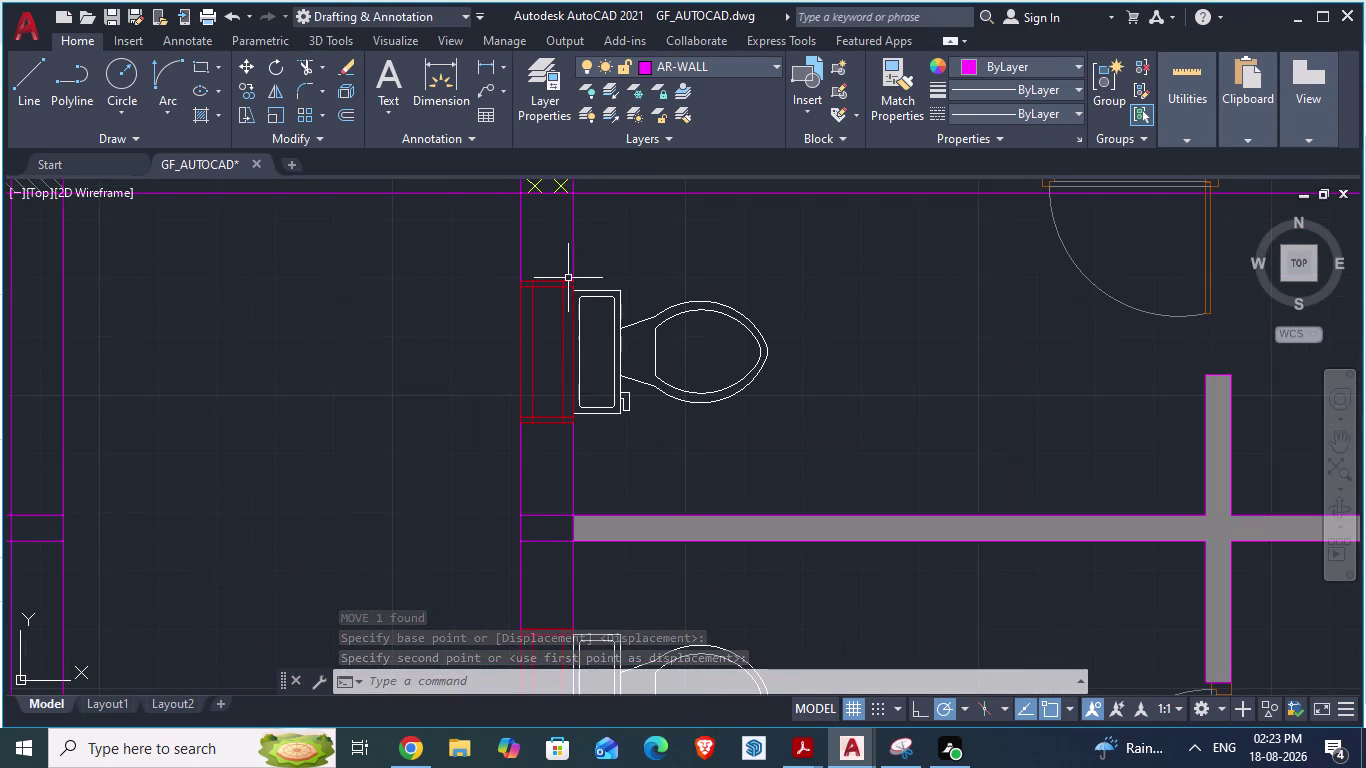
Move the upper toilet fixture twice, using its tank corner as base point.
click(597, 290)
scroll(up, 3)
key(m)
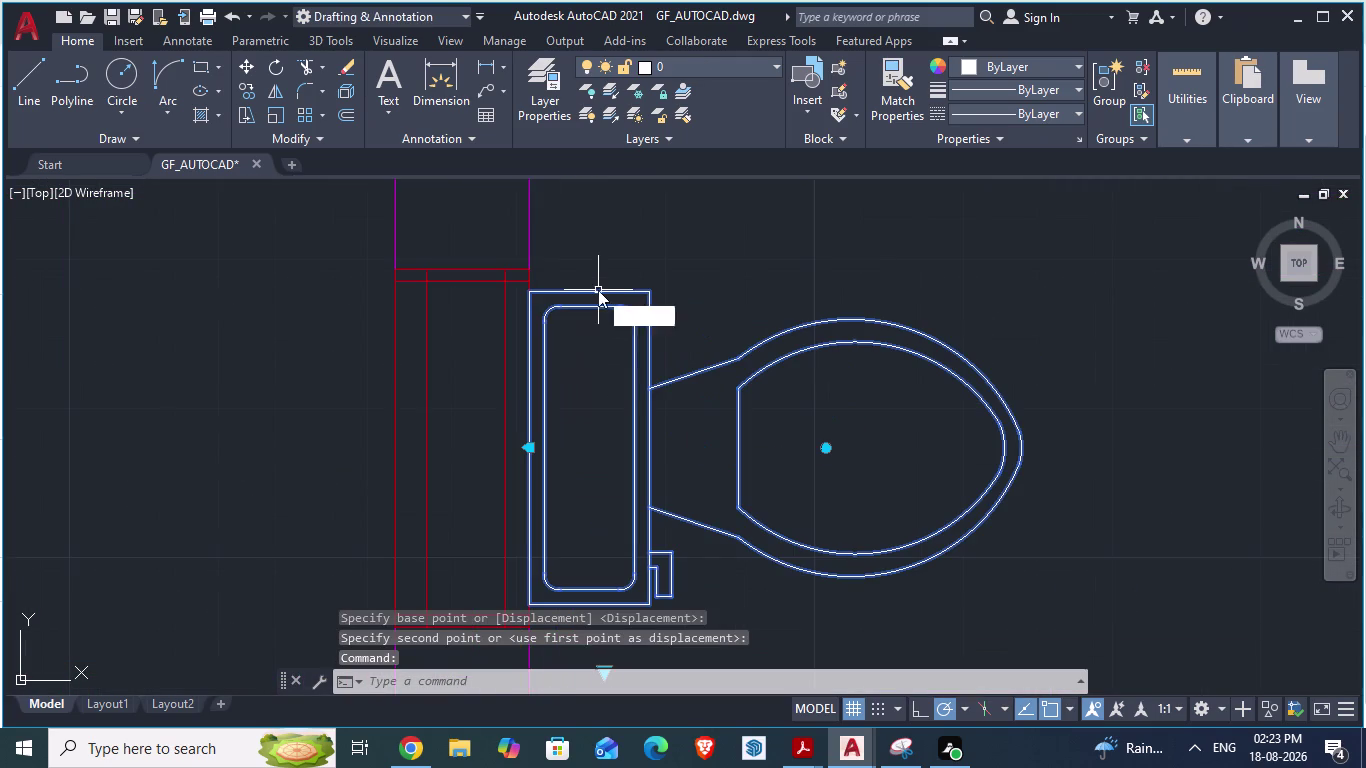
key(Return)
scroll(up, 3)
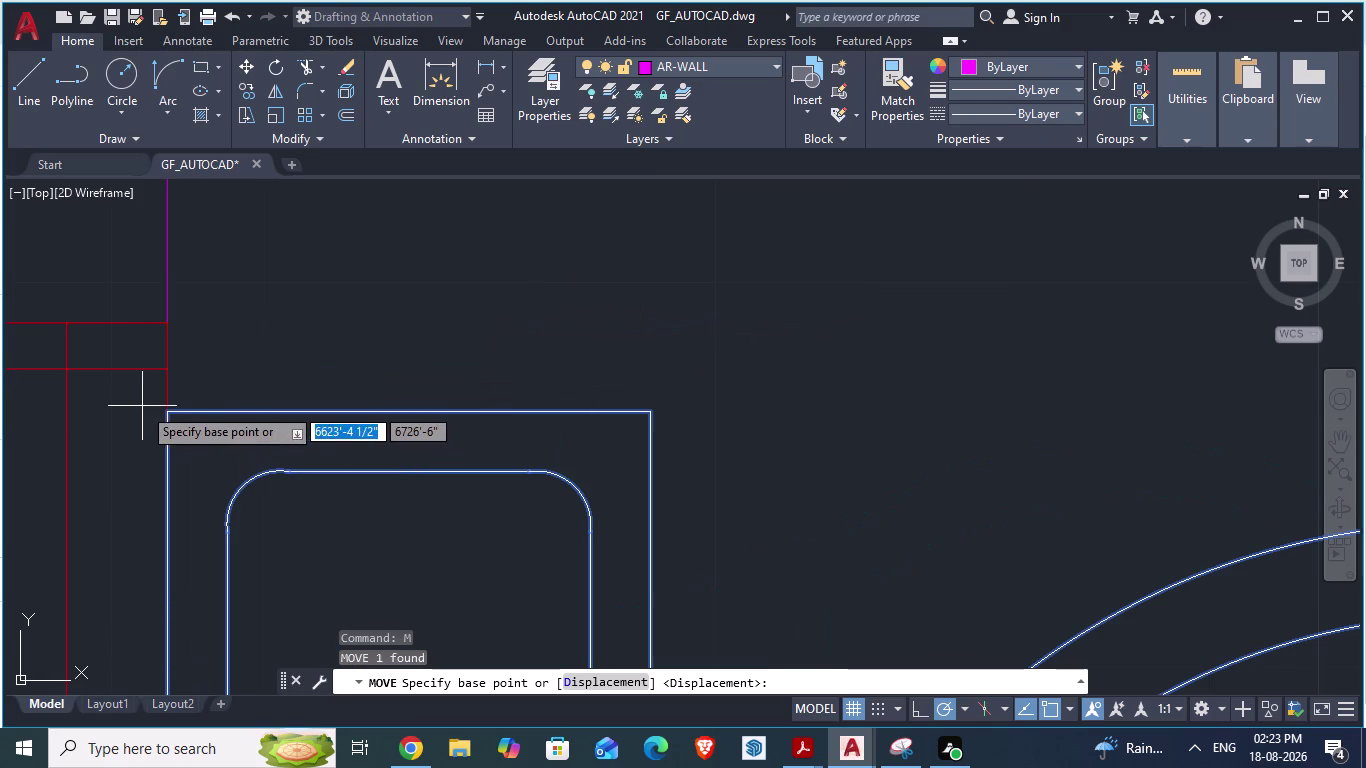
click(172, 409)
click(176, 409)
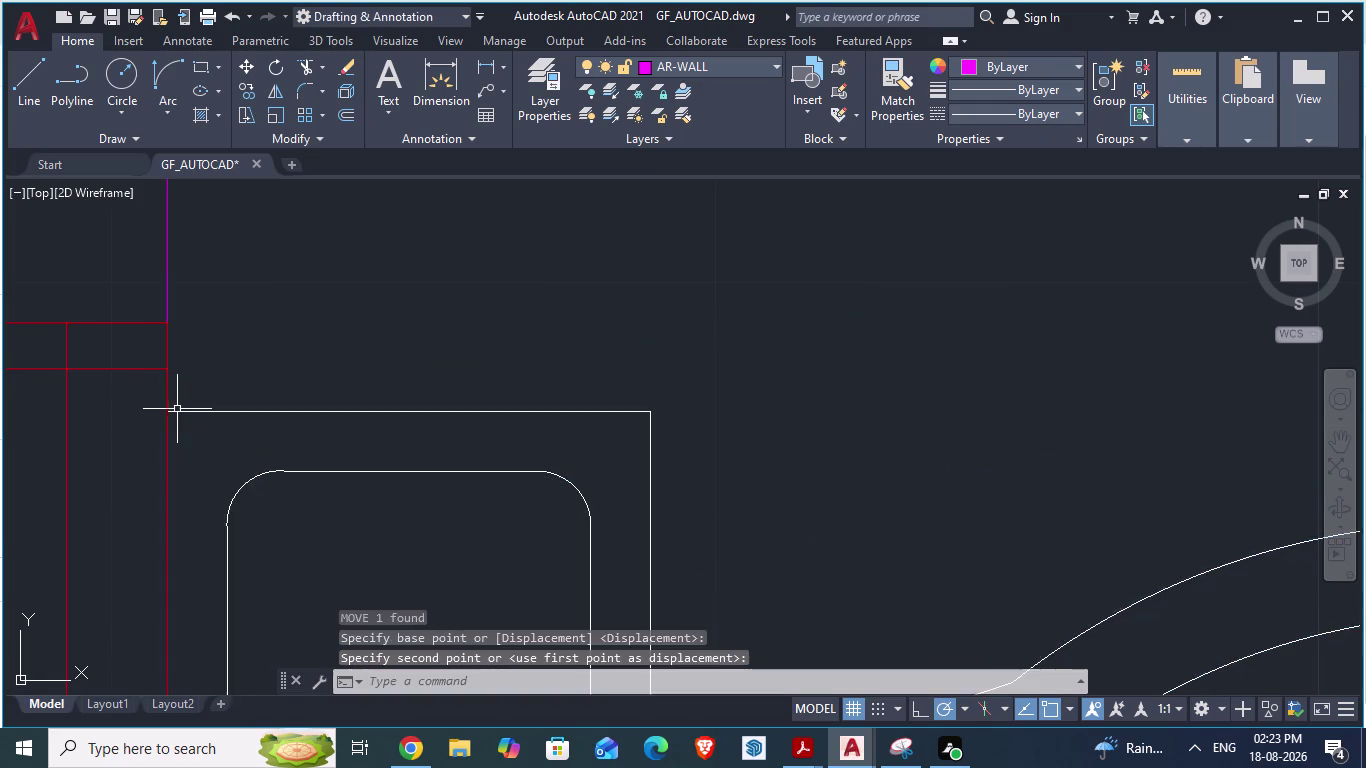
click(179, 414)
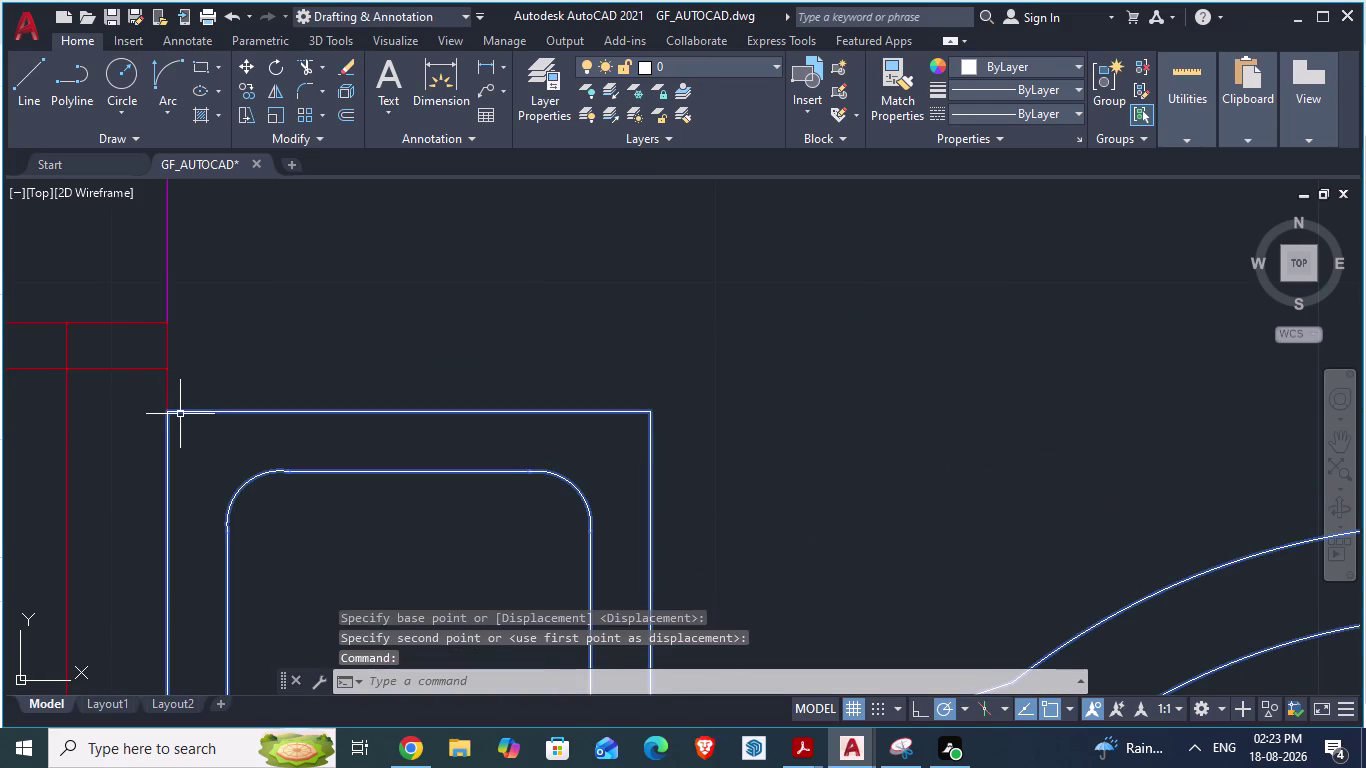
key(m)
key(Return)
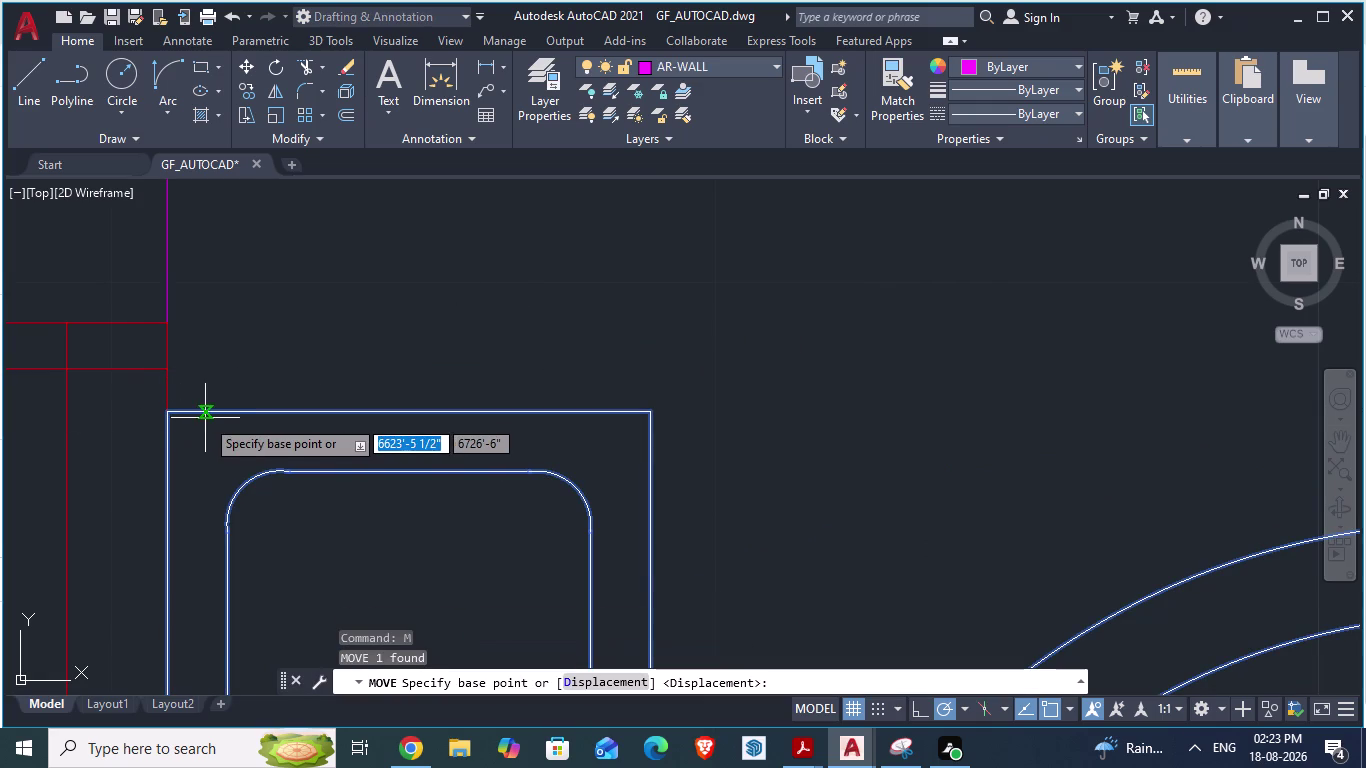
click(167, 415)
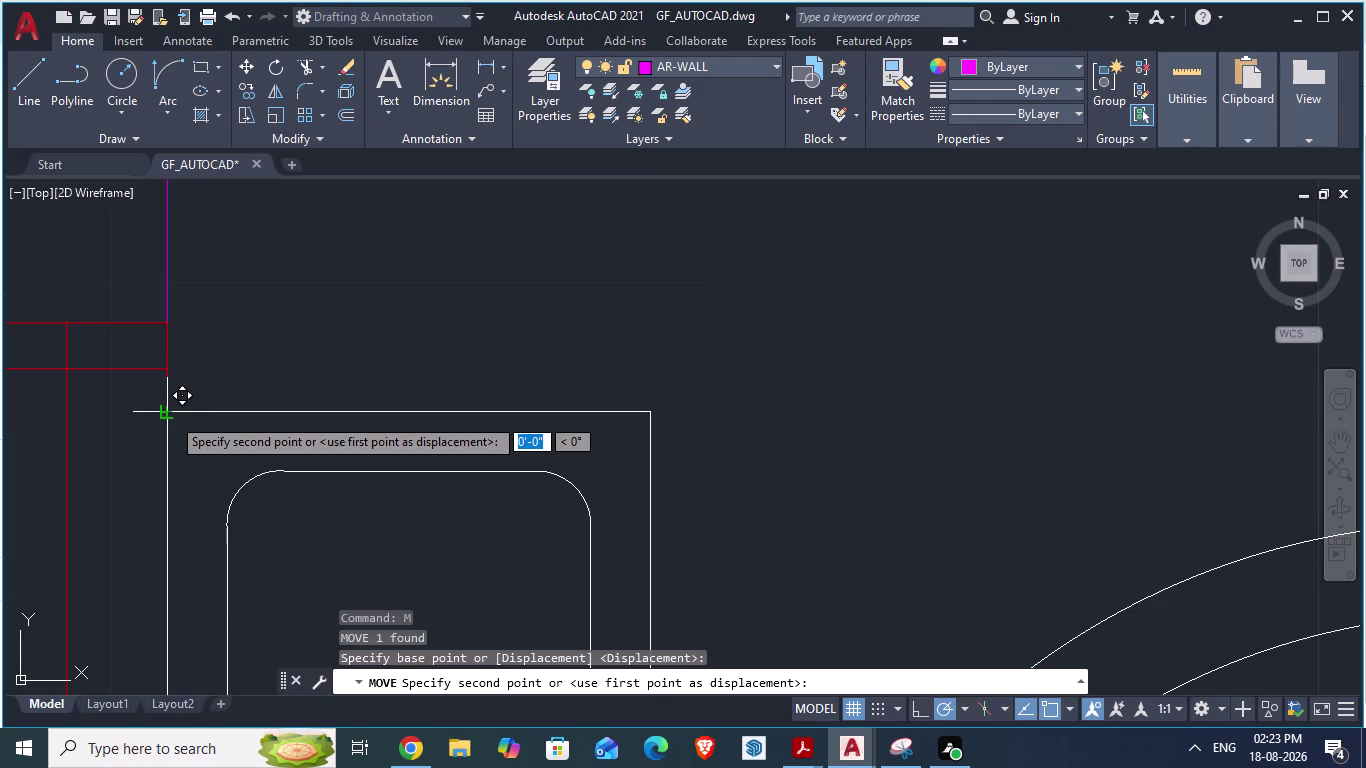
click(176, 416)
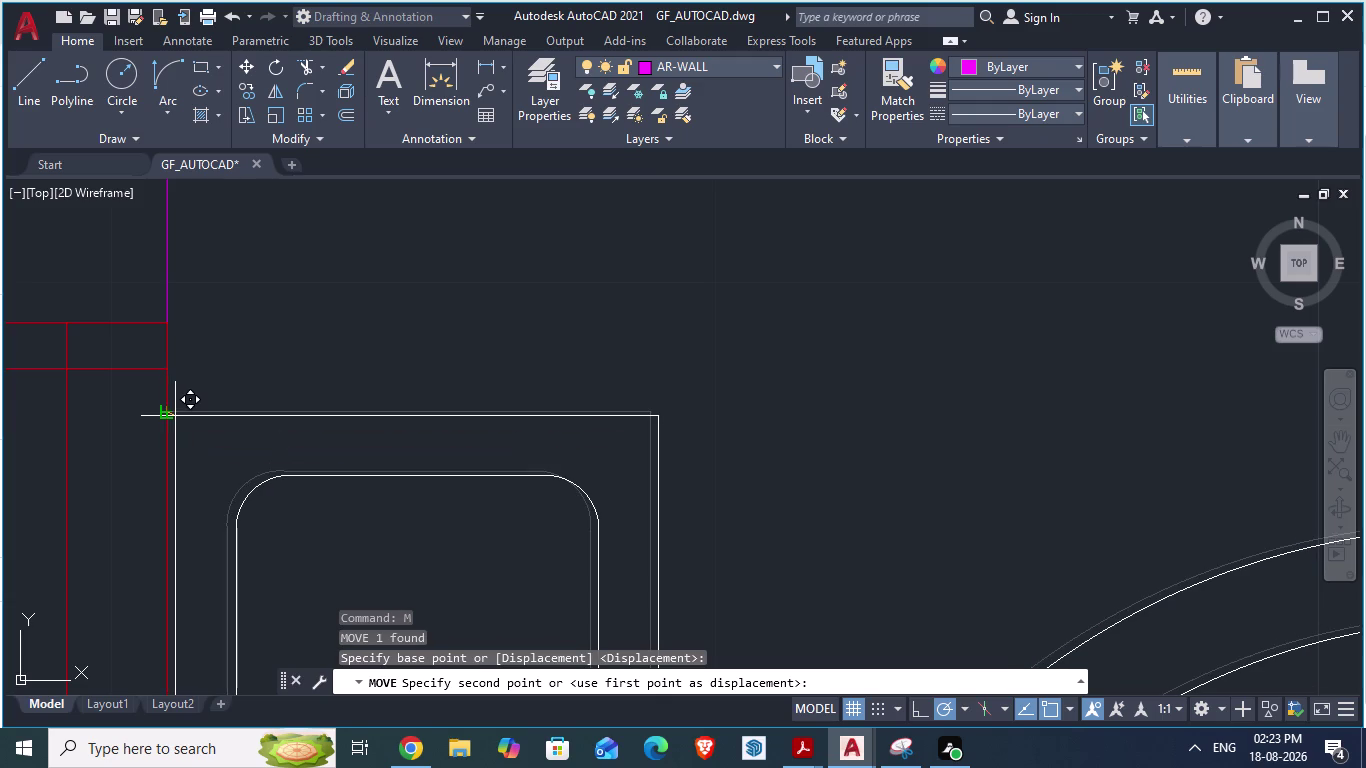
drag(176, 416, 185, 415)
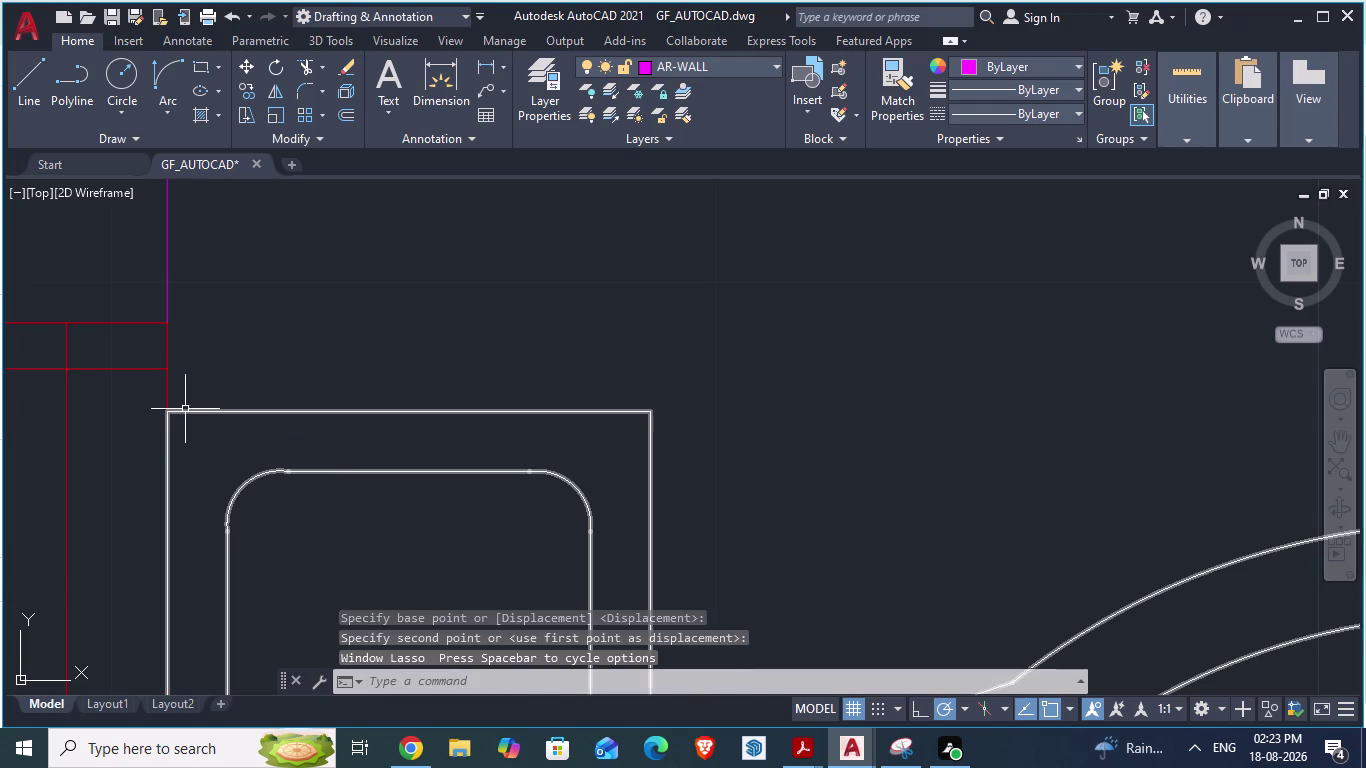
Window-select the toilet fixture and move it once more.
drag(185, 409, 217, 406)
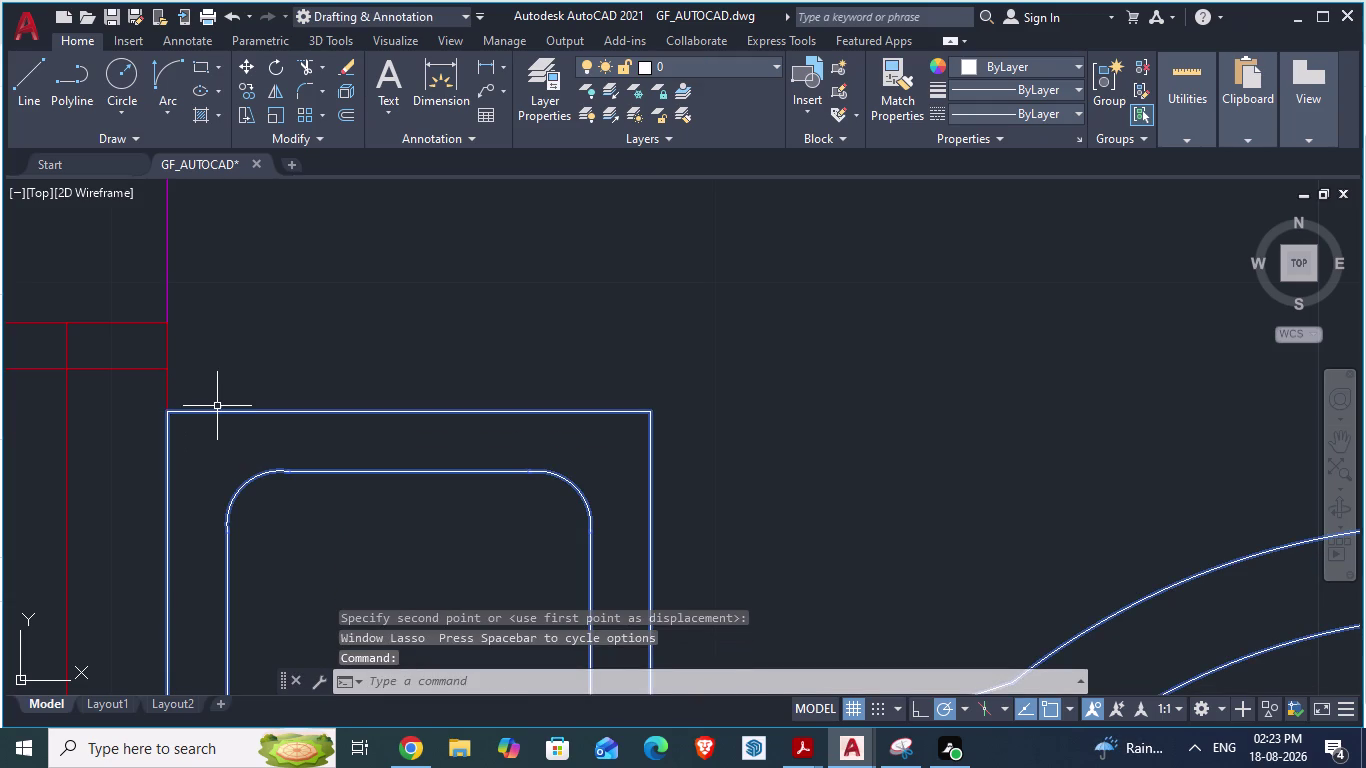
key(m)
key(Return)
scroll(up, 3)
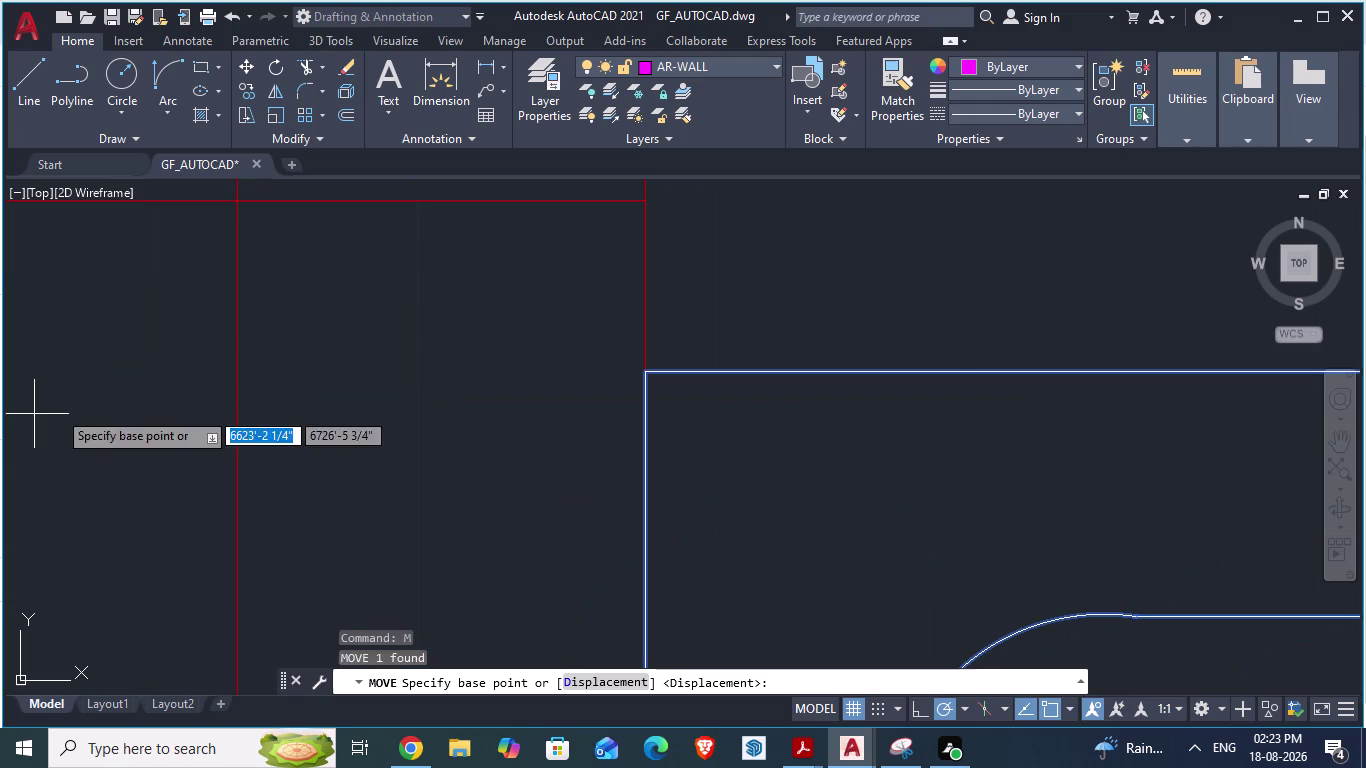
drag(647, 374, 659, 374)
key(Return)
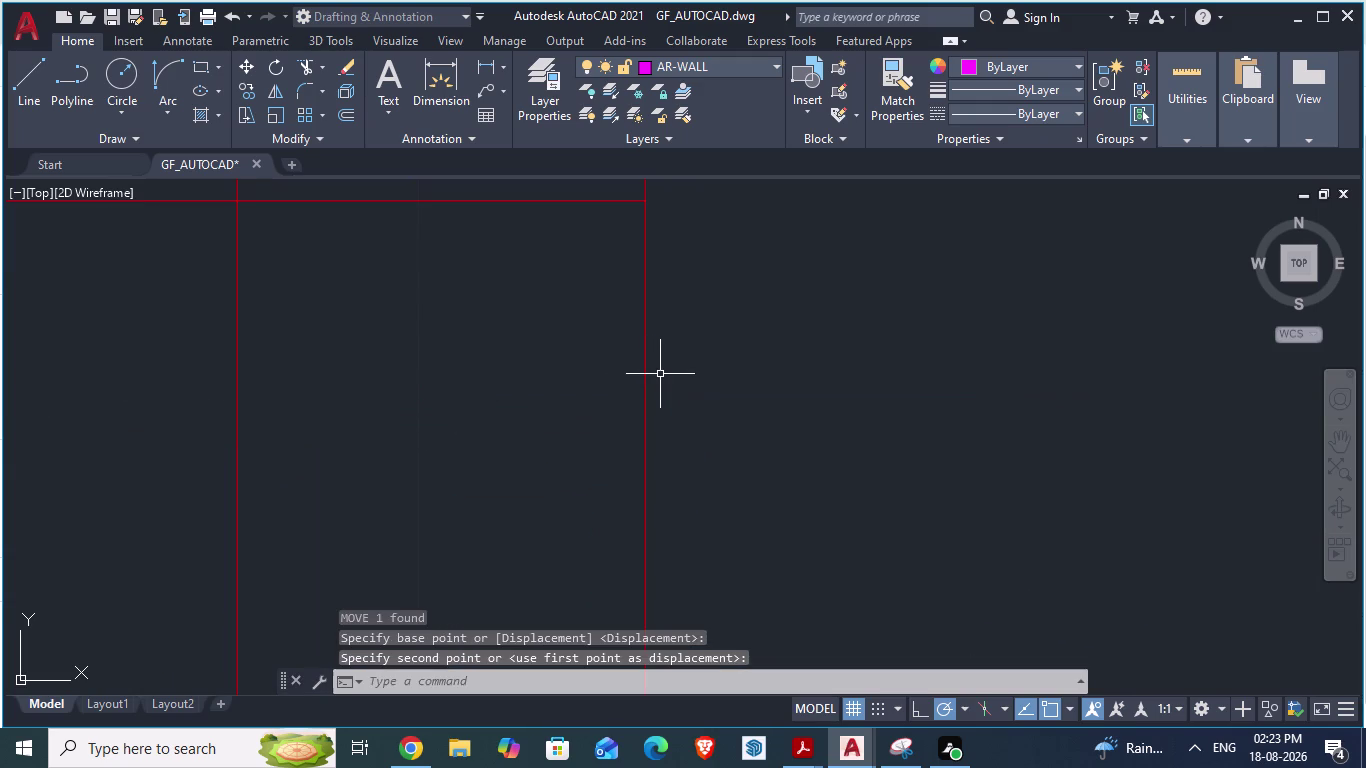
scroll(down, 3)
Undo the last four actions, including the misplaced toilet move.
key(ctrl+z)
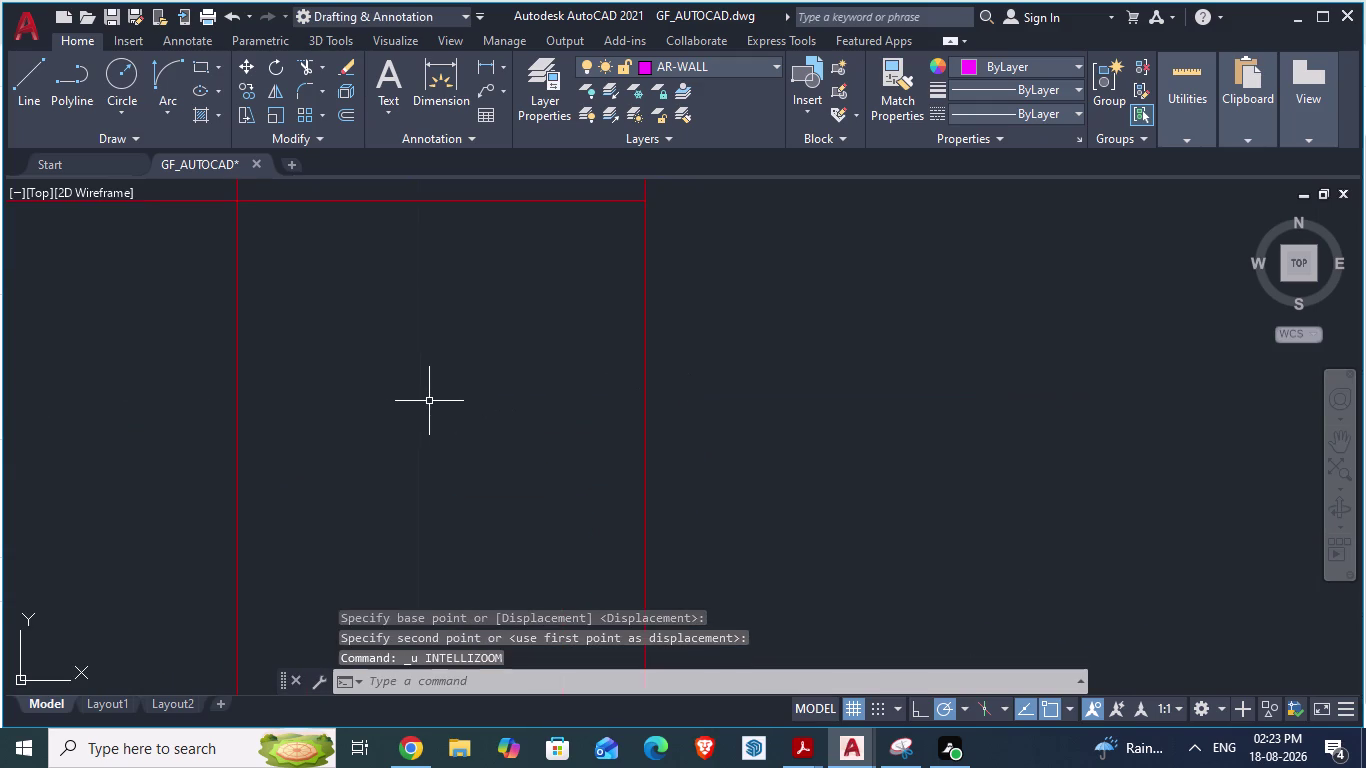
scroll(down, 3)
key(ctrl+z)
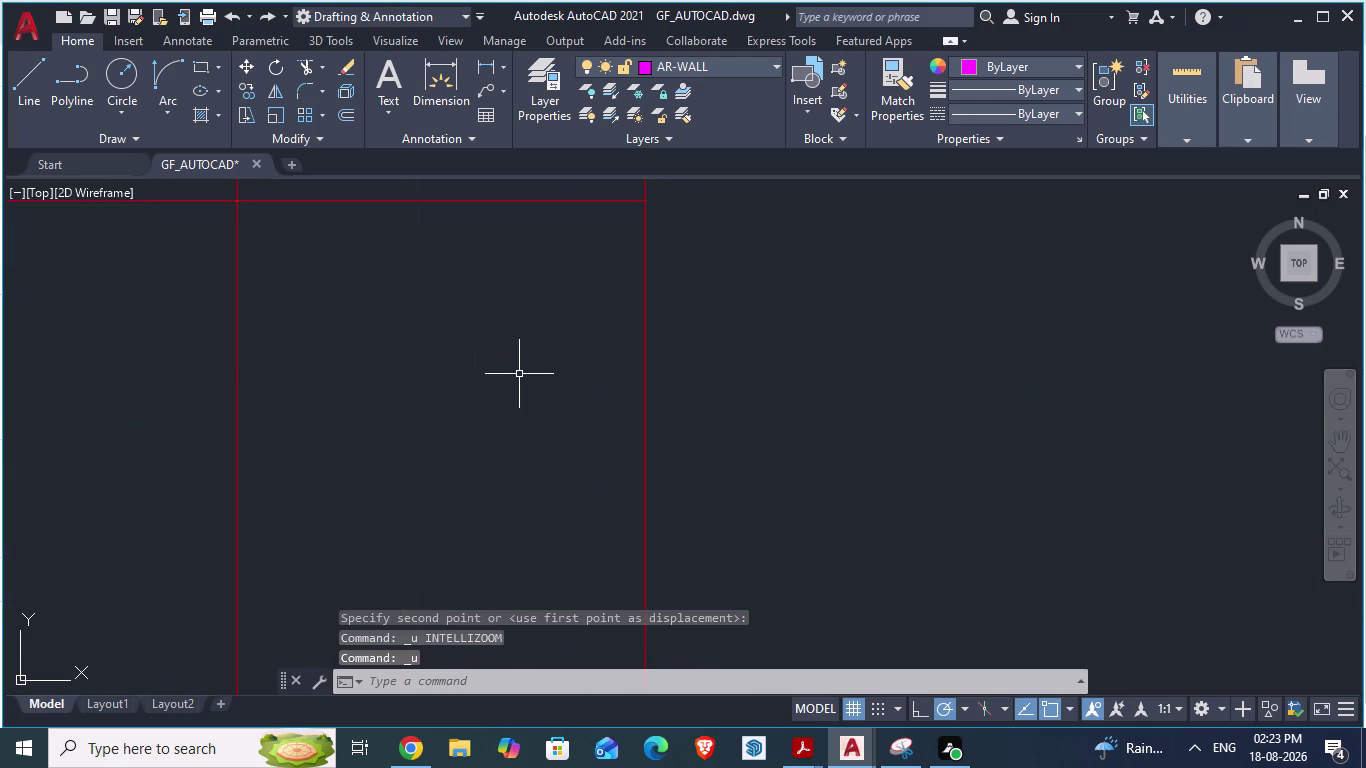
scroll(down, 3)
key(ctrl+z)
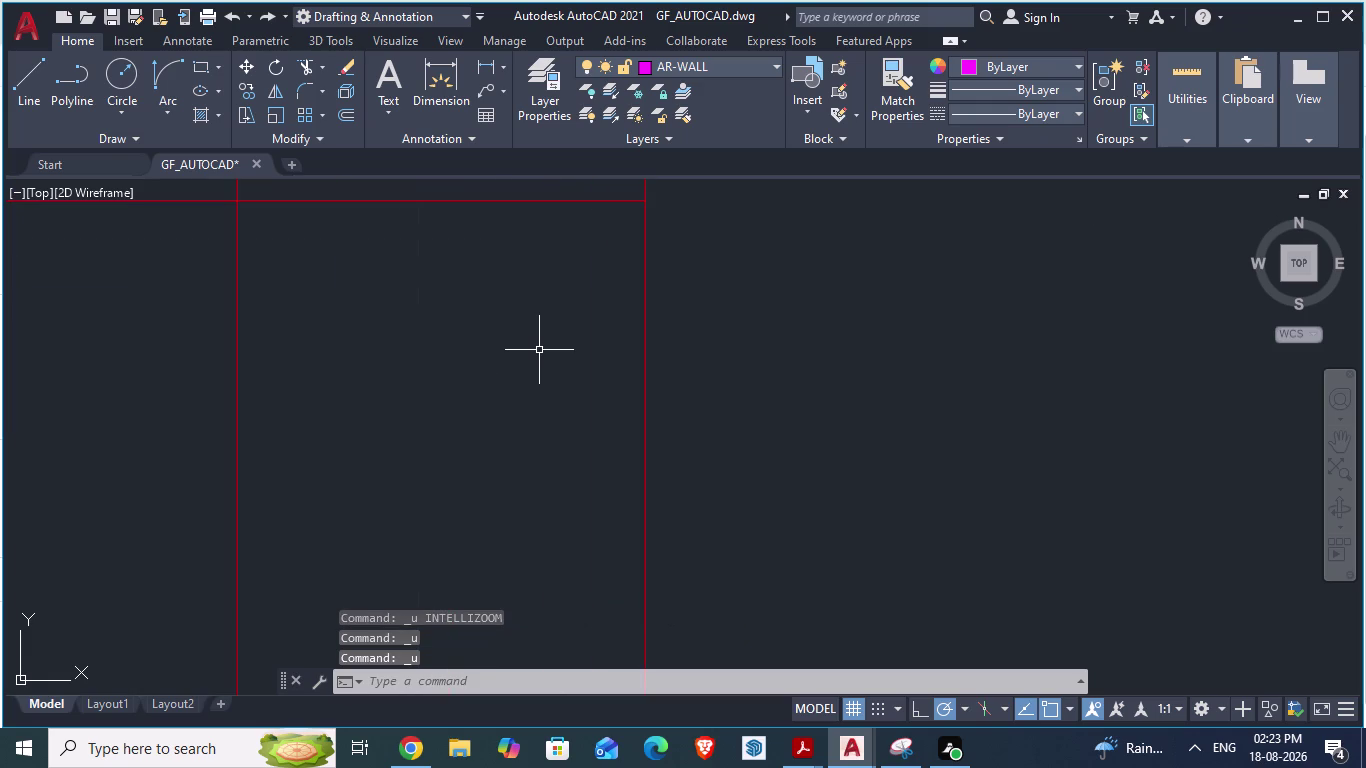
key(ctrl+z)
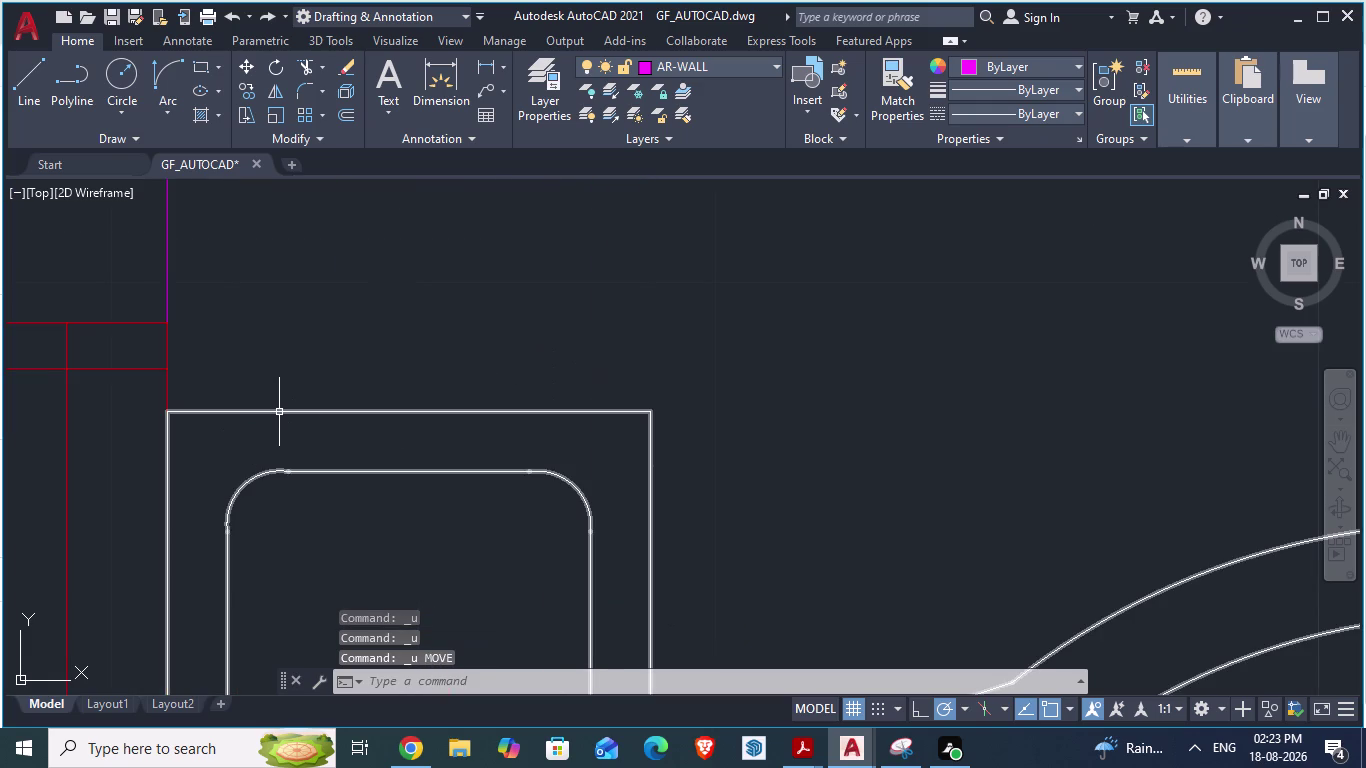
Move the toilet by its tank corner so the tank sits flush against the wall.
click(279, 412)
click(280, 411)
key(m)
key(Return)
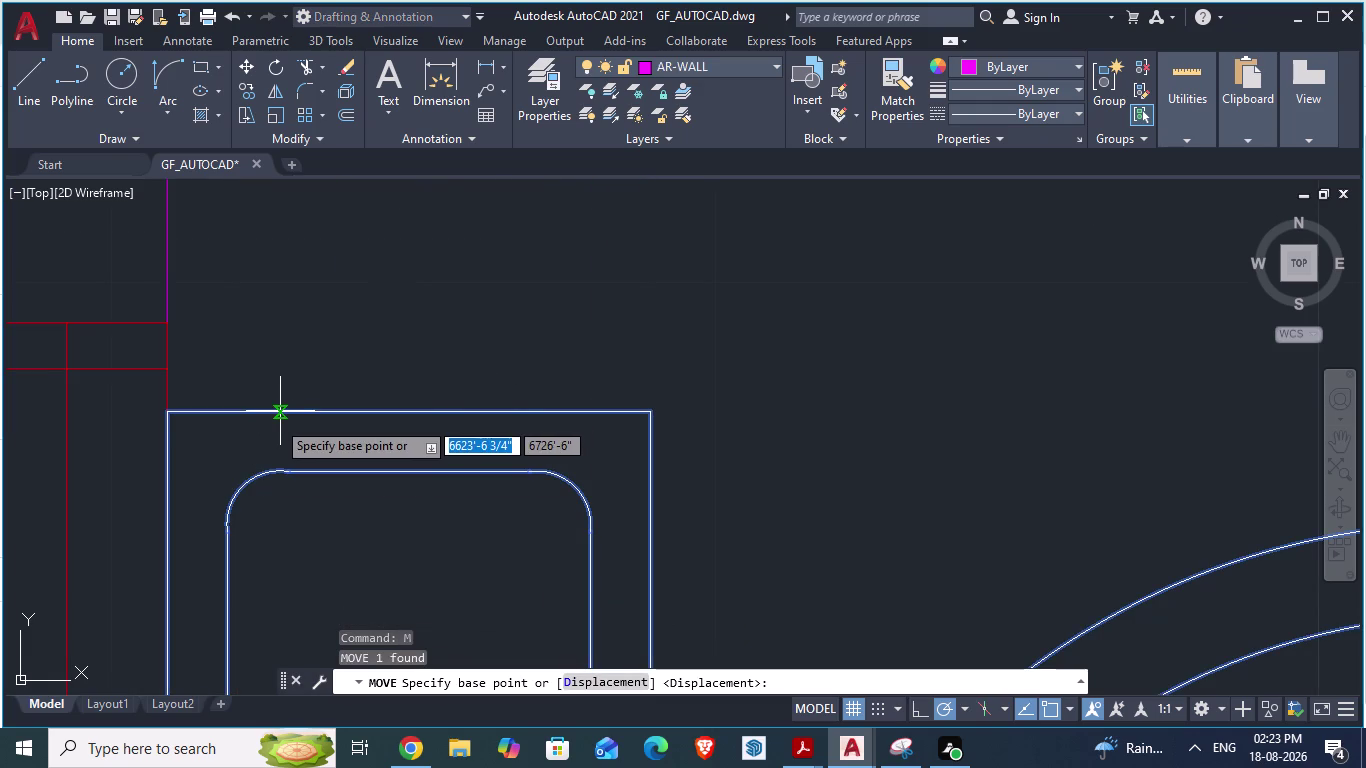
scroll(up, 3)
click(87, 333)
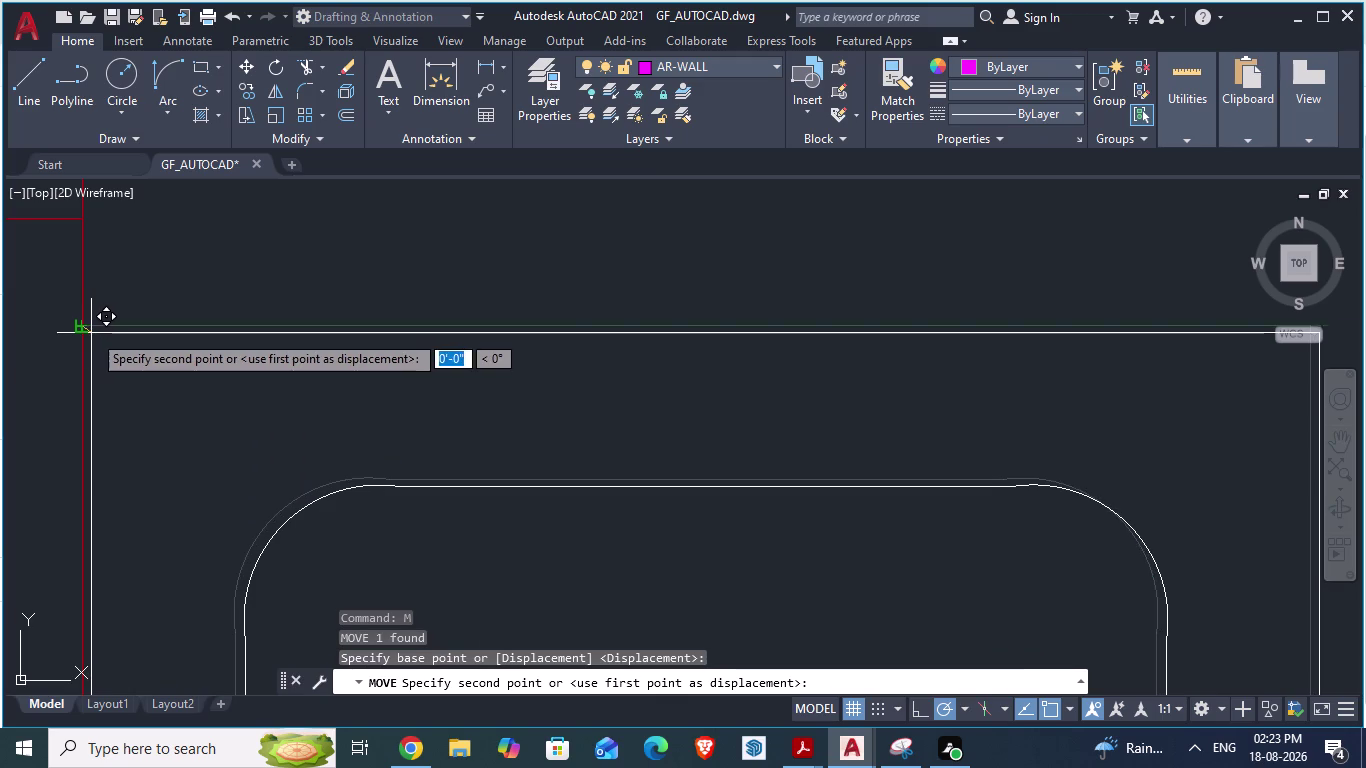
click(94, 331)
scroll(down, 3)
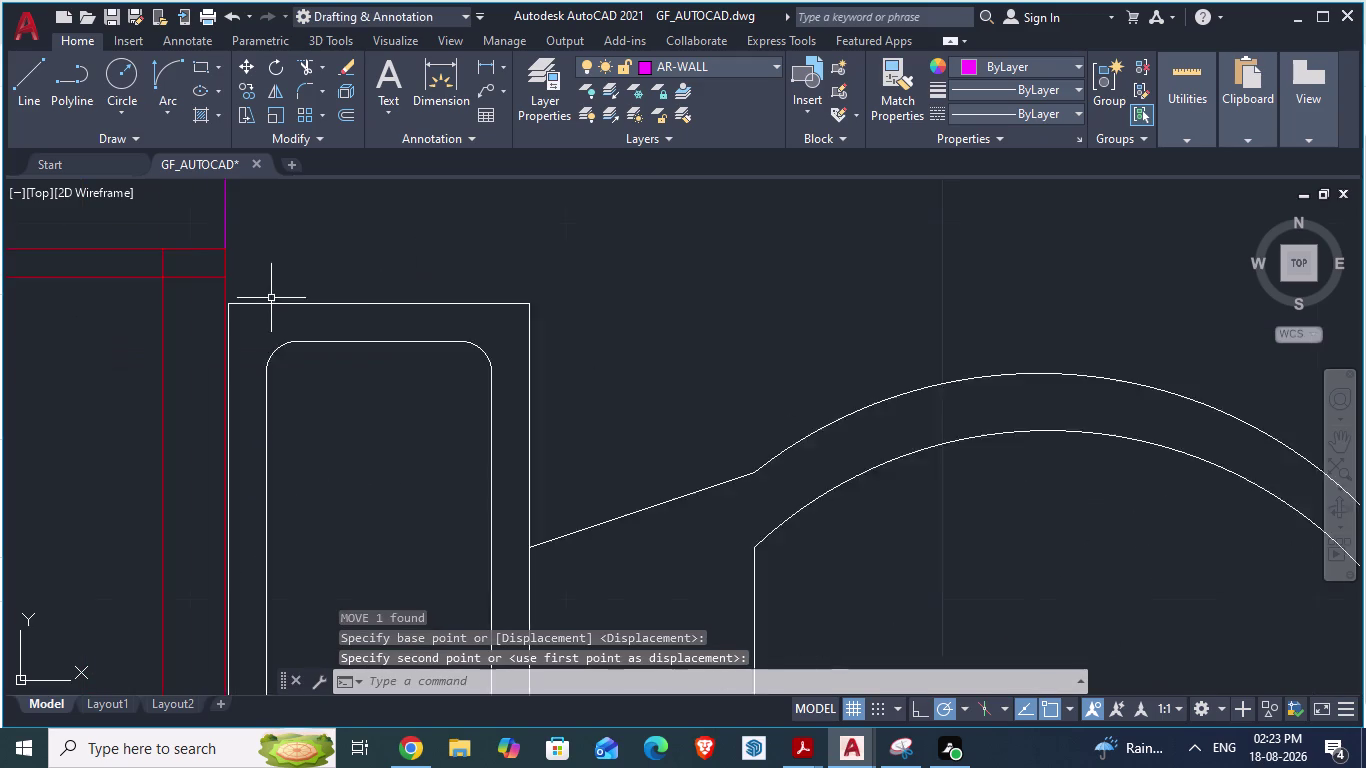
scroll(down, 3)
scroll(down, 3)
scroll(down, 3)
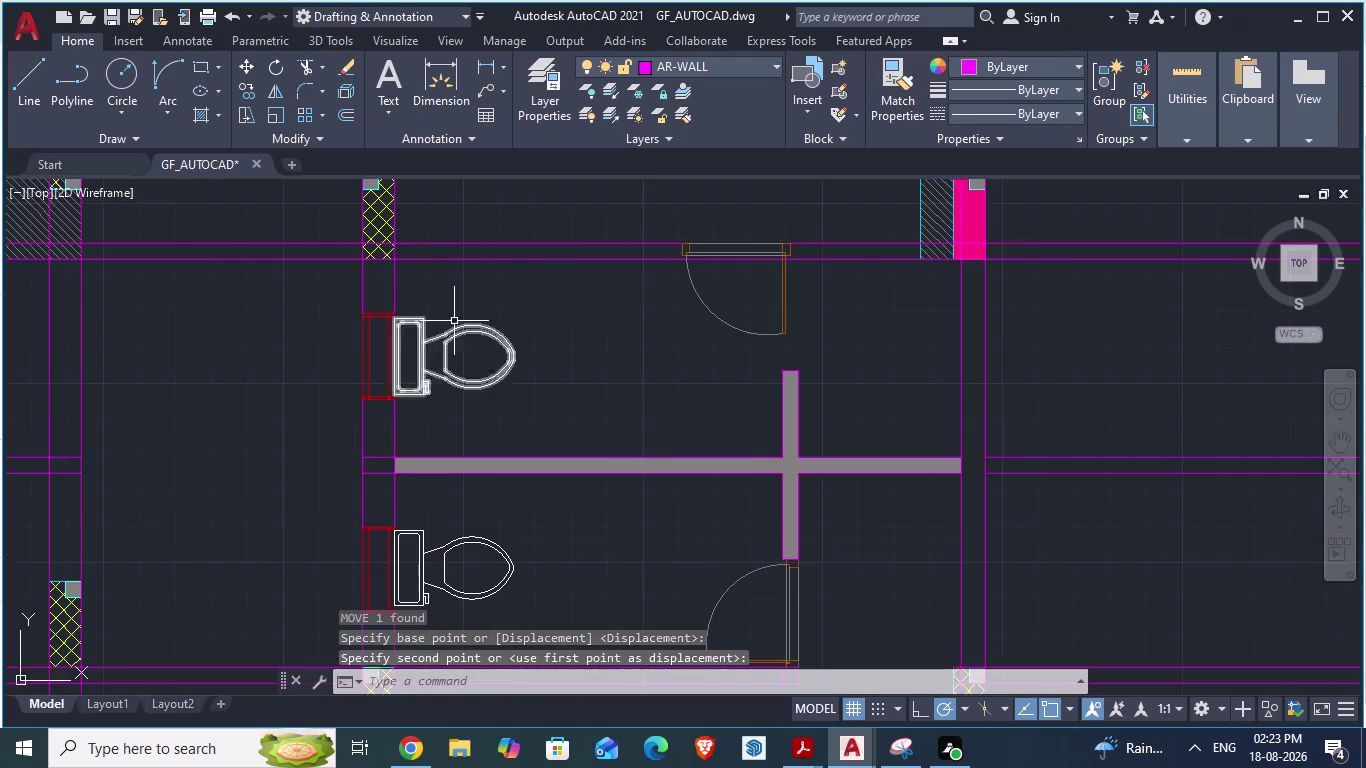
scroll(up, 3)
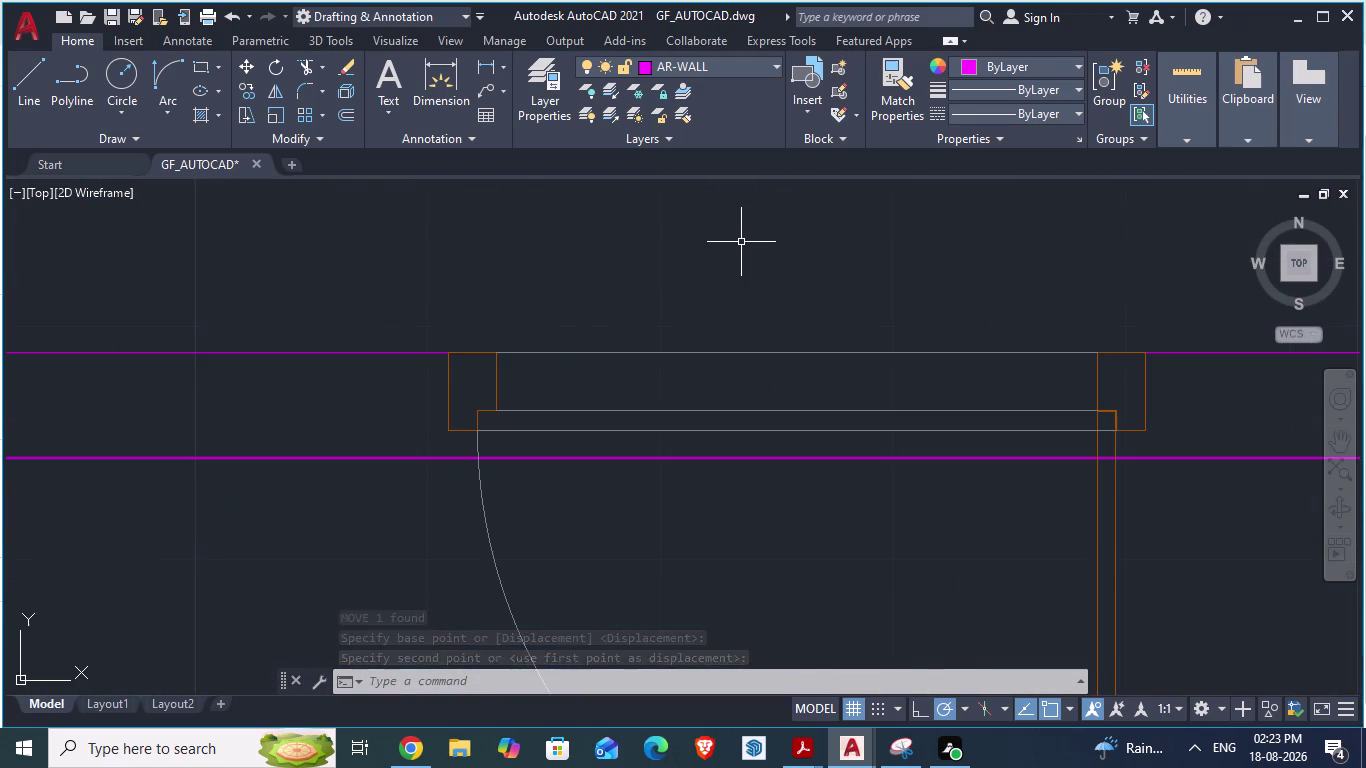
scroll(down, 3)
scroll(down, 3)
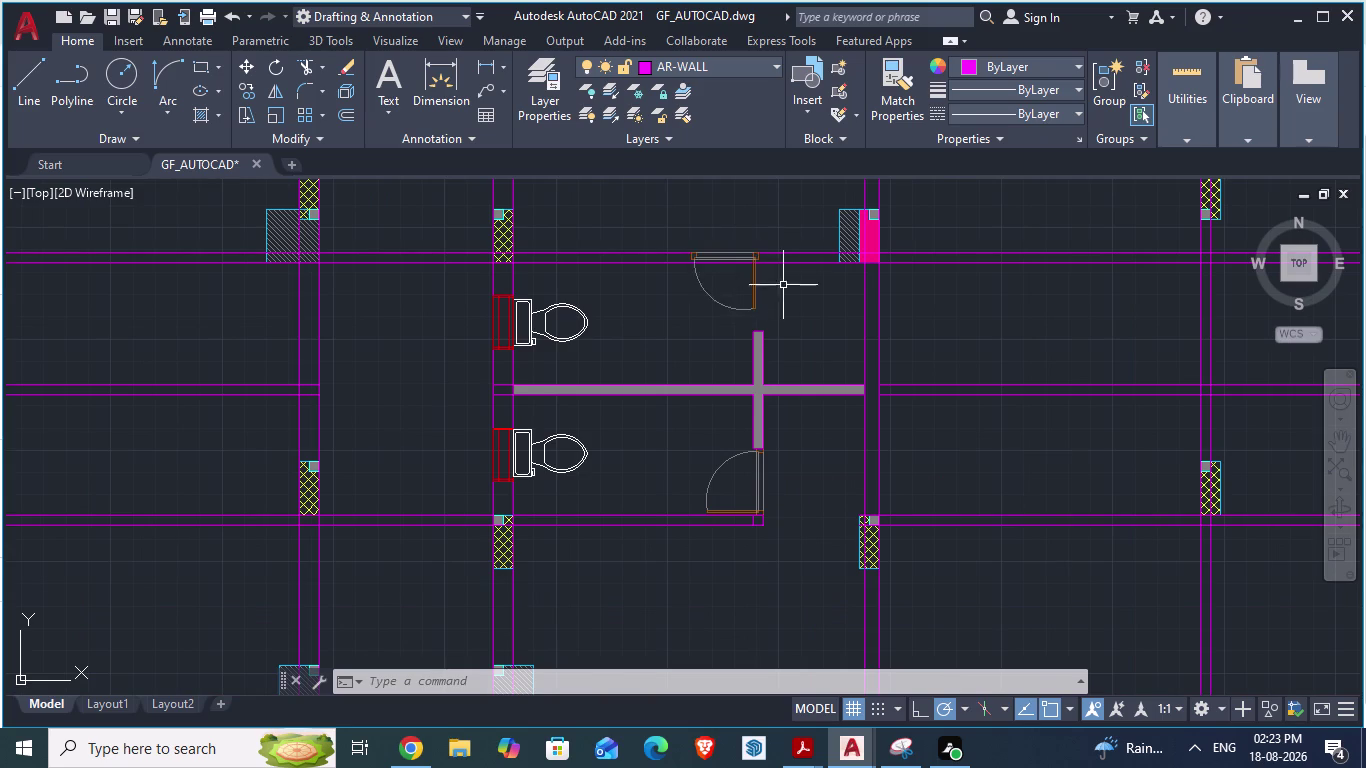
scroll(up, 3)
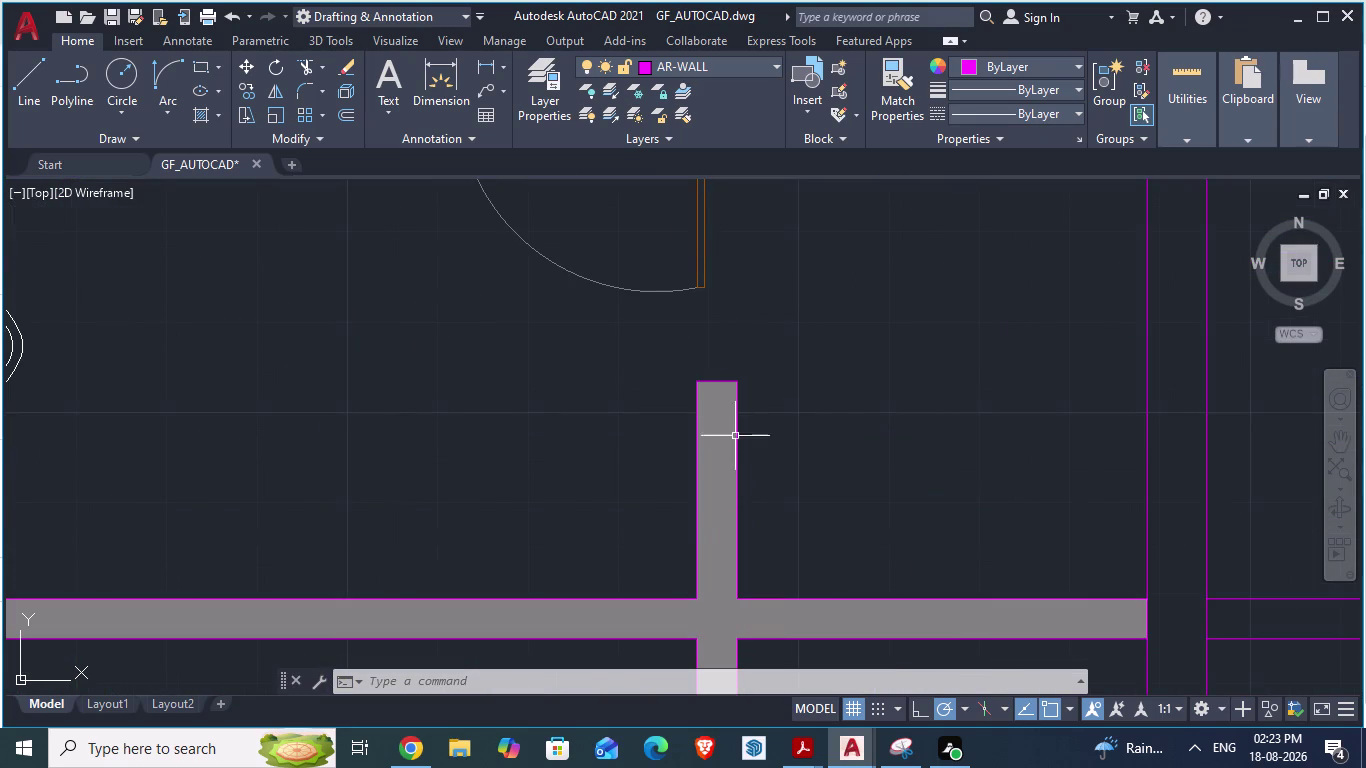
scroll(down, 3)
key(alt+Tab)
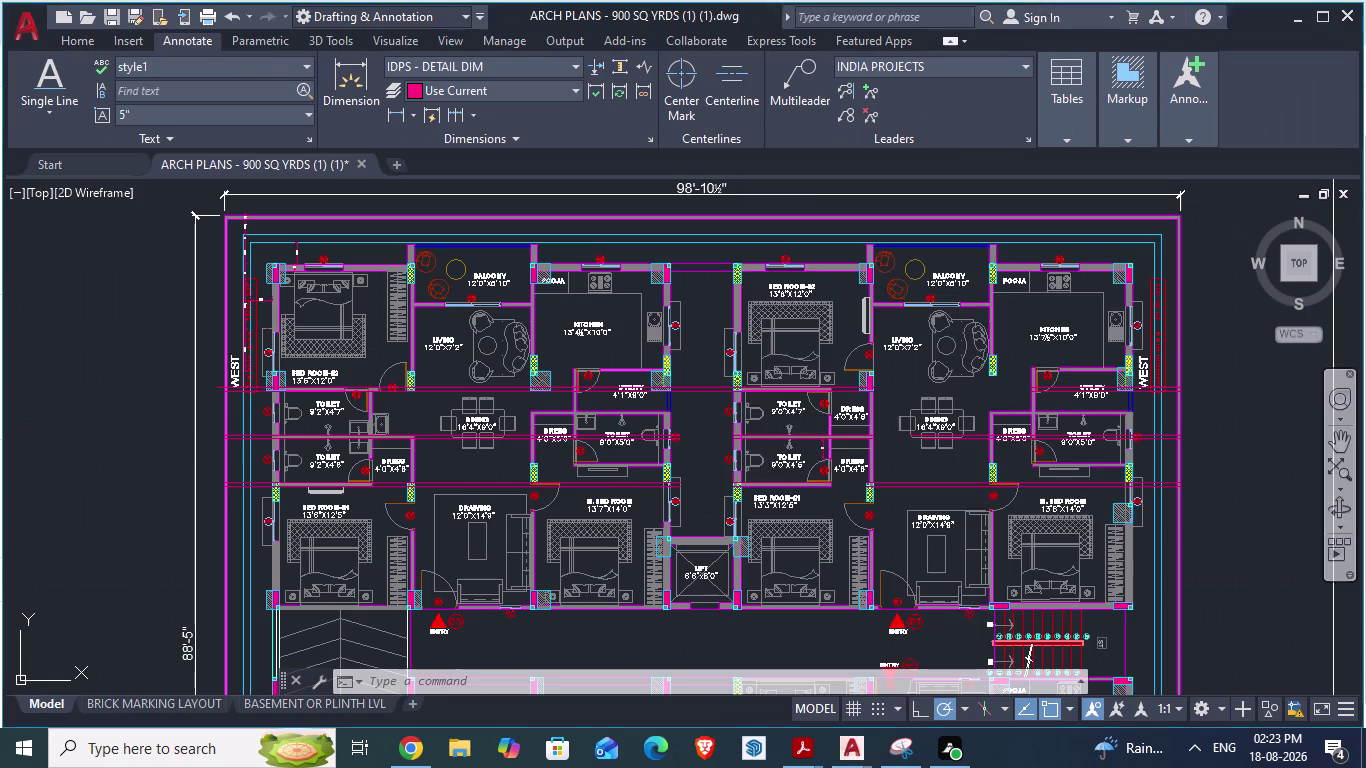
scroll(up, 3)
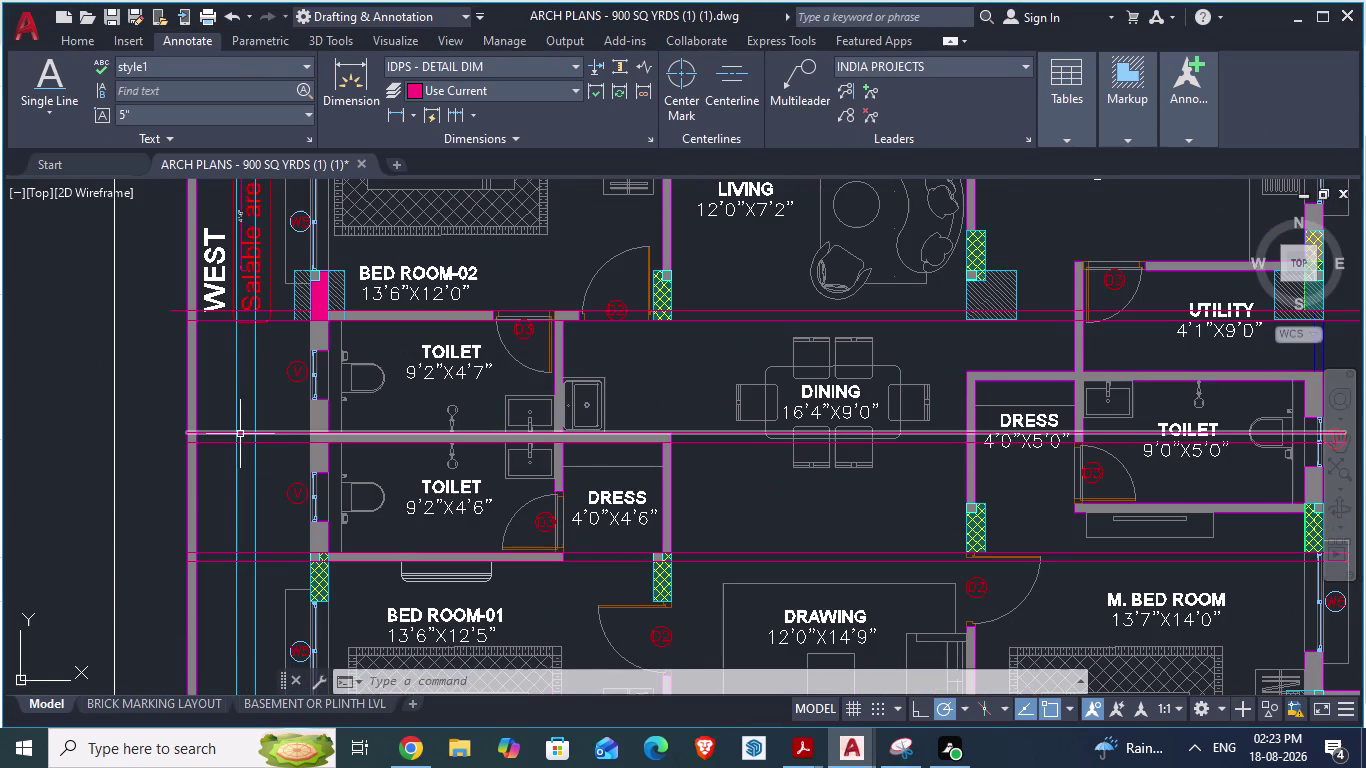
scroll(down, 3)
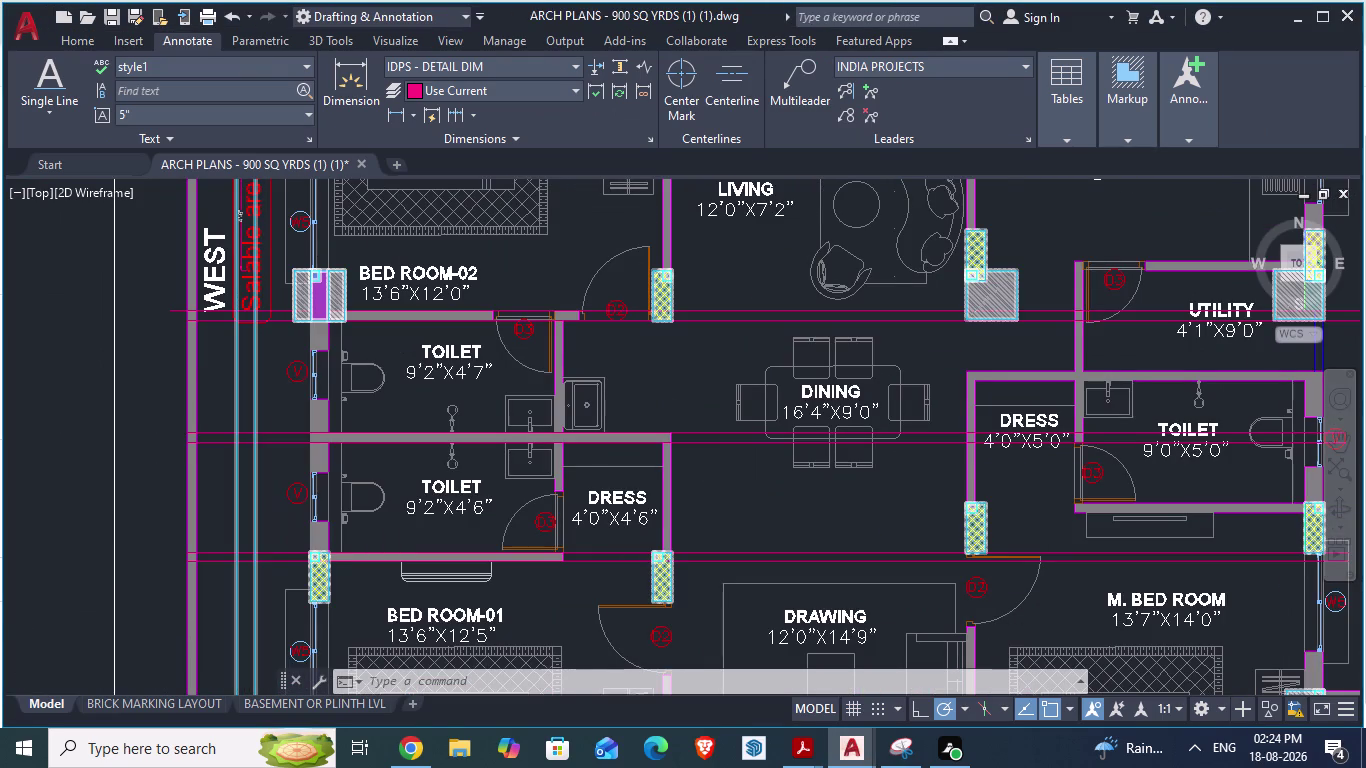
scroll(down, 3)
scroll(up, 3)
scroll(up, 3)
scroll(up, 3)
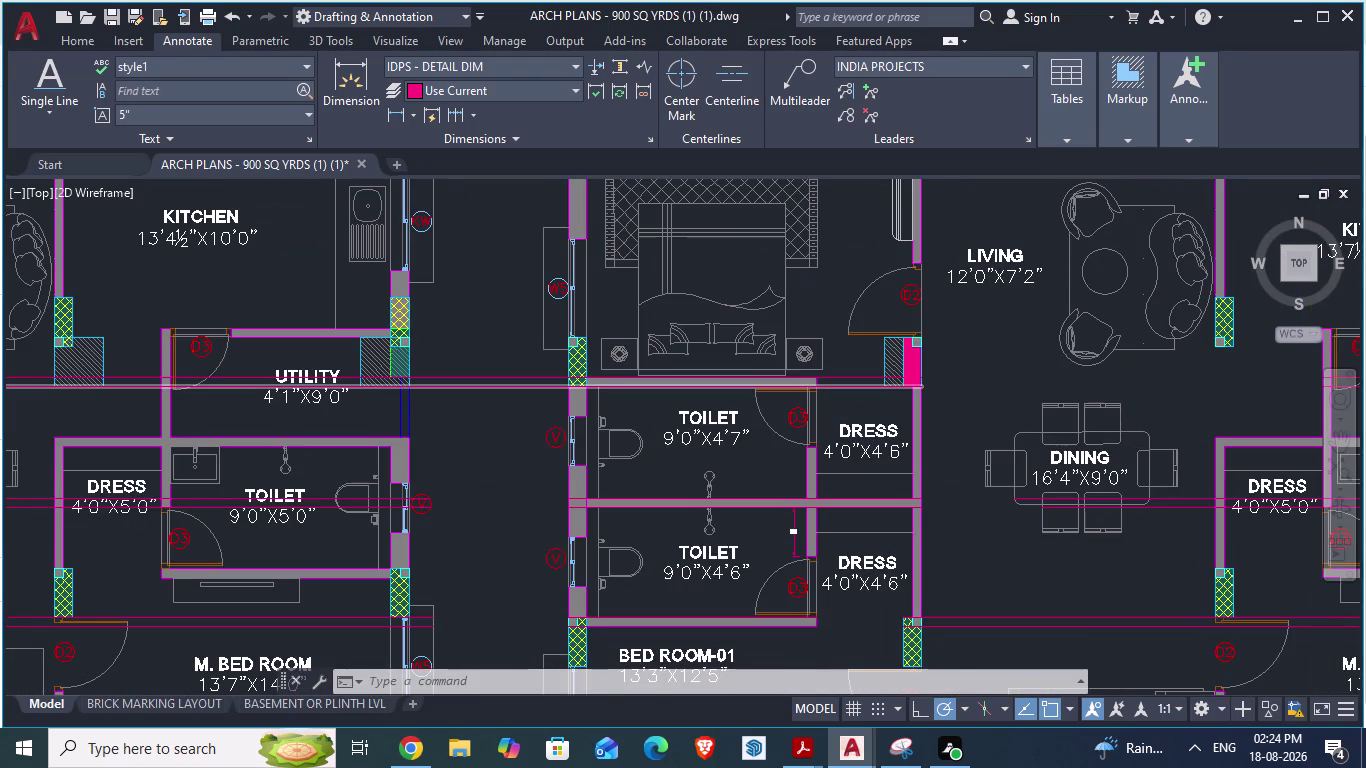
scroll(down, 3)
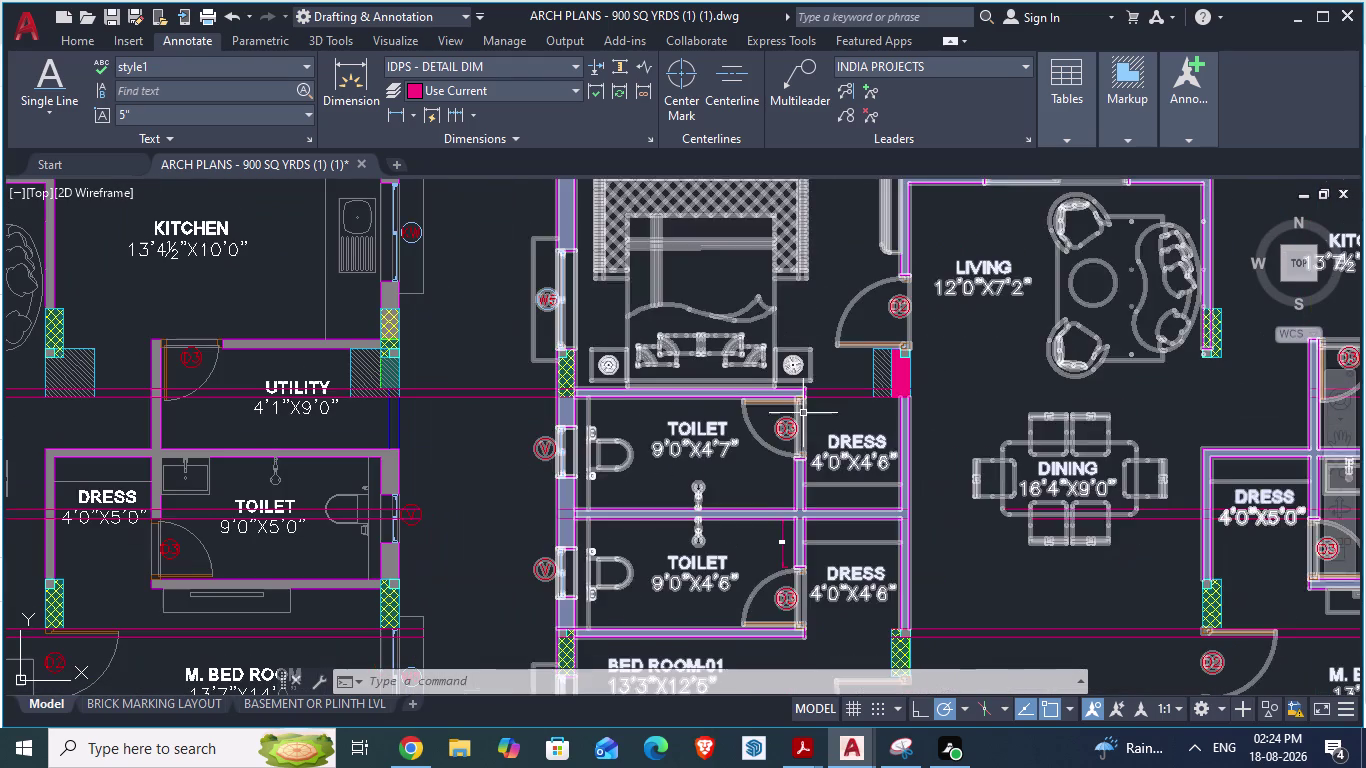
key(alt+Tab)
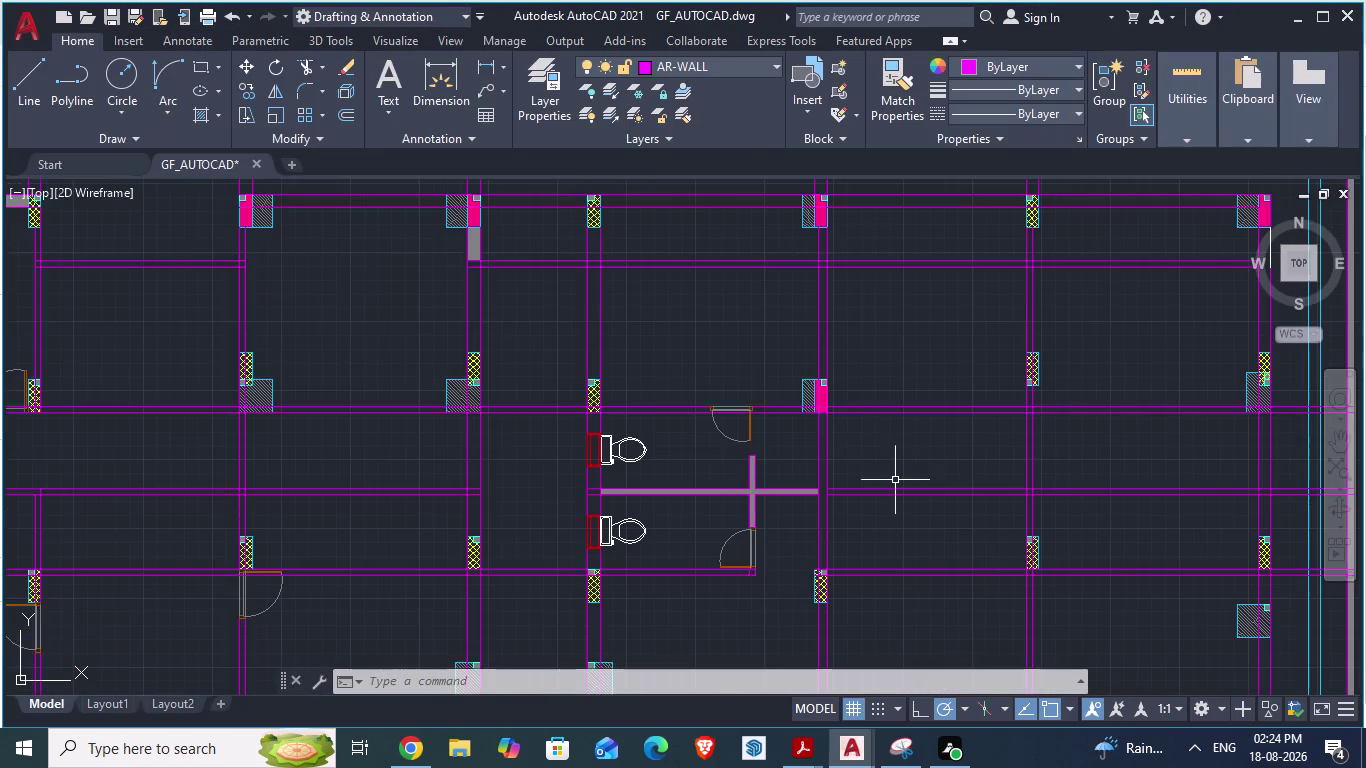
Move the upper toilet door down toward the partition stub.
scroll(up, 3)
click(748, 427)
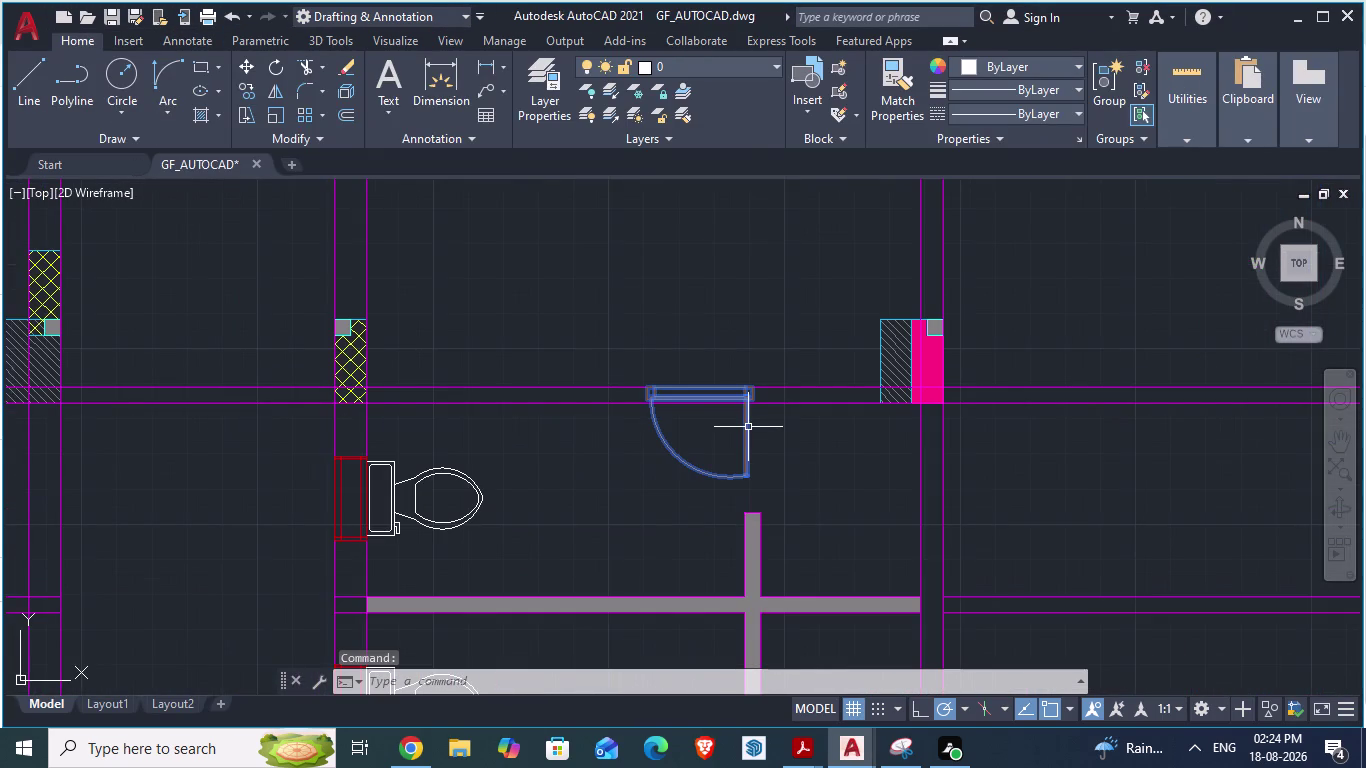
key(m)
key(Return)
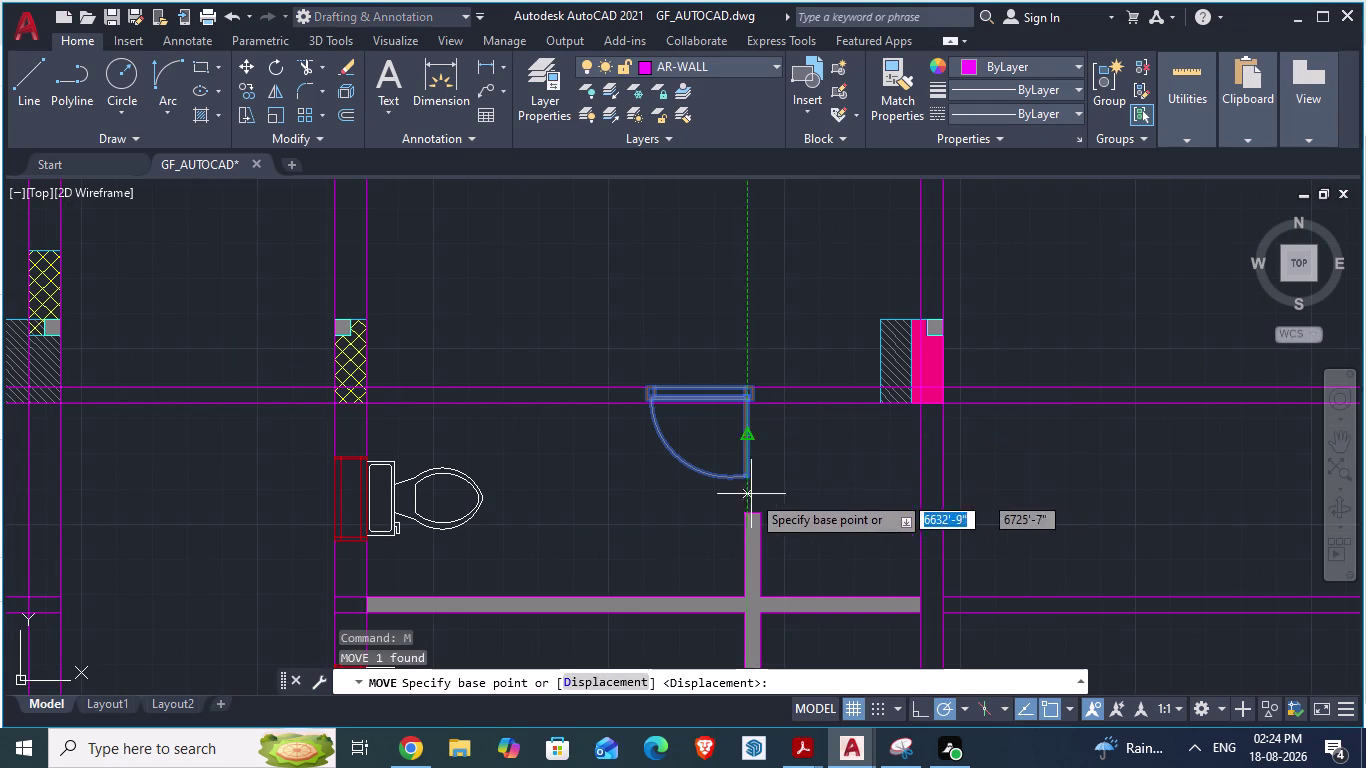
drag(743, 477, 705, 539)
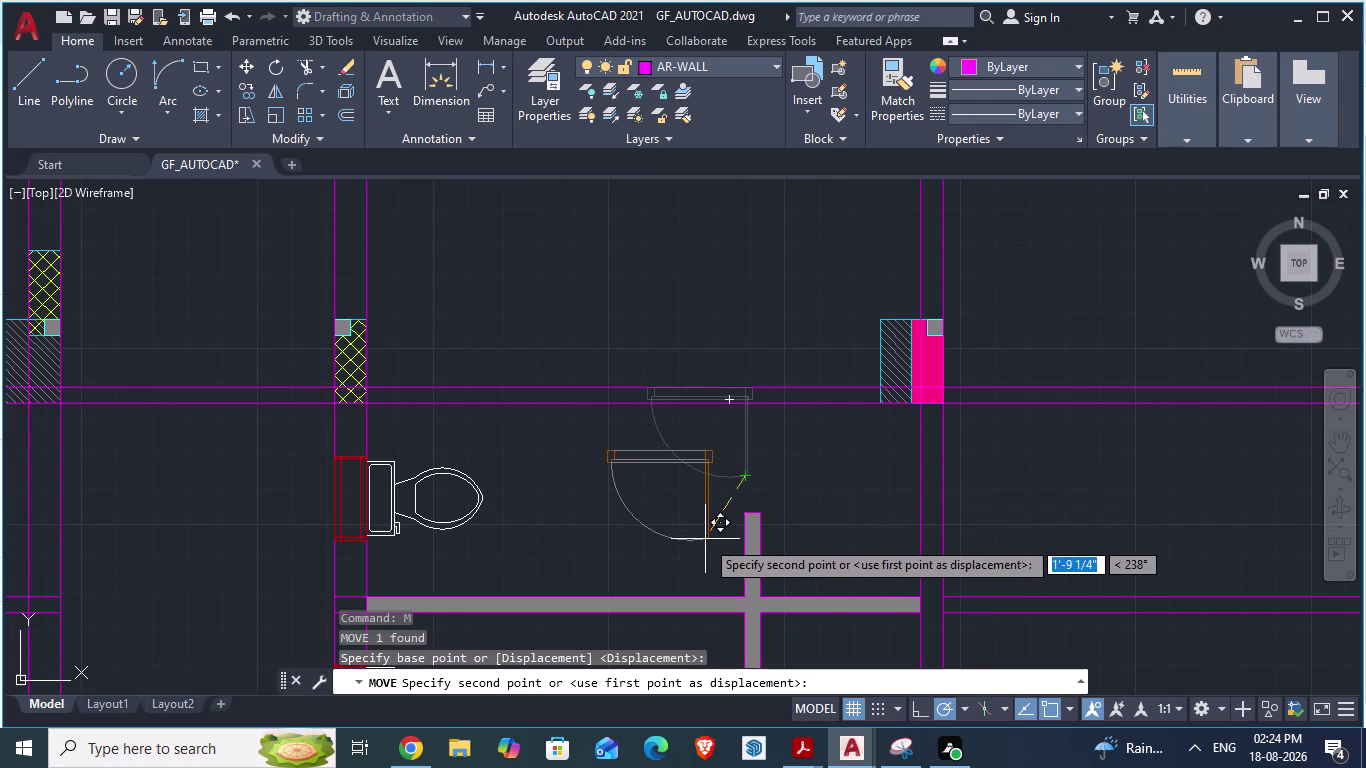
drag(705, 539, 705, 542)
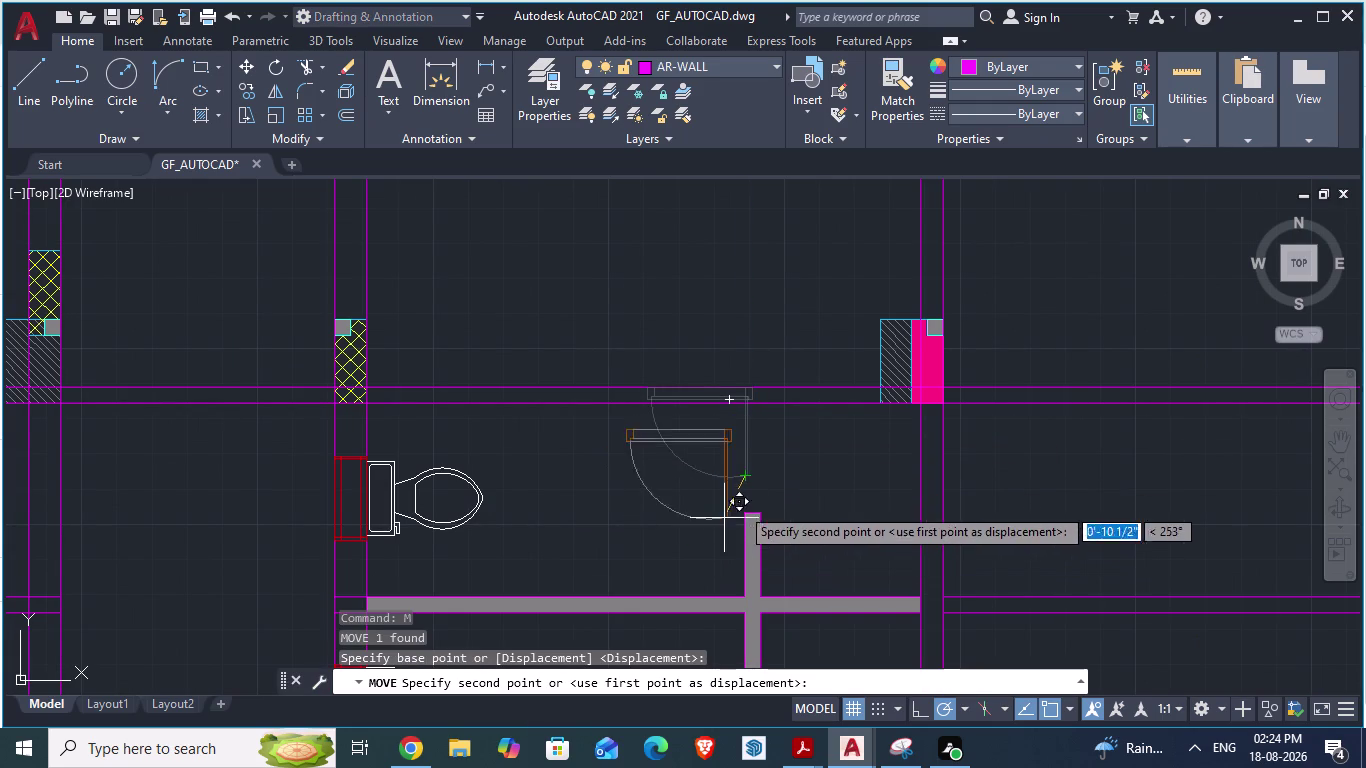
click(760, 504)
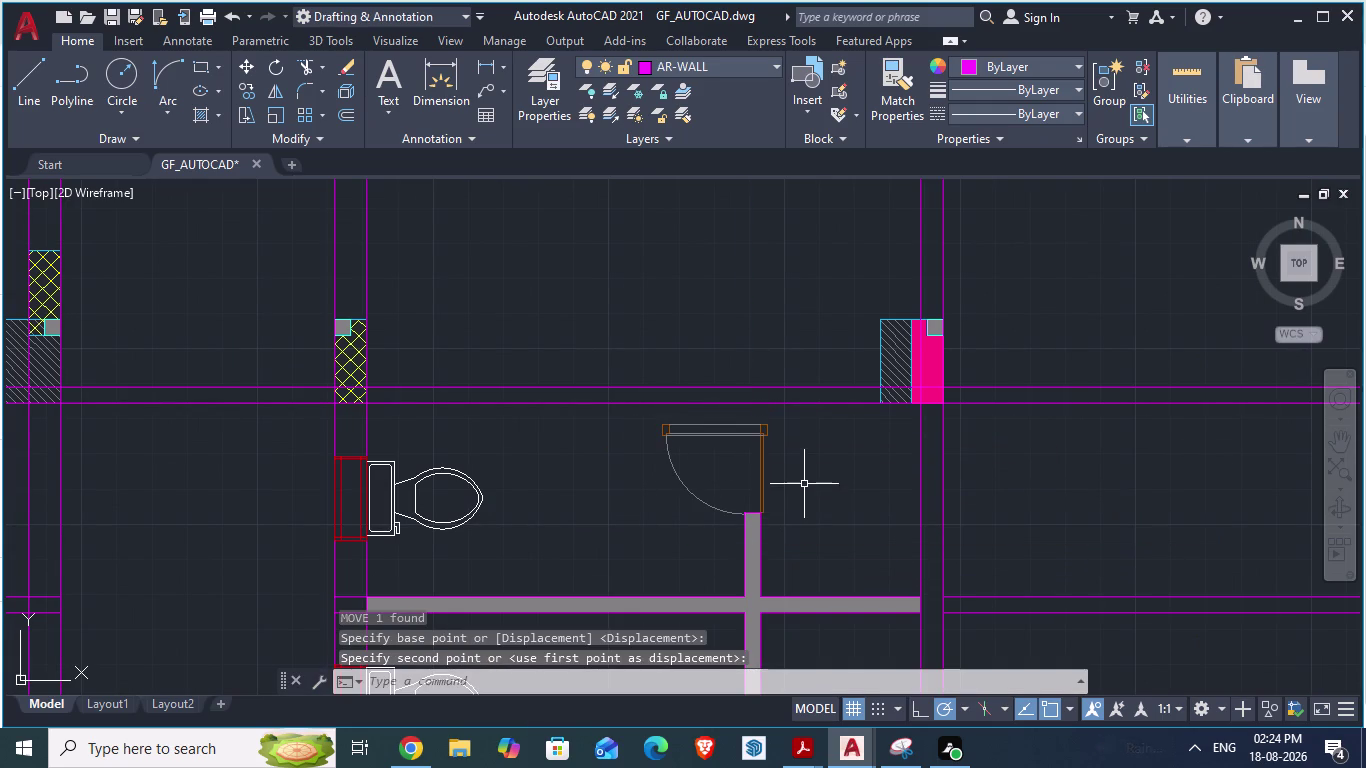
key(Escape)
Rotate the door 90° about its top-left corner so the leaf stands vertical.
click(749, 433)
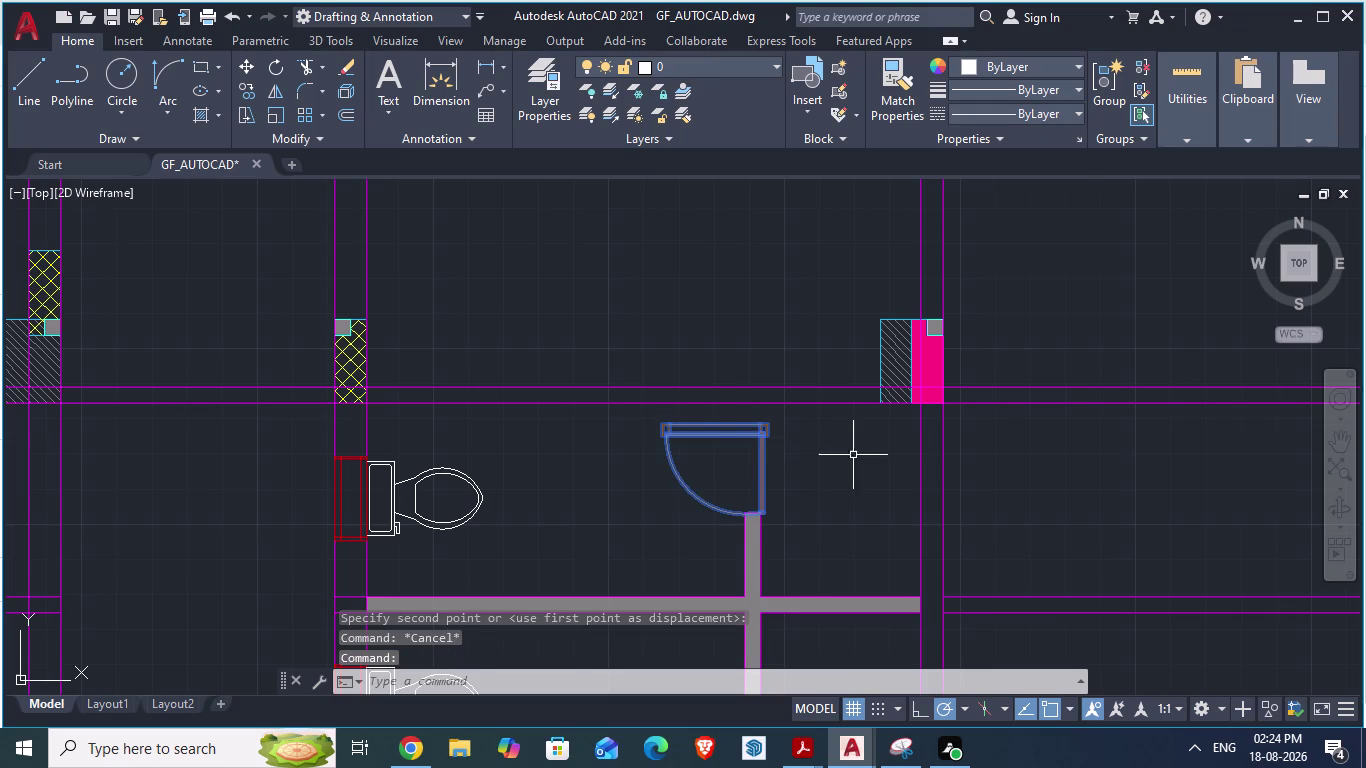
text(ro)
key(Return)
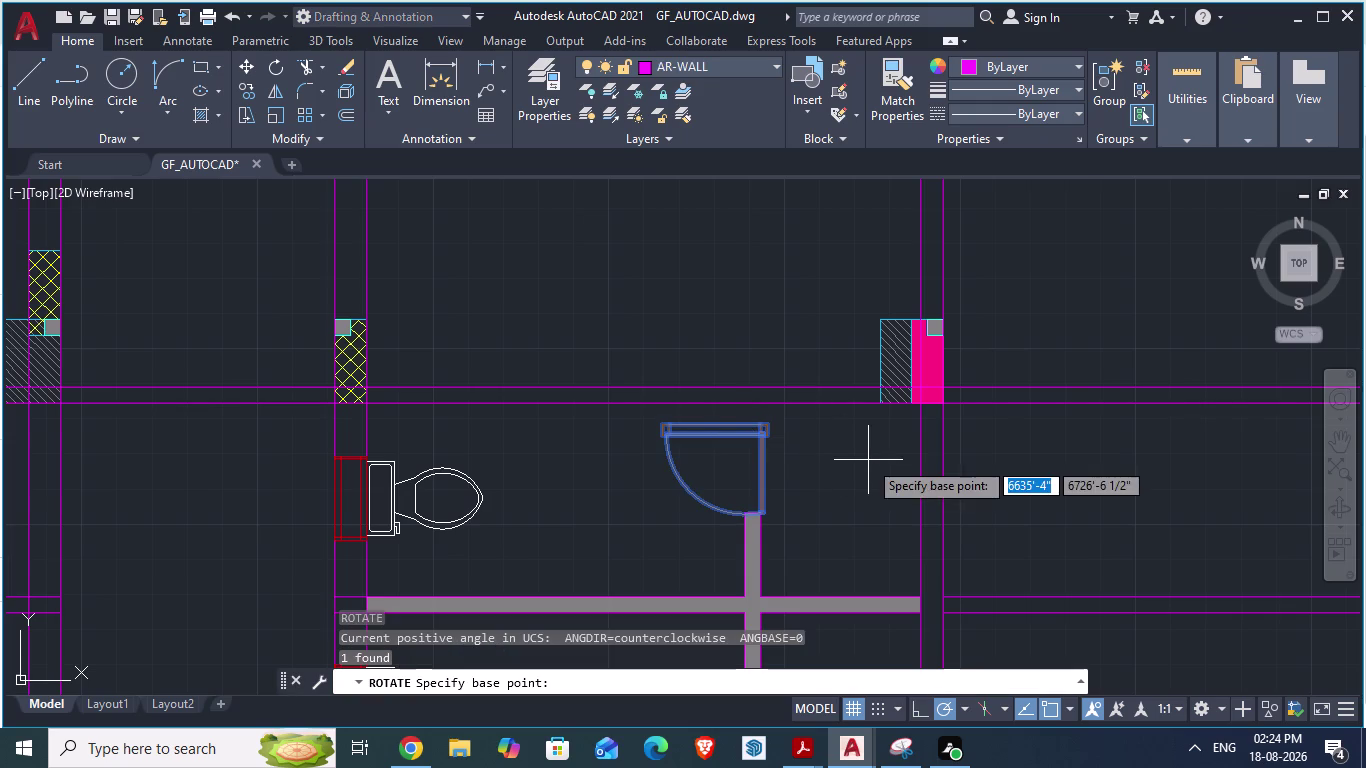
scroll(up, 3)
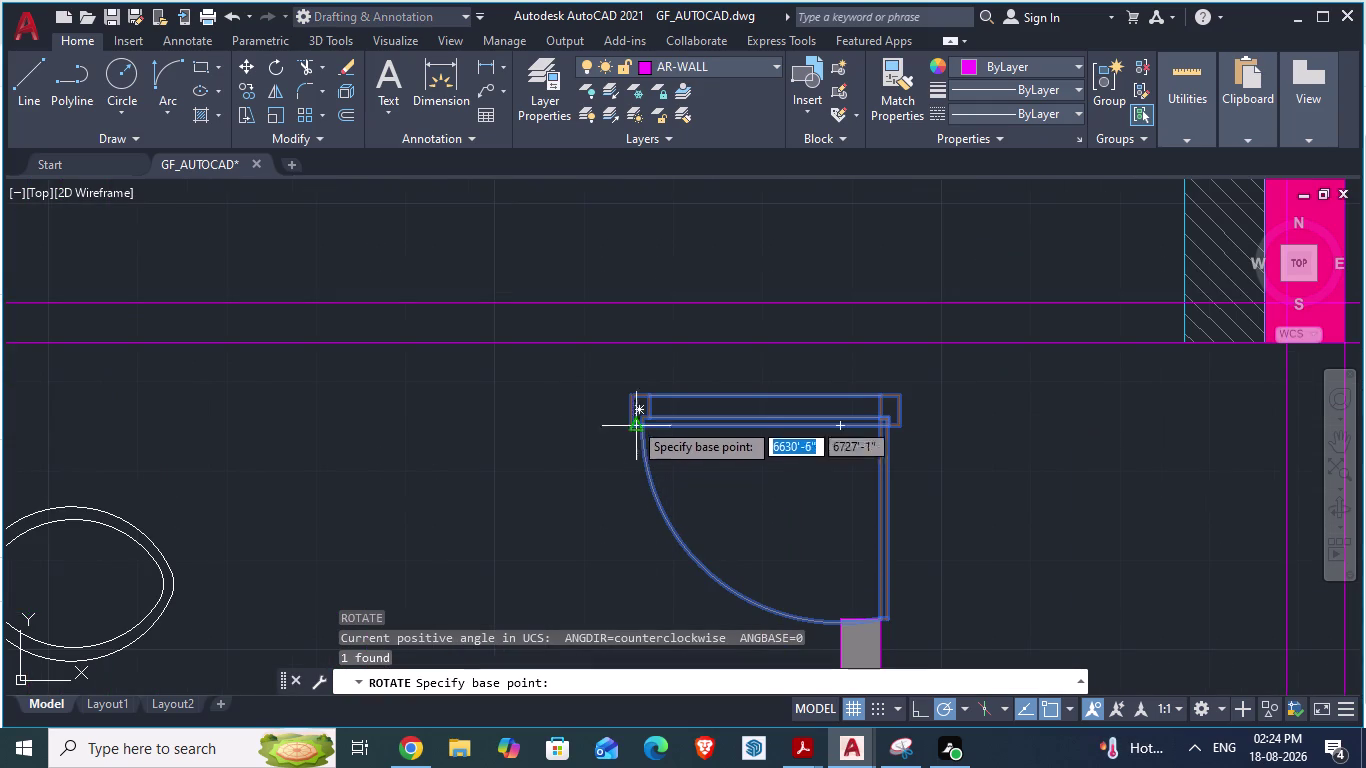
click(632, 395)
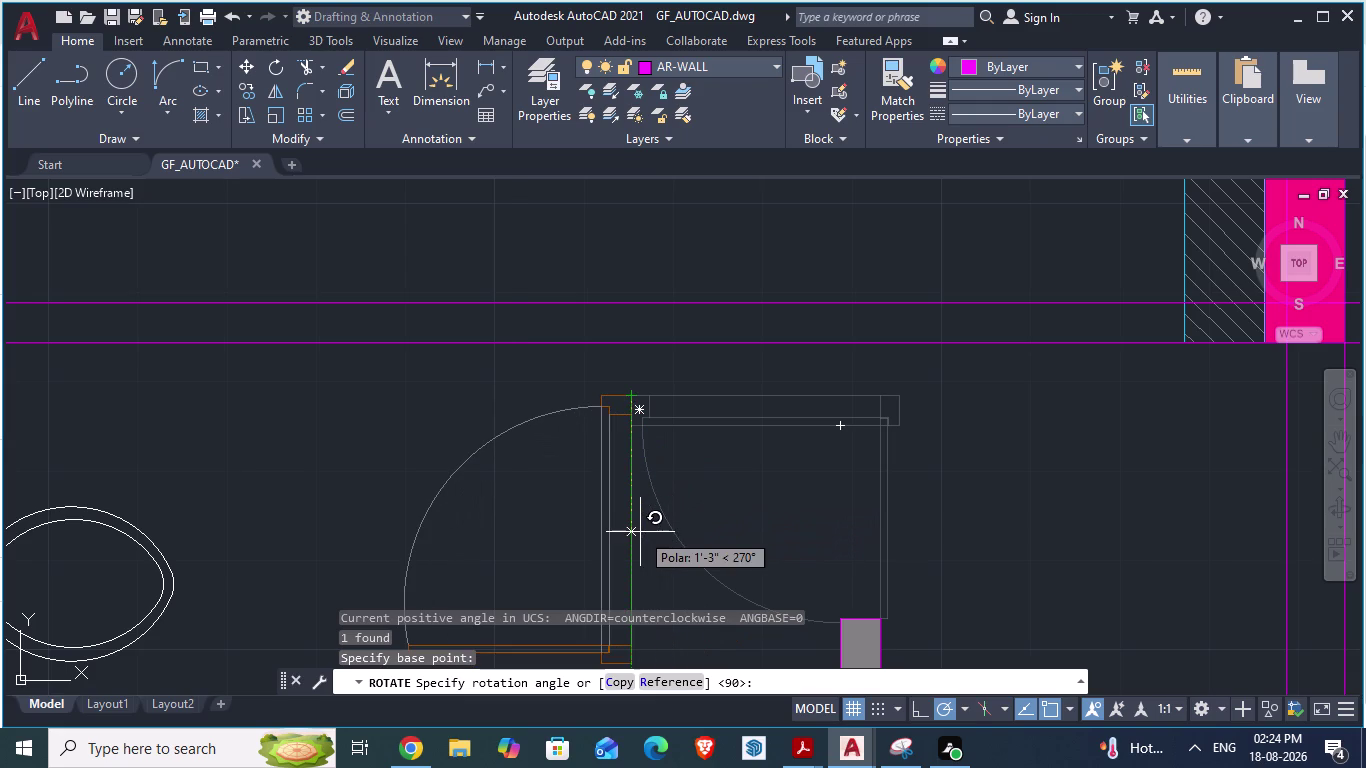
click(639, 535)
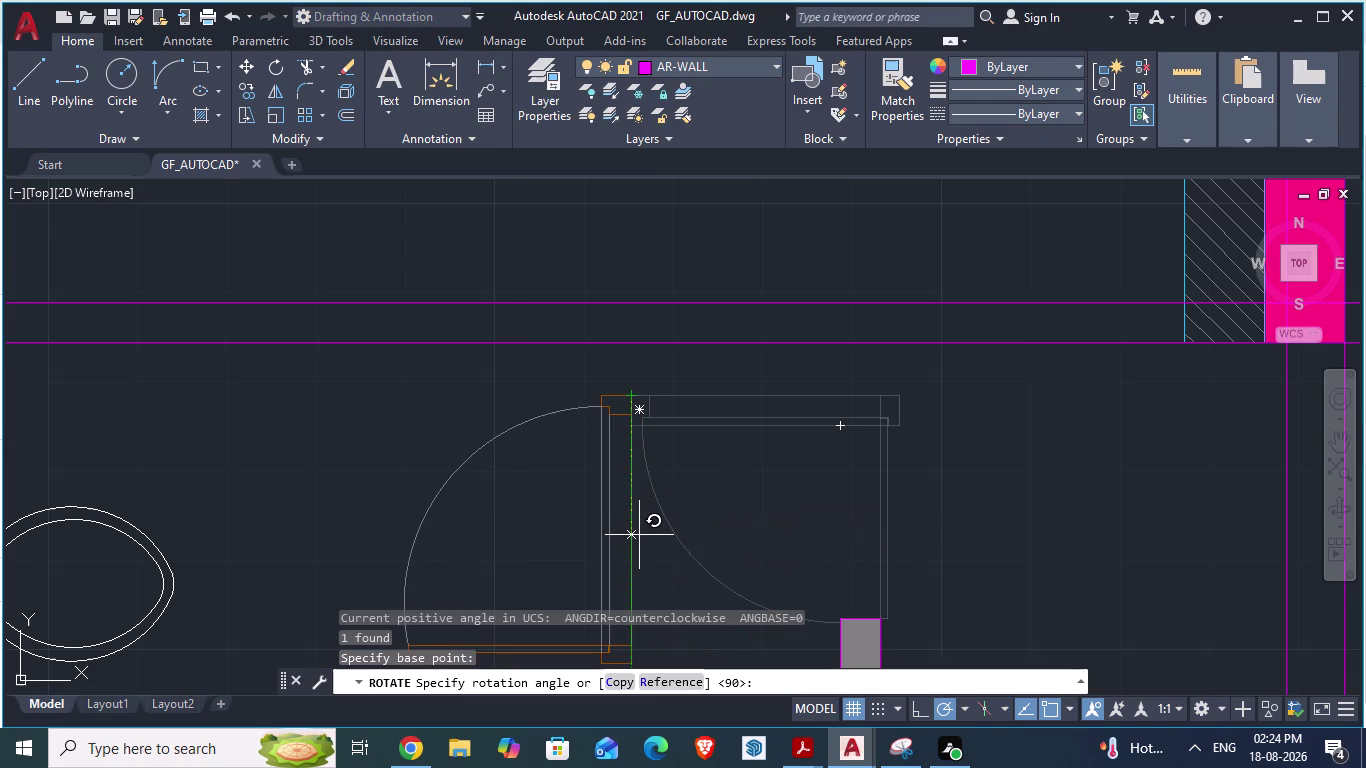
scroll(down, 3)
scroll(down, 3)
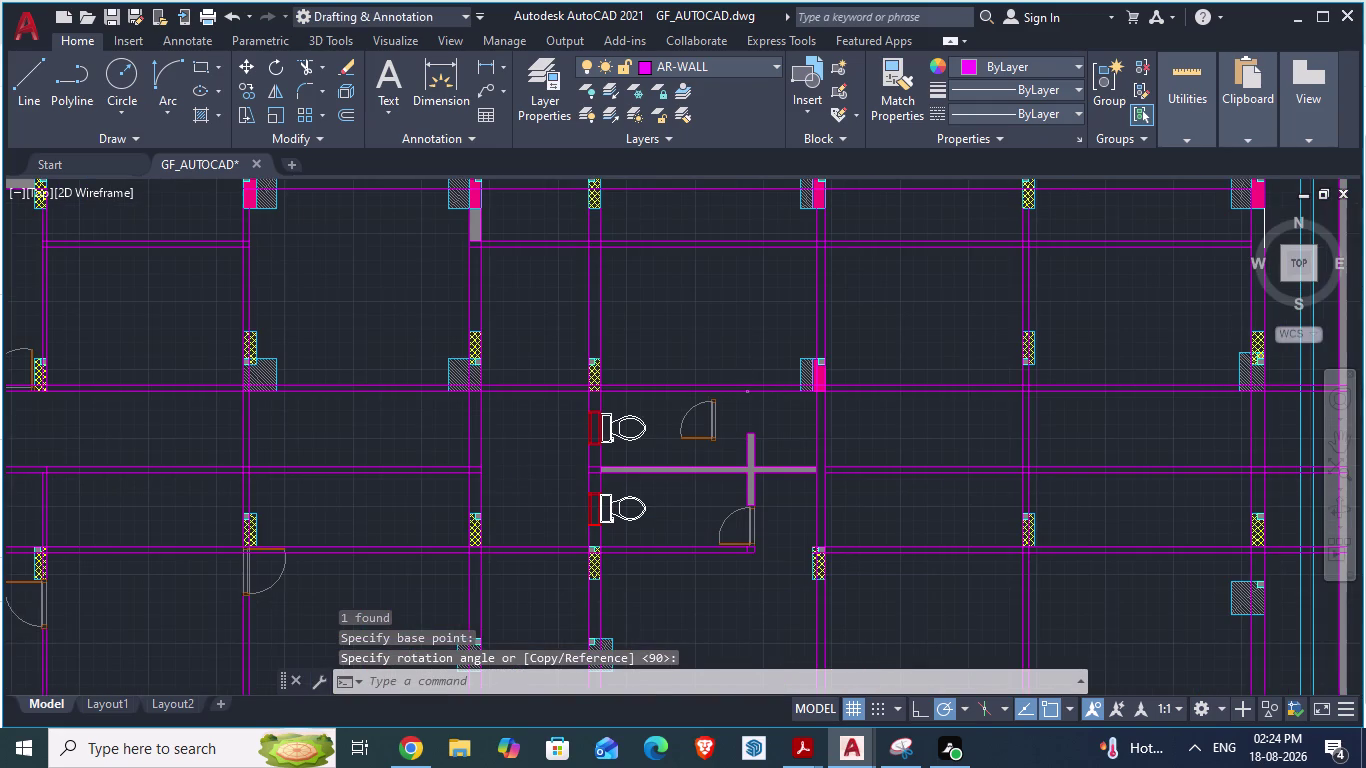
scroll(up, 3)
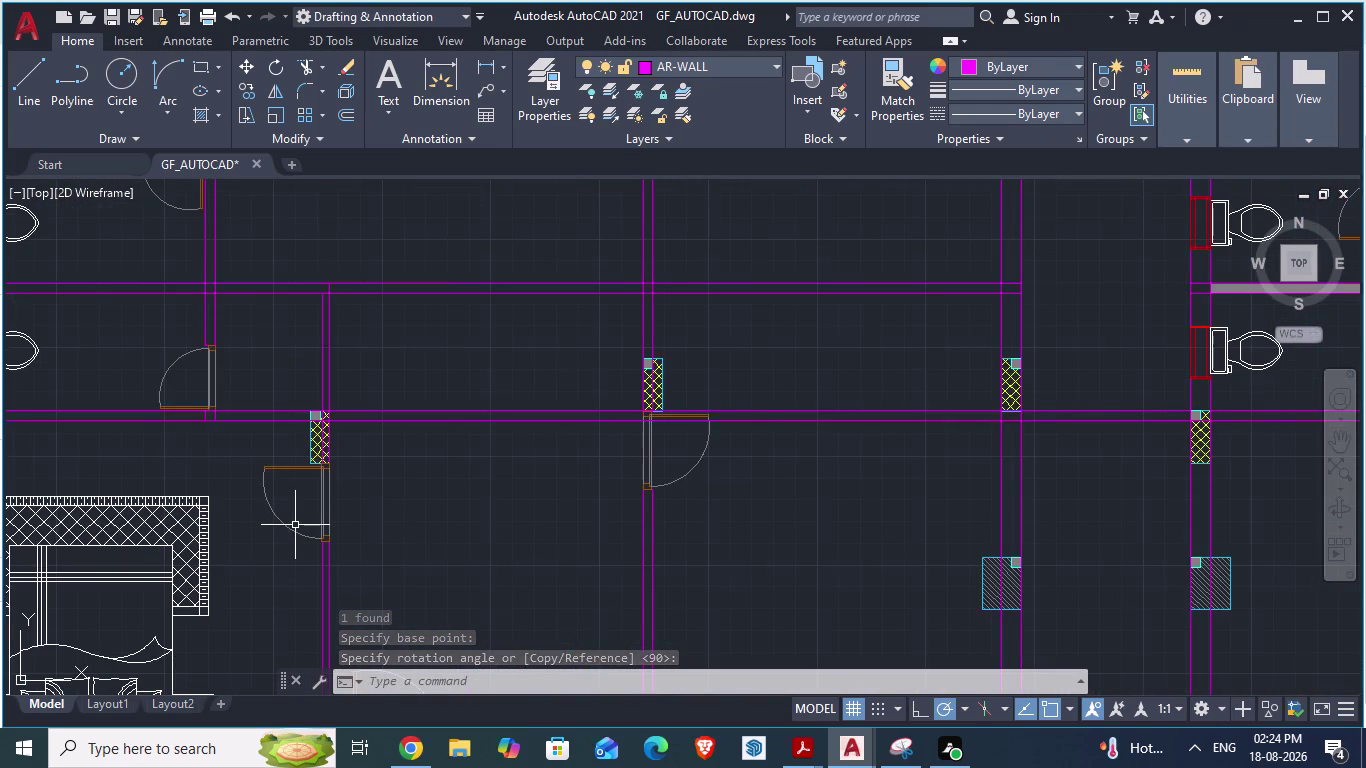
scroll(down, 3)
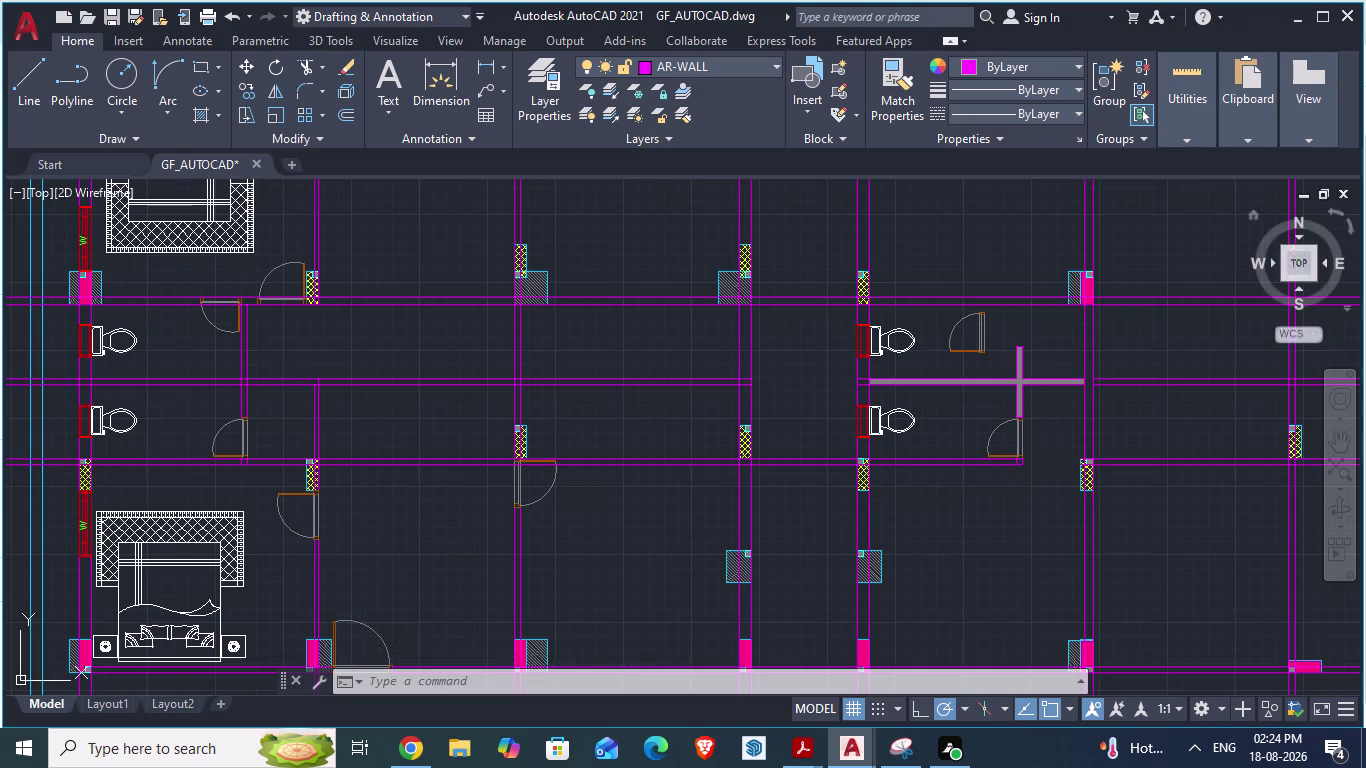
scroll(up, 3)
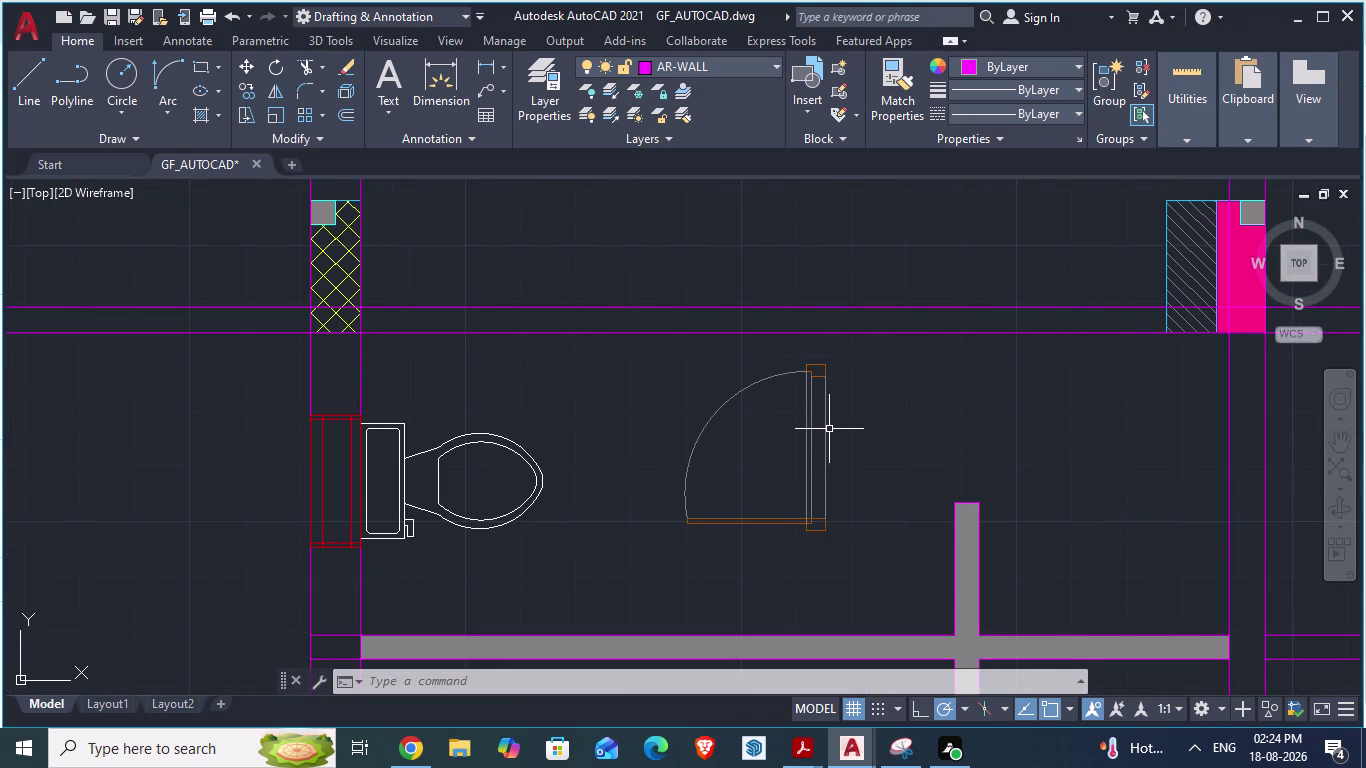
Reselect the rotated door and begin moving it.
click(826, 430)
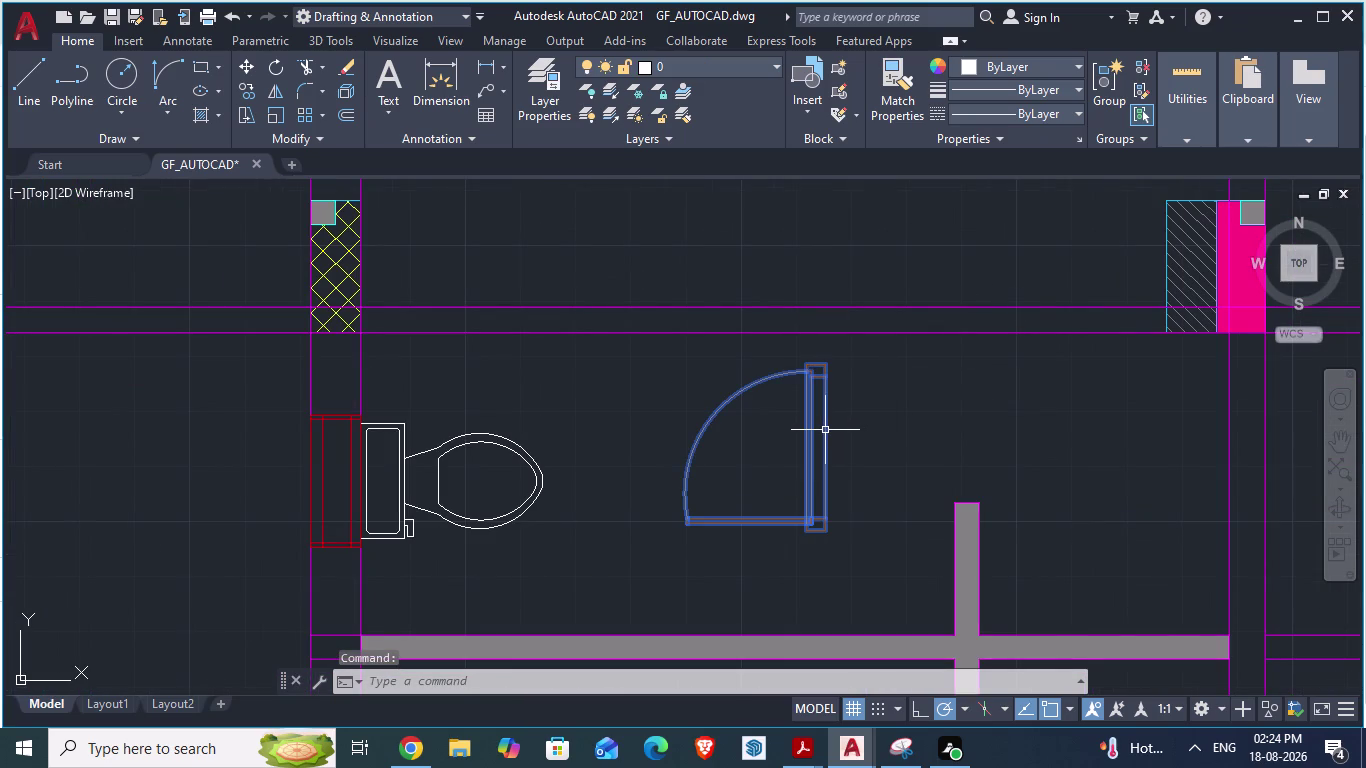
click(825, 430)
key(m)
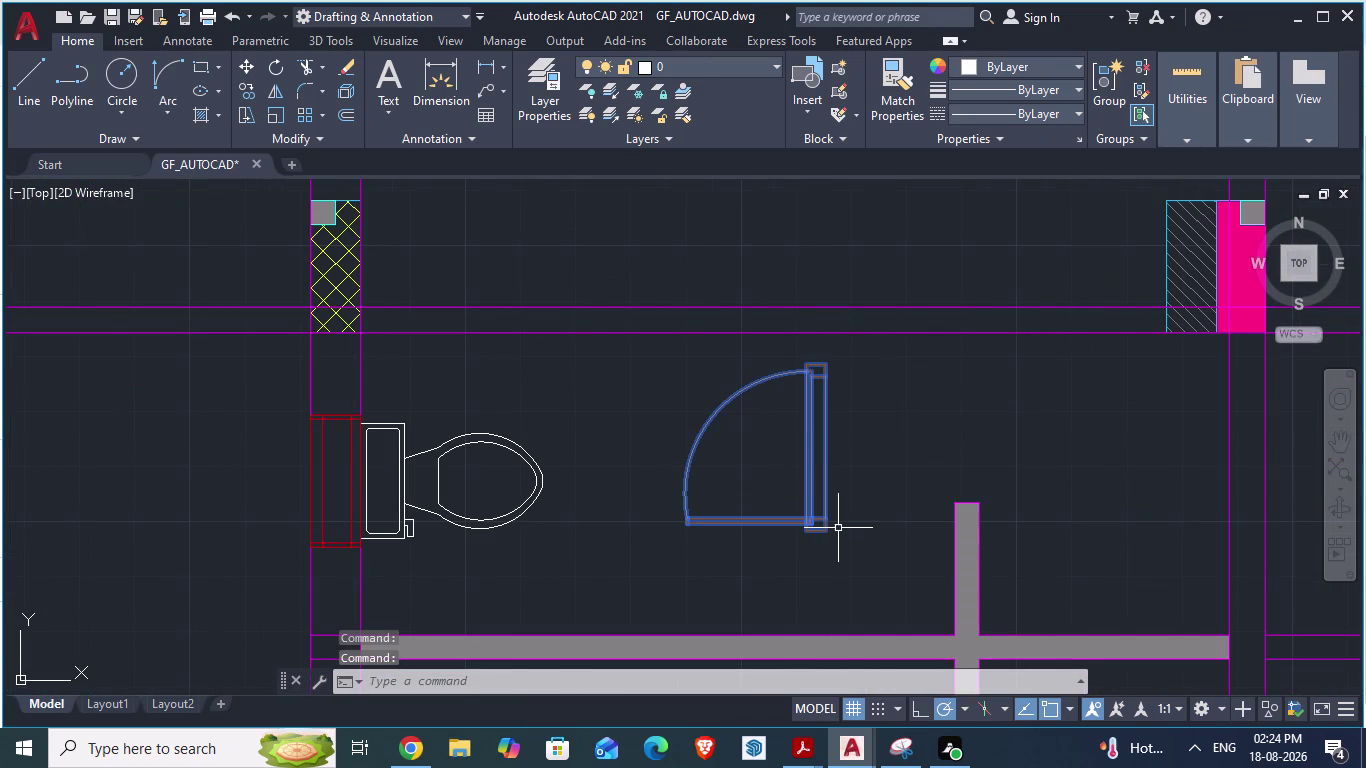
click(826, 530)
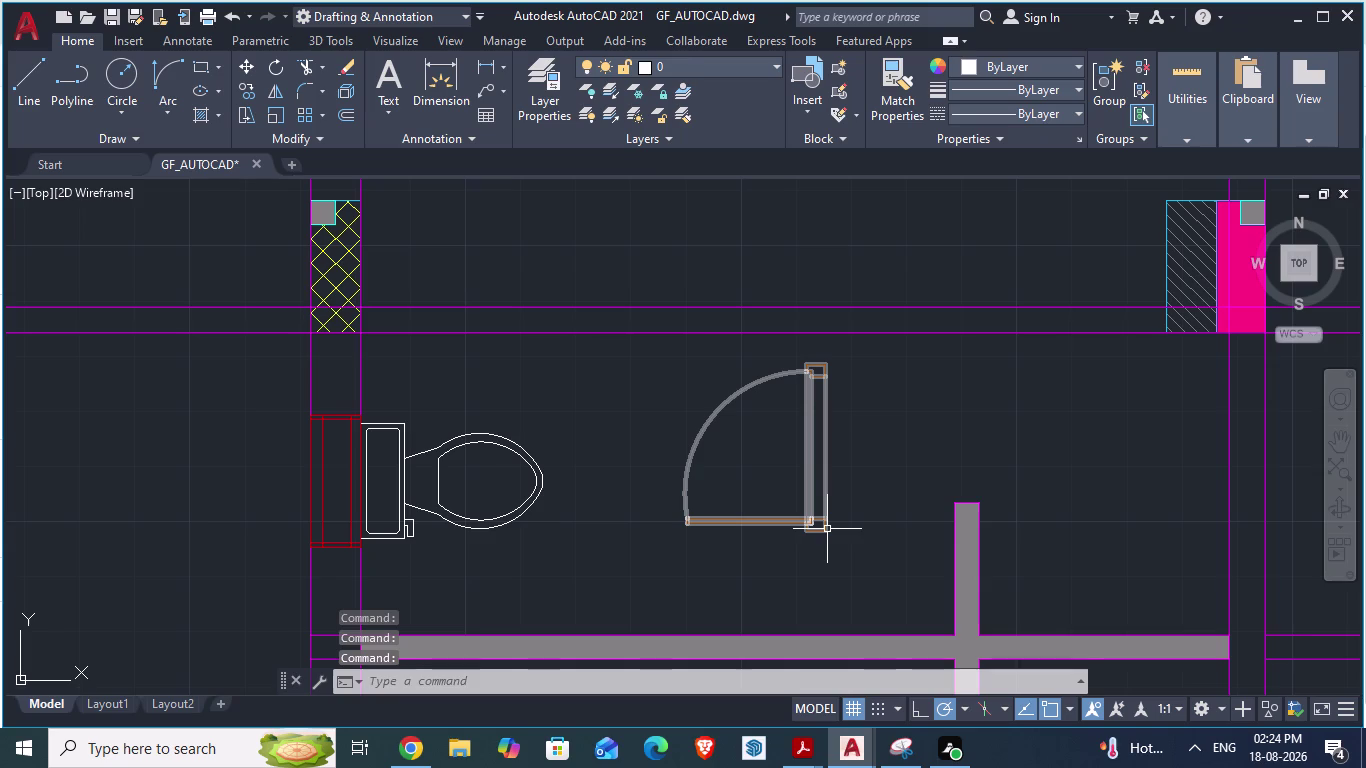
key(m)
key(Return)
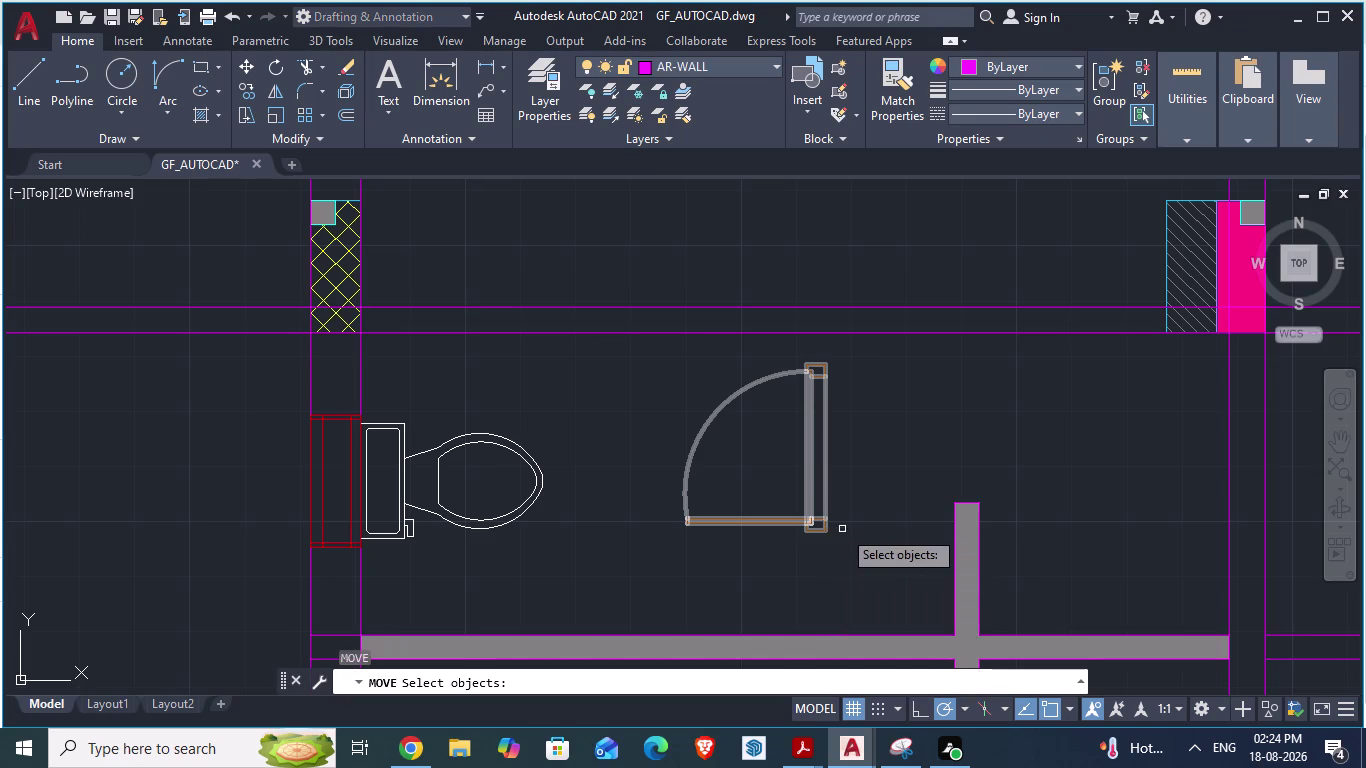
Move the door by its bottom corner onto the partition stub's top corner.
drag(827, 369, 861, 361)
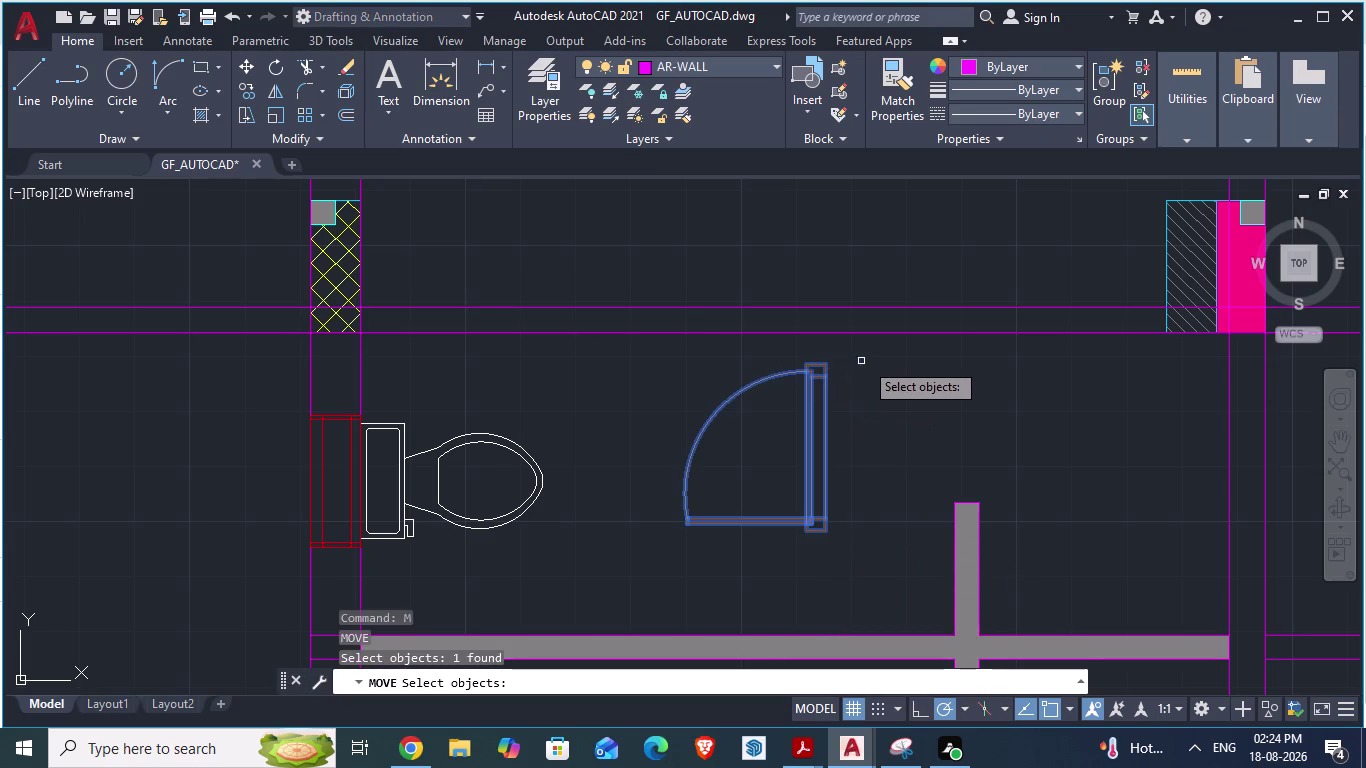
drag(861, 361, 948, 346)
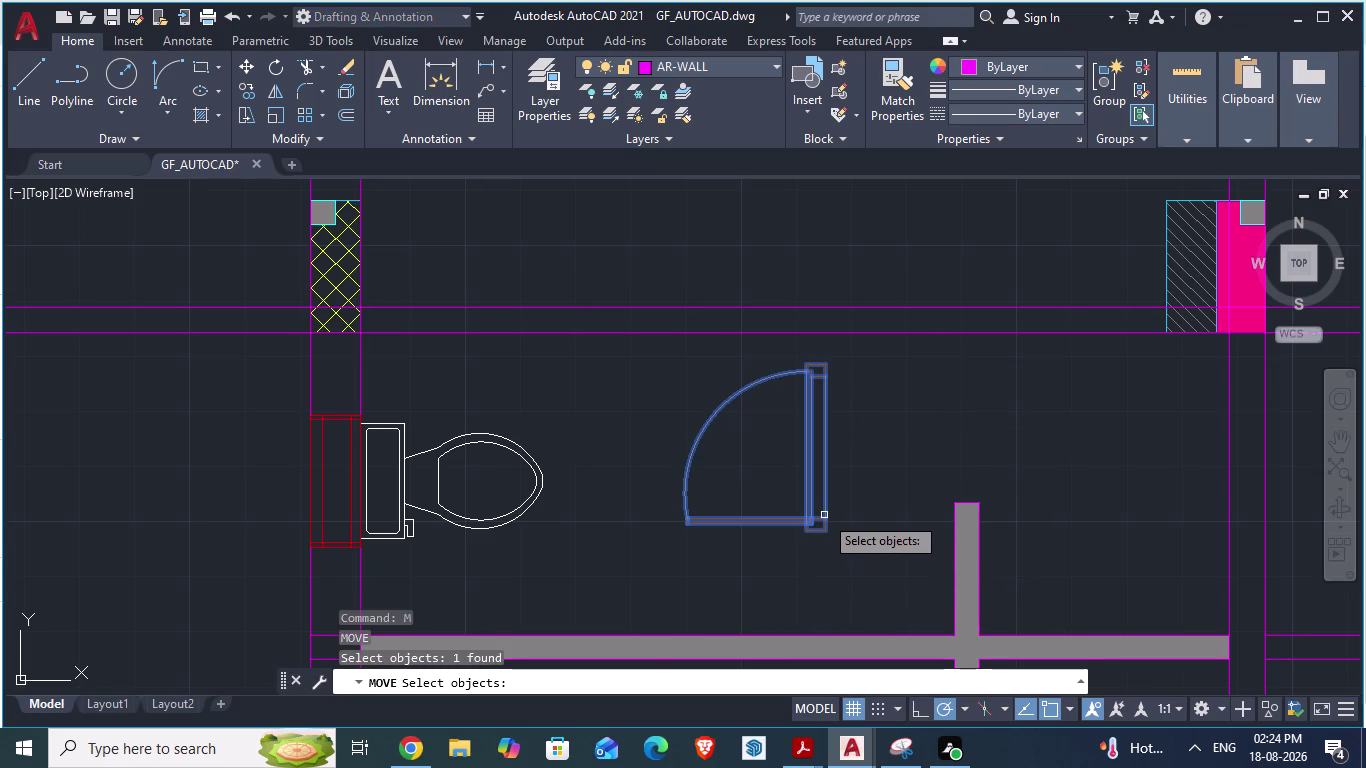
click(824, 515)
key(Return)
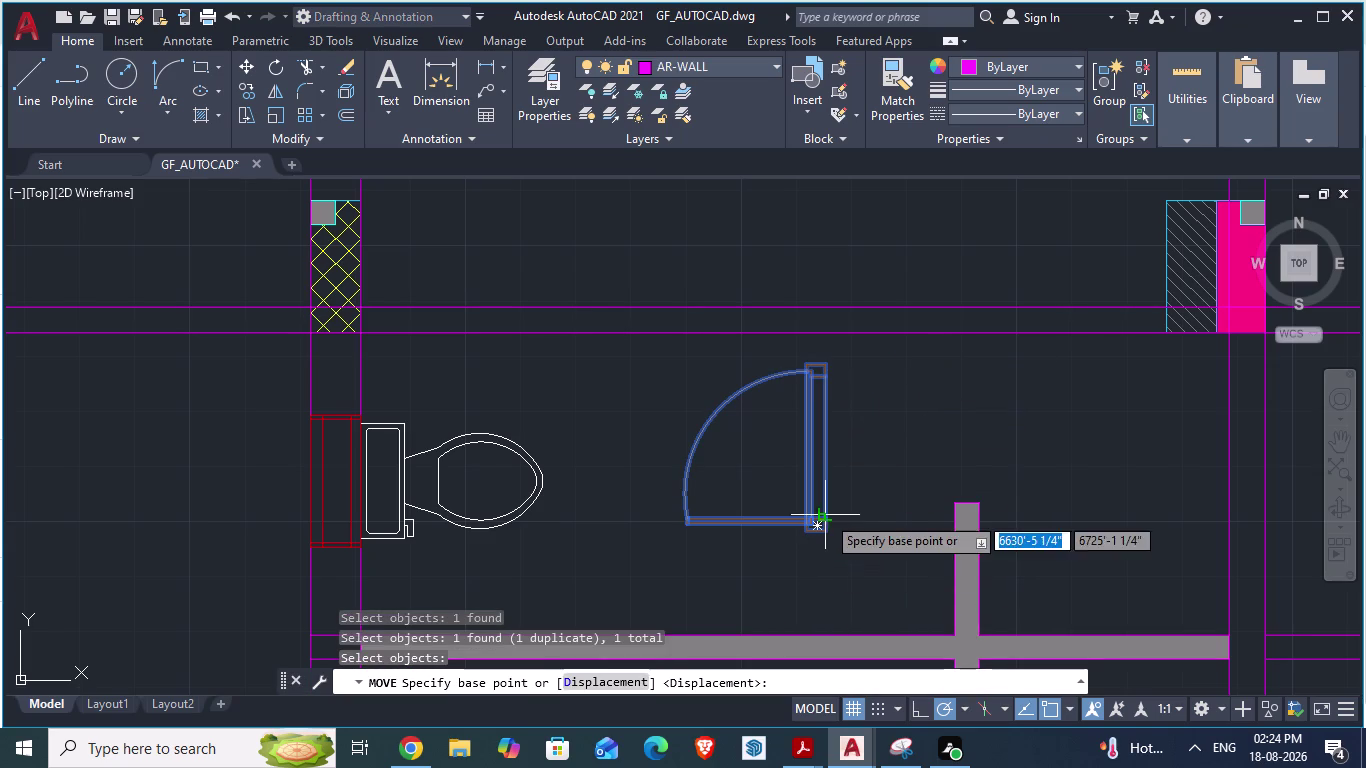
drag(829, 535, 966, 508)
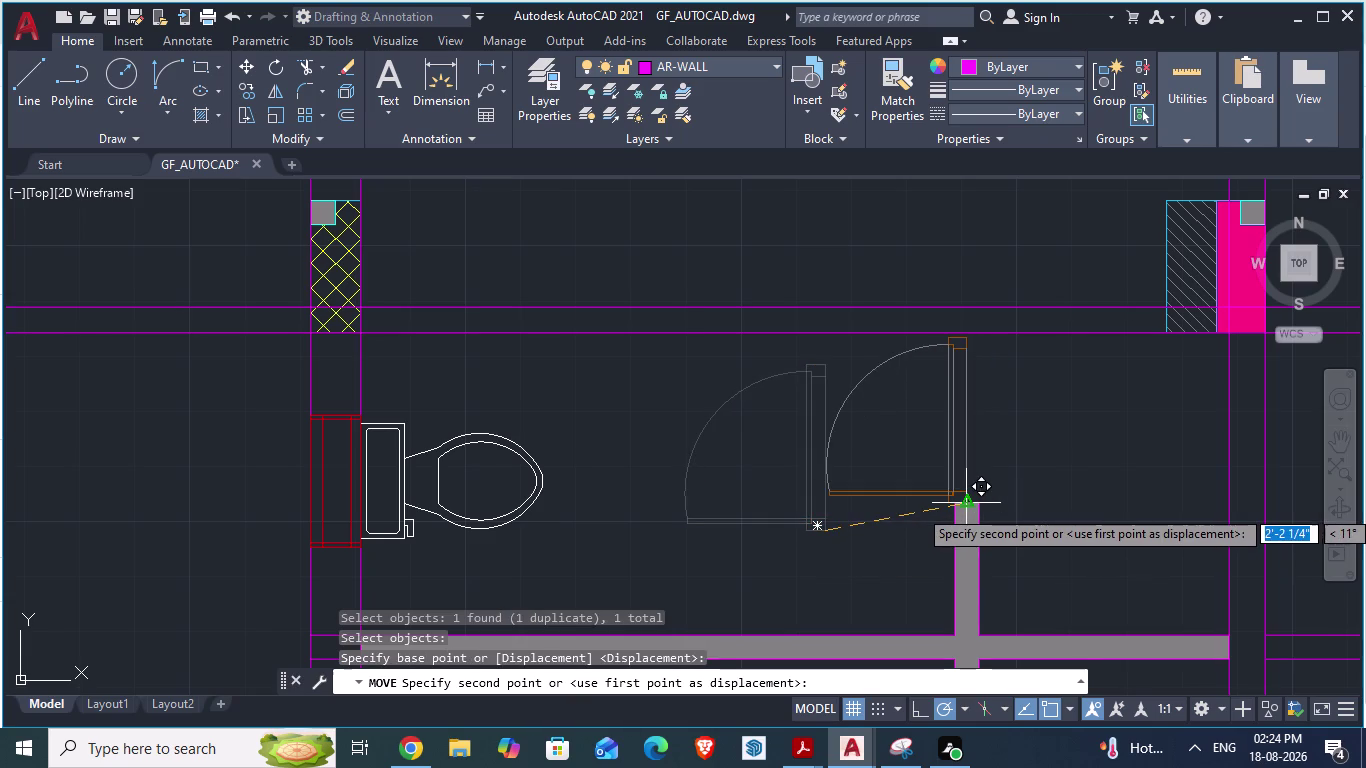
drag(966, 508, 996, 493)
scroll(up, 3)
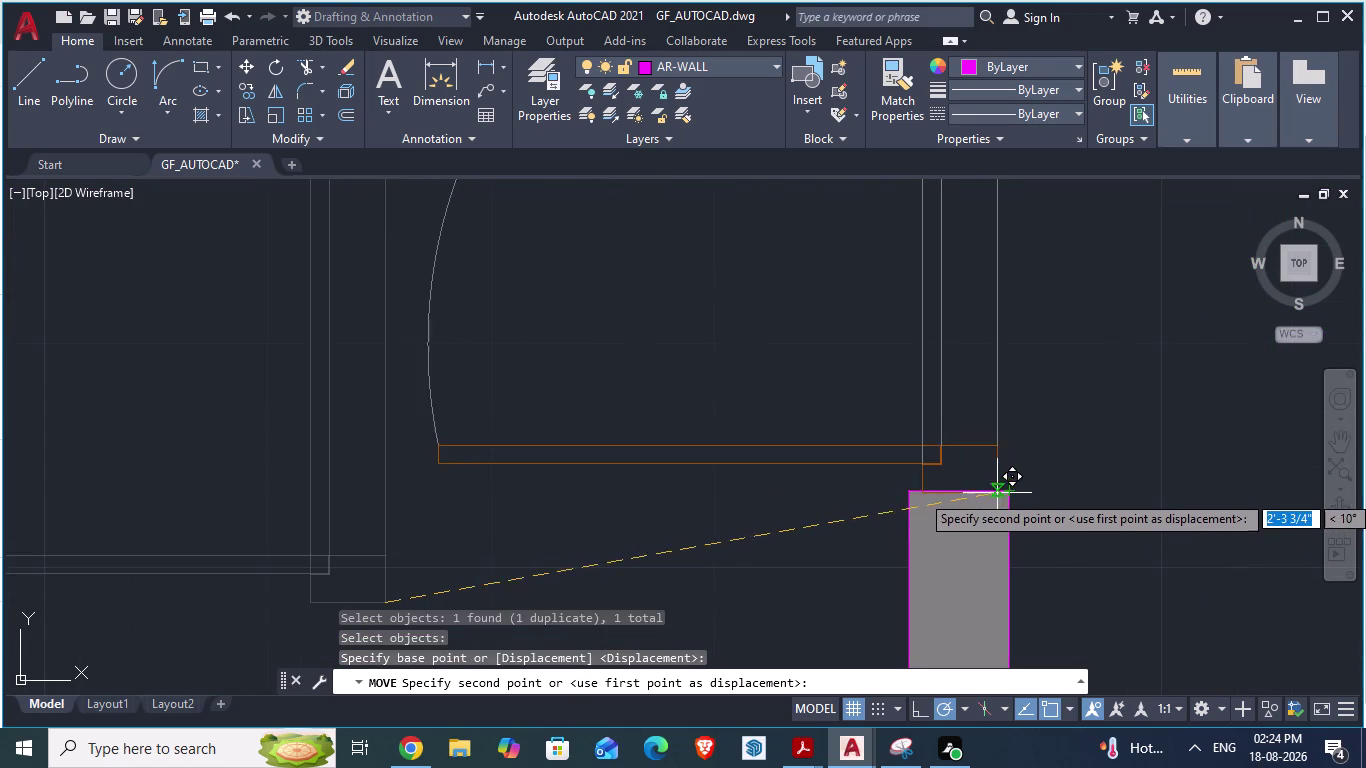
drag(996, 493, 994, 477)
click(994, 477)
Nudge the door again so its jamb rests on the partition's top edge.
scroll(up, 3)
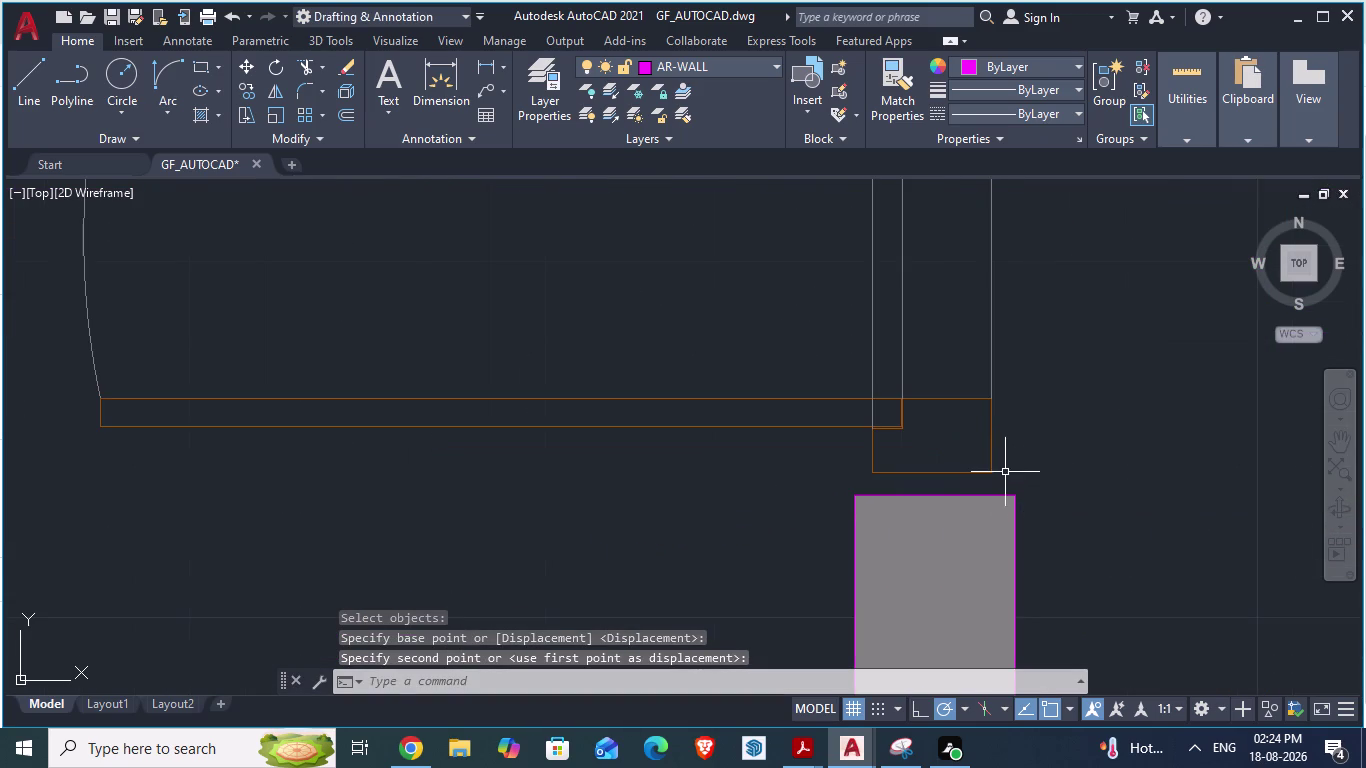
click(990, 473)
key(m)
key(Return)
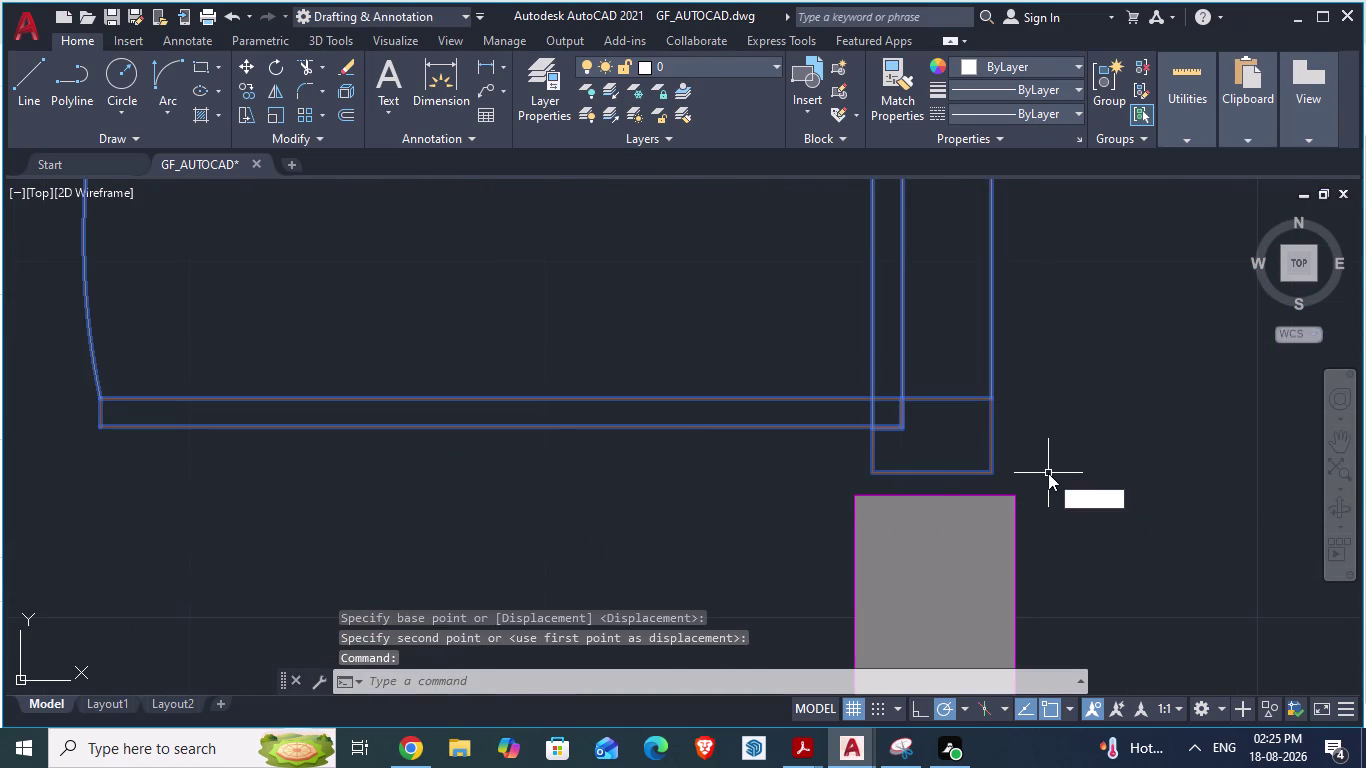
drag(995, 479, 994, 479)
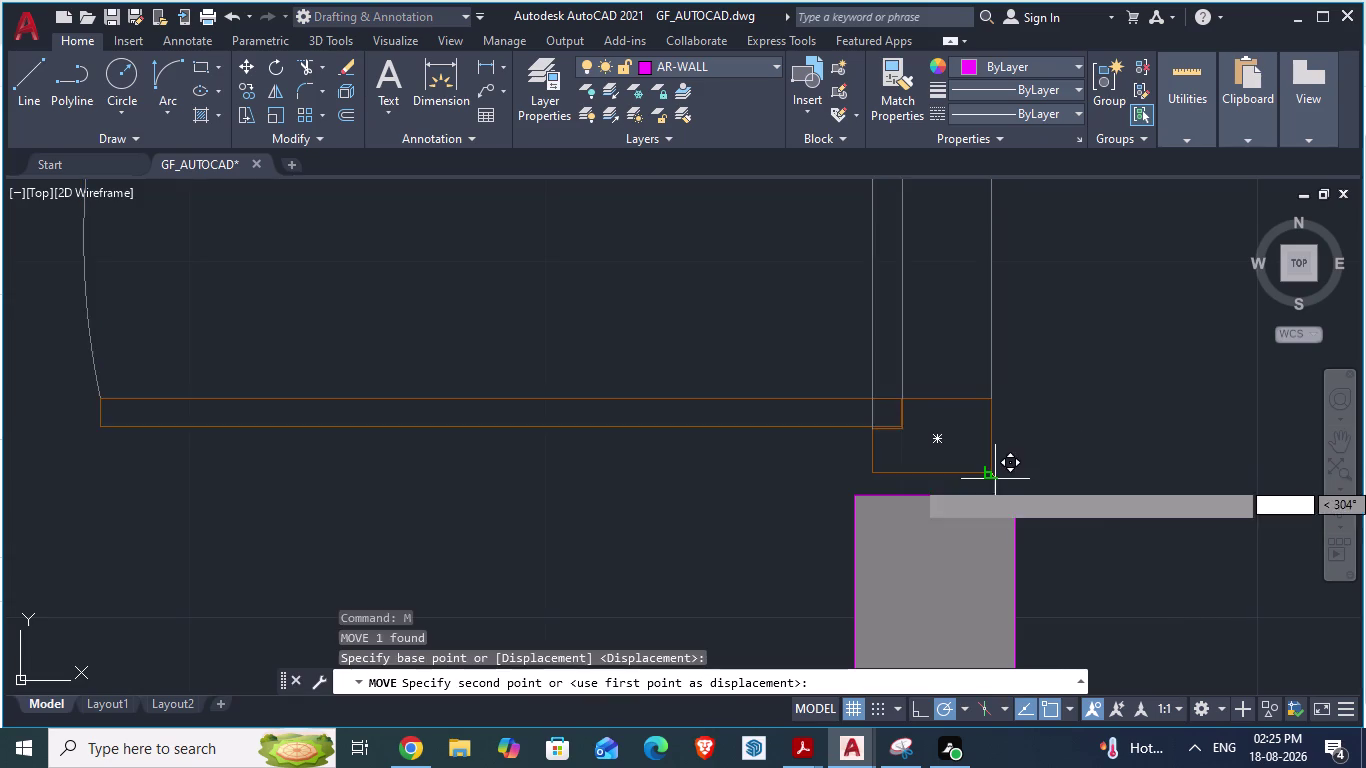
drag(994, 479, 1008, 496)
click(1008, 496)
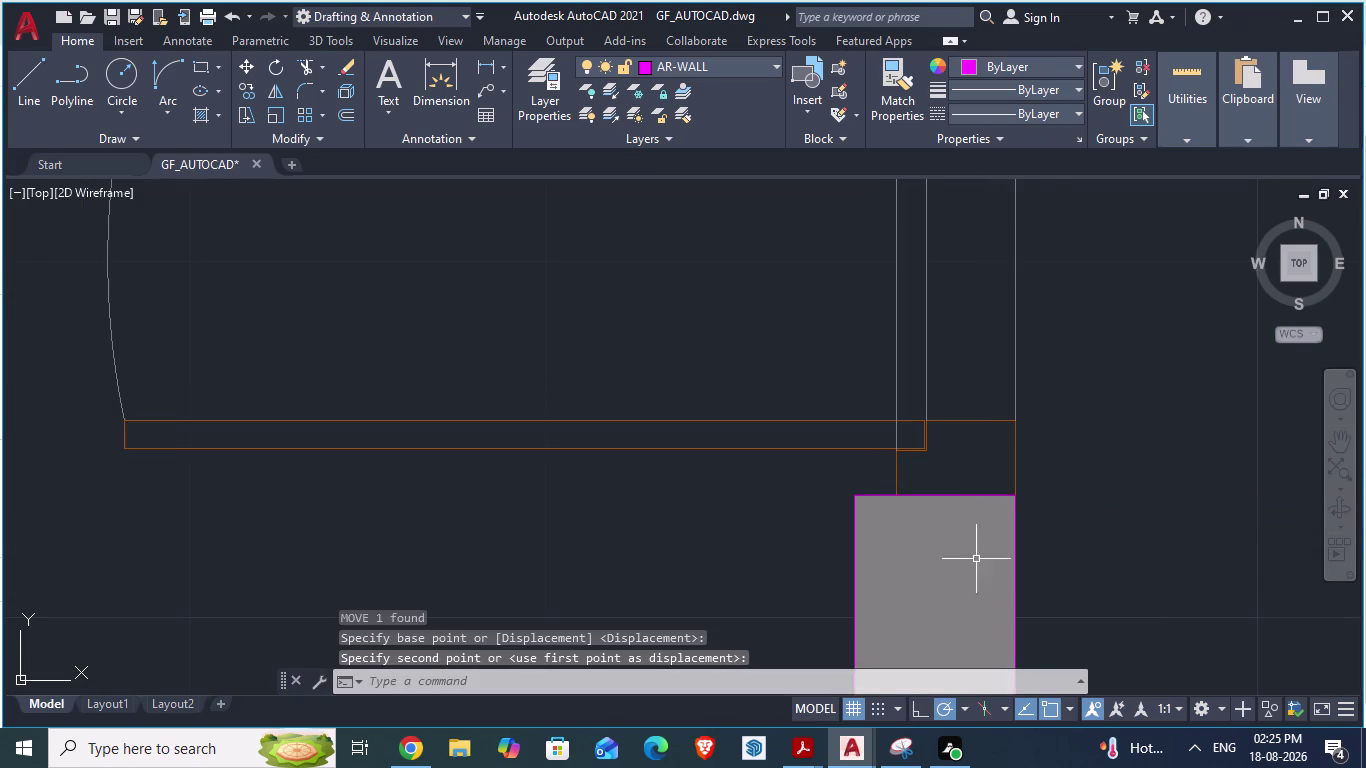
scroll(down, 3)
scroll(down, 3)
scroll(up, 3)
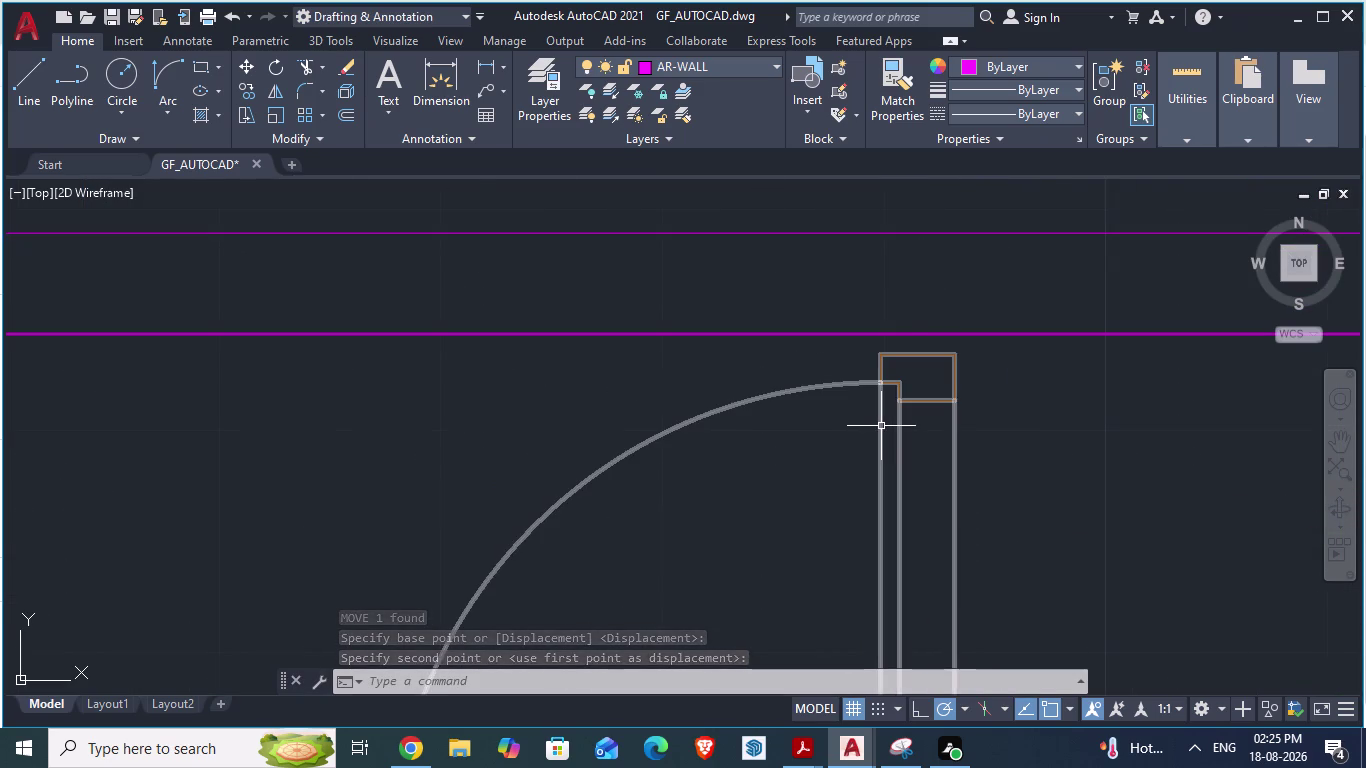
click(881, 426)
text(sc)
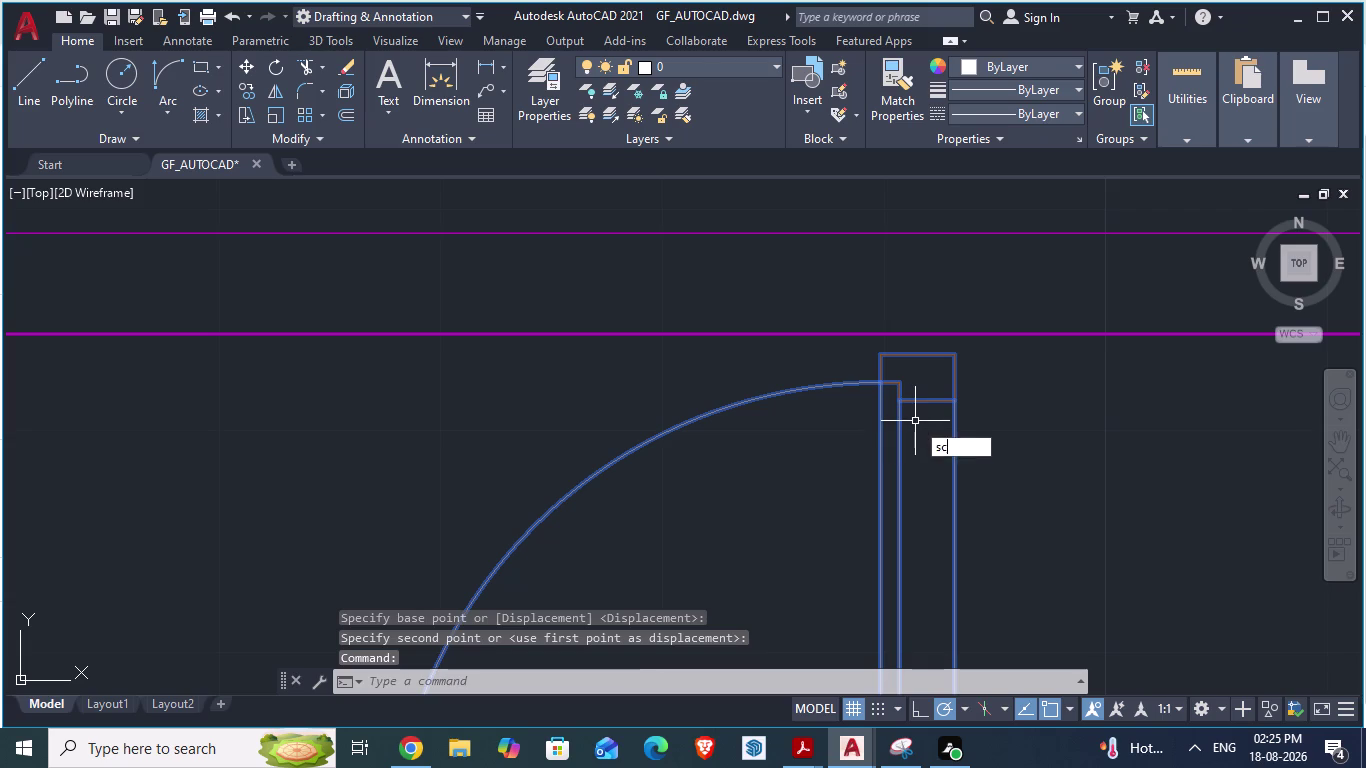
text(a)
key(Return)
scroll(down, 3)
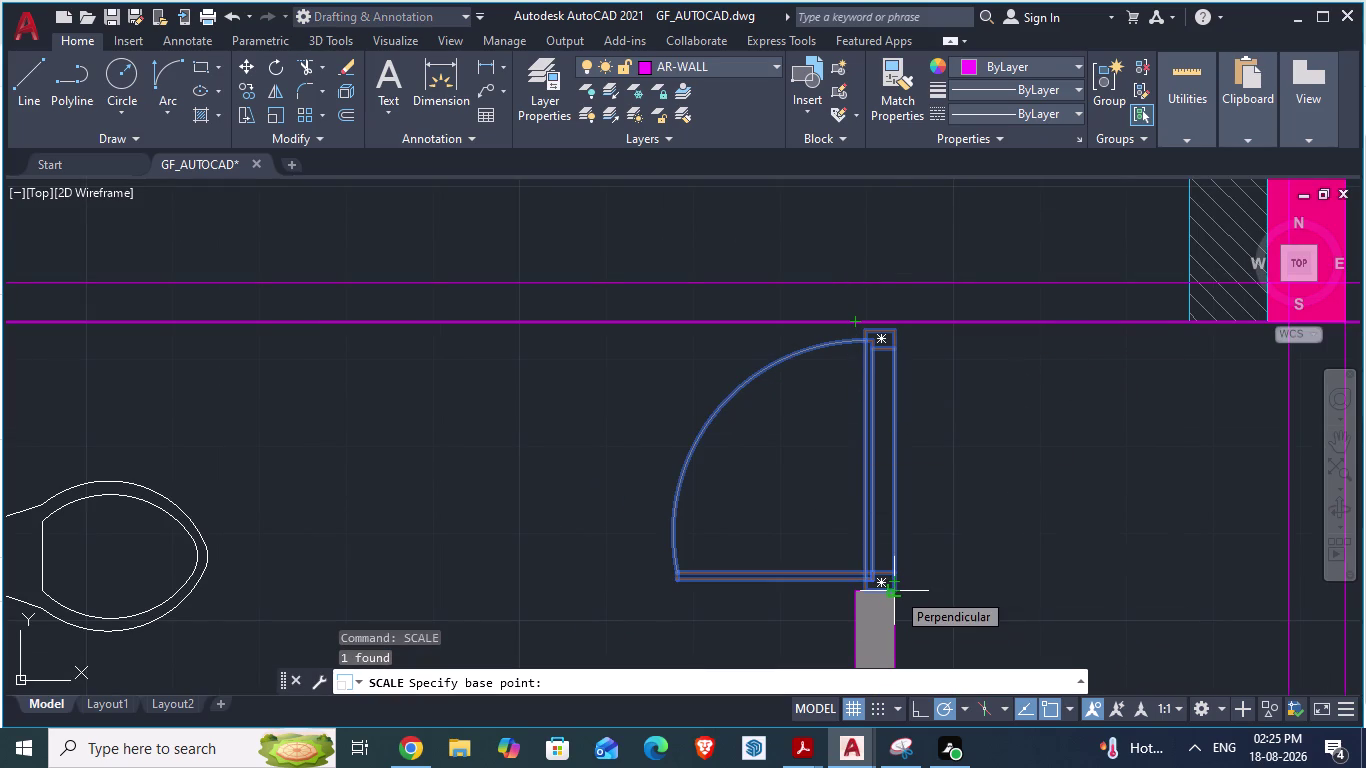
click(896, 592)
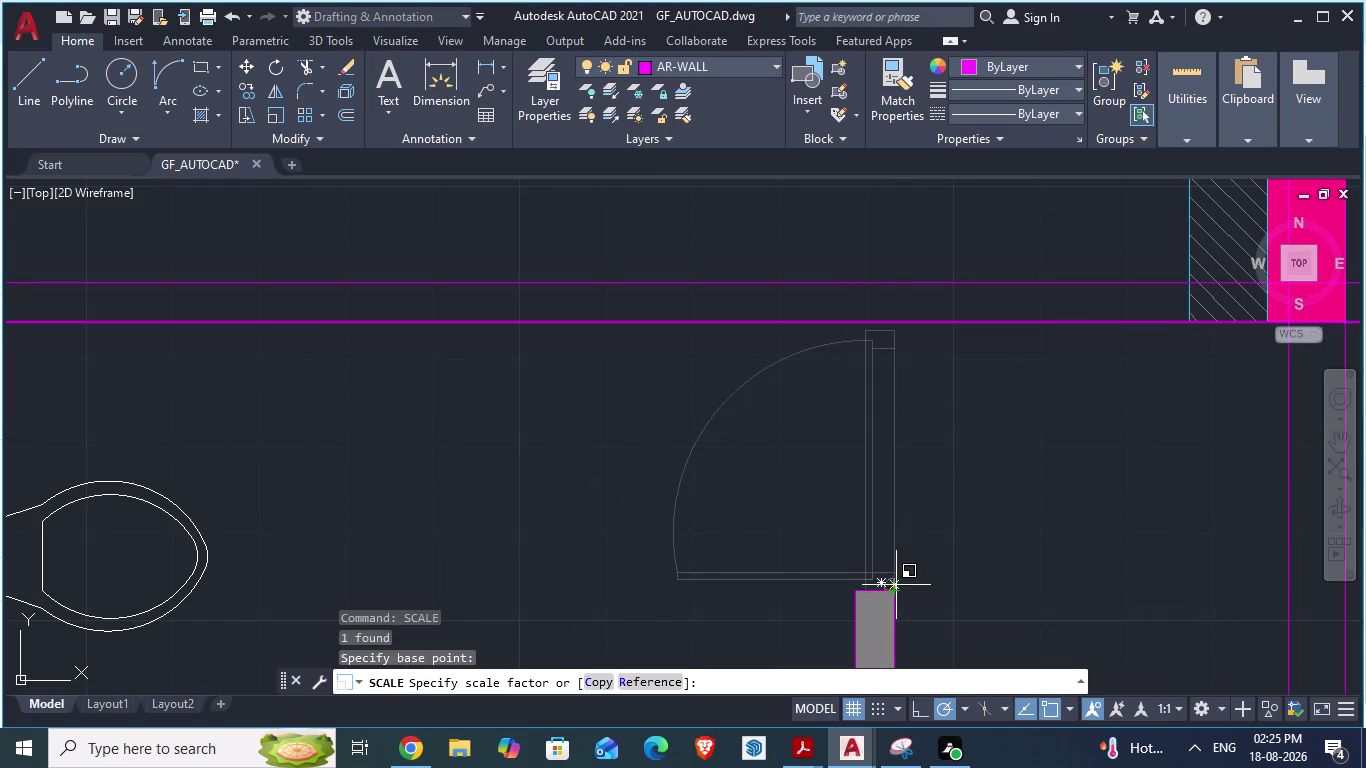
scroll(up, 3)
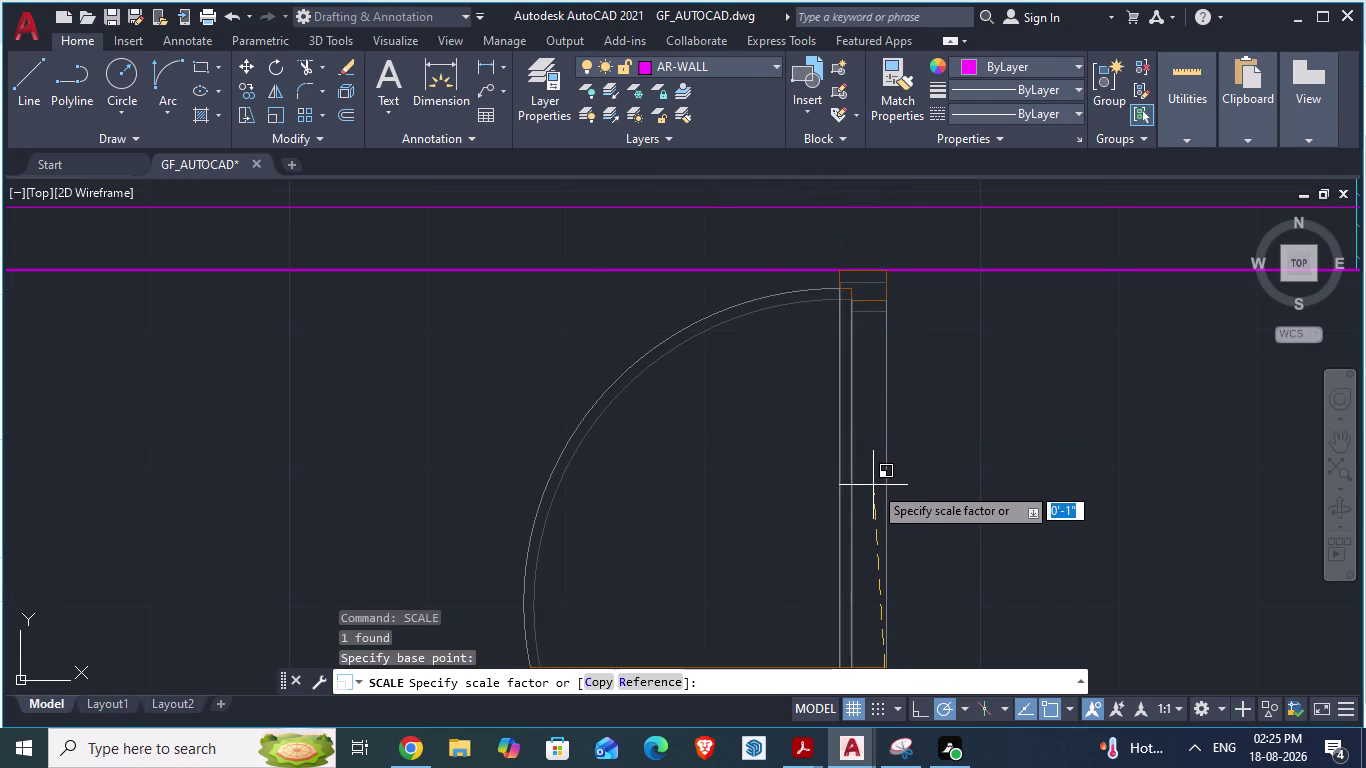
click(873, 485)
scroll(up, 3)
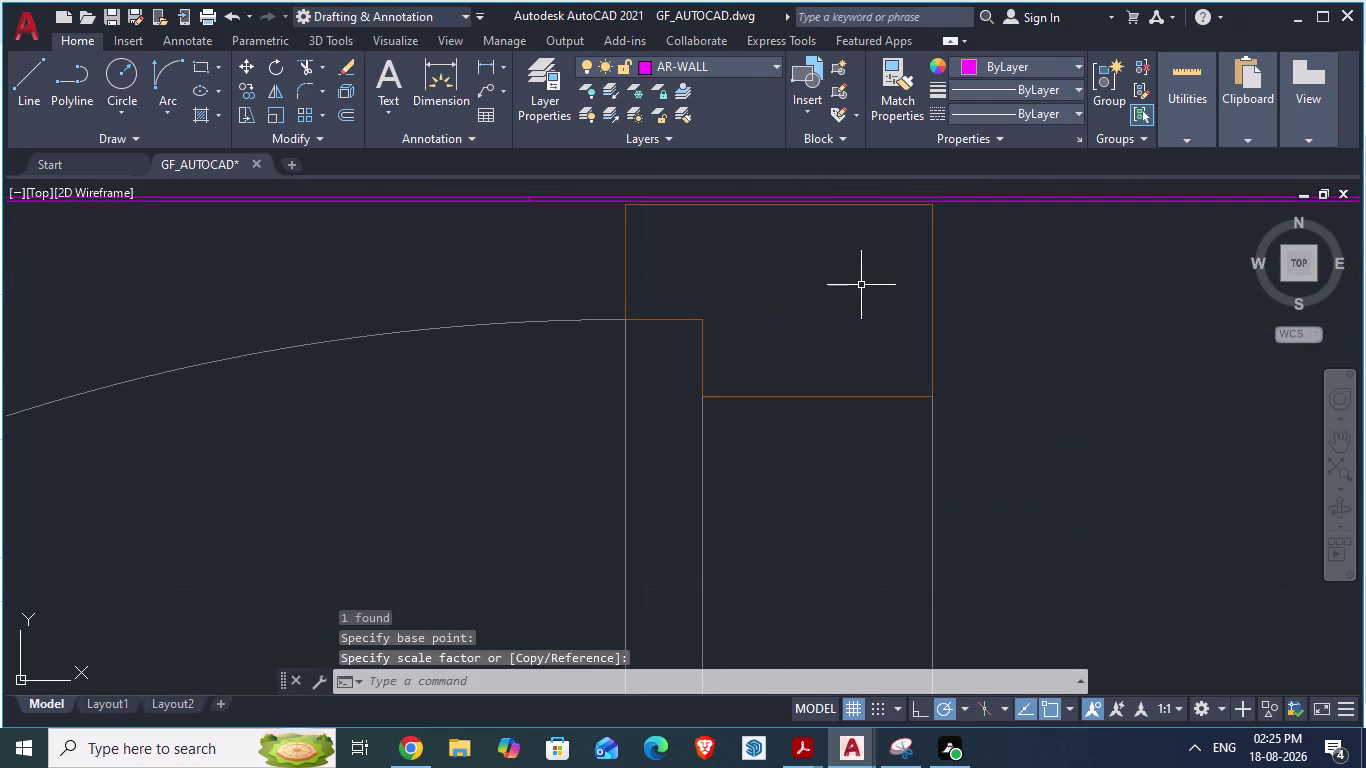
scroll(down, 3)
scroll(up, 3)
scroll(down, 3)
scroll(down, 3)
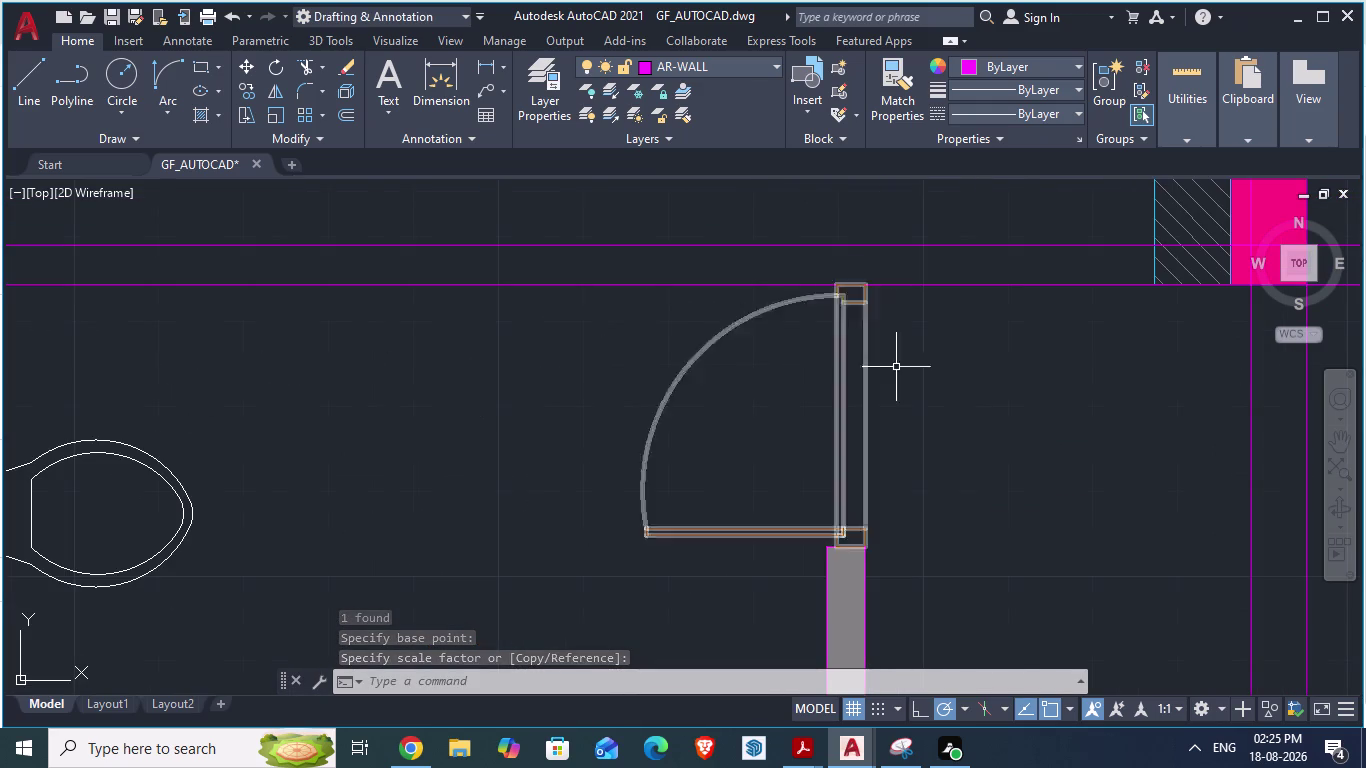
key(Escape)
click(968, 431)
key(Escape)
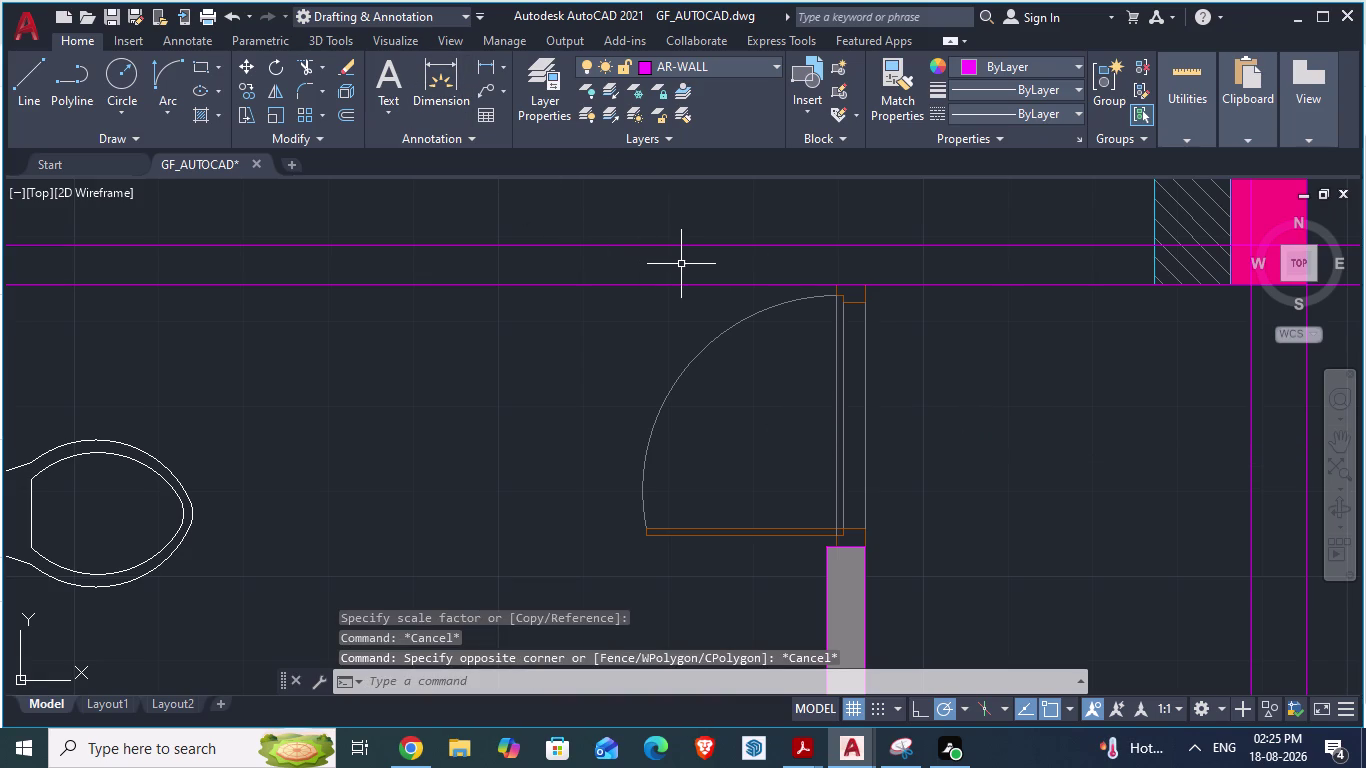
scroll(down, 3)
scroll(down, 3)
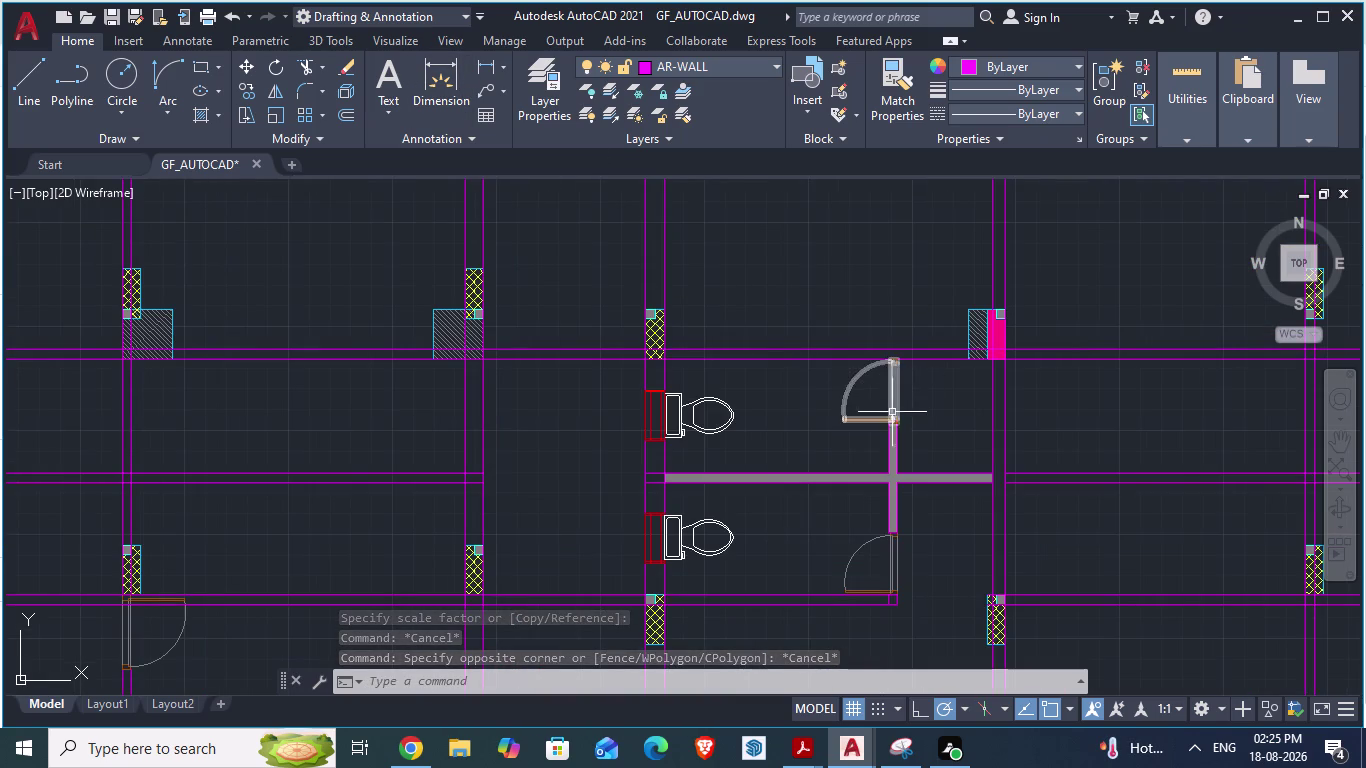
scroll(up, 3)
scroll(down, 3)
scroll(up, 3)
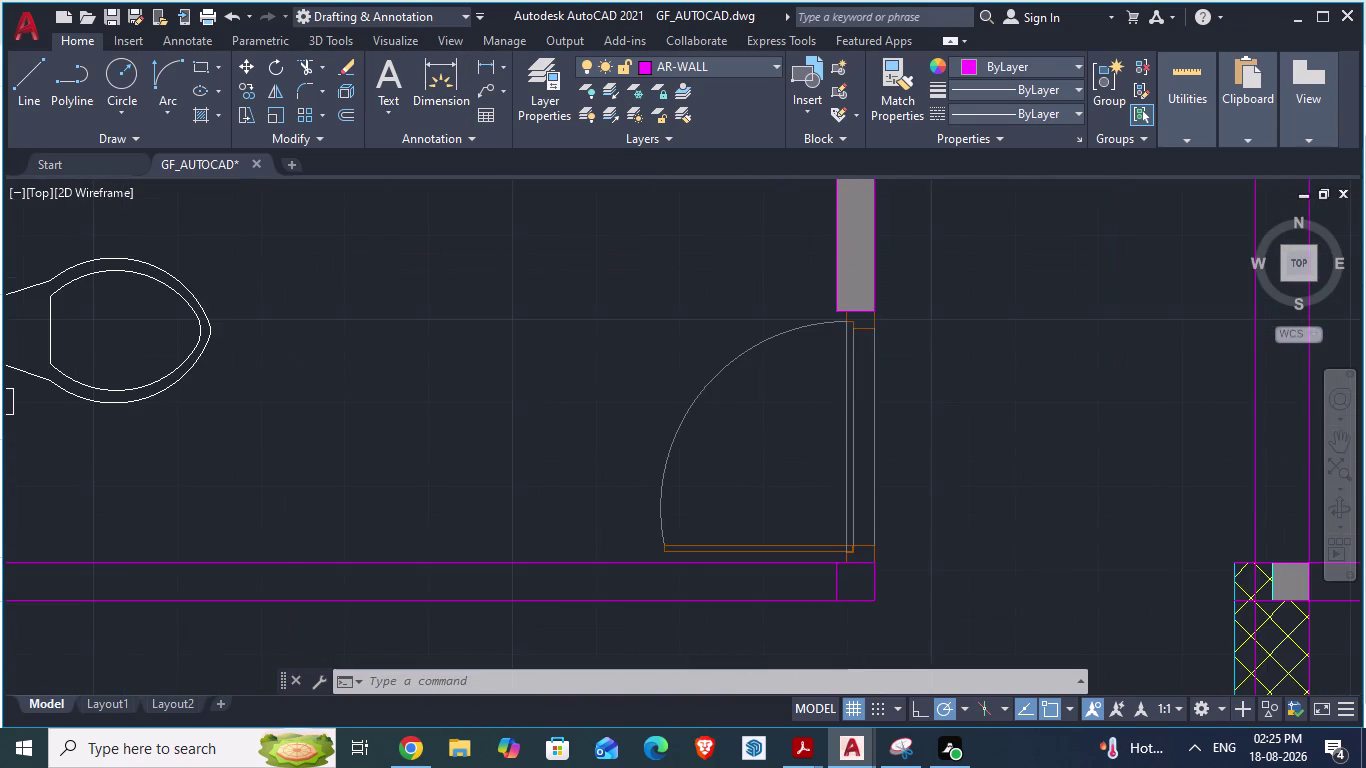
scroll(up, 3)
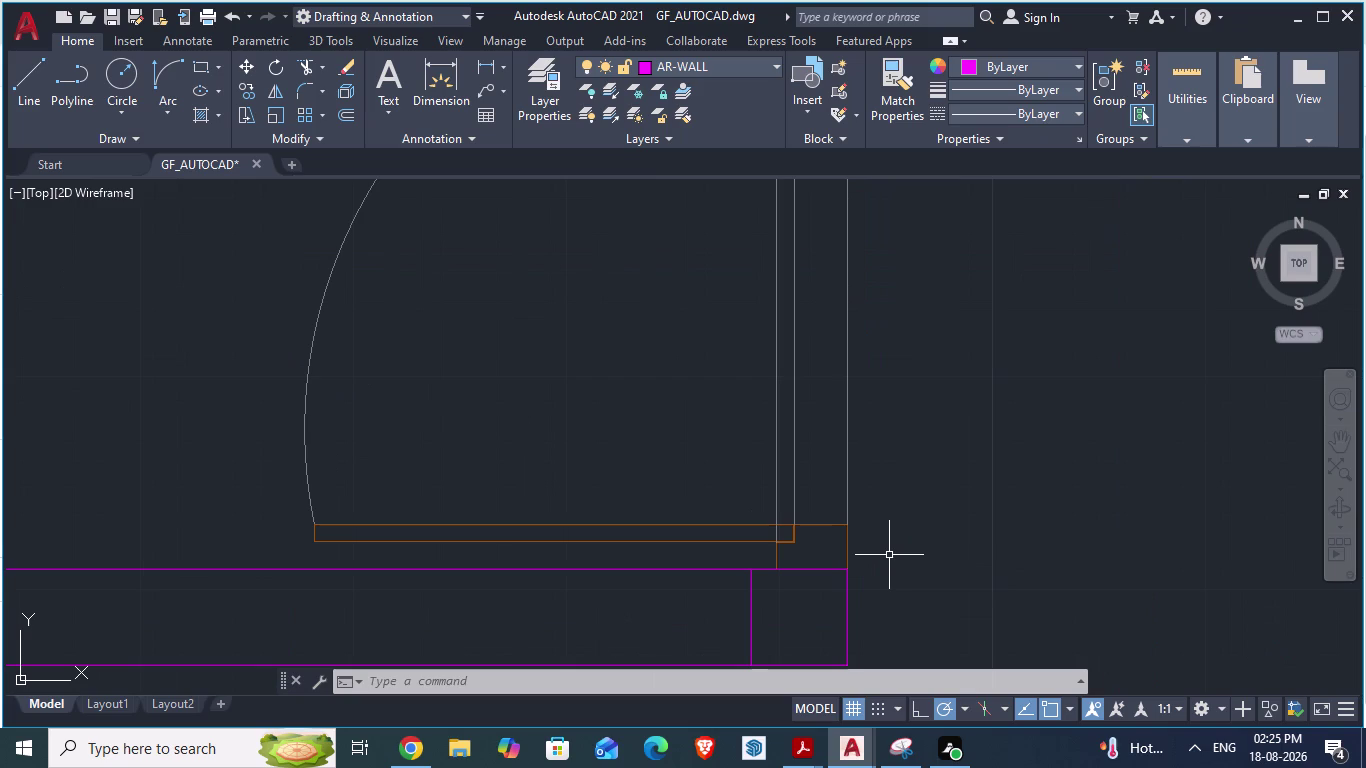
scroll(down, 3)
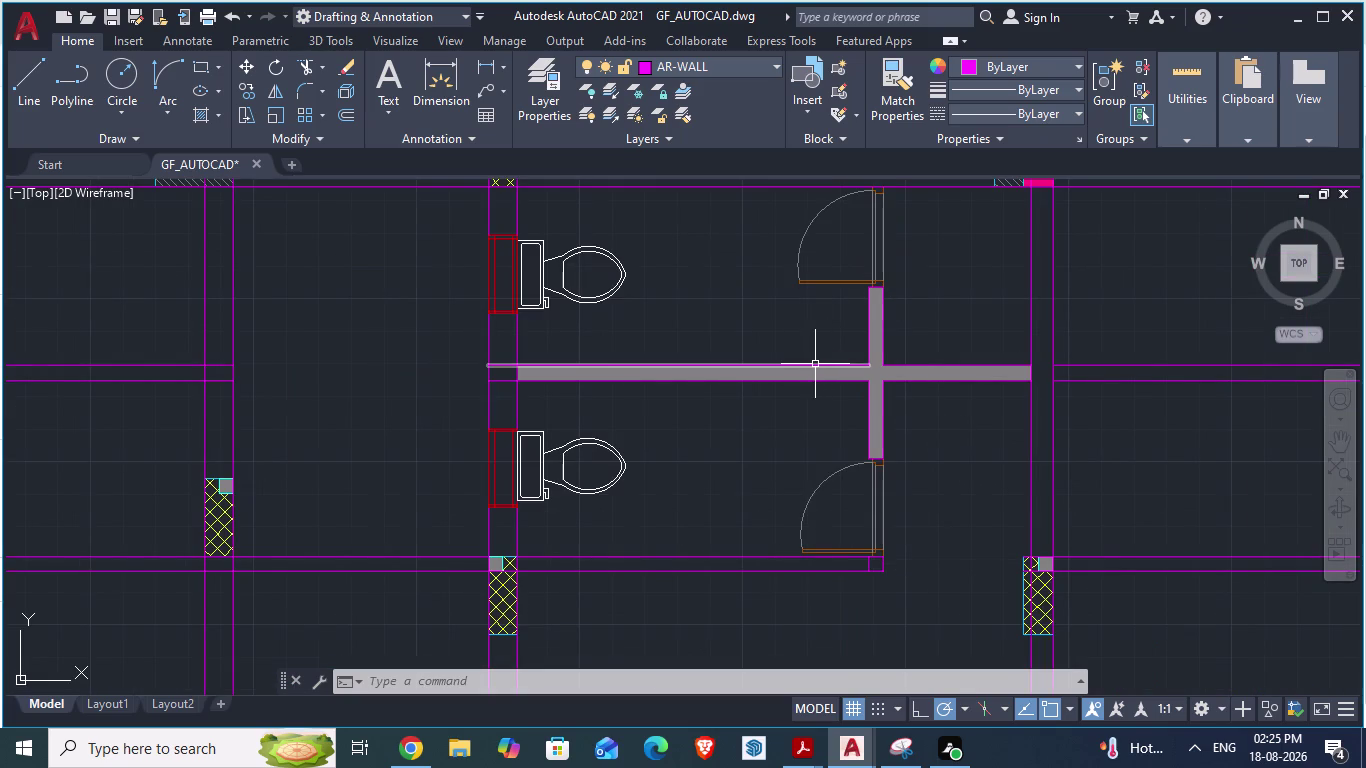
key(alt+Tab)
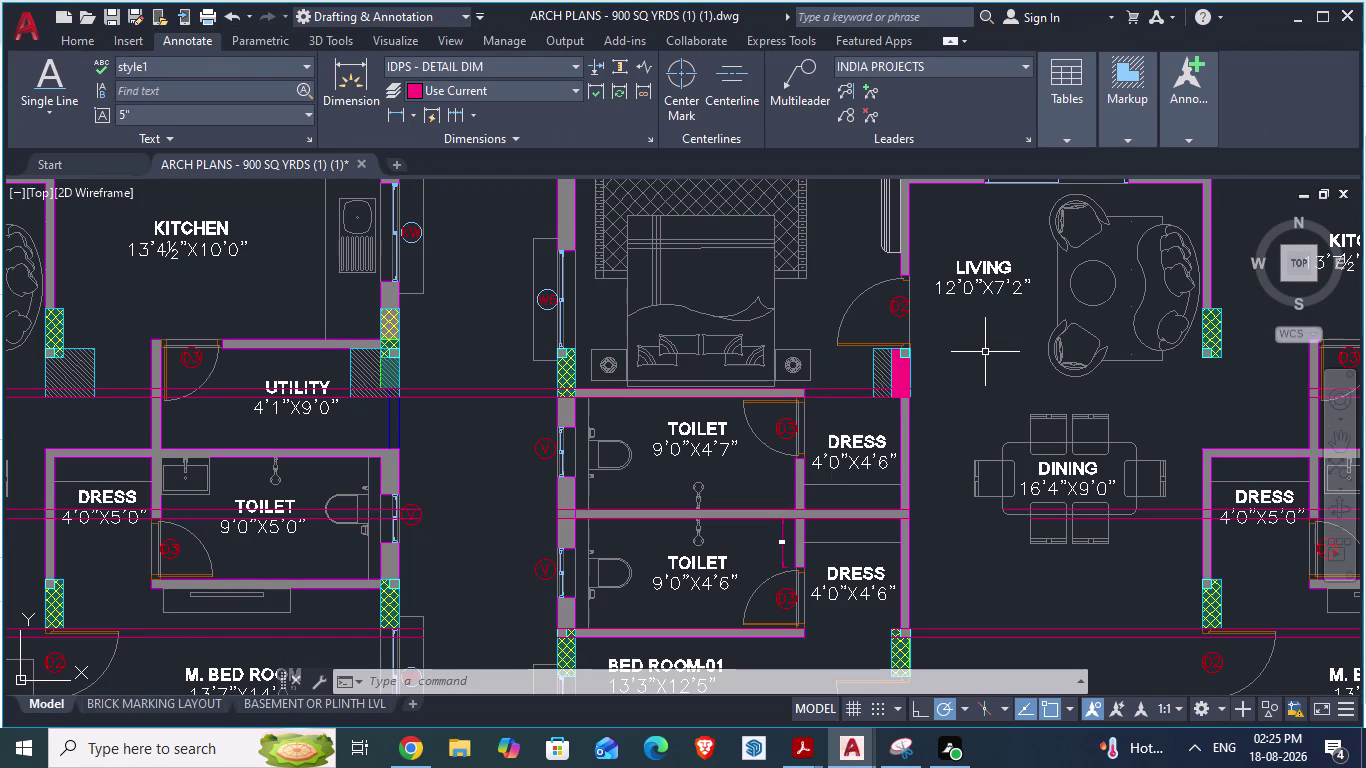
key(alt+Tab)
scroll(down, 3)
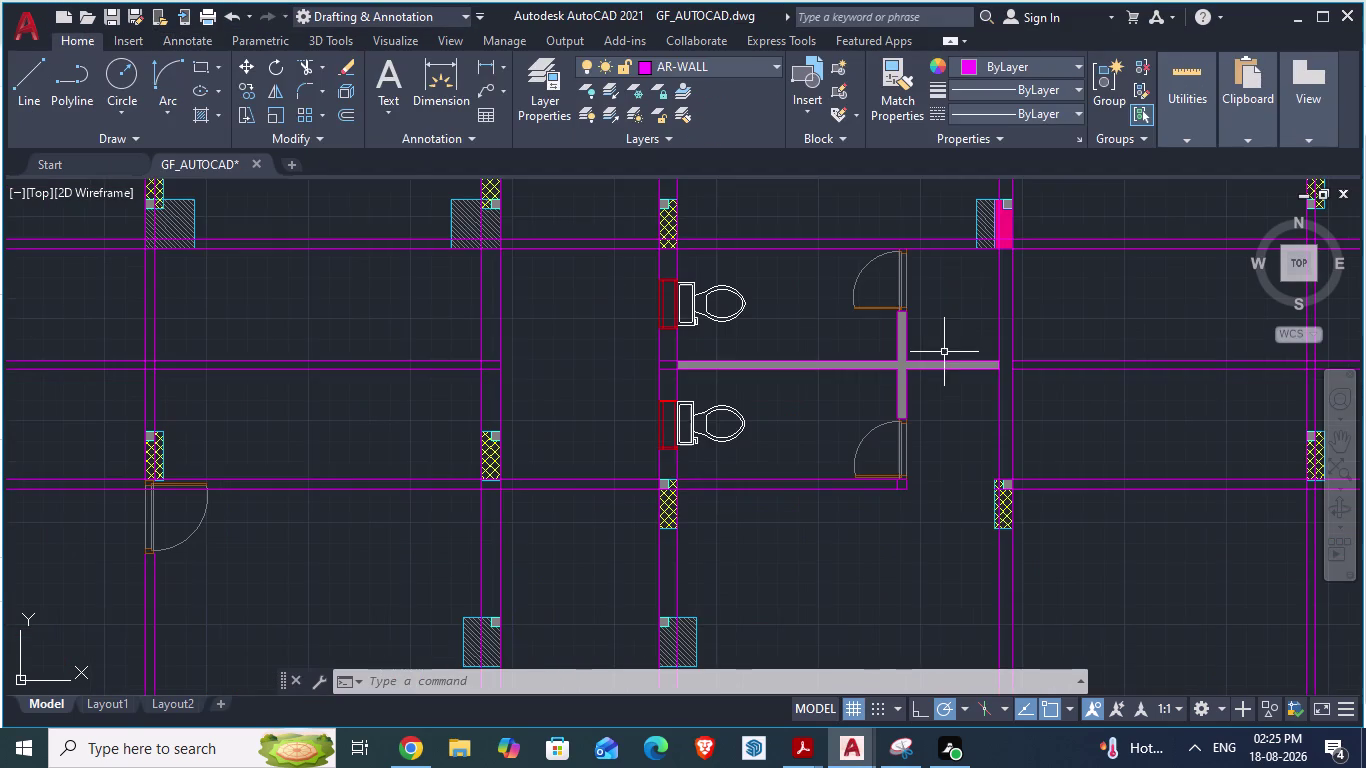
Try mirroring the upper toilet door across a first mirror line, then cancel the attempt.
click(883, 311)
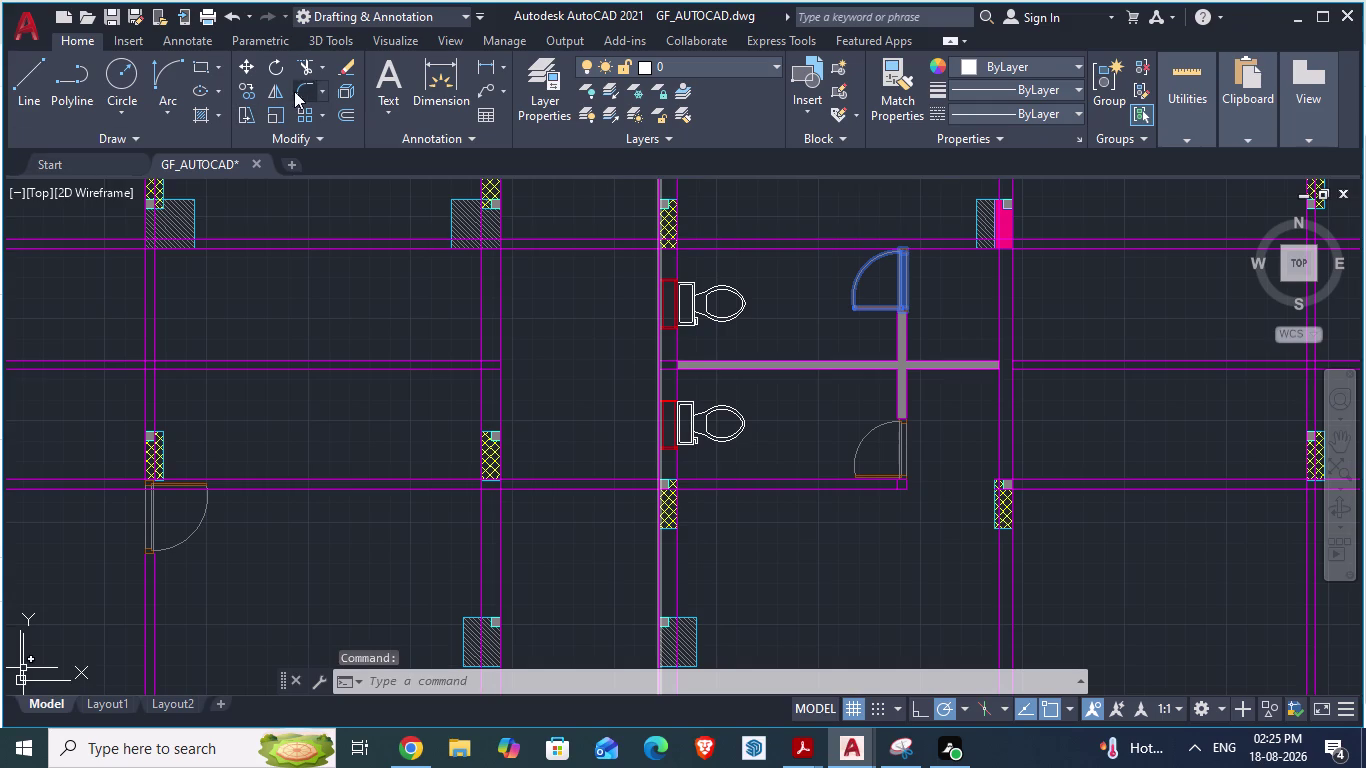
click(270, 94)
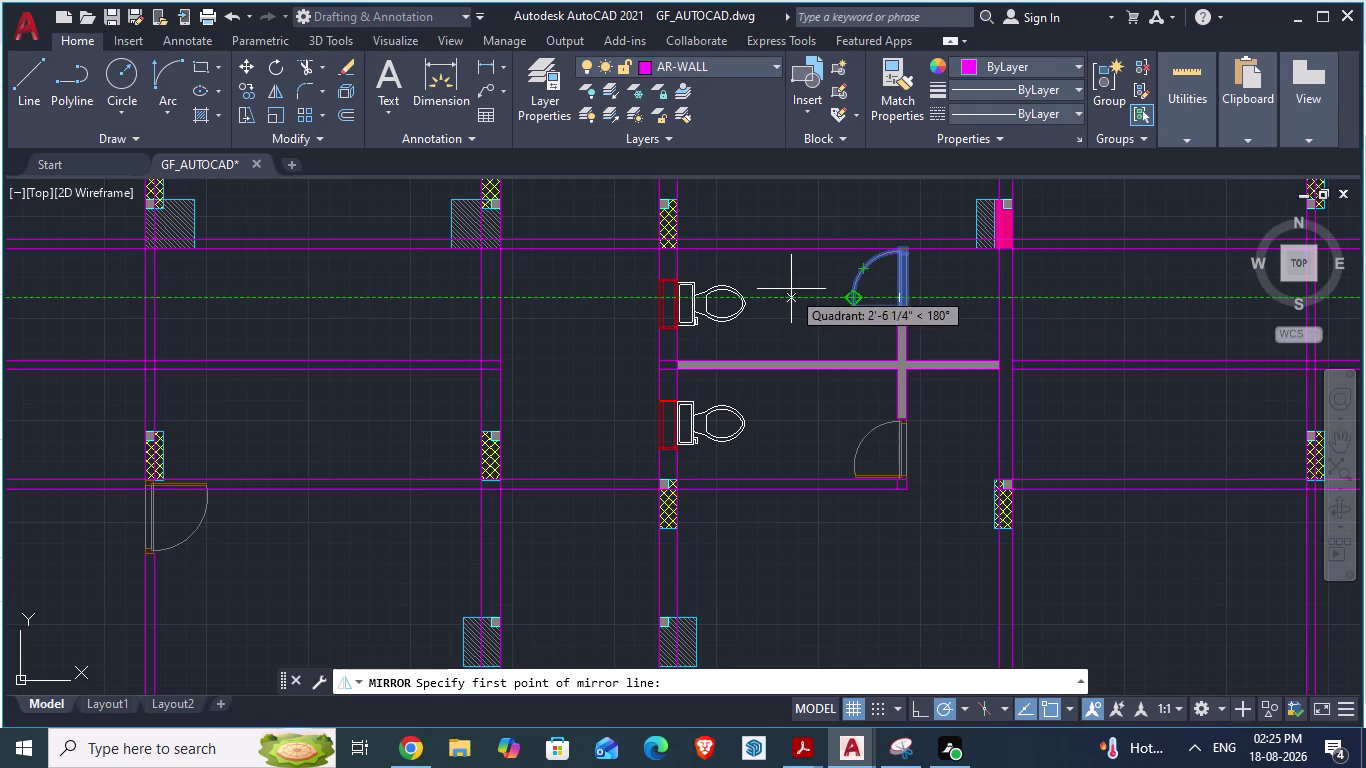
scroll(up, 3)
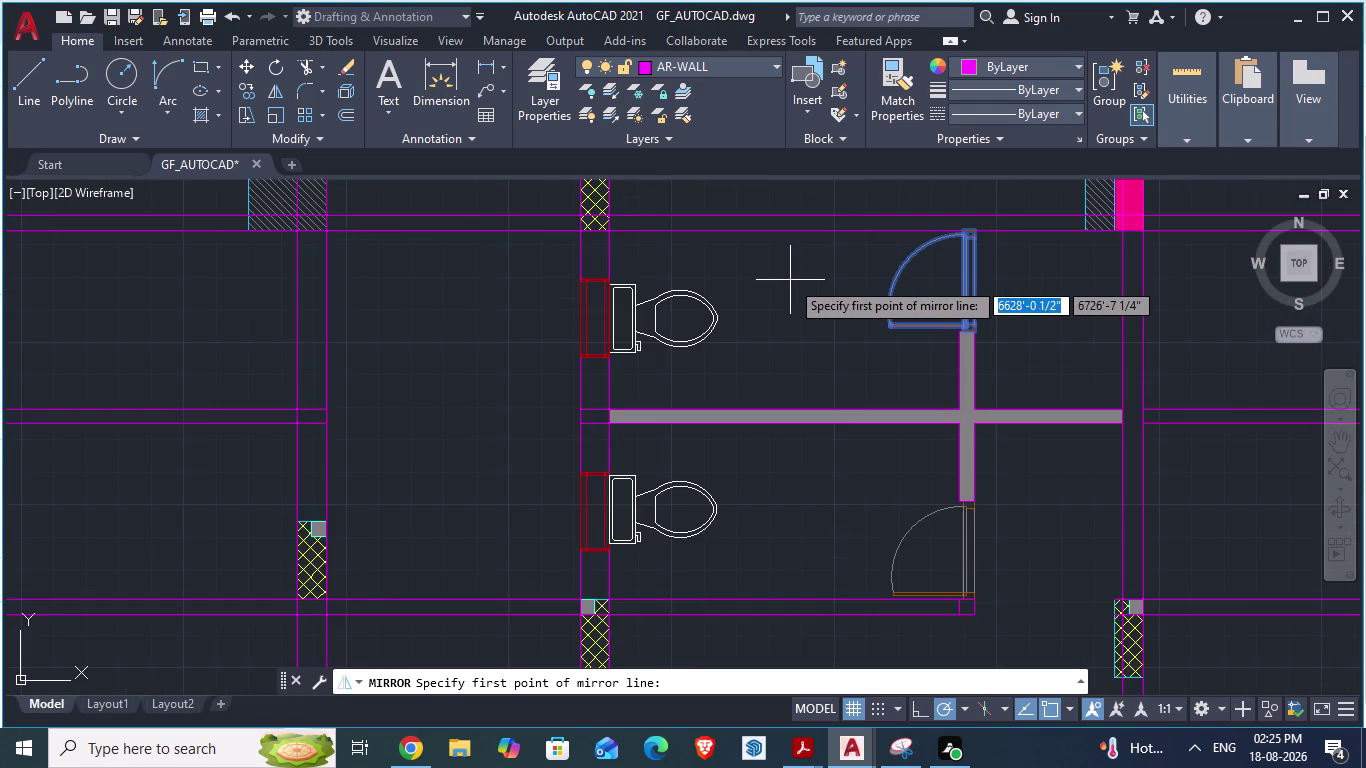
click(790, 280)
click(1054, 289)
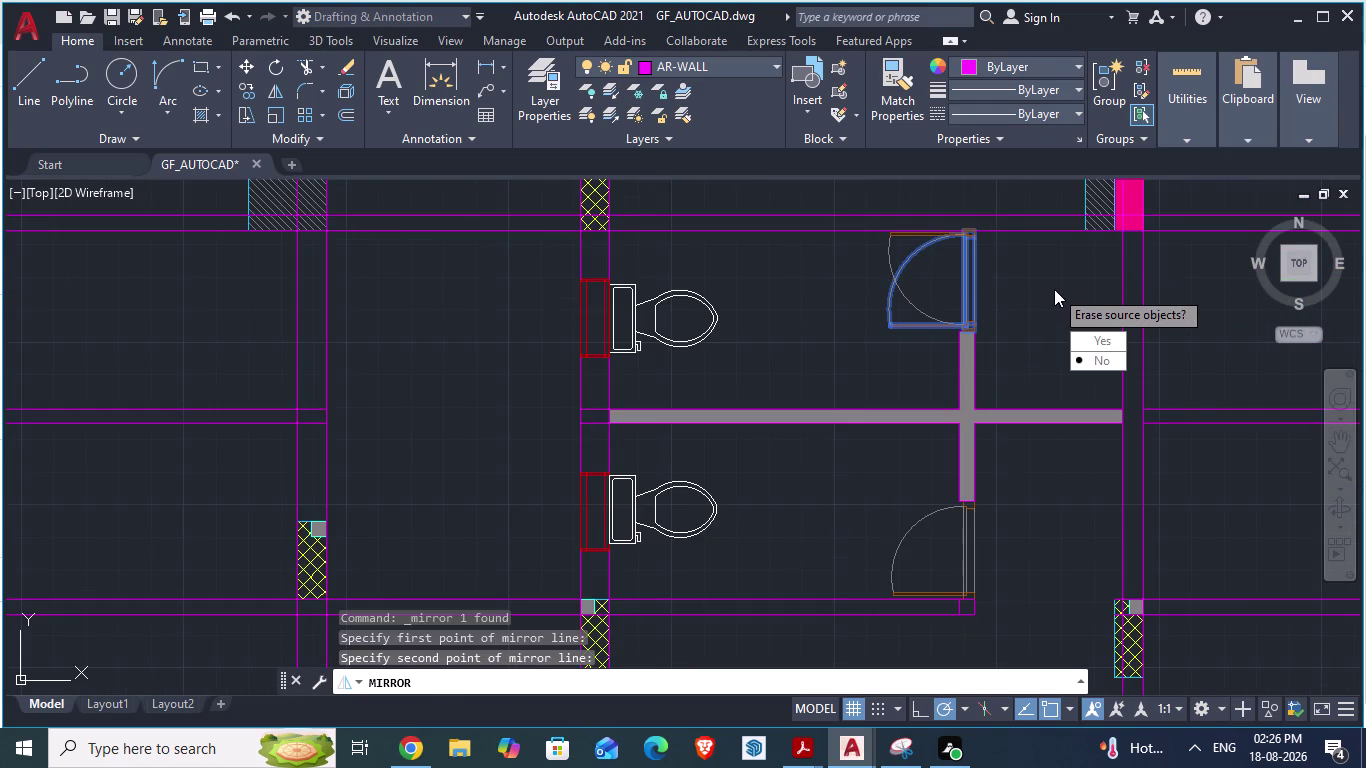
key(Escape)
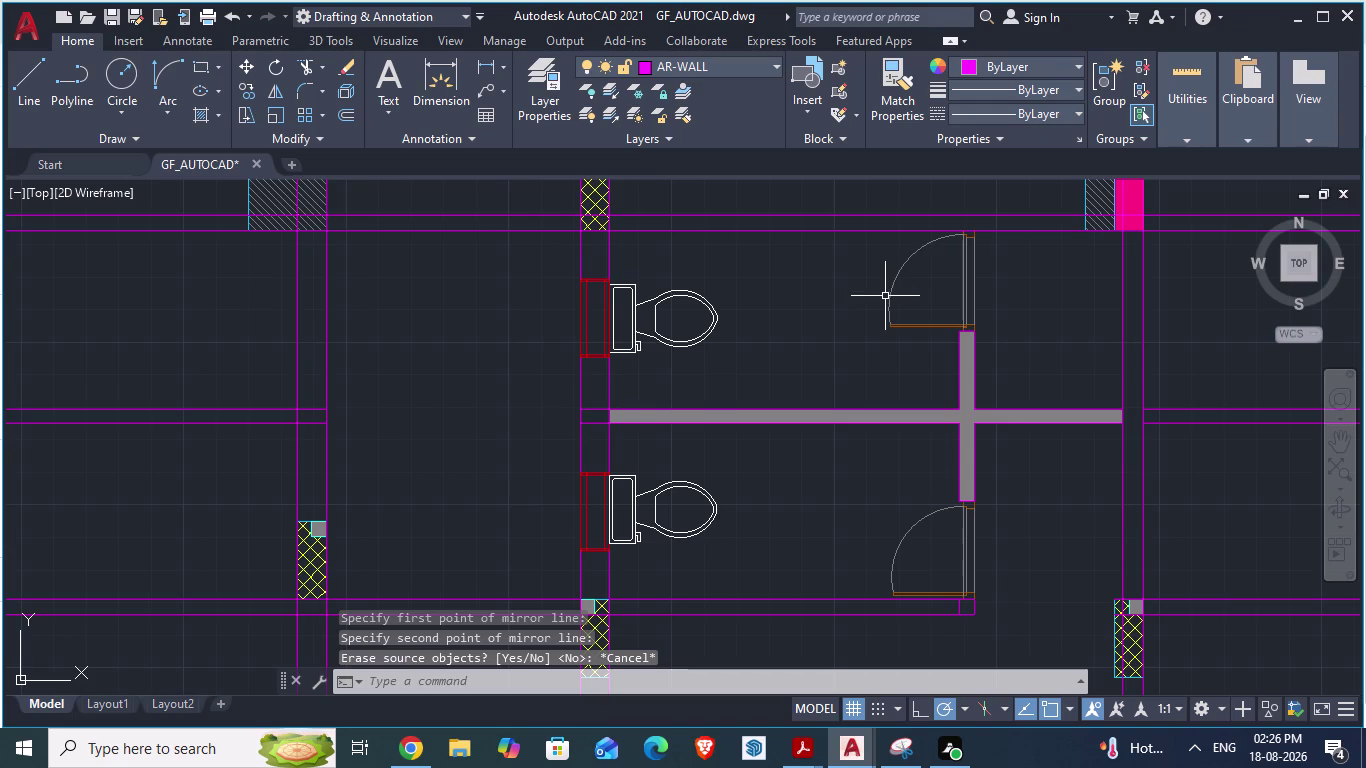
Reselect the upper toilet door and mirror it across a newly picked mirror line.
click(890, 302)
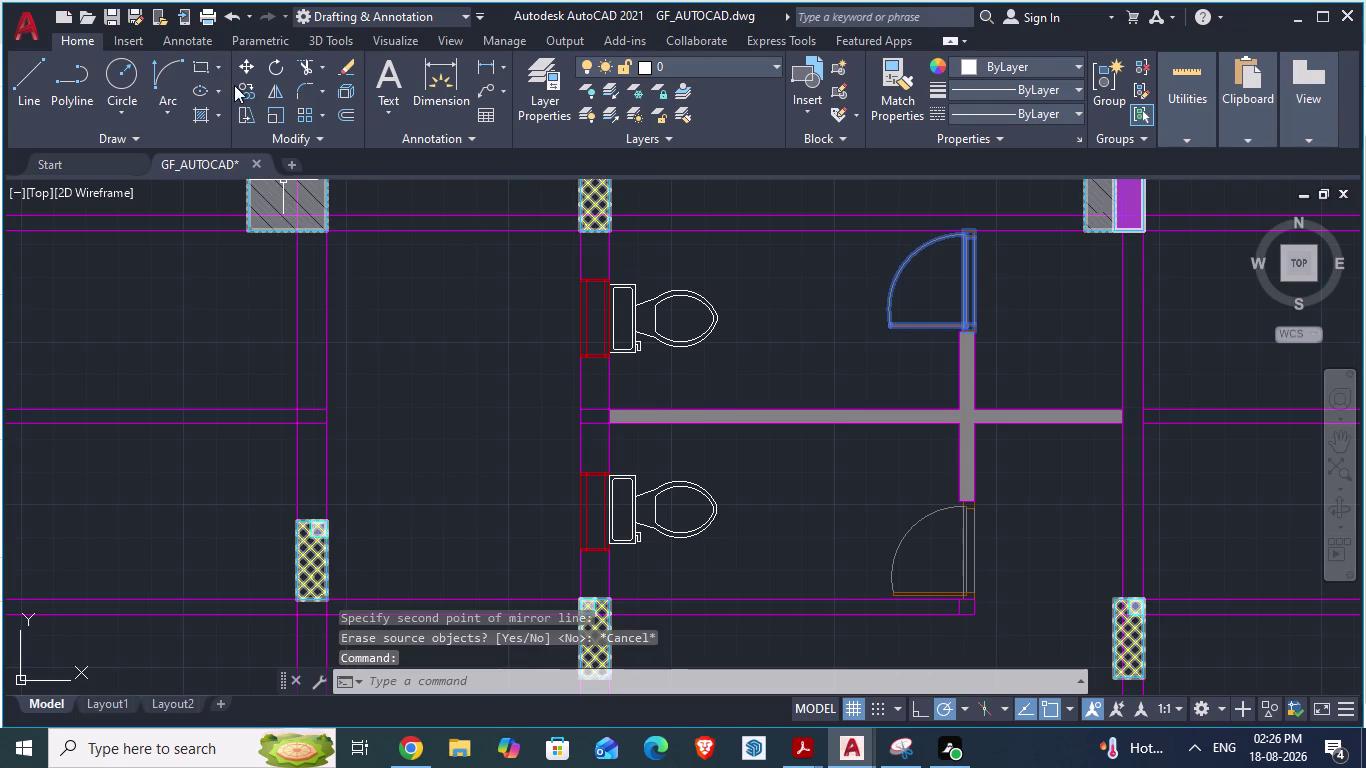
click(279, 91)
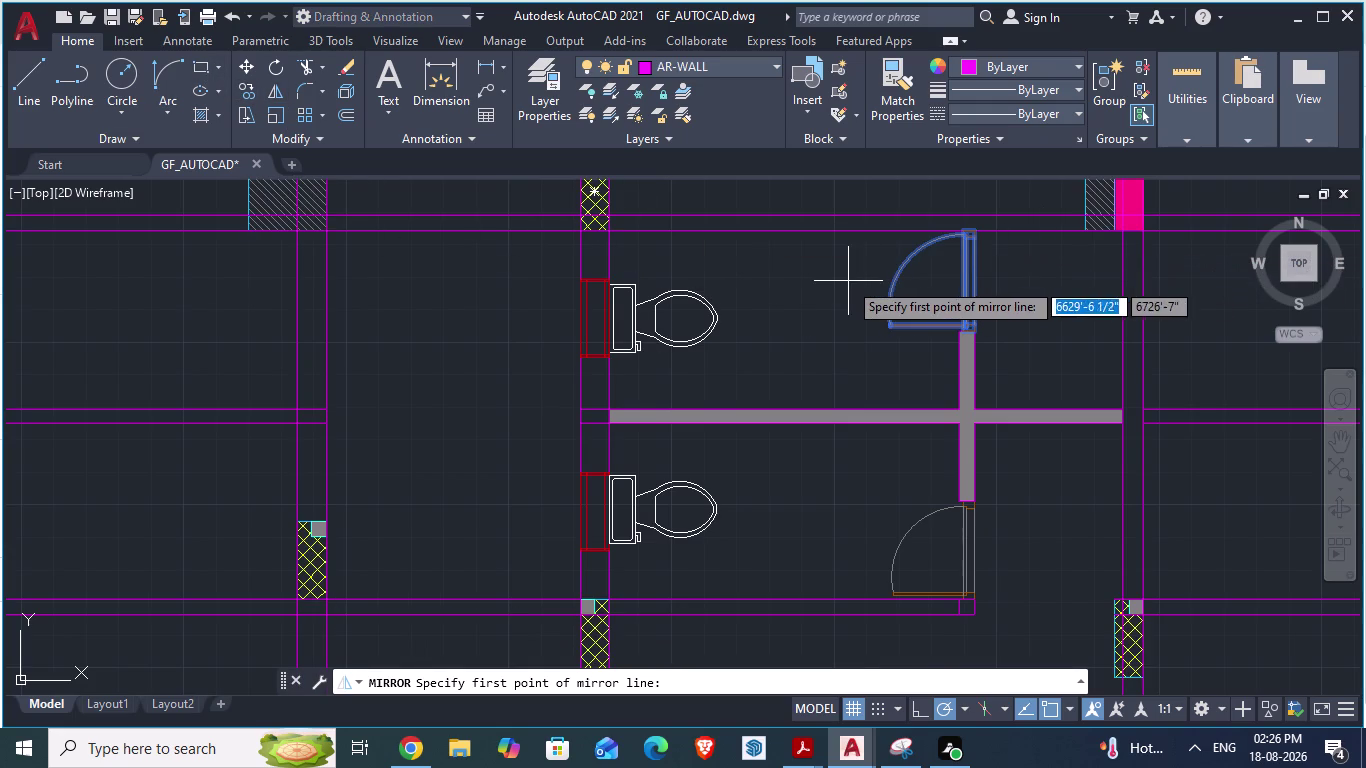
click(846, 282)
click(1042, 285)
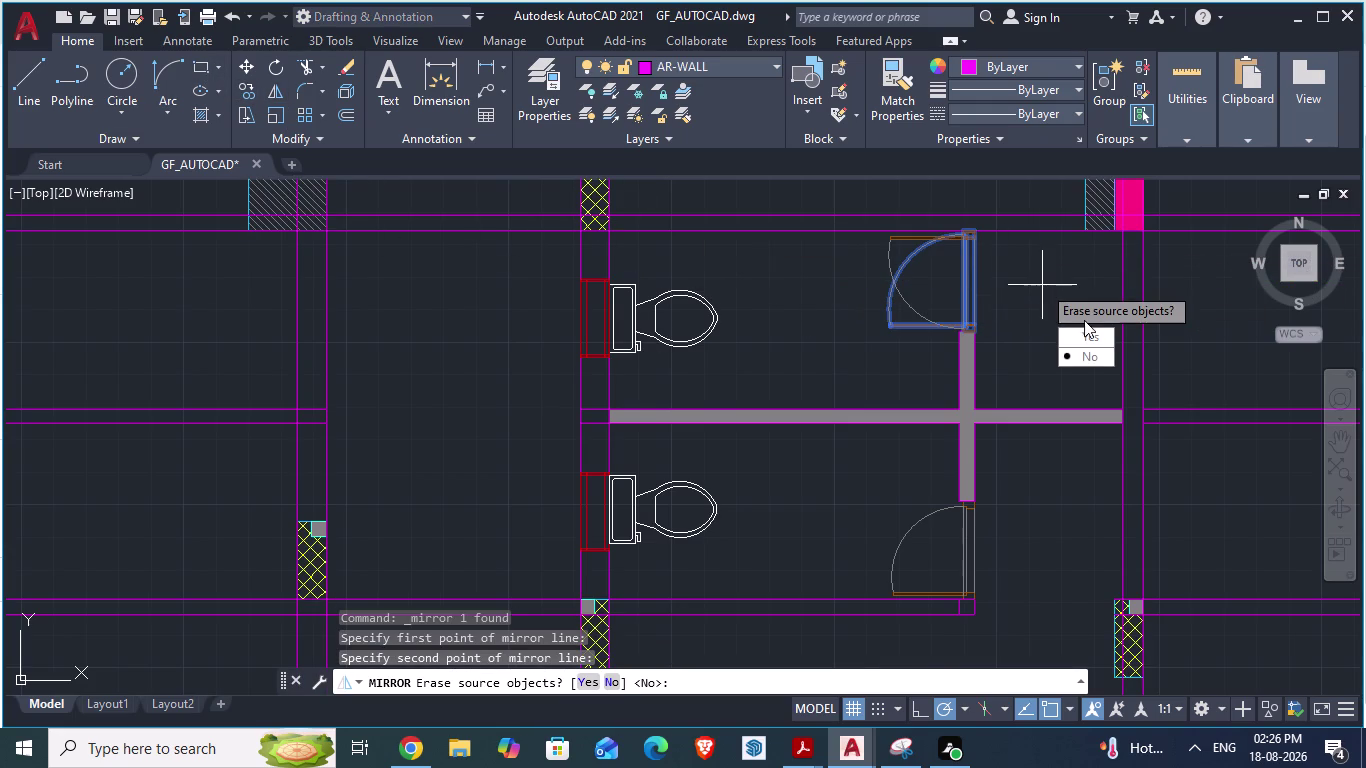